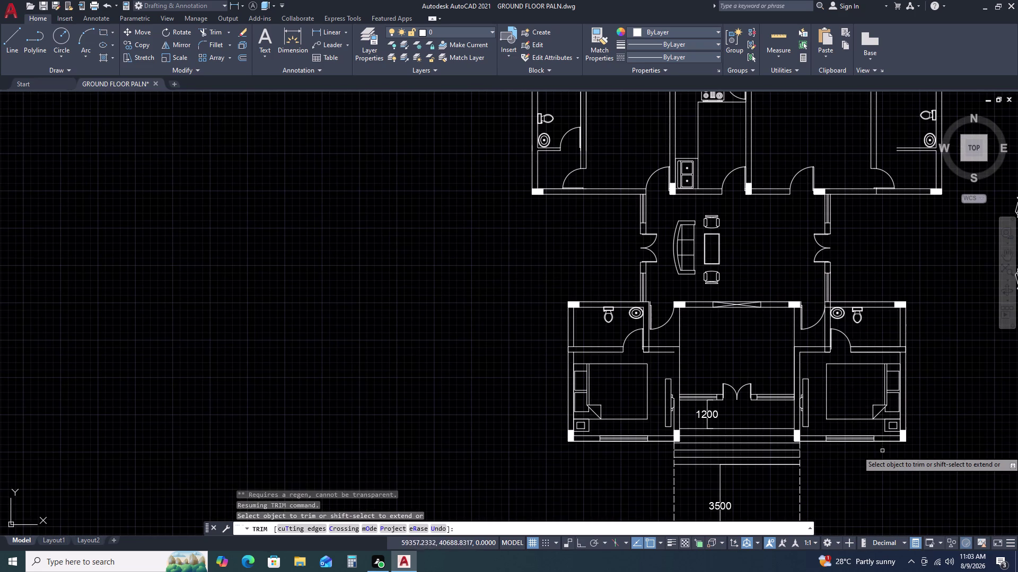
Trim the stray wall lines near the upper-left bathroom door.
scroll(down, 3)
scroll(up, 3)
scroll(up, 3)
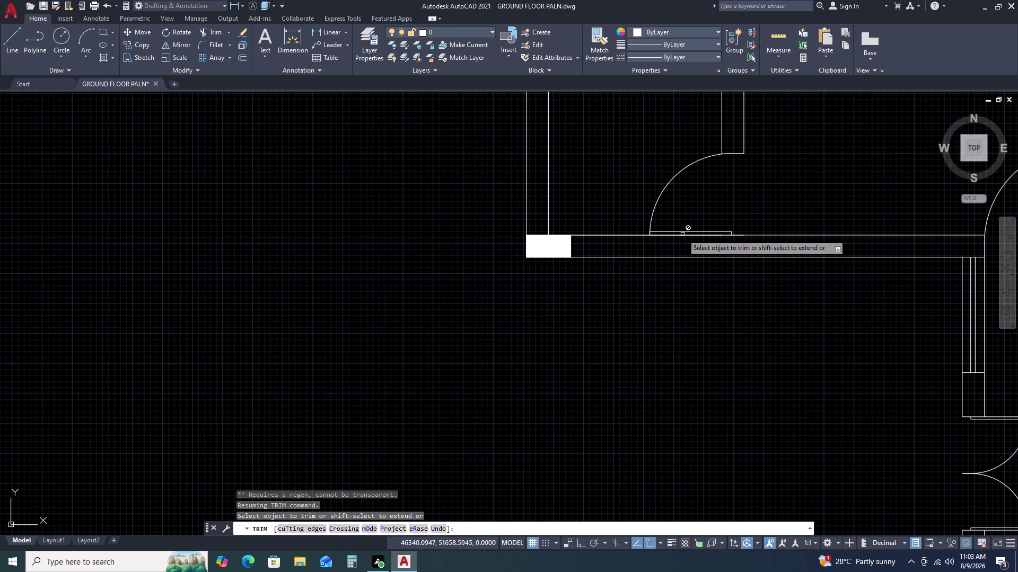
click(617, 236)
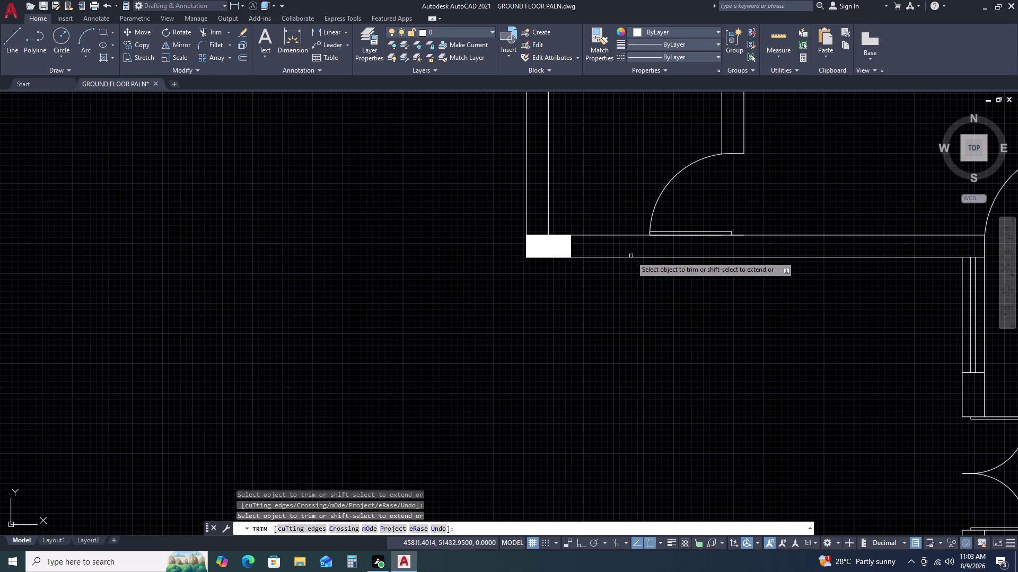
scroll(down, 3)
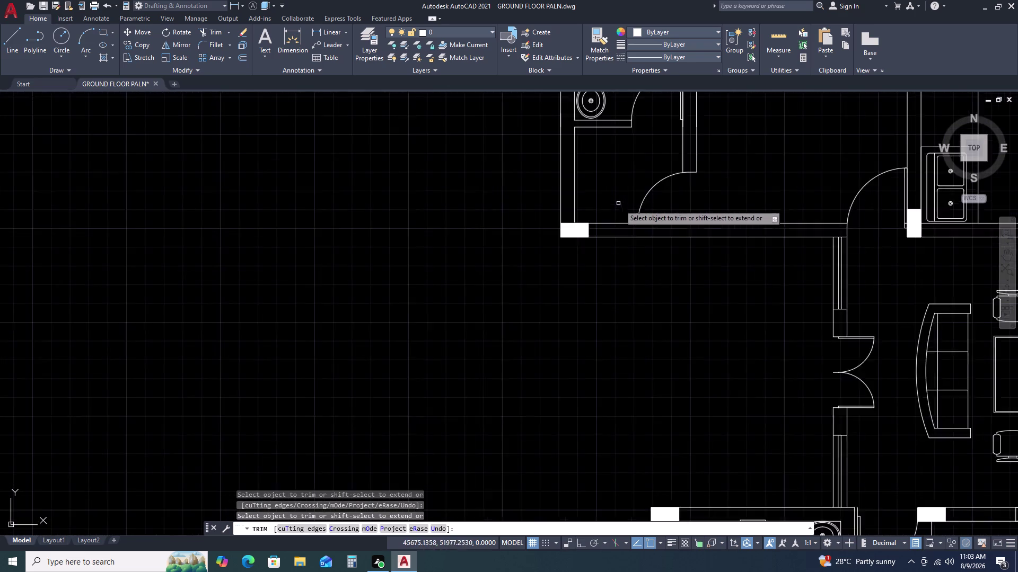
scroll(down, 3)
scroll(up, 3)
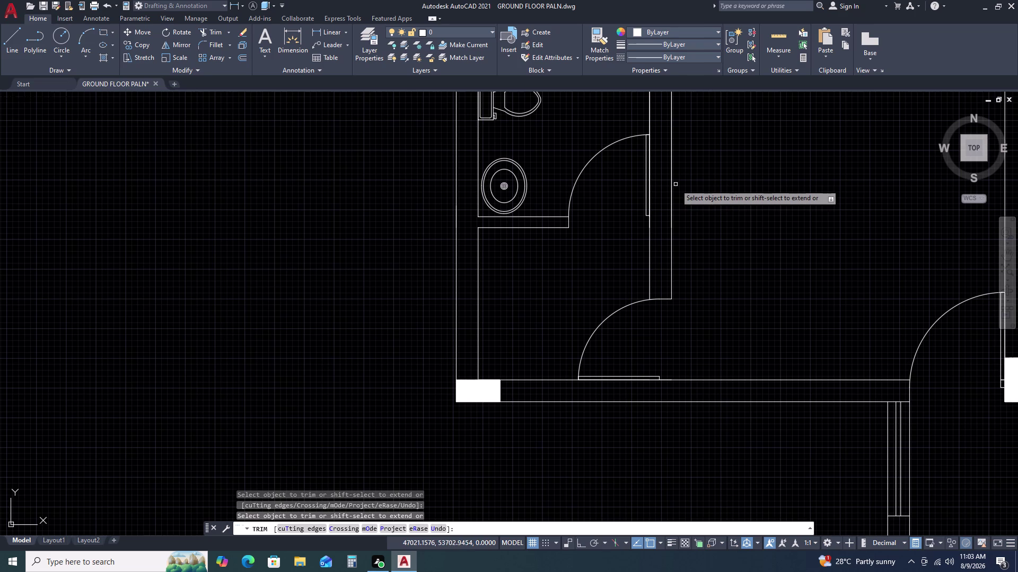
click(672, 194)
scroll(down, 3)
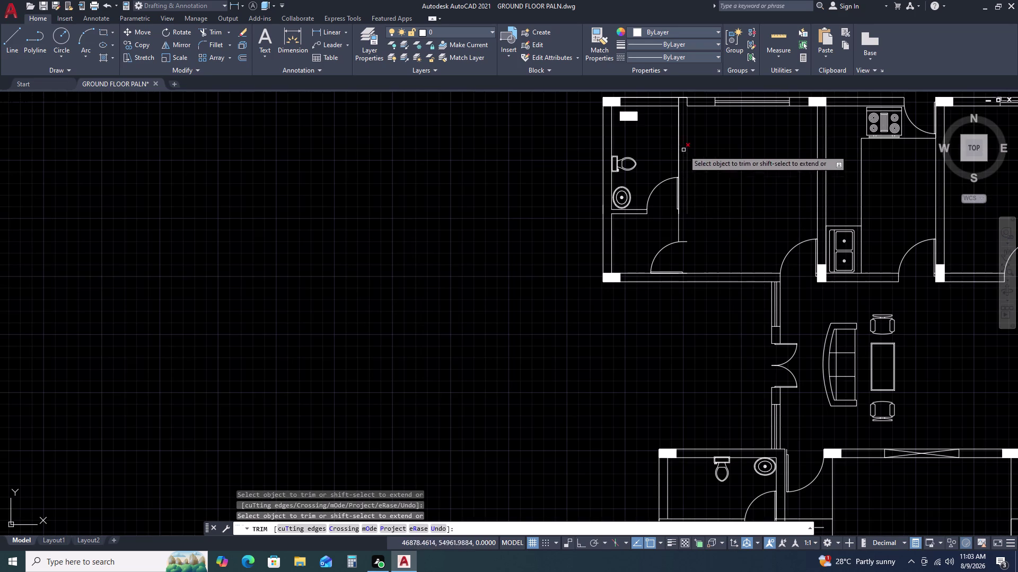
click(677, 137)
scroll(up, 3)
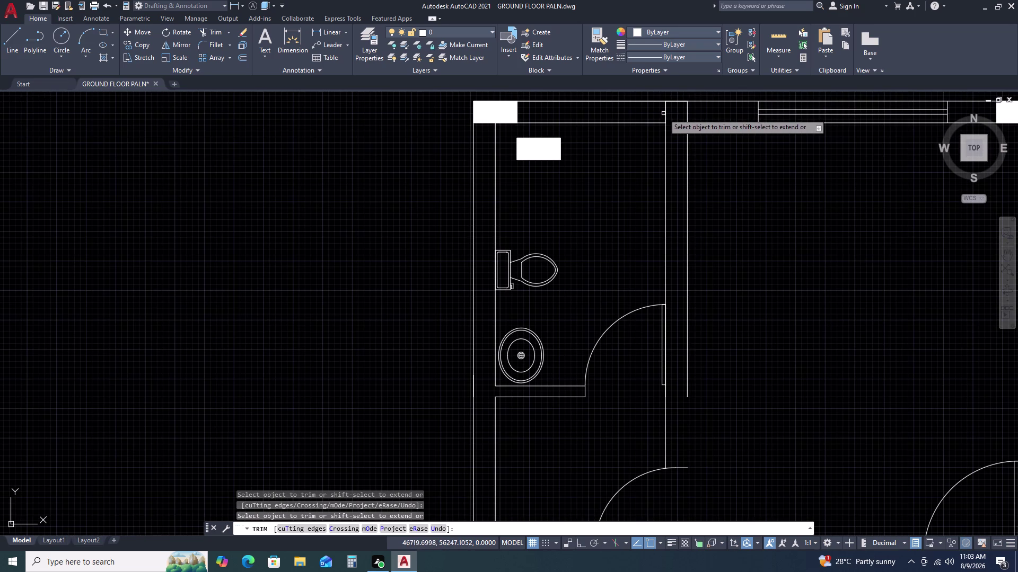
Fence-trim the overlapping top wall lines and the leftover segments between the partition lines.
click(663, 114)
click(656, 112)
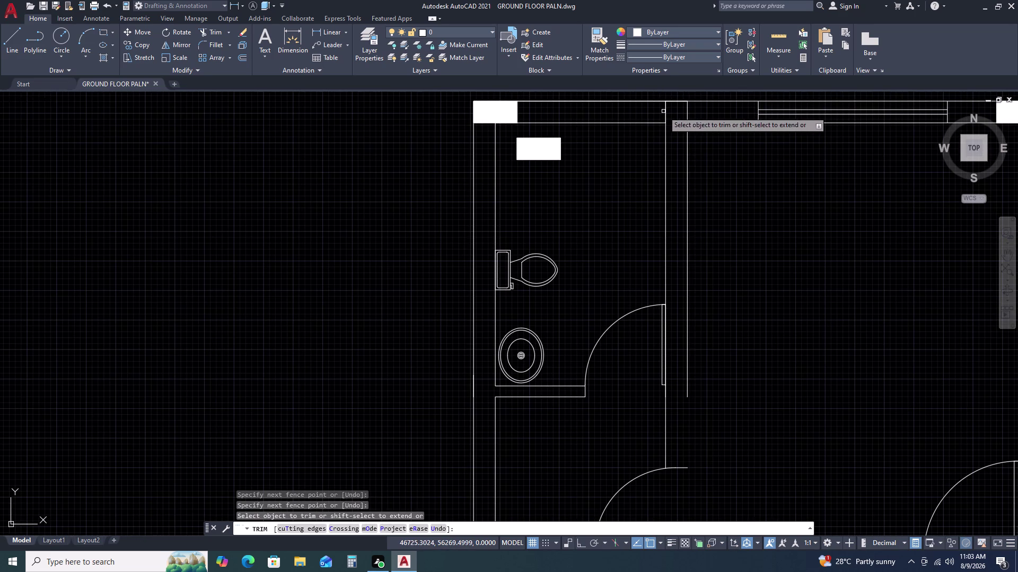
click(663, 112)
click(651, 109)
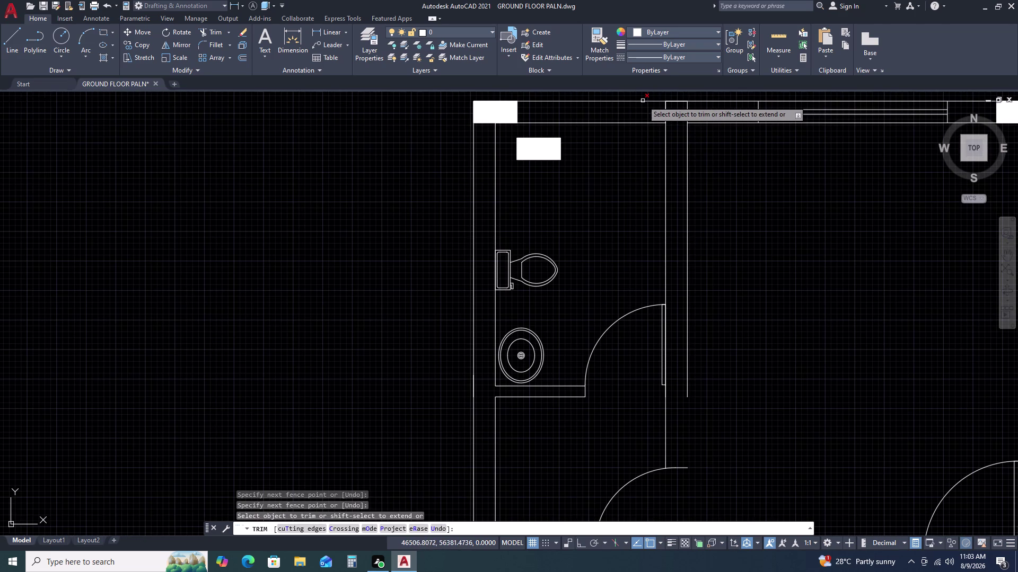
click(642, 101)
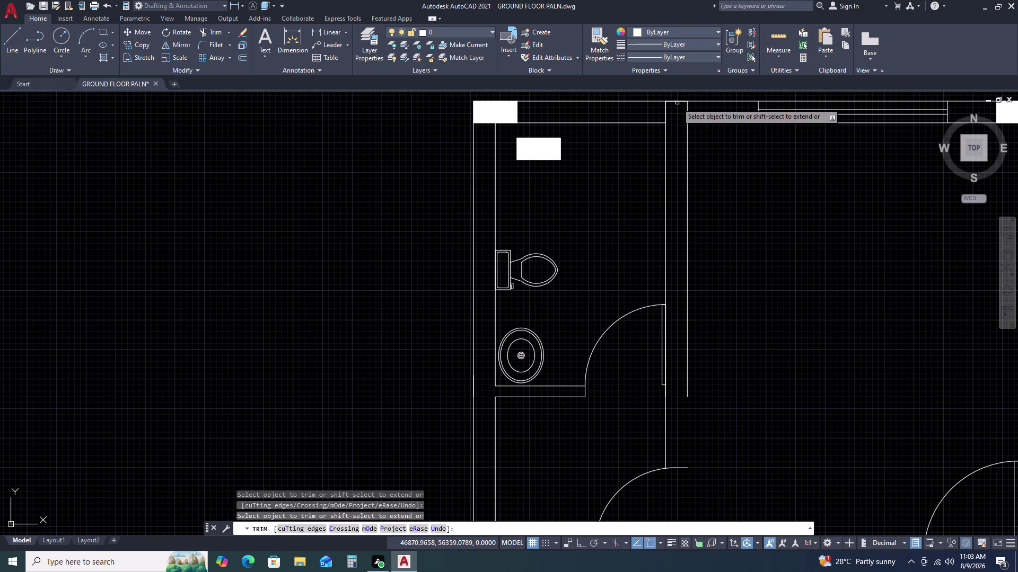
click(677, 102)
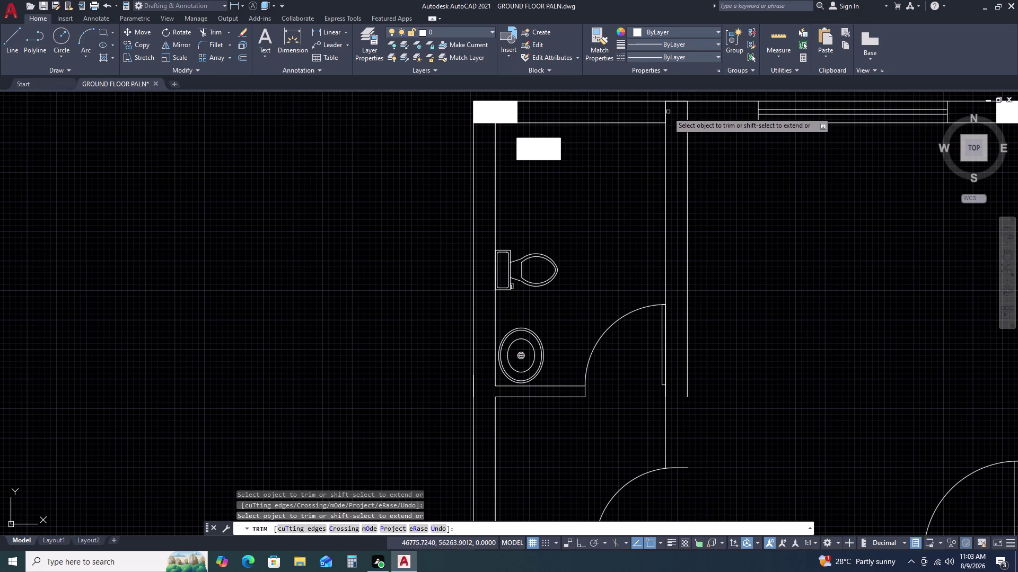
click(664, 109)
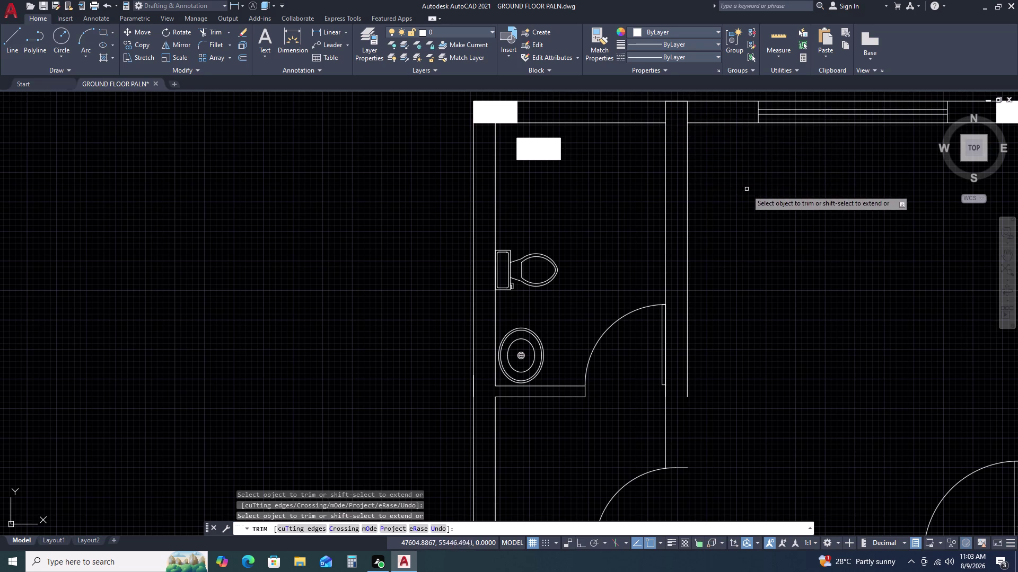
Trim the last stray line at the top wall, then bring the whole house plan into view.
scroll(down, 3)
middle_drag(758, 196, 683, 184)
scroll(up, 3)
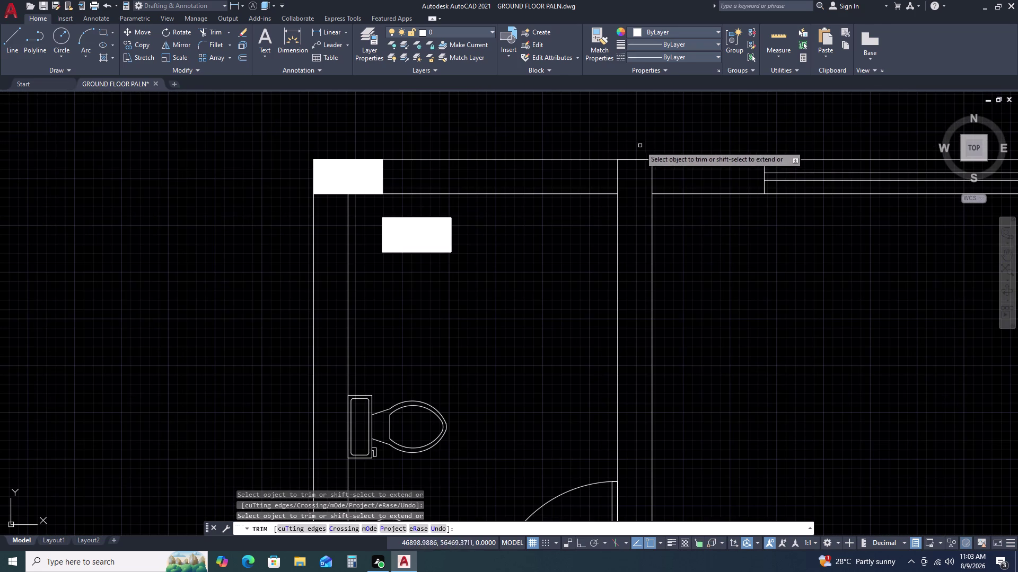
click(639, 159)
scroll(down, 3)
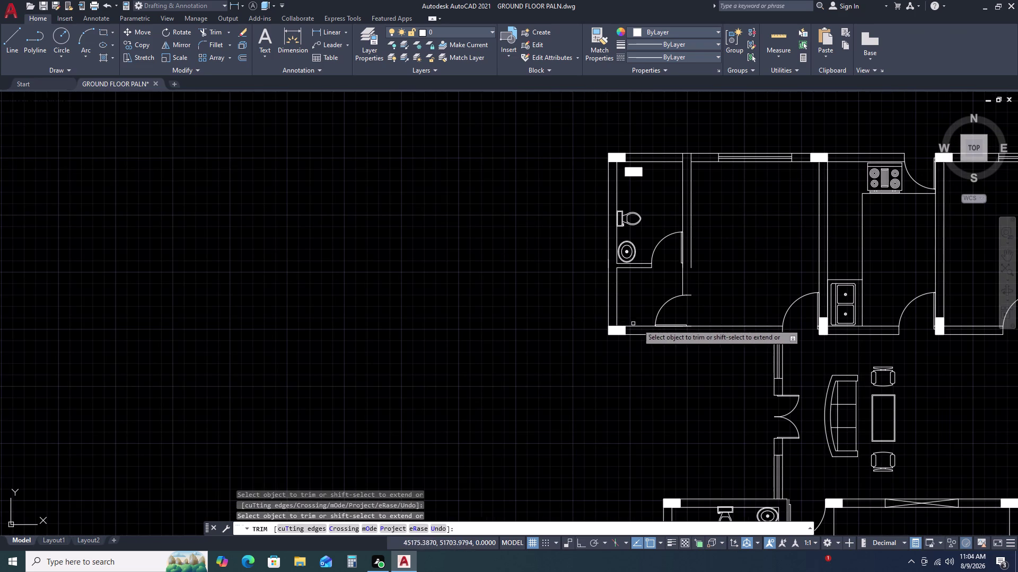
scroll(down, 3)
middle_drag(819, 284, 774, 265)
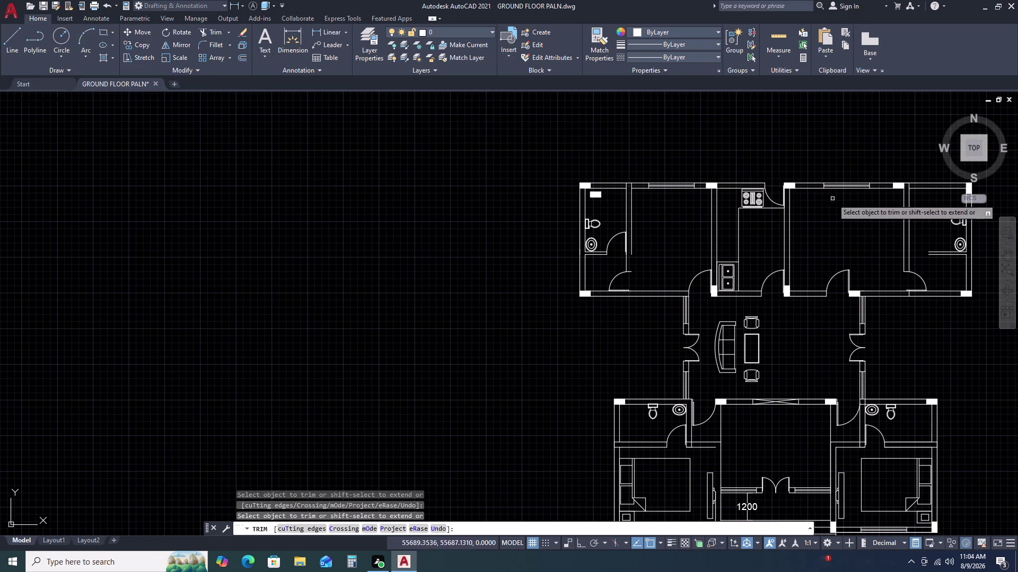
middle_drag(881, 240, 647, 165)
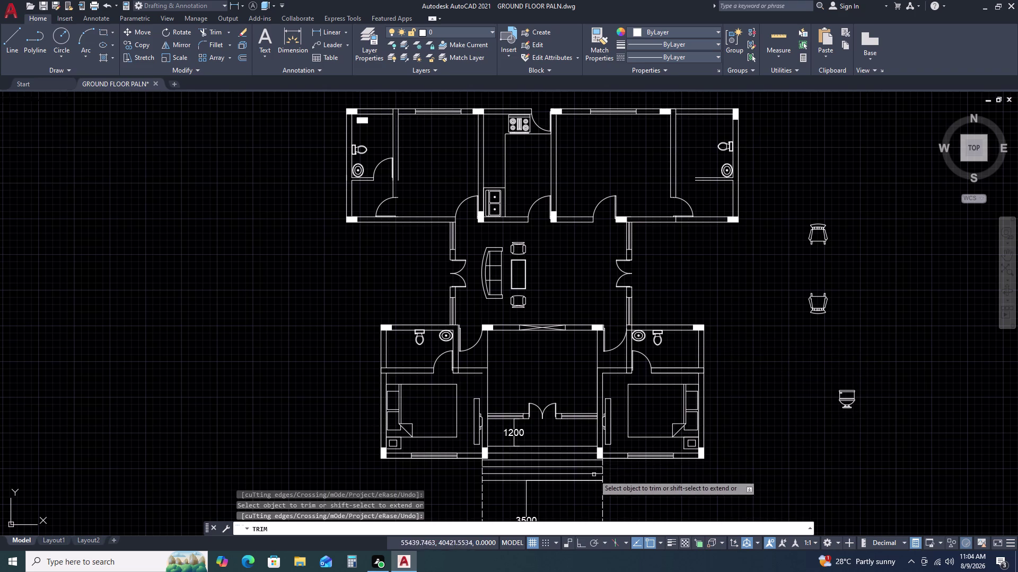
Trim the extra wall line at the lower-left bathroom junction.
middle_drag(636, 482, 728, 402)
scroll(up, 3)
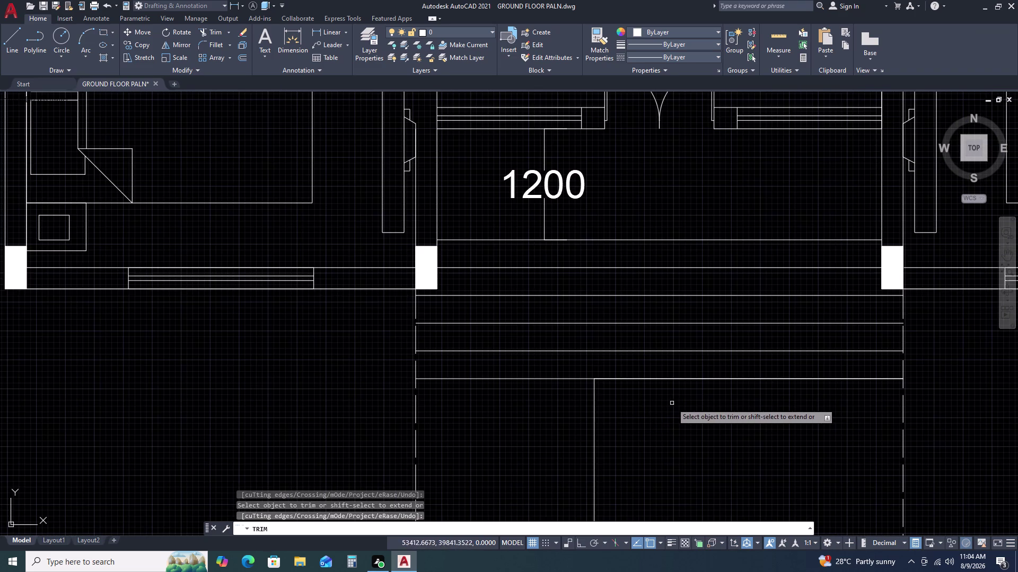
scroll(down, 3)
scroll(up, 3)
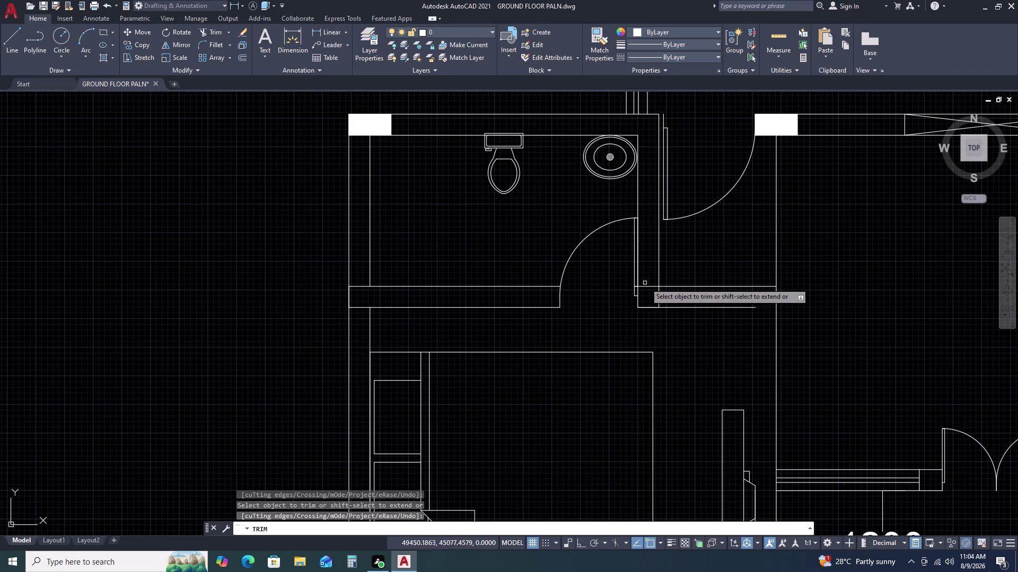
click(349, 295)
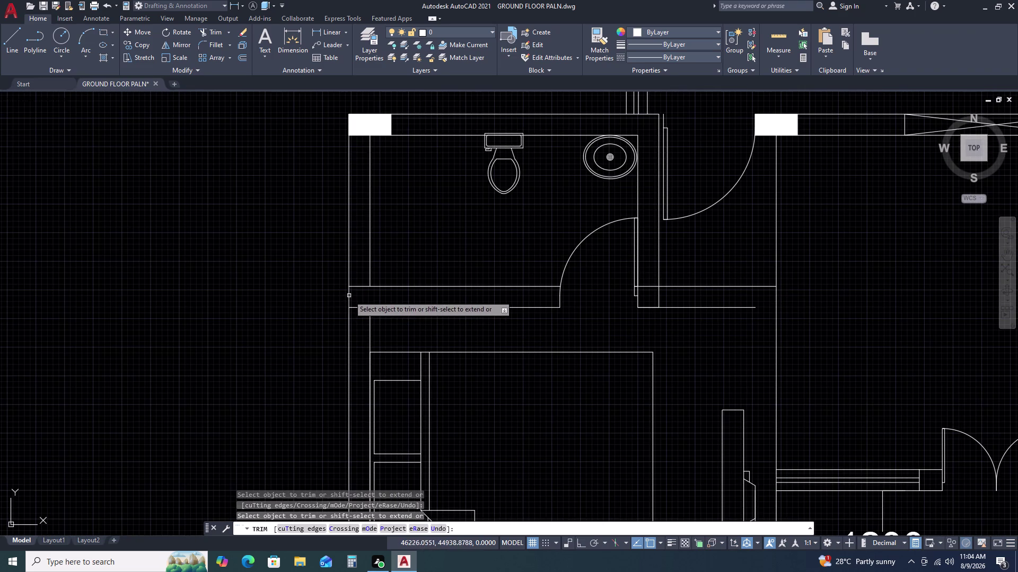
scroll(up, 3)
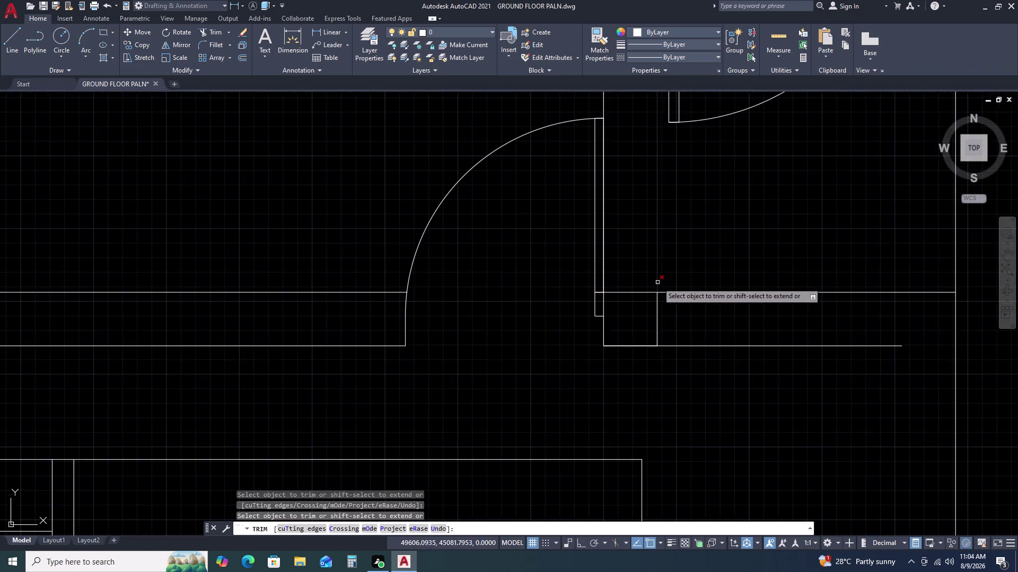
scroll(down, 3)
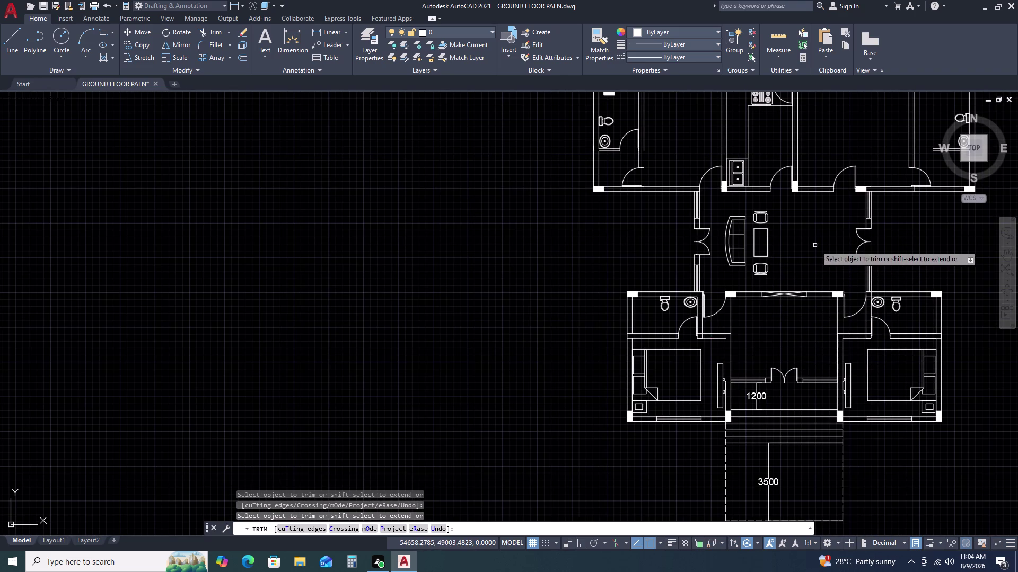
Check the rooms beside the kitchen for leftover lines, then end TRIM.
middle_drag(814, 245, 815, 284)
scroll(up, 3)
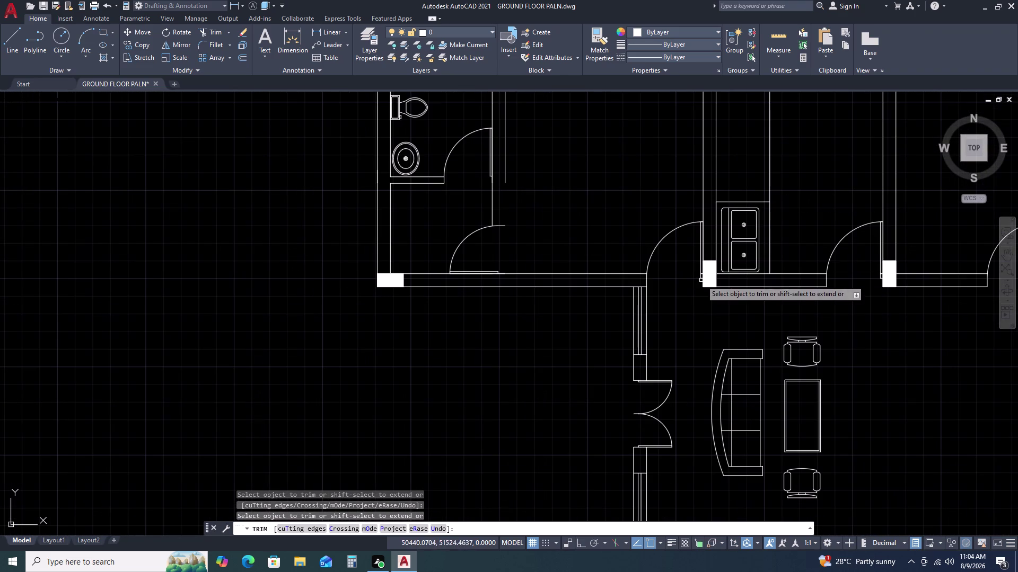
scroll(down, 3)
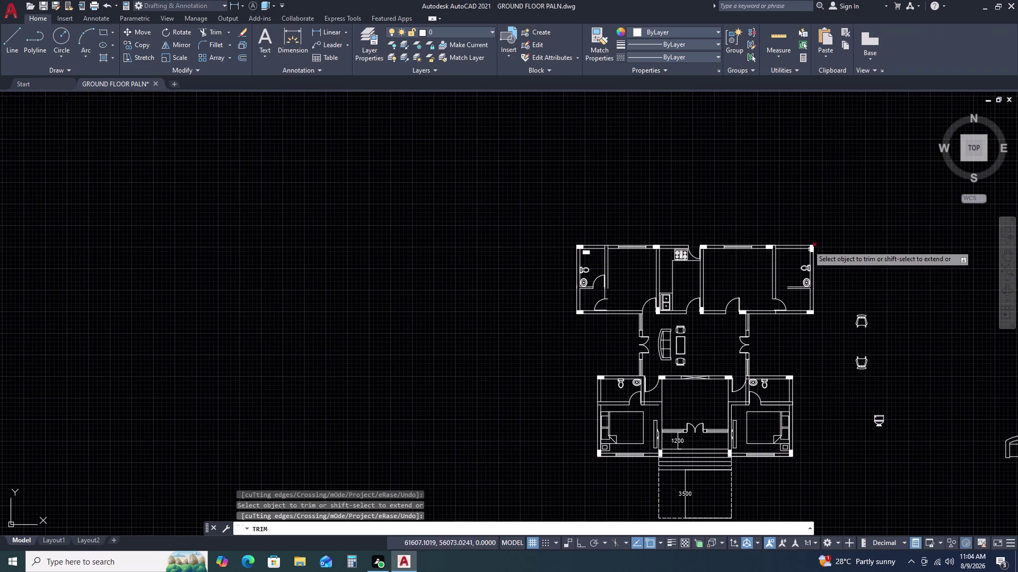
scroll(up, 3)
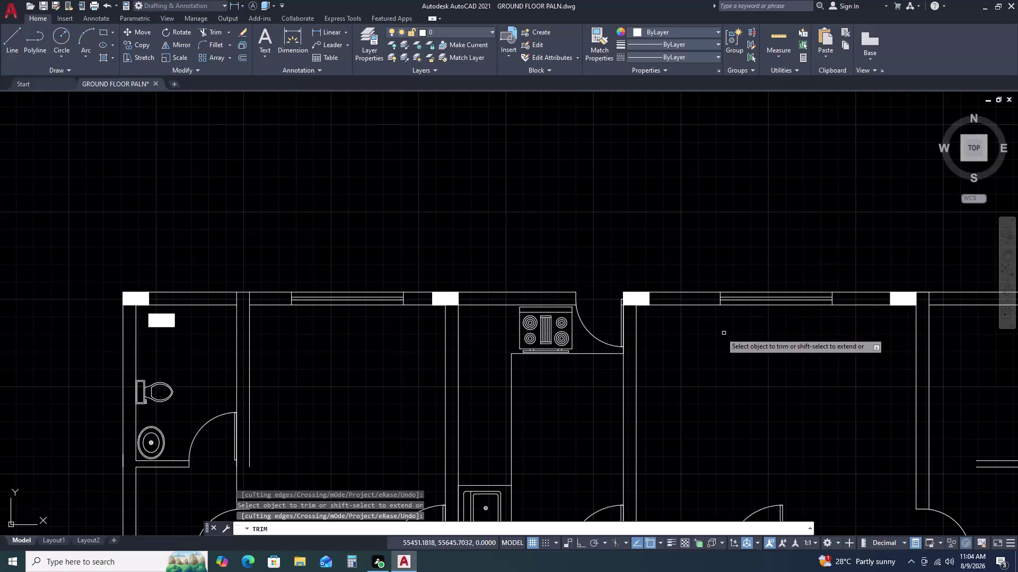
scroll(down, 3)
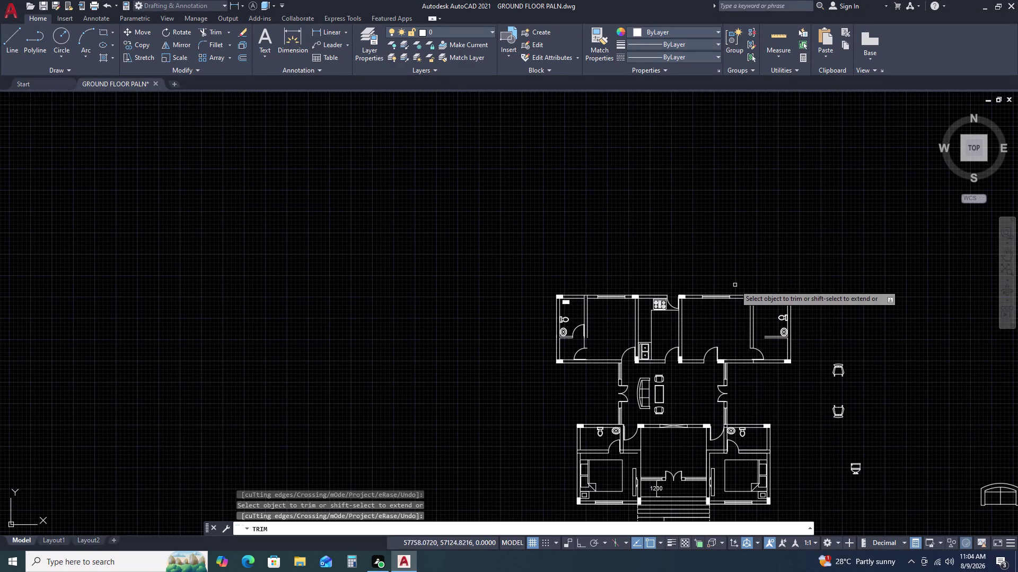
scroll(up, 3)
scroll(down, 3)
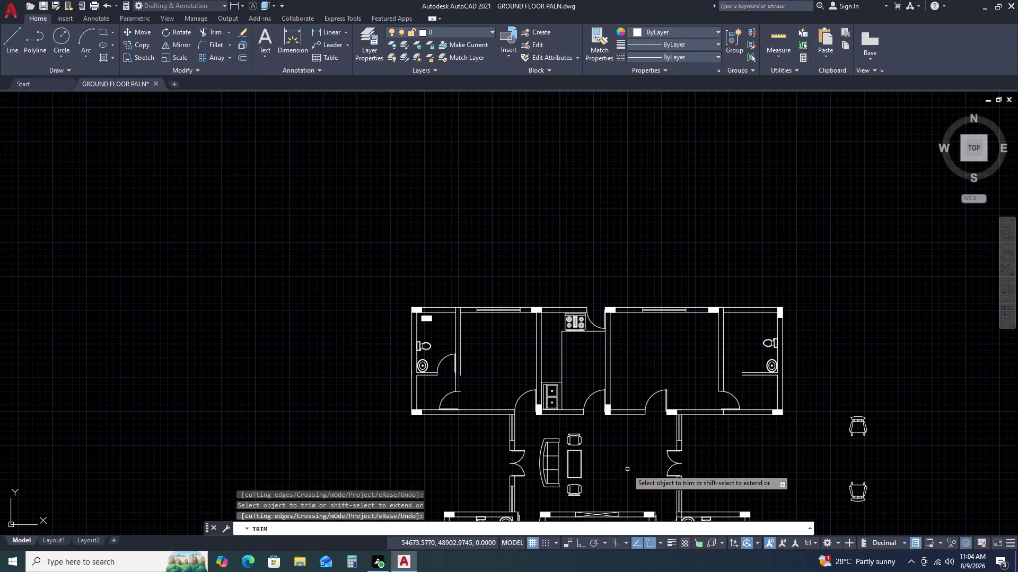
middle_drag(625, 470, 650, 326)
middle_drag(652, 438, 652, 382)
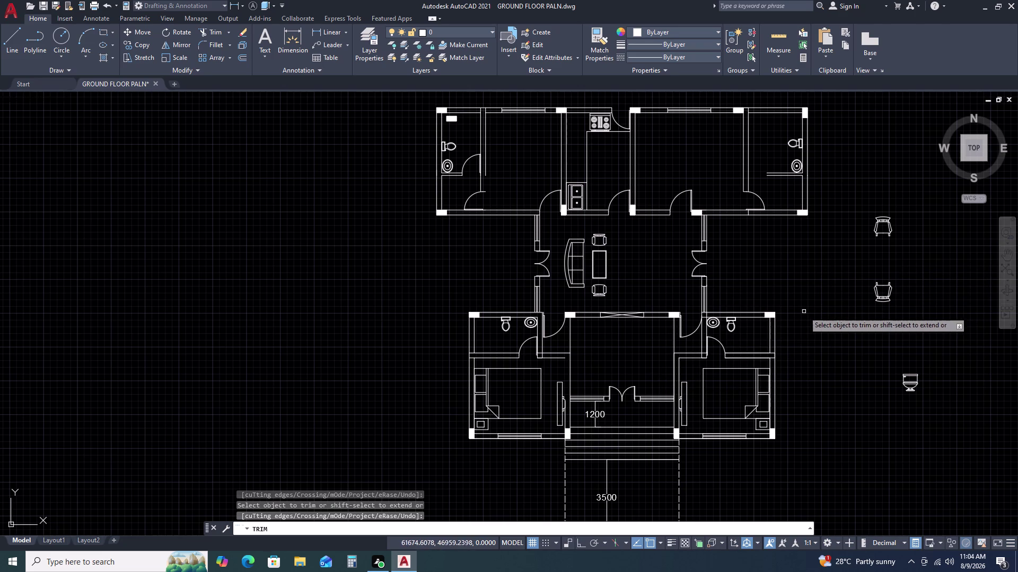
key(Escape)
scroll(up, 3)
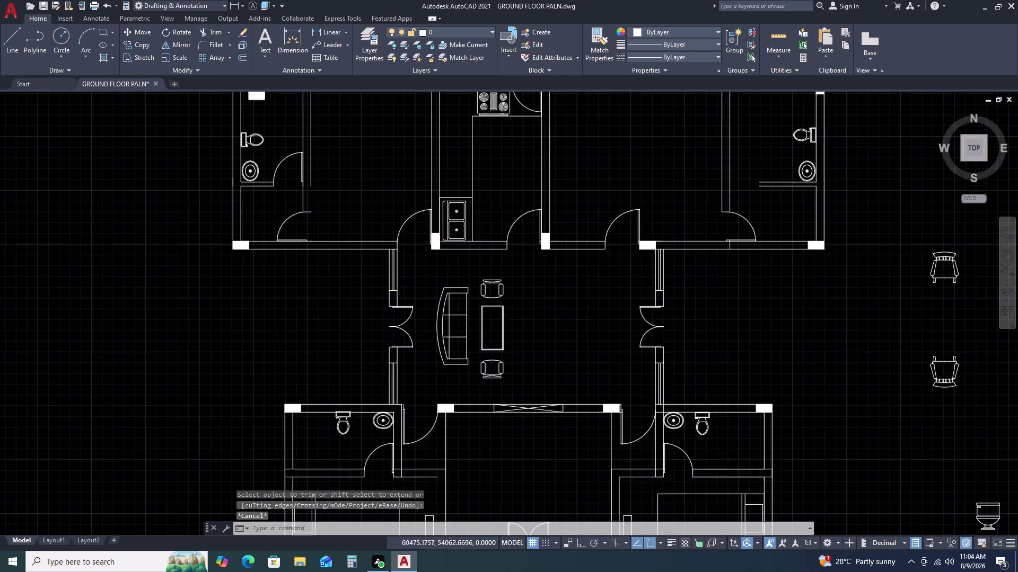
middle_drag(783, 169, 689, 175)
key(l)
key(space)
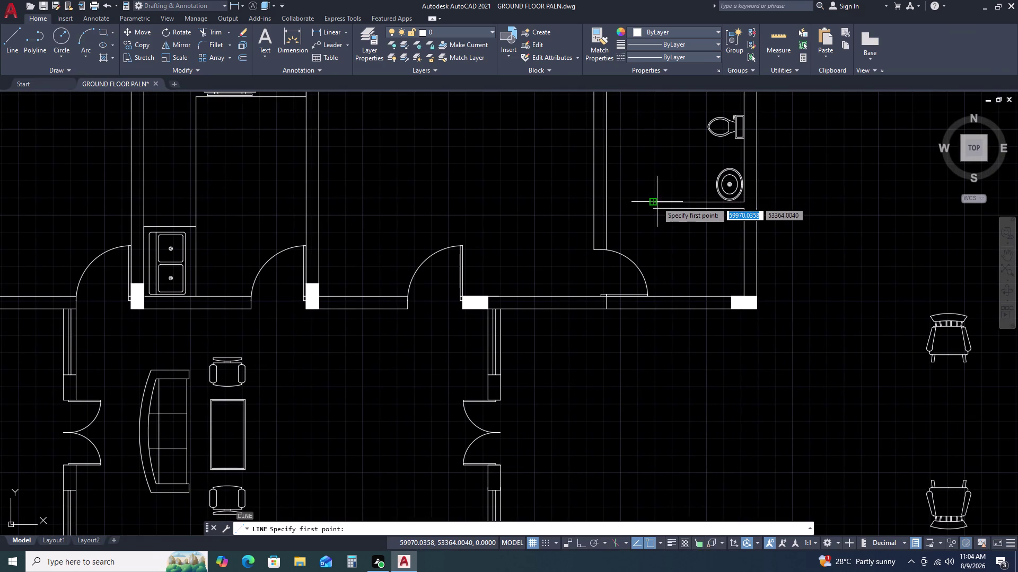
click(654, 202)
click(655, 204)
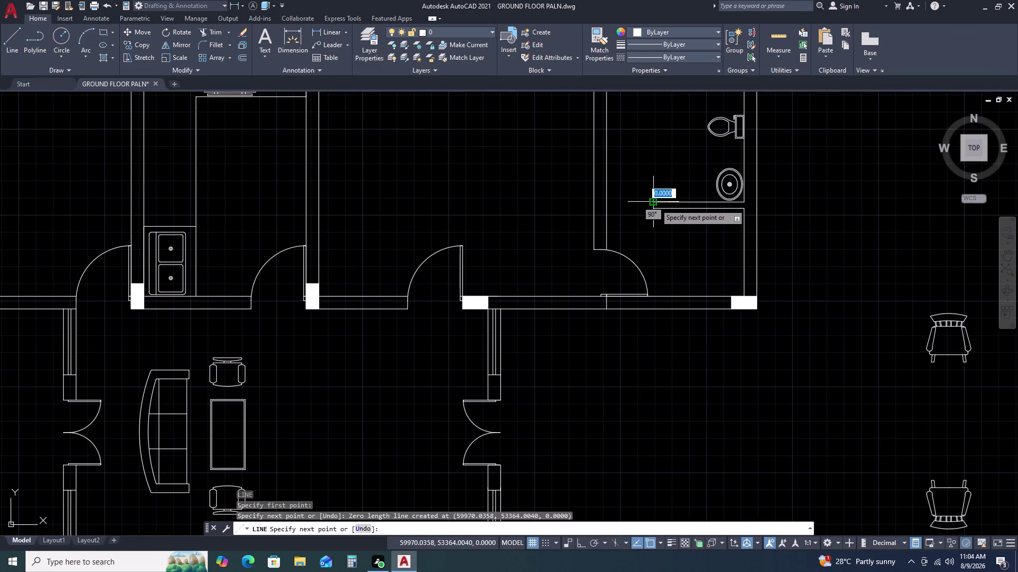
key(Escape)
scroll(up, 3)
key(space)
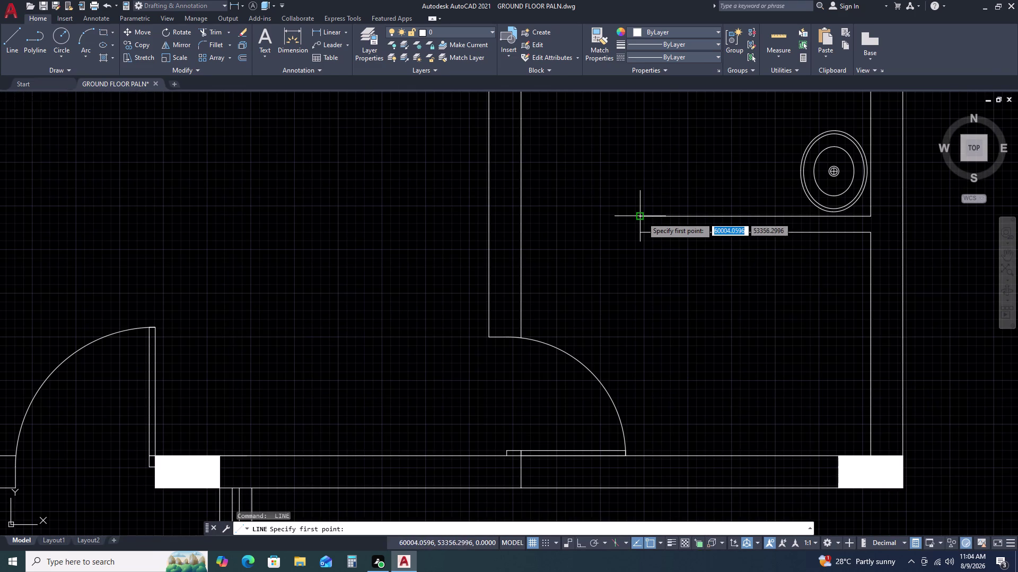
click(639, 215)
click(639, 231)
key(Escape)
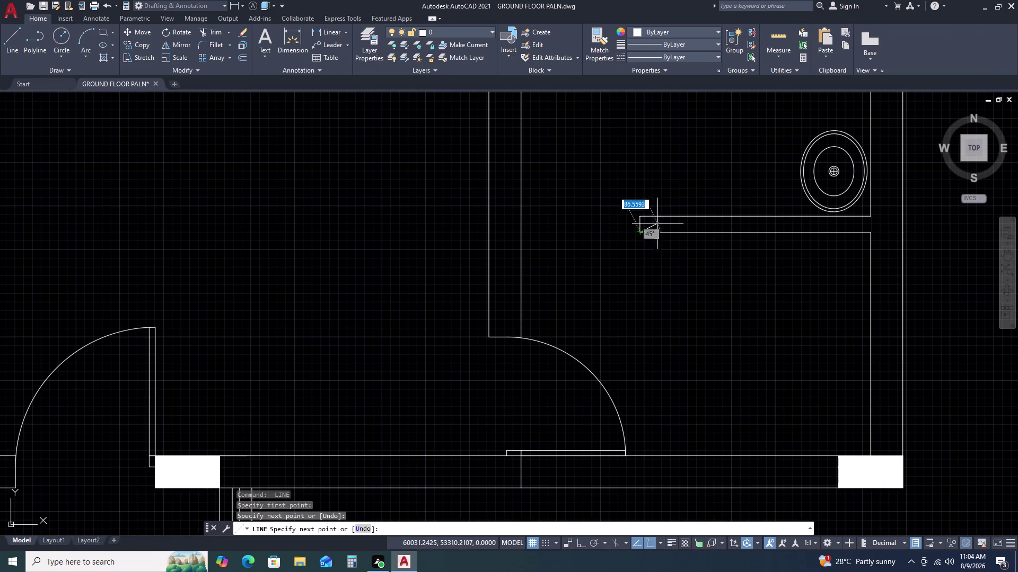
scroll(down, 3)
scroll(down, 3)
scroll(down, 3)
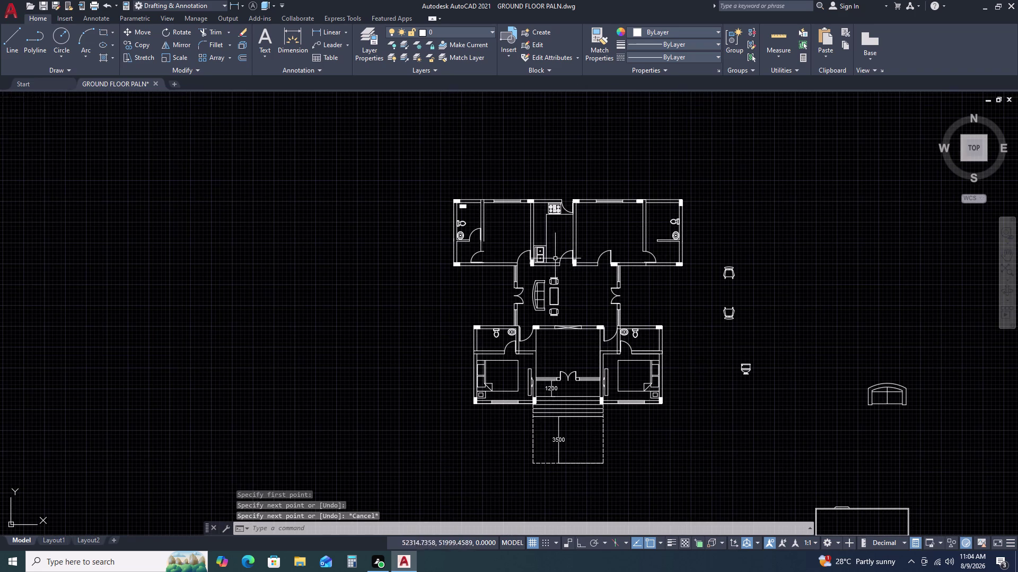
scroll(up, 3)
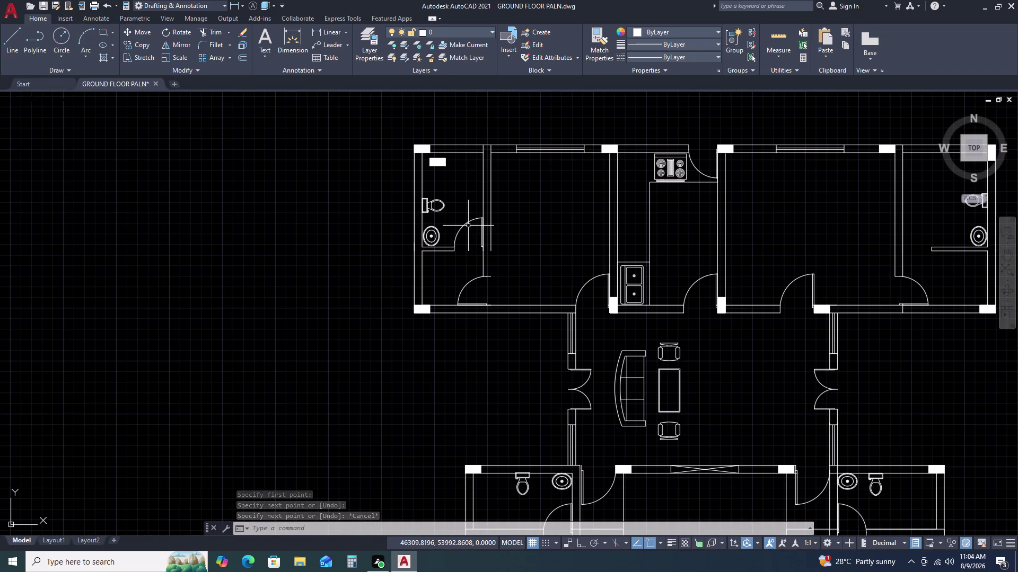
Copy the top-left bathroom door with CP, placing it in the upper-right bedroom.
double_click(468, 226)
click(463, 234)
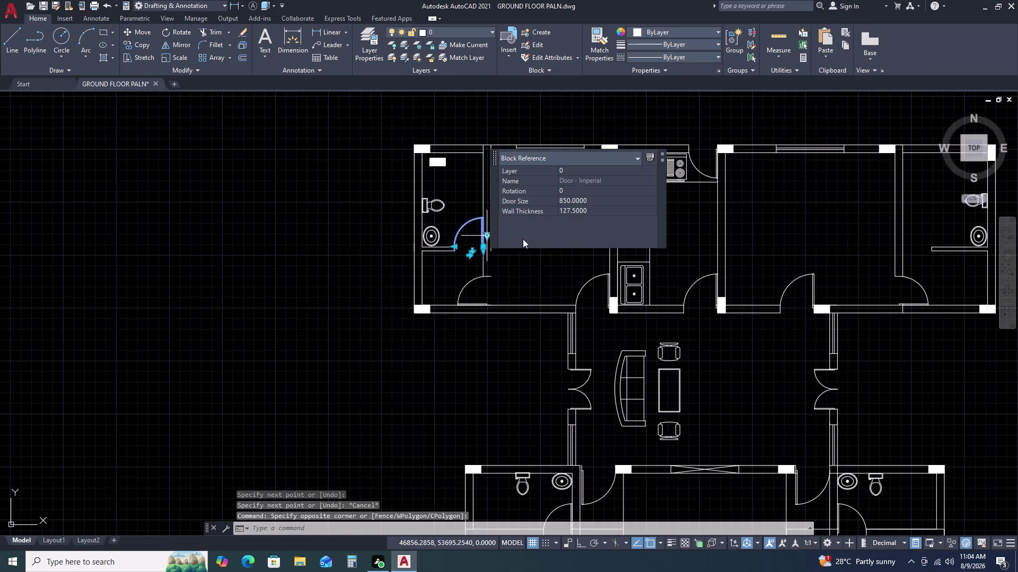
key(c)
key(p)
key(space)
scroll(up, 3)
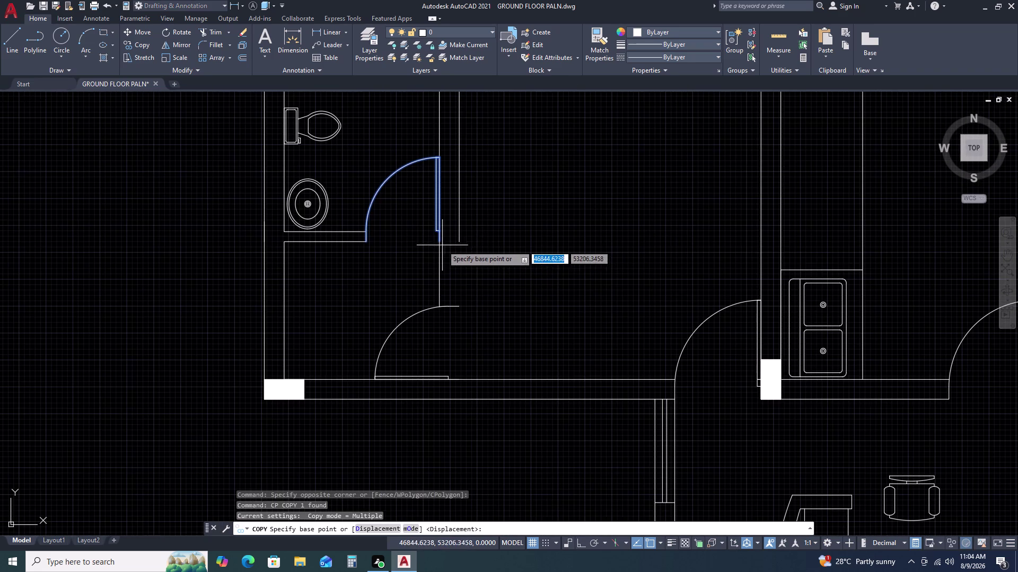
click(440, 242)
scroll(down, 3)
middle_drag(882, 251, 530, 243)
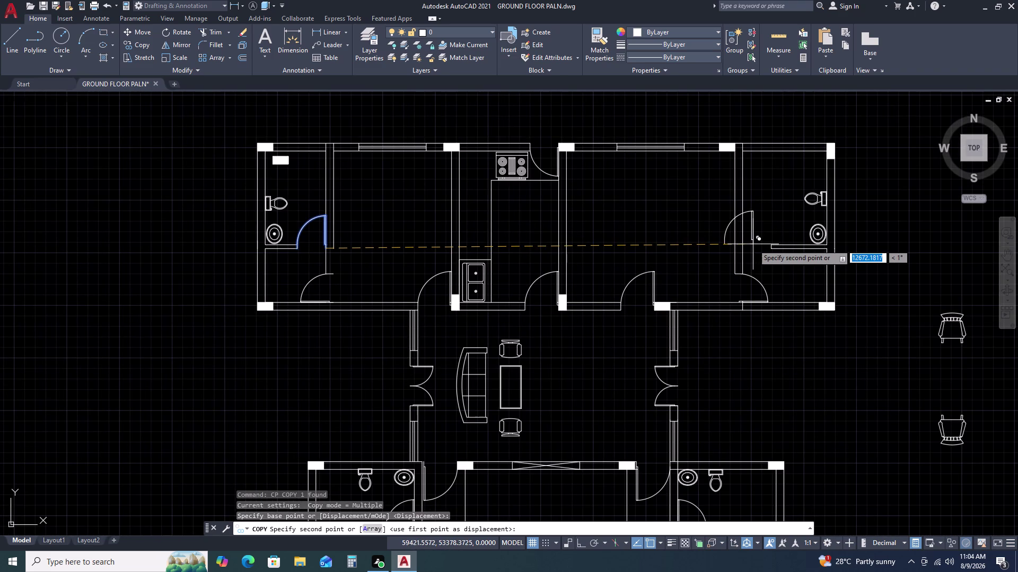
click(681, 236)
key(Escape)
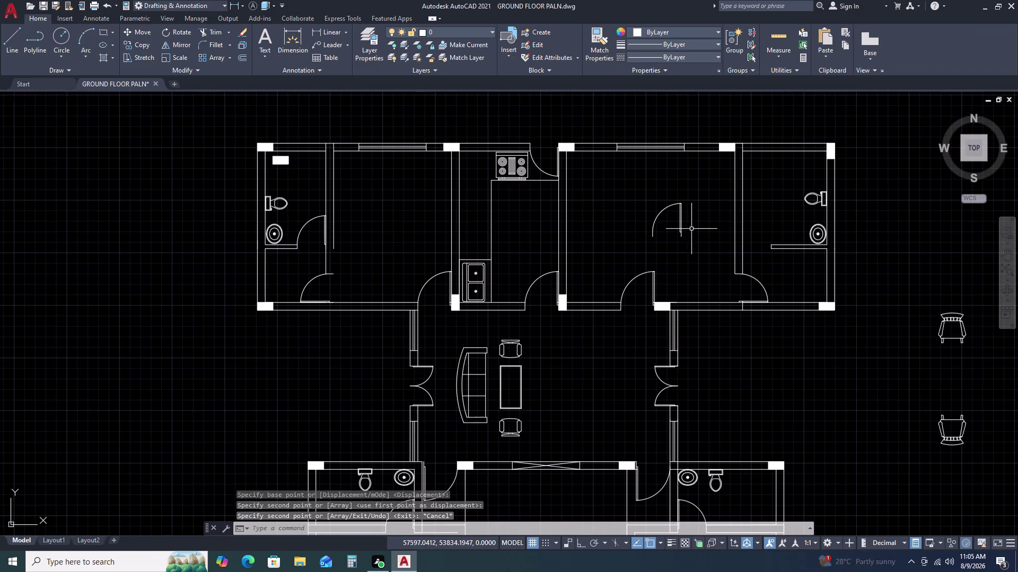
Select the newly copied door in the upper-right bedroom.
drag(664, 192, 658, 185)
click(656, 181)
drag(689, 244, 684, 229)
click(674, 212)
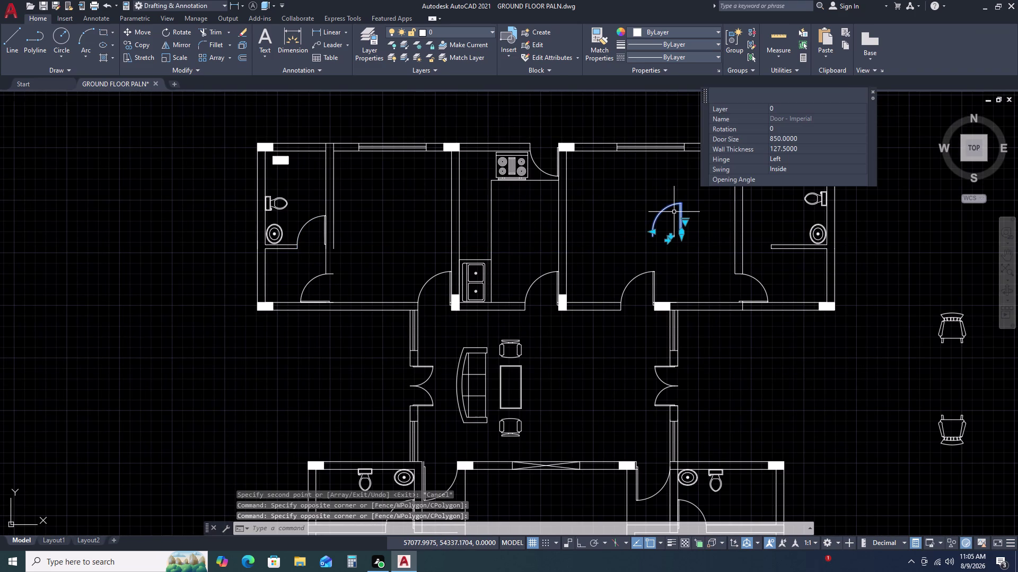
Mirror the copied door about a vertical line, undo, and reselect the flipped door.
text(MI)
key(space)
click(679, 235)
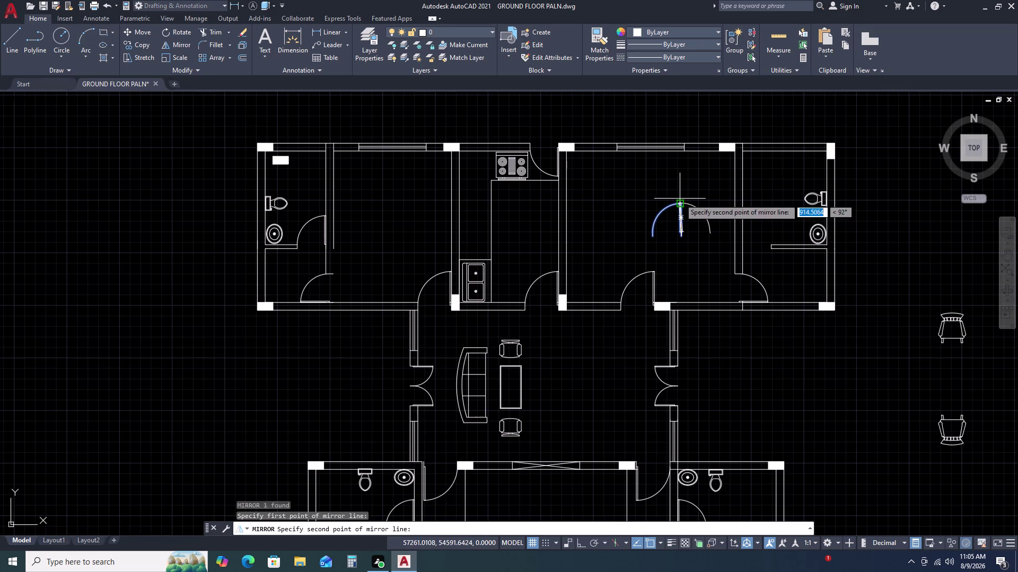
click(680, 199)
drag(700, 227, 680, 199)
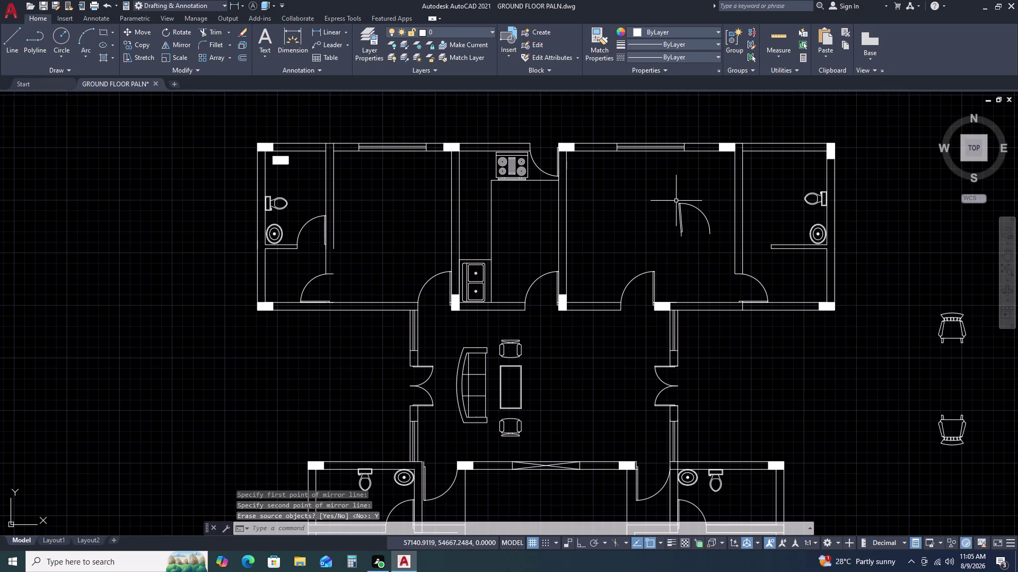
key(ctrl+z)
drag(700, 217, 688, 211)
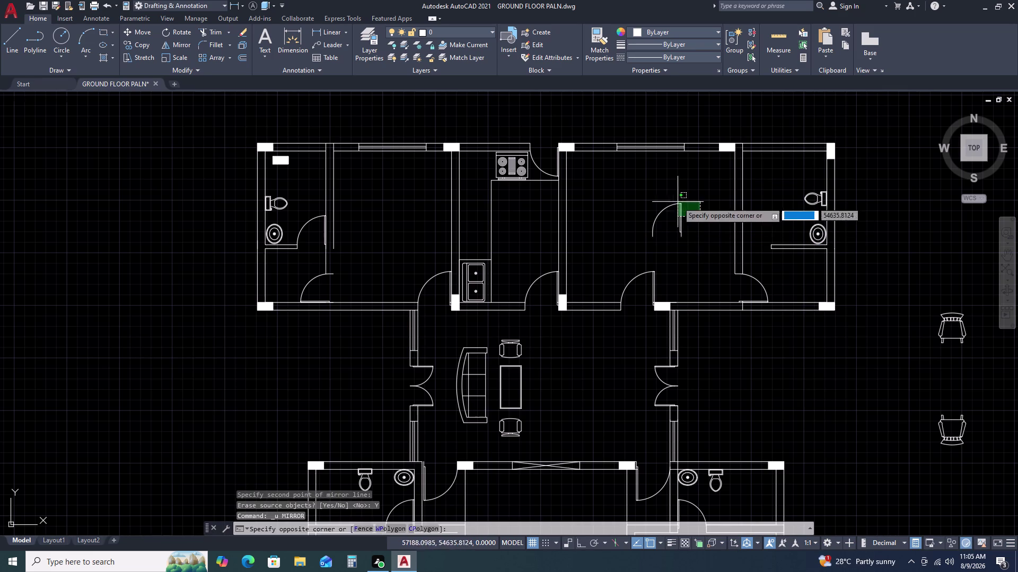
click(674, 196)
Mirror the door about a vertical hinge line with Ortho on, erasing the original.
key(m)
text(I)
key(space)
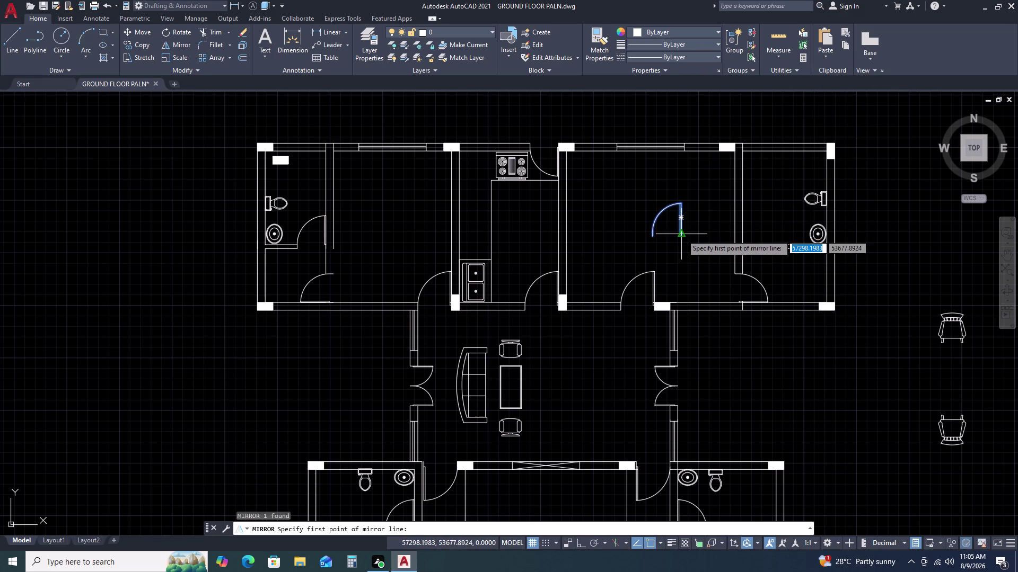
click(682, 236)
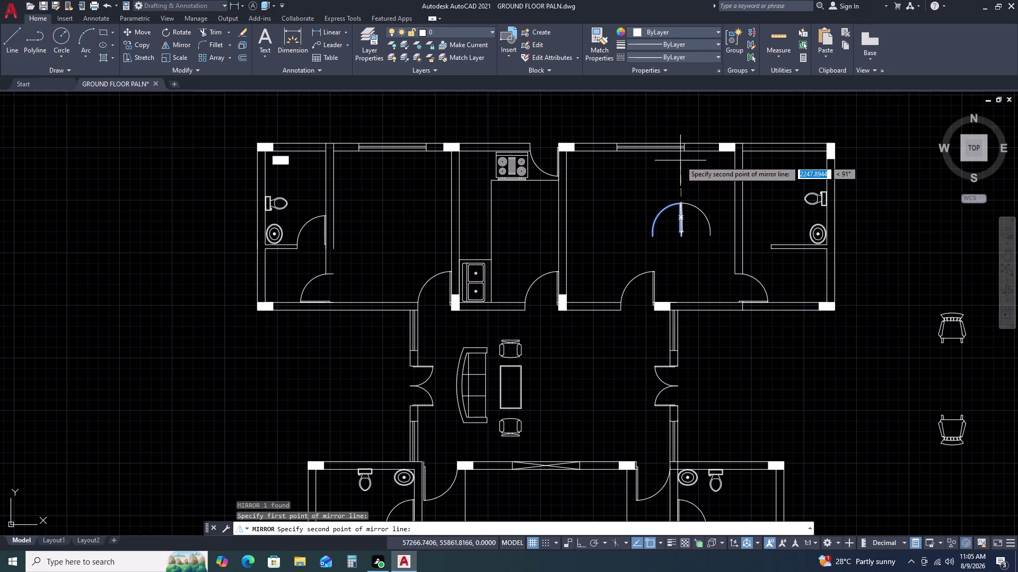
key(F8)
click(680, 161)
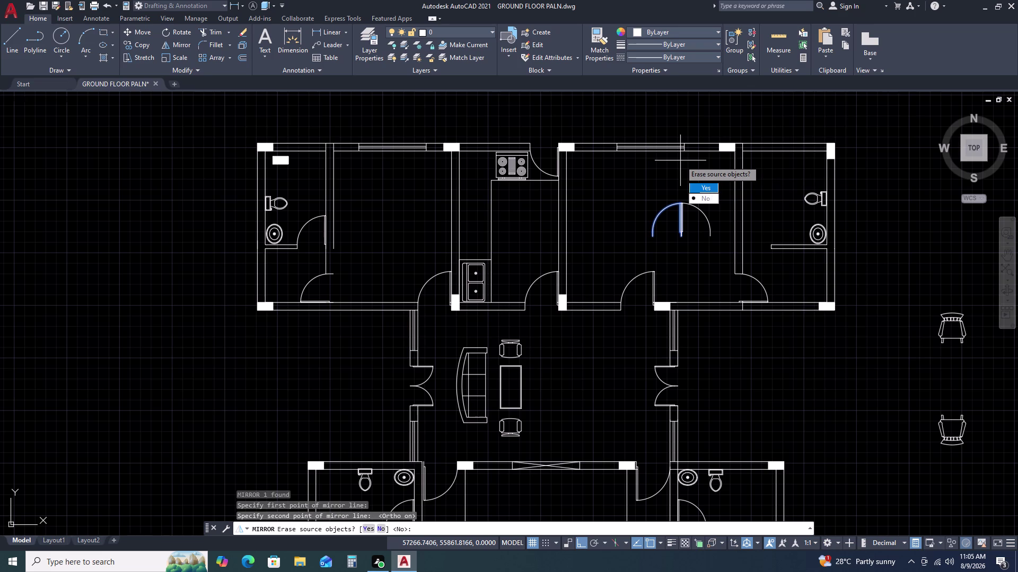
drag(708, 190, 680, 160)
click(713, 198)
click(681, 210)
Move the flipped door beside the right bathroom wall and reselect it.
key(m)
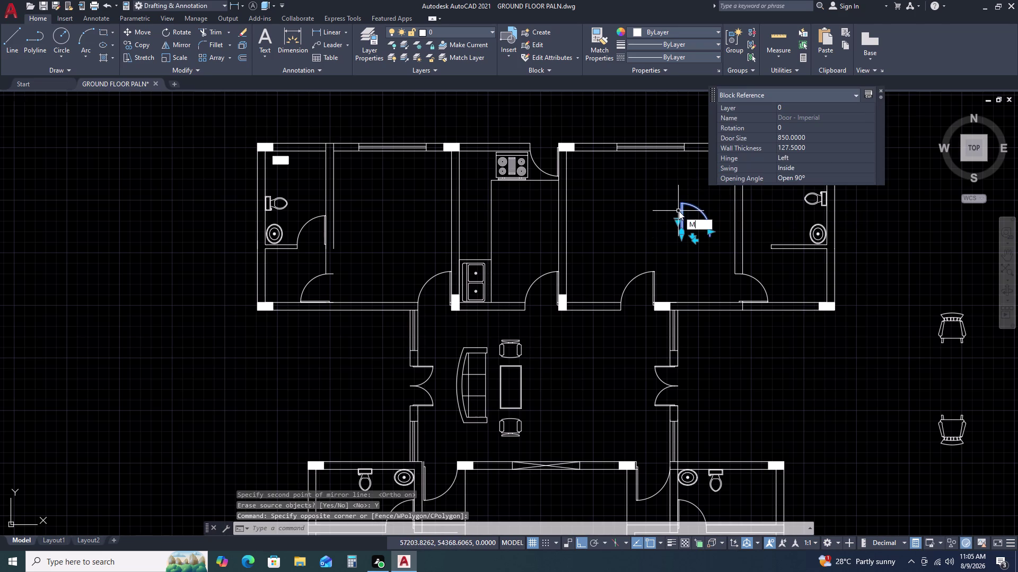
key(space)
scroll(up, 3)
click(679, 233)
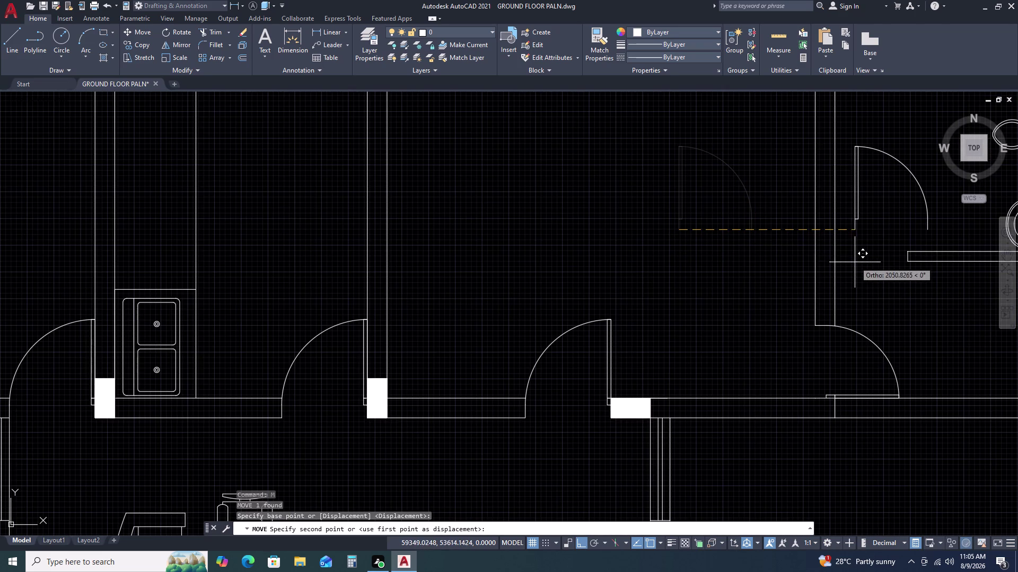
click(852, 257)
middle_drag(876, 246, 766, 227)
drag(825, 168, 814, 173)
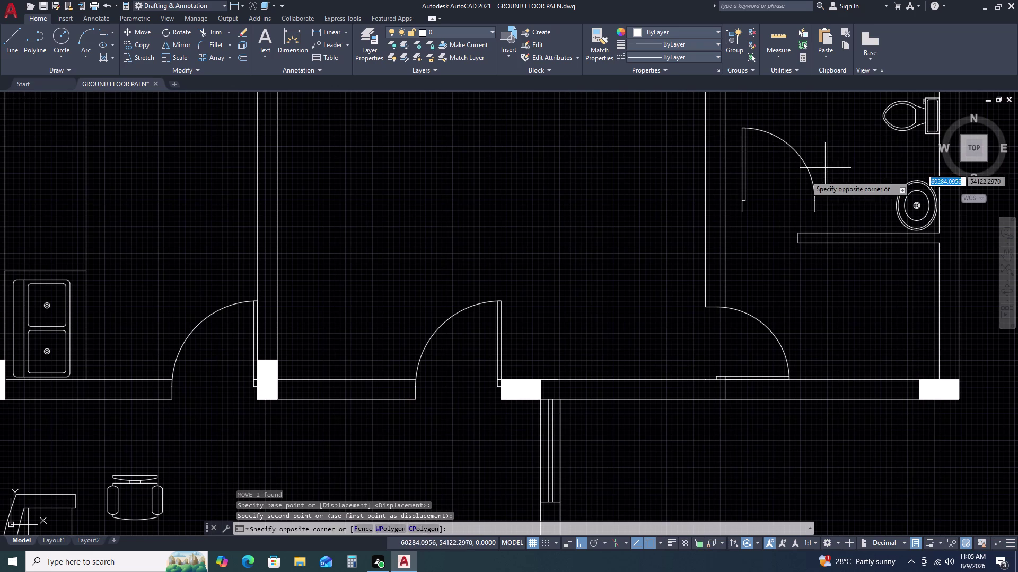
click(794, 179)
Move the door by its arc end into the bathroom doorway.
text(M)
key(space)
click(818, 212)
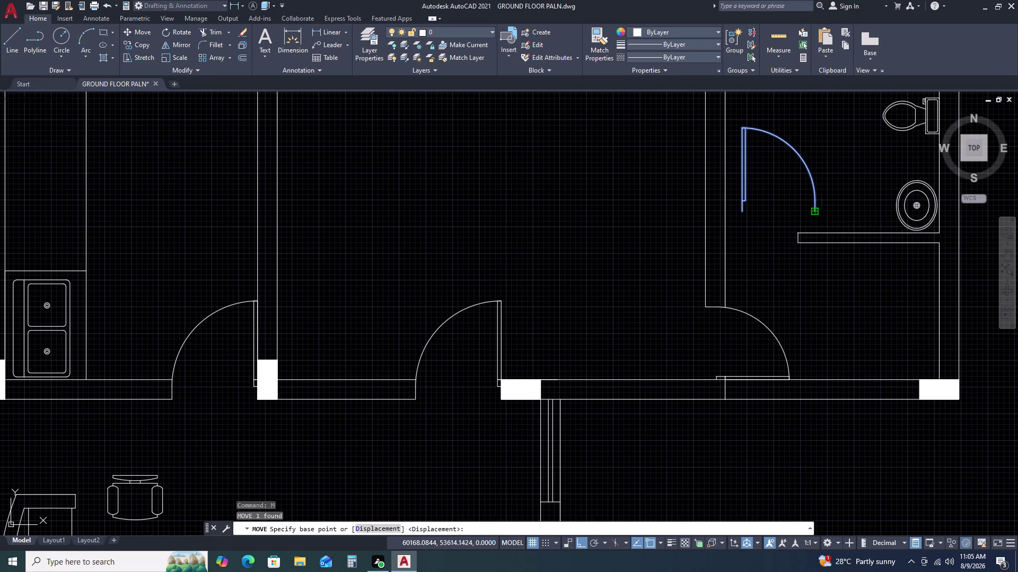
click(796, 243)
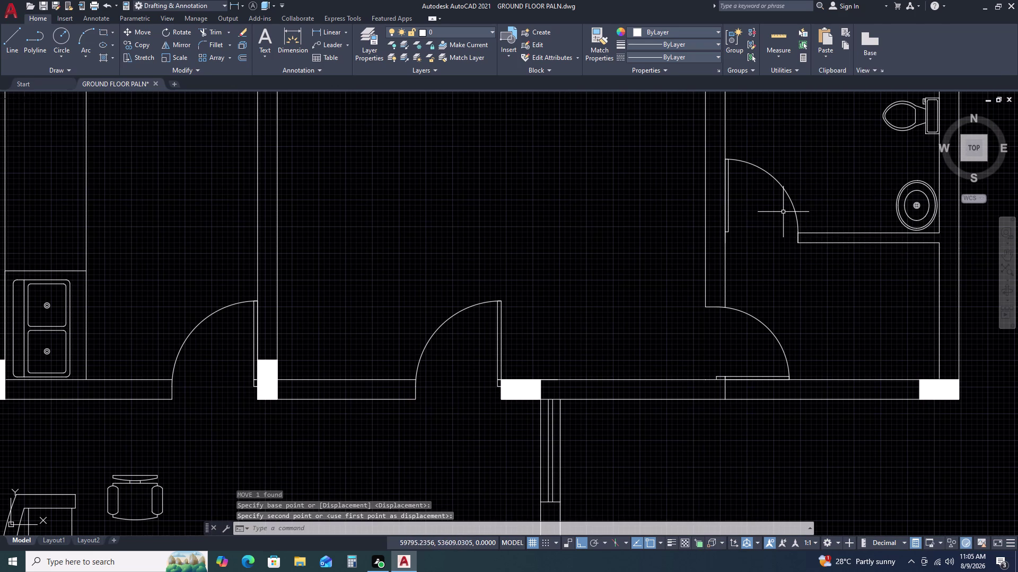
scroll(up, 3)
drag(812, 226, 807, 225)
click(793, 213)
key(Escape)
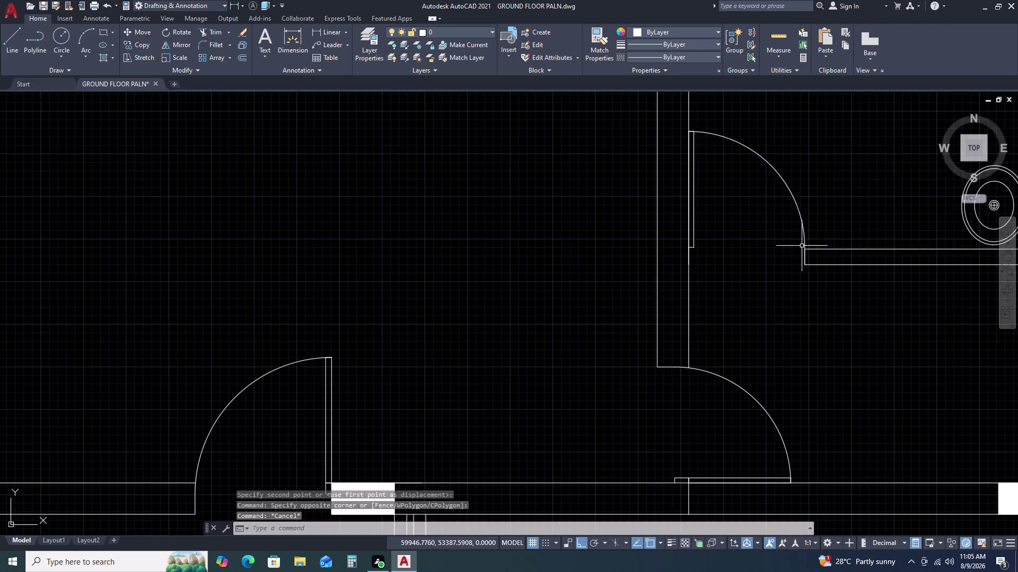
Inspect the doorway and check the wall line running across the opening.
scroll(down, 3)
middle_drag(861, 265, 790, 235)
scroll(down, 3)
middle_drag(765, 292, 743, 253)
scroll(down, 3)
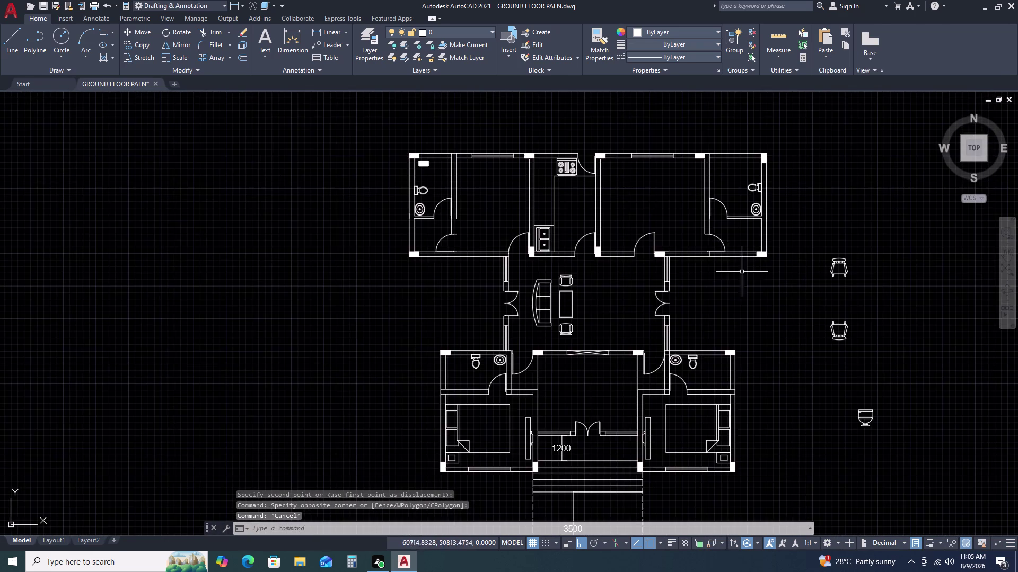
scroll(up, 3)
scroll(up, 3)
drag(612, 204, 596, 205)
click(526, 203)
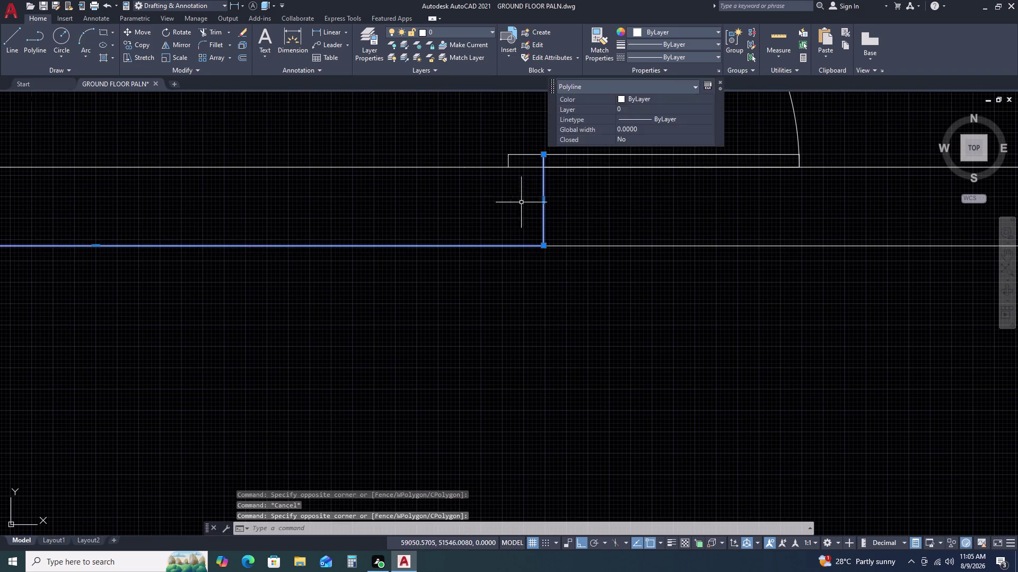
key(Escape)
scroll(down, 3)
Trim the wall segments across the bathroom door opening.
text(TR)
key(space)
scroll(up, 3)
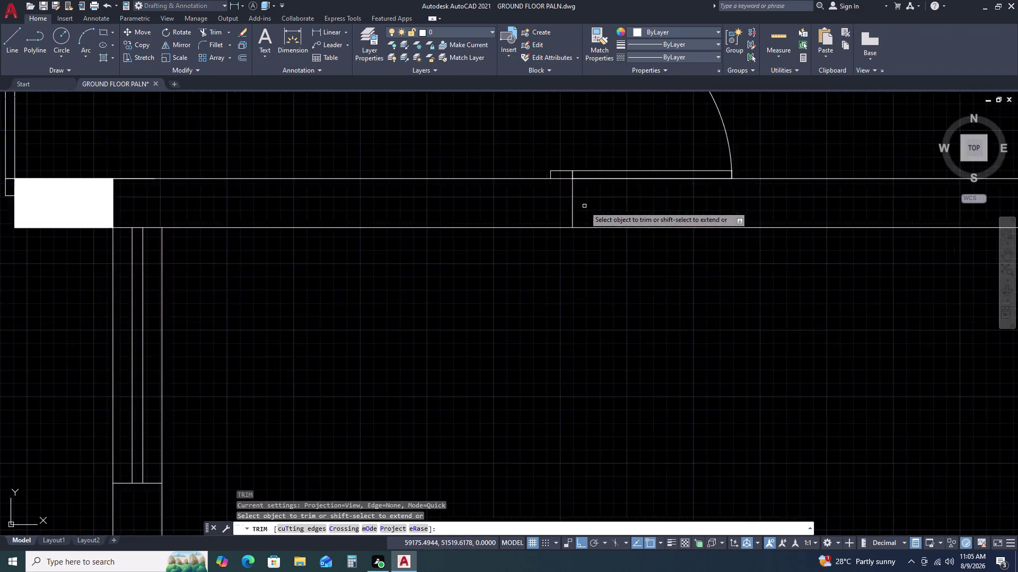
scroll(up, 3)
drag(627, 188, 601, 189)
click(500, 190)
scroll(up, 3)
click(595, 165)
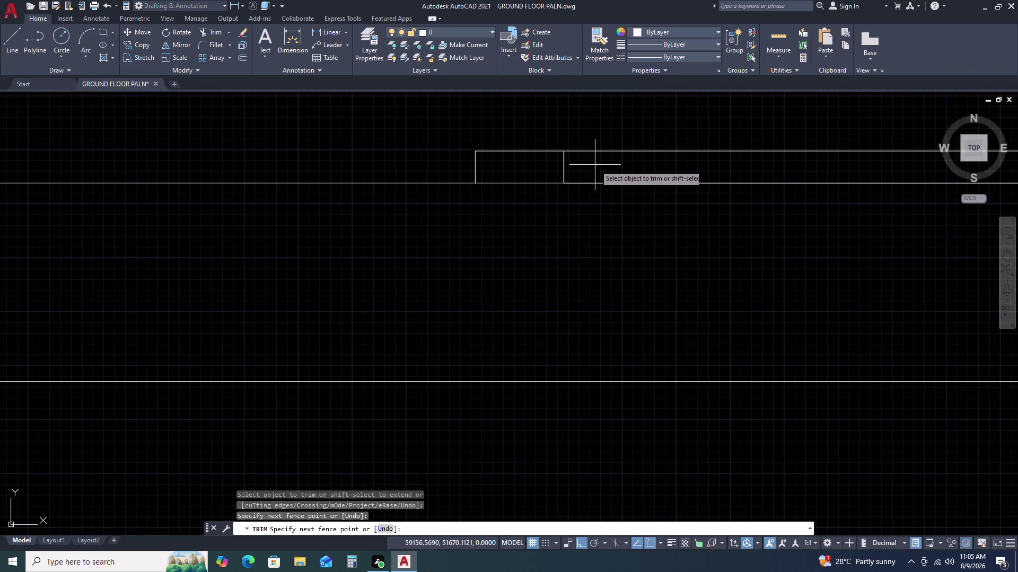
click(545, 165)
scroll(down, 3)
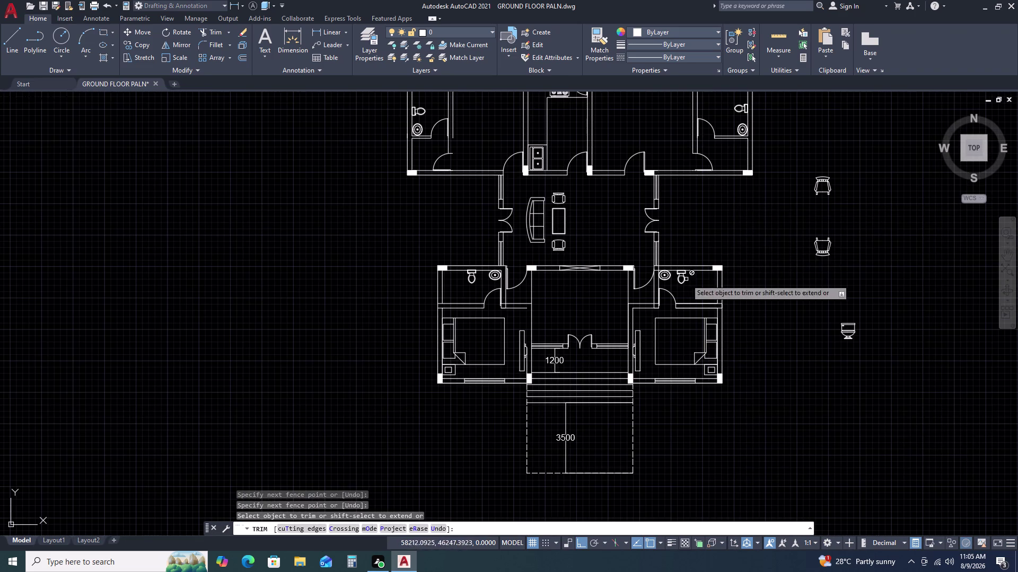
scroll(up, 3)
click(651, 179)
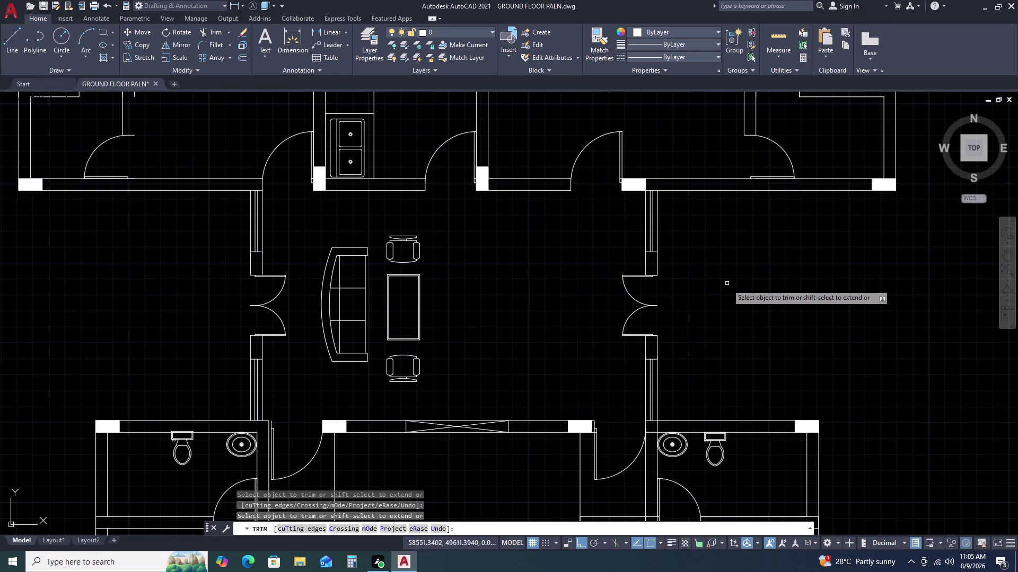
scroll(up, 3)
key(Escape)
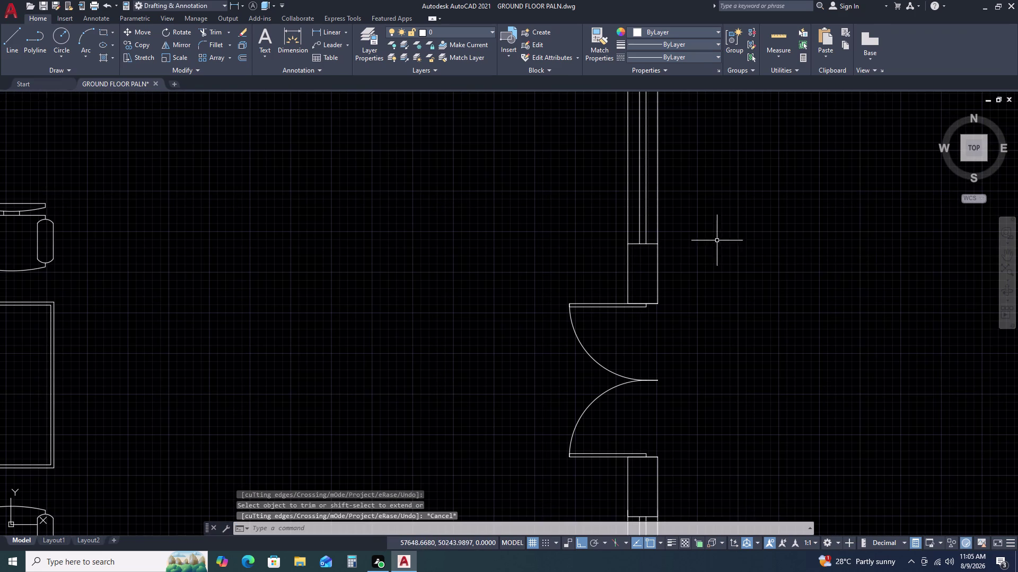
scroll(down, 3)
scroll(down, 3)
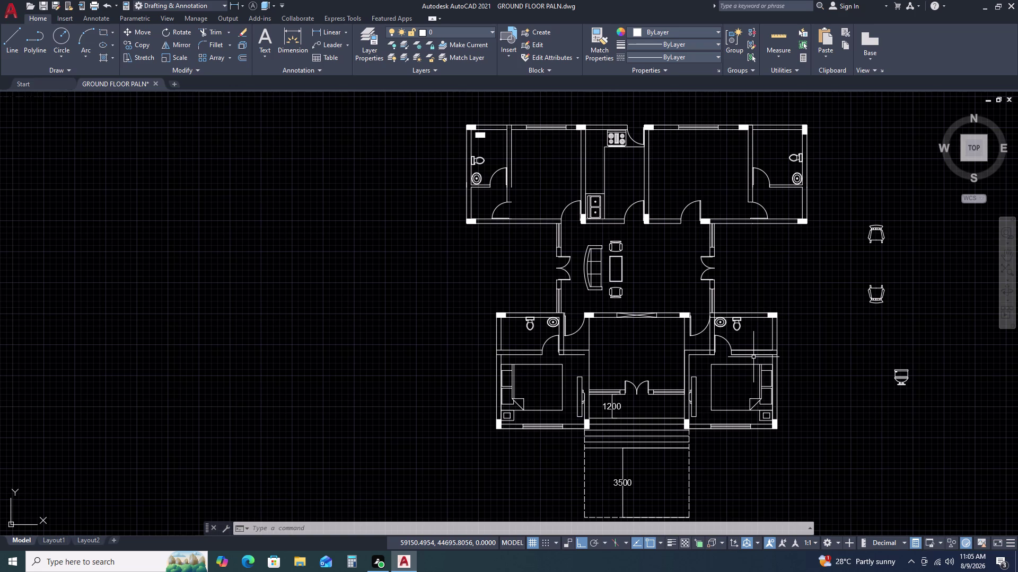
middle_drag(809, 412, 808, 326)
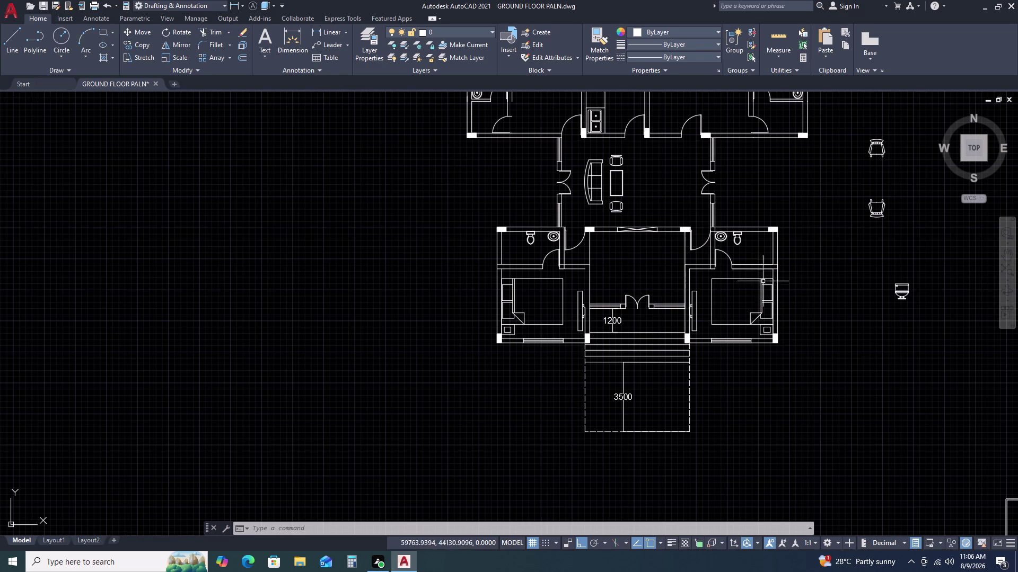
scroll(up, 3)
middle_drag(881, 326, 773, 319)
scroll(down, 3)
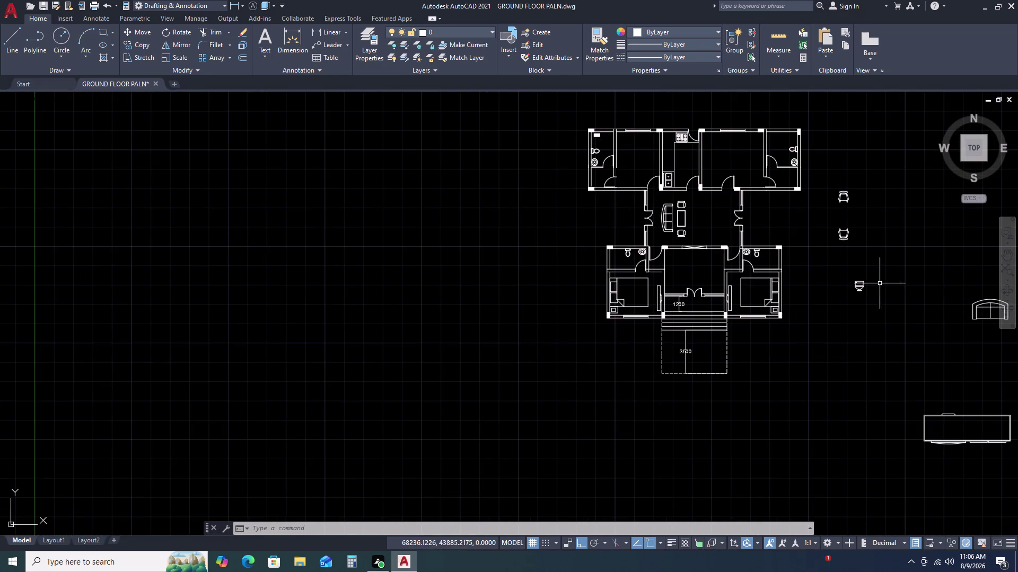
scroll(up, 3)
middle_drag(943, 271, 757, 192)
scroll(down, 3)
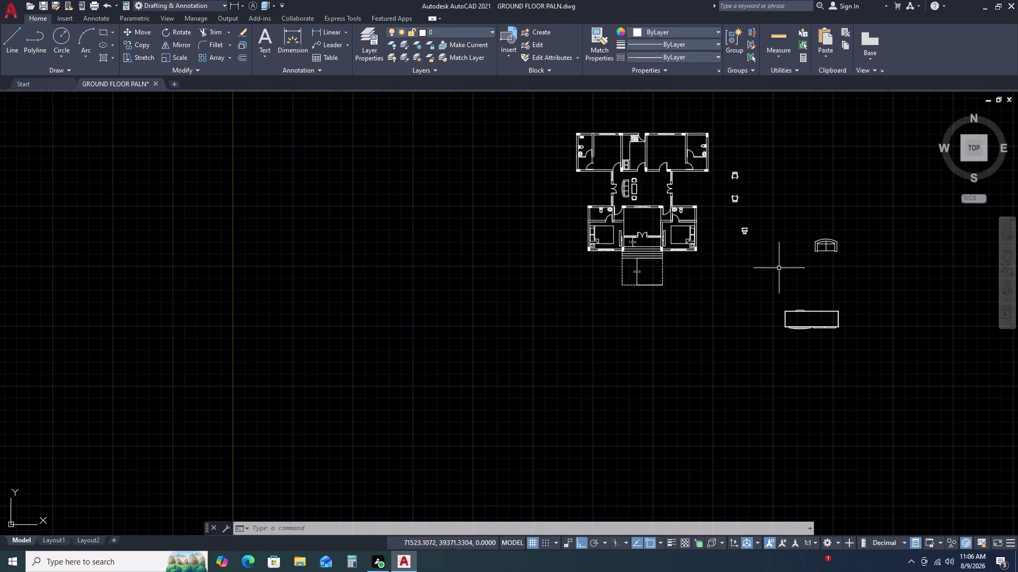
scroll(up, 3)
click(989, 391)
Delete the old long rectangular block.
drag(988, 391, 981, 393)
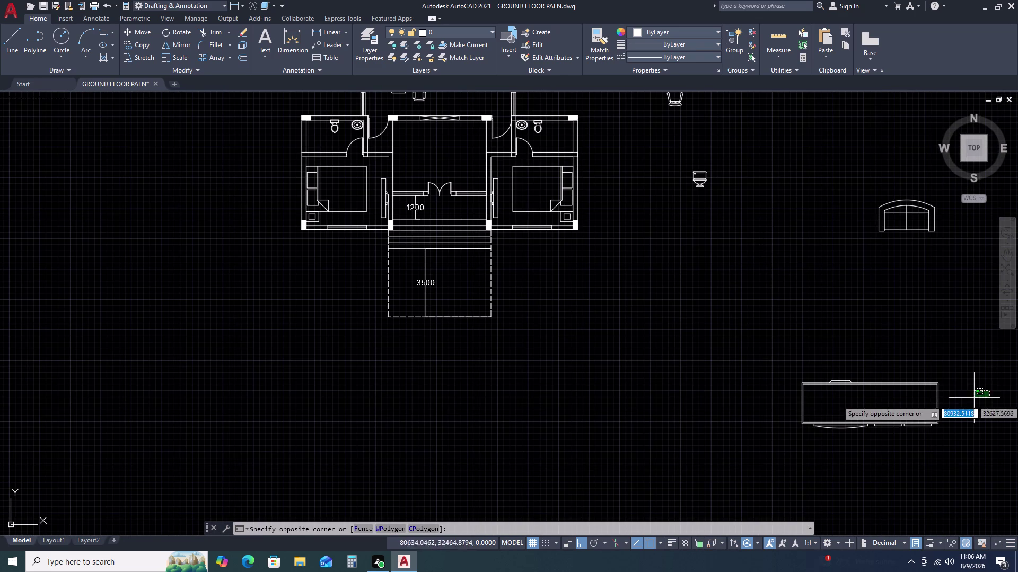
double_click(771, 429)
key(Delete)
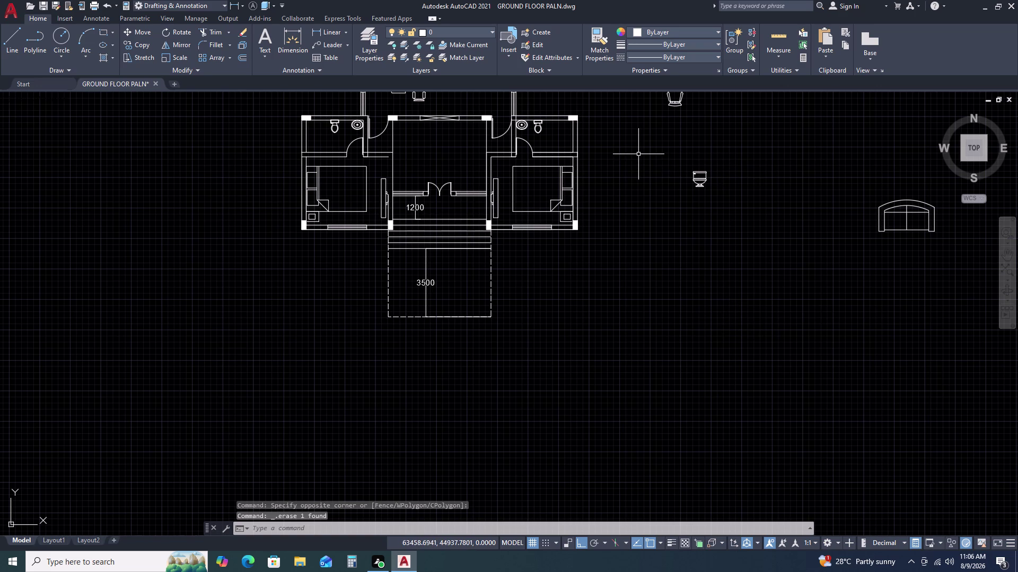
Start a RECTANG beside the plan with a length of 230.
text(RE)
text(C)
key(space)
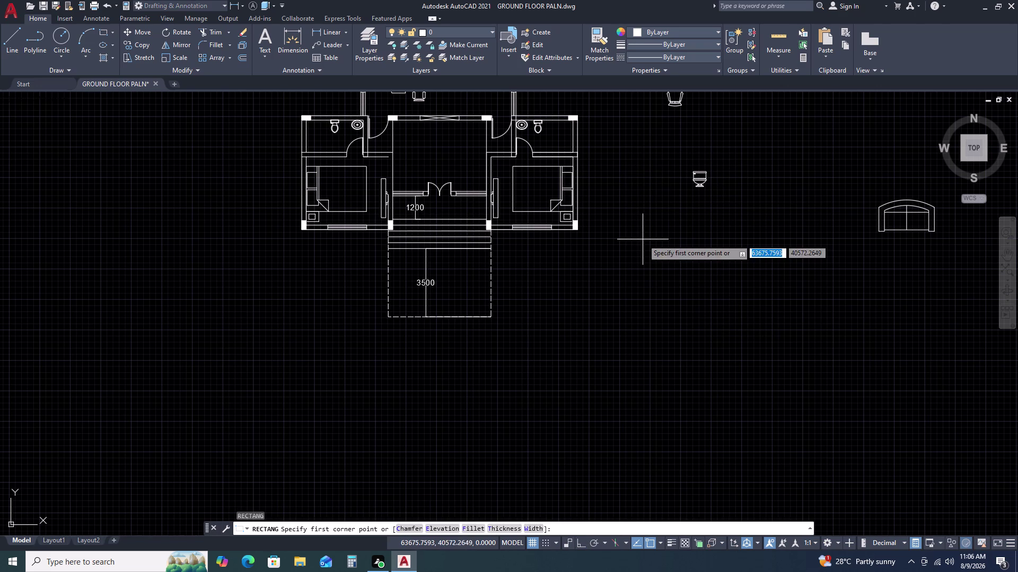
click(643, 240)
text(D 2)
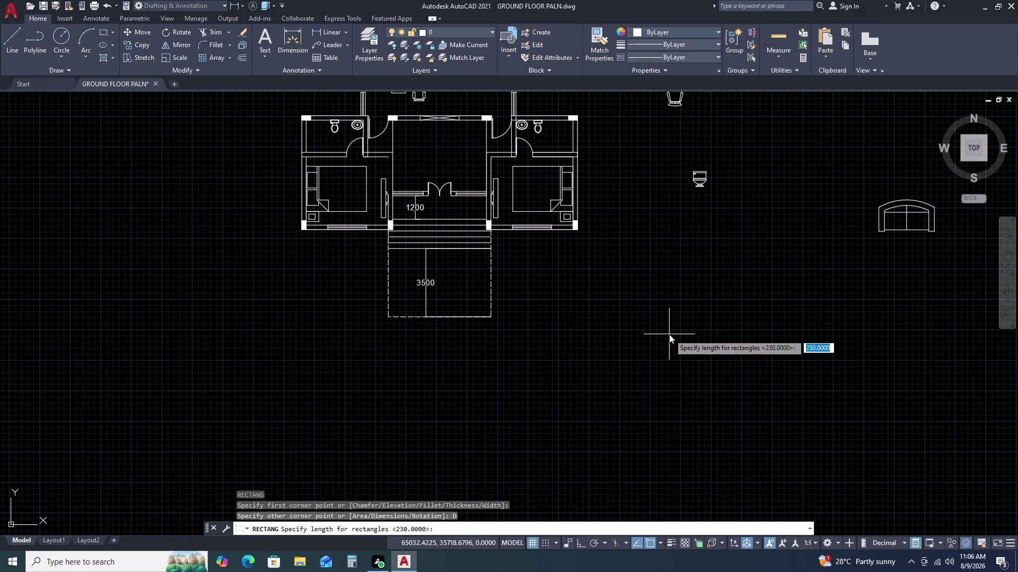
text(3)
key(0)
key(space)
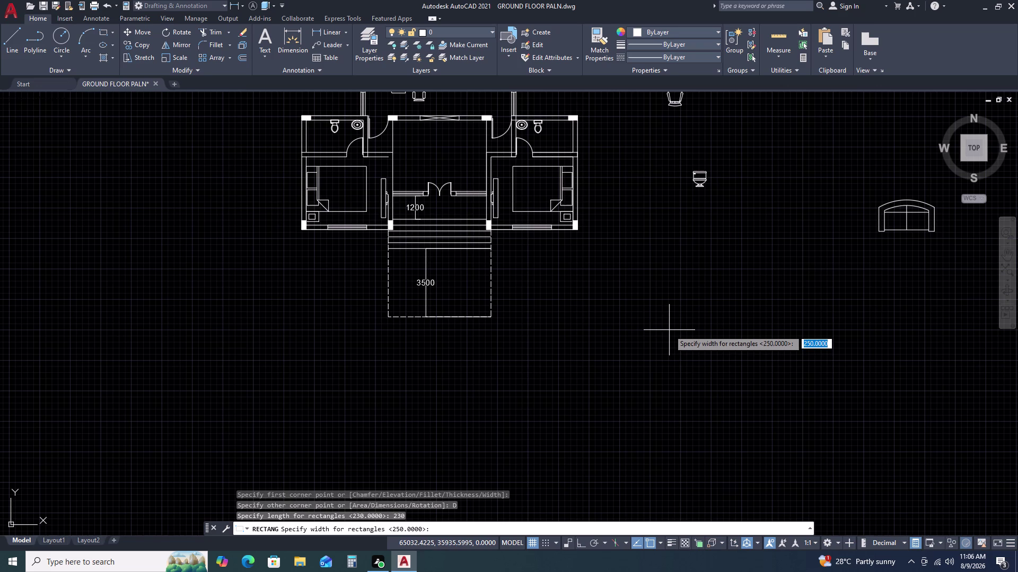
Correct the rectangle width to 600 and place the rectangle.
key(4)
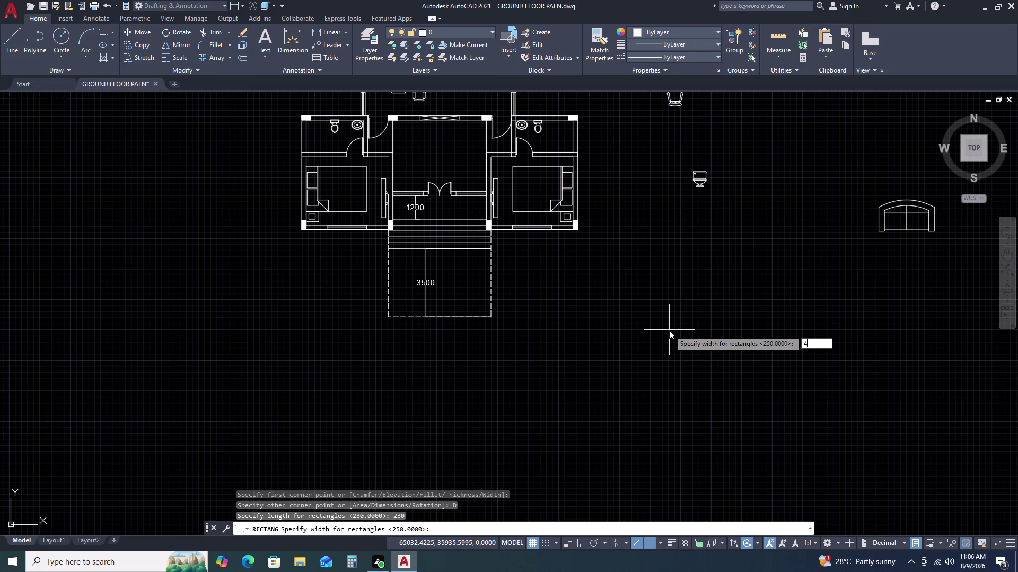
key(6)
key(0)
key(0)
key(BackSpace)
key(BackSpace)
key(BackSpace)
key(BackSpace)
text(6)
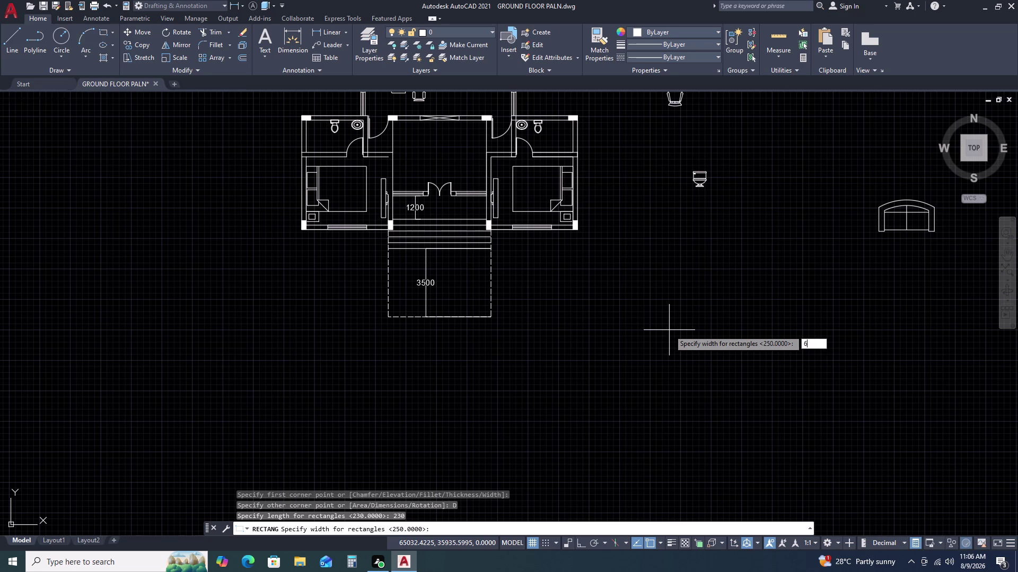
text(00)
key(space)
double_click(668, 335)
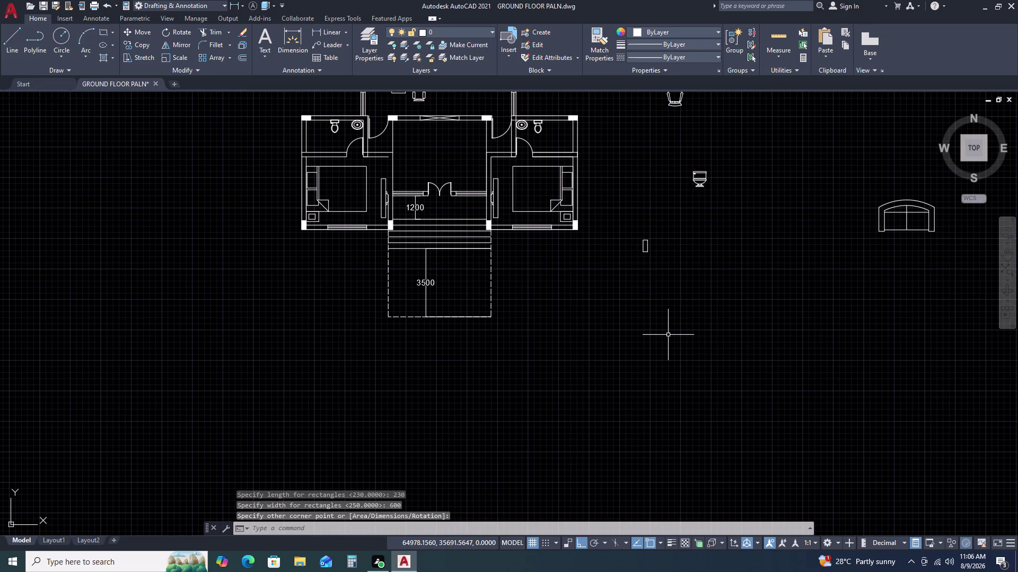
Select the new 230 by 600 rectangle and begin moving it.
scroll(up, 3)
double_click(669, 264)
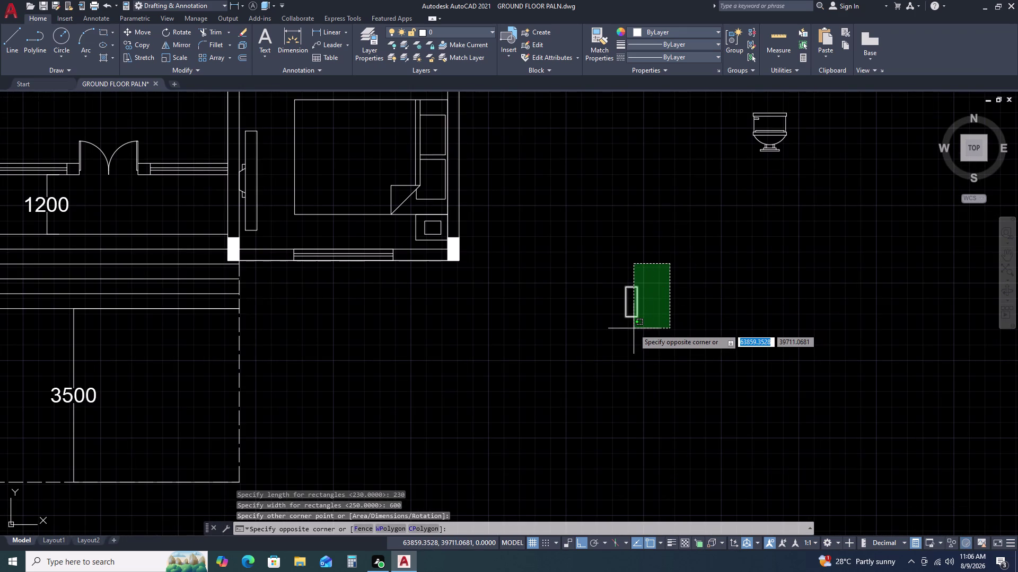
double_click(634, 328)
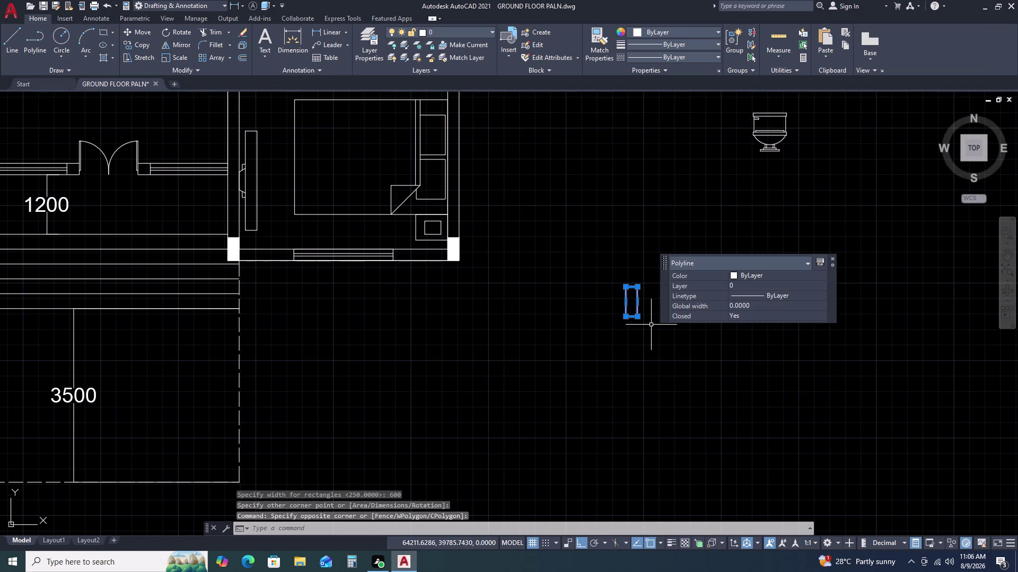
text(M)
key(space)
scroll(up, 3)
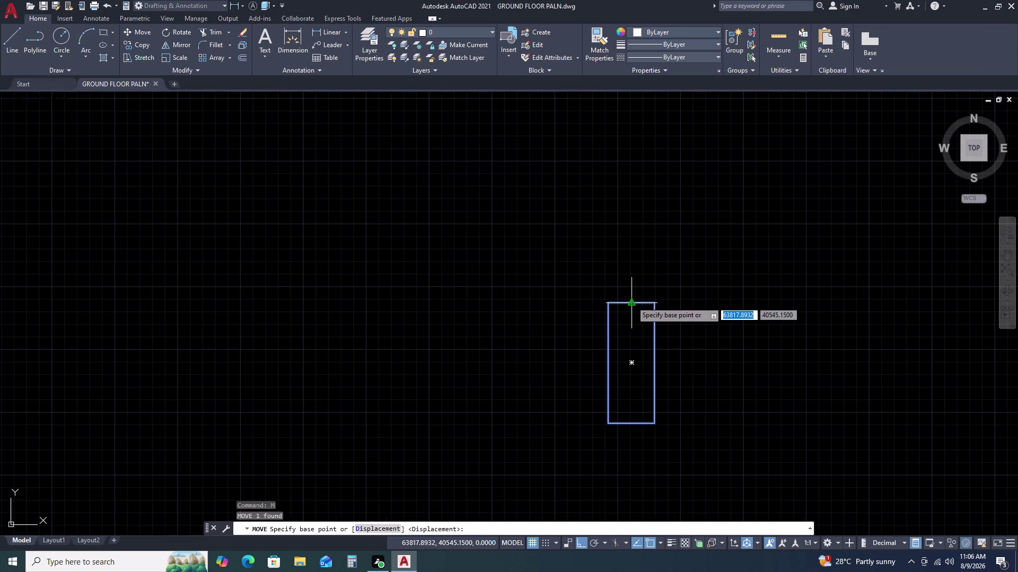
With Ortho off, move the rectangle to just below the right column.
double_click(631, 301)
scroll(down, 3)
scroll(down, 3)
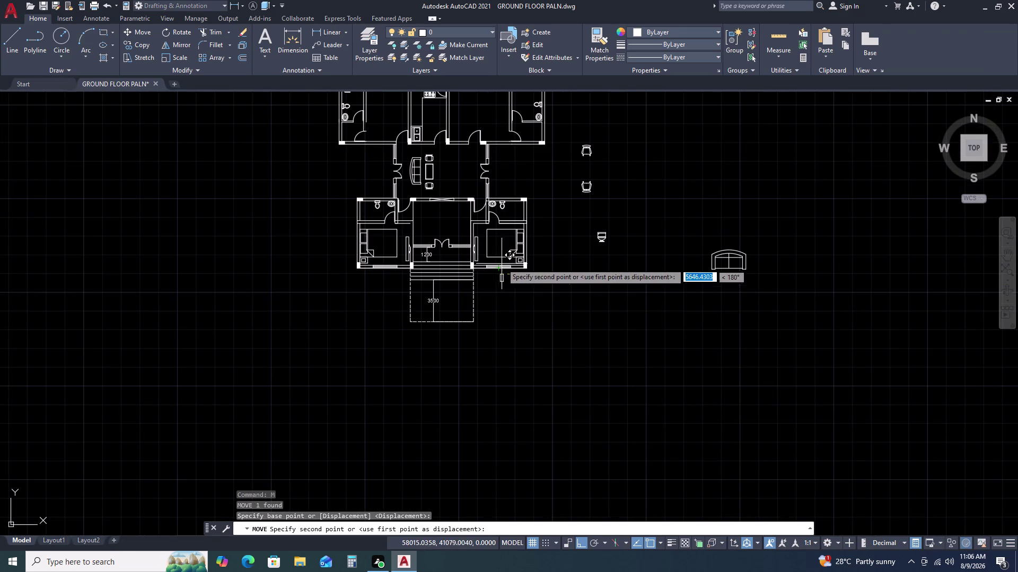
scroll(up, 3)
key(F8)
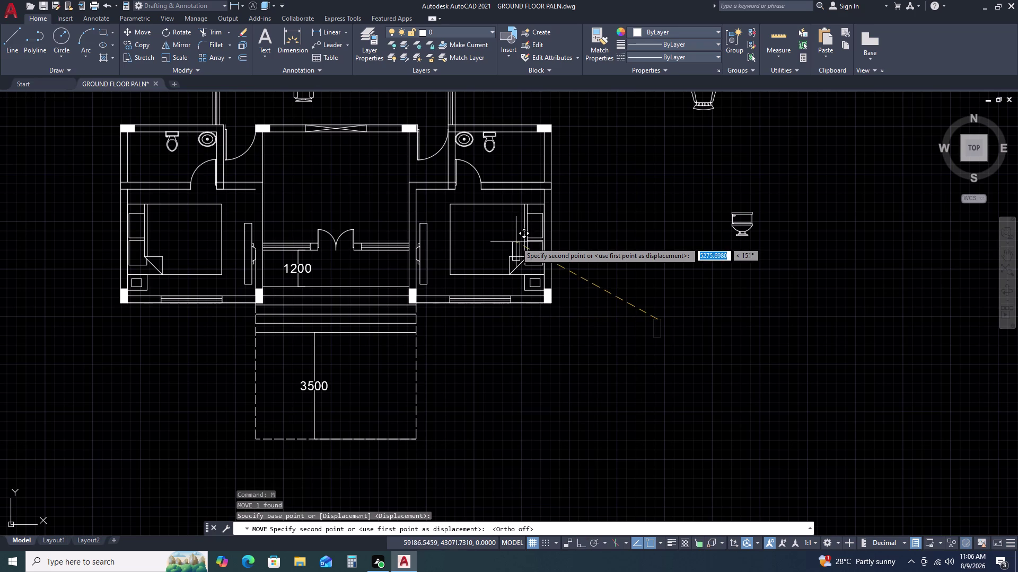
scroll(up, 3)
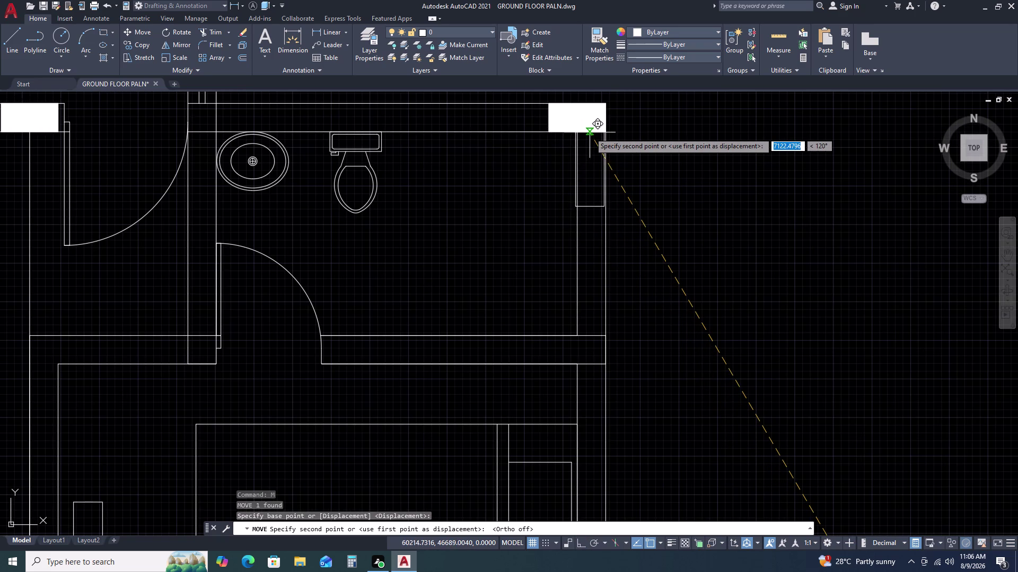
click(591, 132)
key(Escape)
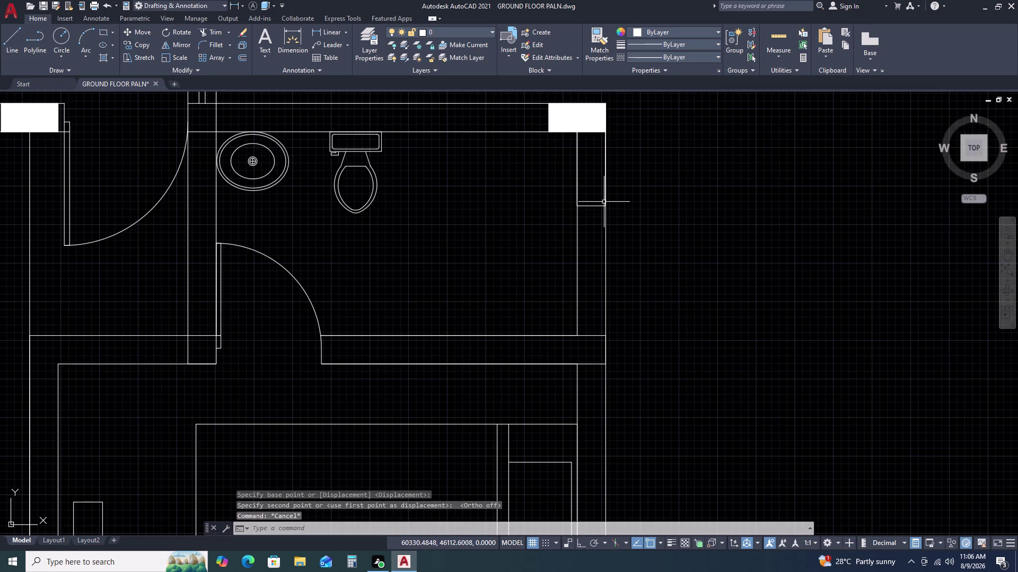
Reselect the rectangle and snap its top corner to the column corner.
scroll(up, 3)
click(597, 207)
click(583, 231)
scroll(up, 3)
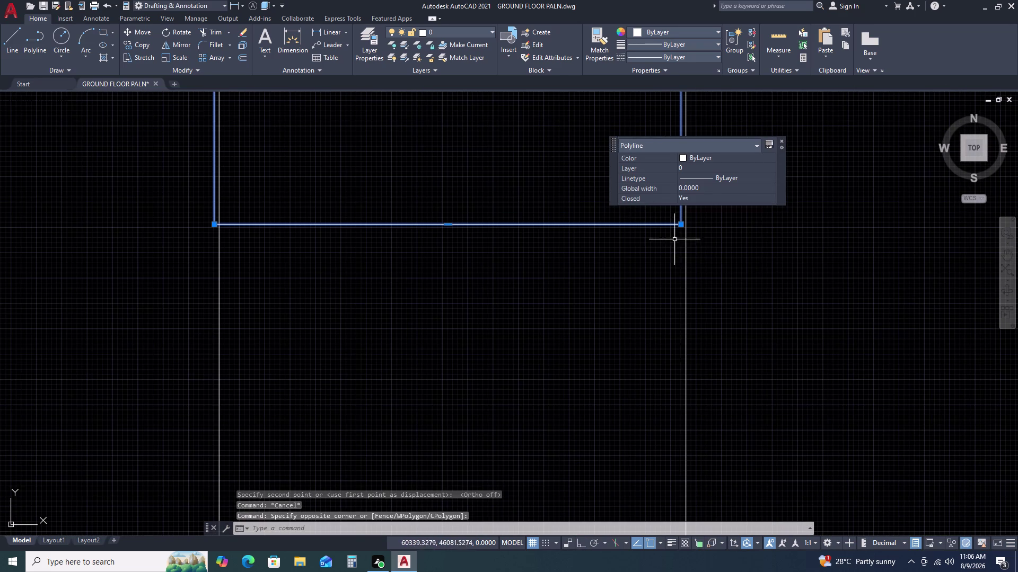
text(M)
key(space)
middle_drag(689, 244, 710, 327)
scroll(down, 3)
middle_drag(733, 205, 715, 320)
scroll(up, 3)
scroll(up, 3)
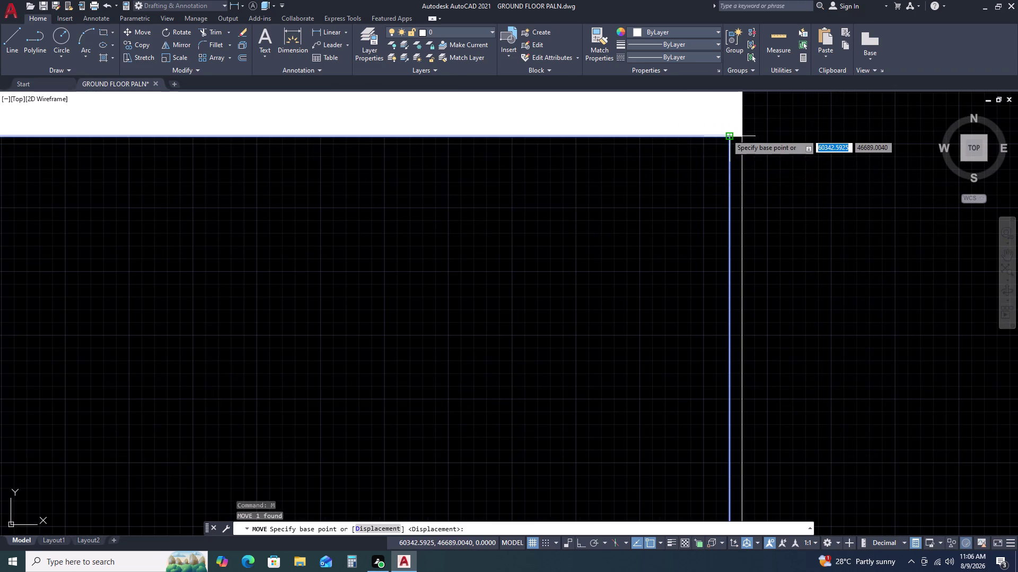
double_click(726, 134)
double_click(740, 136)
Pan out to view the whole bathroom and check the placement.
scroll(down, 3)
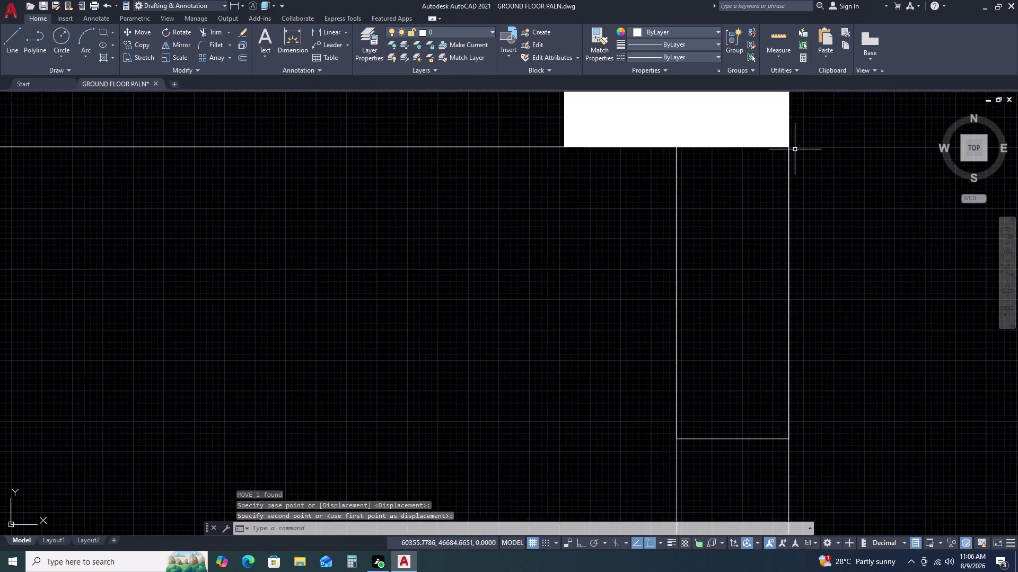
scroll(down, 3)
middle_drag(820, 257, 719, 186)
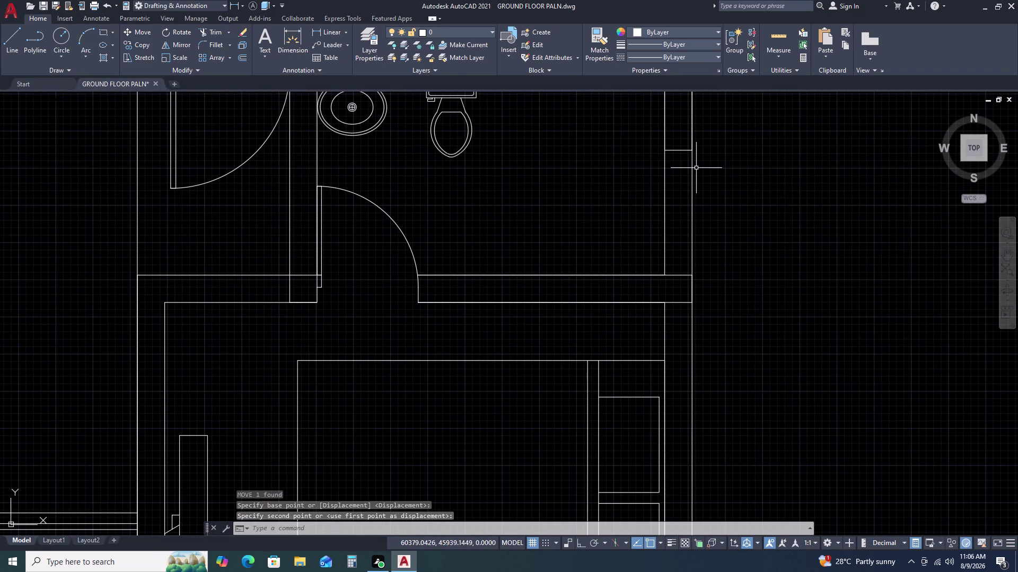
middle_drag(699, 150, 693, 251)
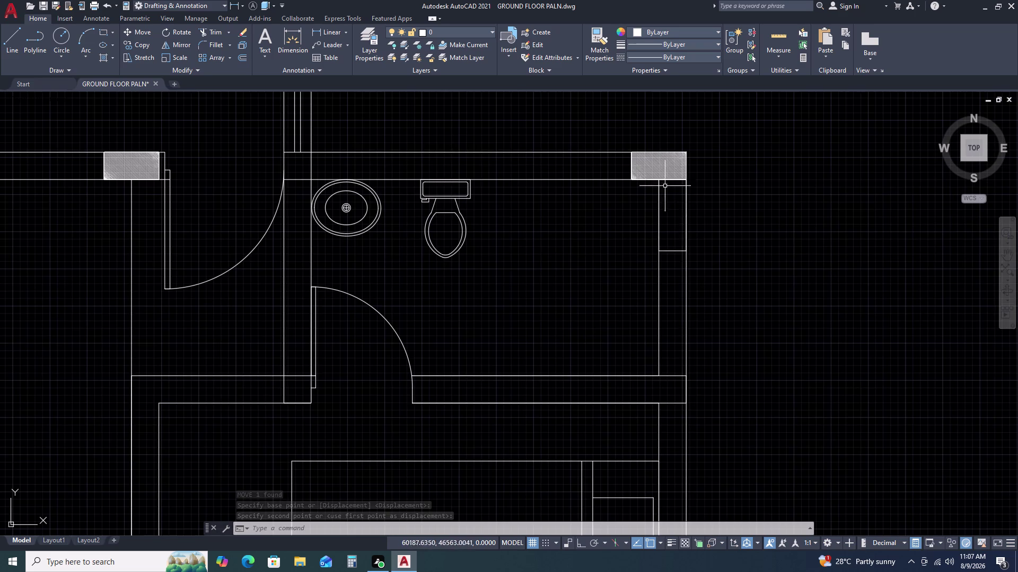
Copy the rectangle, using its bottom corner as the base point.
scroll(up, 3)
click(686, 354)
click(673, 399)
click(671, 405)
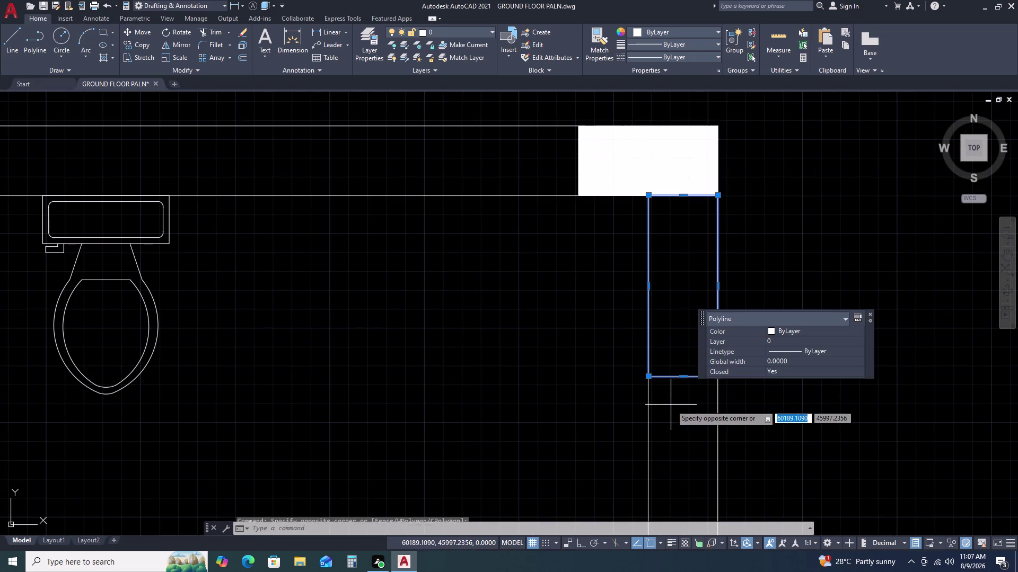
key(c)
key(o)
key(space)
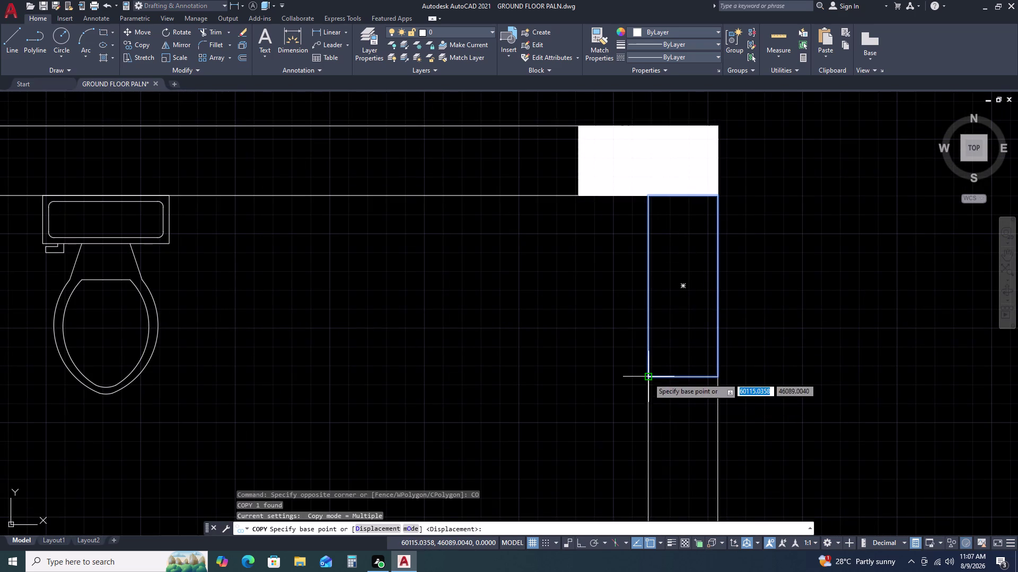
click(647, 378)
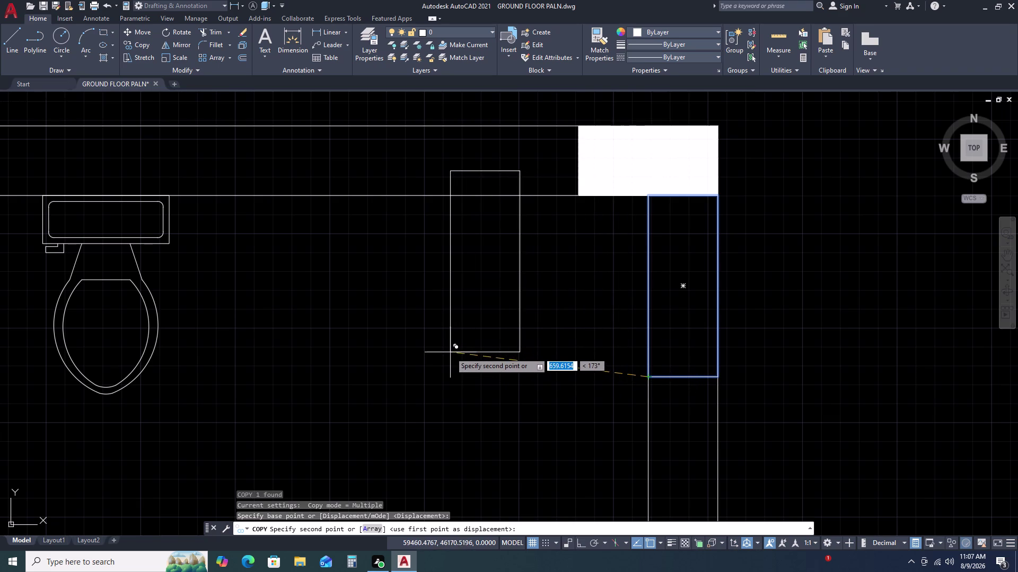
Place the rectangle copy inside the left bathroom.
scroll(down, 3)
middle_drag(233, 330, 656, 356)
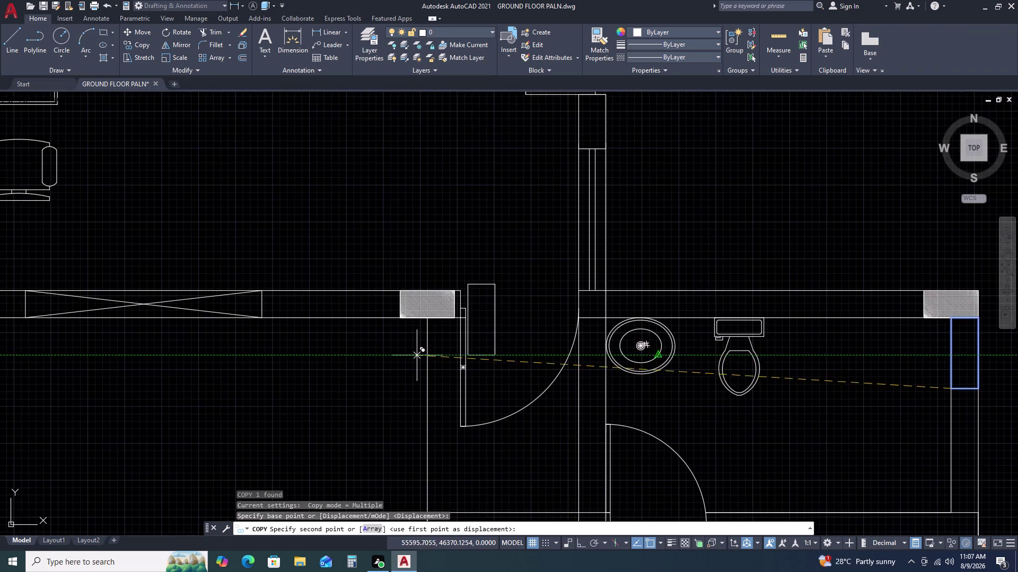
scroll(down, 3)
middle_drag(408, 381, 808, 363)
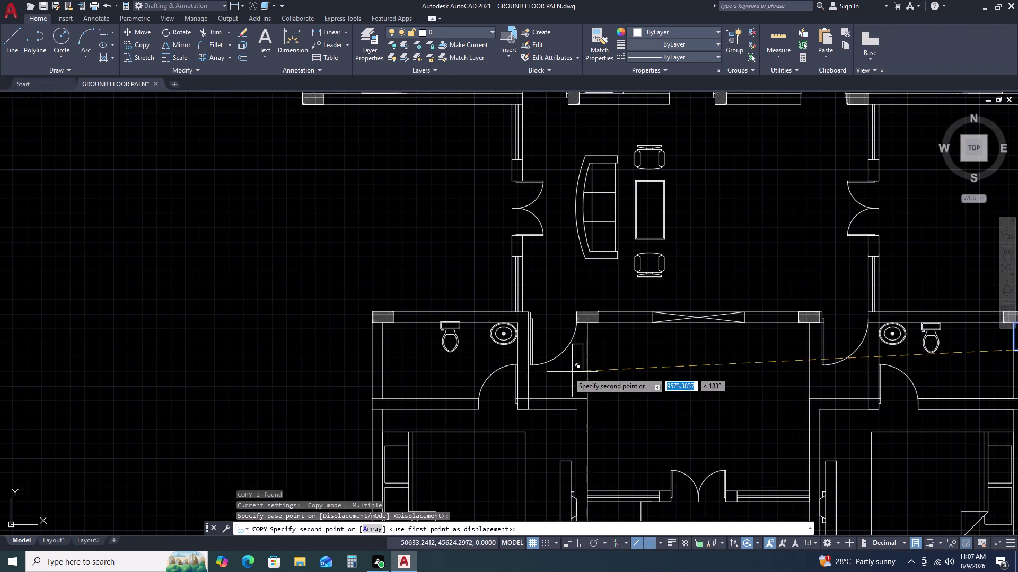
scroll(up, 3)
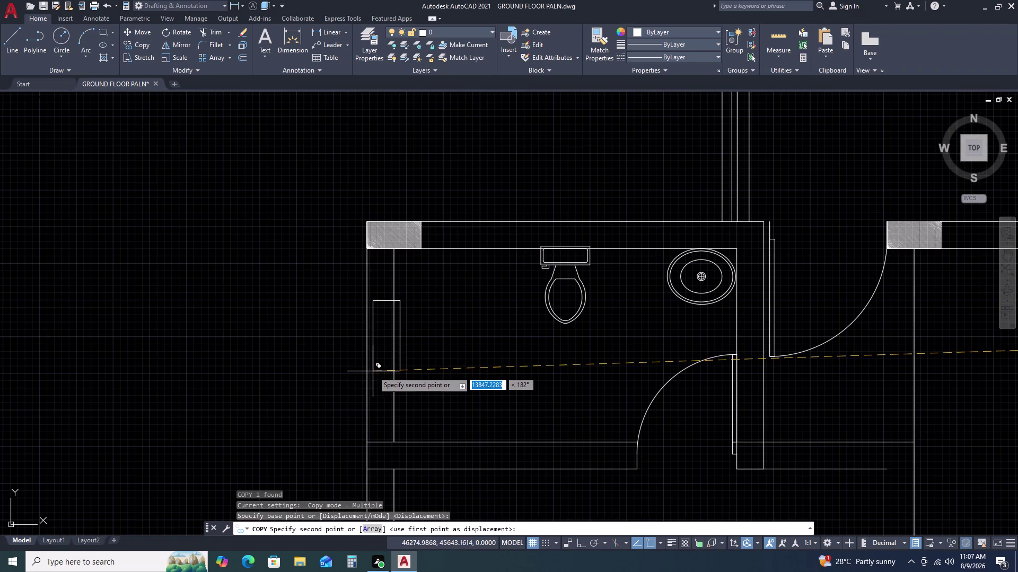
click(428, 367)
key(Escape)
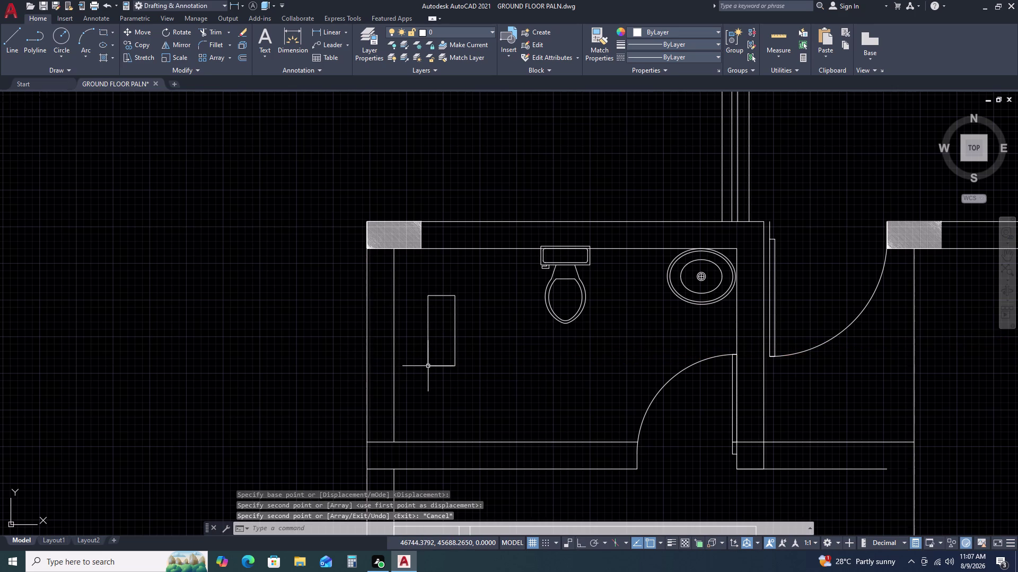
Start a line in the left bathroom, then cancel it.
key(l)
key(space)
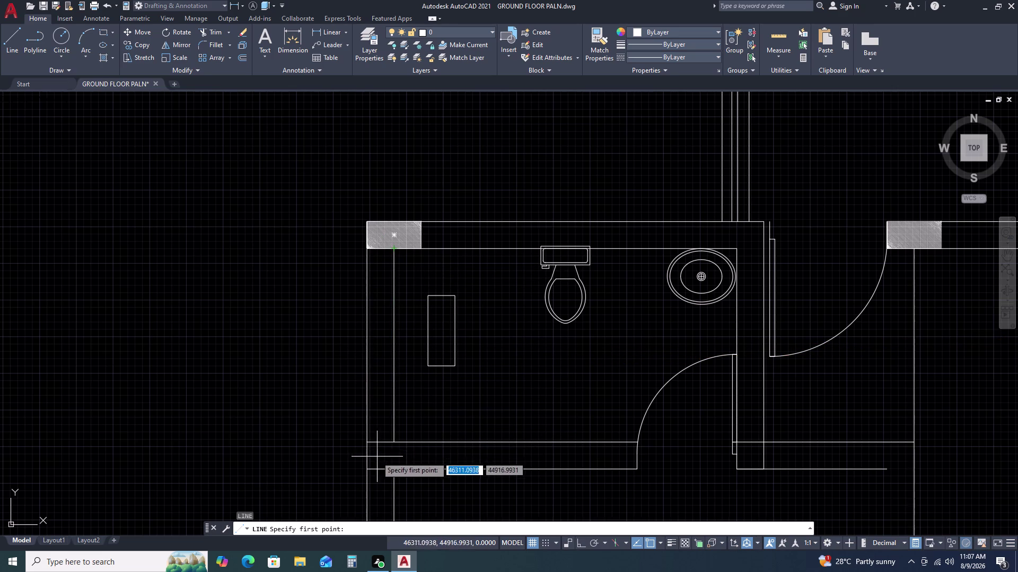
click(365, 470)
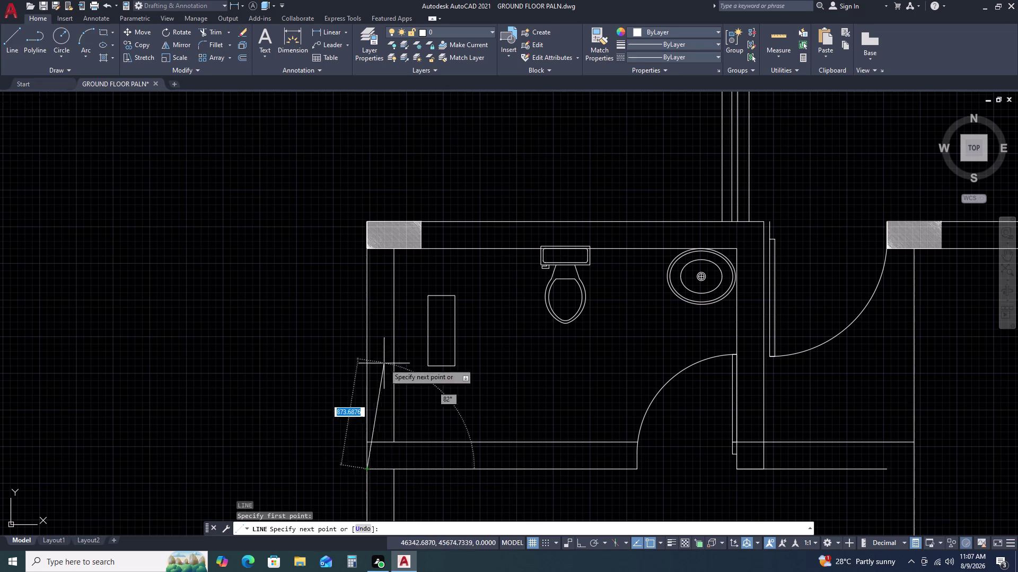
click(367, 221)
key(Escape)
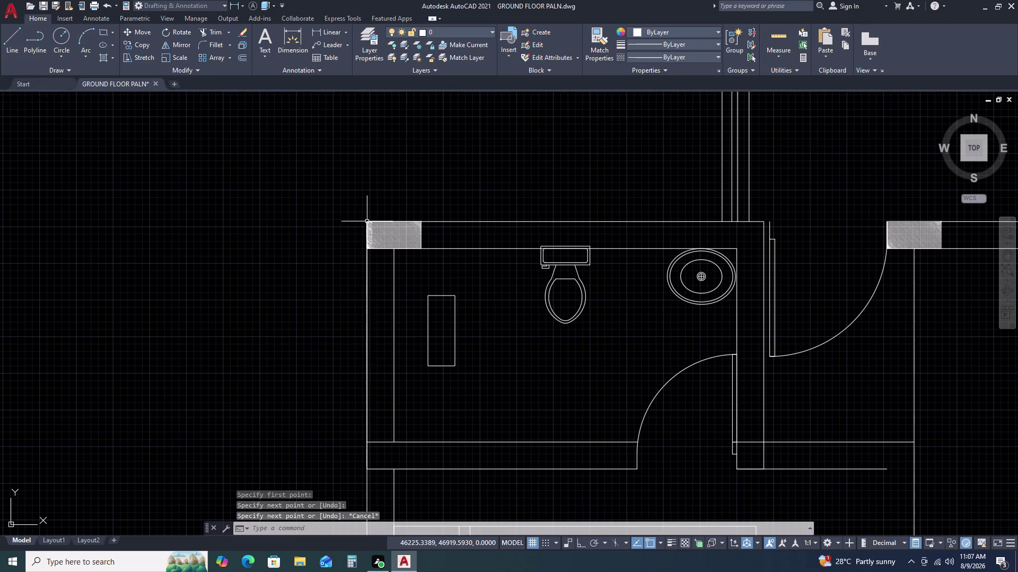
Move the copied rectangle against the left bathroom's left wall.
drag(494, 339, 485, 344)
click(423, 368)
text(M)
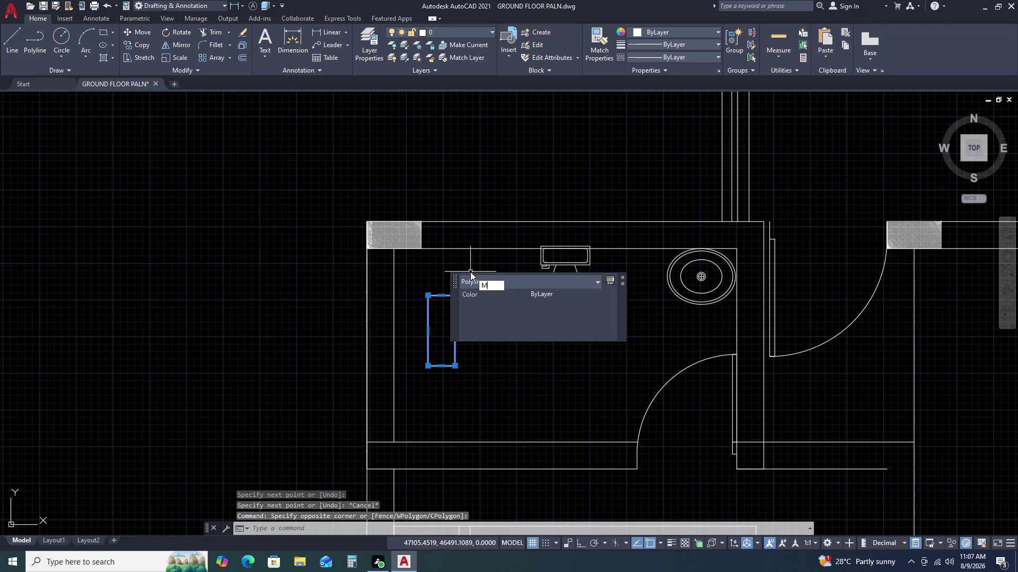
key(space)
click(429, 332)
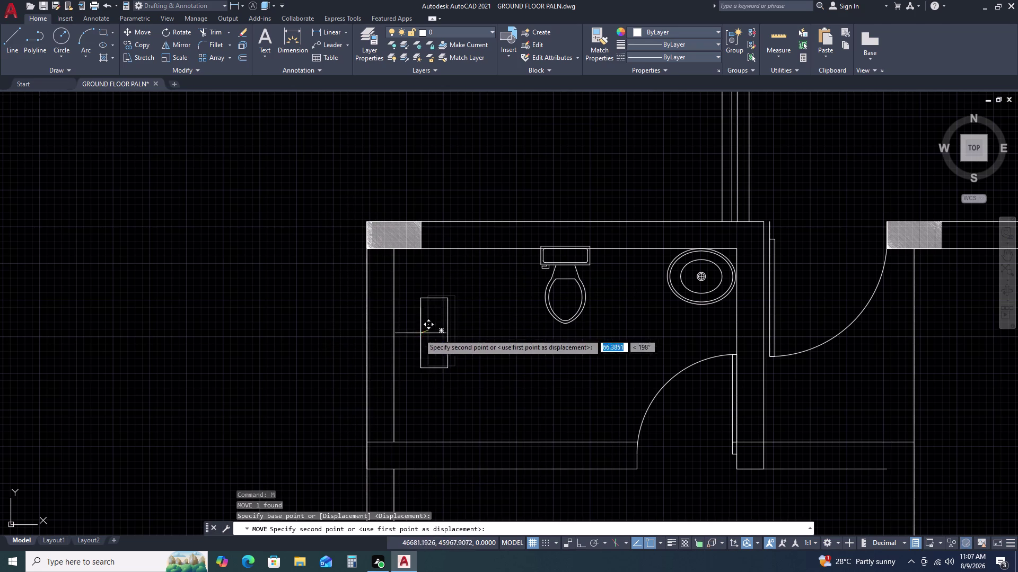
click(368, 348)
key(Escape)
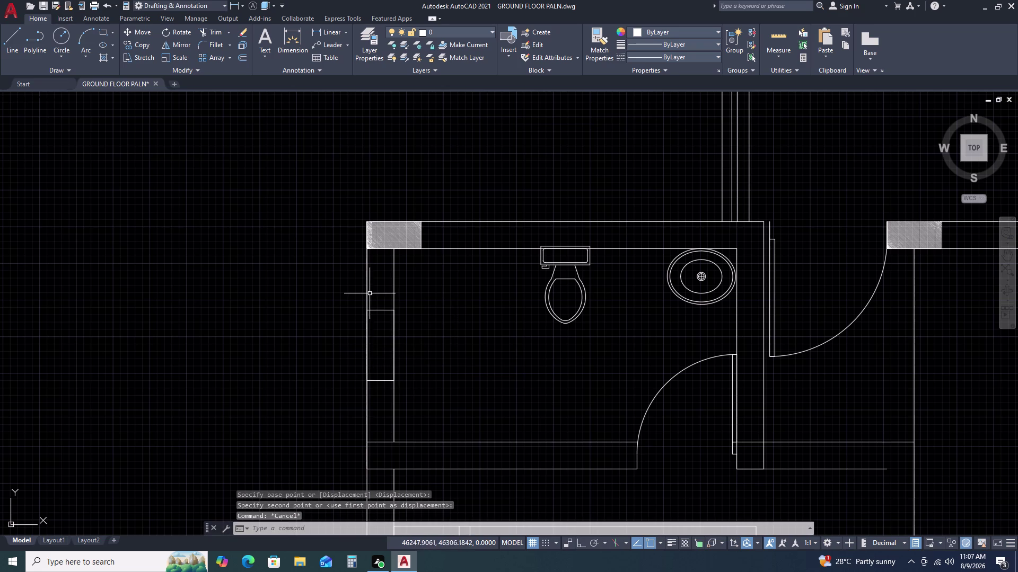
Delete an unwanted object near the bathroom.
click(366, 287)
key(Delete)
scroll(down, 3)
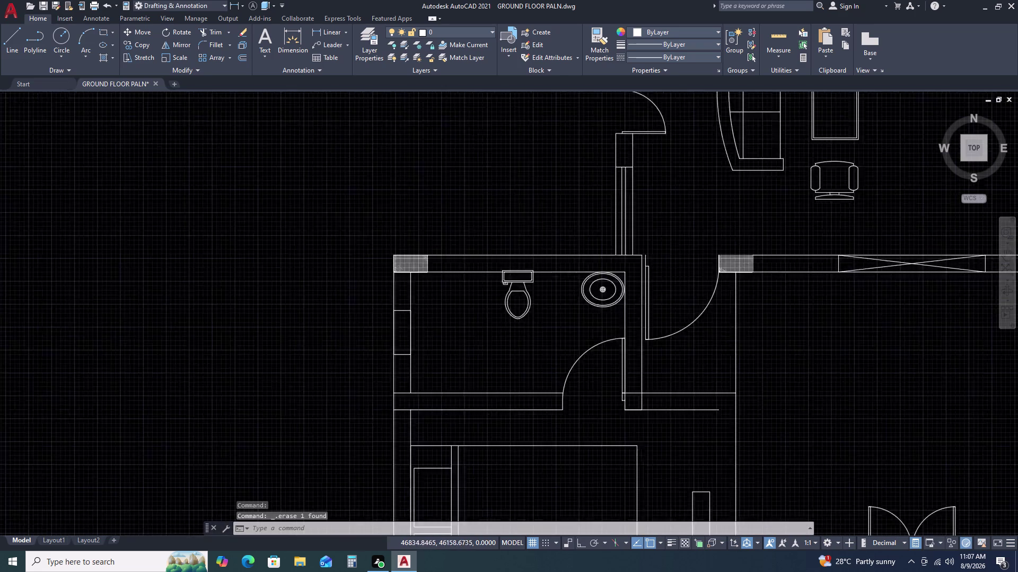
middle_drag(519, 321, 334, 307)
scroll(up, 3)
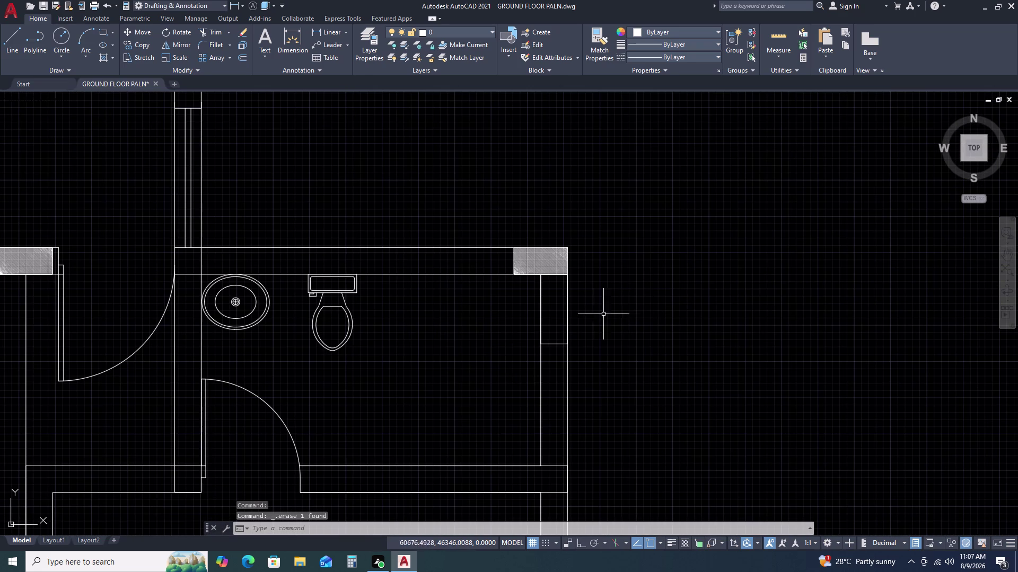
scroll(up, 3)
Move the loose window rectangle to a new spot.
drag(568, 327, 560, 344)
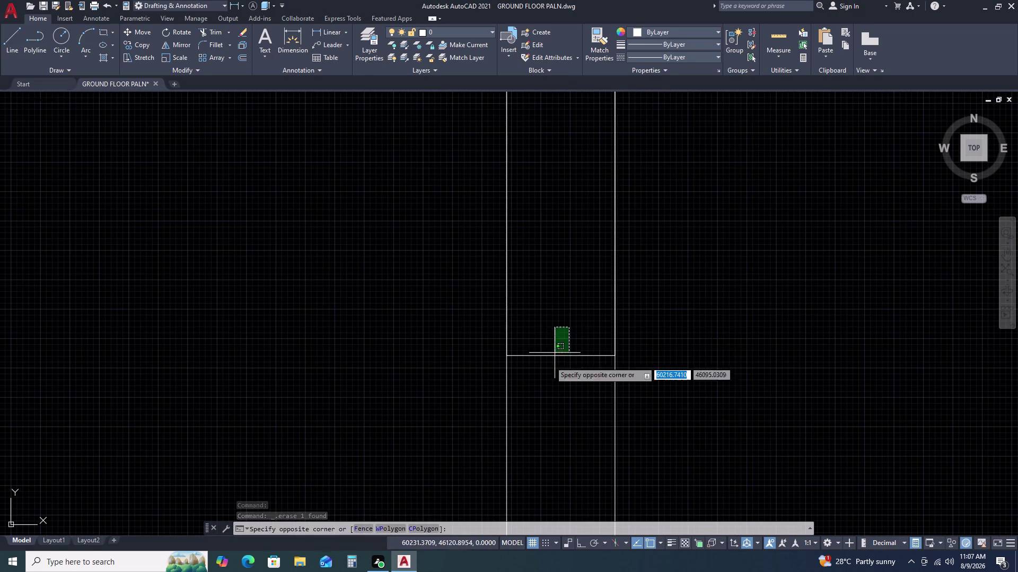
click(541, 380)
key(m)
key(space)
drag(576, 363, 582, 362)
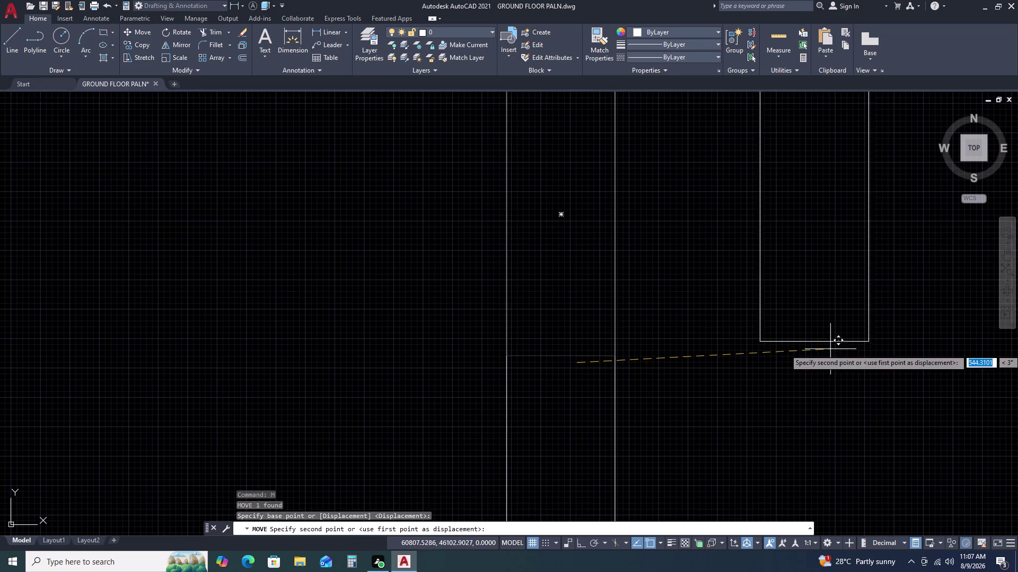
click(837, 353)
key(Escape)
scroll(down, 3)
middle_drag(681, 404, 681, 340)
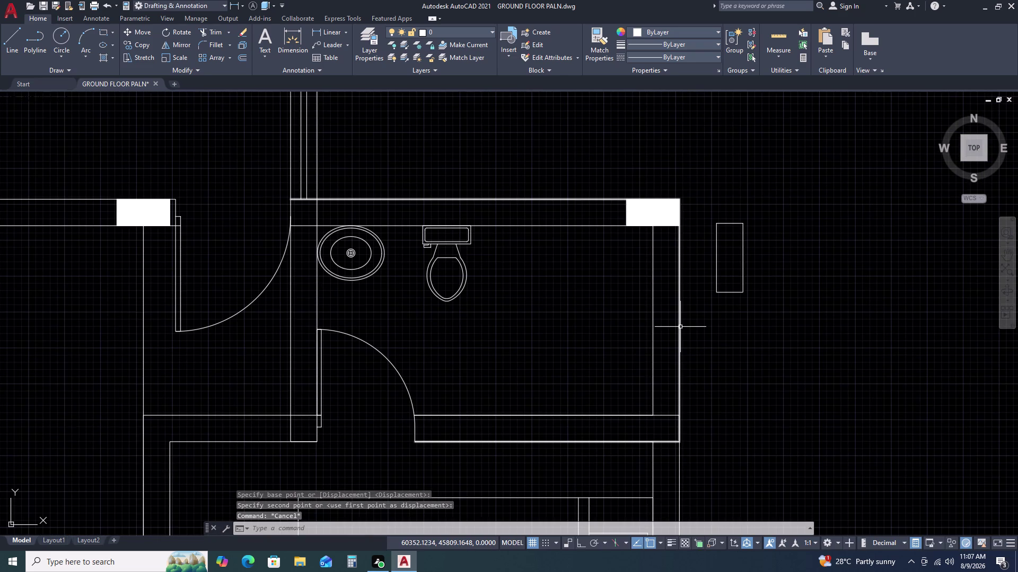
Start a line at the bathroom wall corner, then cancel it.
text(L)
key(space)
drag(677, 444, 677, 424)
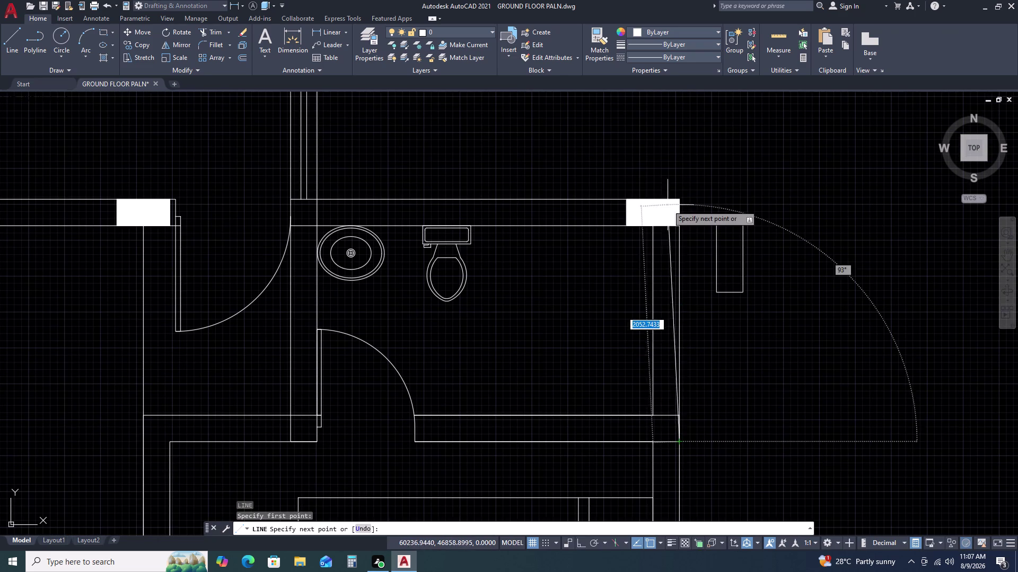
click(681, 202)
key(Escape)
Drop the window rectangle into the bathroom's right wall, below the column.
drag(752, 238, 745, 252)
click(722, 297)
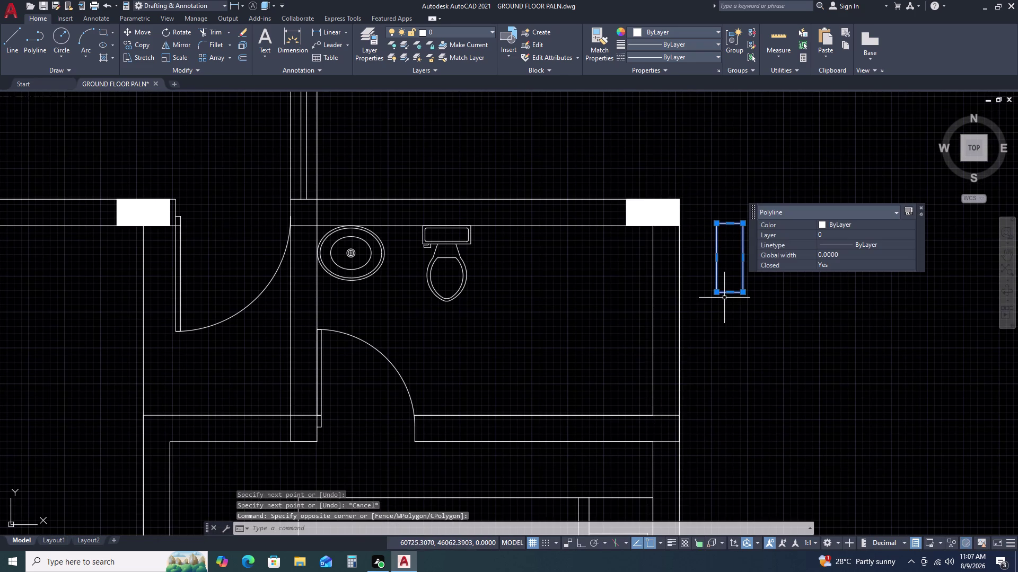
key(m)
key(space)
click(746, 256)
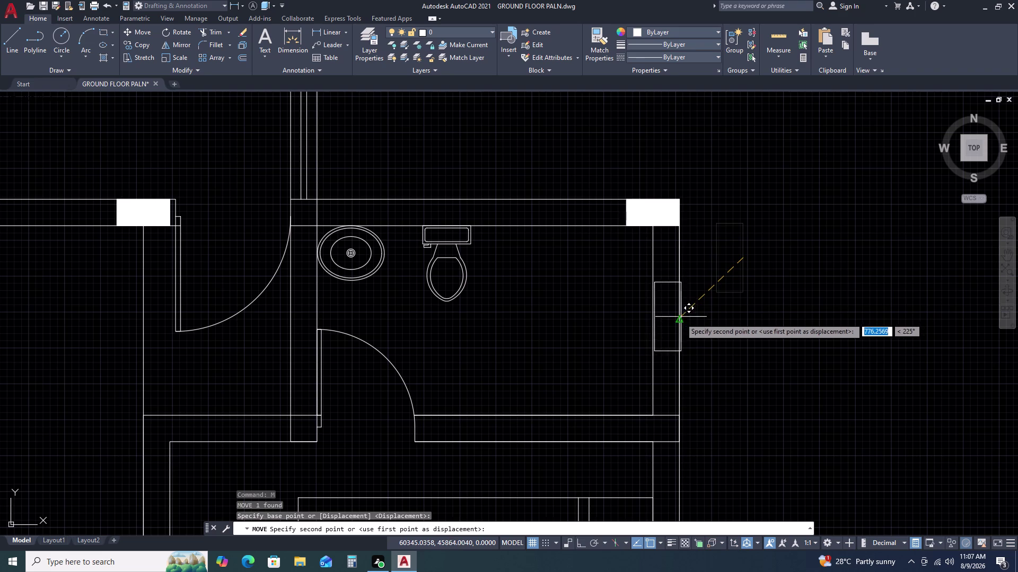
click(679, 318)
scroll(down, 3)
middle_drag(731, 337, 732, 265)
scroll(down, 3)
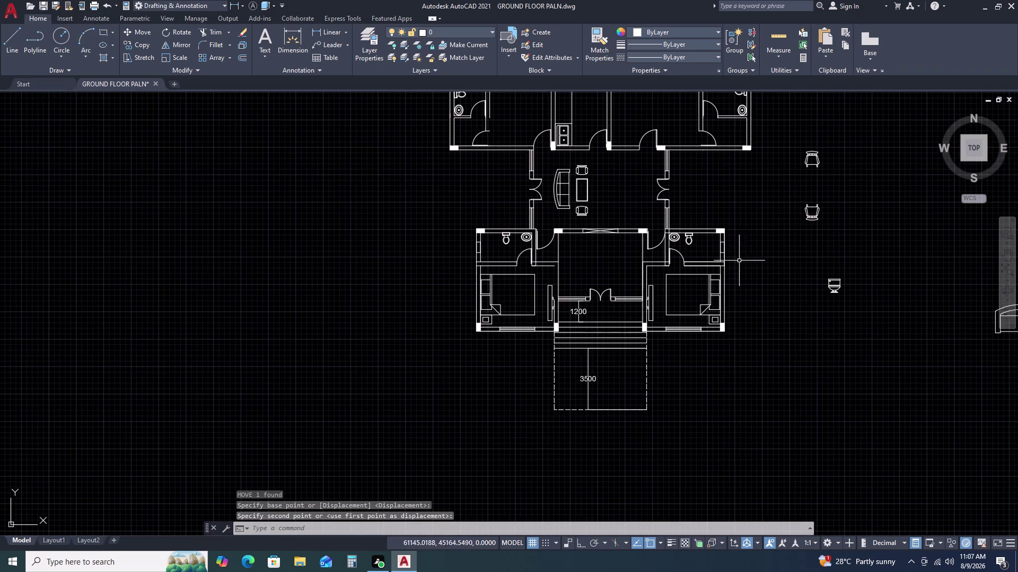
scroll(up, 3)
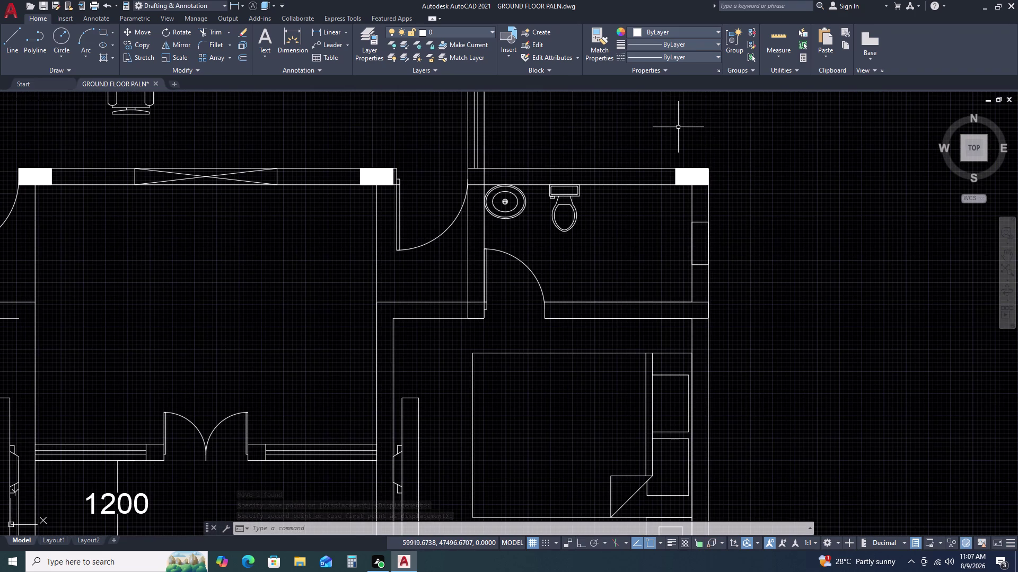
Draw a line inside the right bathroom window.
text(L)
key(space)
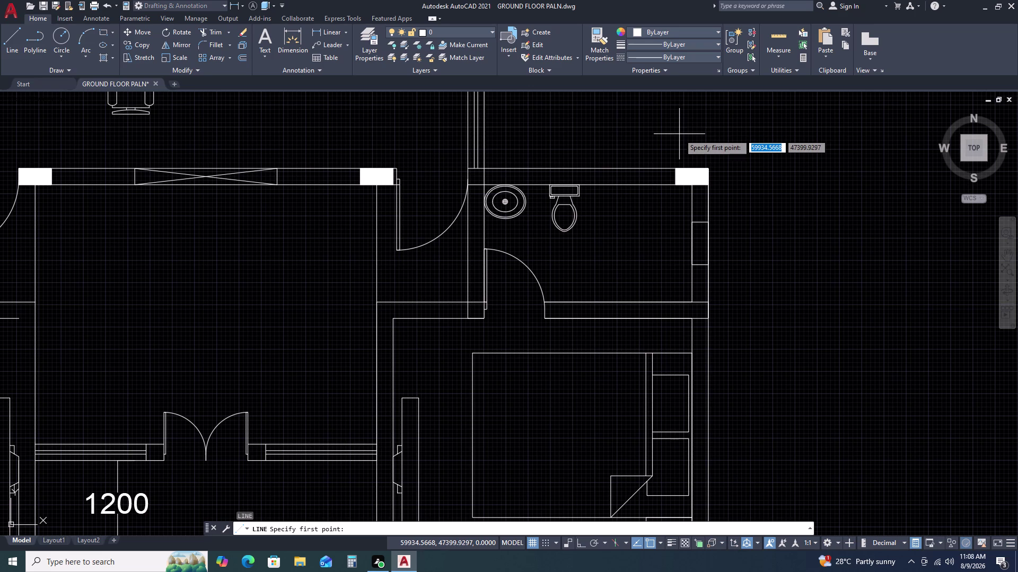
scroll(up, 3)
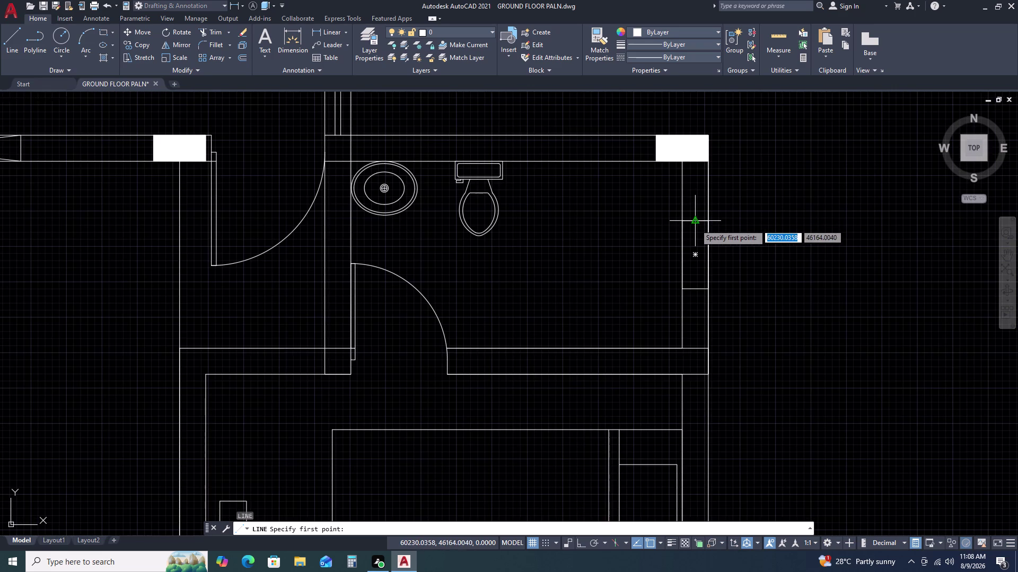
drag(694, 226, 695, 234)
click(695, 288)
key(Escape)
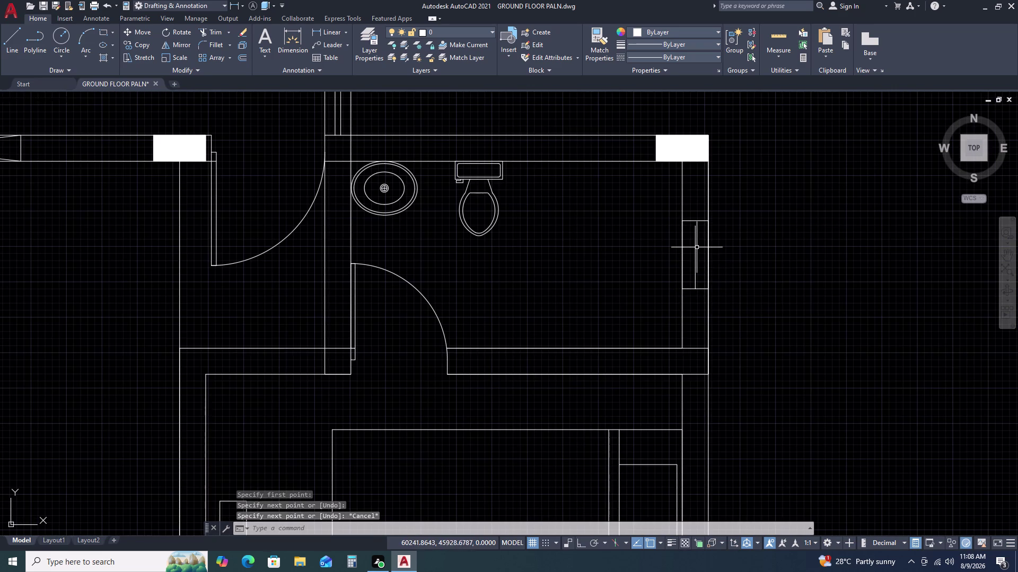
Grip-stretch the window line's top end to the window edge, making it 600 long.
click(697, 248)
scroll(up, 3)
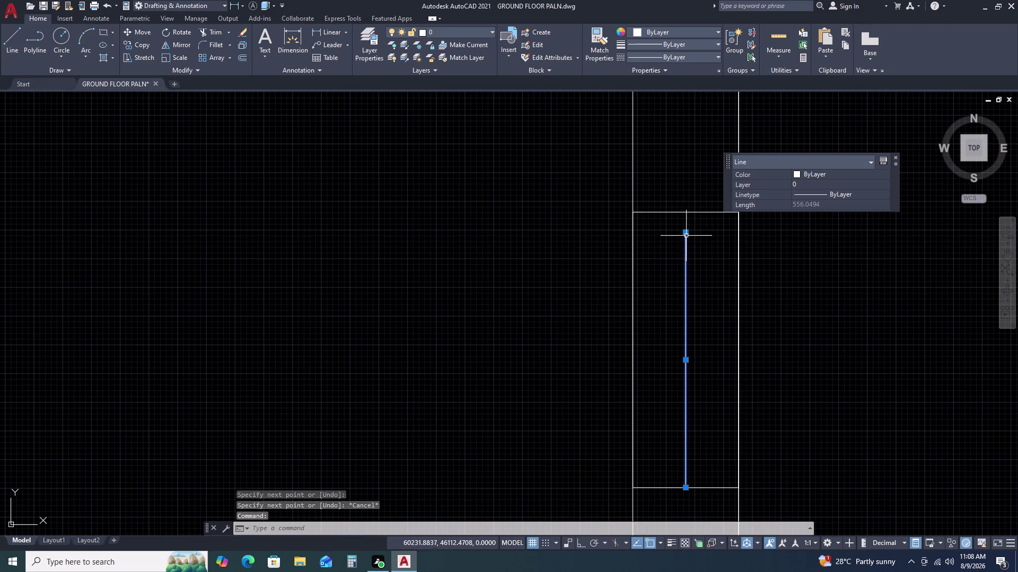
click(686, 233)
click(687, 213)
key(Escape)
scroll(down, 3)
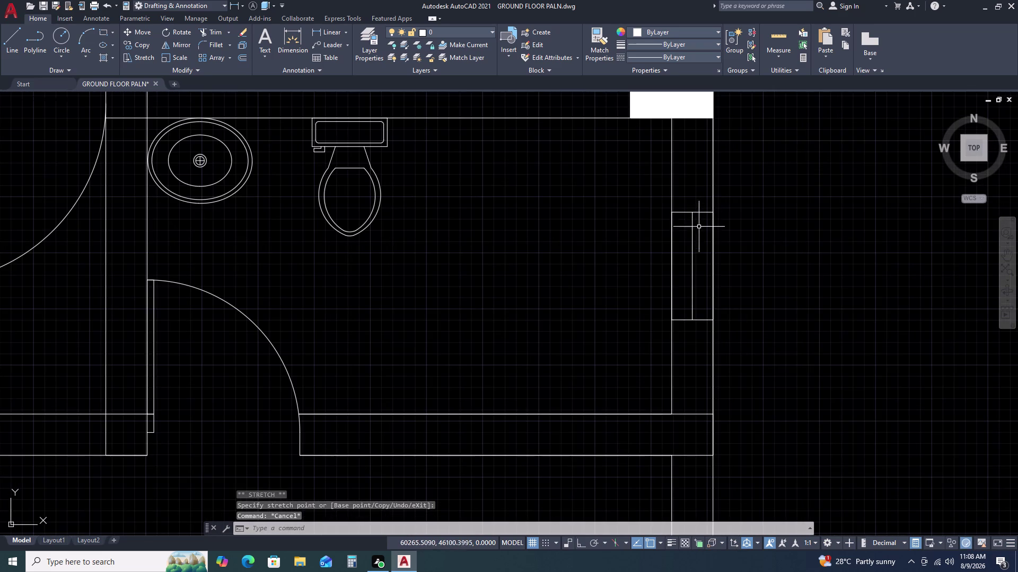
click(697, 233)
click(687, 228)
click(702, 64)
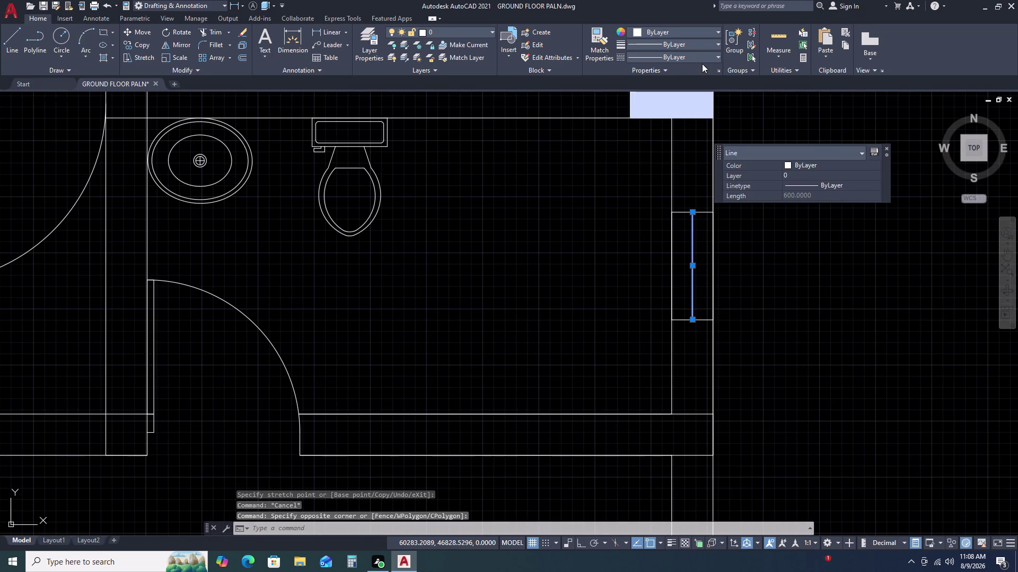
key(Escape)
scroll(down, 3)
key(Escape)
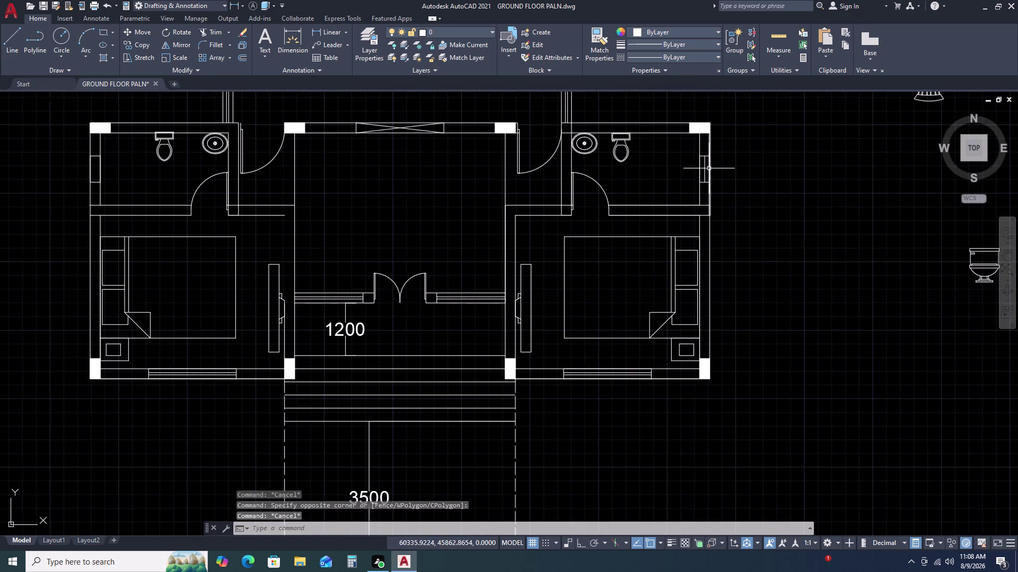
Pick the dashed porch outline as the Match Properties (MA) source.
click(705, 166)
text(MA)
key(space)
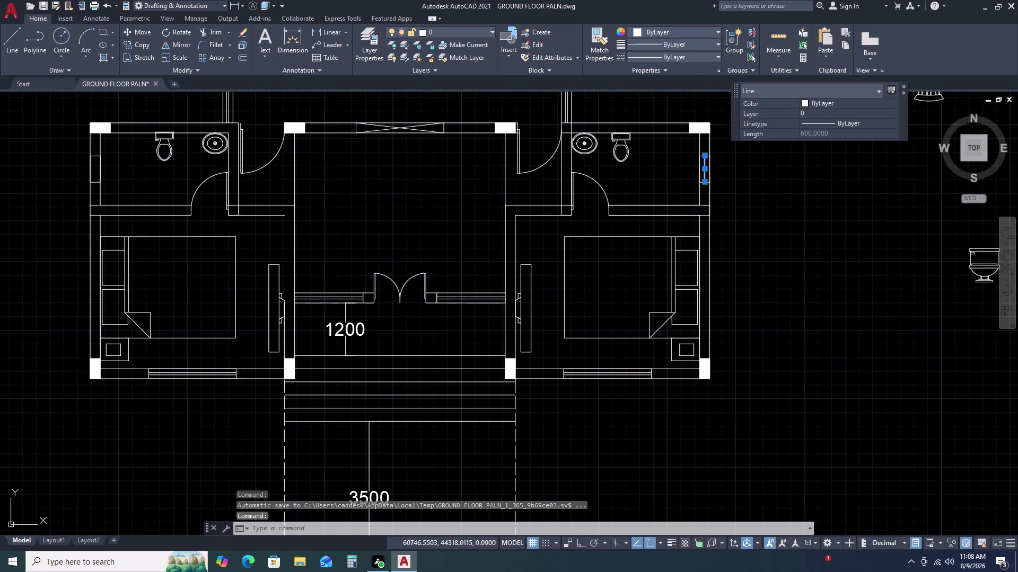
key(Escape)
middle_drag(731, 228, 733, 134)
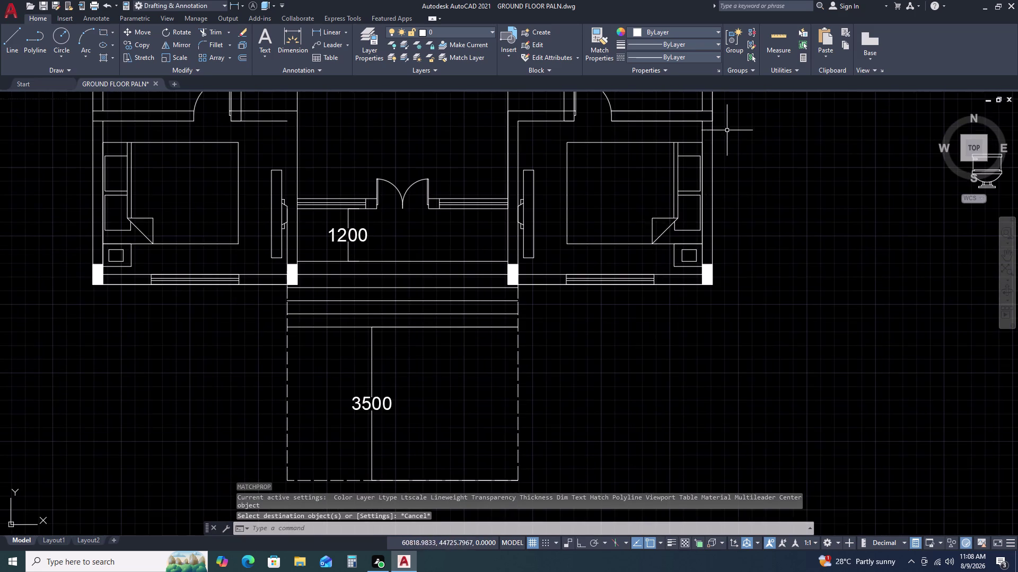
click(542, 438)
click(519, 402)
click(517, 400)
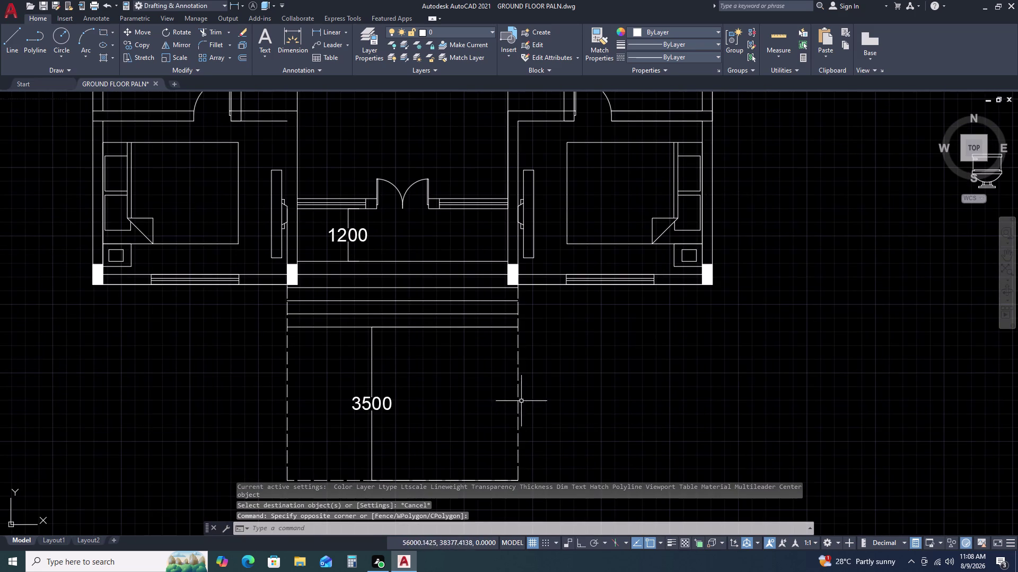
click(520, 396)
click(509, 381)
key(m)
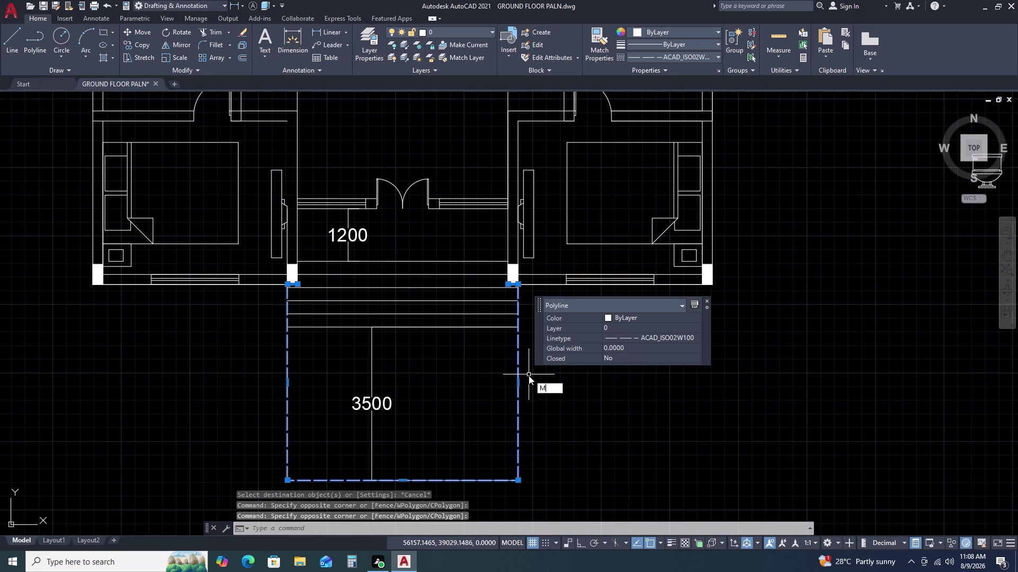
text(A)
key(space)
Apply the porch outline's properties to the right bathroom window line.
scroll(down, 3)
scroll(up, 3)
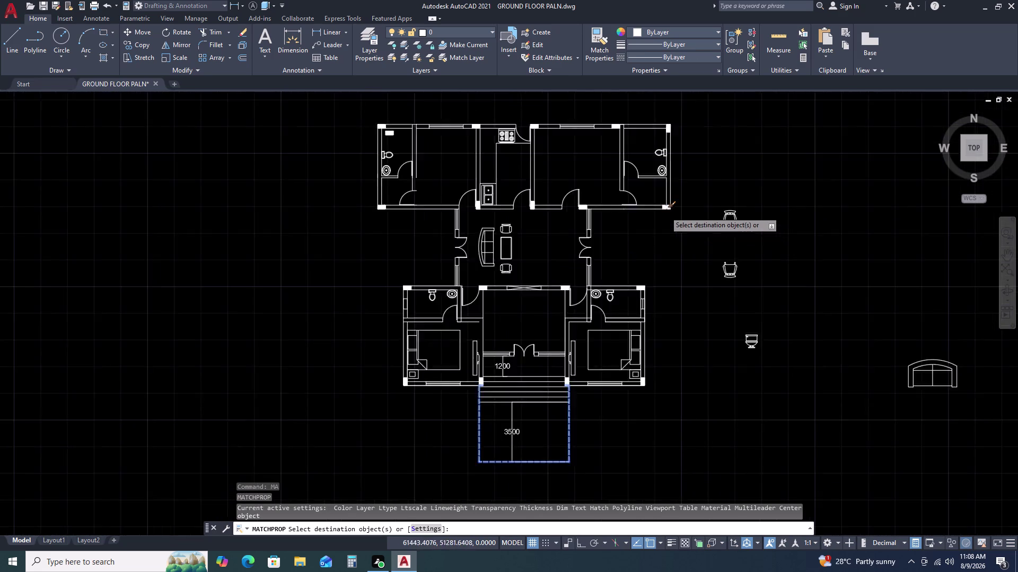
scroll(up, 3)
middle_drag(613, 421, 648, 220)
scroll(up, 3)
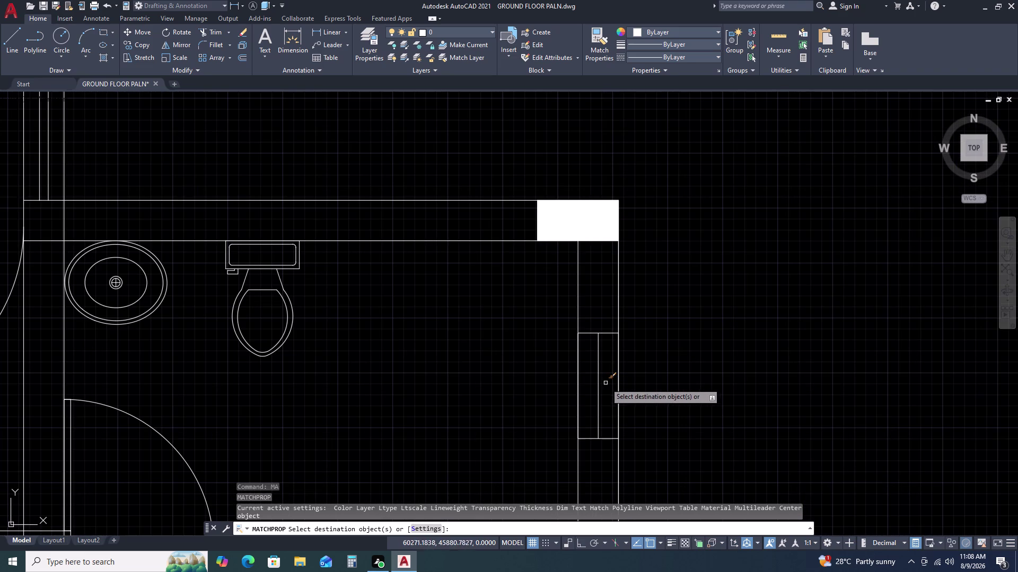
click(597, 367)
scroll(down, 3)
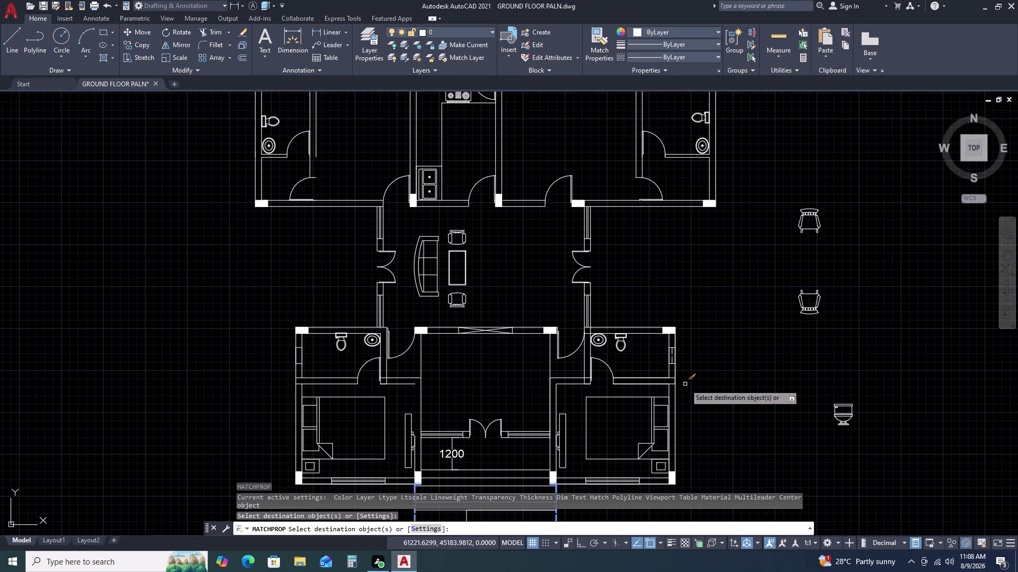
scroll(up, 3)
key(Escape)
scroll(down, 3)
middle_drag(412, 383, 449, 339)
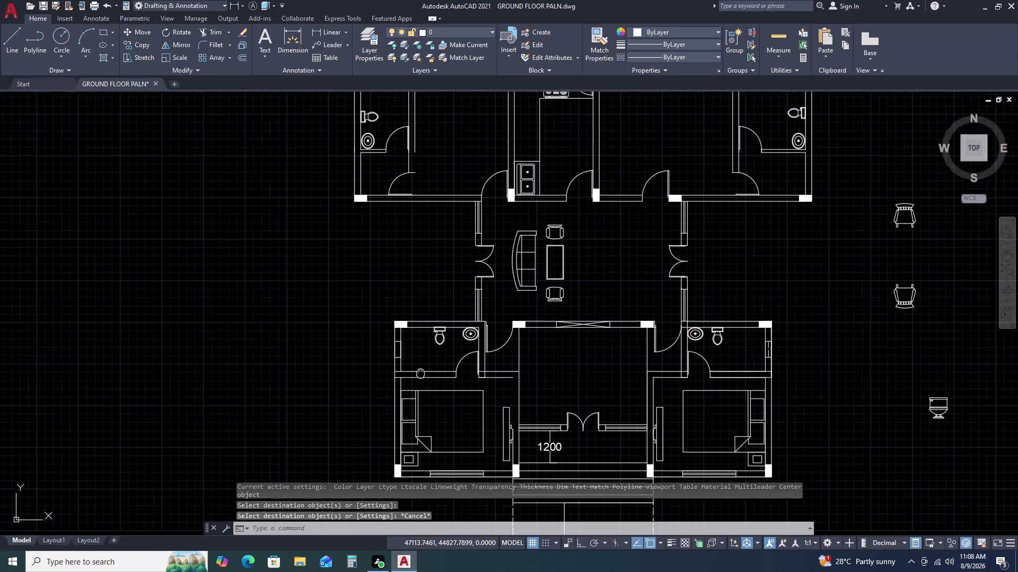
middle_drag(450, 339, 522, 268)
Start a line inside the left bathroom window, then cancel it.
key(l)
key(space)
scroll(up, 3)
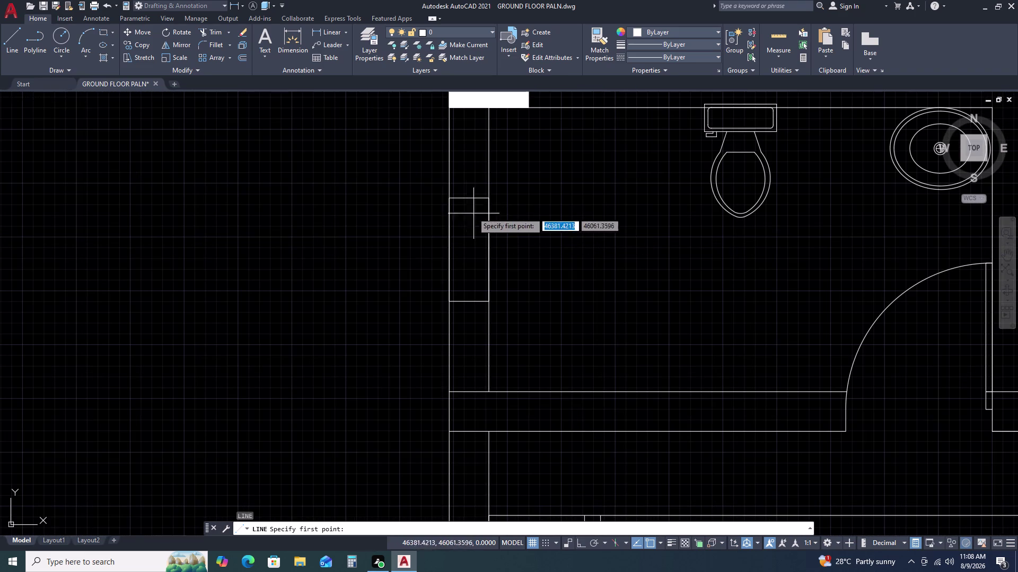
drag(469, 199, 470, 205)
click(467, 301)
key(Escape)
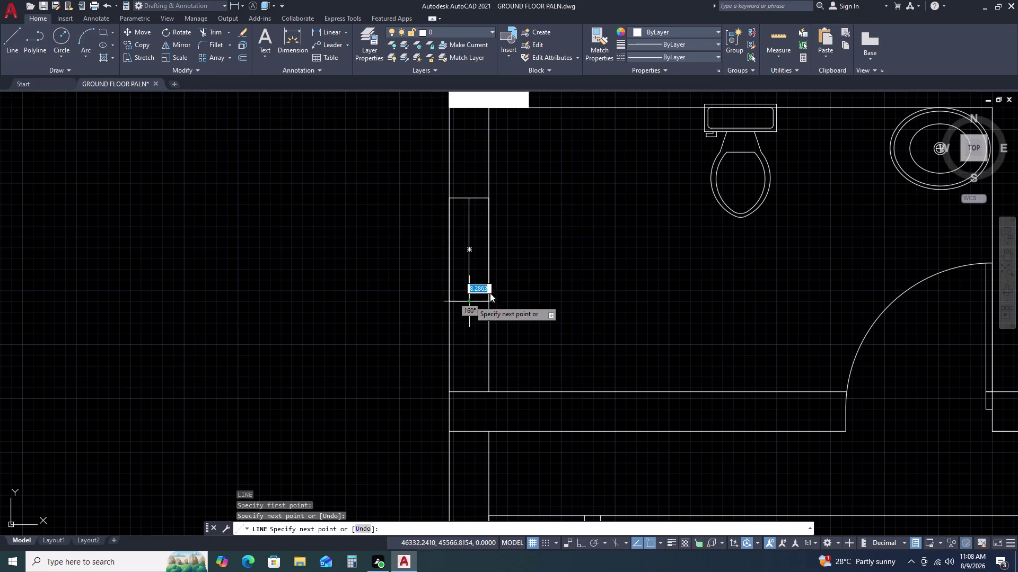
scroll(down, 3)
Delete the stray short line beside the 230 by 600 rectangle.
middle_drag(674, 270, 505, 300)
scroll(down, 3)
scroll(up, 3)
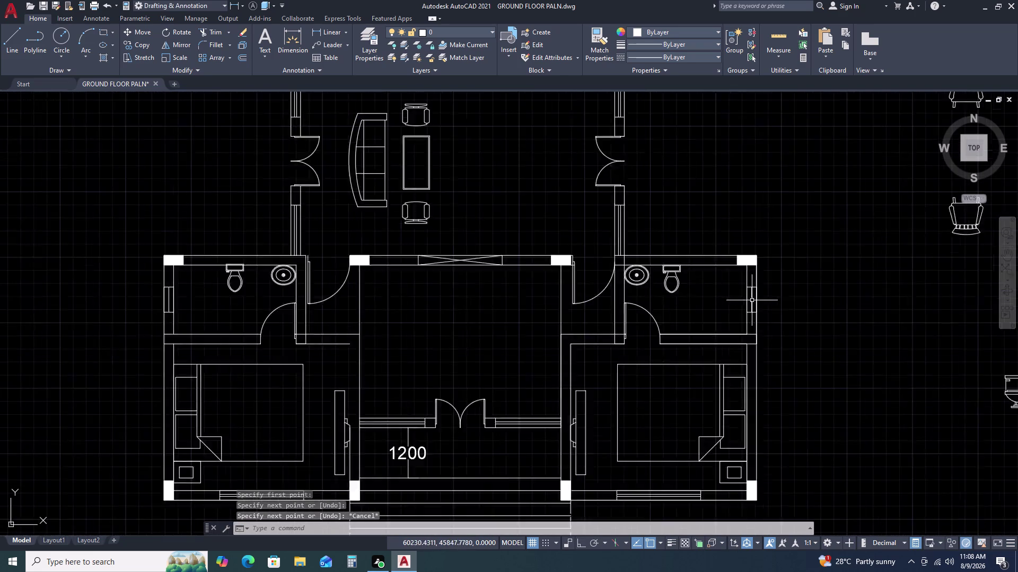
scroll(up, 3)
click(756, 275)
key(Delete)
scroll(down, 3)
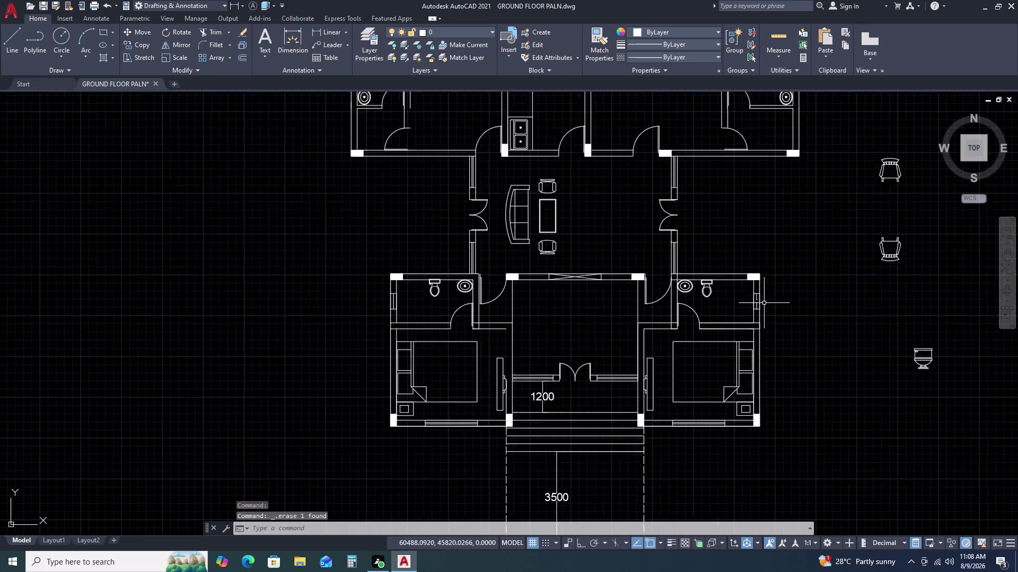
scroll(down, 3)
scroll(up, 3)
scroll(up, 3)
scroll(down, 3)
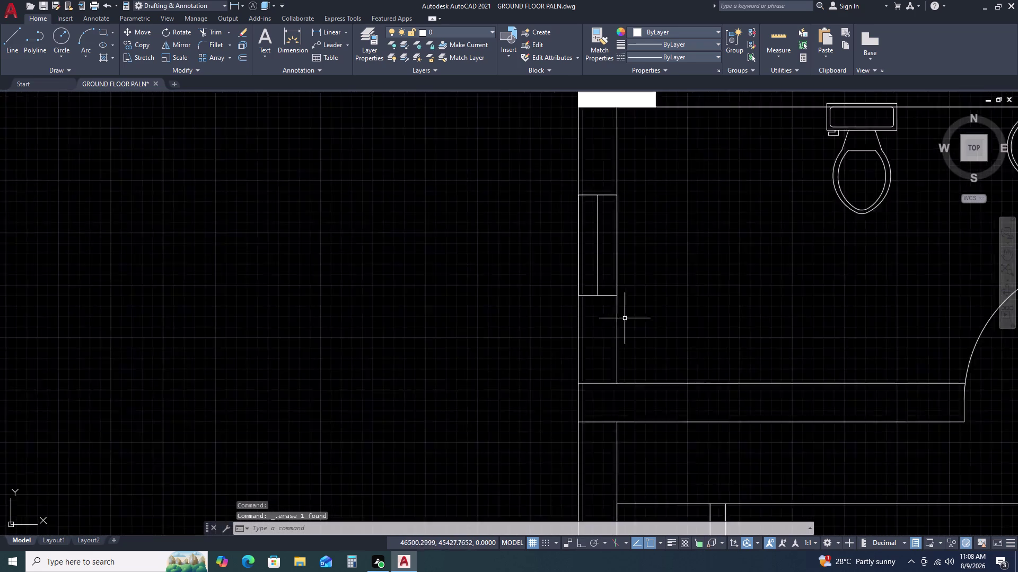
scroll(down, 3)
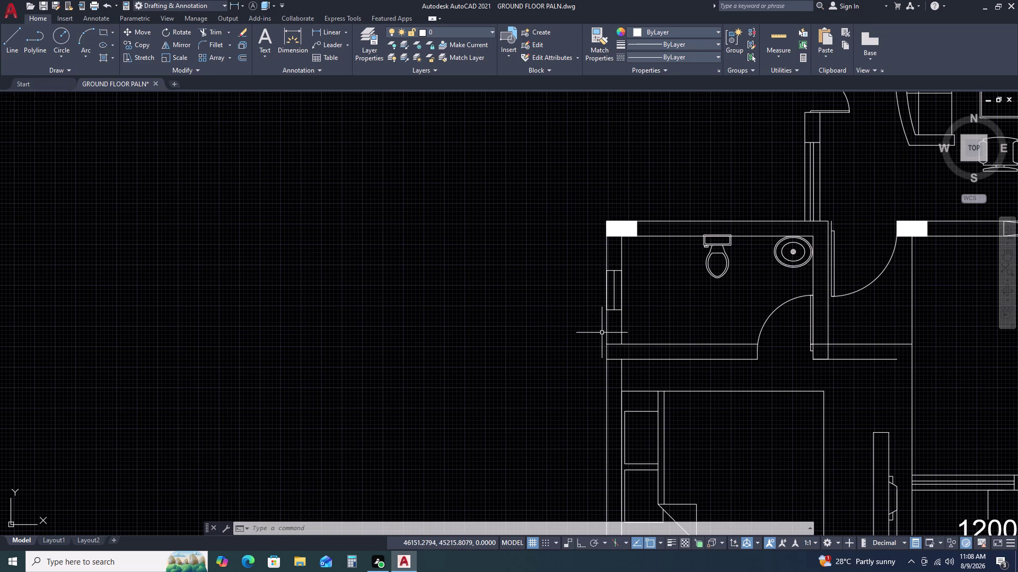
Trim the overlapping wall line ends at the left bathroom.
middle_drag(766, 370, 557, 334)
middle_drag(533, 330, 526, 330)
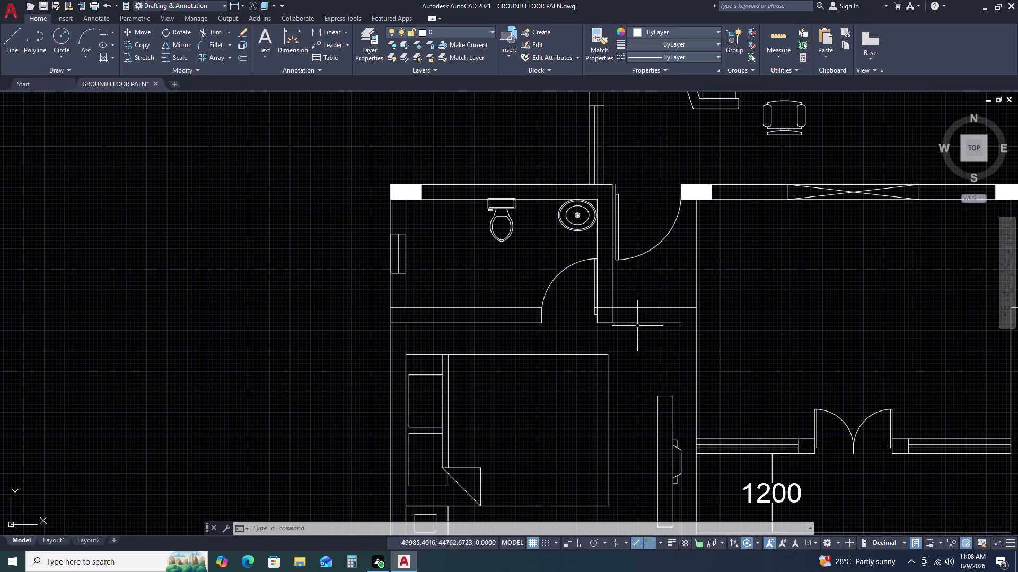
middle_drag(646, 331, 605, 339)
text(TR)
key(space)
click(599, 294)
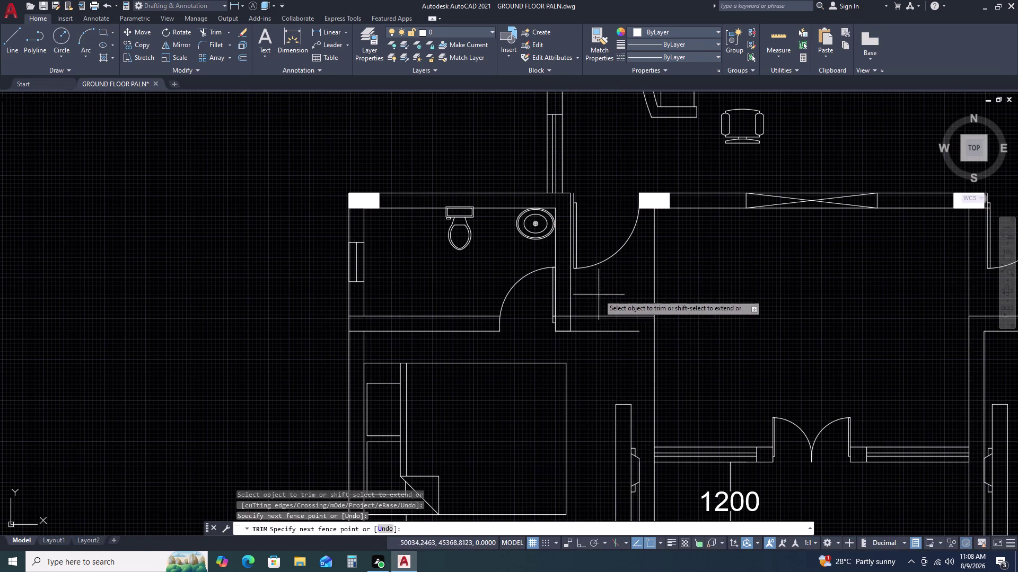
click(596, 366)
scroll(up, 3)
click(574, 283)
click(560, 330)
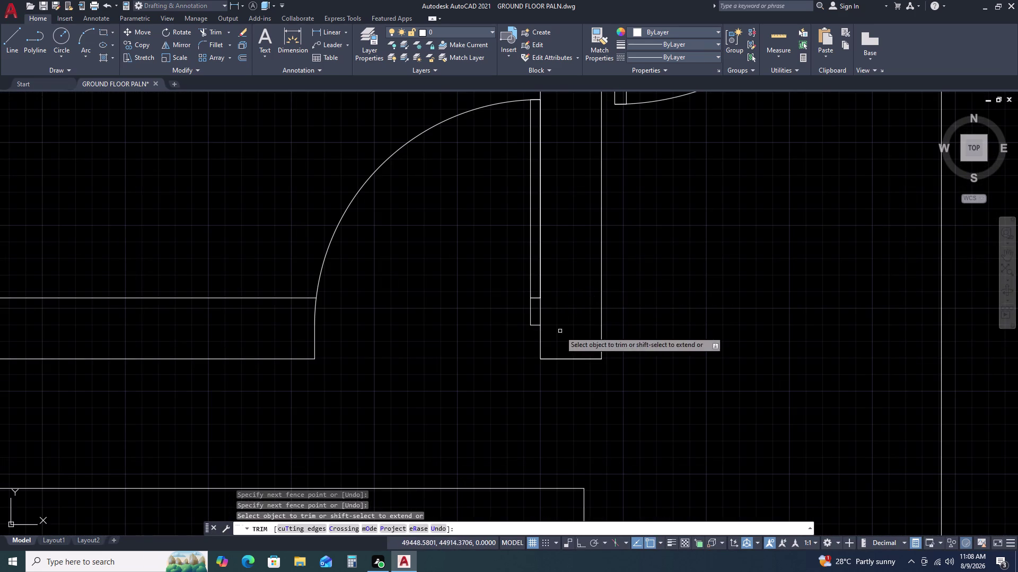
key(Escape)
scroll(down, 3)
Fence-trim the stray wall segments beside the central room.
middle_drag(658, 363, 551, 311)
scroll(down, 3)
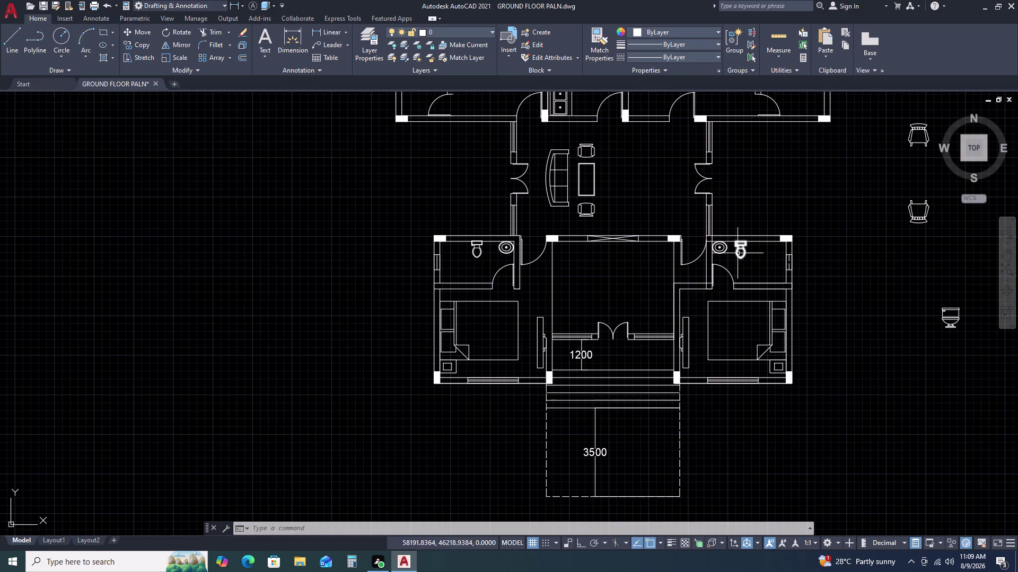
scroll(up, 3)
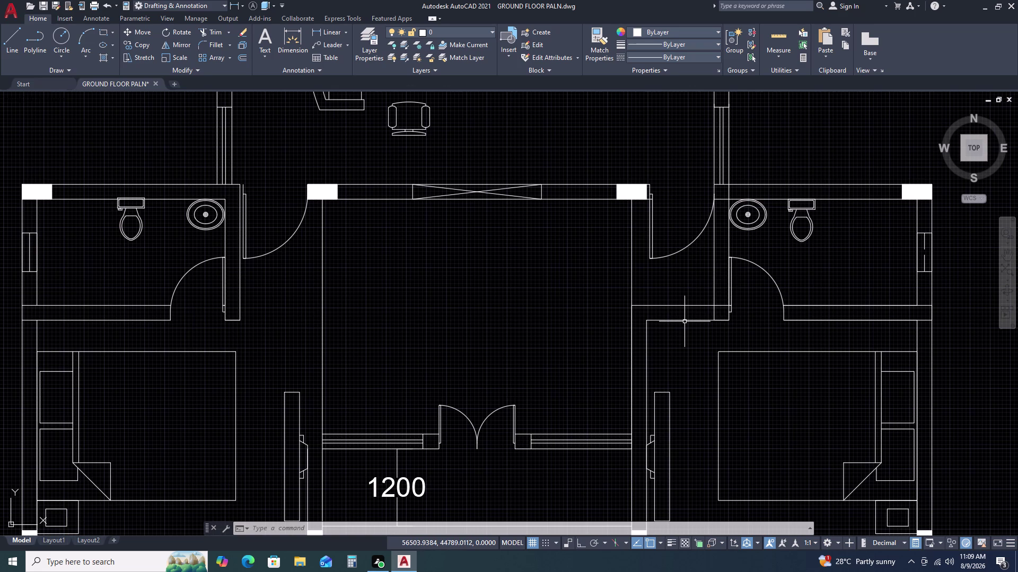
text(TR)
key(space)
drag(682, 345, 682, 338)
click(678, 278)
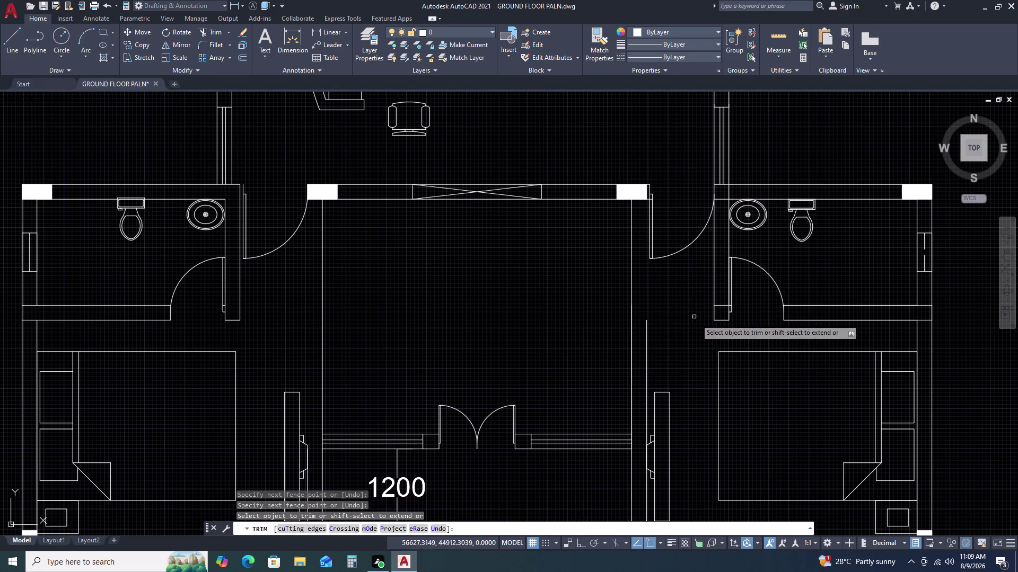
scroll(down, 3)
key(Escape)
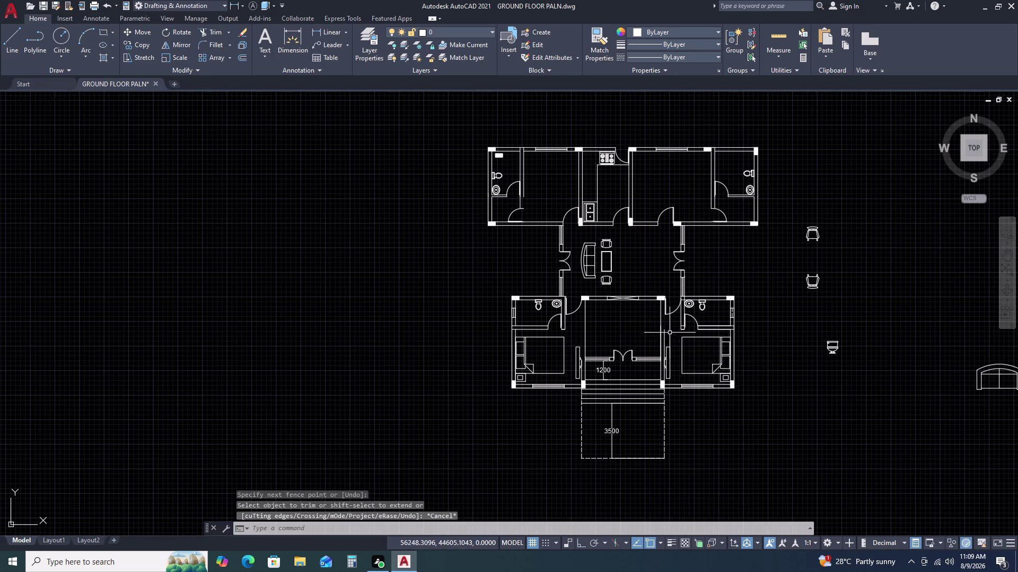
Grip-stretch the wall line beside the central room to a new endpoint.
scroll(up, 3)
click(638, 376)
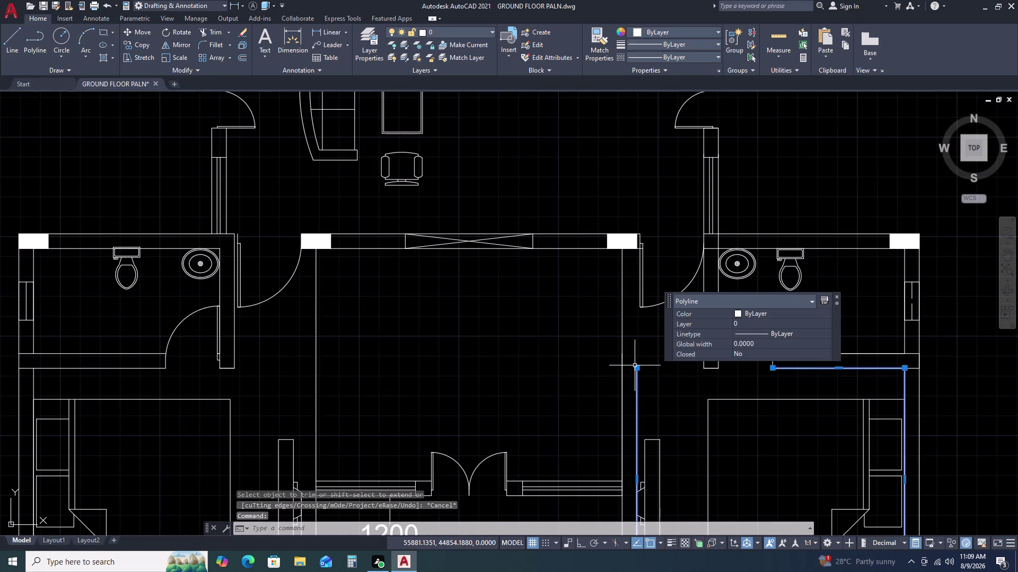
click(636, 367)
click(639, 309)
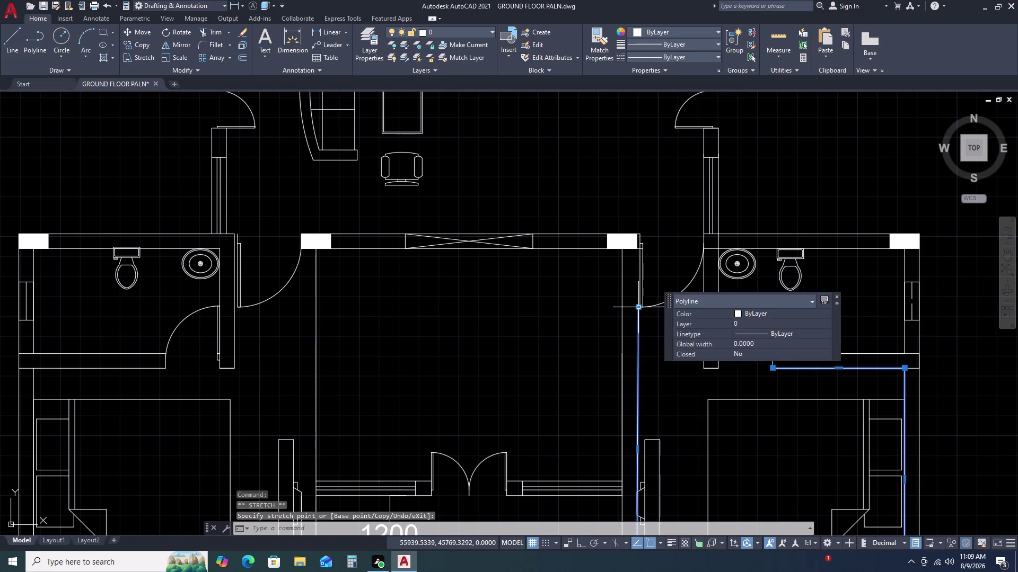
key(Escape)
scroll(up, 3)
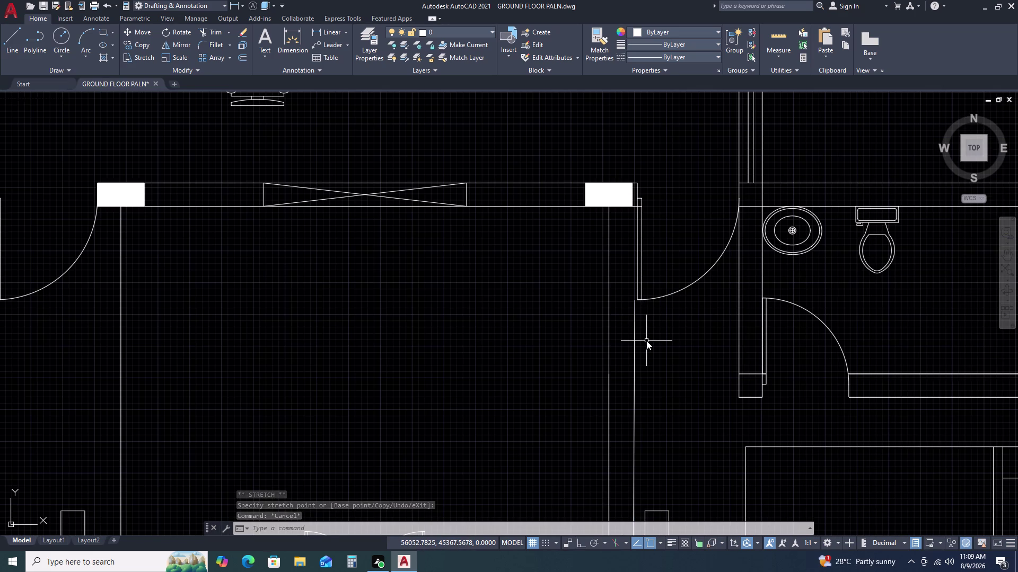
Extend the wall lines up to their boundary wall with EX.
text(EX)
key(space)
click(643, 343)
double_click(629, 374)
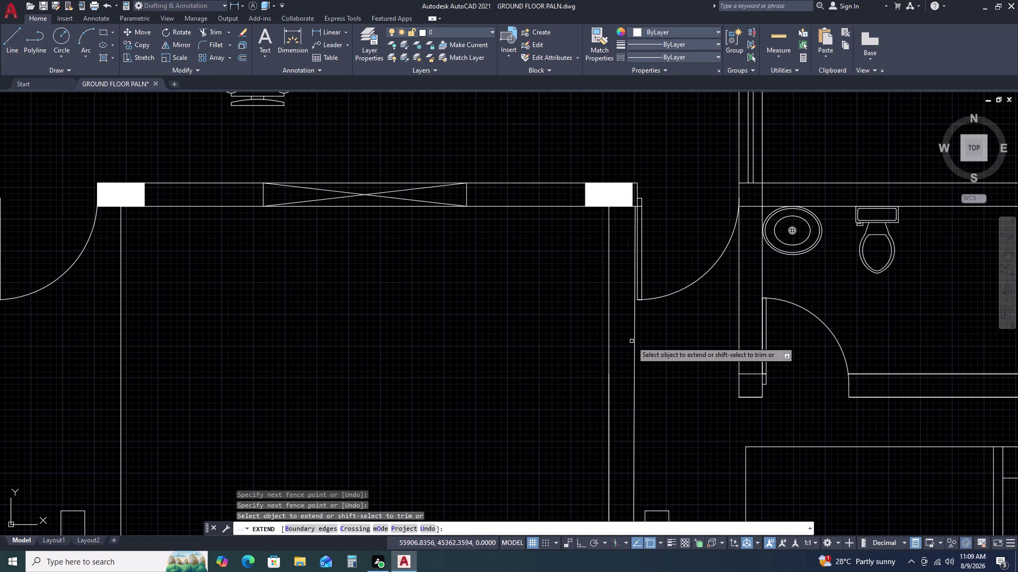
key(Escape)
click(645, 338)
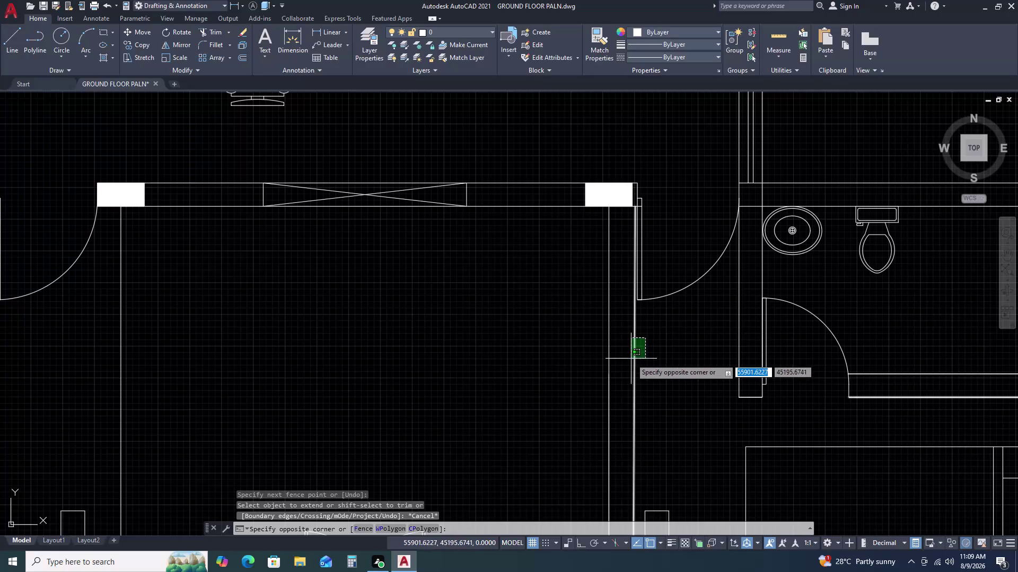
key(Escape)
scroll(down, 3)
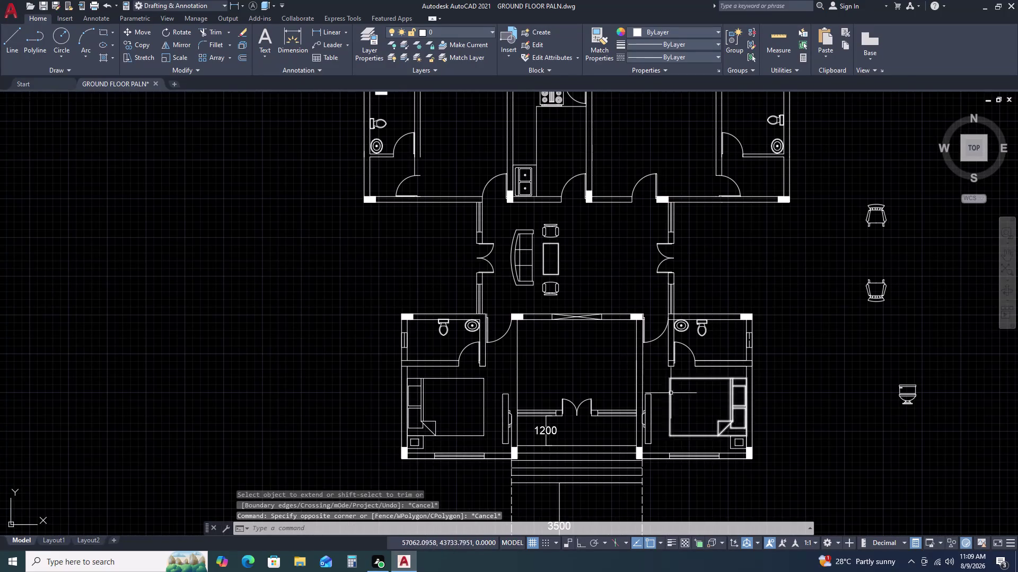
middle_drag(671, 397, 667, 323)
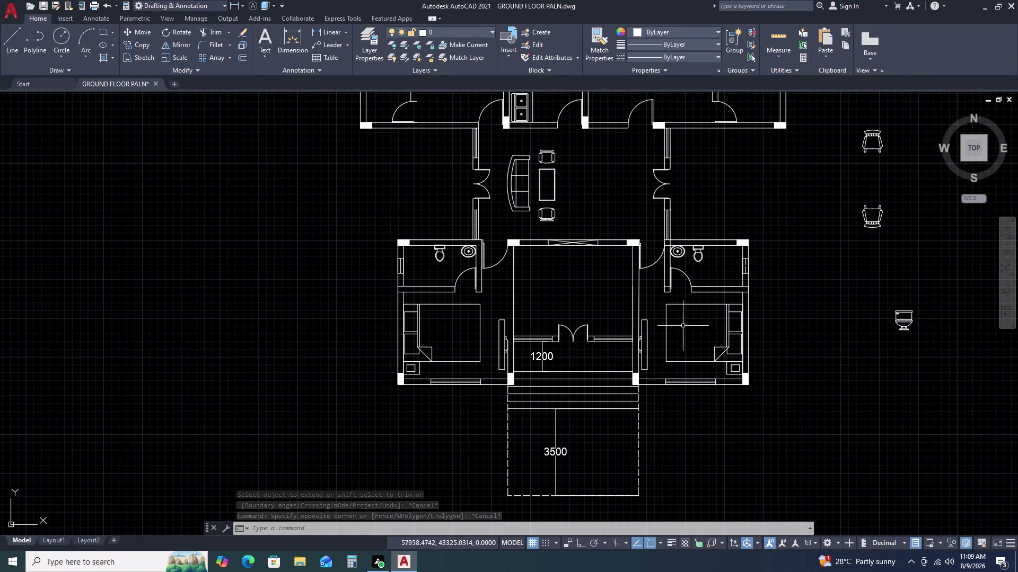
scroll(up, 3)
Trim the excess line ends at the bathroom wall and its base.
text(TR)
key(space)
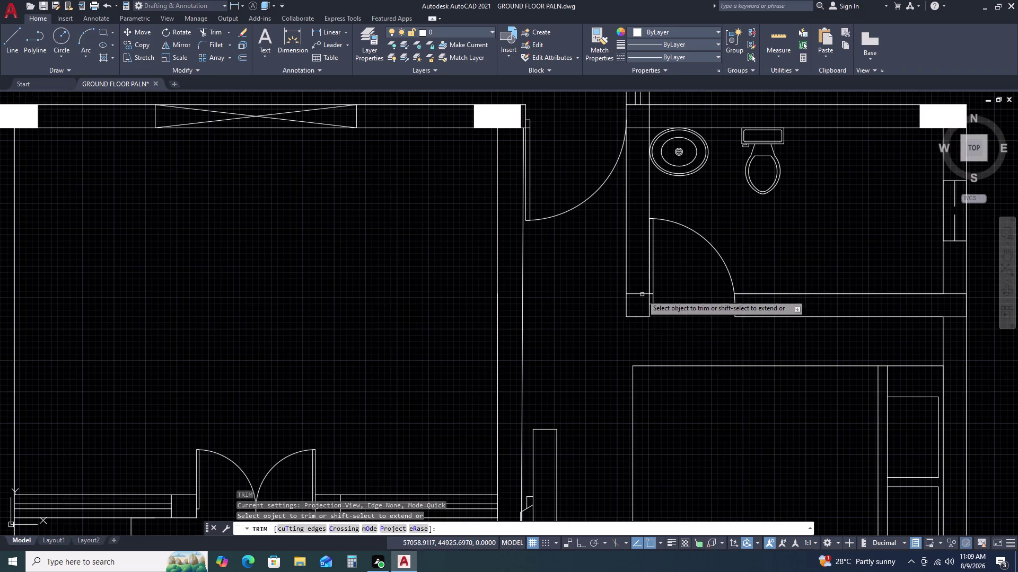
scroll(up, 3)
click(618, 277)
click(618, 383)
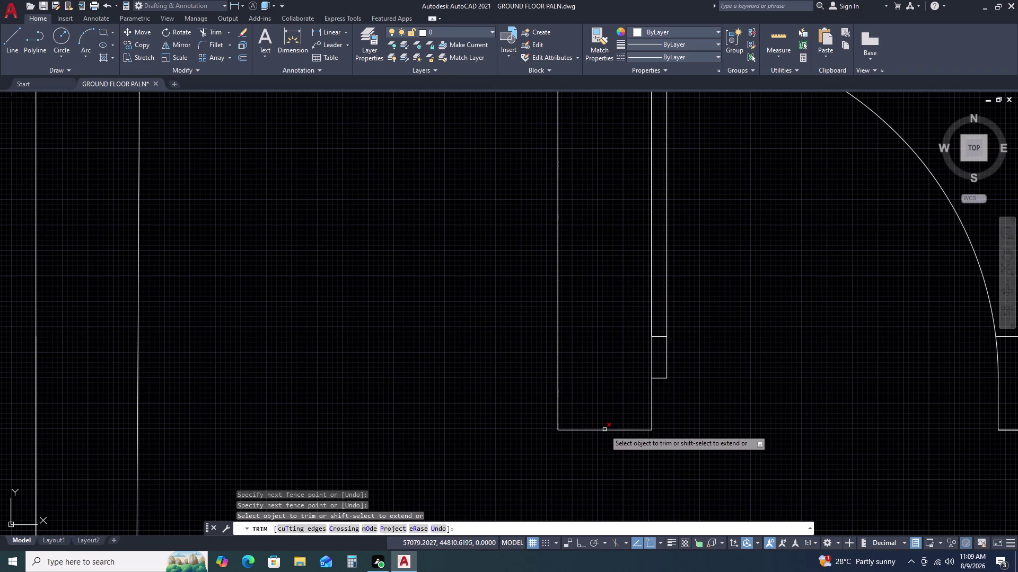
click(604, 430)
click(650, 318)
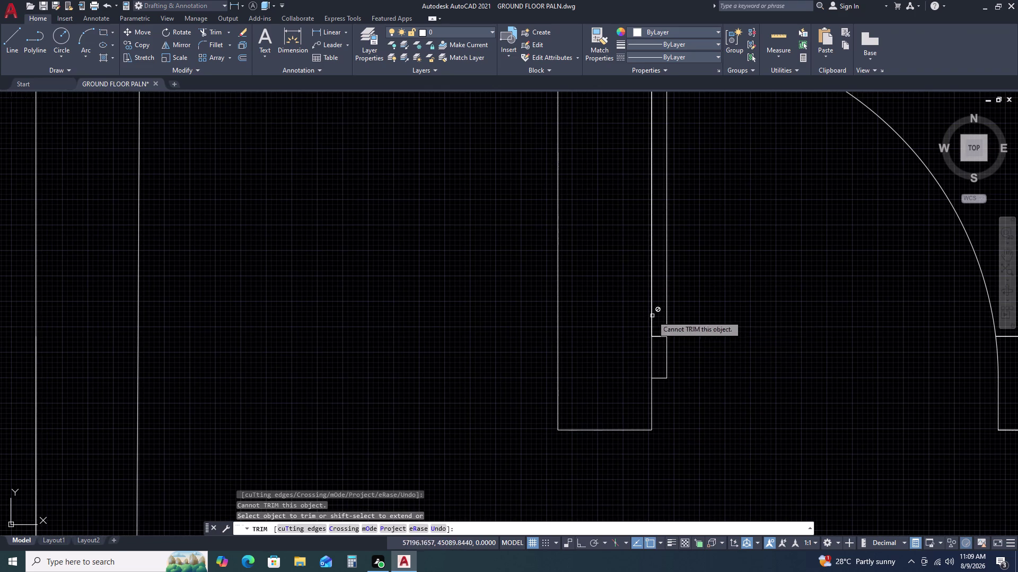
scroll(down, 3)
scroll(down, 3)
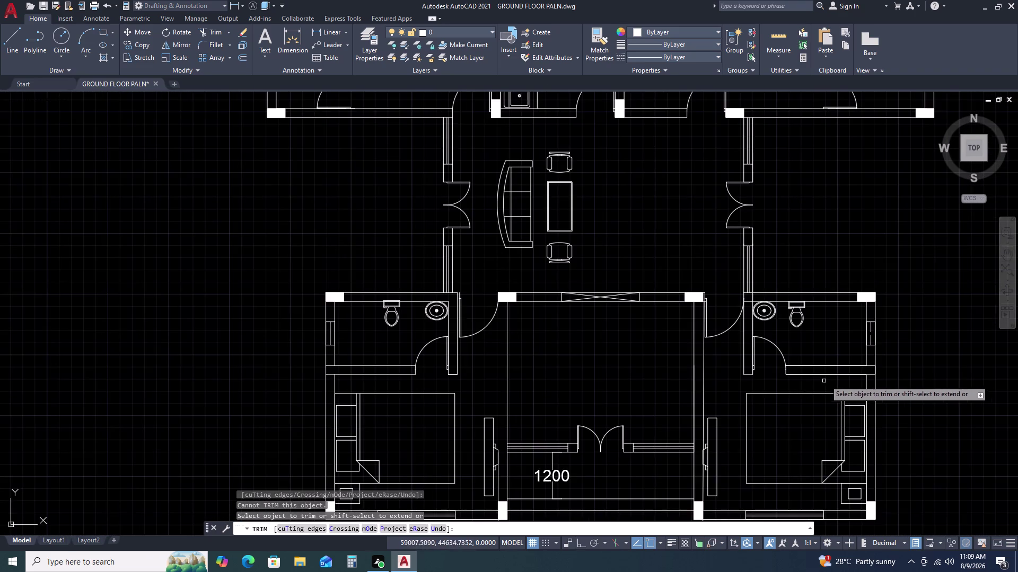
Trim the overlapping wall lines at and below the right bathroom.
middle_drag(829, 378, 720, 342)
click(719, 338)
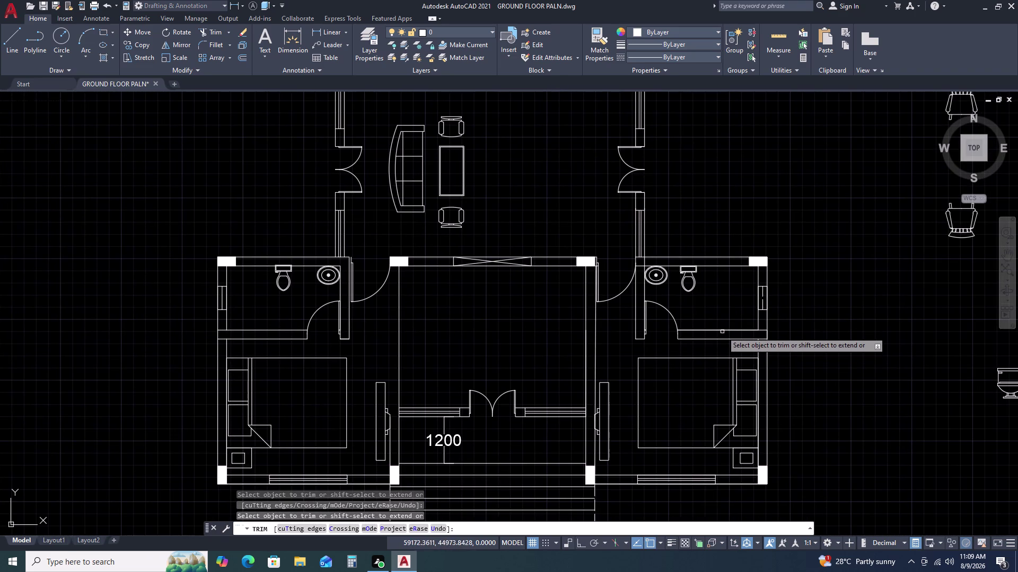
click(722, 331)
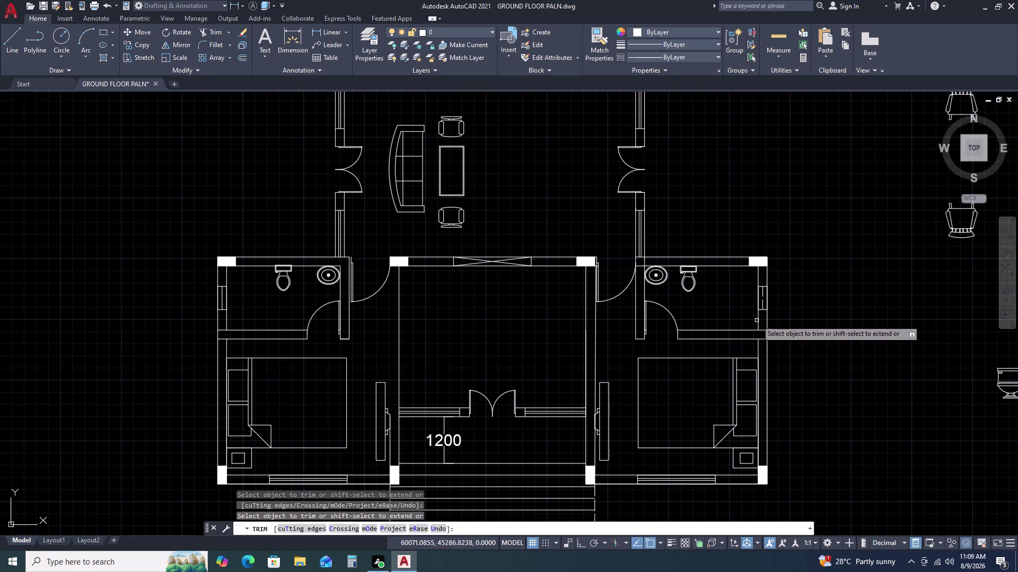
scroll(up, 3)
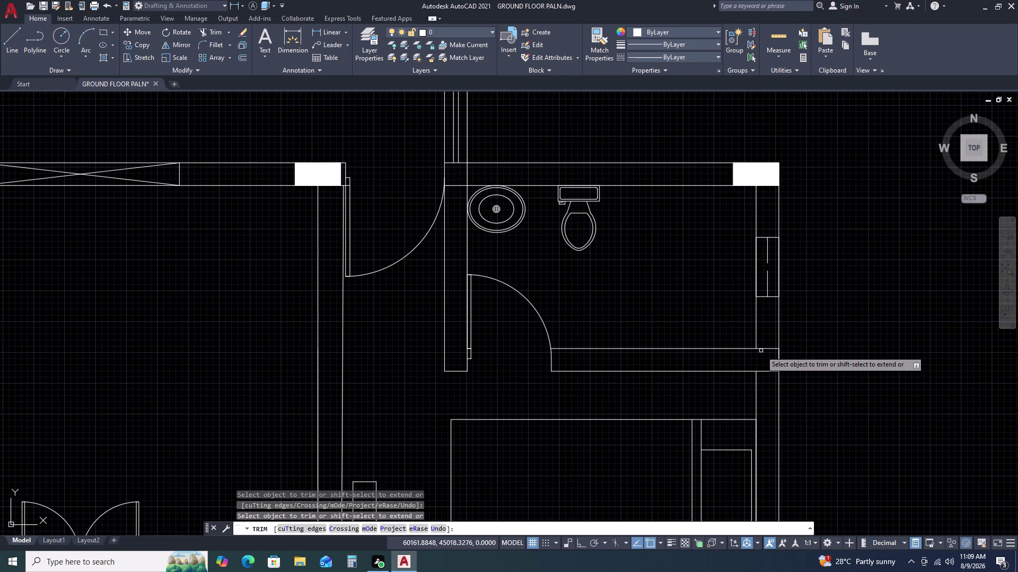
scroll(up, 3)
click(782, 315)
click(768, 388)
Trim the remaining extra wall segments by the right bathroom.
scroll(down, 3)
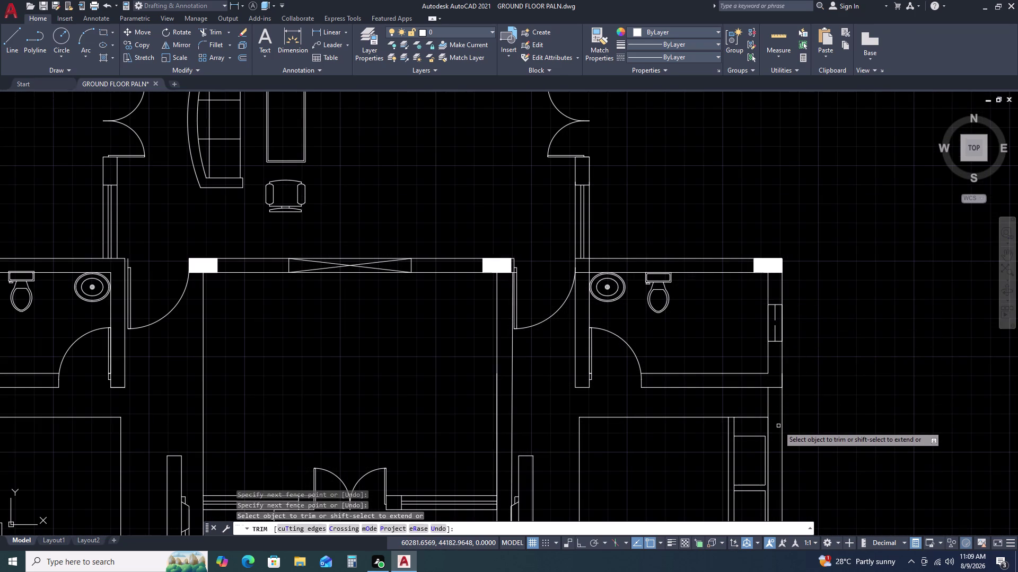
scroll(up, 3)
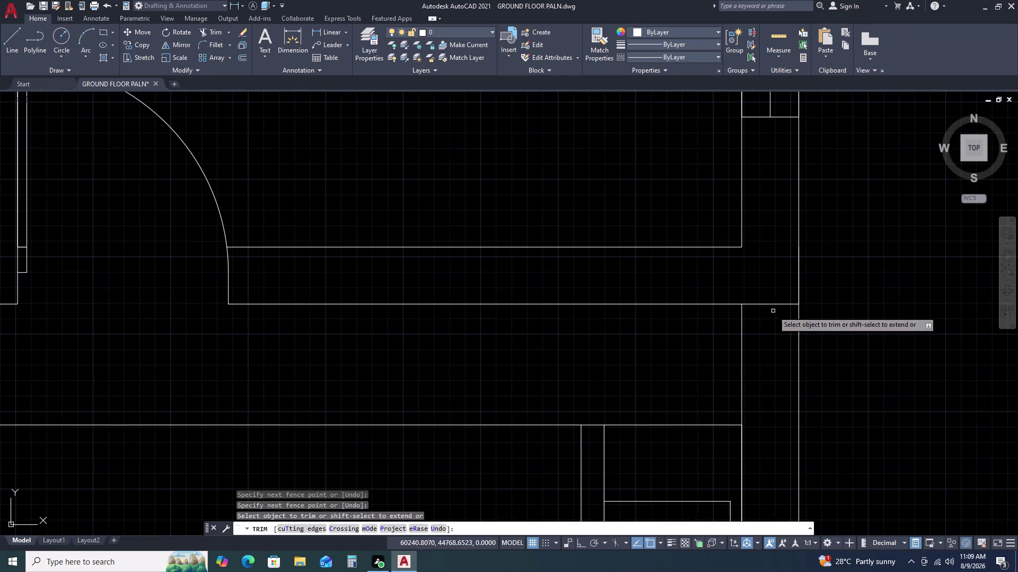
click(766, 283)
double_click(775, 360)
scroll(down, 3)
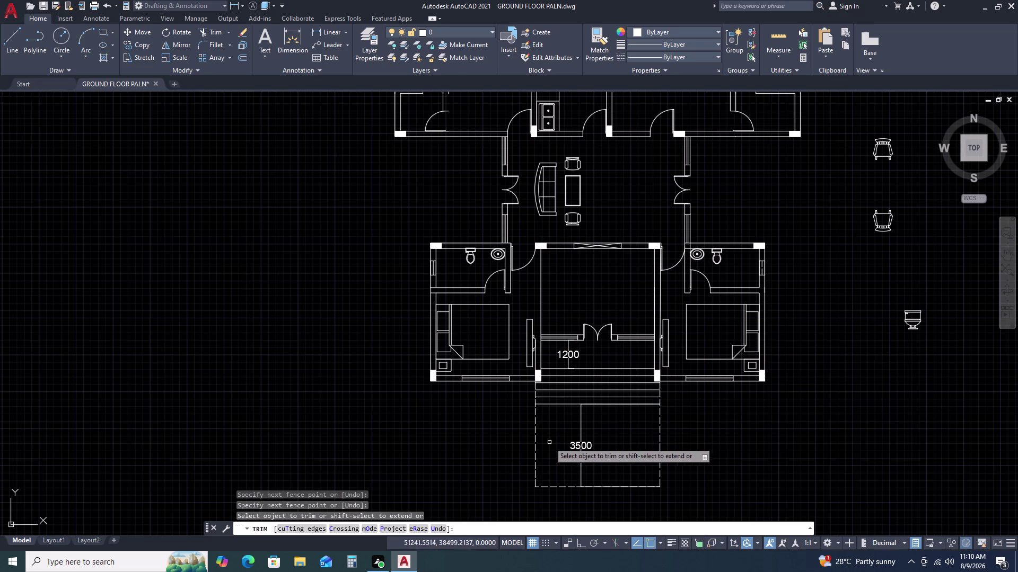
key(Escape)
double_click(552, 283)
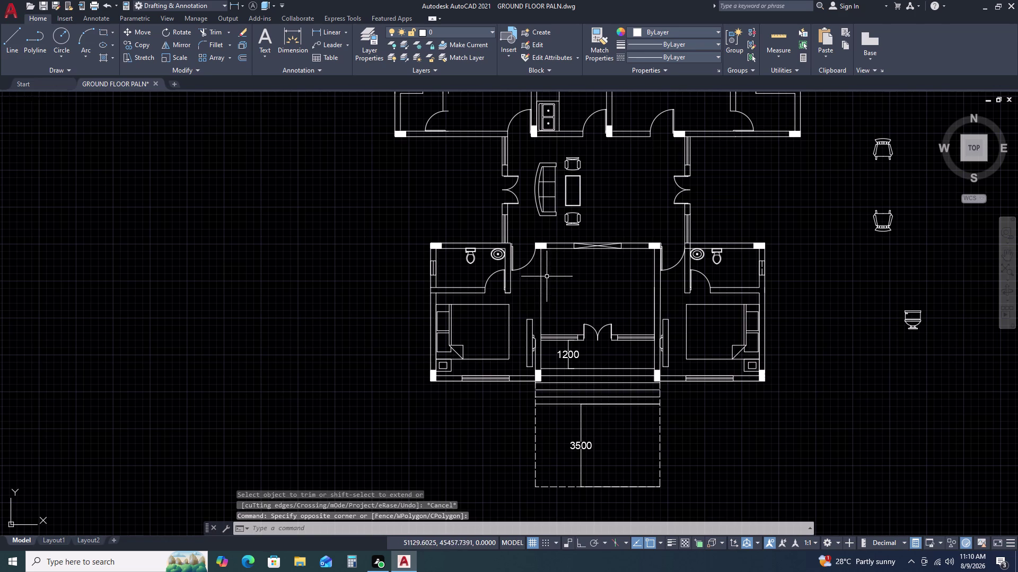
Erase the stray vertical wall line beside the central room's left wall.
click(541, 278)
middle_drag(537, 356, 551, 275)
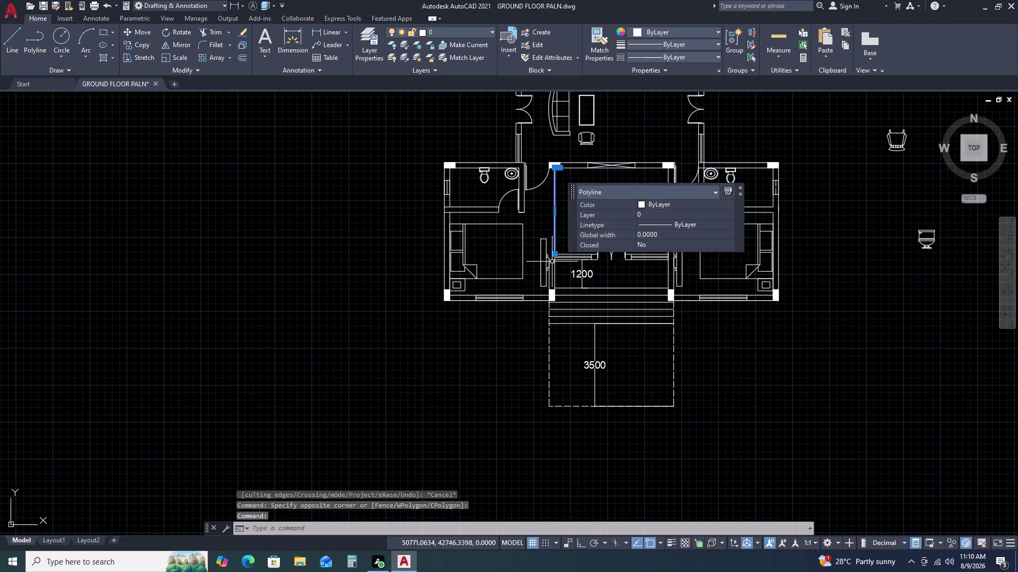
scroll(up, 3)
scroll(up, 3)
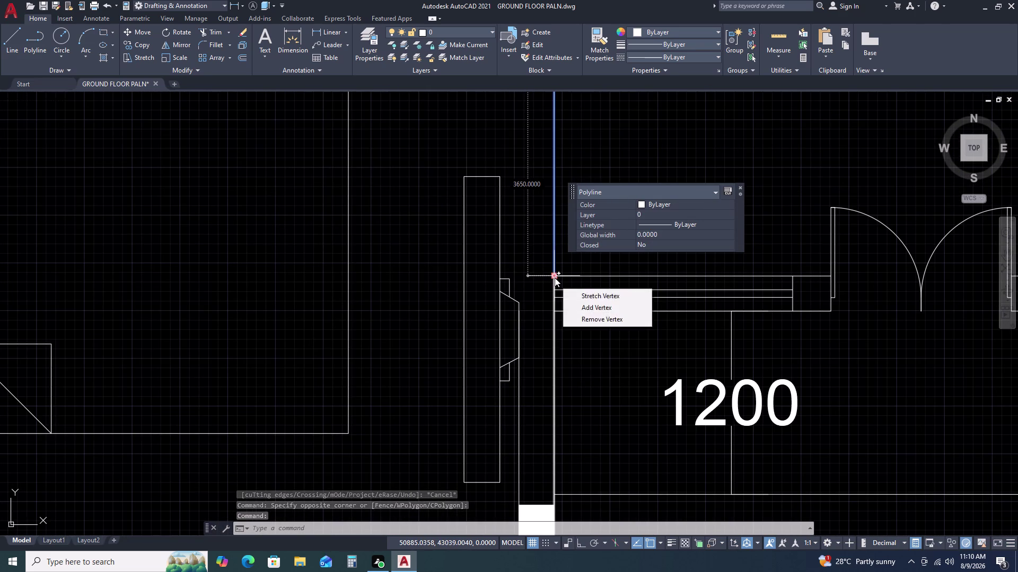
double_click(555, 278)
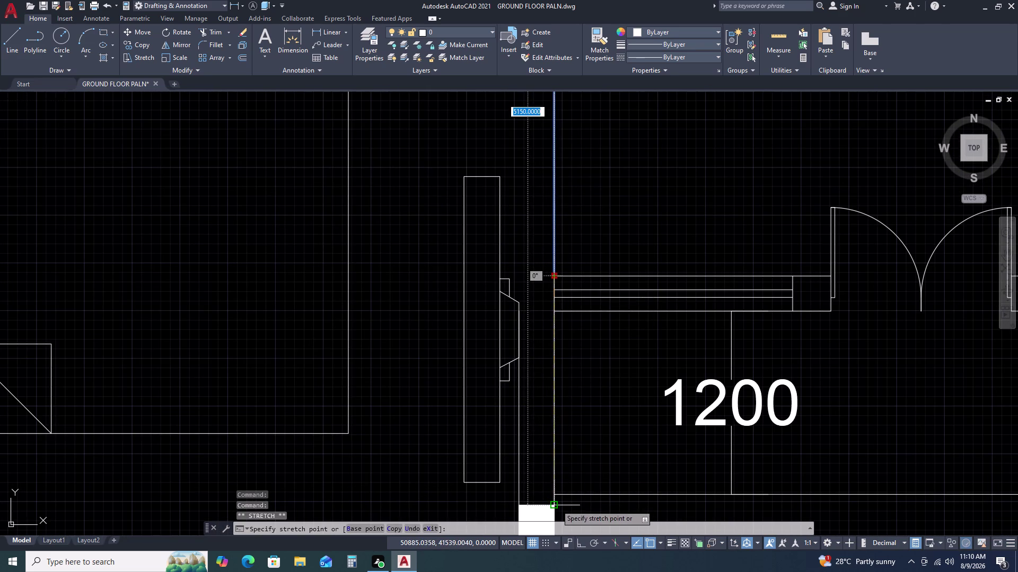
double_click(556, 506)
key(Escape)
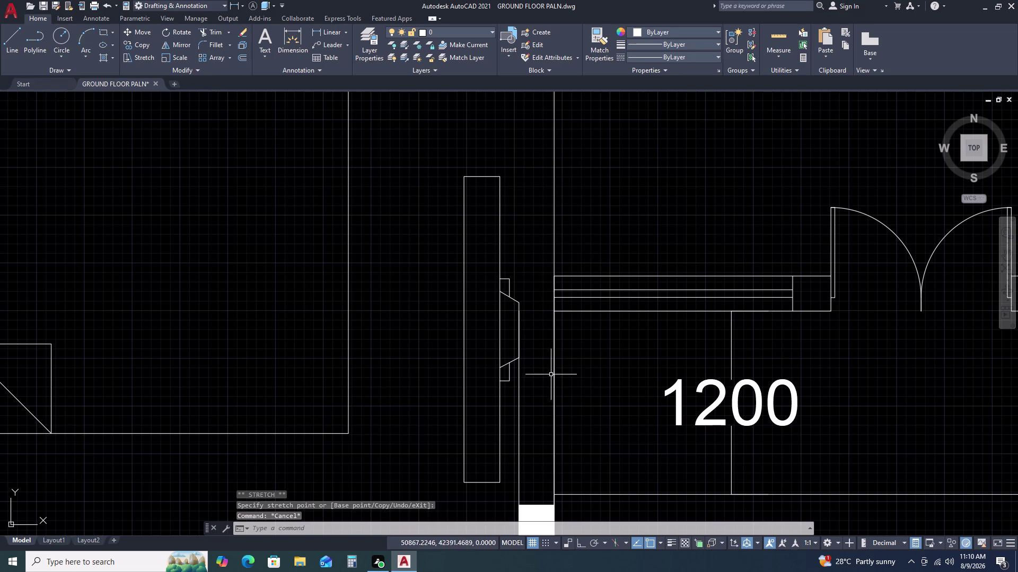
click(552, 383)
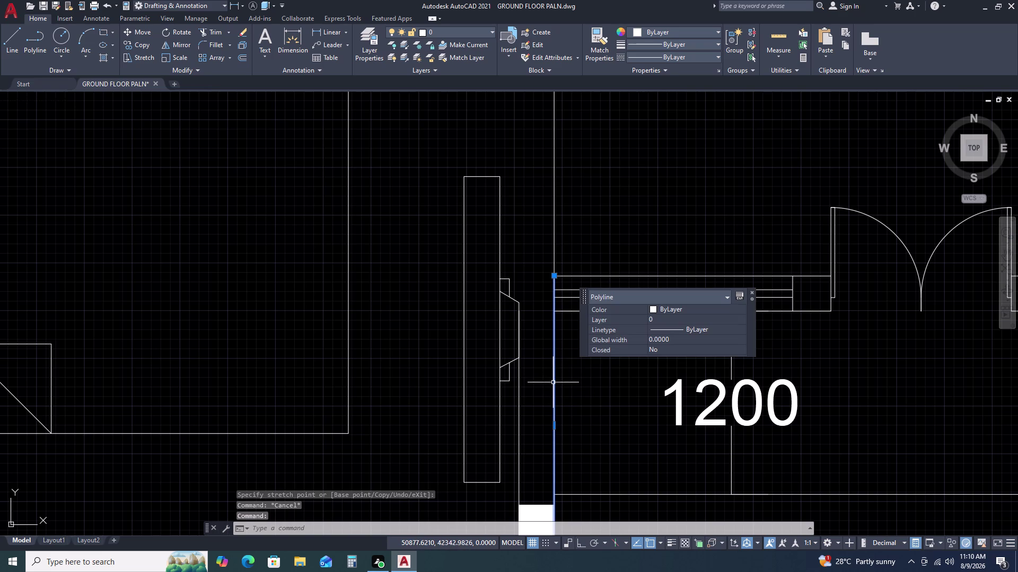
key(Delete)
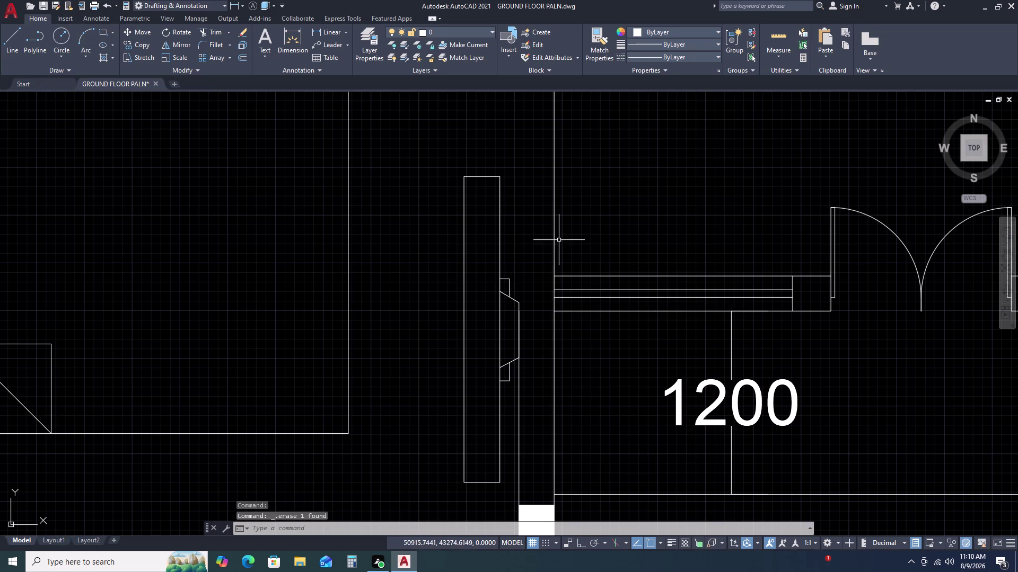
Offset a wall line 230 units, then erase the unwanted offset line.
drag(555, 234, 552, 230)
click(539, 215)
text(O)
key(space)
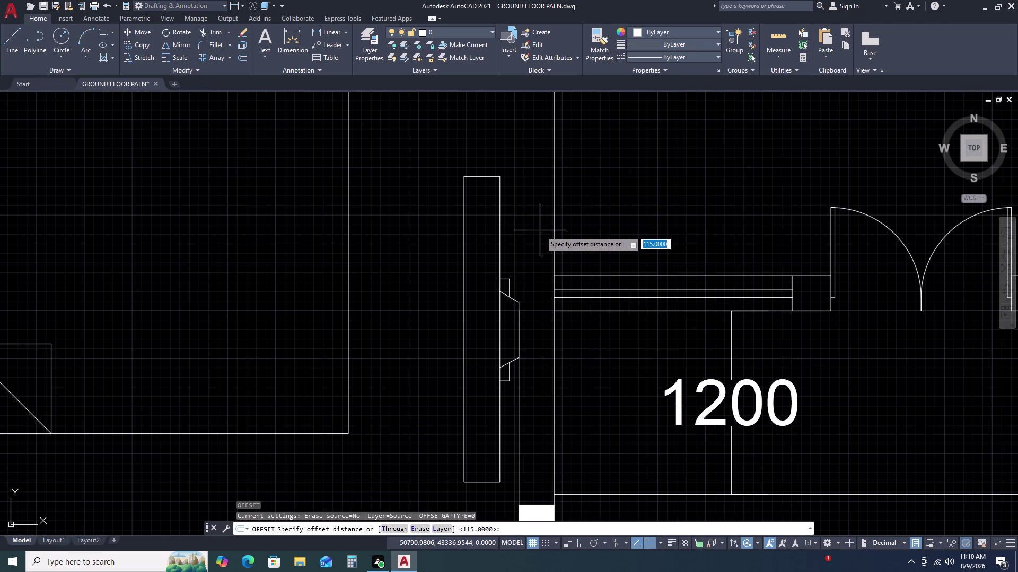
text(230)
key(space)
click(539, 231)
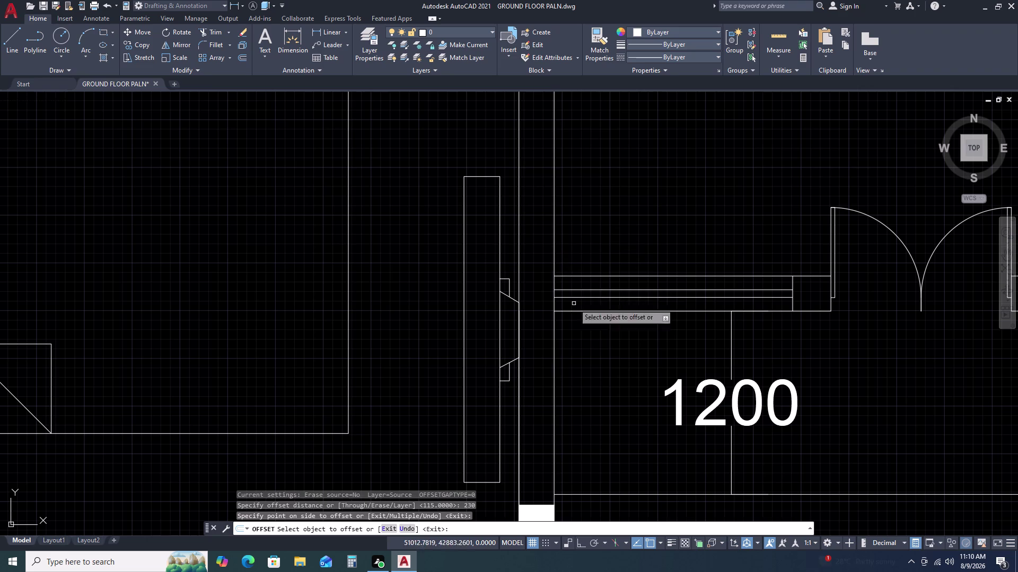
key(Escape)
click(519, 409)
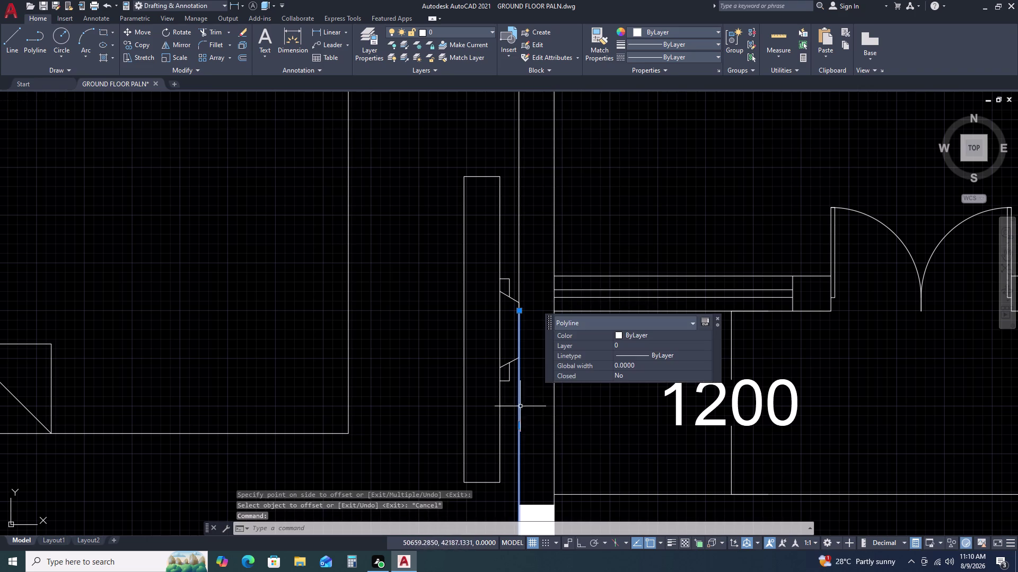
key(Delete)
scroll(down, 3)
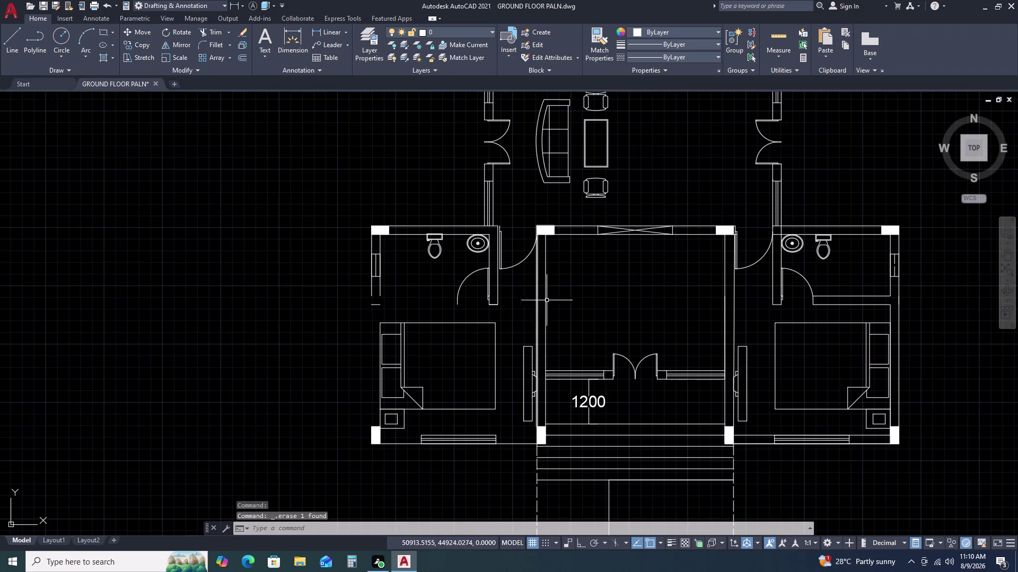
Bring the left bedroom into view and delete the stray selected object.
middle_drag(370, 306, 384, 305)
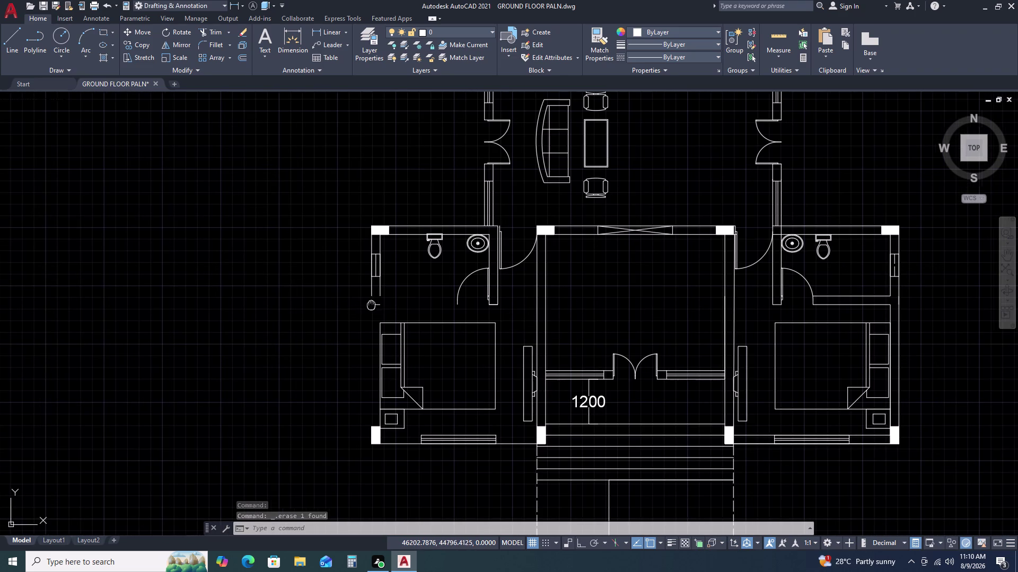
middle_drag(384, 305, 482, 286)
scroll(down, 3)
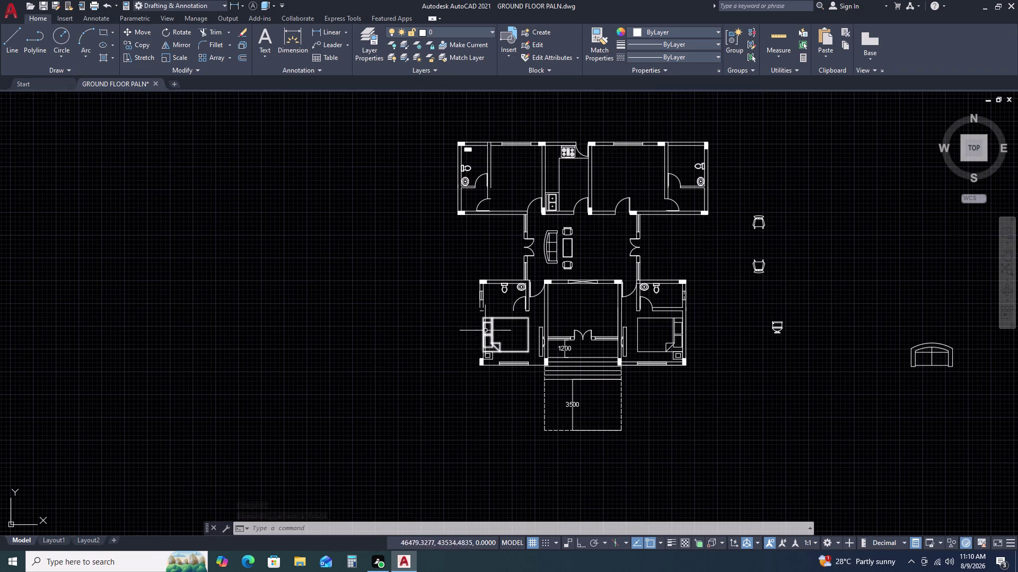
middle_drag(465, 363, 562, 310)
scroll(up, 3)
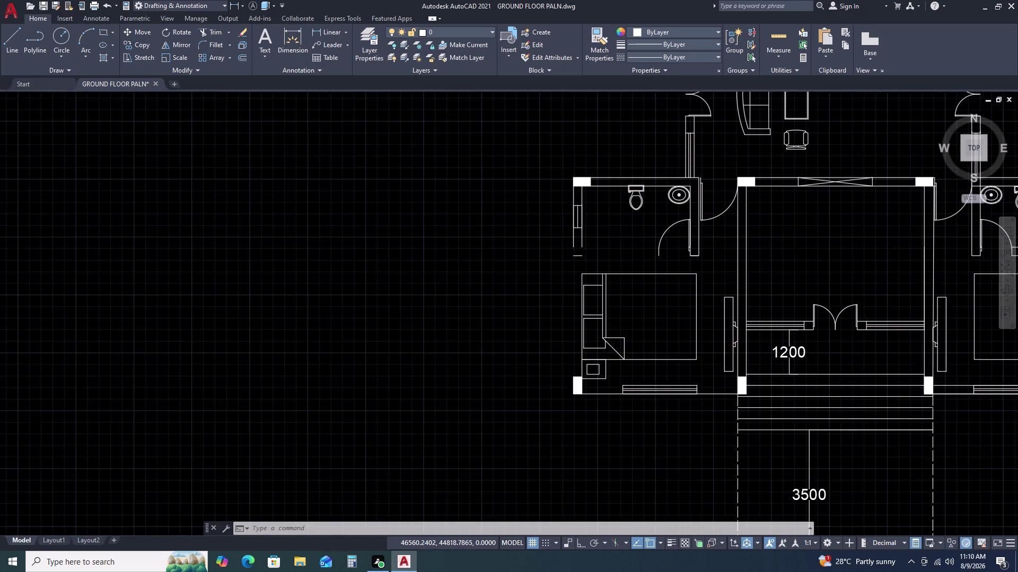
click(586, 249)
click(550, 267)
key(Delete)
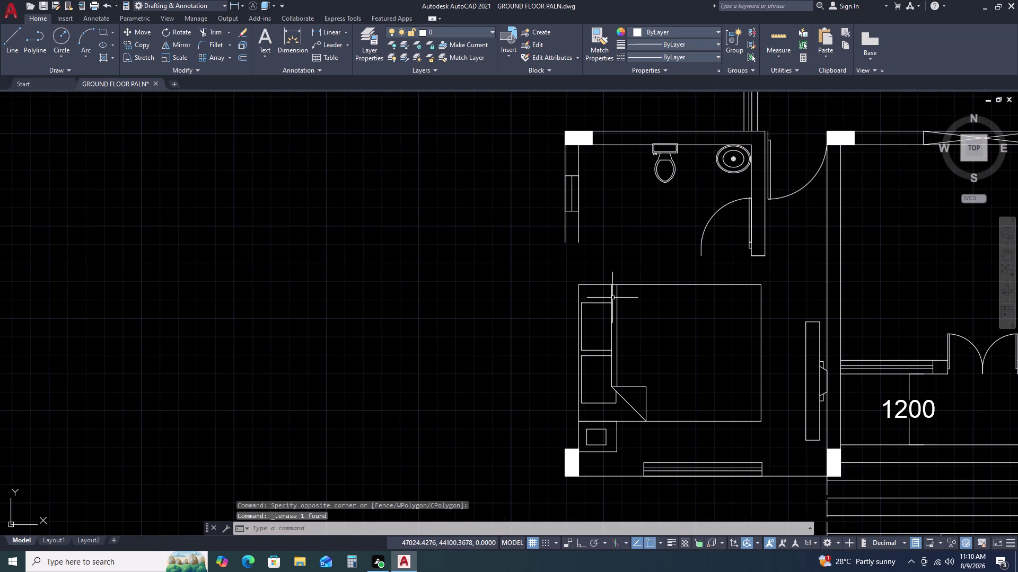
Extend the left bedroom's outer wall lines across the gap using a fence.
text(L)
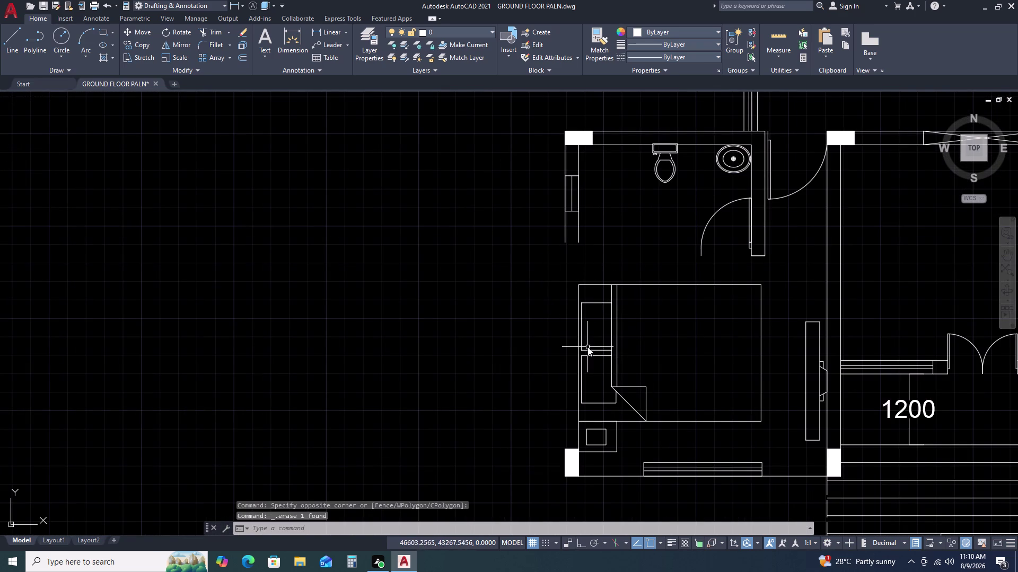
key(space)
click(568, 450)
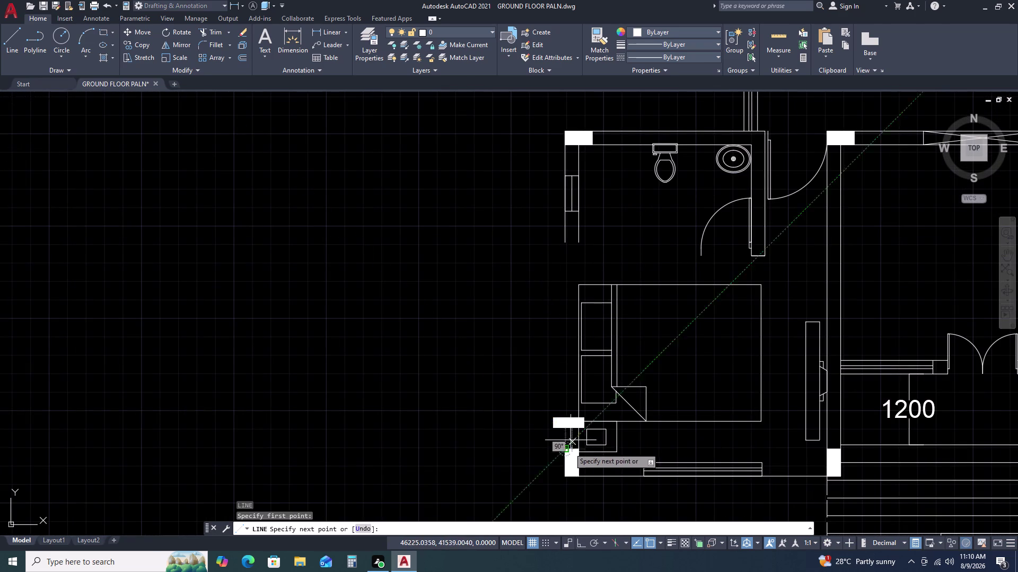
key(Escape)
key(e)
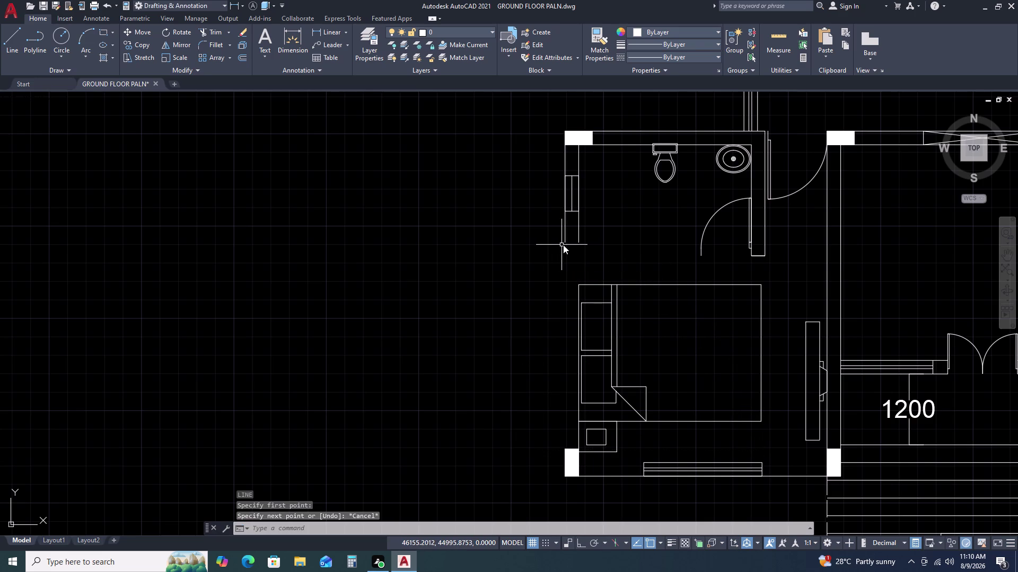
text(X)
key(space)
click(613, 211)
double_click(536, 242)
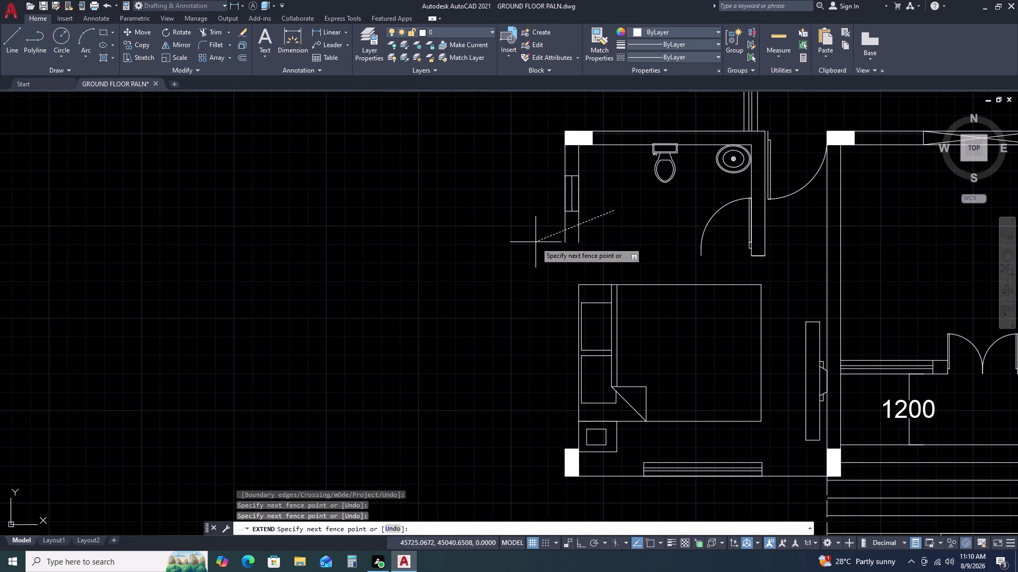
key(Escape)
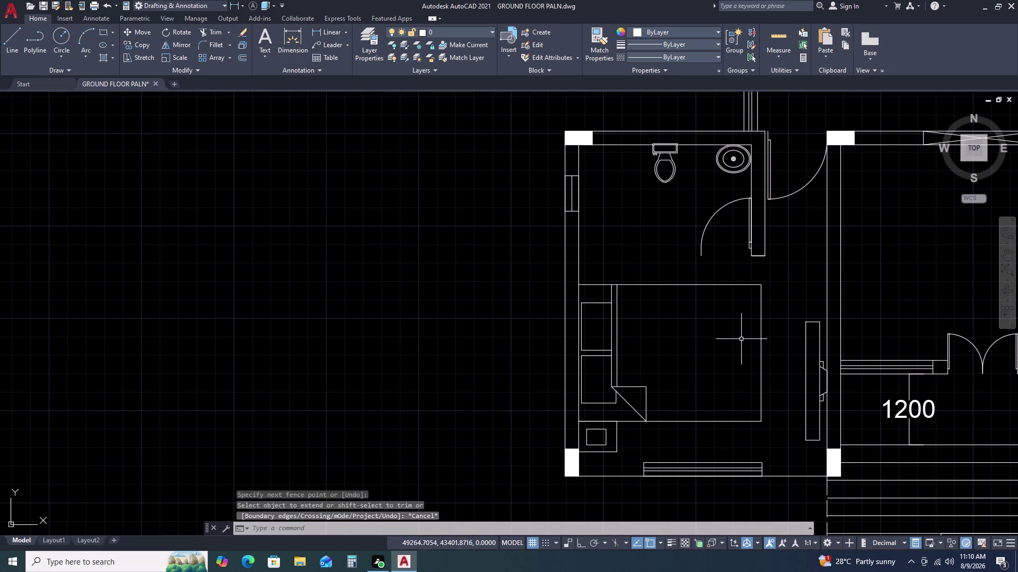
Show the bedroom and central room, and start a new line.
scroll(down, 3)
middle_drag(762, 342, 658, 290)
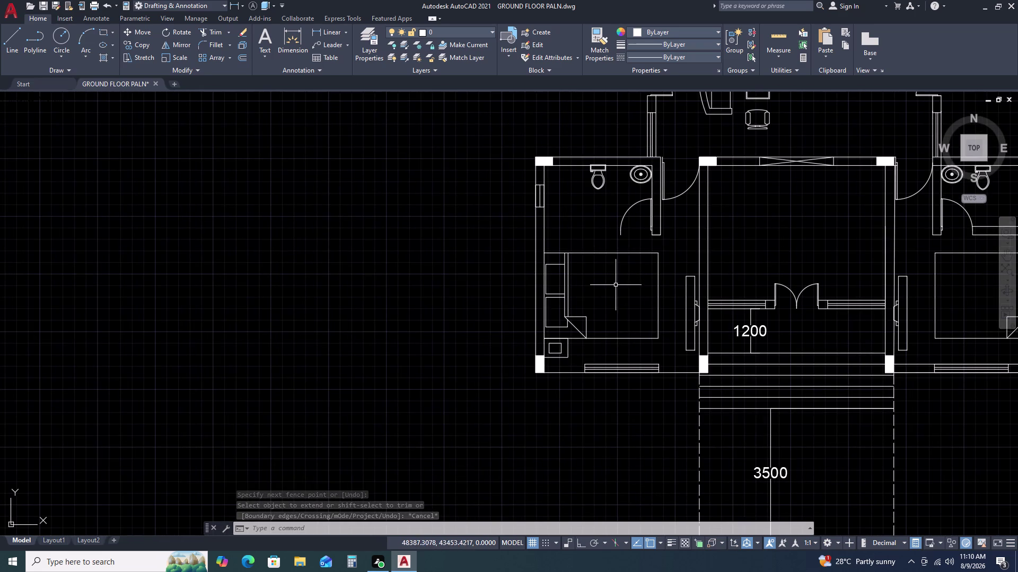
text(L)
key(space)
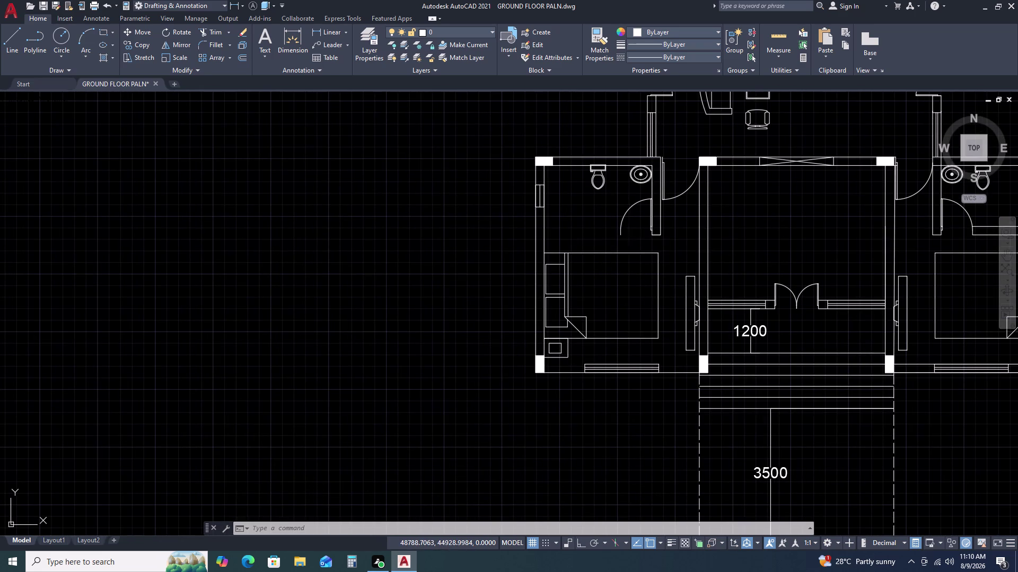
scroll(up, 3)
Draw the 2070-long wall line from the door swing's end to the inner wall.
click(598, 237)
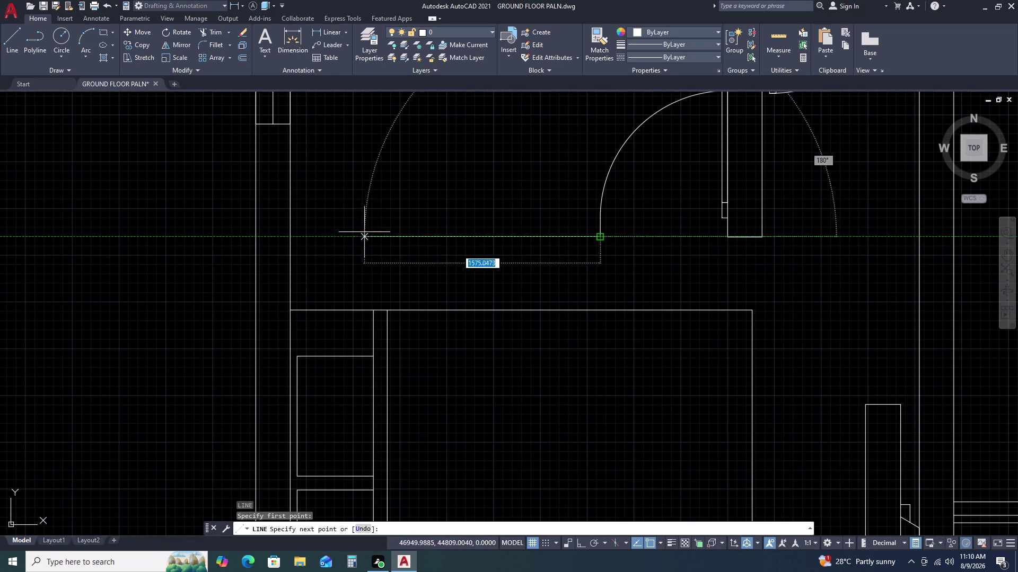
click(291, 240)
key(Escape)
drag(431, 228, 421, 239)
click(383, 259)
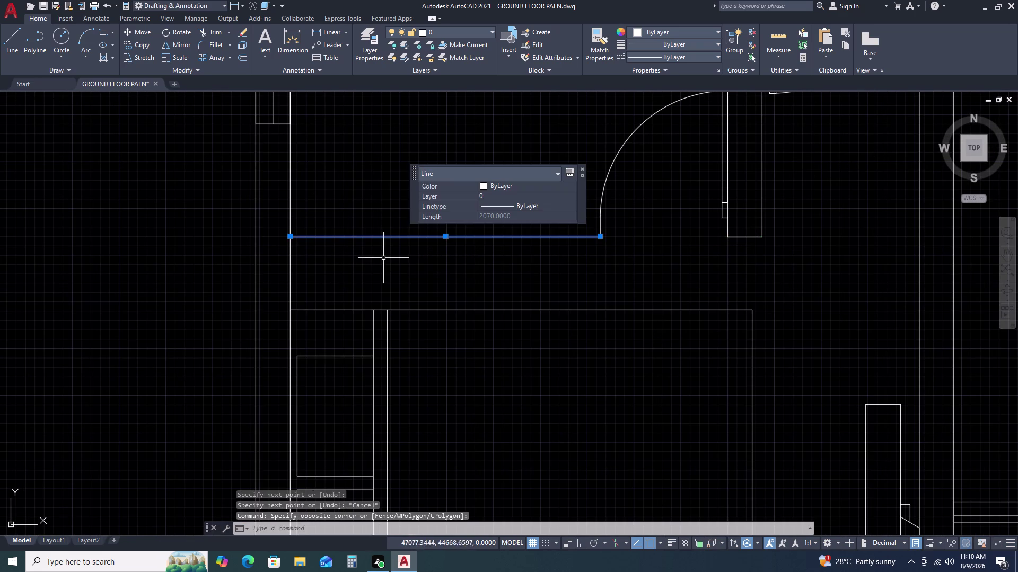
Offset the new wall line 230 units upward.
key(o)
key(space)
text(23)
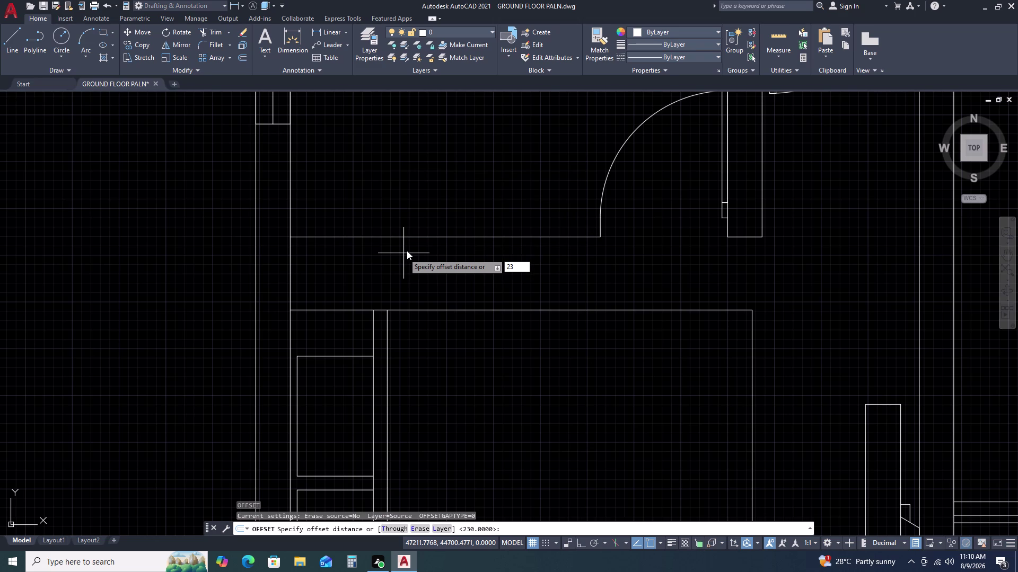
key(0)
key(space)
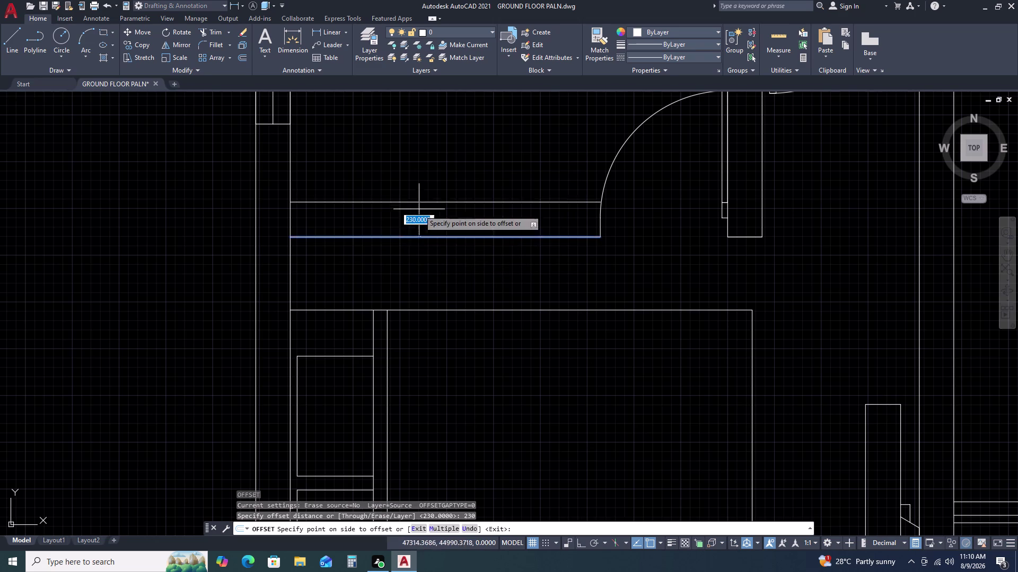
click(438, 189)
key(Escape)
scroll(down, 3)
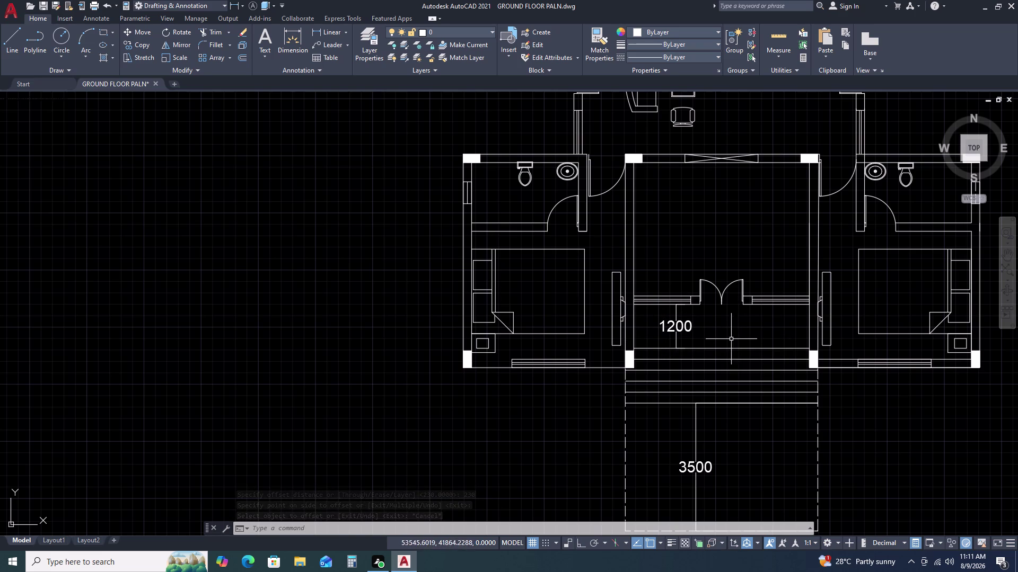
middle_drag(917, 322, 731, 308)
scroll(up, 3)
scroll(up, 3)
scroll(up, 3)
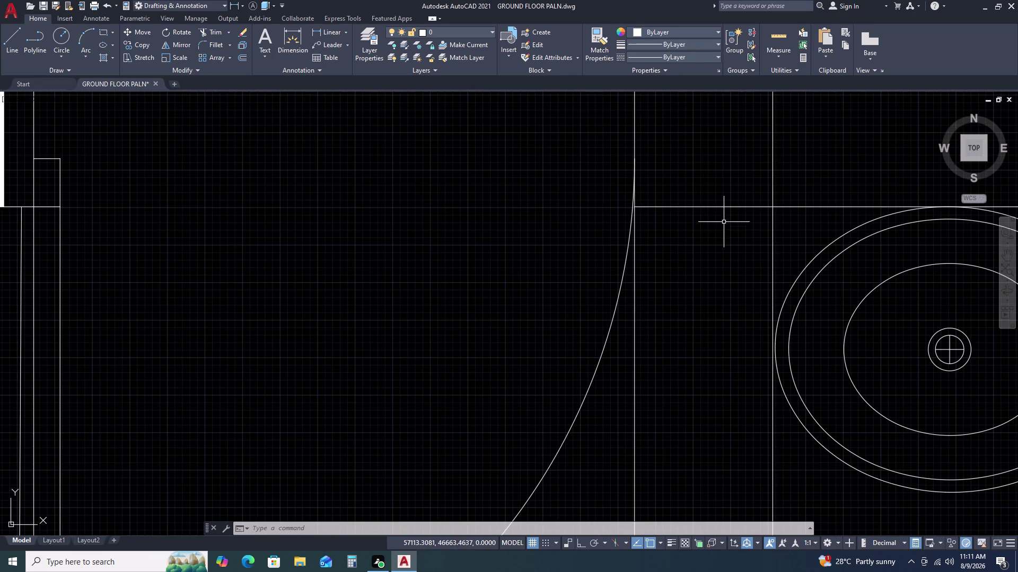
scroll(down, 3)
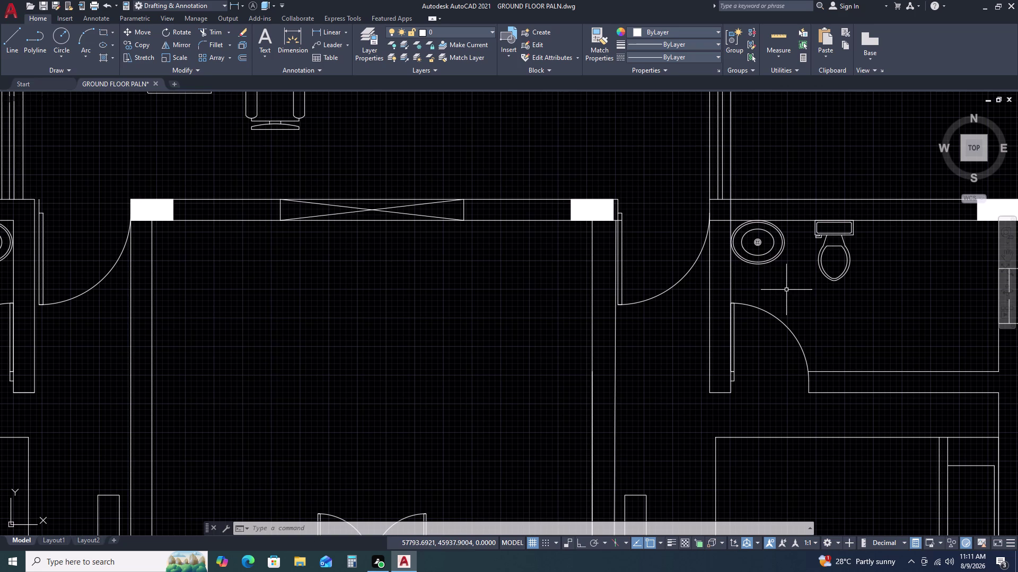
Trim the overshooting wall line at the right bathroom's upper corner with a fence.
text(TR)
key(space)
scroll(up, 3)
click(780, 207)
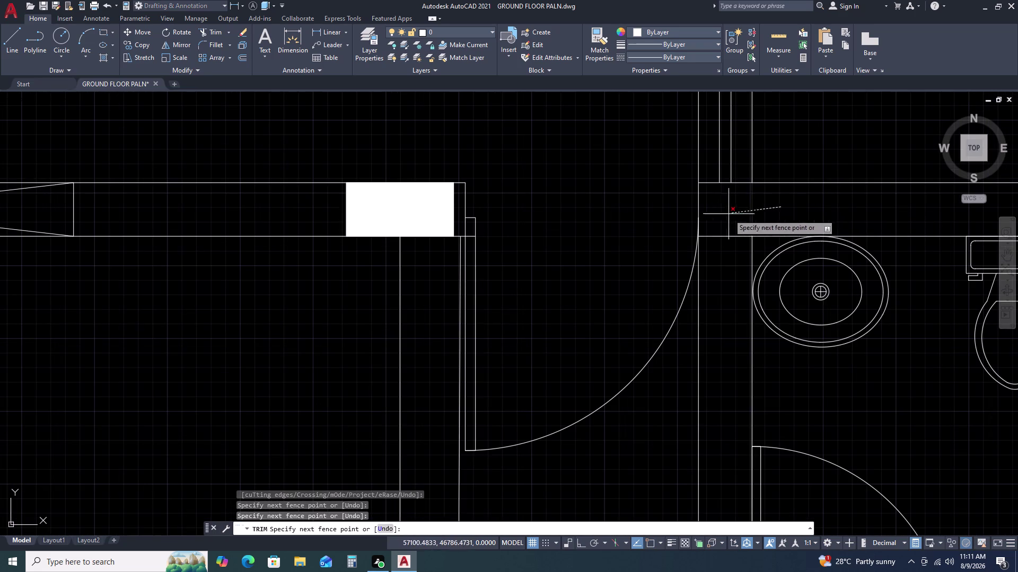
click(720, 243)
scroll(down, 3)
scroll(down, 3)
Pan up the plan toward the kitchen and upper rooms.
middle_drag(892, 247, 891, 250)
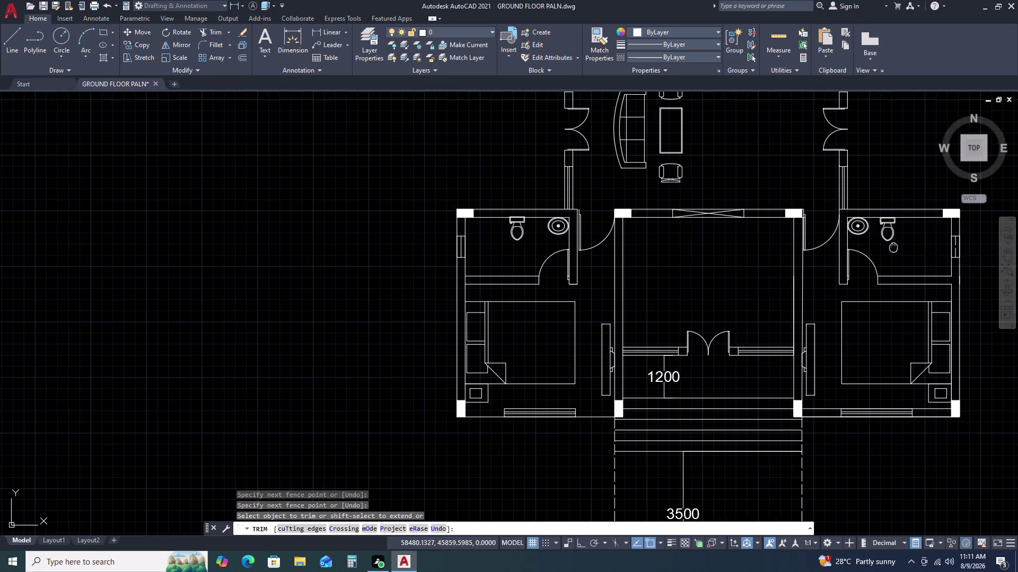
middle_drag(890, 250, 794, 259)
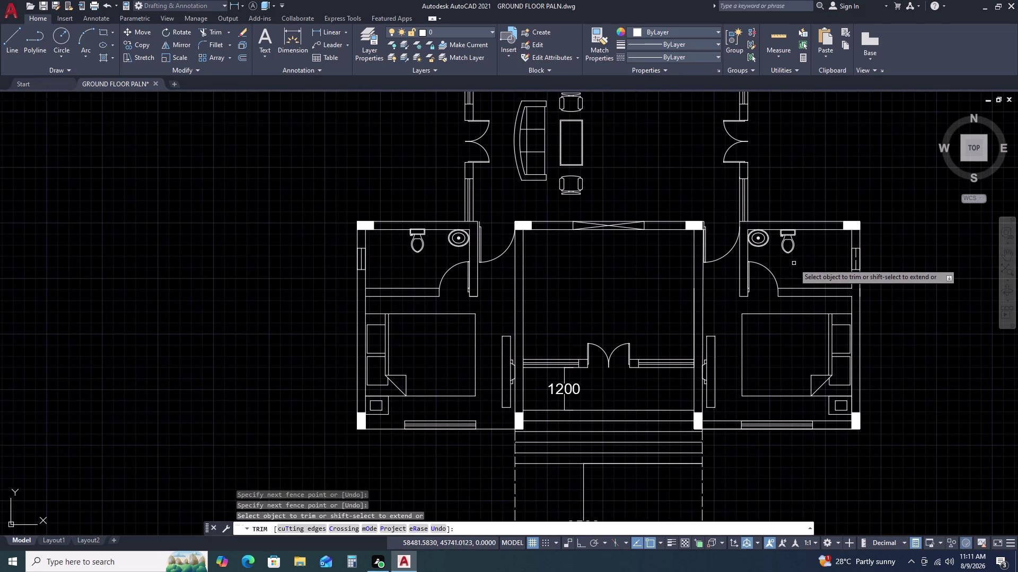
middle_drag(794, 163, 792, 218)
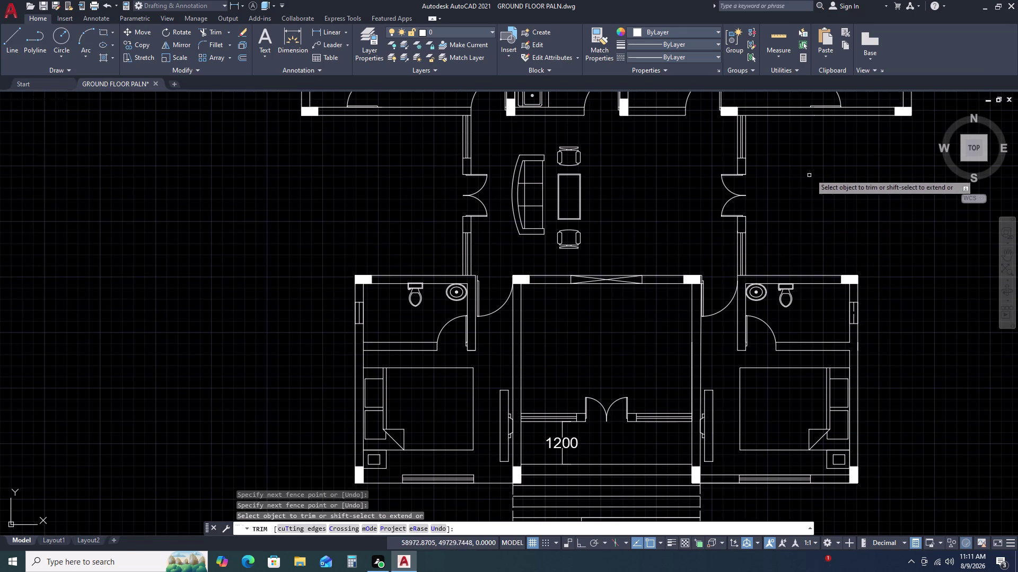
middle_drag(812, 172, 816, 198)
middle_click(820, 222)
middle_drag(782, 168, 785, 238)
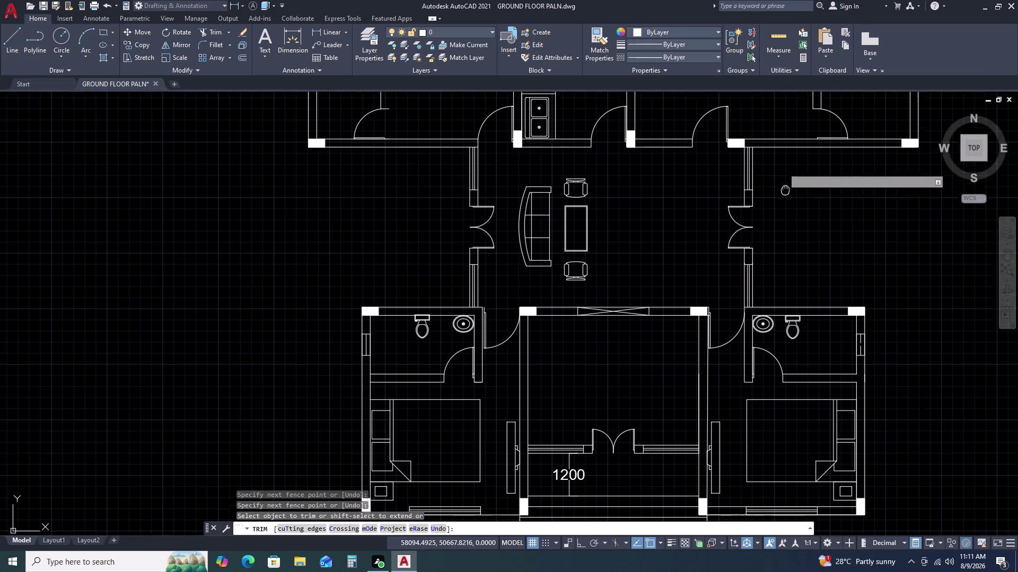
middle_drag(785, 238, 786, 248)
middle_drag(929, 215, 915, 318)
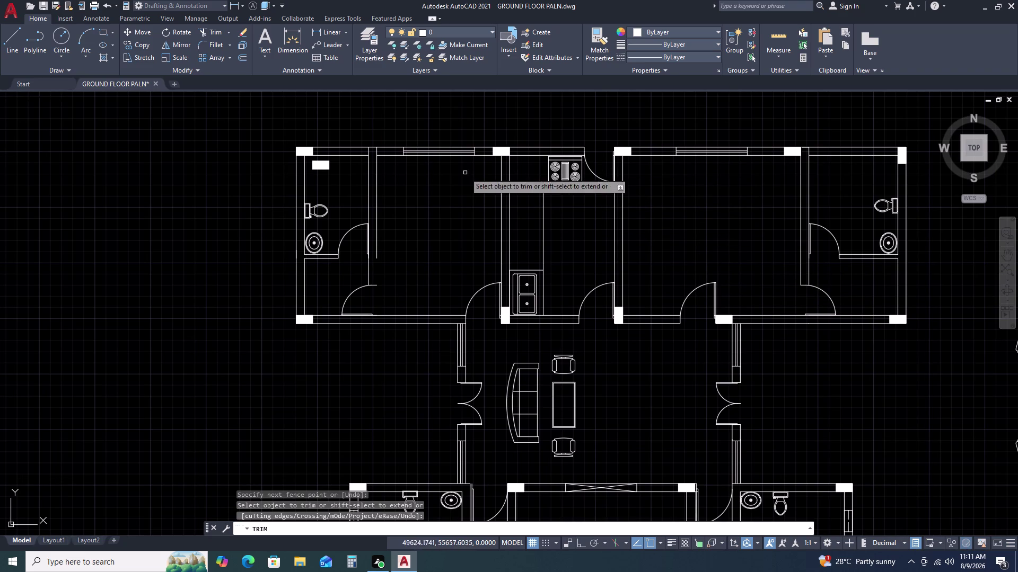
End the trim and bring the upper left bathroom into view.
scroll(up, 3)
scroll(up, 3)
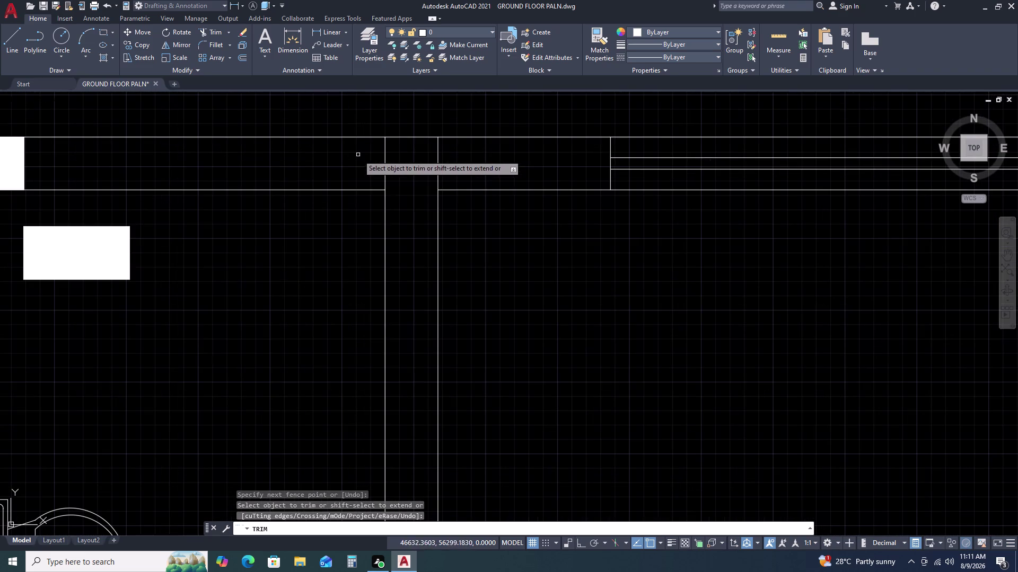
middle_drag(426, 215, 515, 211)
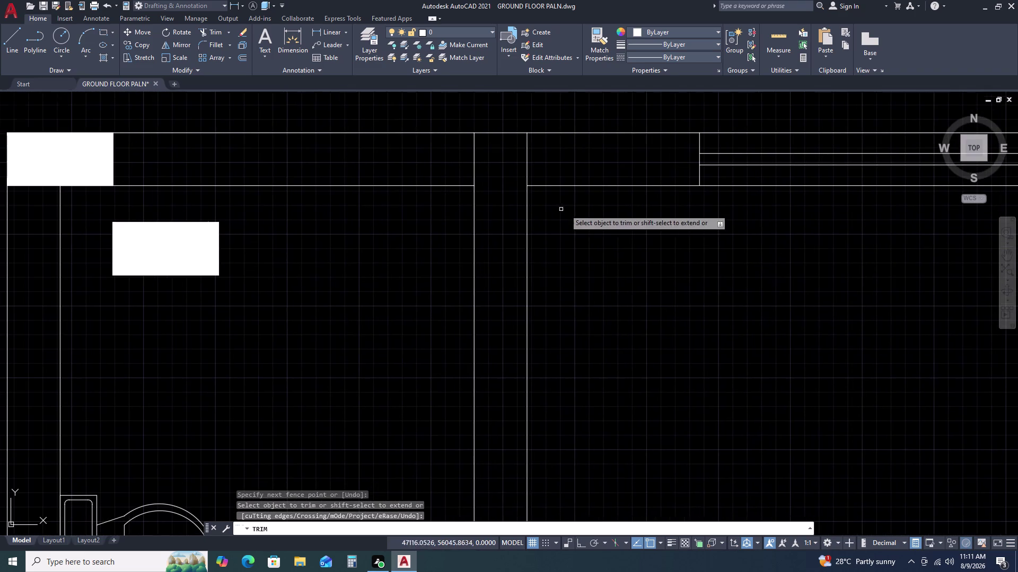
key(Escape)
scroll(down, 3)
middle_drag(731, 244, 732, 199)
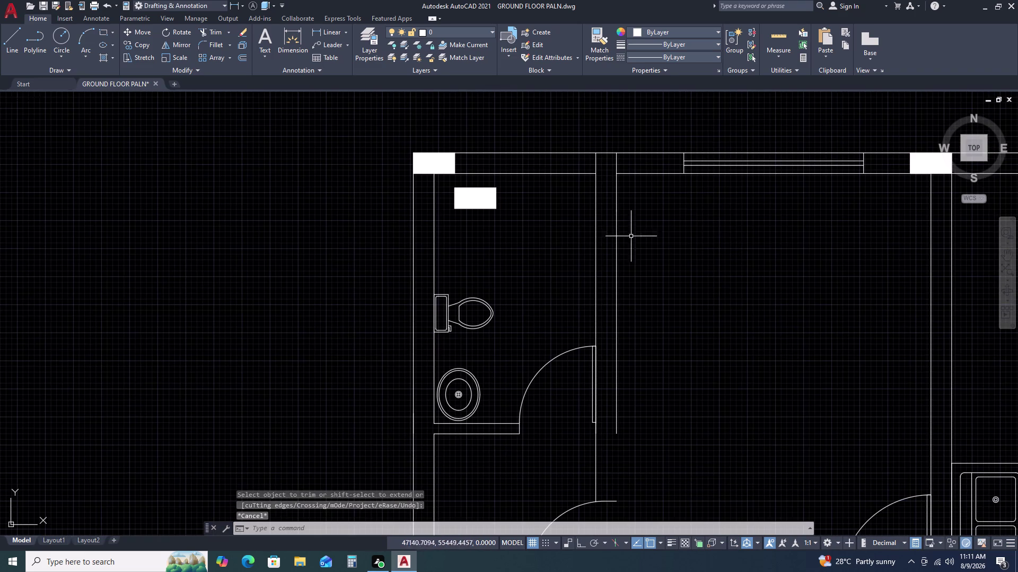
scroll(down, 3)
Select the small window frame on the upper left bathroom's wall.
middle_drag(688, 336, 674, 186)
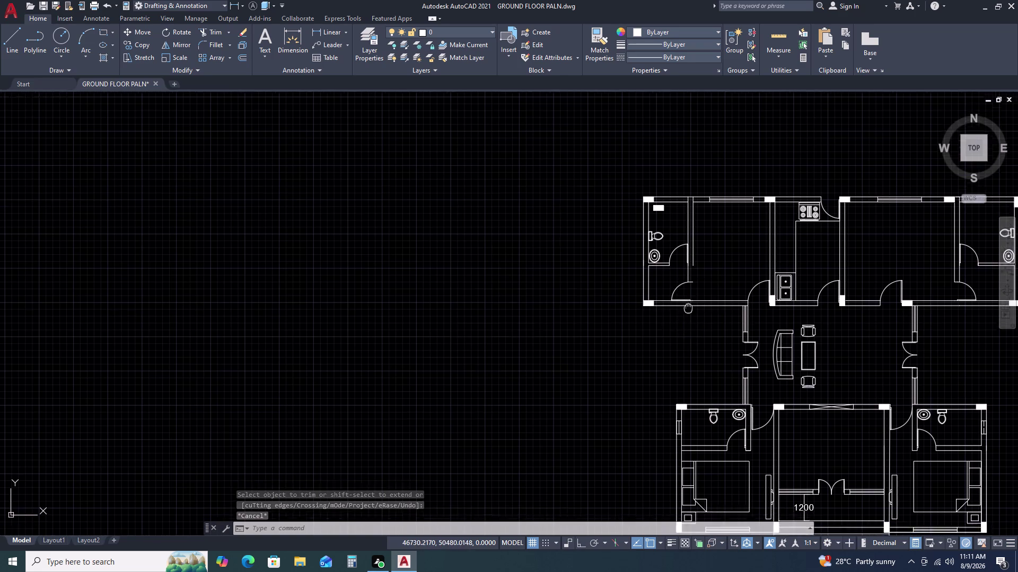
scroll(up, 3)
drag(623, 191, 632, 226)
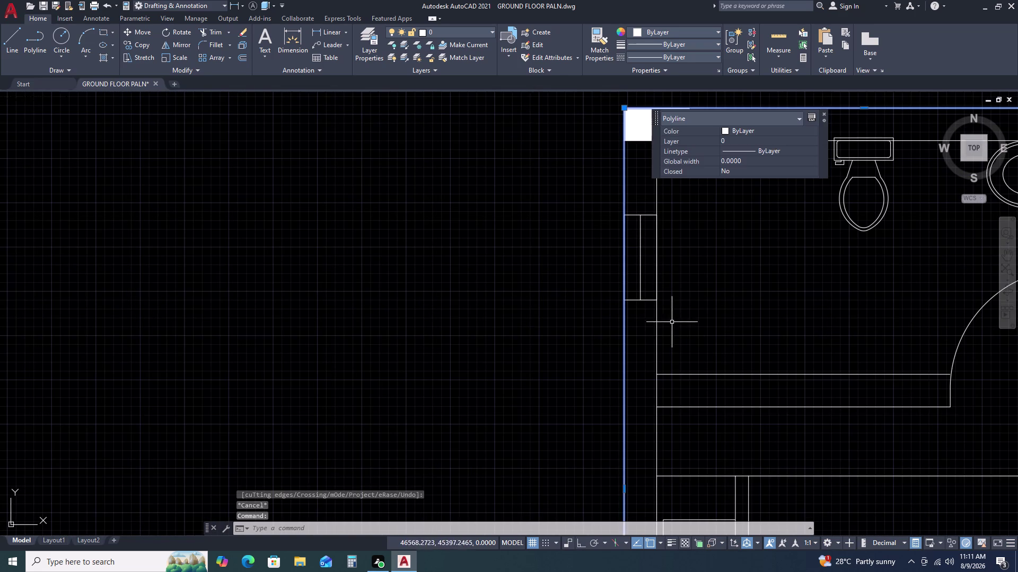
key(Escape)
click(585, 201)
click(688, 340)
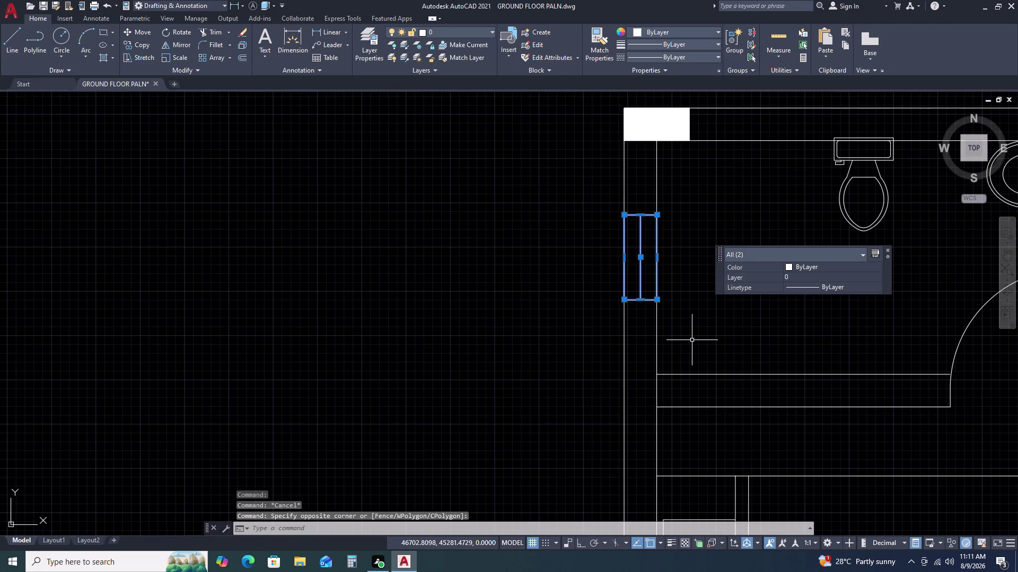
Copy the window frame to the empty space above the plan.
text(CO)
key(space)
drag(700, 337, 700, 312)
scroll(down, 3)
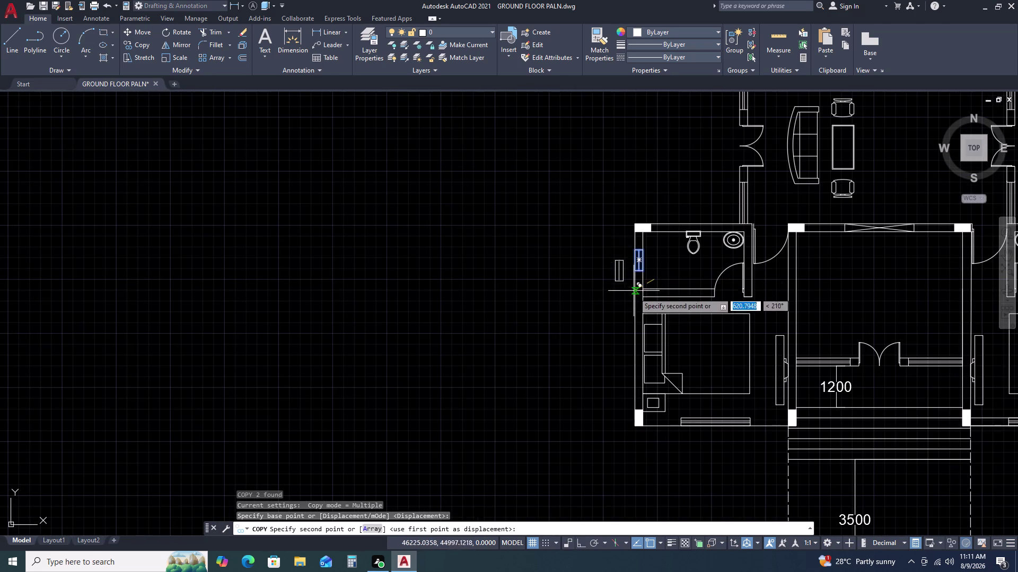
middle_drag(679, 164, 667, 326)
middle_click(668, 327)
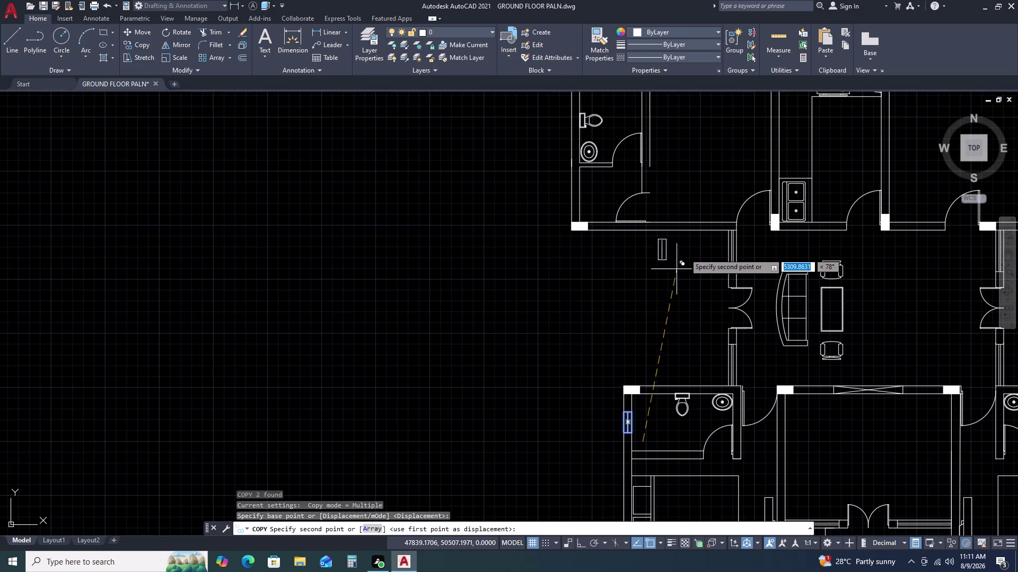
middle_drag(700, 202, 674, 402)
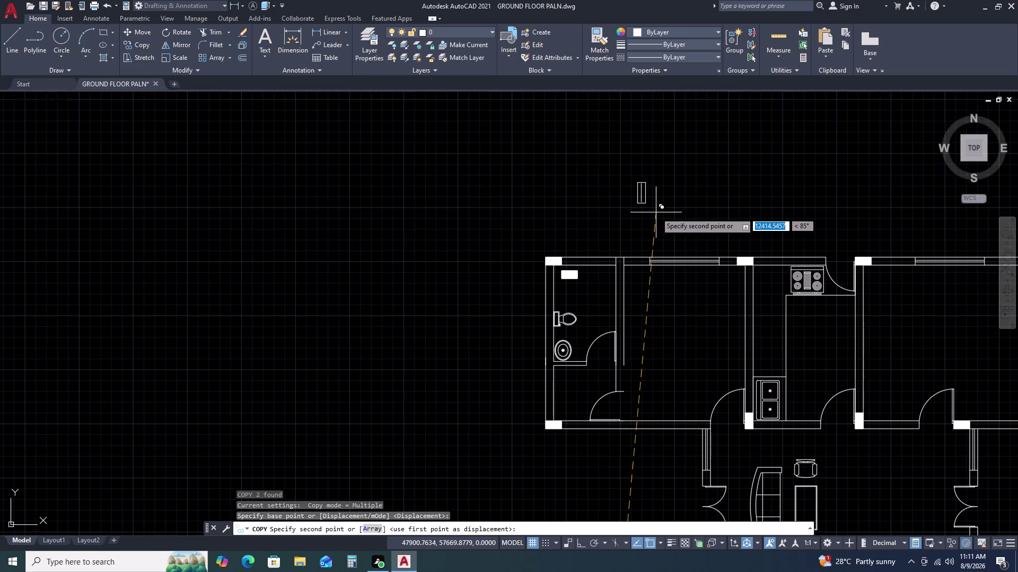
click(656, 212)
key(Escape)
Start extending a partition line, then cancel the extend.
text(E)
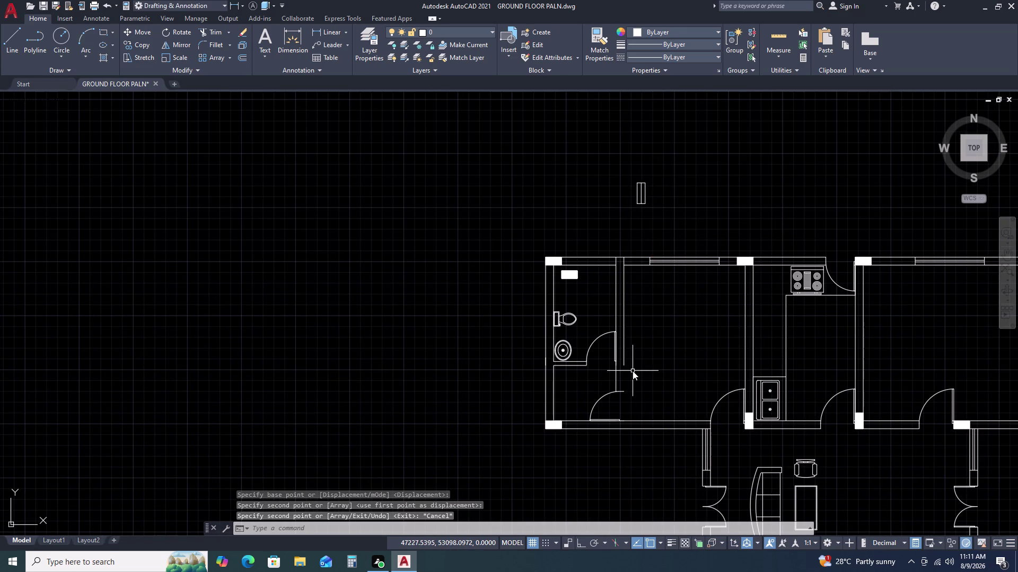
text(X)
key(space)
click(624, 361)
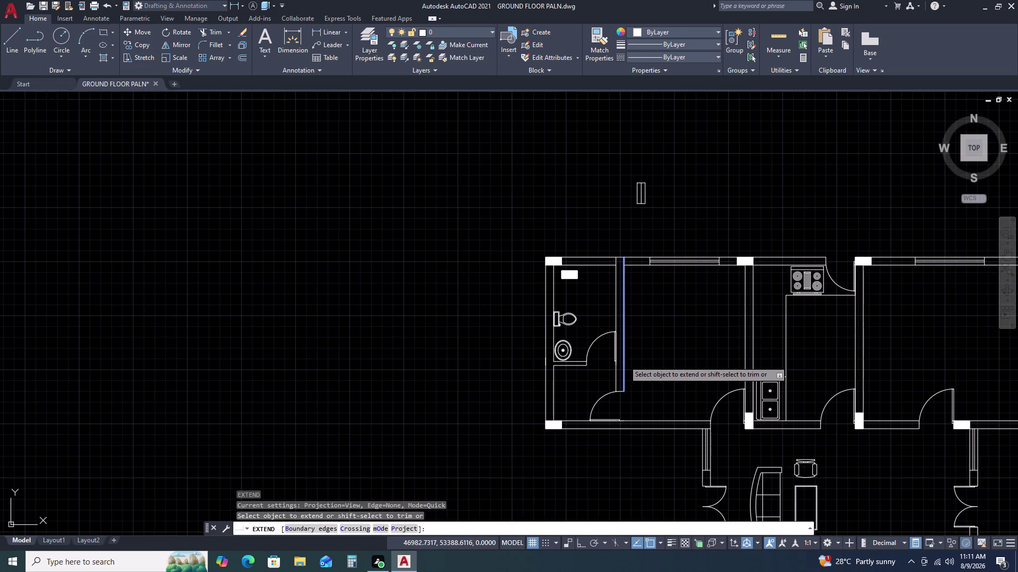
key(Escape)
Select both rectangles of the copied window piece.
drag(683, 180, 676, 187)
drag(605, 173, 603, 164)
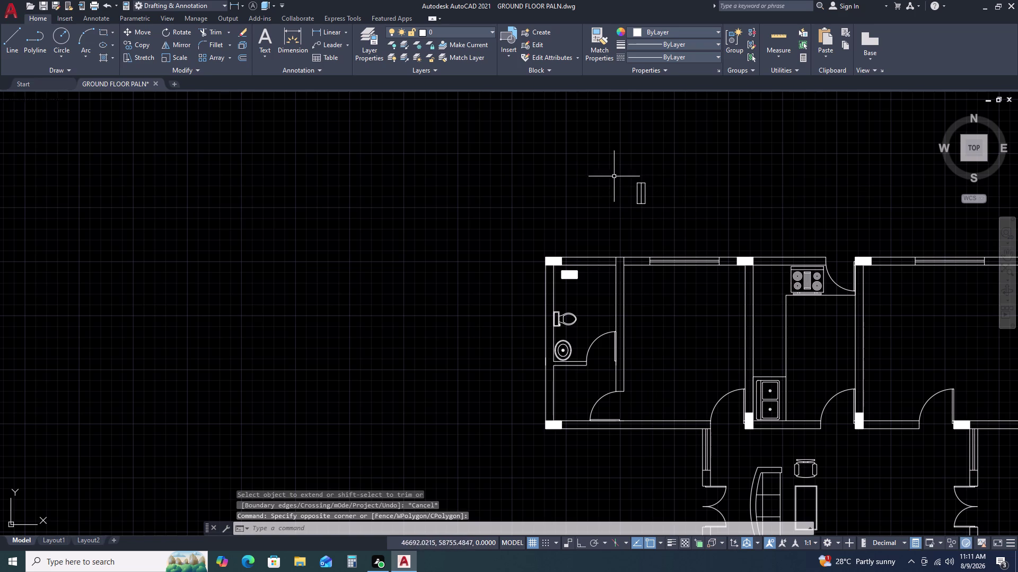
drag(643, 203, 630, 194)
scroll(up, 3)
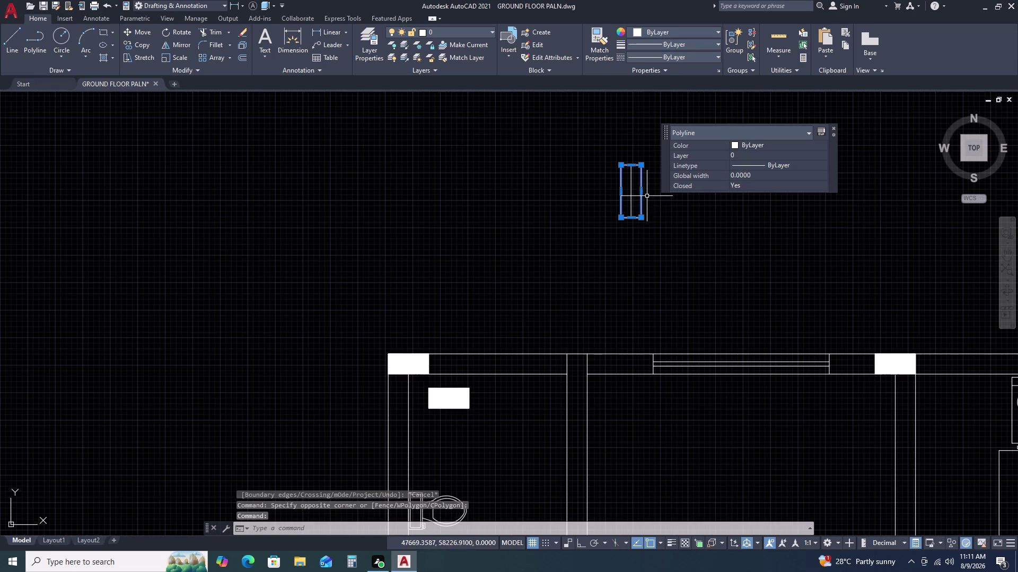
click(628, 201)
click(632, 181)
click(632, 190)
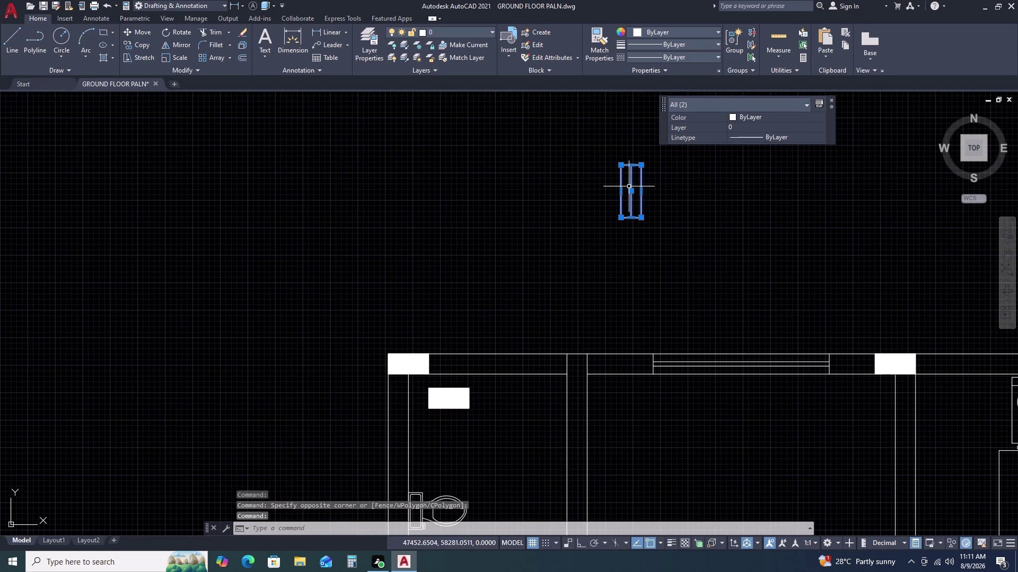
click(629, 187)
Rotate the copied window piece 270° so it lies horizontally.
text(RO)
key(space)
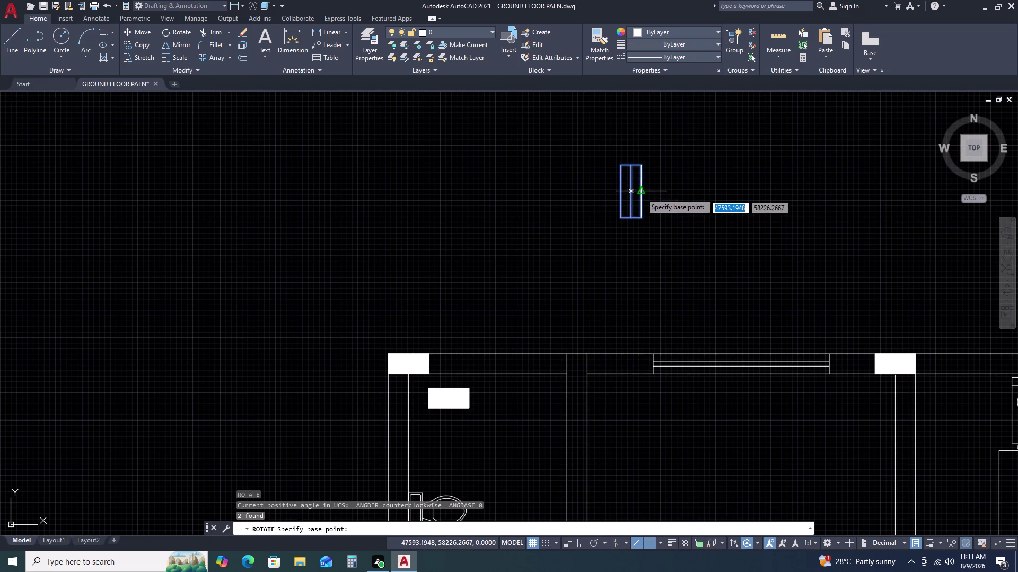
click(643, 188)
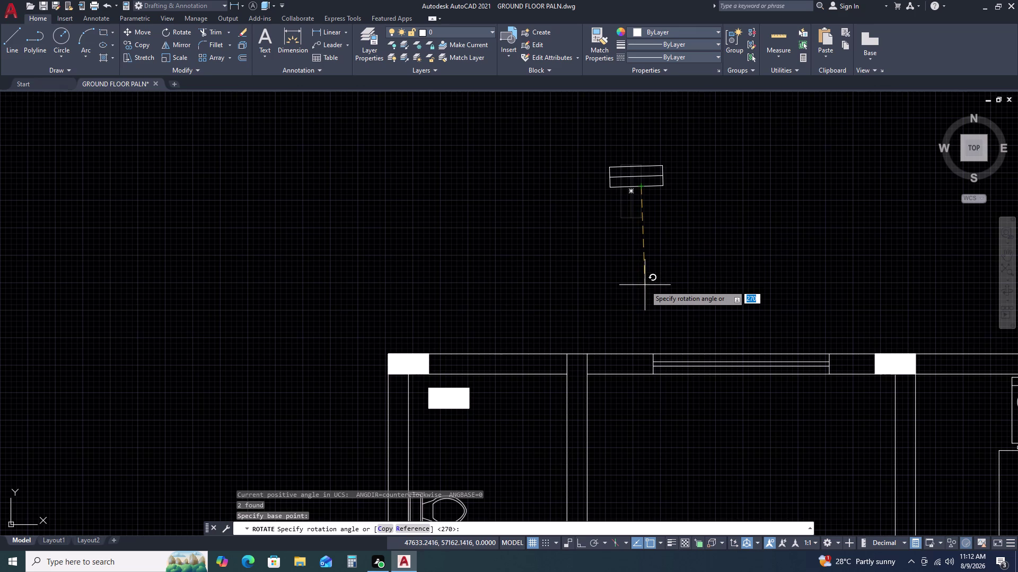
key(F8)
click(644, 285)
click(680, 227)
click(652, 155)
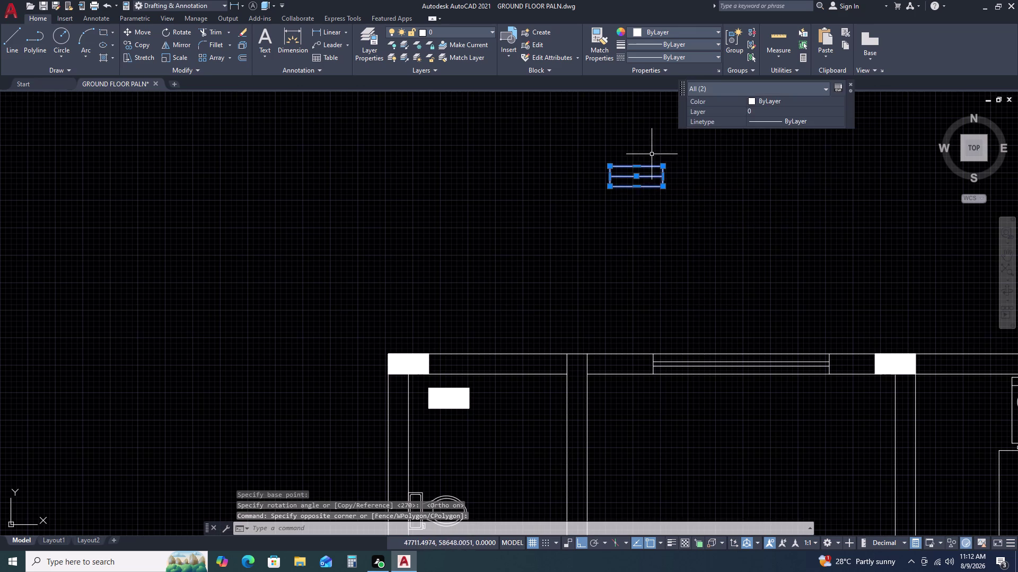
key(Escape)
middle_drag(593, 321, 612, 242)
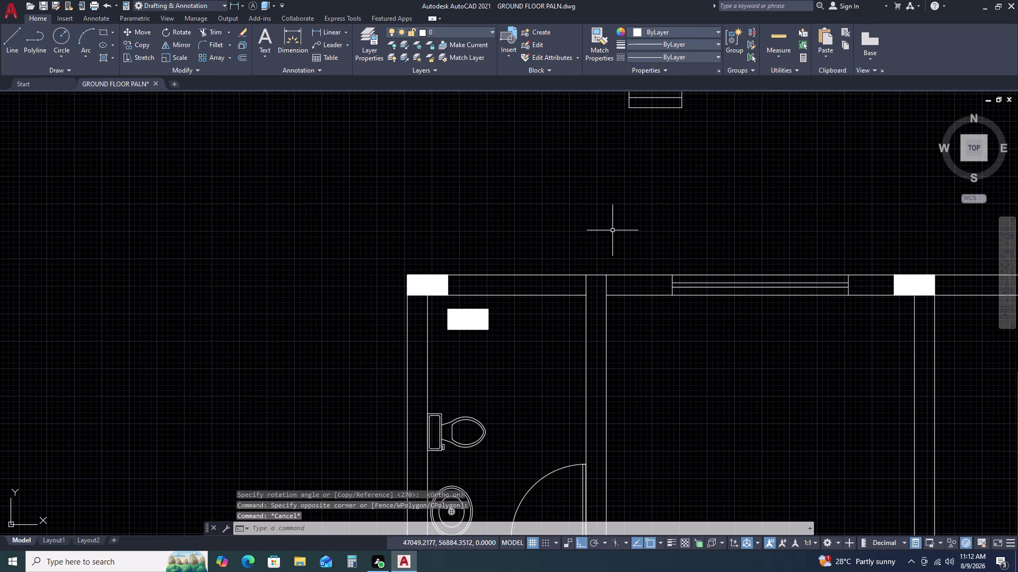
Draw an 1800-long line from the bathroom wall's inner corner to the next wall.
key(l)
key(space)
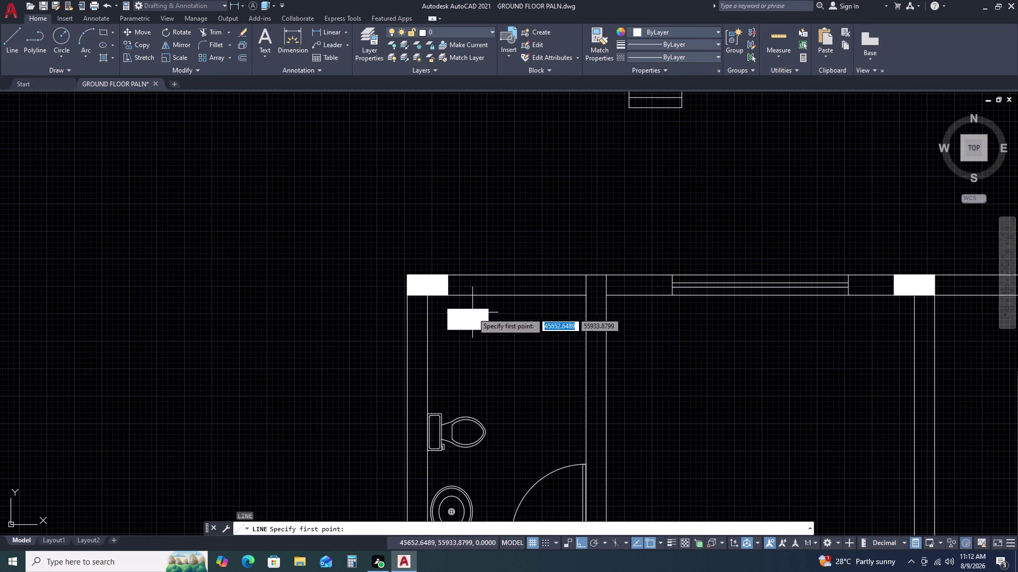
scroll(up, 3)
middle_drag(469, 305, 483, 258)
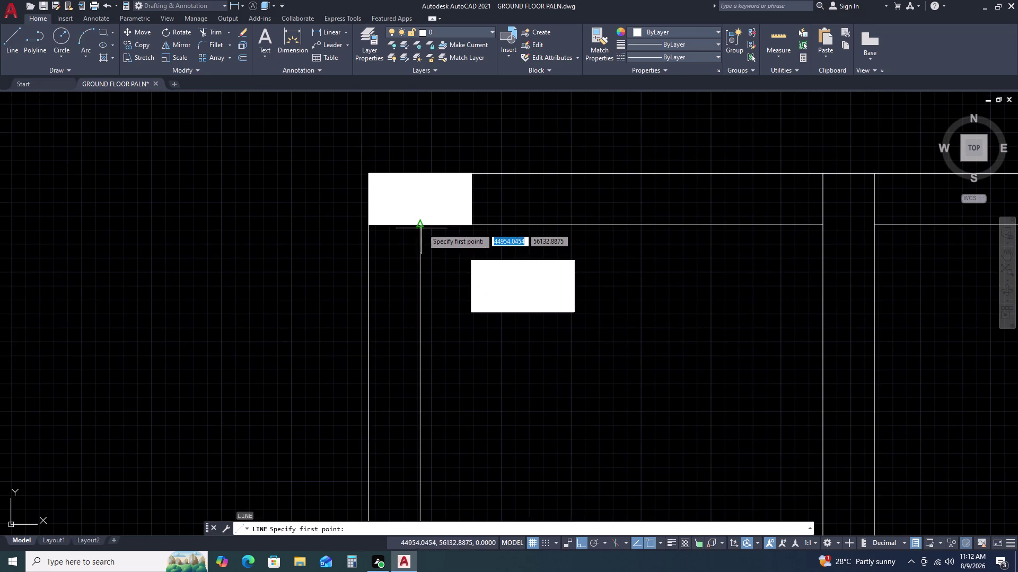
click(420, 224)
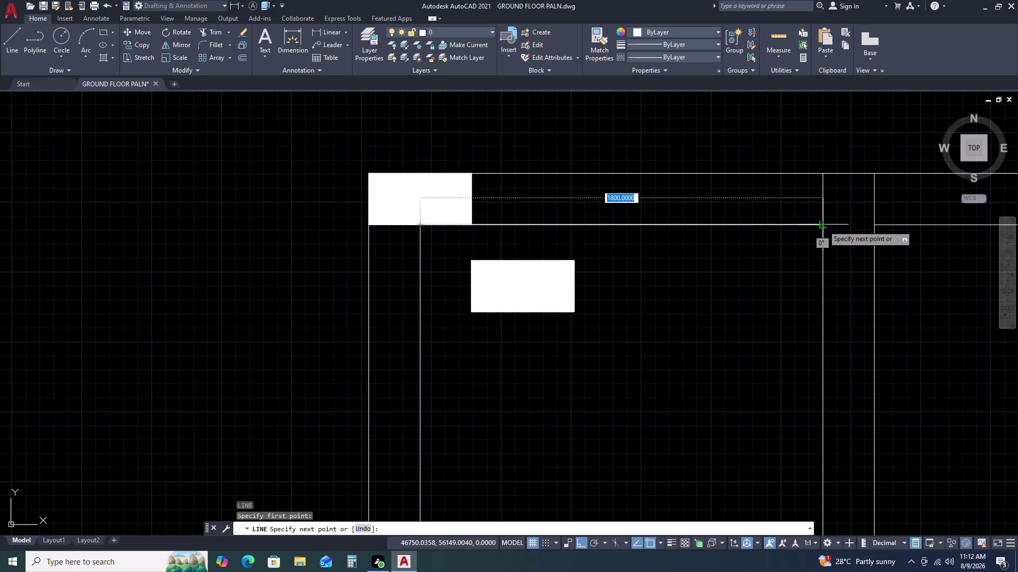
click(821, 225)
key(Escape)
Move the rotated window piece into the top wall with ortho turned off.
scroll(down, 3)
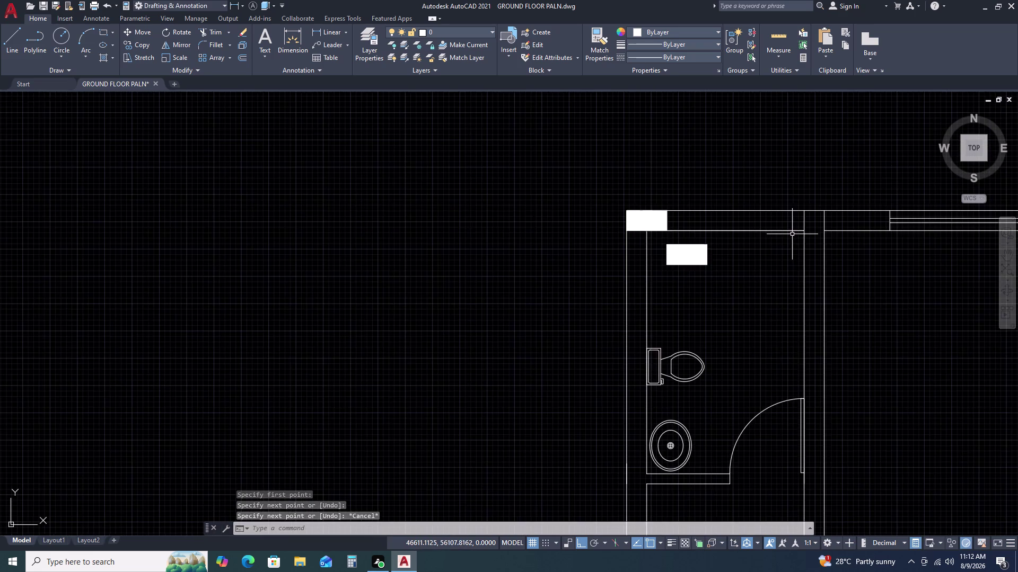
middle_drag(792, 234, 687, 282)
scroll(down, 3)
drag(746, 180, 727, 196)
click(686, 219)
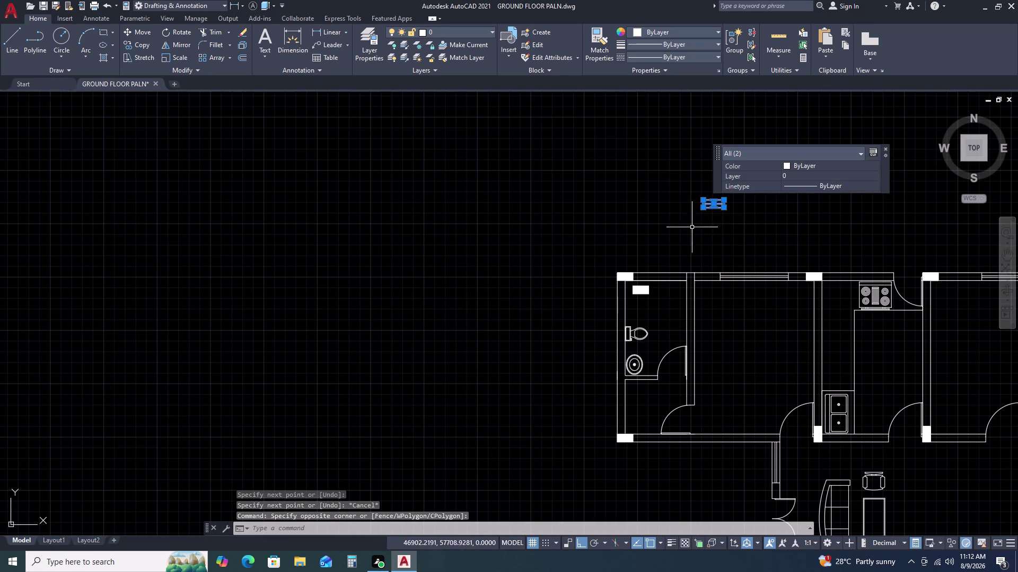
key(m)
key(space)
scroll(up, 3)
click(685, 208)
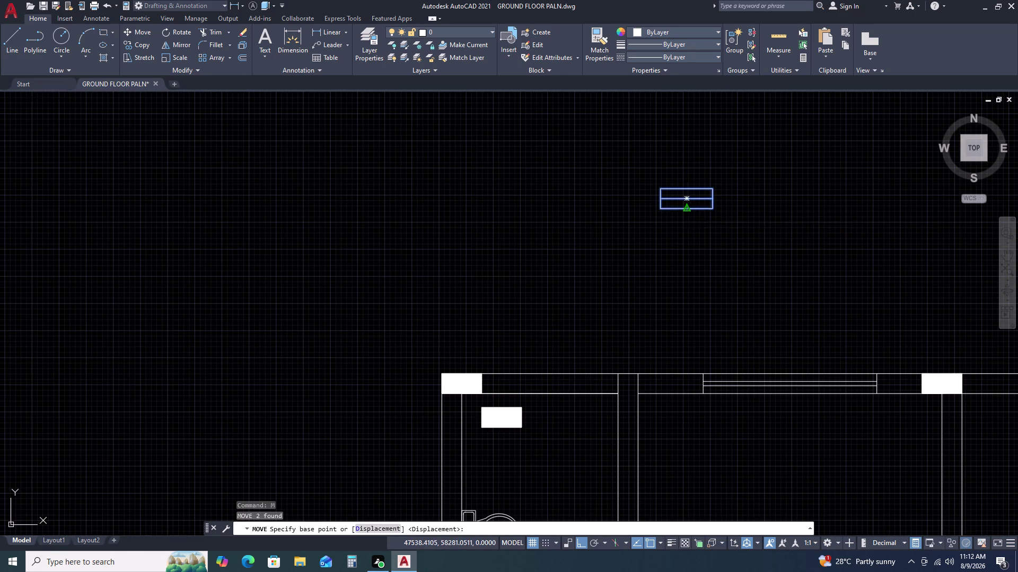
scroll(up, 3)
key(F8)
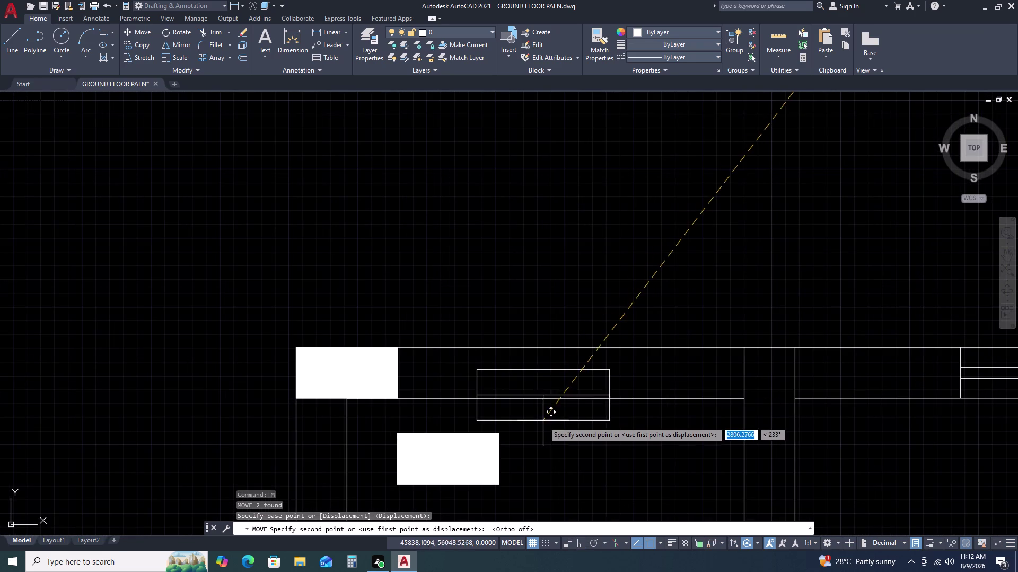
click(544, 396)
key(Escape)
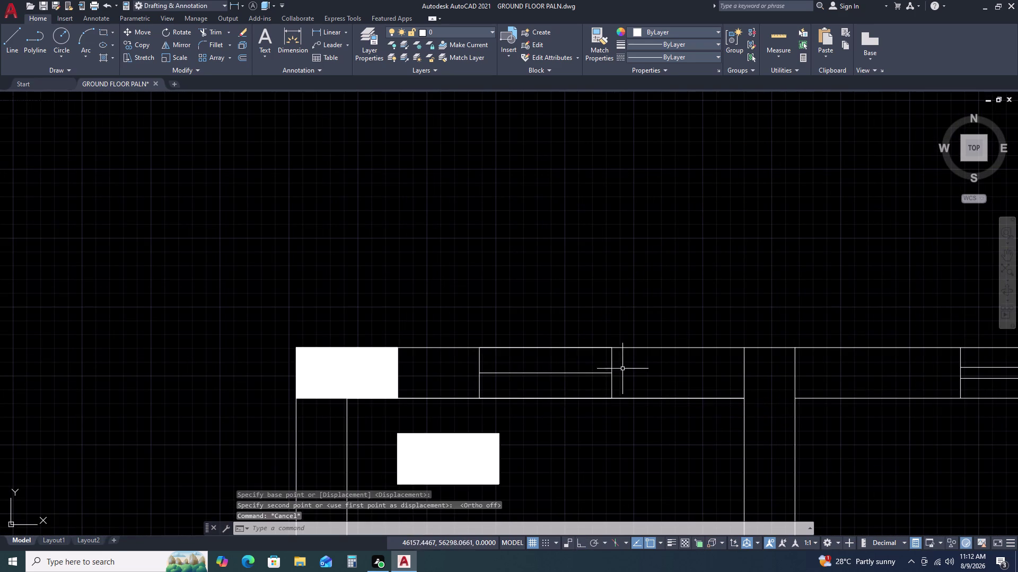
Delete the leftover line under the window and trim the wall lines inside it.
middle_drag(658, 421, 673, 373)
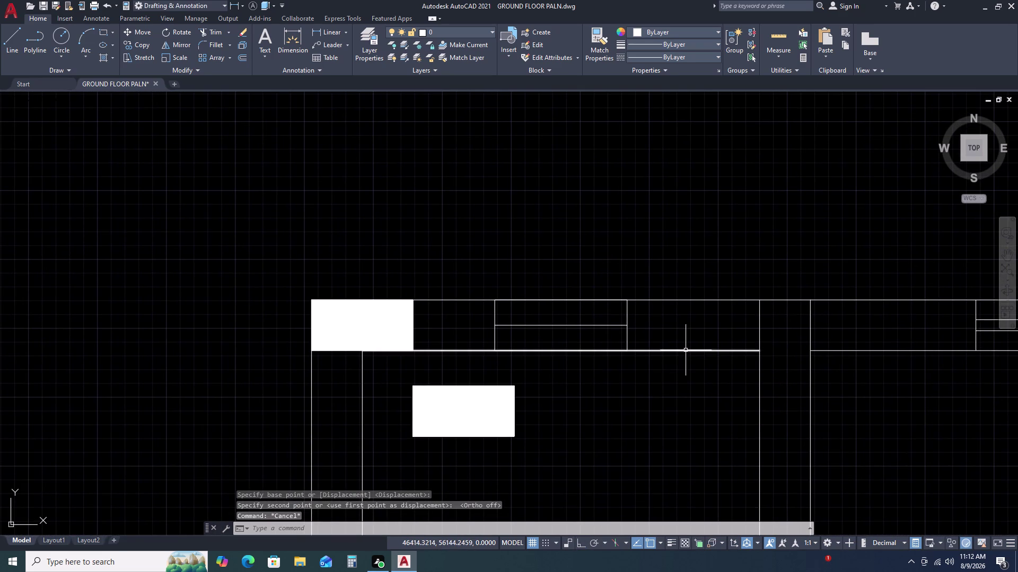
click(686, 350)
key(Delete)
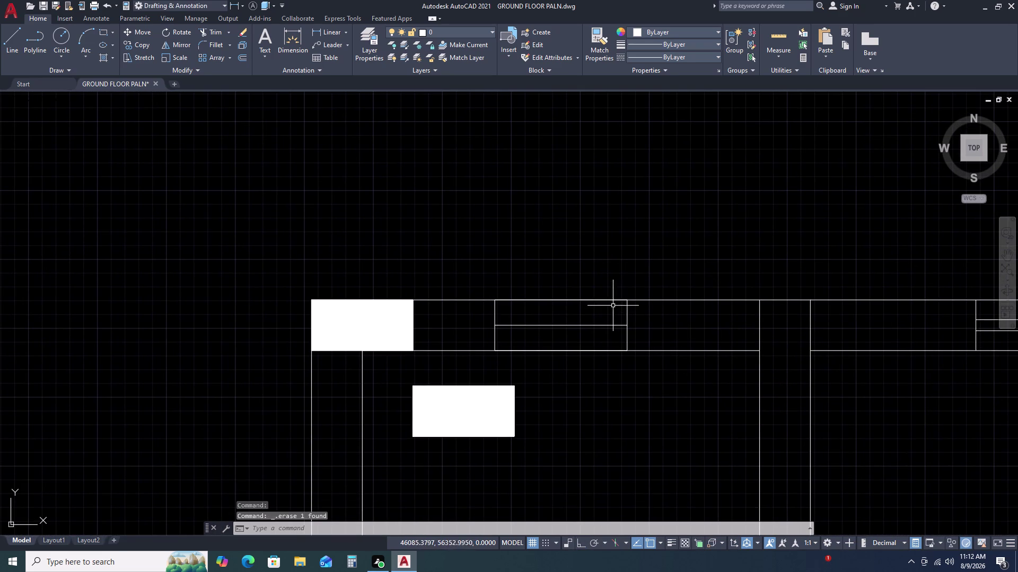
text(TR)
key(space)
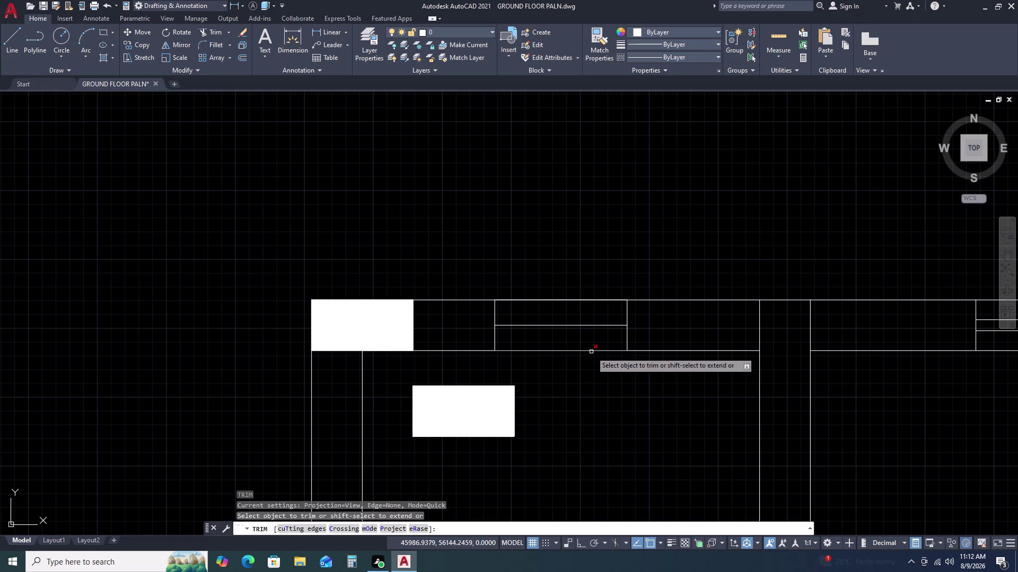
click(591, 352)
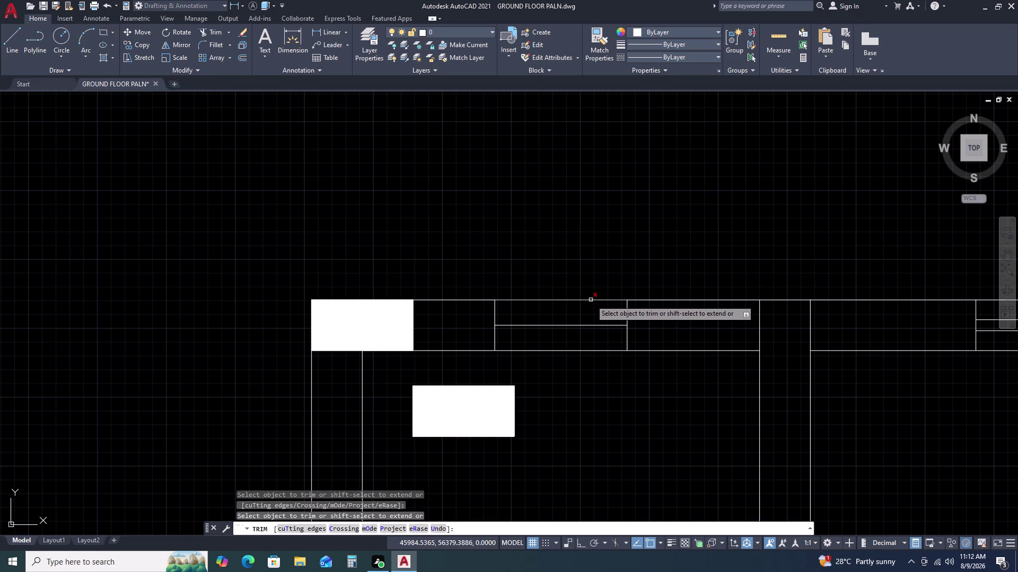
click(591, 300)
key(Escape)
Move the window 600 units to the right.
scroll(down, 3)
middle_drag(822, 426, 714, 356)
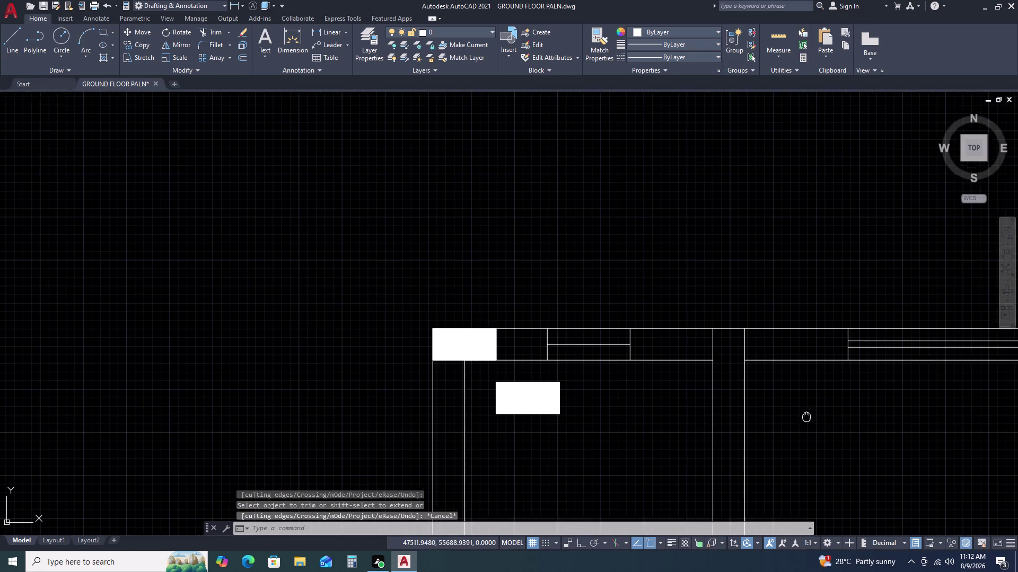
scroll(down, 3)
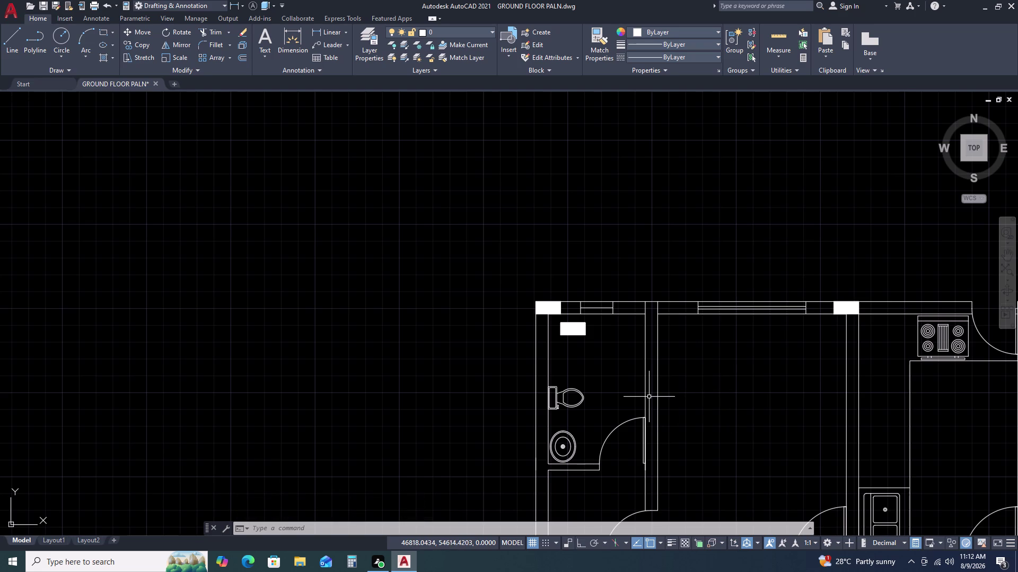
scroll(up, 3)
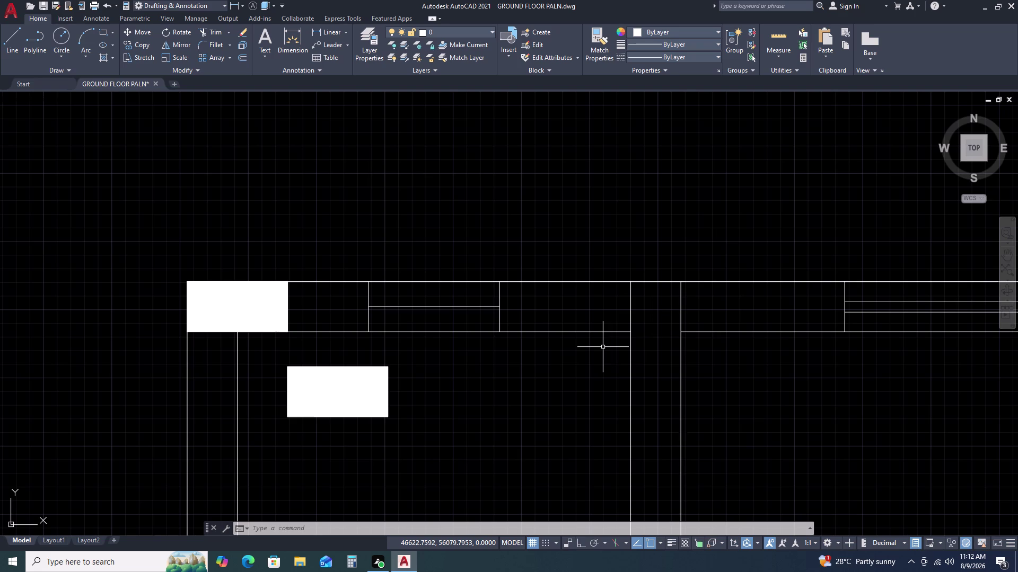
scroll(down, 3)
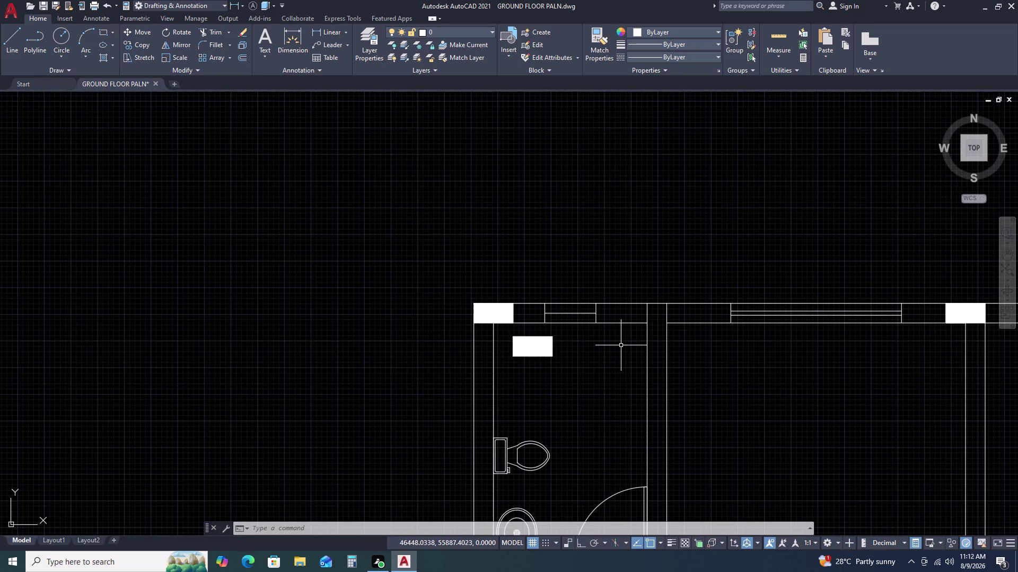
scroll(up, 3)
click(534, 282)
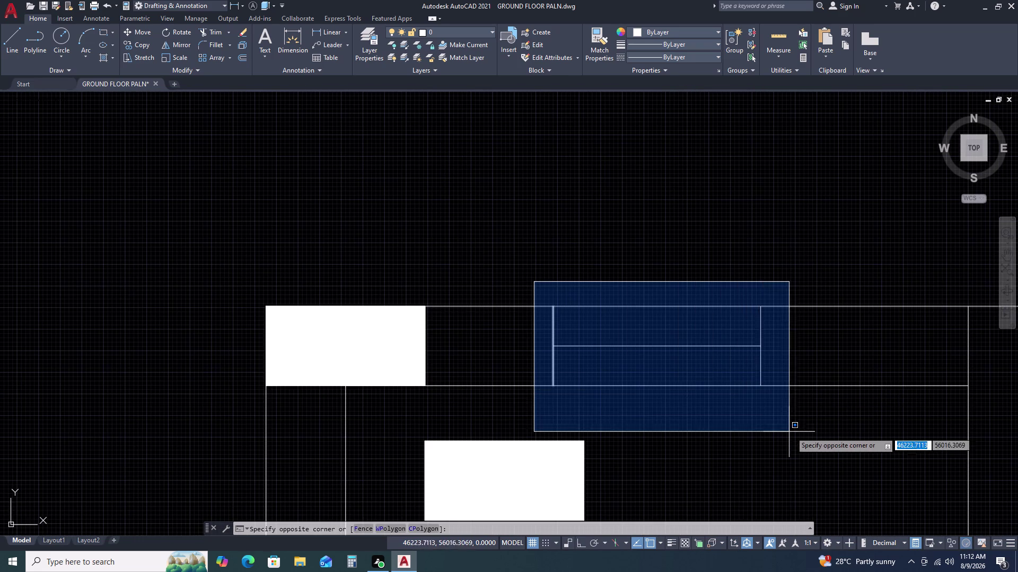
click(791, 425)
key(m)
key(space)
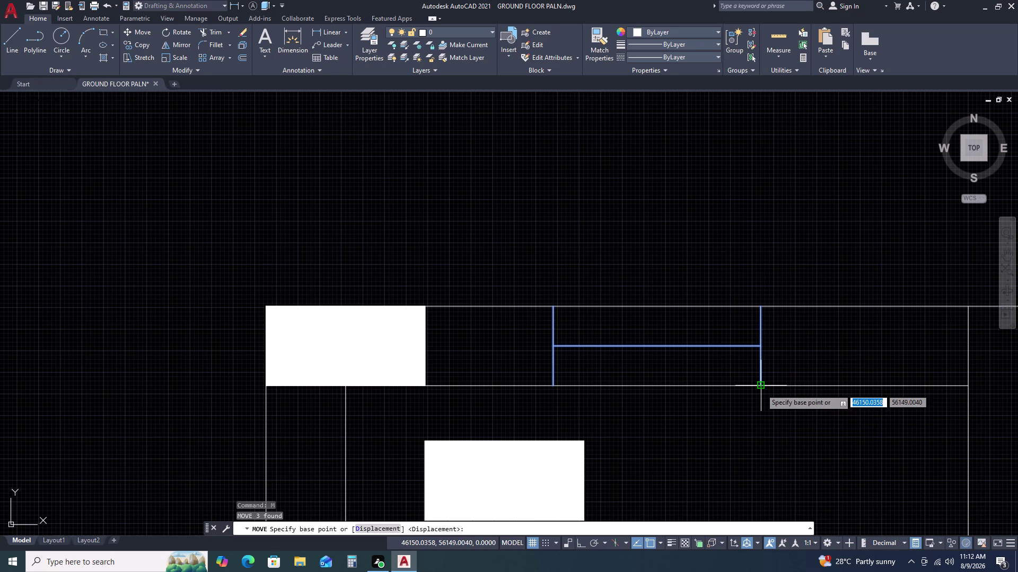
click(761, 388)
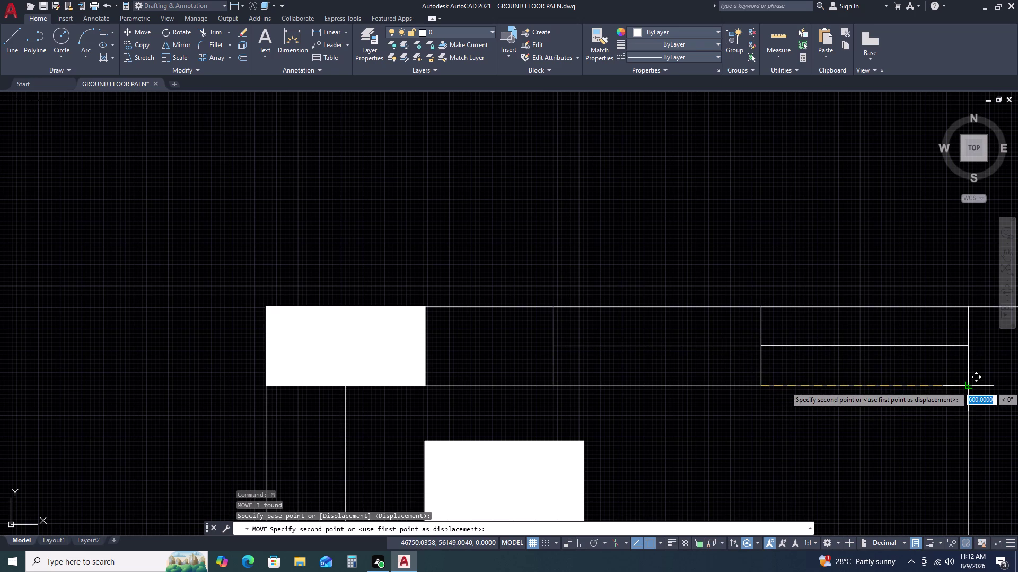
click(966, 386)
Trim the leftover wall line segment and zoom in on the top-wall opening.
scroll(down, 3)
middle_drag(860, 429, 635, 330)
scroll(down, 3)
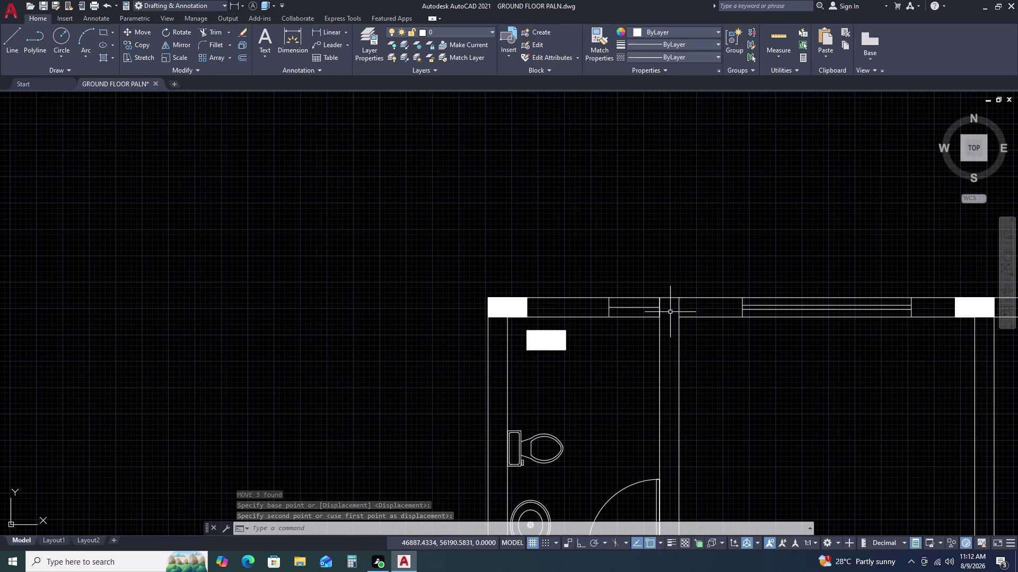
scroll(up, 3)
key(t)
key(r)
key(space)
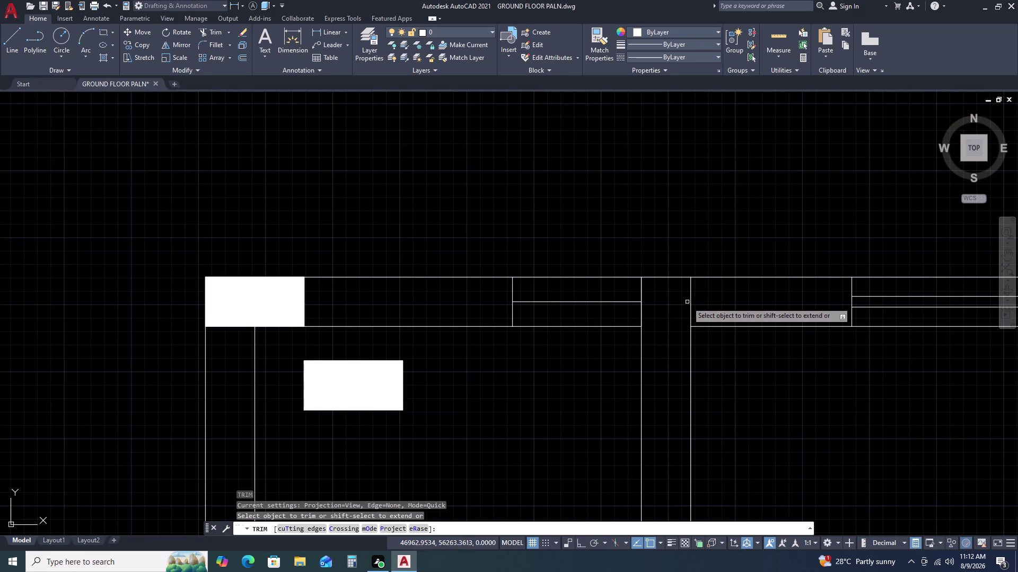
click(690, 302)
key(Escape)
scroll(down, 3)
middle_drag(778, 376, 777, 377)
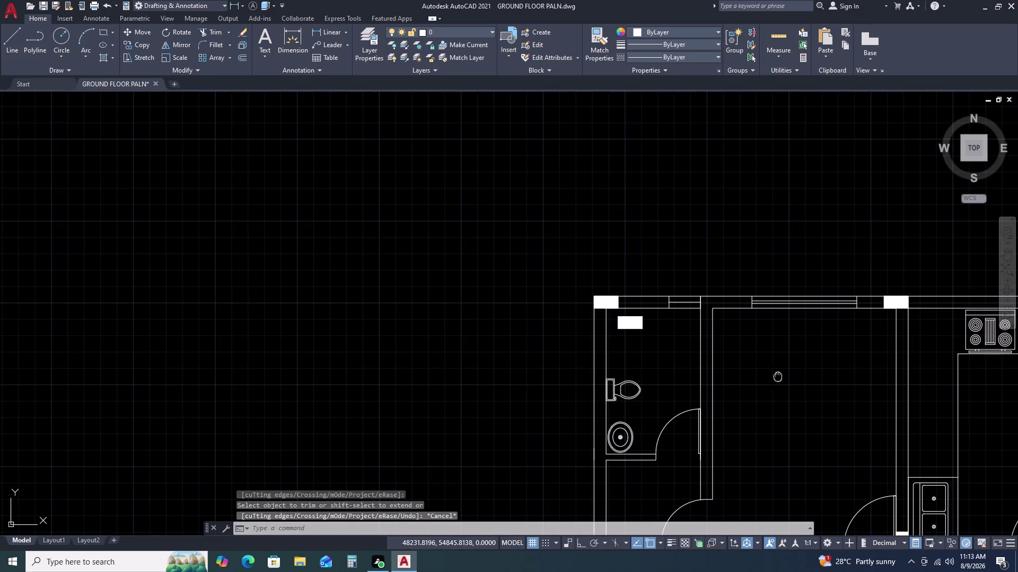
middle_drag(778, 377, 682, 299)
scroll(down, 3)
scroll(up, 3)
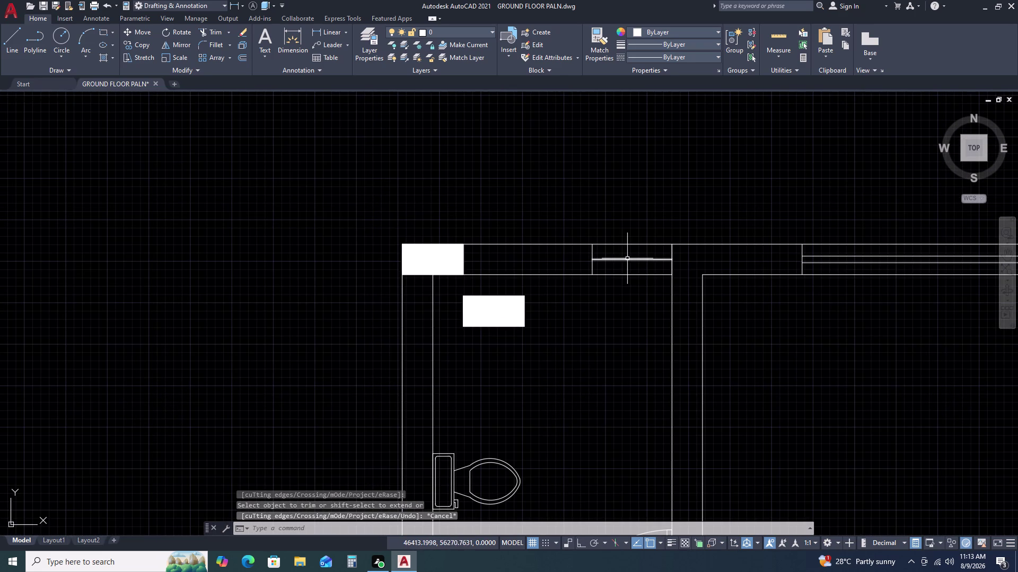
Give the line across the wall opening the ACAD_ISO02W100 dashed linetype.
click(627, 258)
click(681, 54)
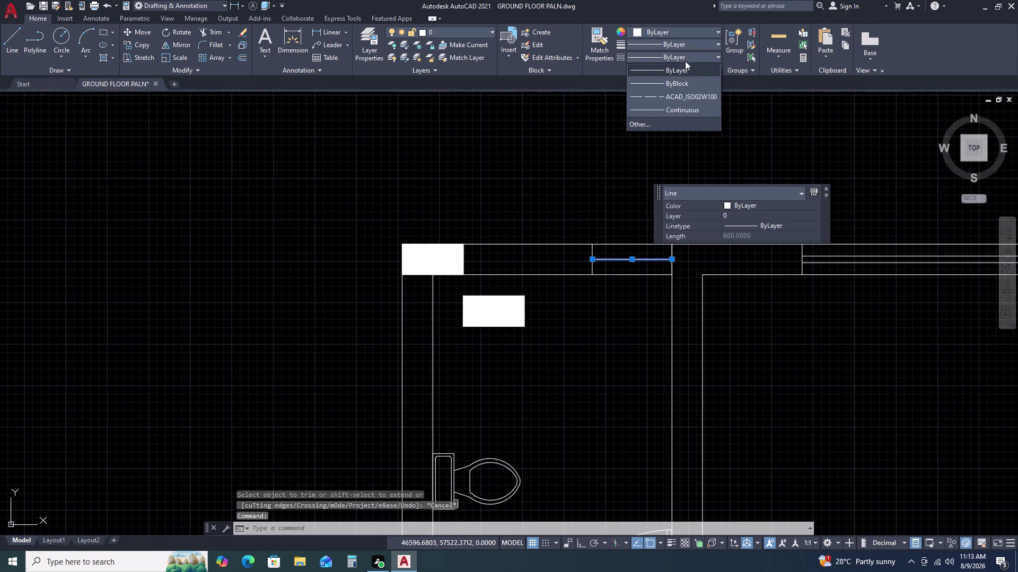
click(676, 97)
key(Escape)
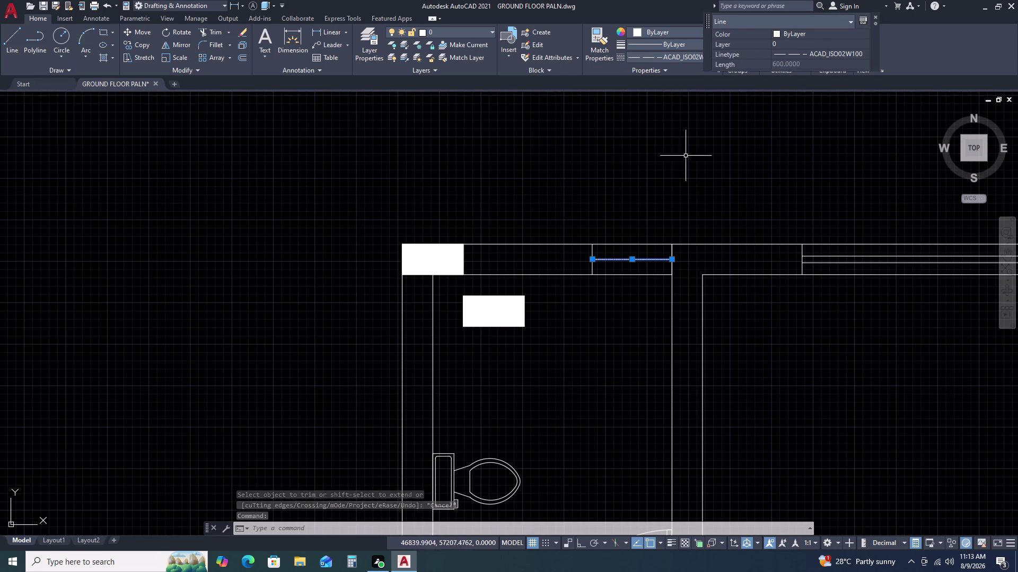
scroll(down, 3)
middle_drag(734, 361, 623, 239)
scroll(down, 3)
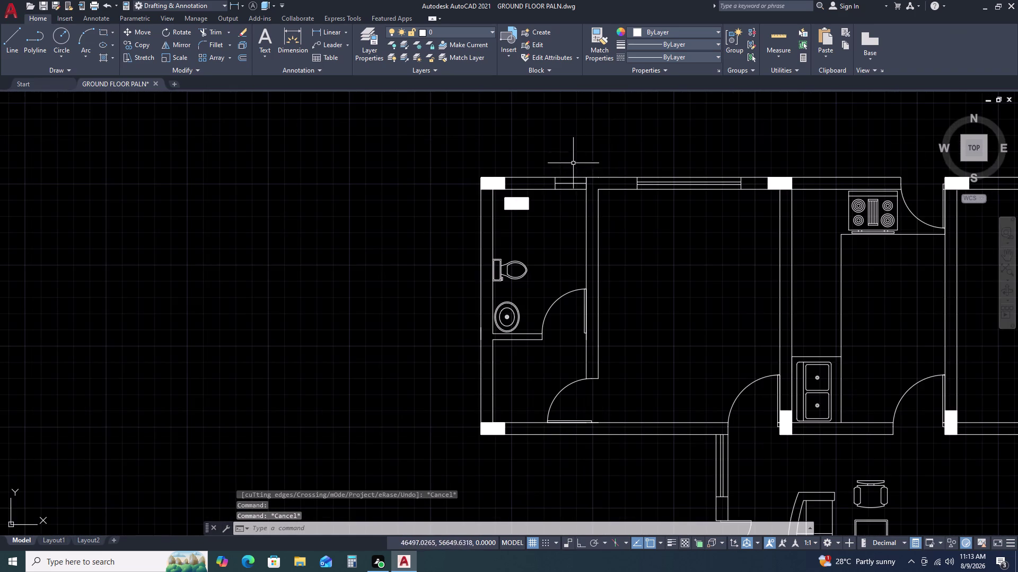
scroll(up, 3)
Set the line's linetype scale to 20, then change it to 10.
click(565, 219)
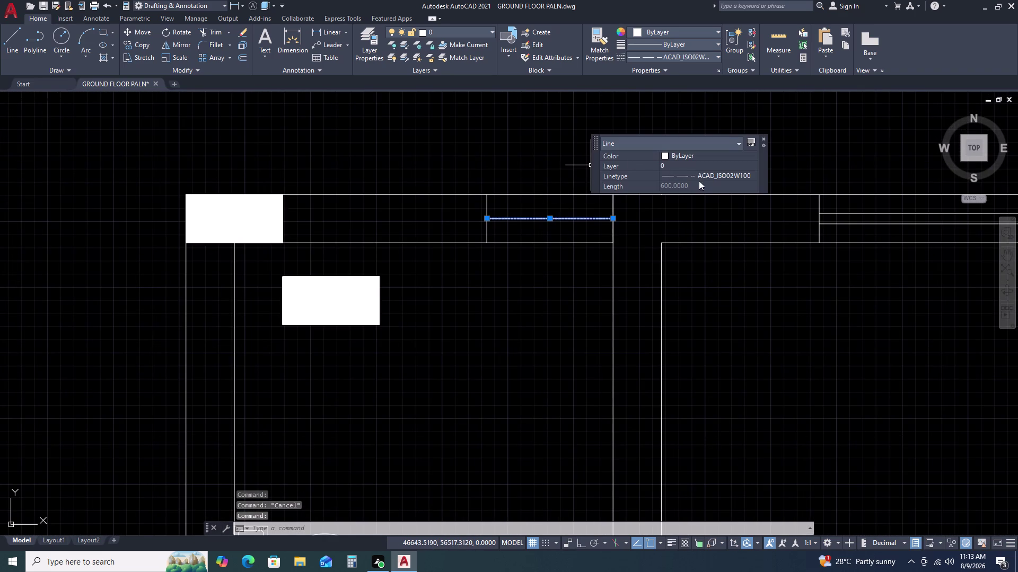
click(716, 70)
click(176, 97)
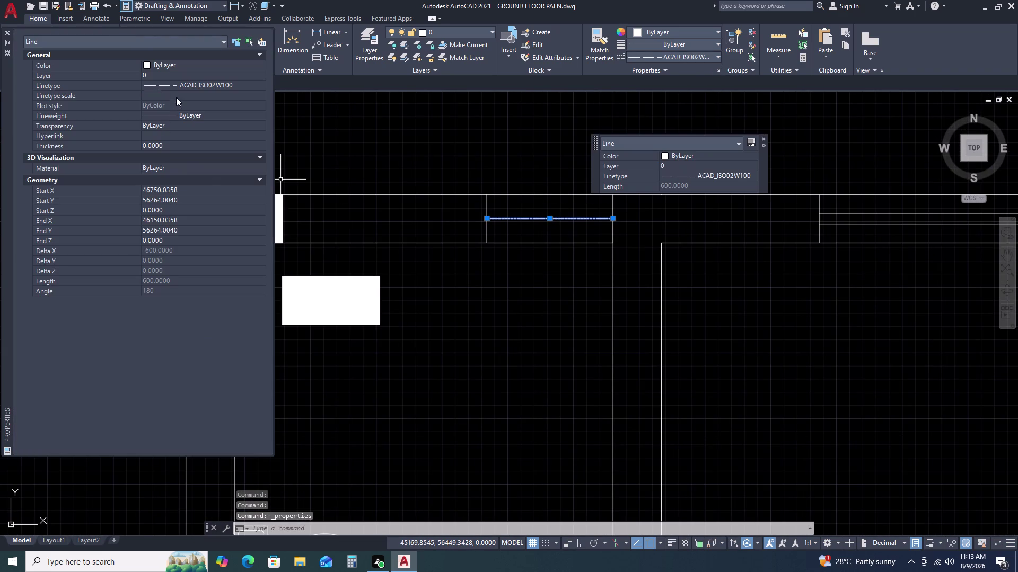
key(2)
key(0)
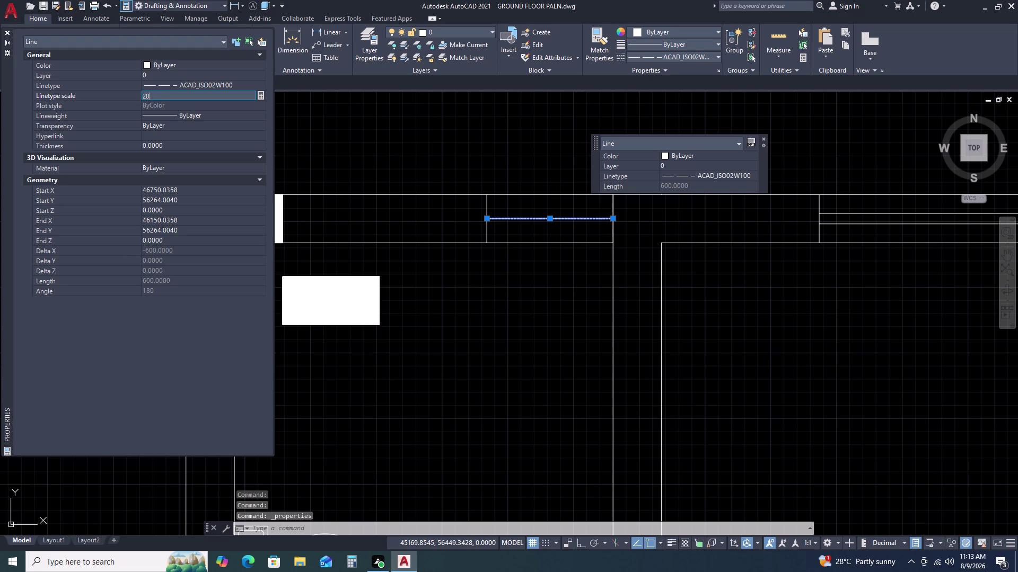
key(Return)
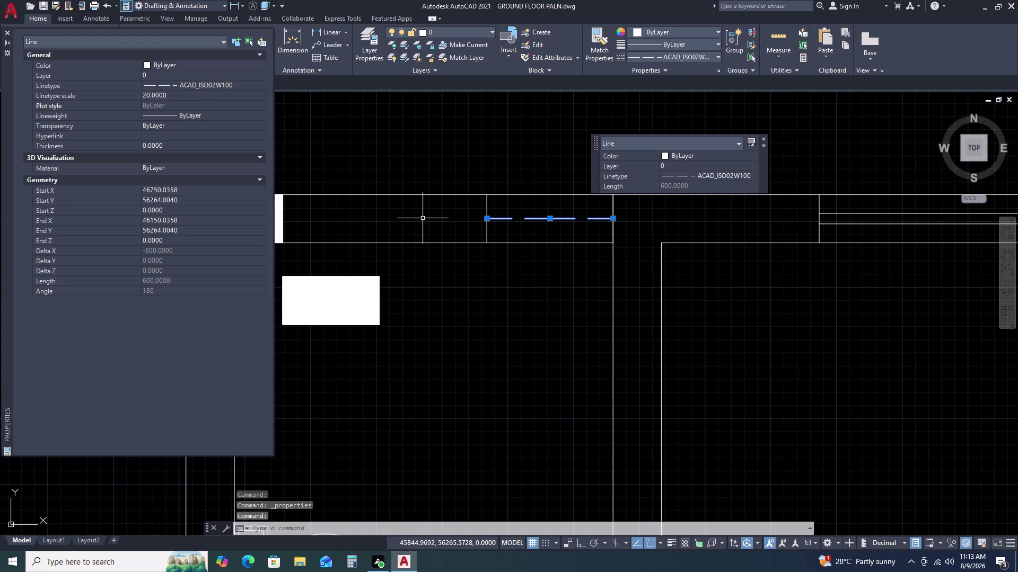
click(187, 99)
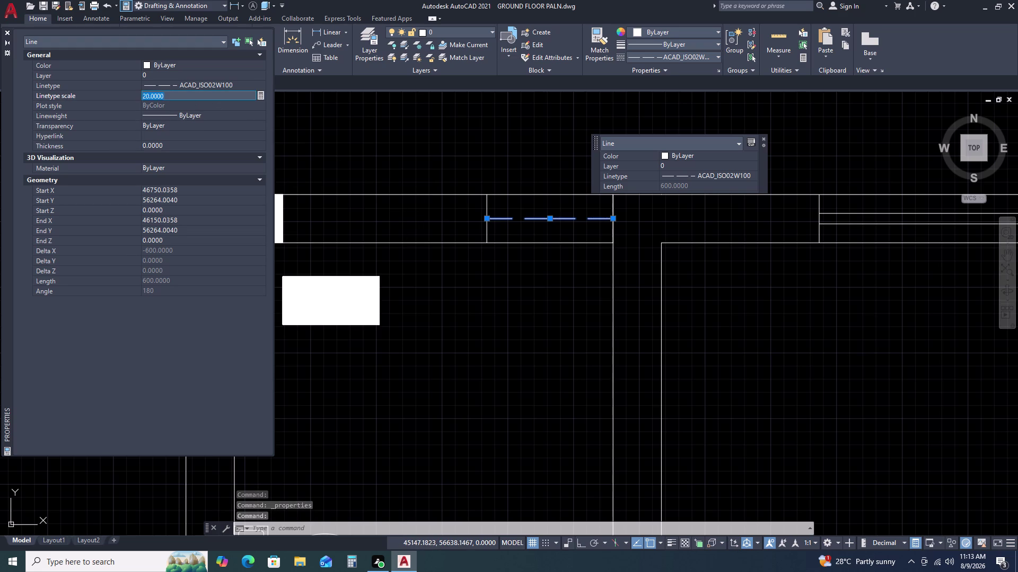
key(2)
key(BackSpace)
text(1)
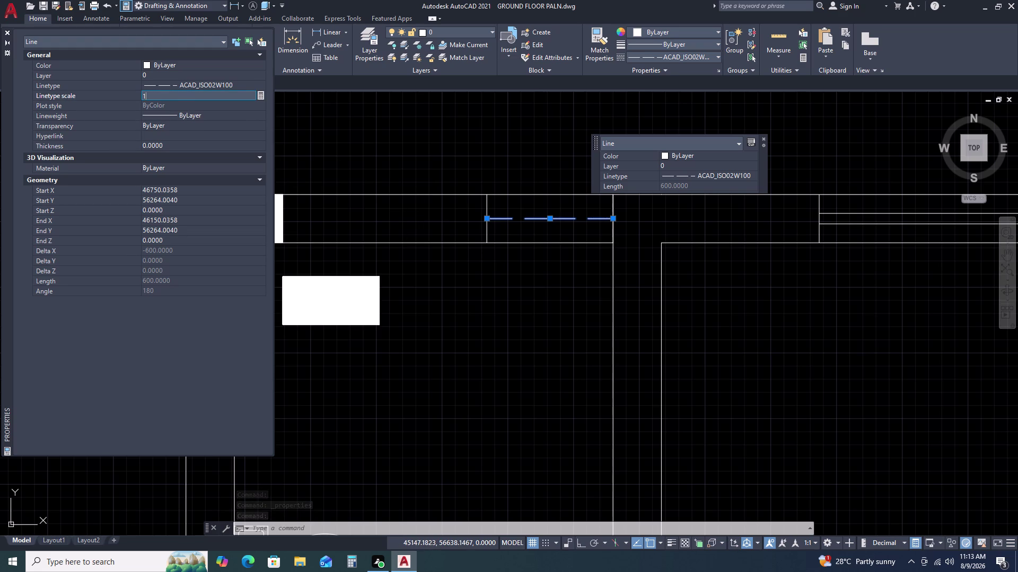
text(0)
key(Return)
Close the Properties palette, then reselect the dashed line and show its property list.
scroll(down, 3)
key(Escape)
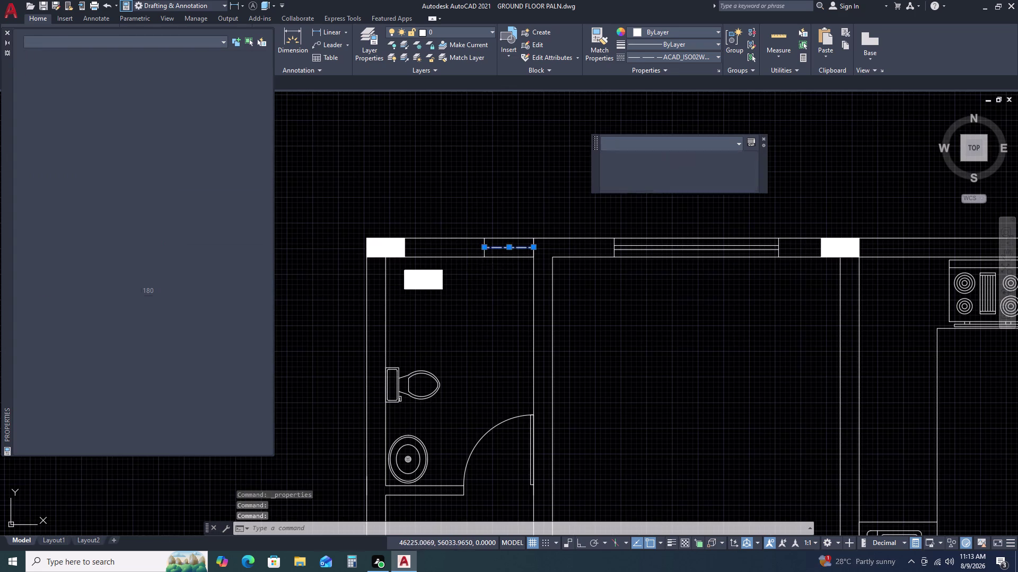
scroll(down, 3)
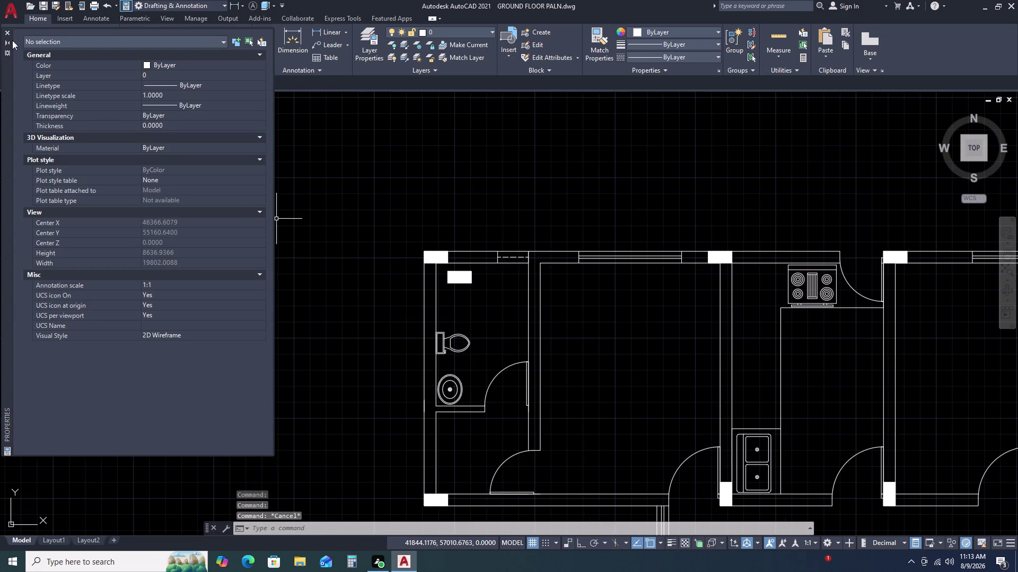
click(6, 34)
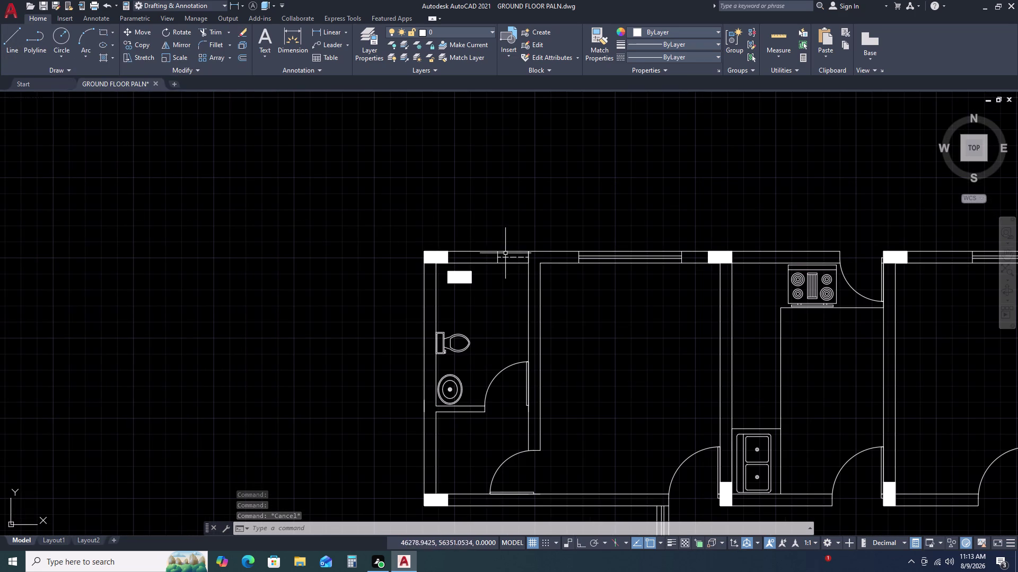
click(508, 257)
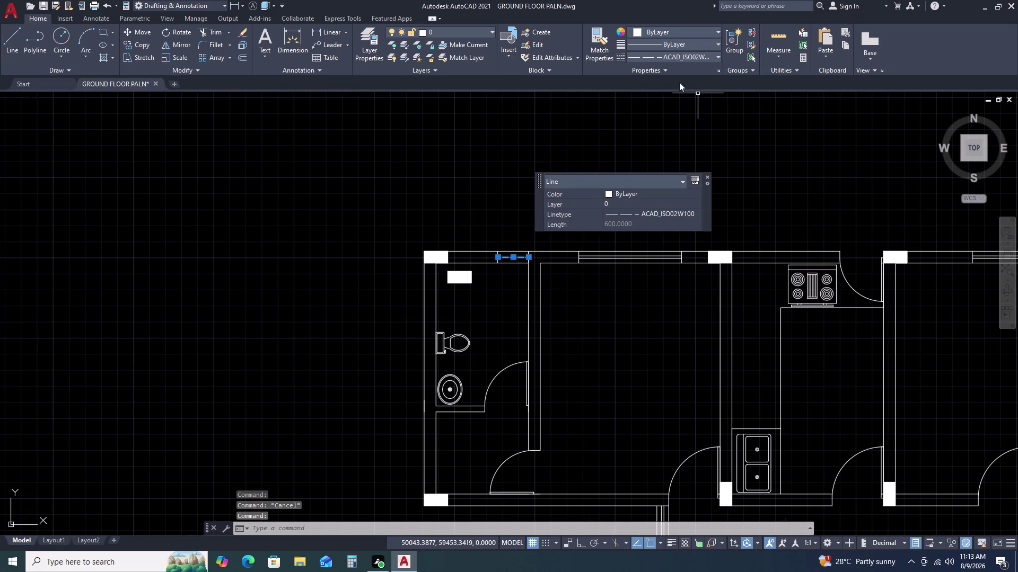
click(719, 70)
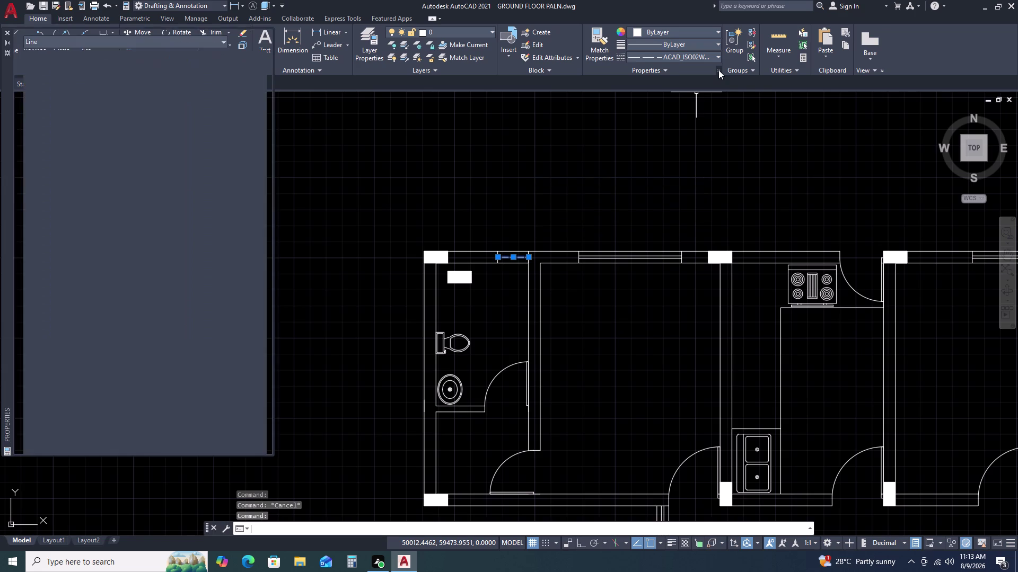
key(Escape)
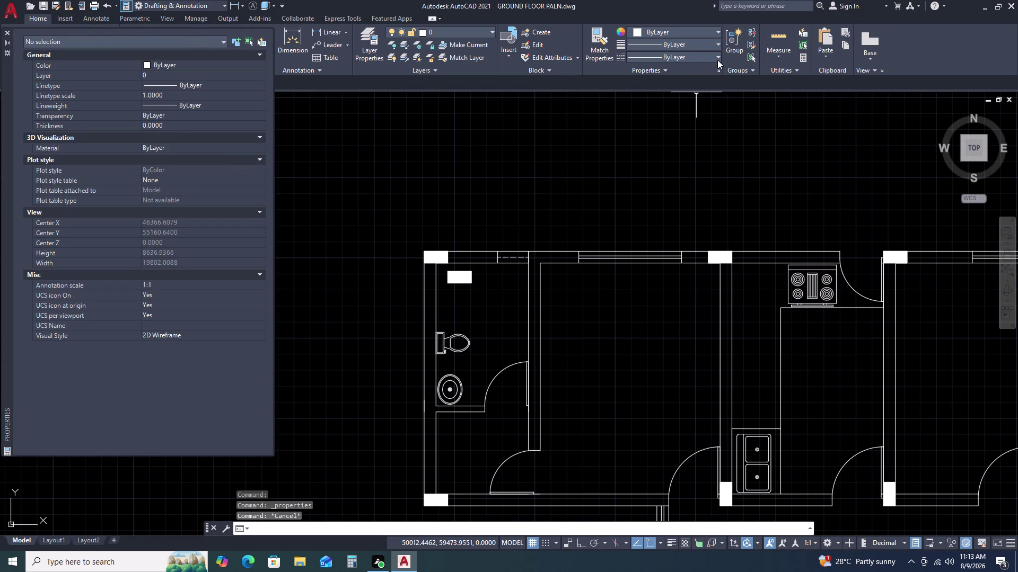
Expand the ribbon's extra property options and try editing the transparency value.
click(717, 60)
click(718, 57)
key(Escape)
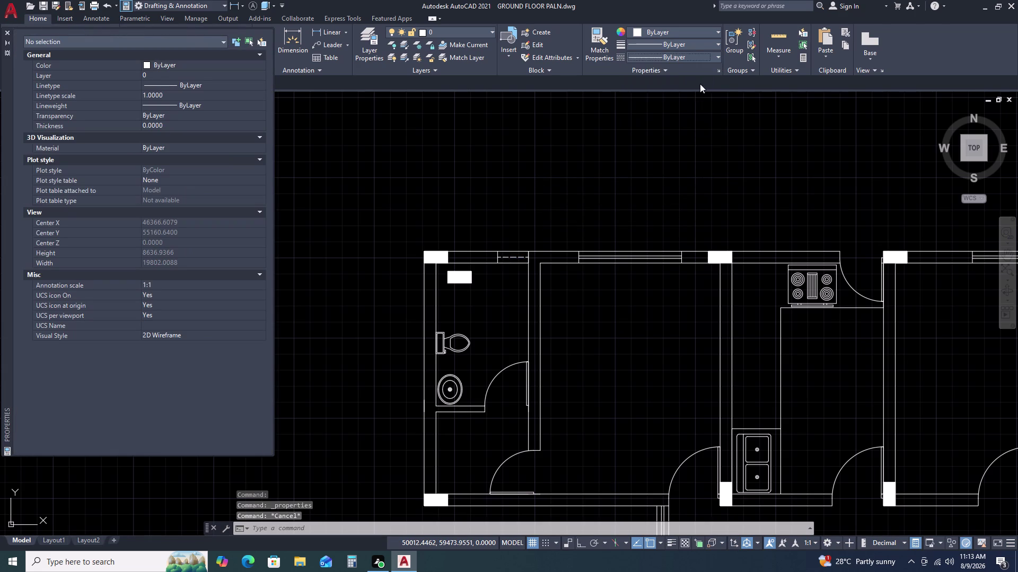
click(662, 70)
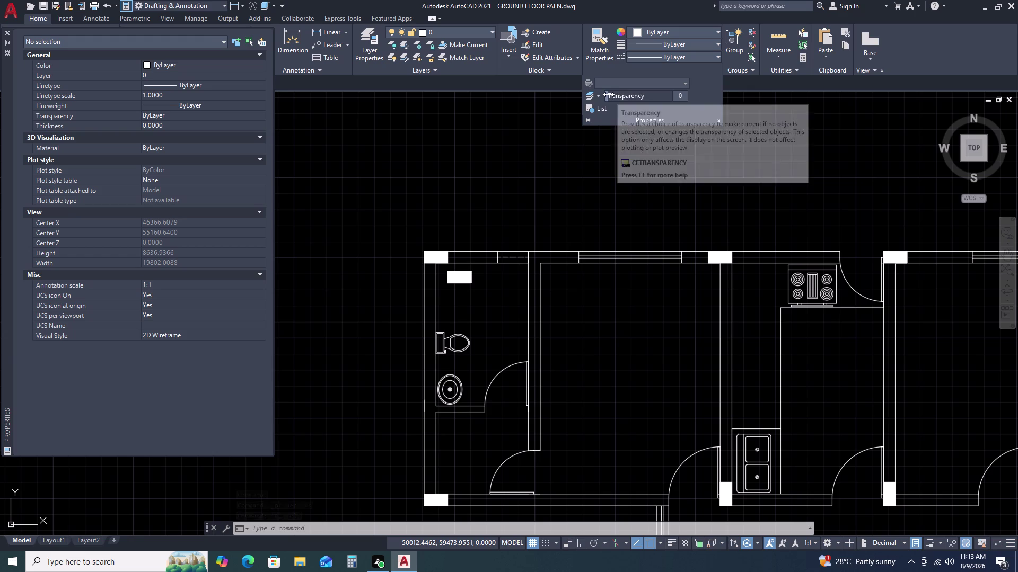
drag(623, 99, 629, 99)
double_click(629, 100)
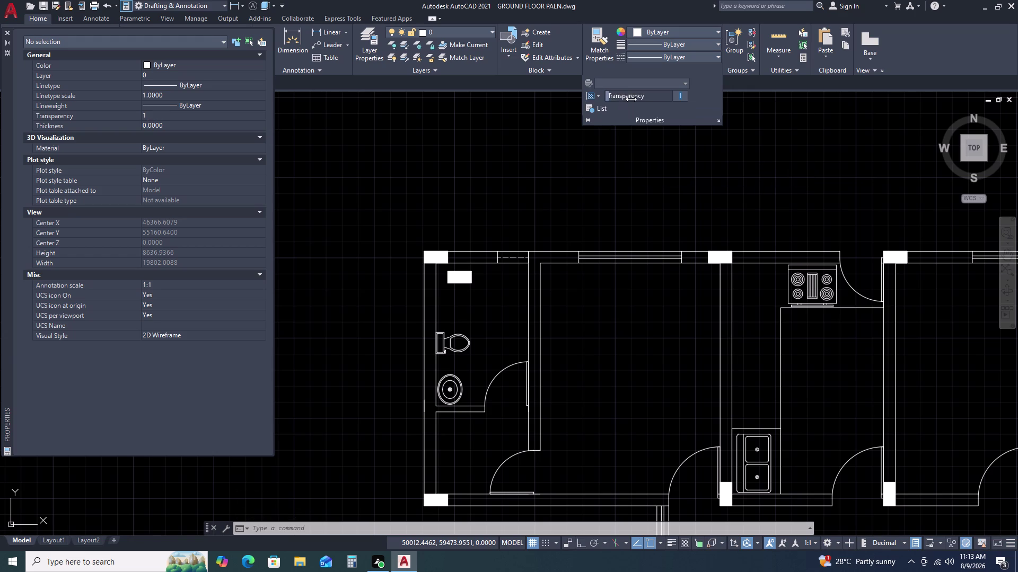
click(515, 254)
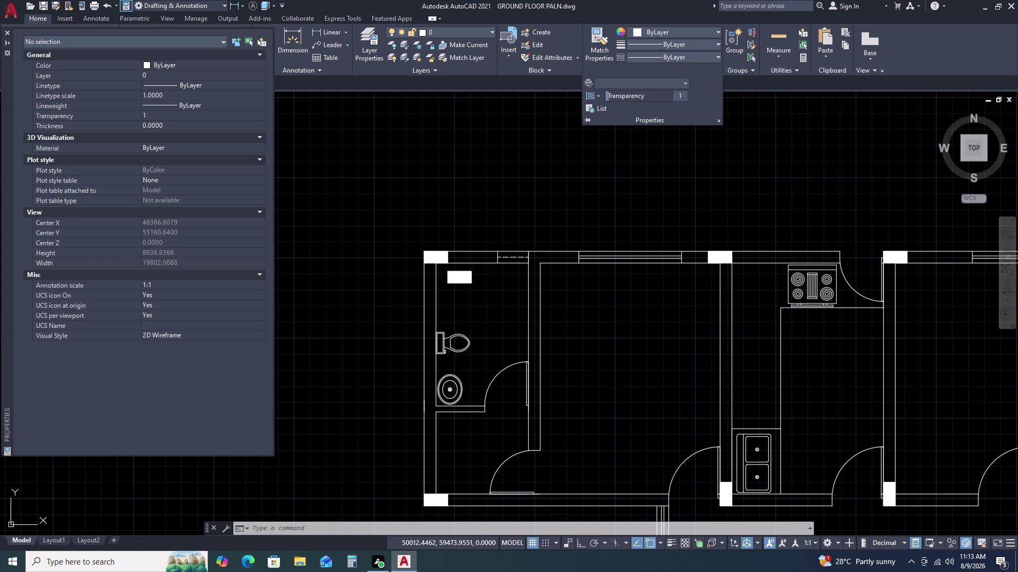
Set the dashed line's transparency to 20 and close the Properties palette.
click(512, 258)
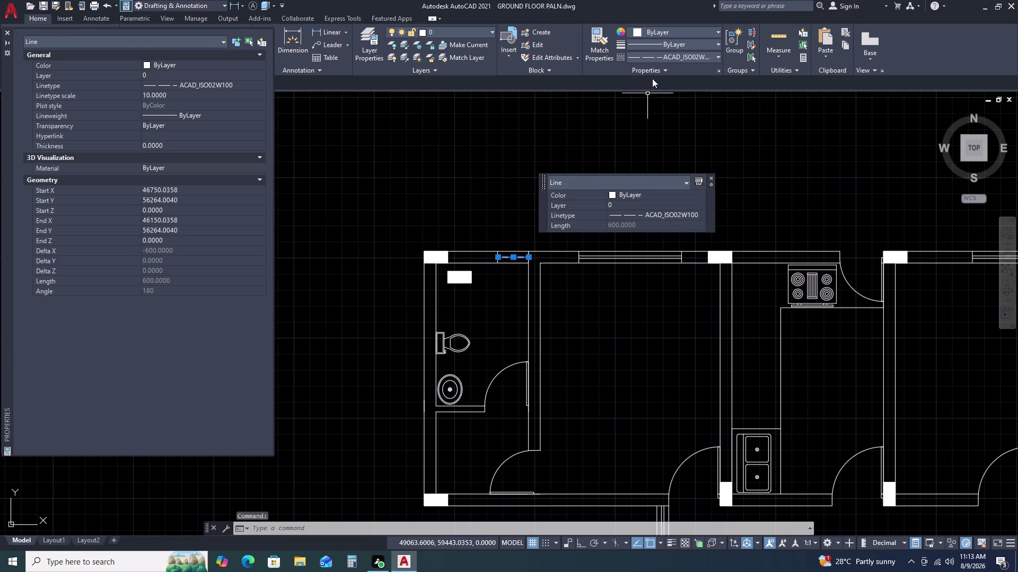
click(667, 71)
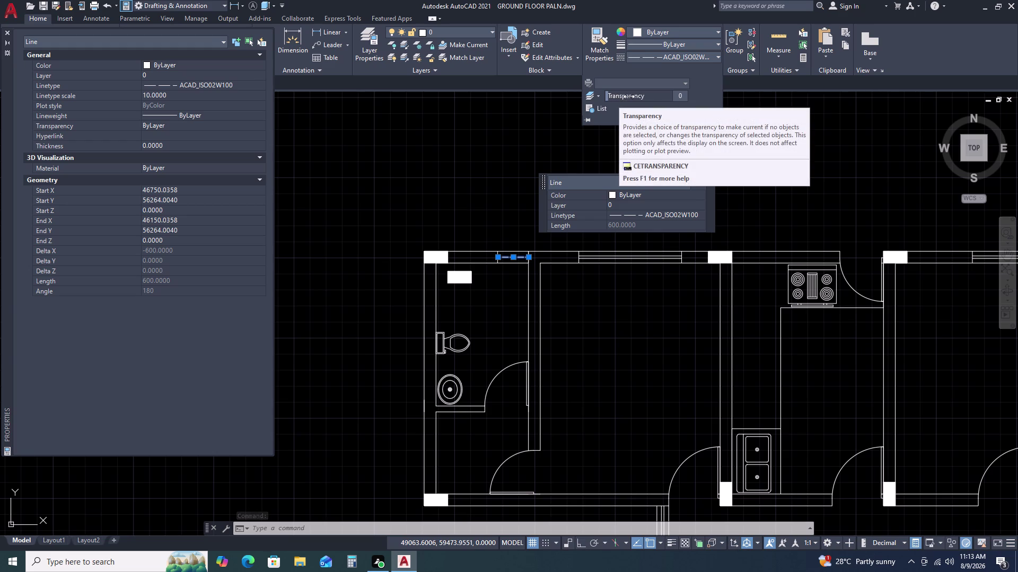
click(628, 96)
text(2)
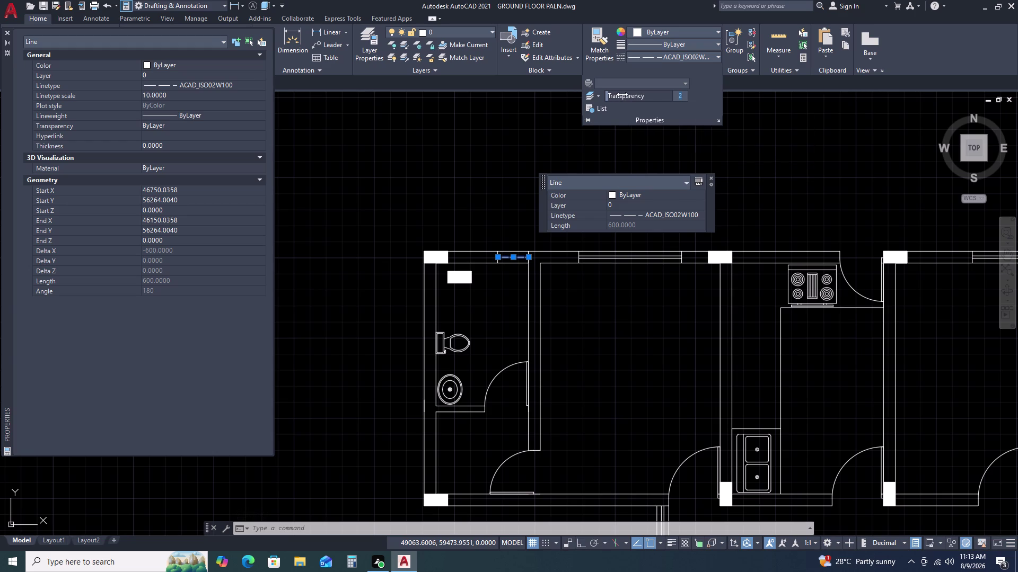
text(0)
key(space)
key(Return)
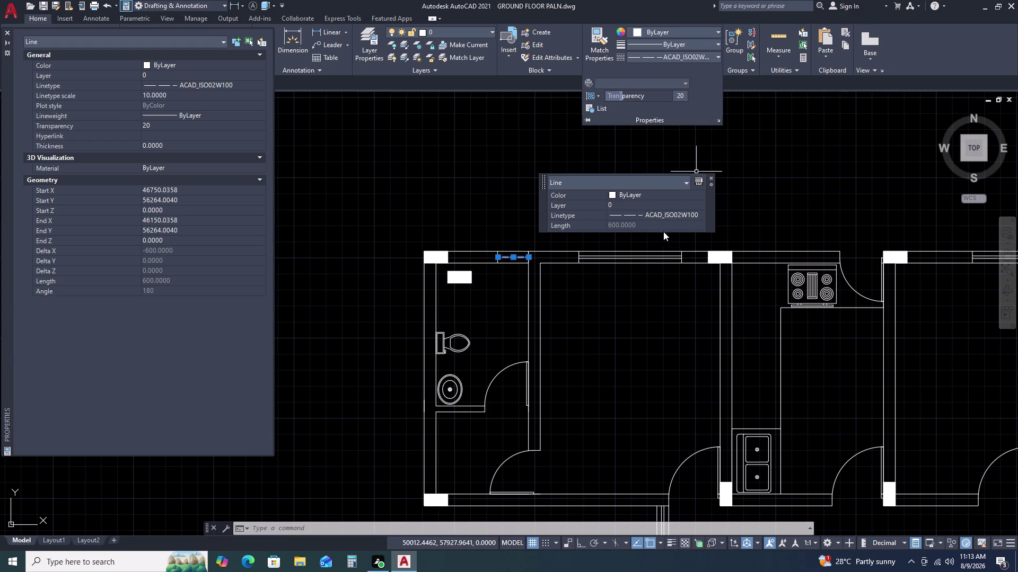
key(Escape)
key(Escape)
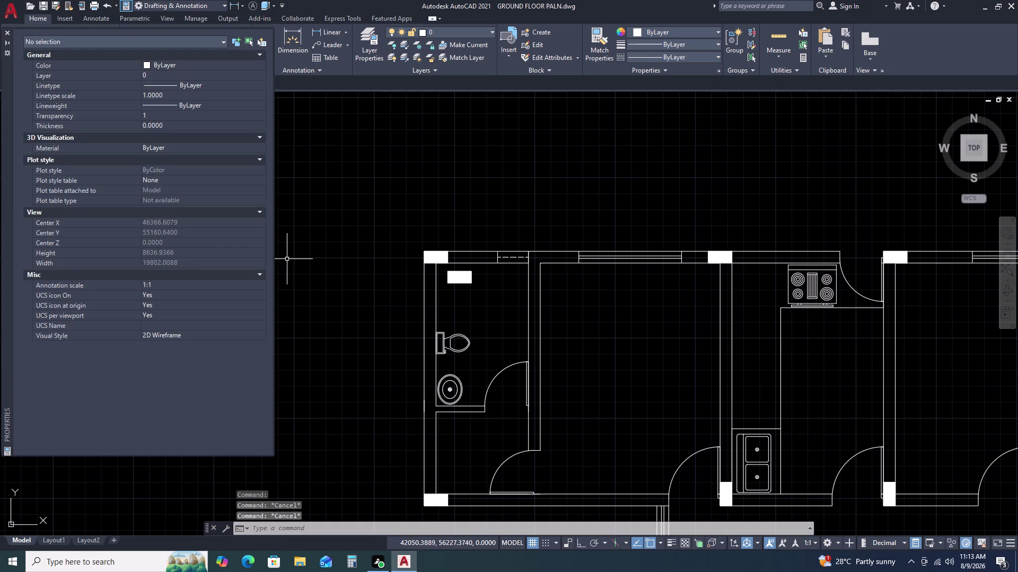
click(6, 29)
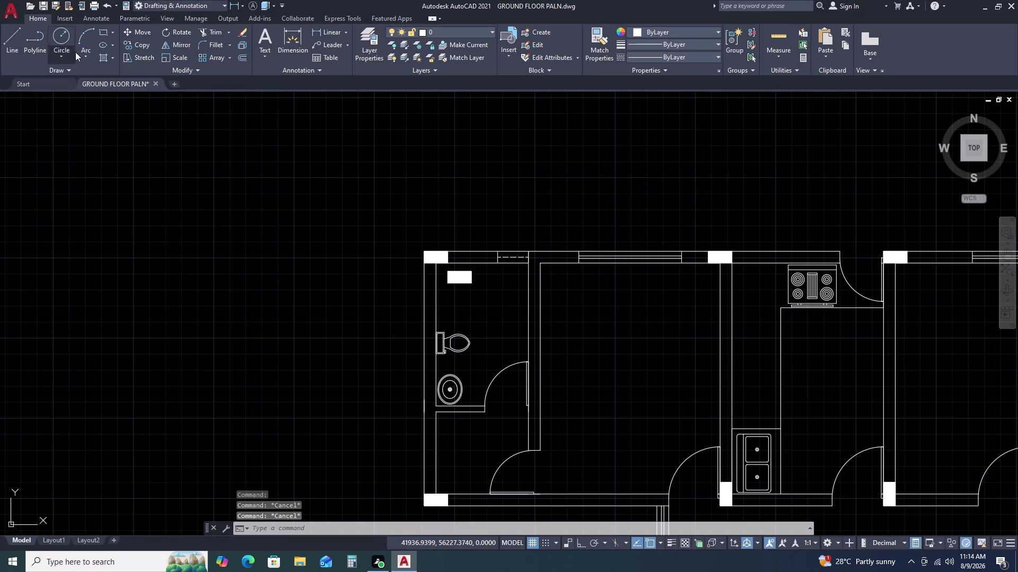
Window-select the dashed line and change its transparency to 30.
key(Escape)
scroll(up, 3)
scroll(up, 3)
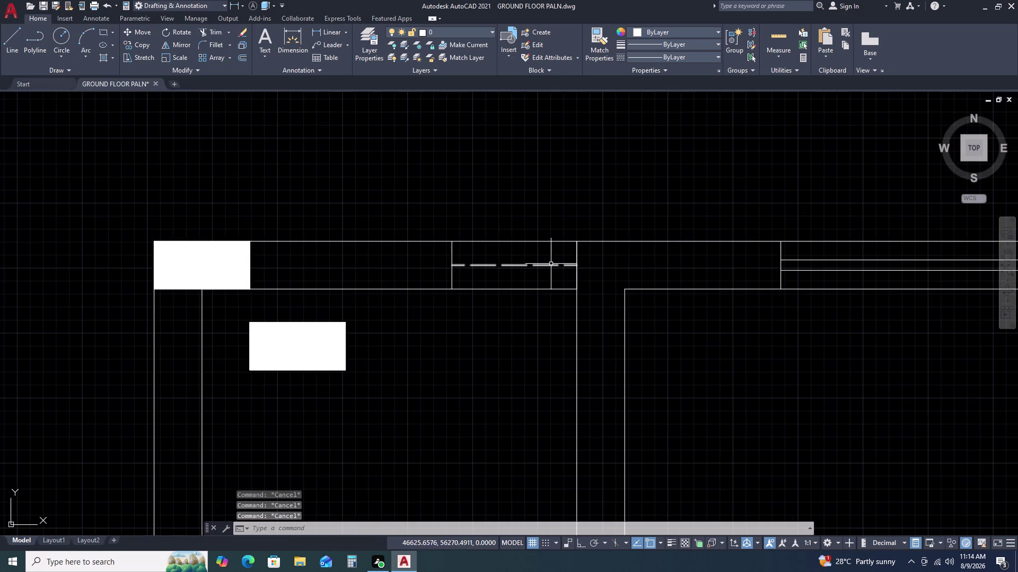
scroll(up, 3)
click(546, 259)
click(519, 282)
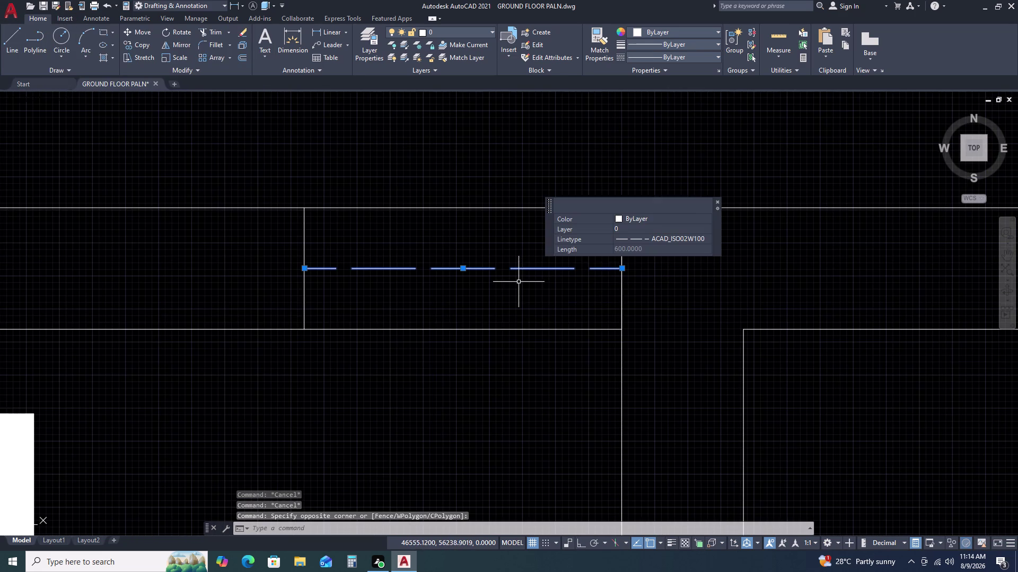
click(663, 71)
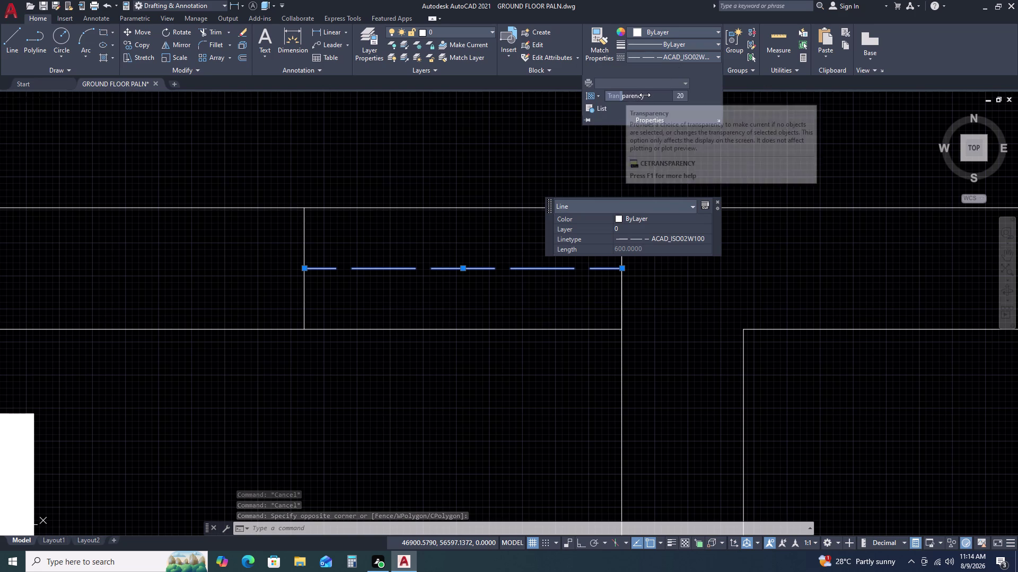
drag(646, 94, 633, 94)
click(654, 94)
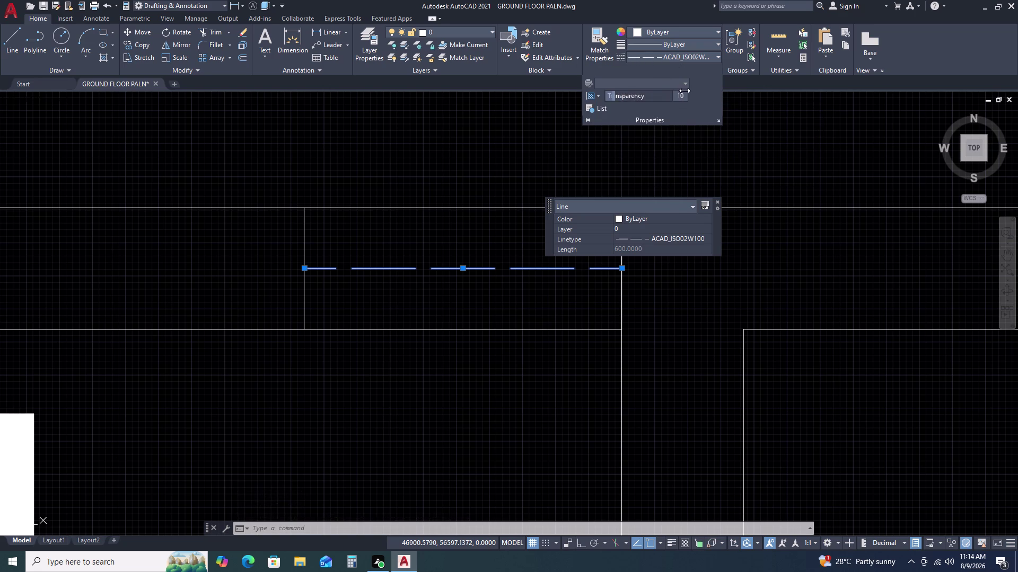
click(684, 91)
text(30)
key(Return)
key(Escape)
Select the short dashed line in the top-left bathroom's top wall.
scroll(down, 3)
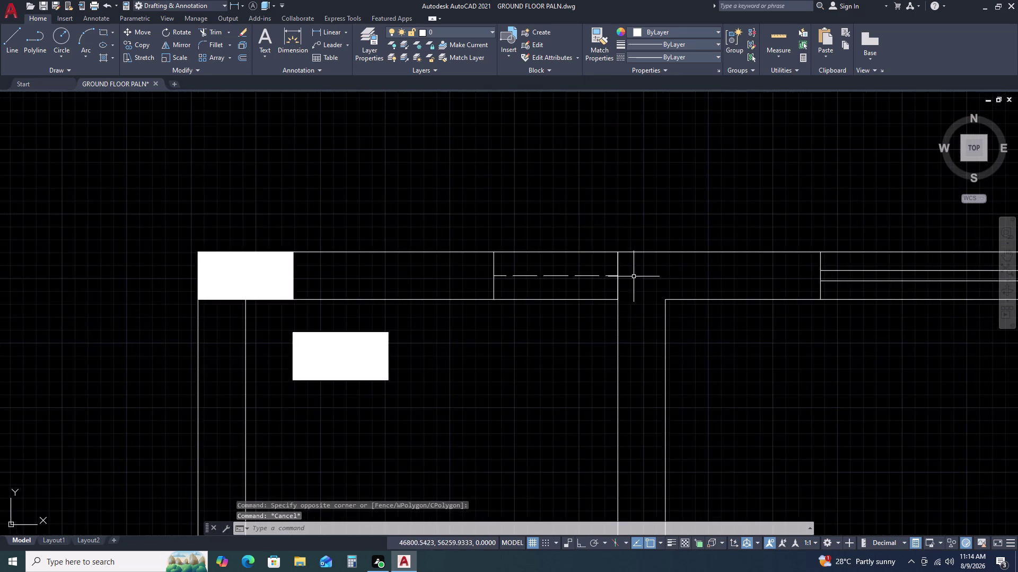
scroll(down, 3)
middle_drag(719, 349, 674, 243)
scroll(down, 3)
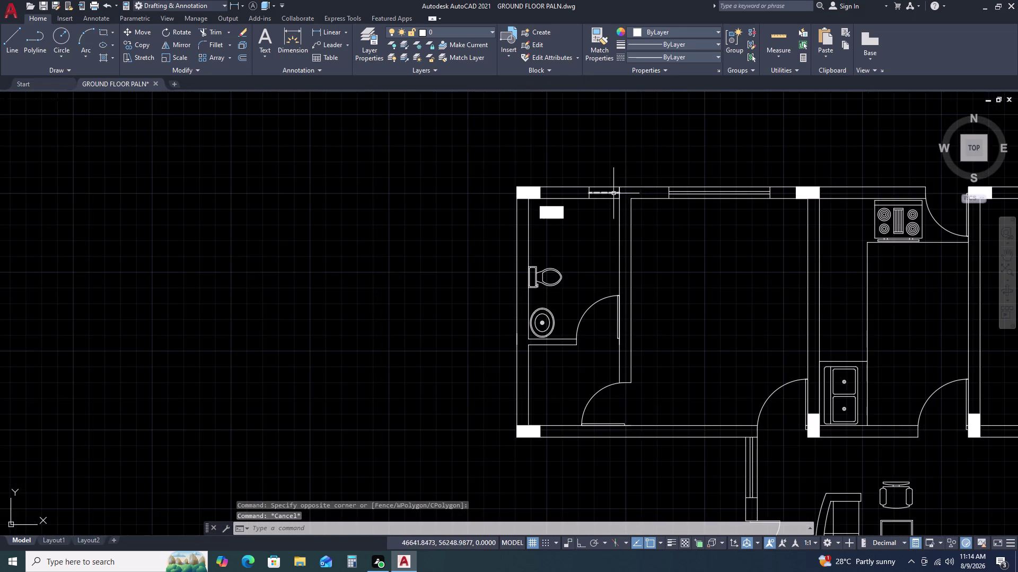
scroll(up, 3)
click(605, 200)
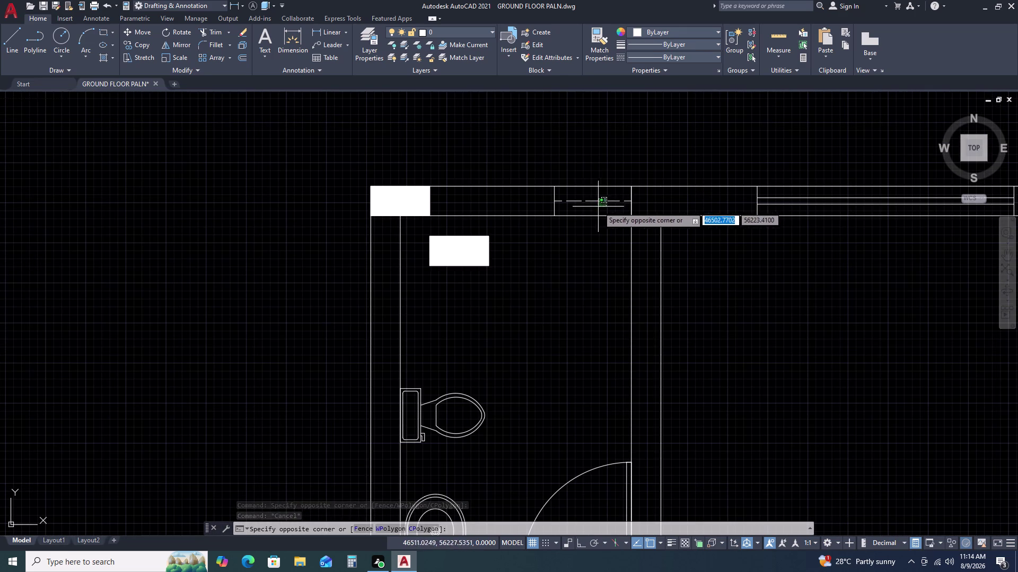
click(596, 207)
key(comma)
key(BackSpace)
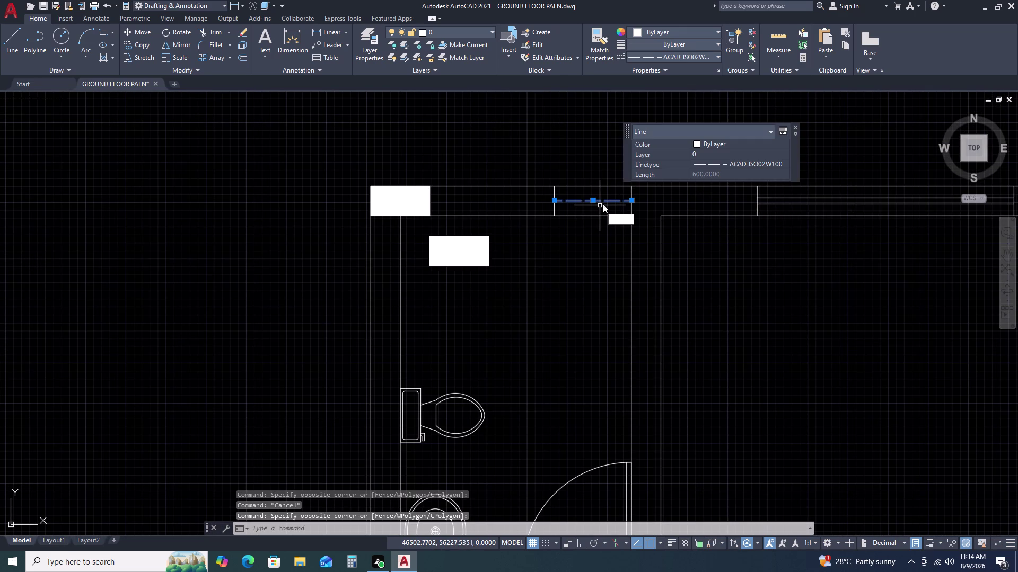
Start MATCHPROP and restyle a line in the lower-left bathroom wall.
key(m)
text(A)
key(space)
scroll(down, 3)
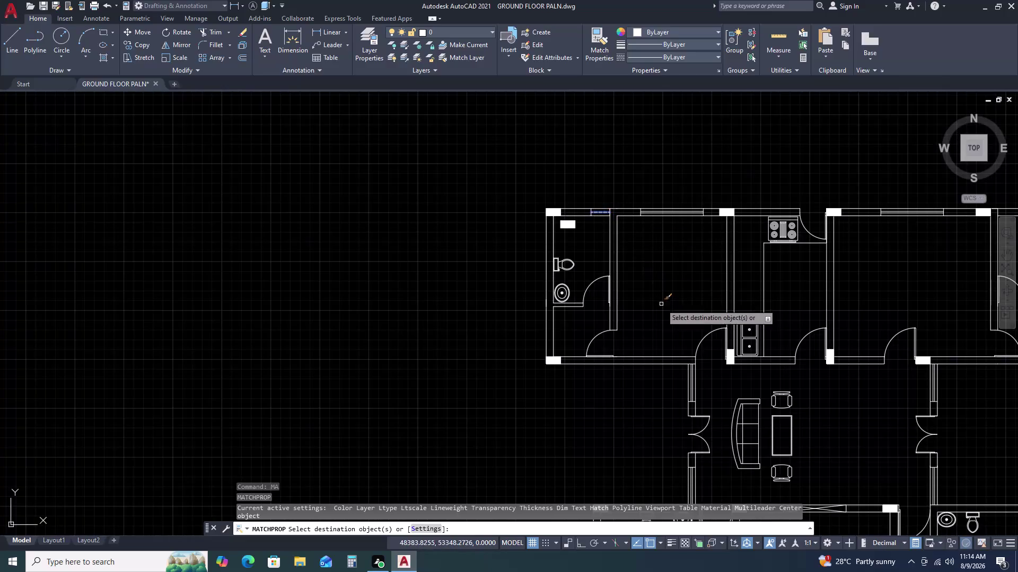
middle_drag(664, 450, 634, 312)
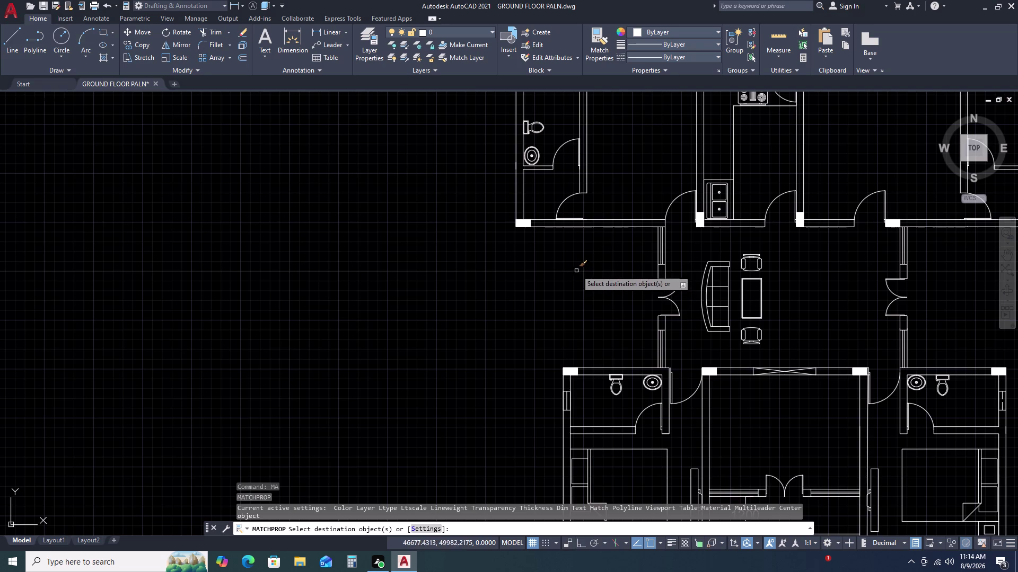
scroll(down, 3)
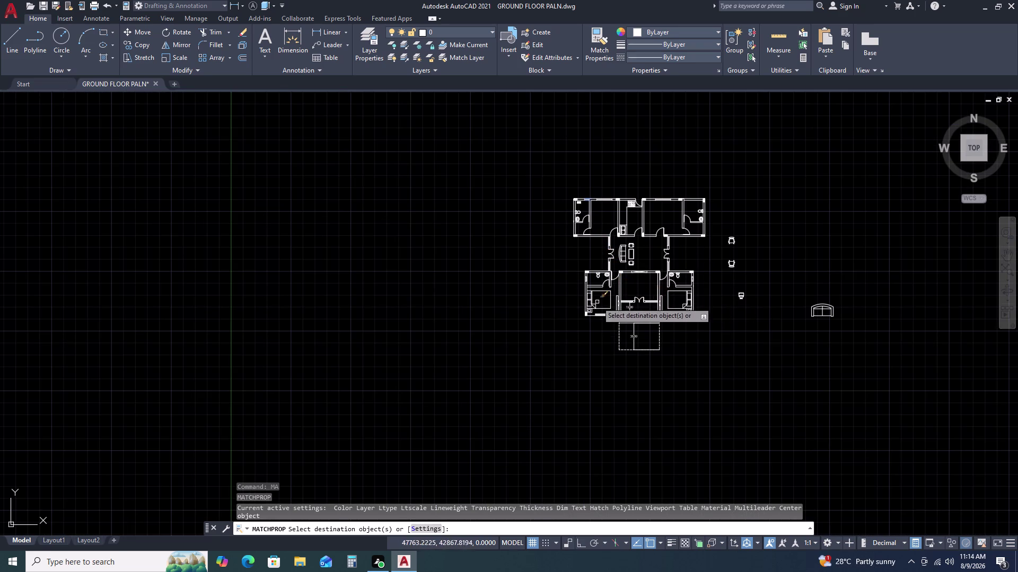
scroll(up, 3)
scroll(up, 3)
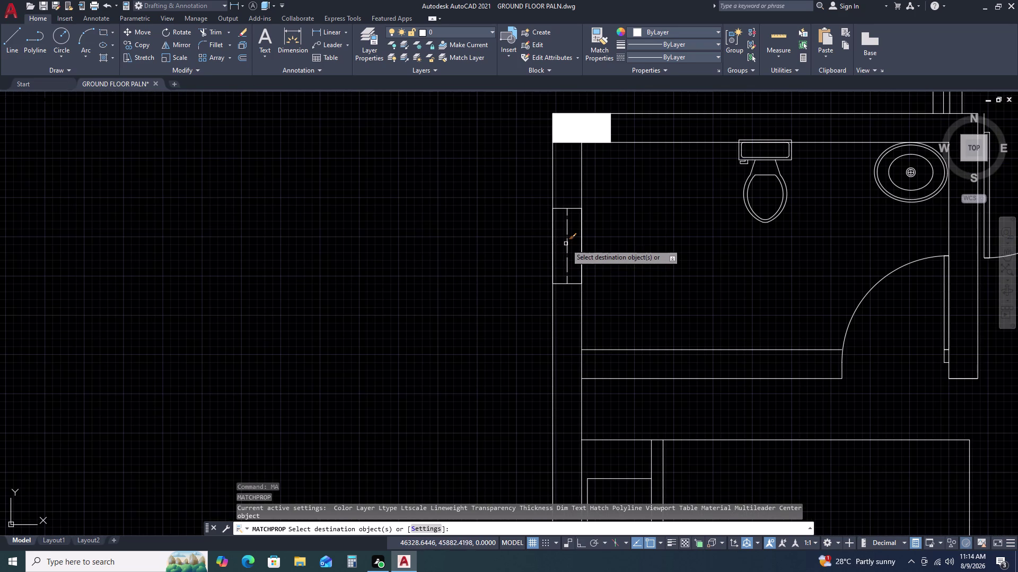
click(565, 242)
Restyle a line in the lower-right bathroom wall, then end the matching command.
scroll(down, 3)
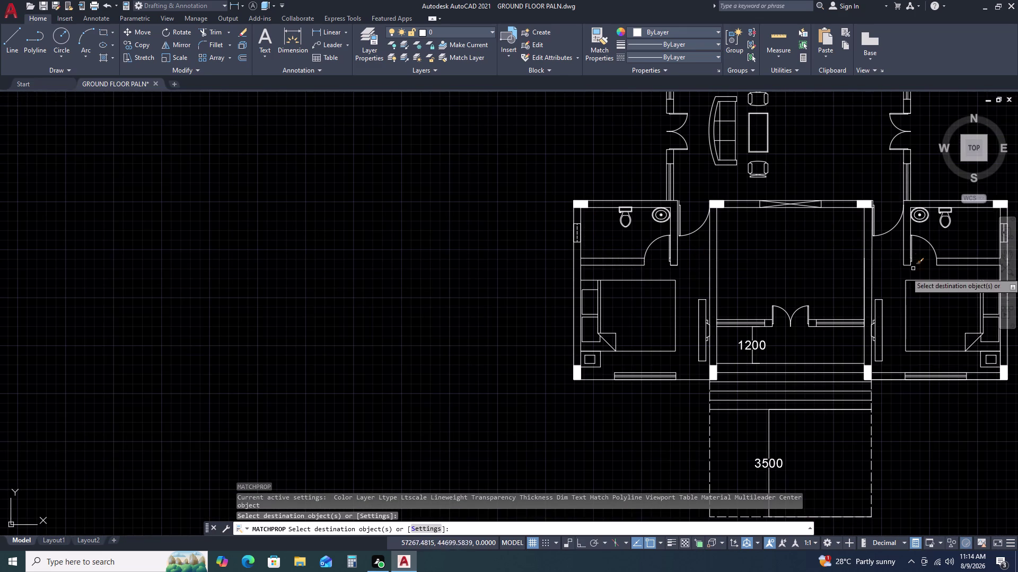
middle_drag(915, 275, 689, 276)
scroll(up, 3)
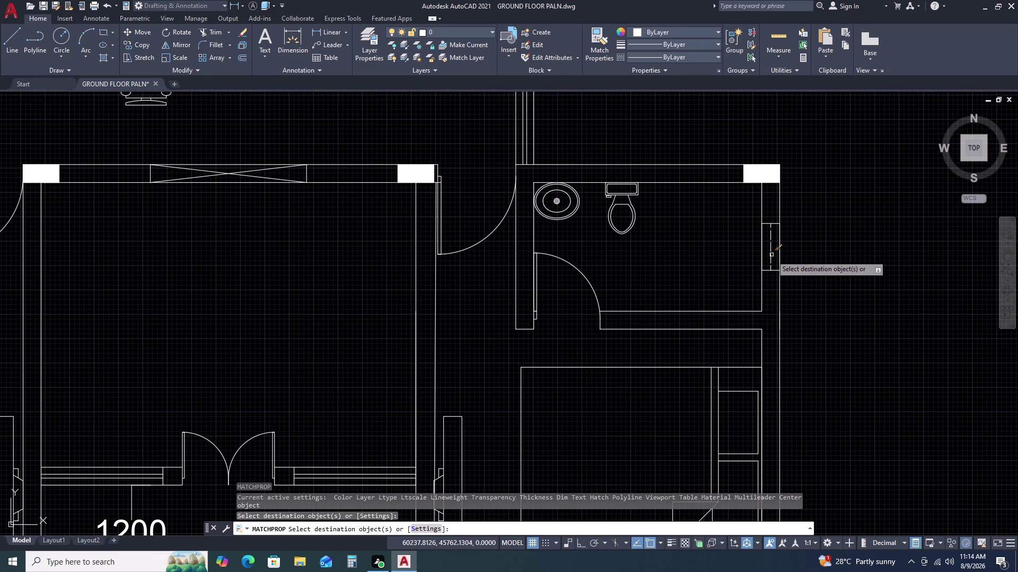
click(771, 255)
scroll(down, 3)
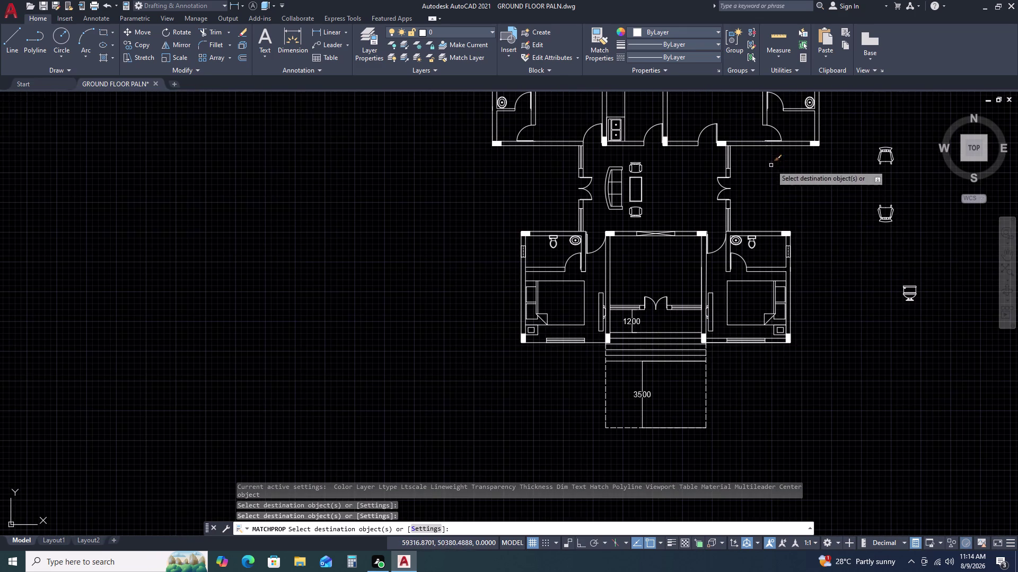
middle_drag(771, 165, 763, 239)
middle_click(763, 250)
middle_drag(764, 262, 766, 275)
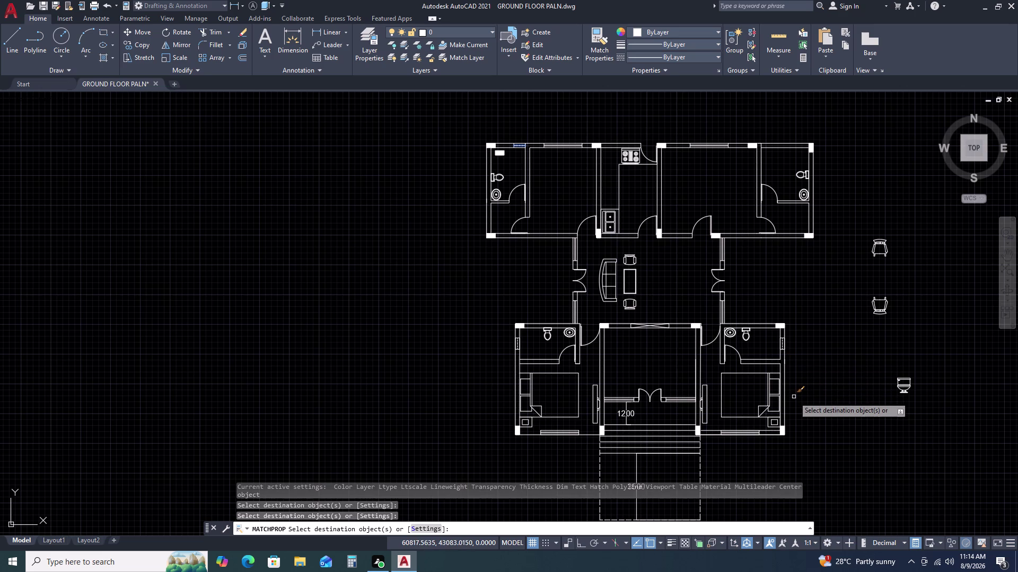
key(Escape)
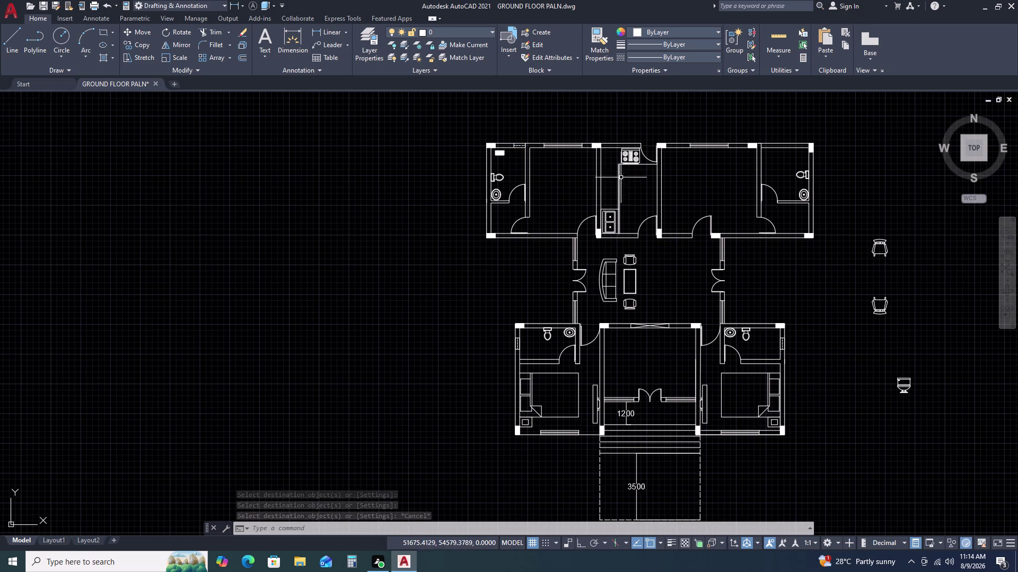
middle_drag(644, 160, 612, 240)
Copy the dashed window lines from the top-left bathroom wall onto the right bathroom's top wall.
scroll(up, 3)
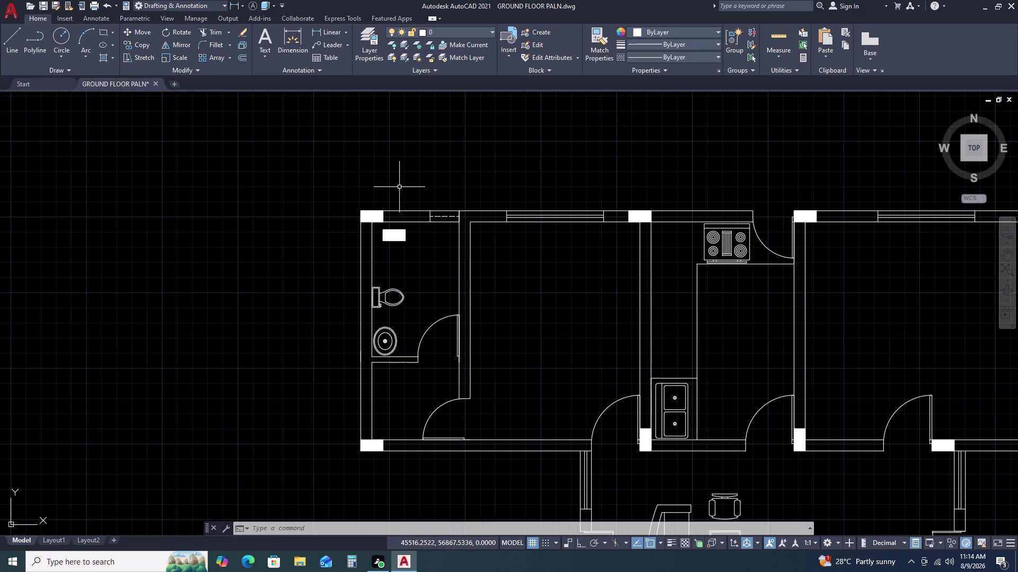
click(415, 187)
click(475, 232)
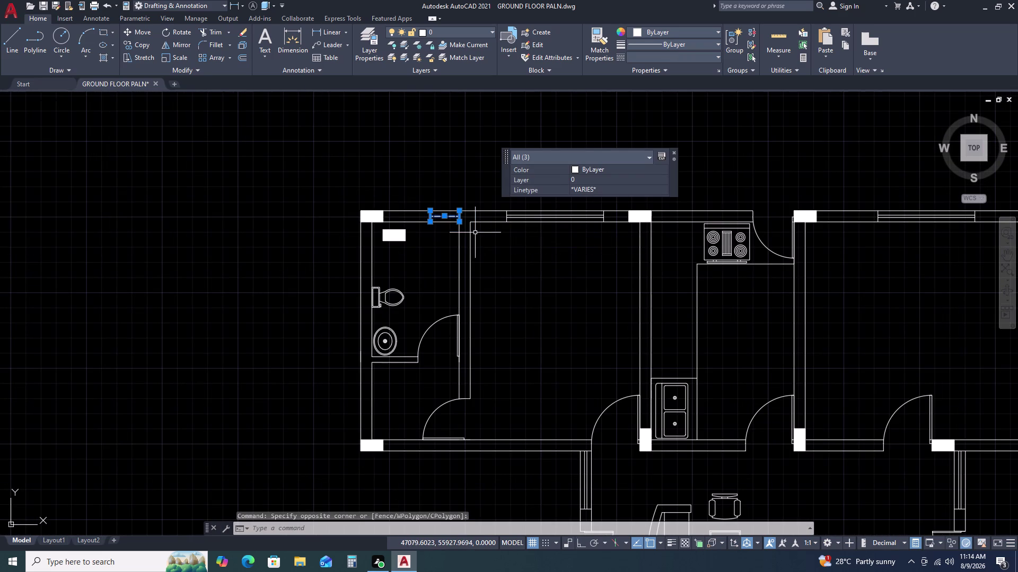
key(c)
text(O)
key(space)
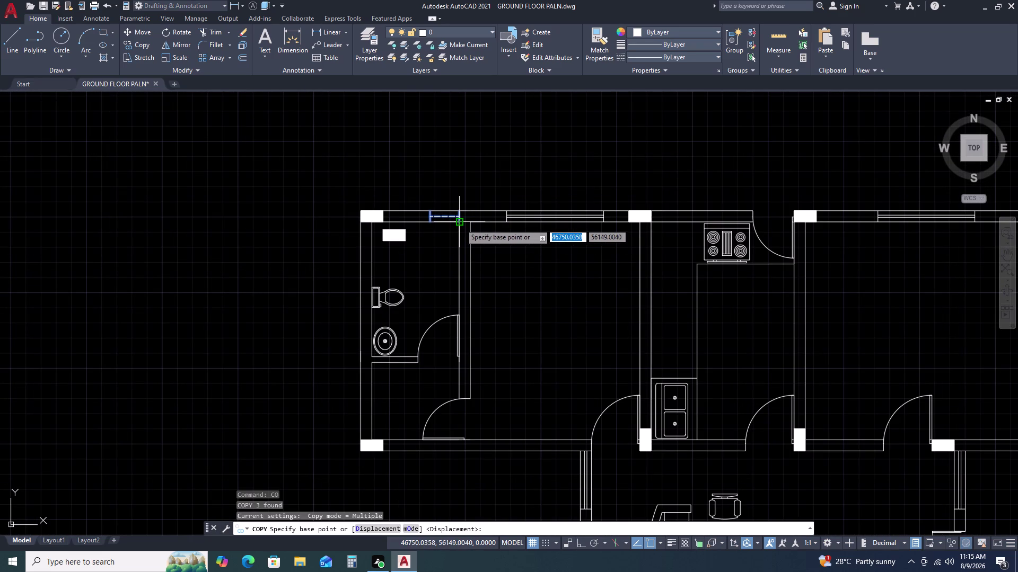
click(431, 223)
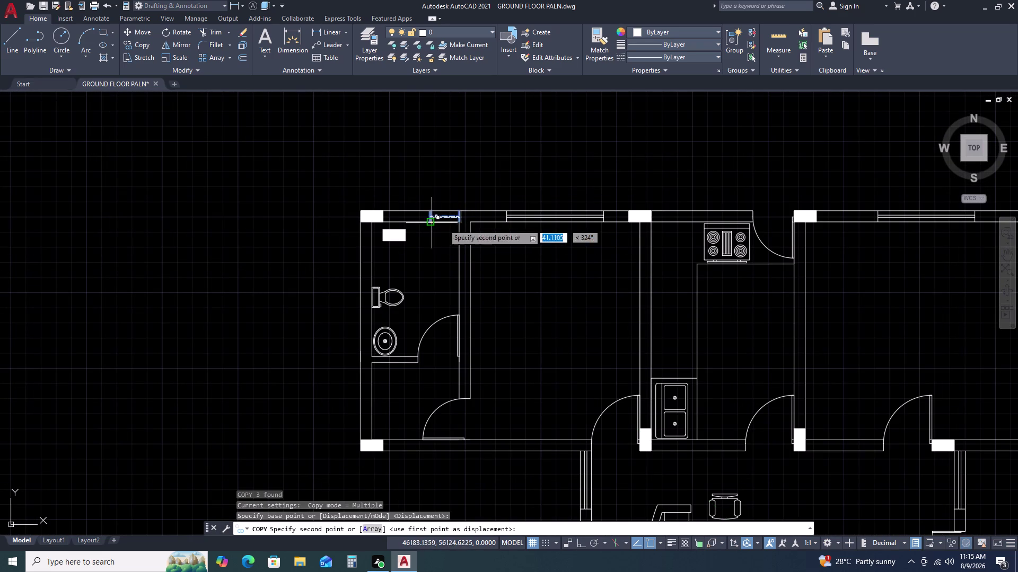
scroll(down, 3)
middle_drag(802, 225, 594, 228)
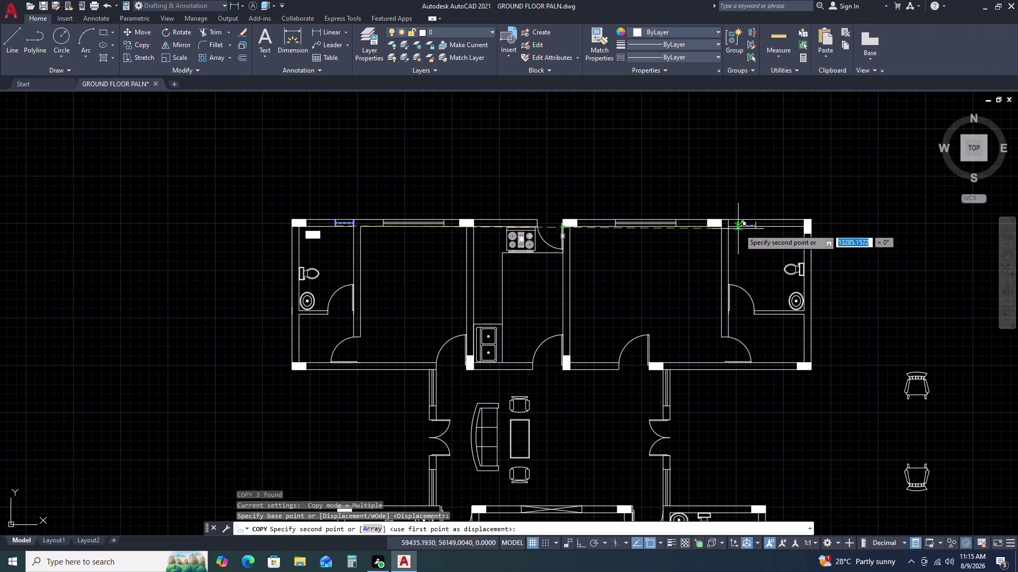
scroll(up, 3)
click(674, 224)
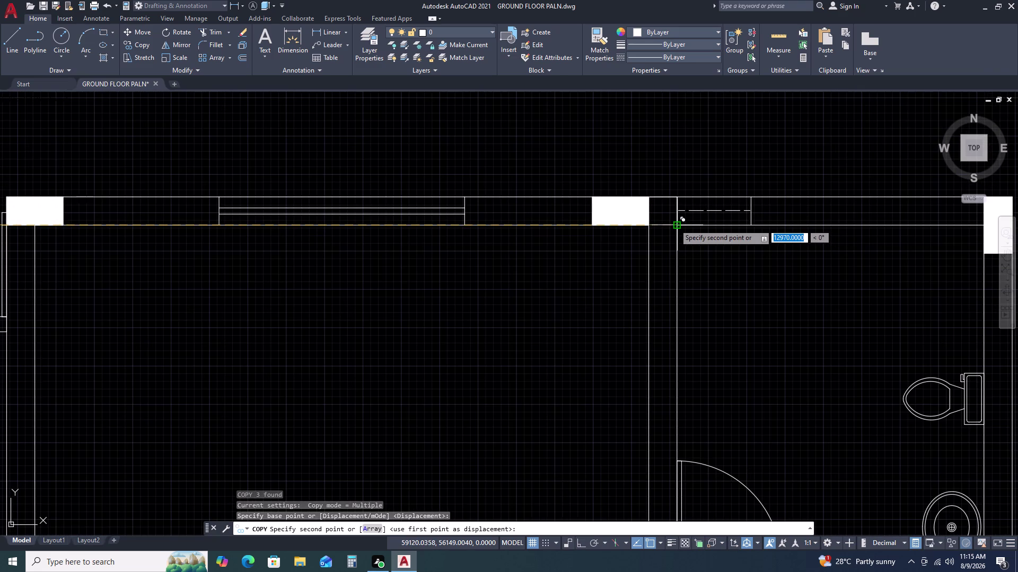
key(Escape)
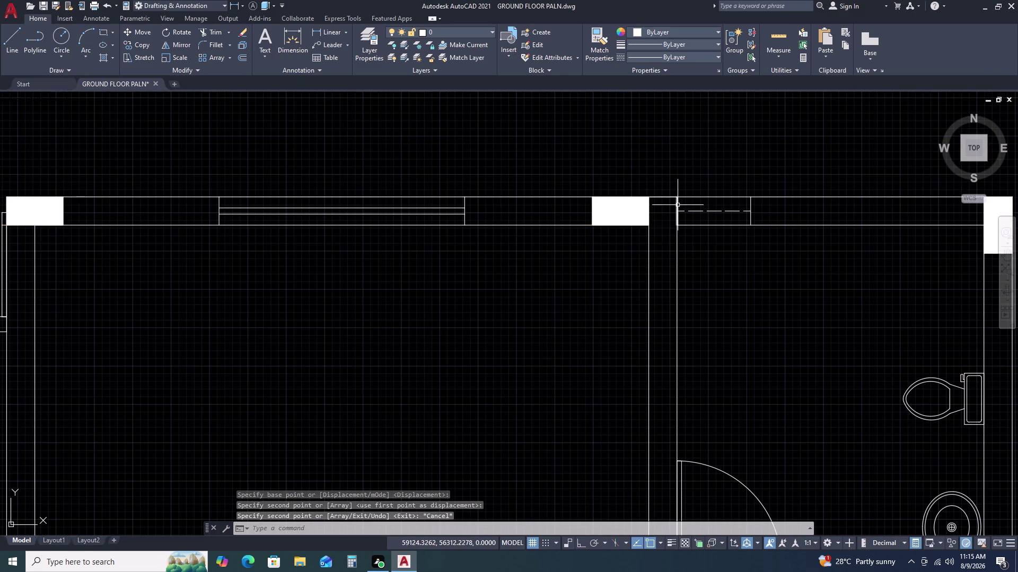
Delete a stray object just above the copied window lines.
click(677, 205)
key(Delete)
scroll(down, 3)
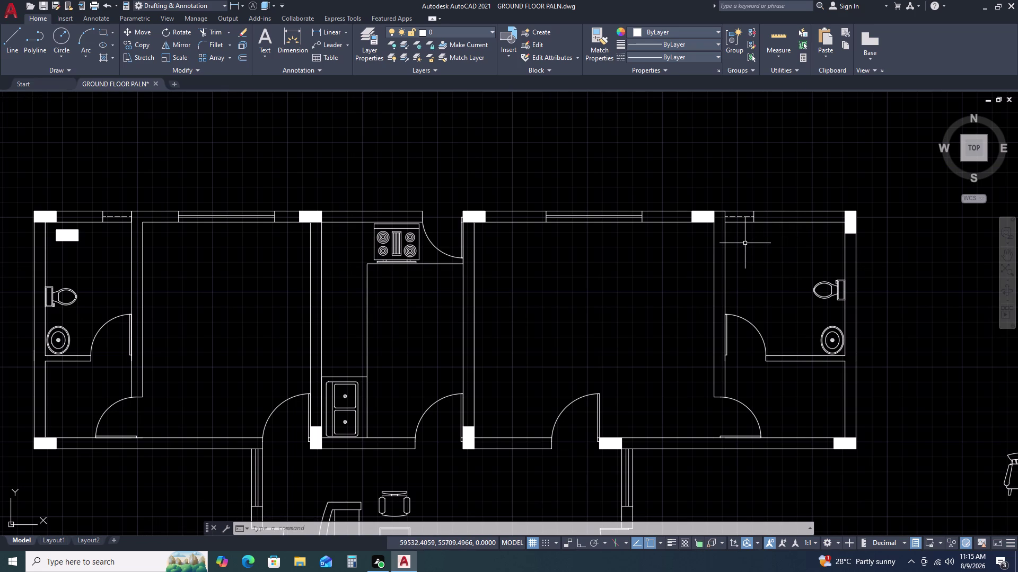
scroll(up, 3)
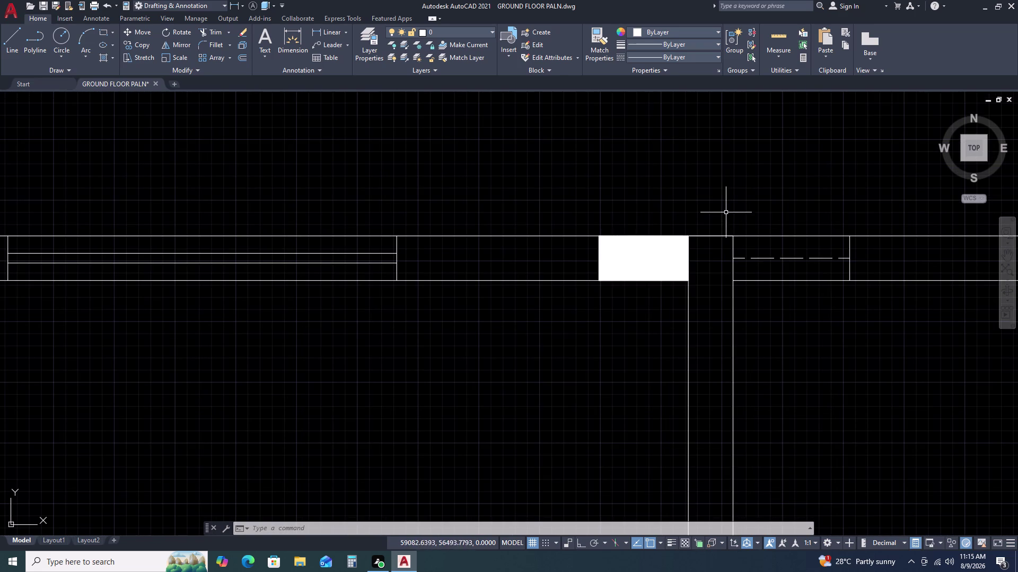
Move the copied dashed lines left so they sit against the wall pier.
click(727, 193)
click(865, 299)
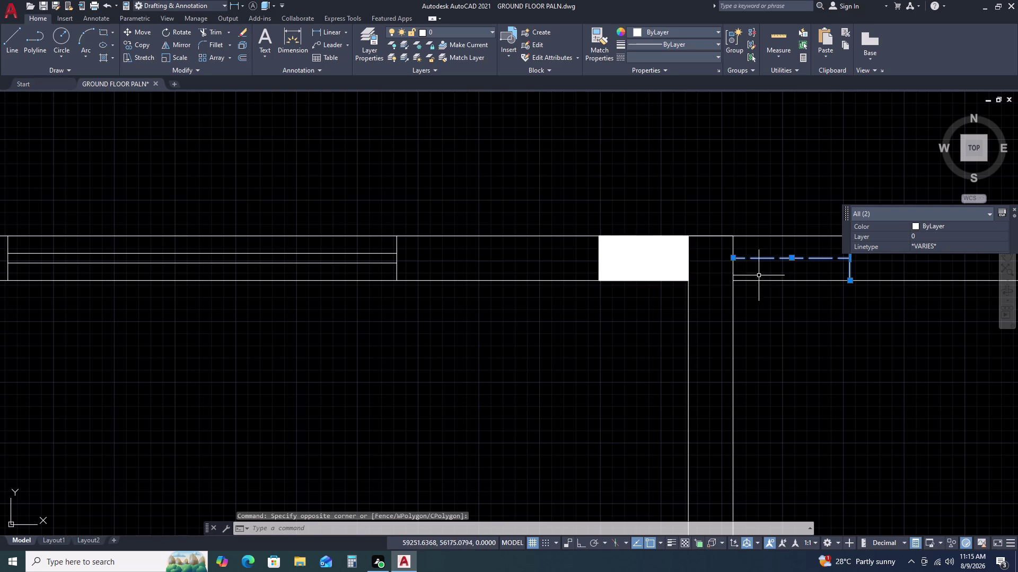
key(Escape)
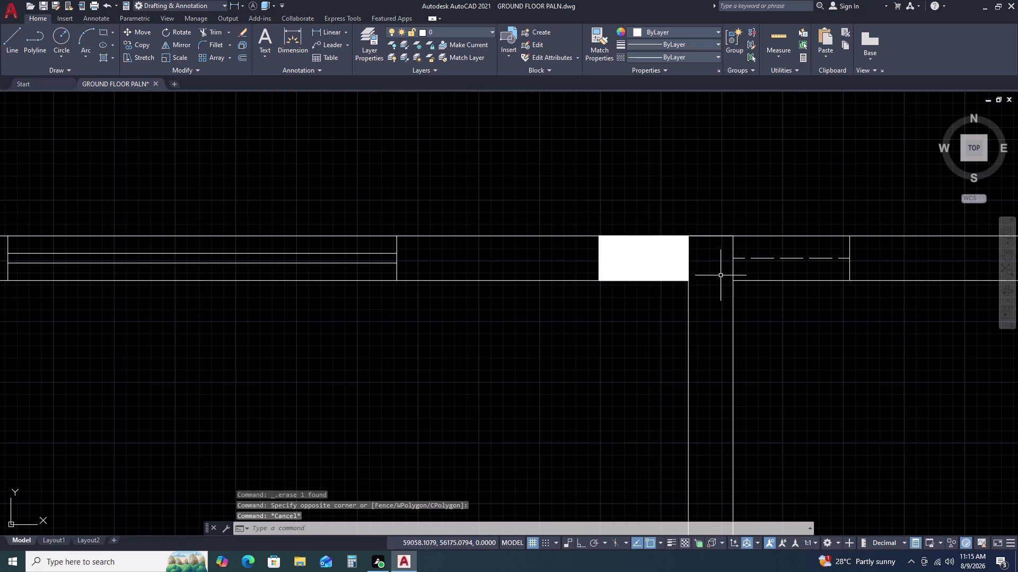
click(874, 253)
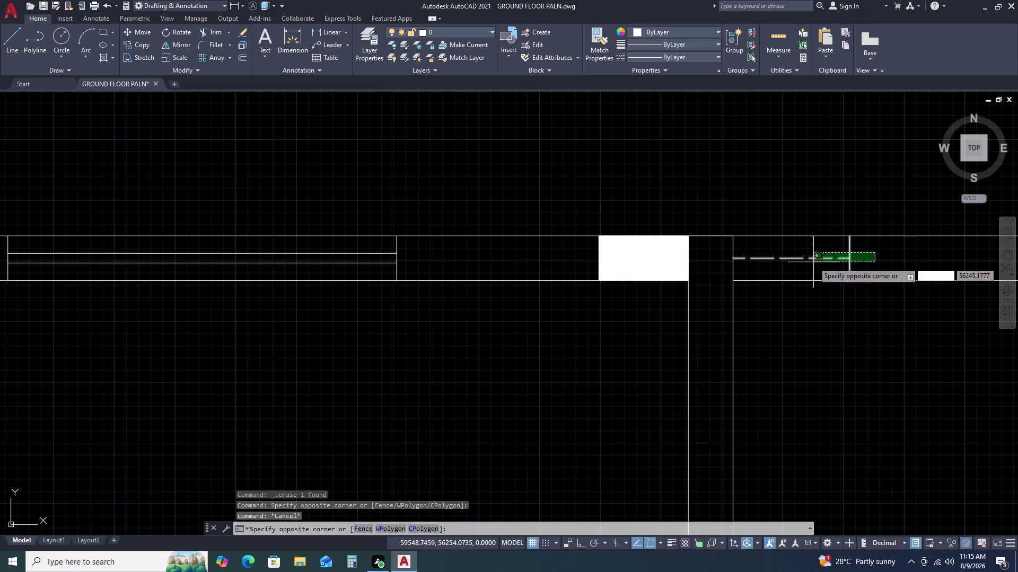
click(809, 265)
key(m)
key(space)
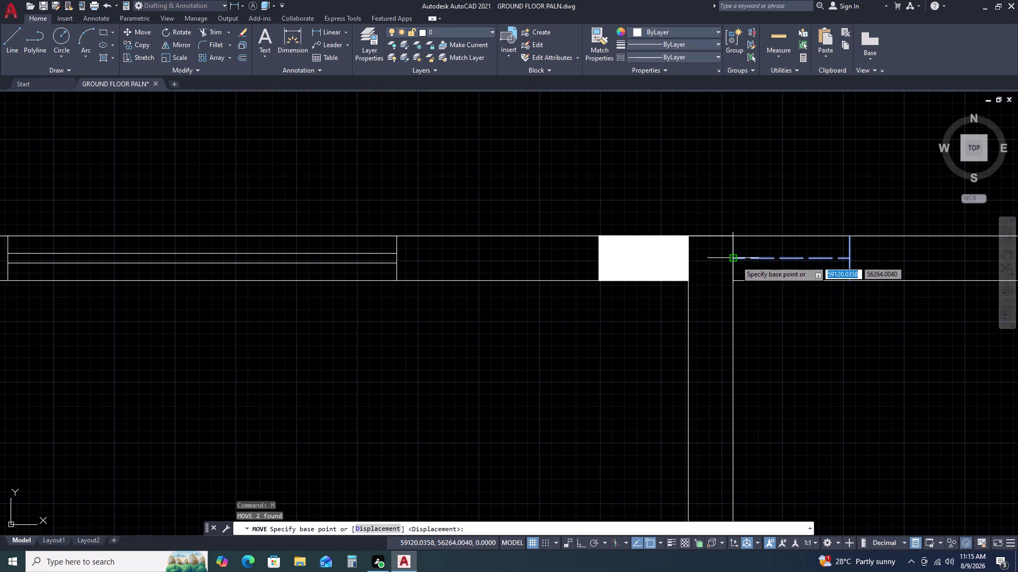
click(735, 261)
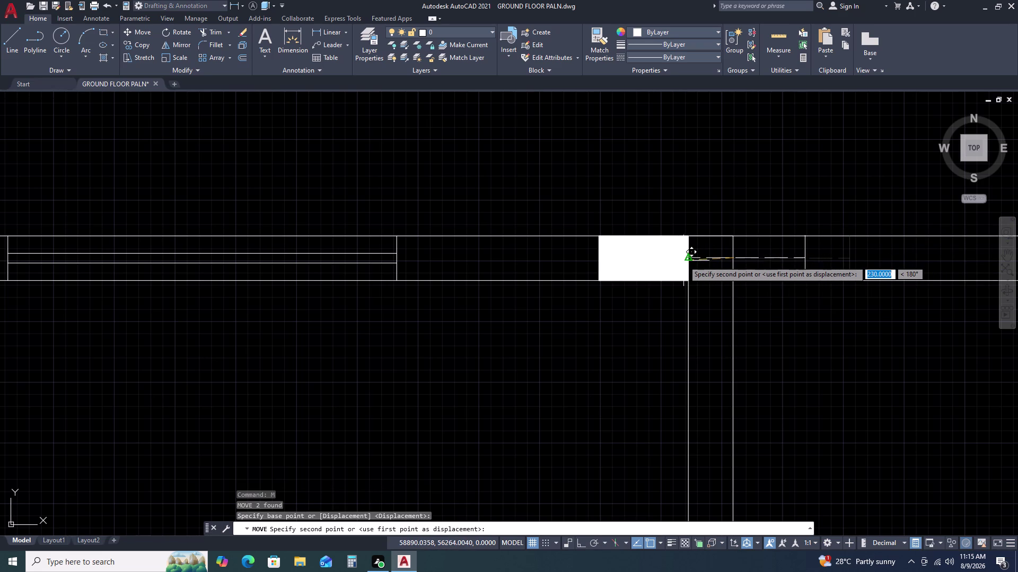
scroll(up, 3)
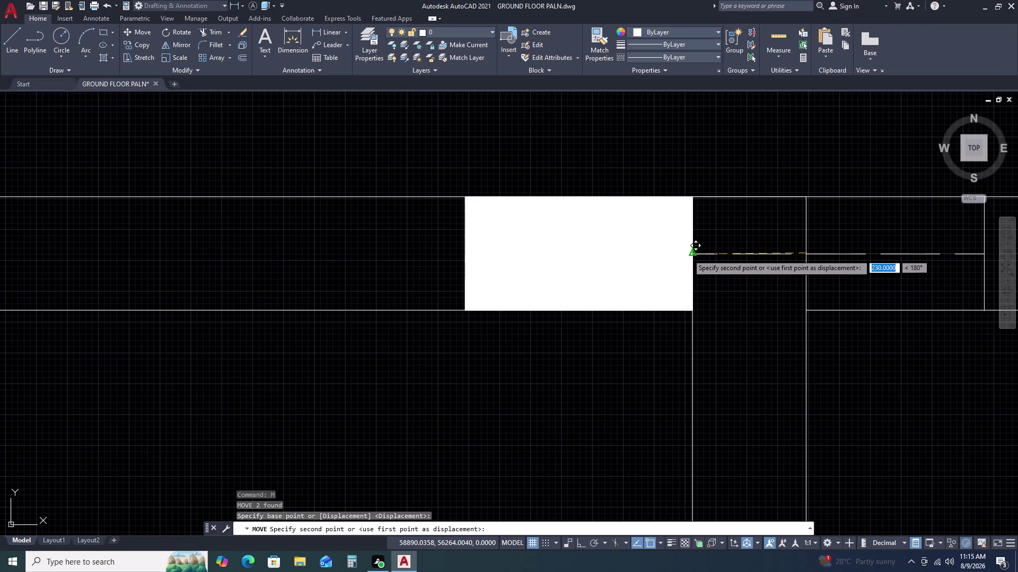
click(687, 255)
key(Escape)
scroll(down, 3)
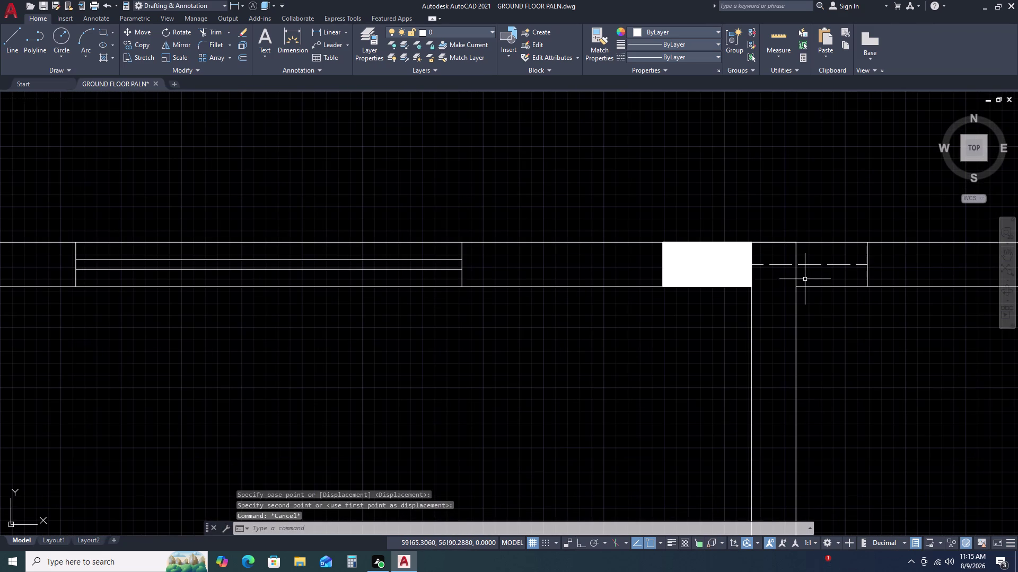
Trim the line pieces that cross the top wall opening.
text(TR)
key(space)
scroll(up, 3)
drag(806, 260, 801, 260)
click(738, 262)
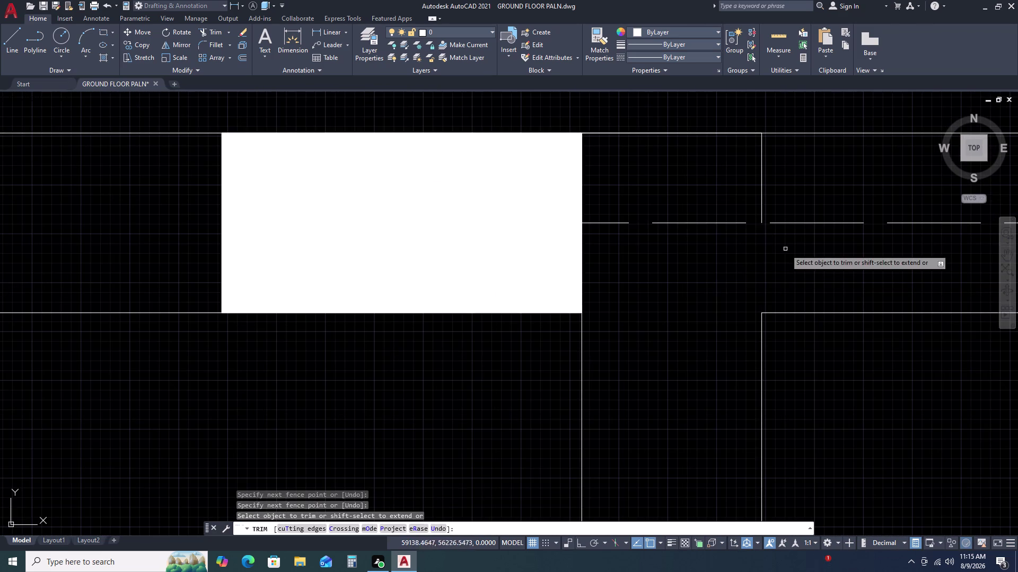
click(810, 189)
click(732, 174)
scroll(down, 3)
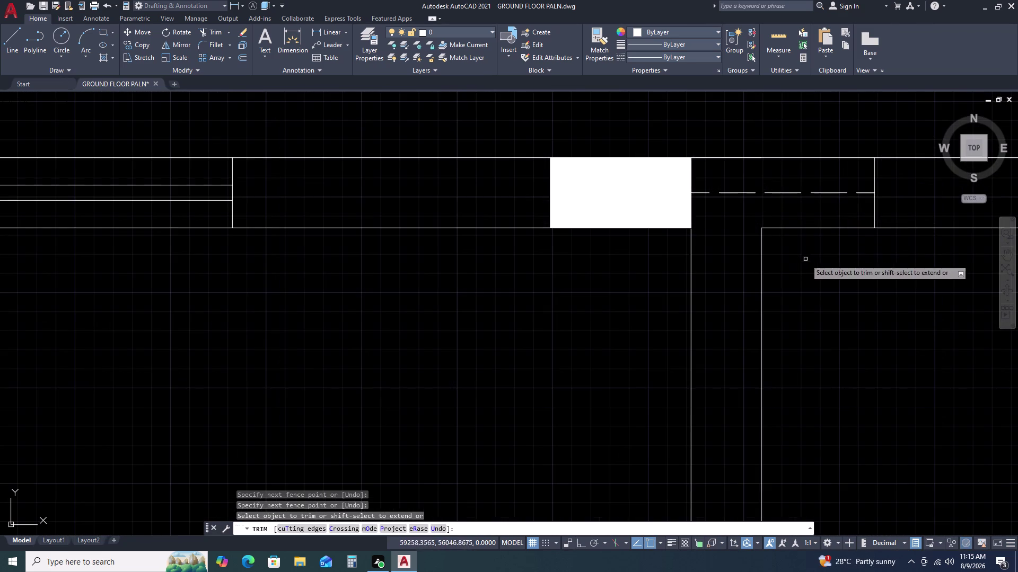
key(Escape)
scroll(down, 3)
Draw a short jamb line between the column's top corner and the wall opening.
middle_drag(837, 279, 781, 225)
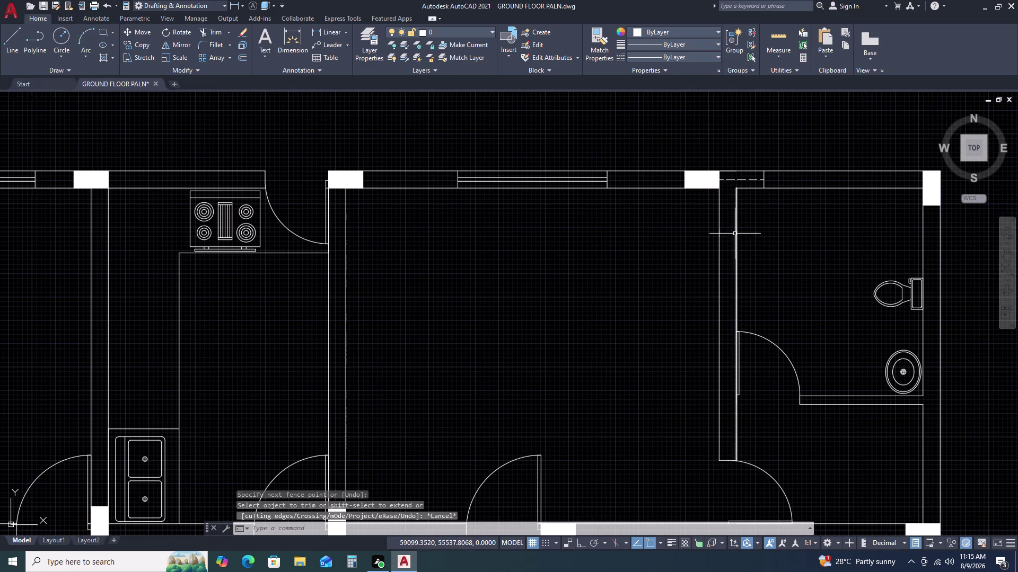
text(L)
key(space)
scroll(up, 3)
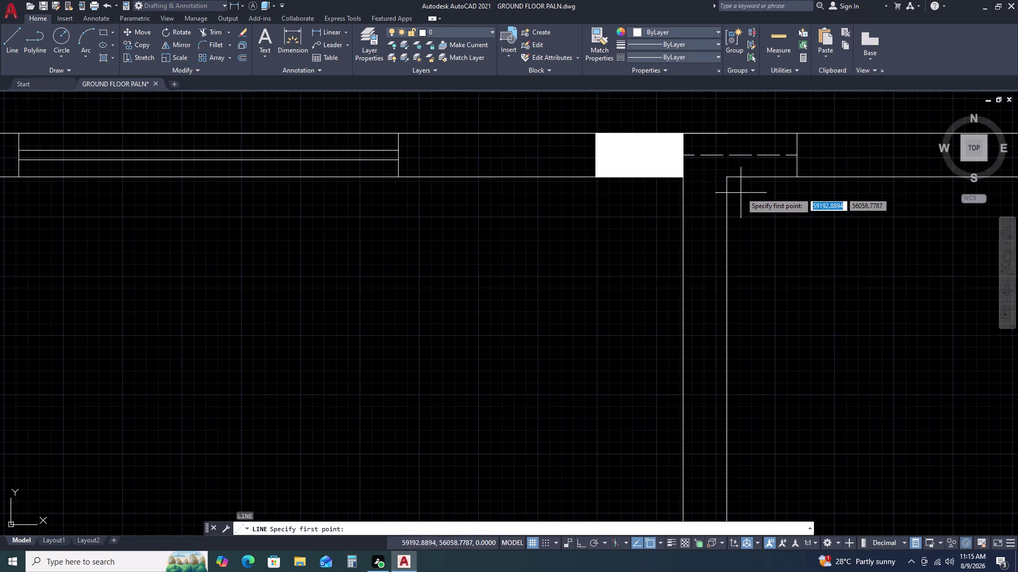
click(729, 178)
key(Escape)
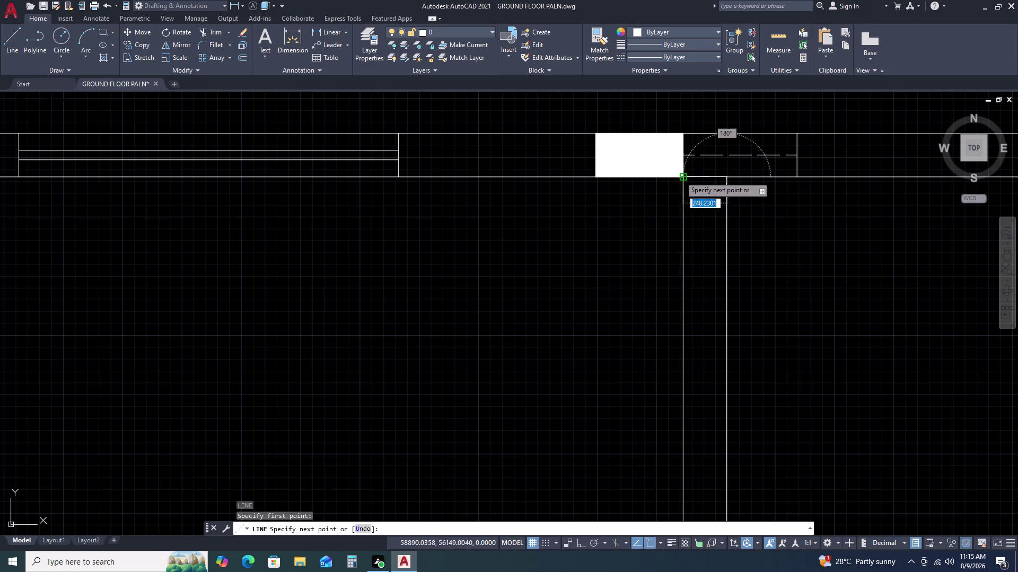
click(680, 177)
key(Escape)
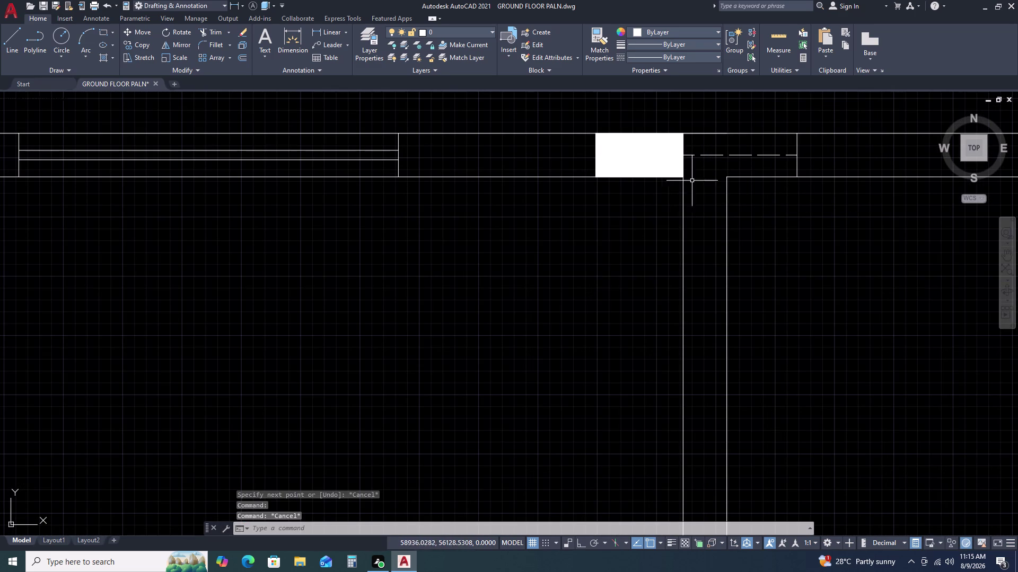
key(Escape)
key(l)
key(space)
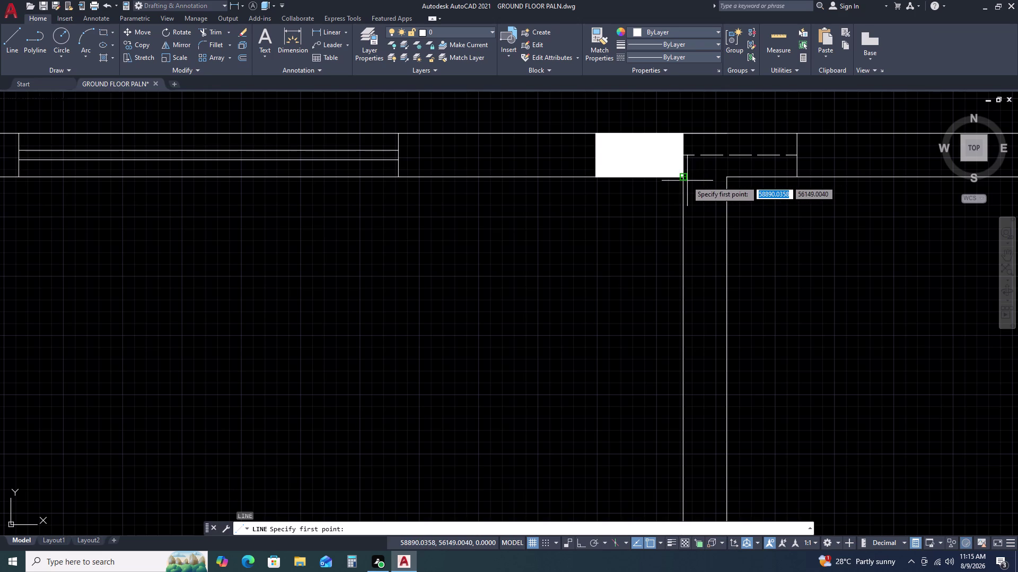
click(685, 178)
key(Escape)
click(729, 180)
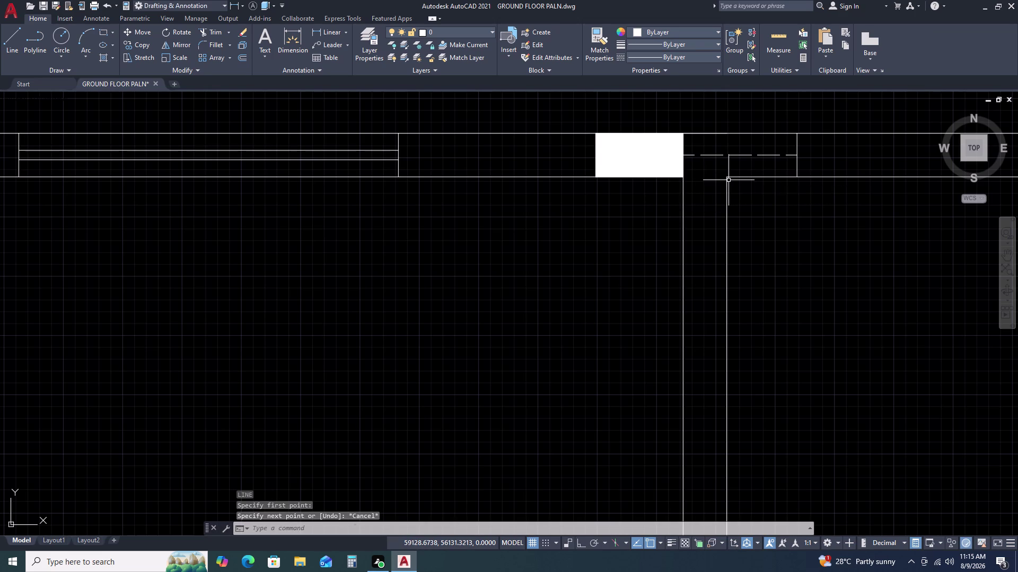
key(space)
scroll(up, 3)
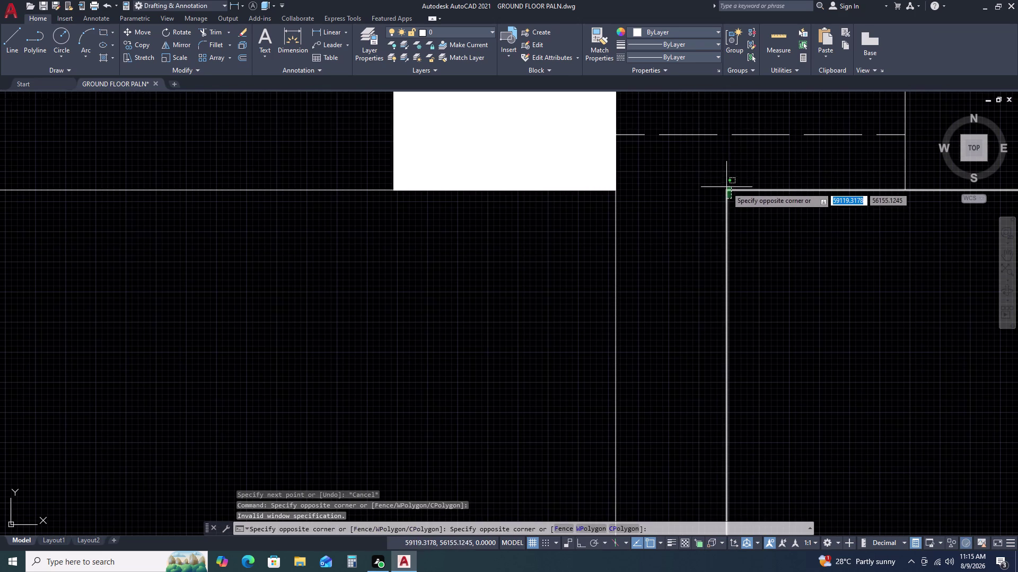
click(725, 190)
key(Escape)
Draw a line from the column's lower corner along the wall, then zoom out.
key(l)
key(space)
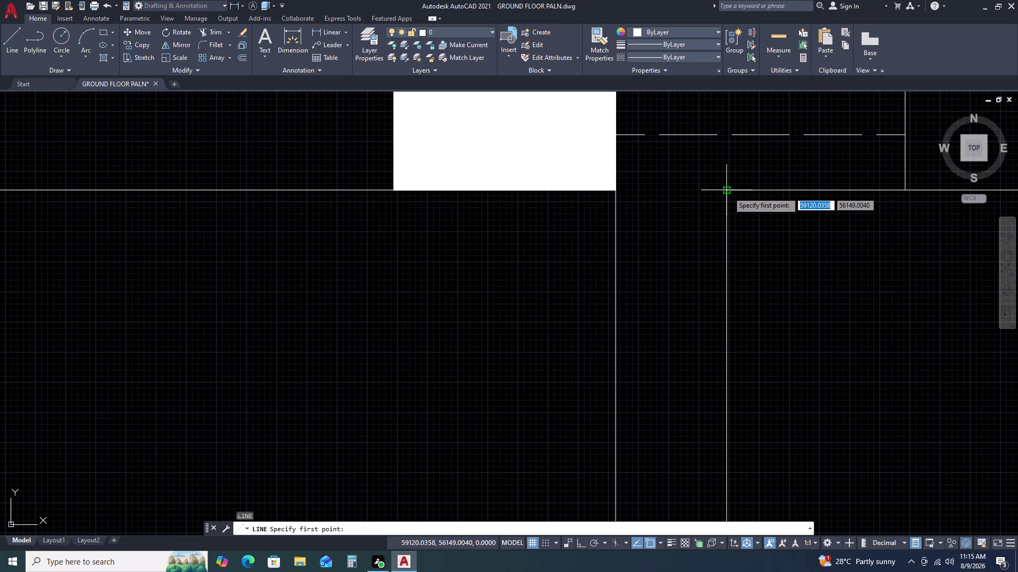
click(727, 192)
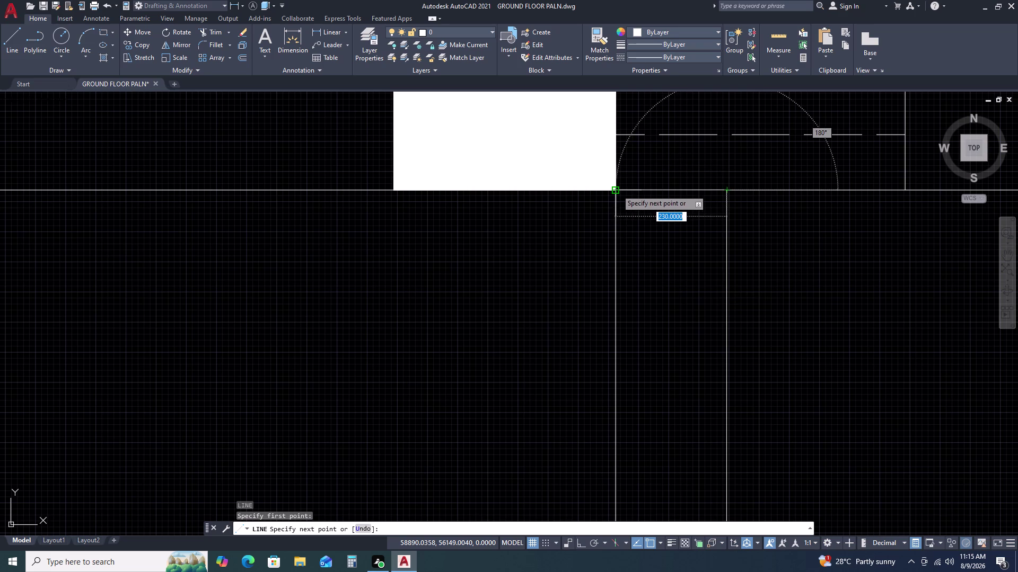
click(616, 189)
key(Escape)
scroll(down, 3)
middle_drag(798, 245, 738, 177)
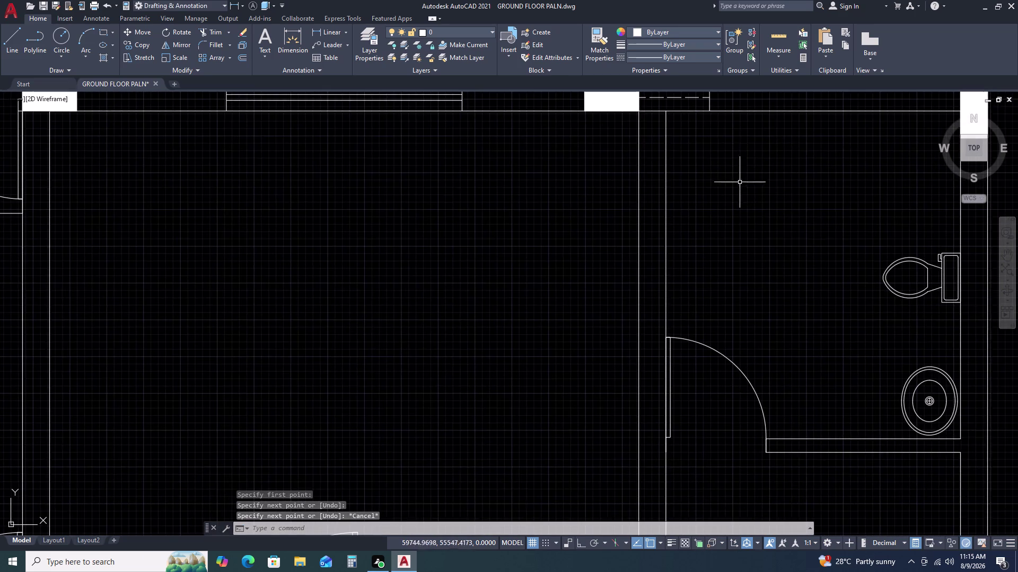
scroll(down, 3)
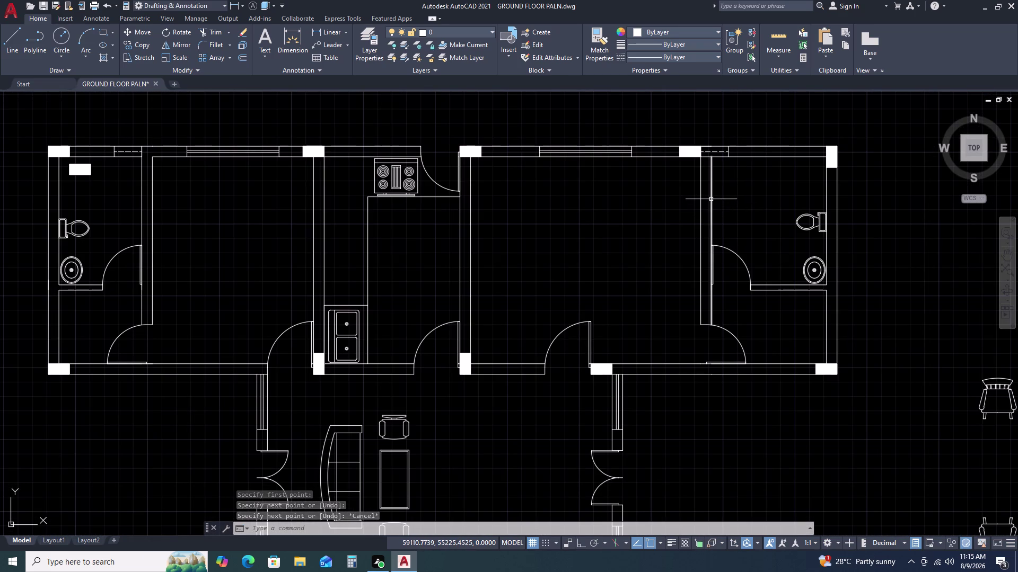
Pan the plan to bring the top wall's white column into view.
click(711, 199)
key(Escape)
scroll(down, 3)
middle_drag(792, 305, 774, 279)
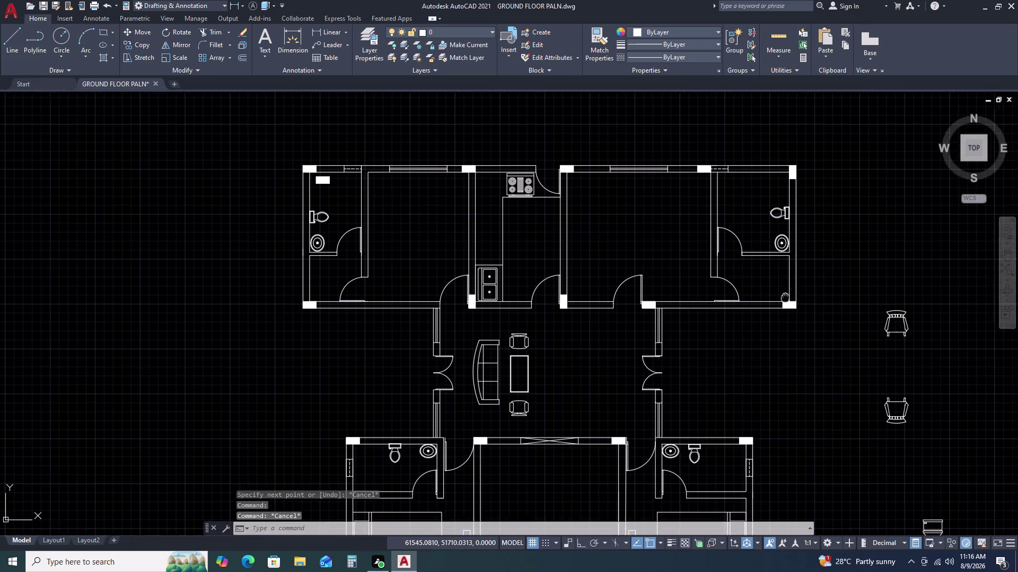
middle_drag(774, 280, 754, 240)
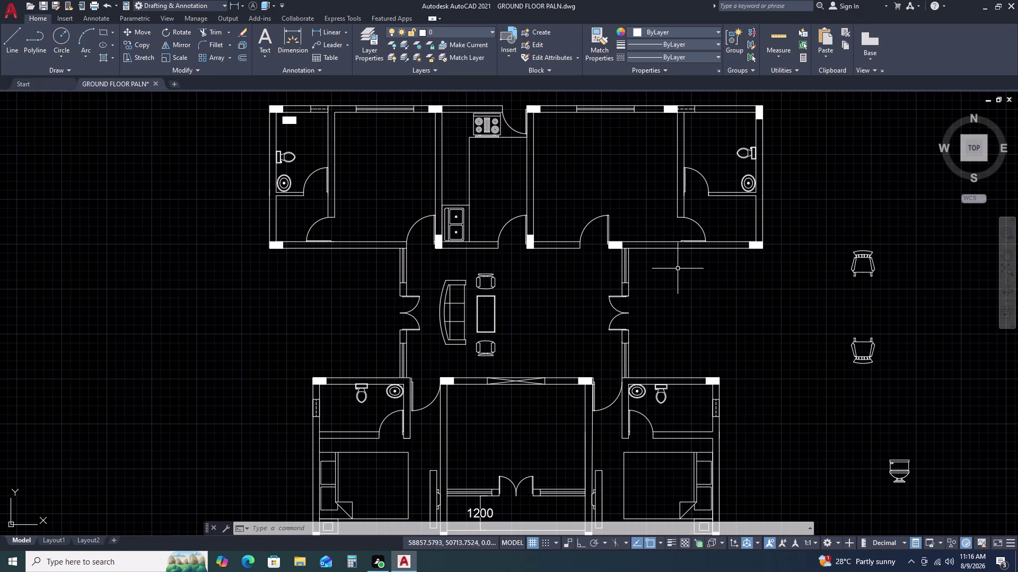
middle_drag(626, 215, 738, 283)
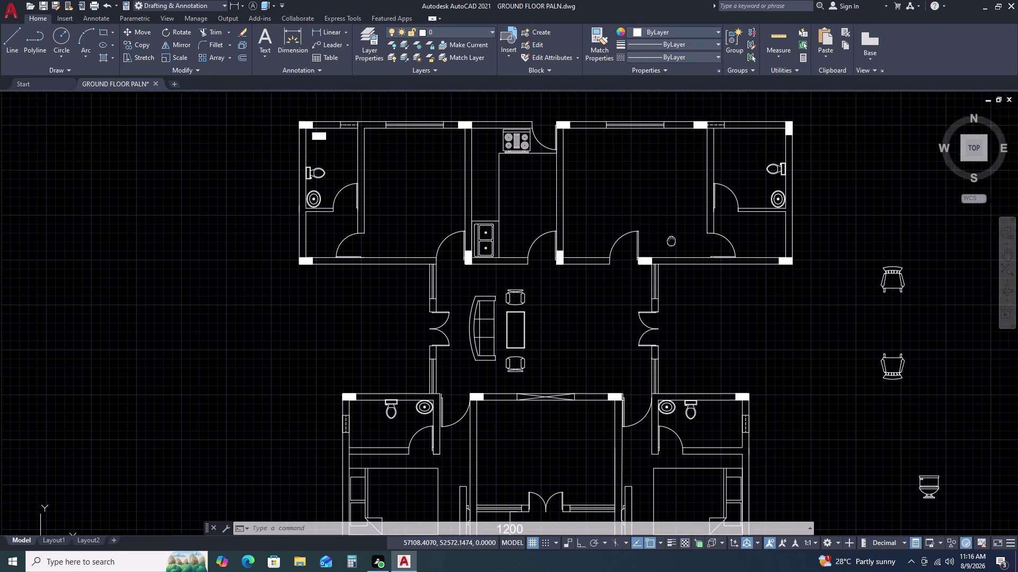
middle_drag(738, 283, 740, 284)
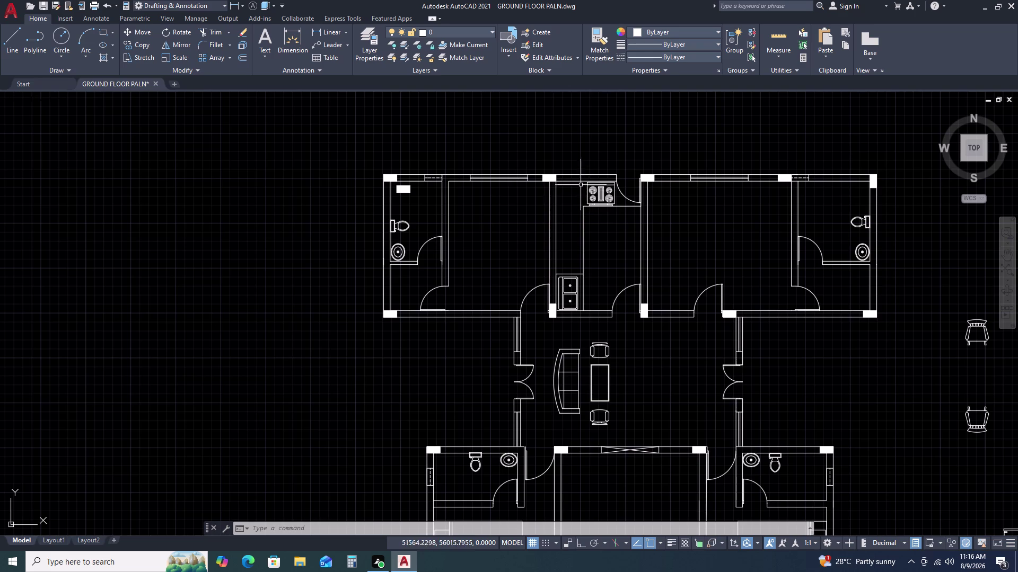
scroll(up, 3)
Copy the white column block to the left along the top wall.
click(615, 190)
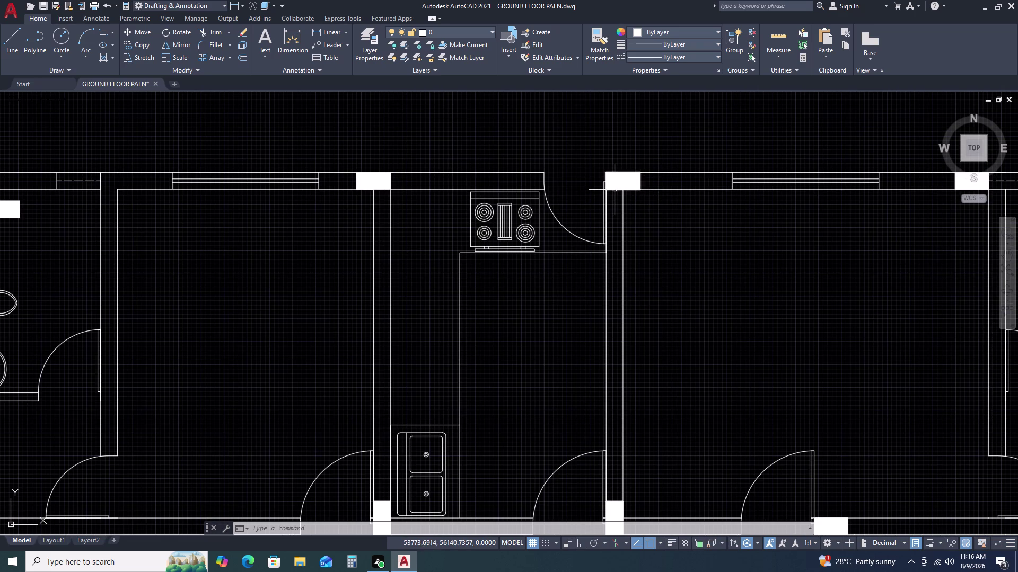
key(c)
key(o)
key(space)
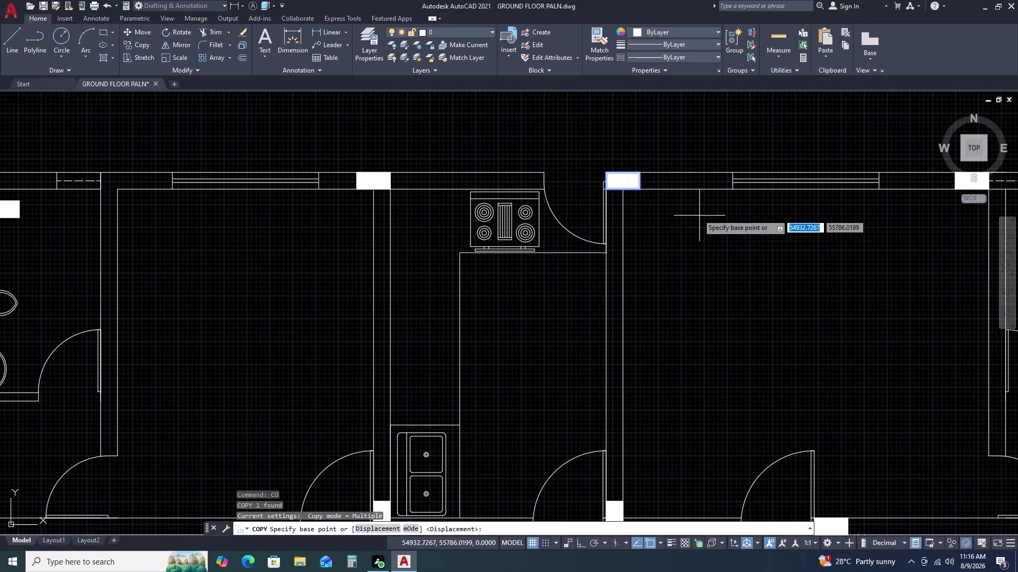
click(639, 173)
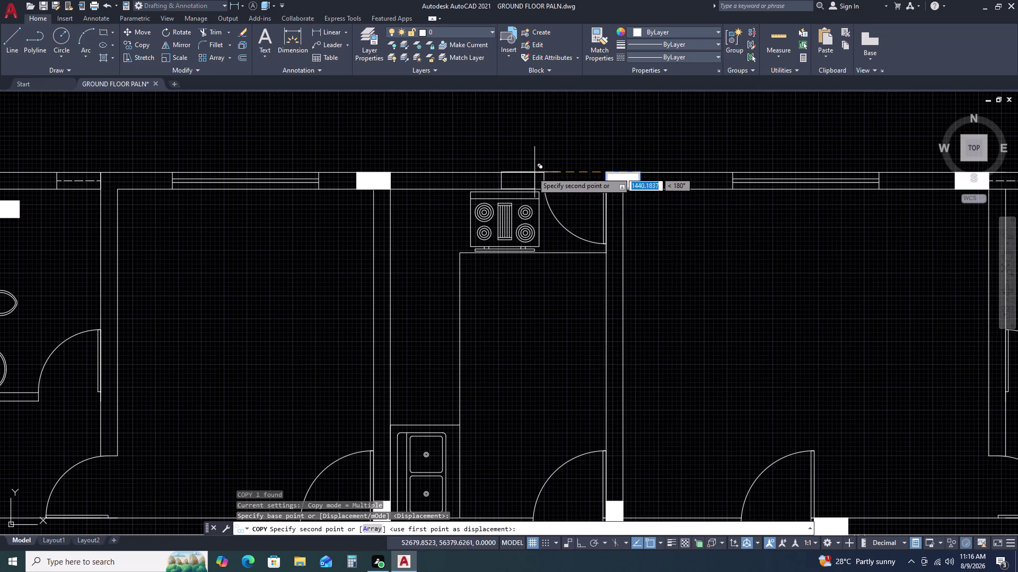
click(544, 174)
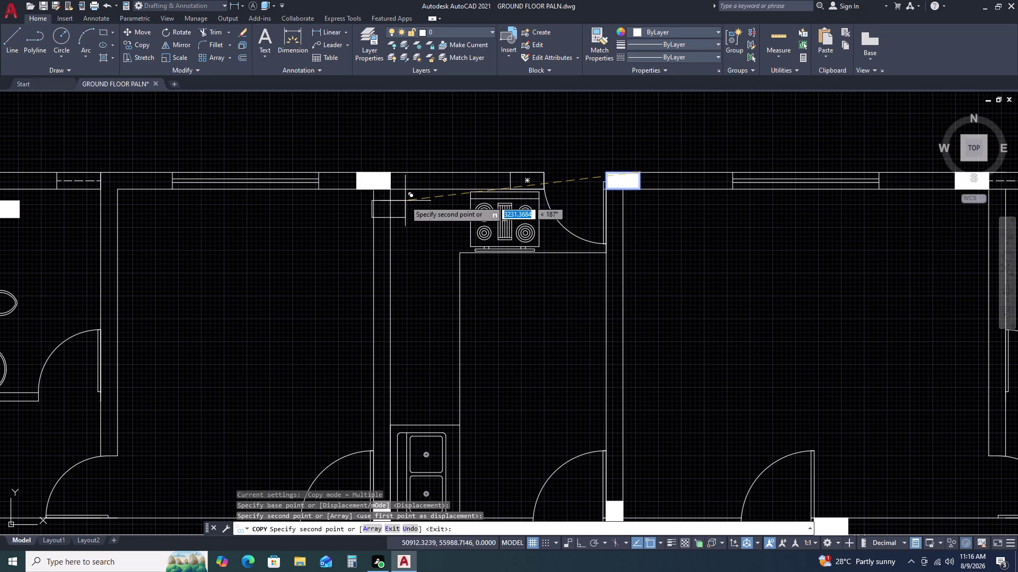
scroll(down, 3)
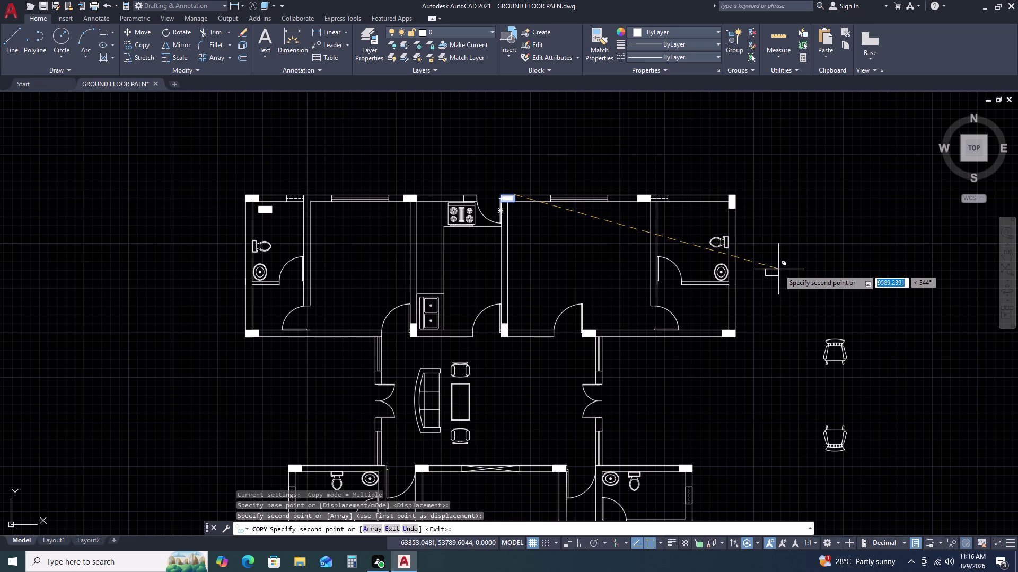
key(Escape)
Draw two connected line segments in the right bathroom's lower corner.
key(l)
key(space)
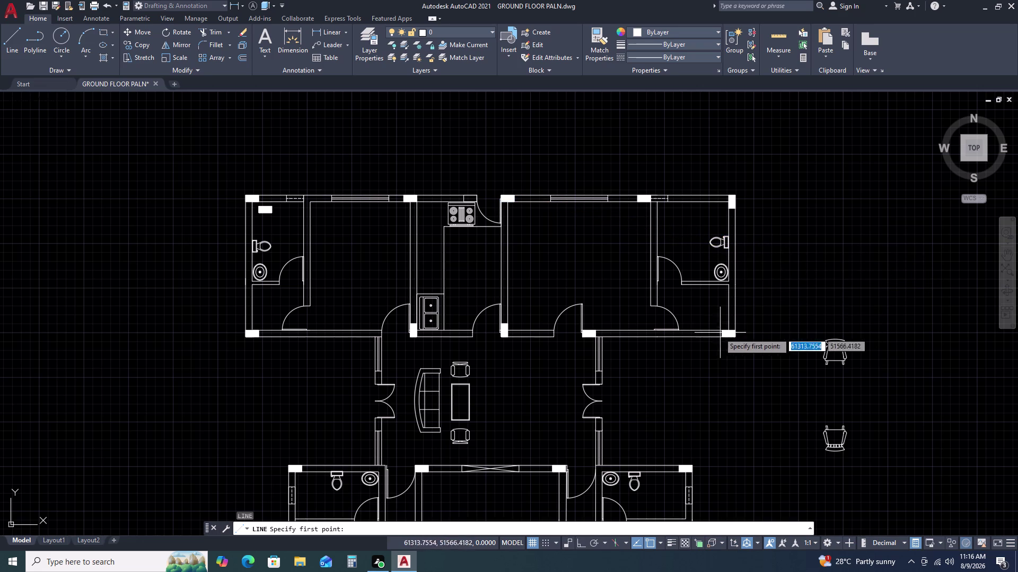
click(702, 329)
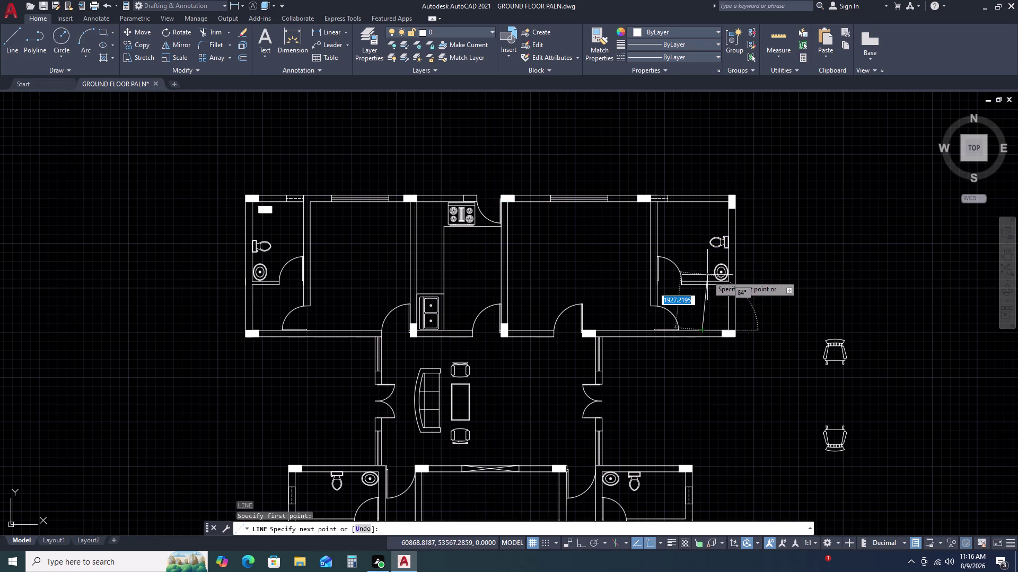
click(703, 284)
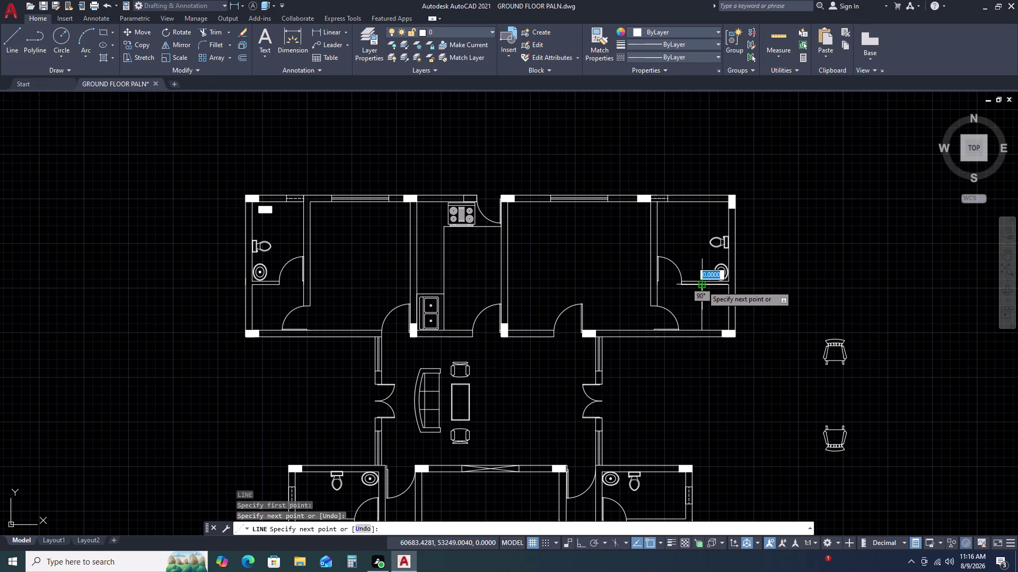
click(727, 329)
key(Escape)
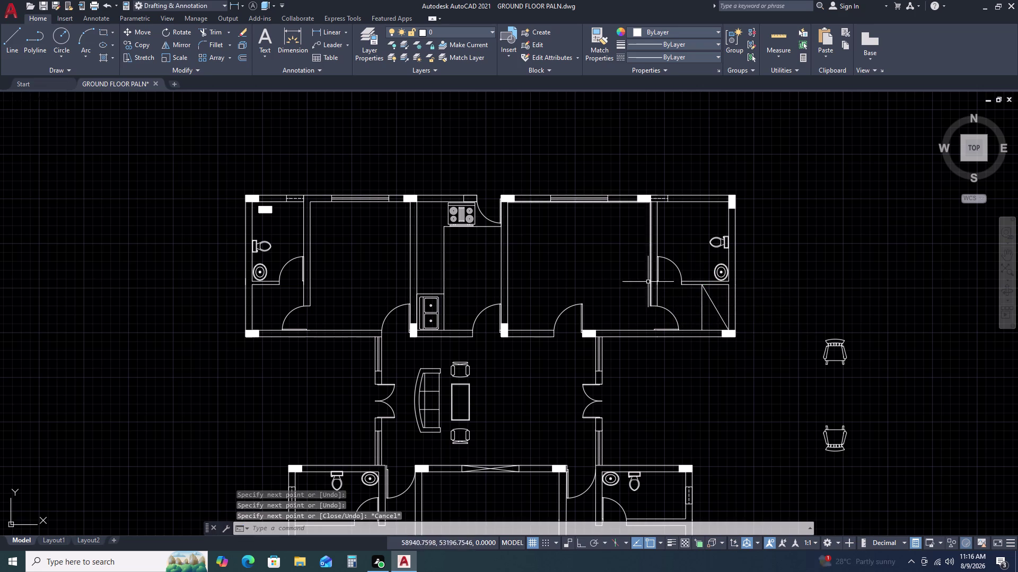
scroll(up, 3)
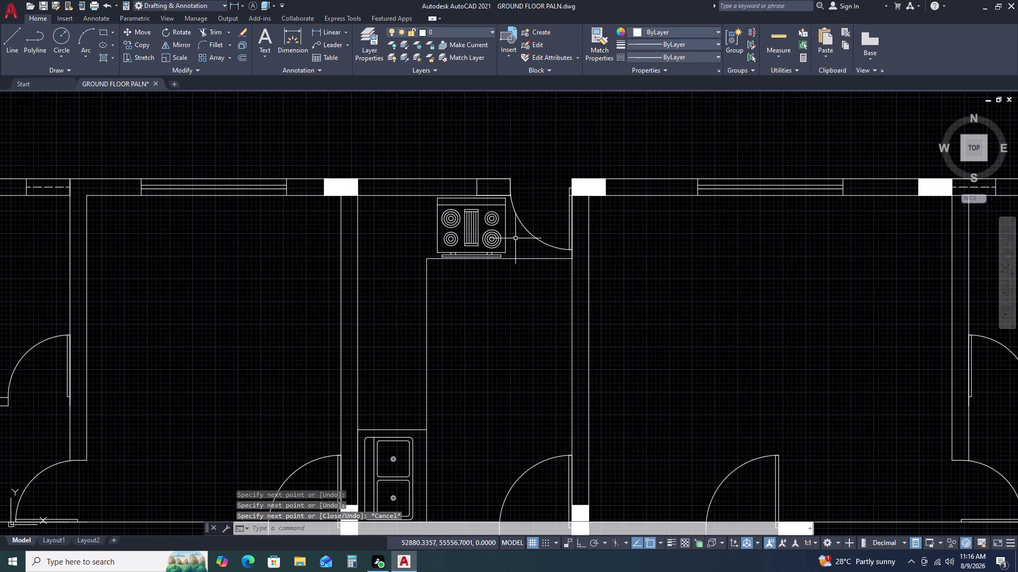
Move the stove block slightly further left.
click(504, 232)
text(M)
key(space)
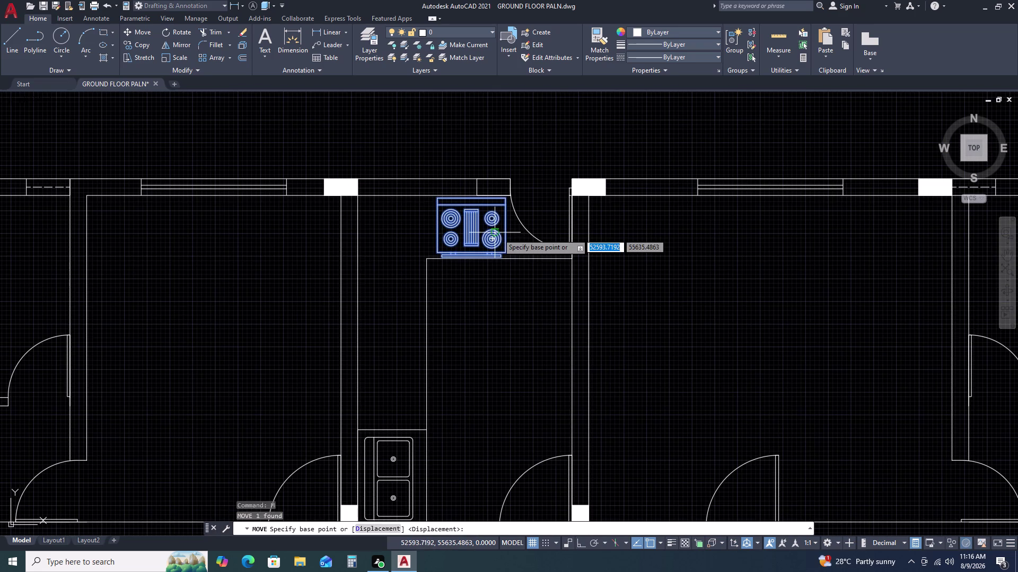
click(497, 234)
scroll(up, 3)
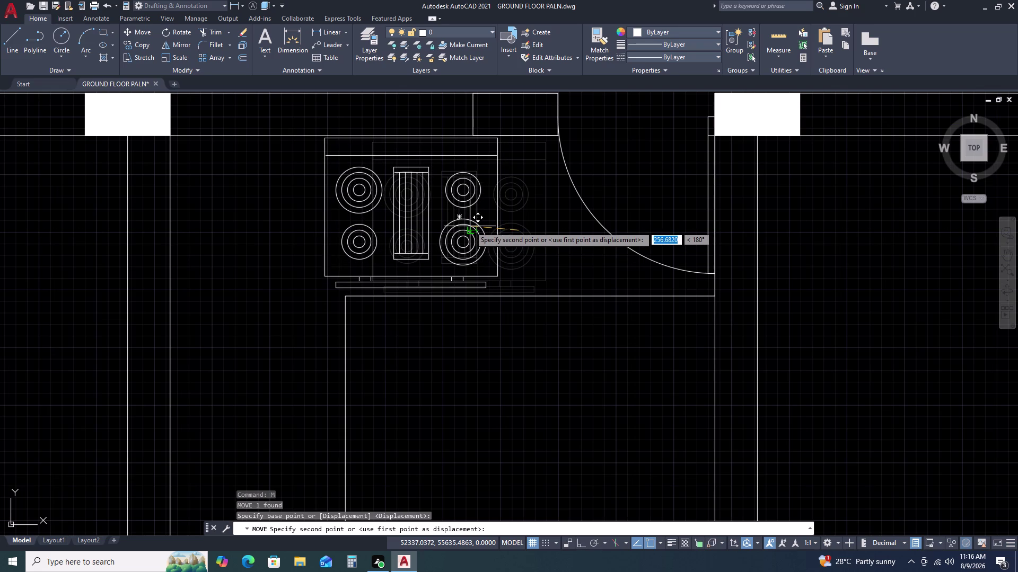
click(469, 226)
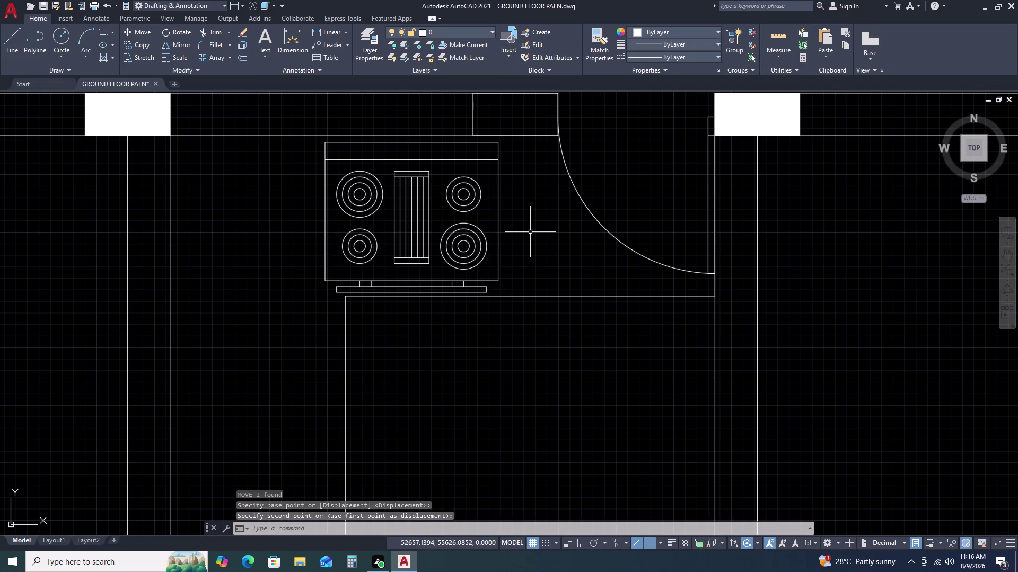
Draw a vertical line from the top wall down to the counter edge.
text(L)
key(space)
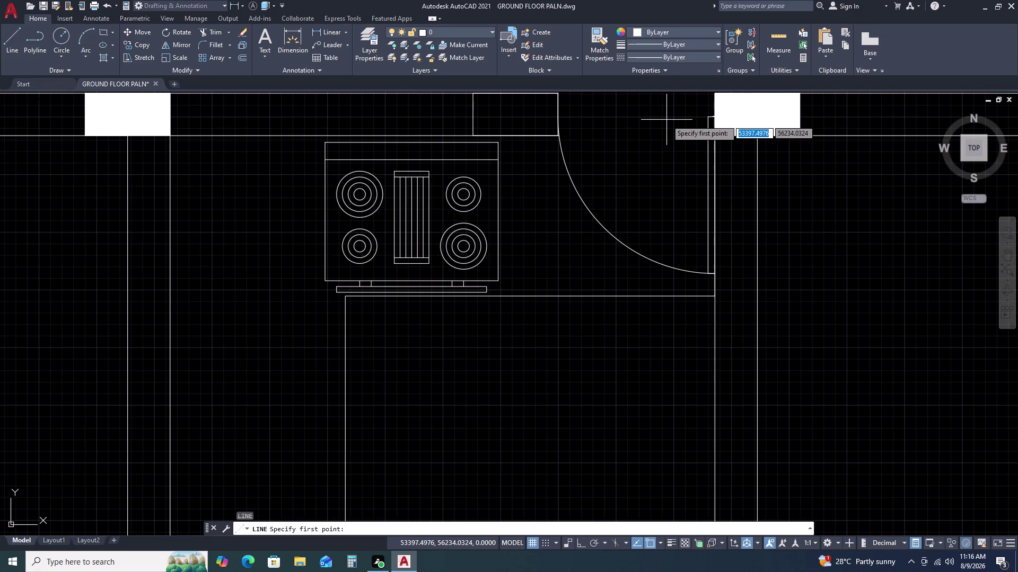
click(542, 137)
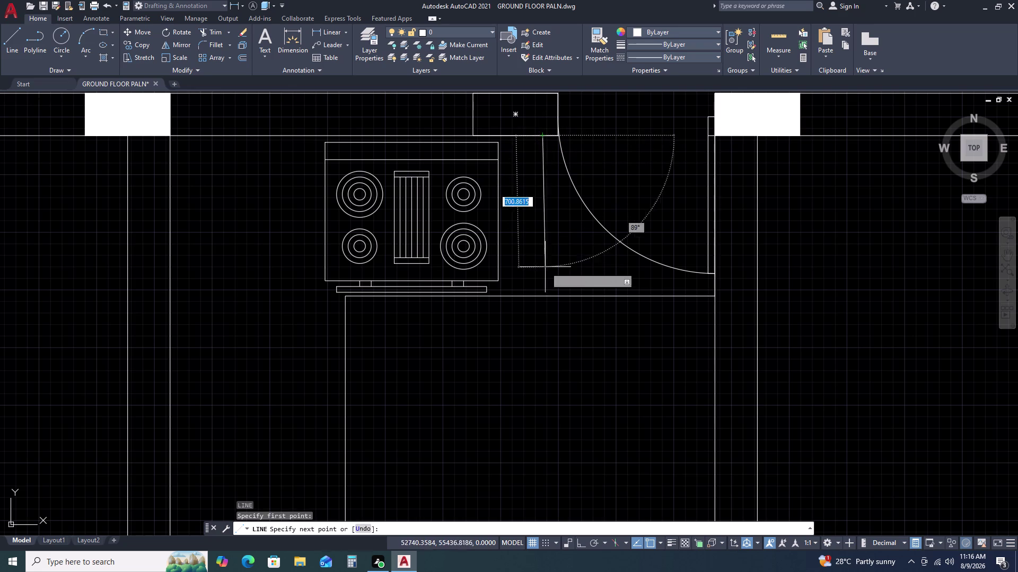
key(F8)
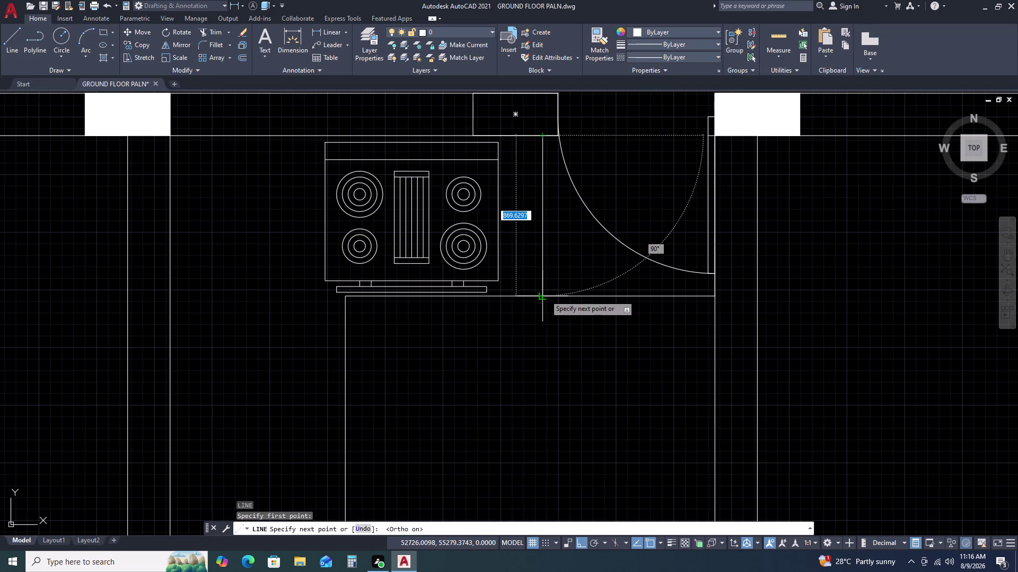
click(545, 295)
key(Escape)
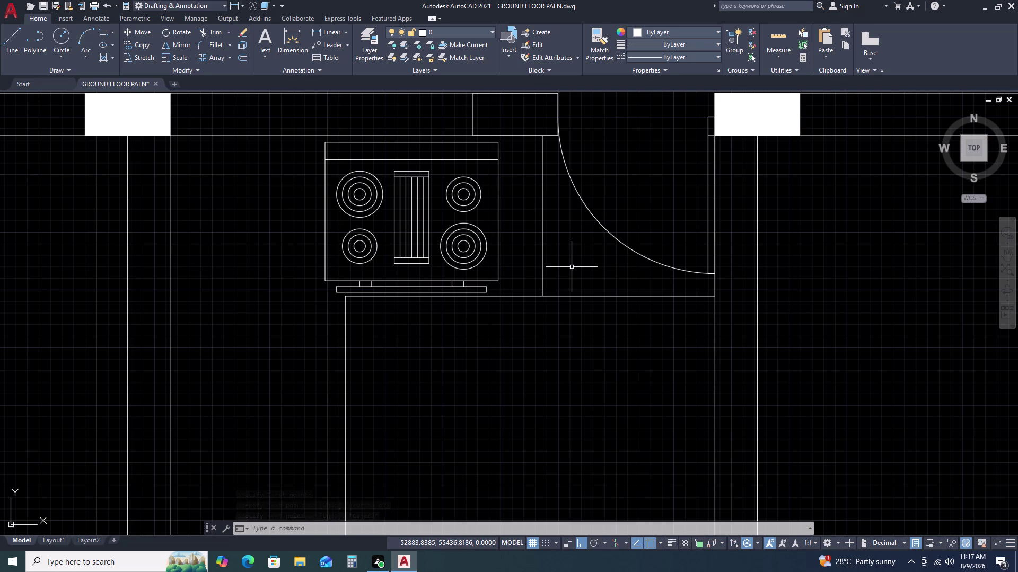
Delete the stray vertical line beside the range-oven.
text(L)
key(space)
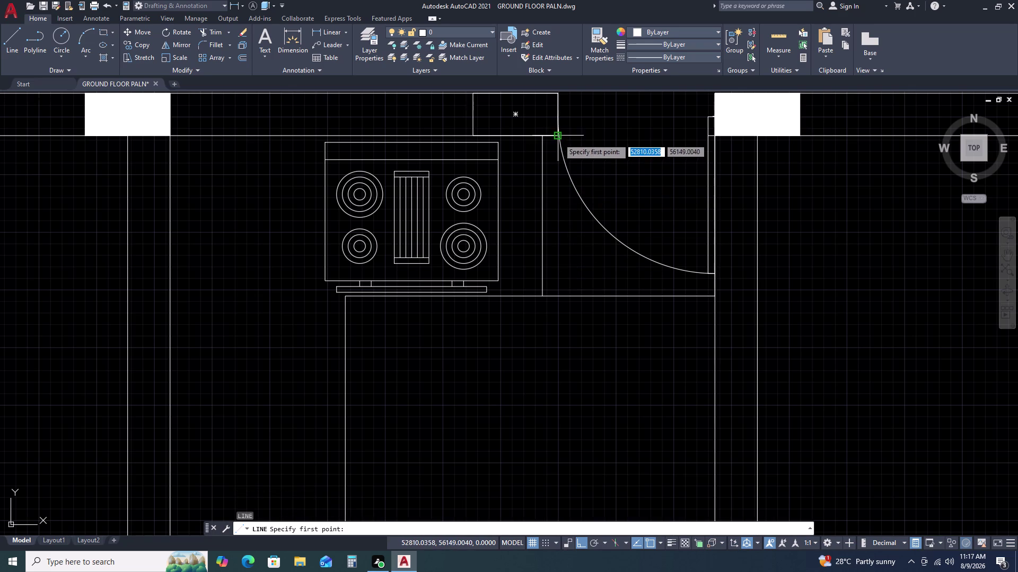
click(558, 138)
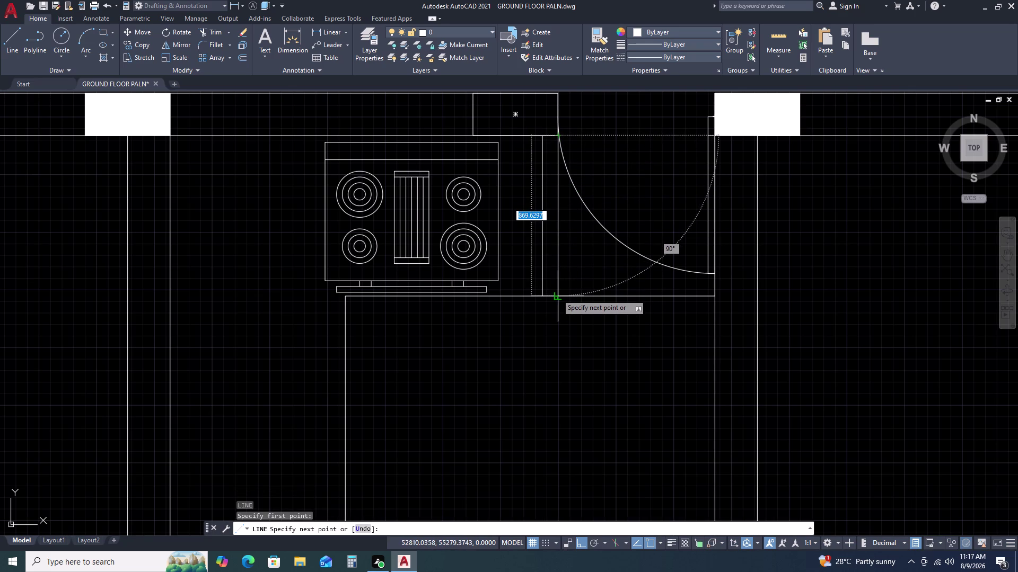
click(557, 295)
key(Escape)
click(541, 239)
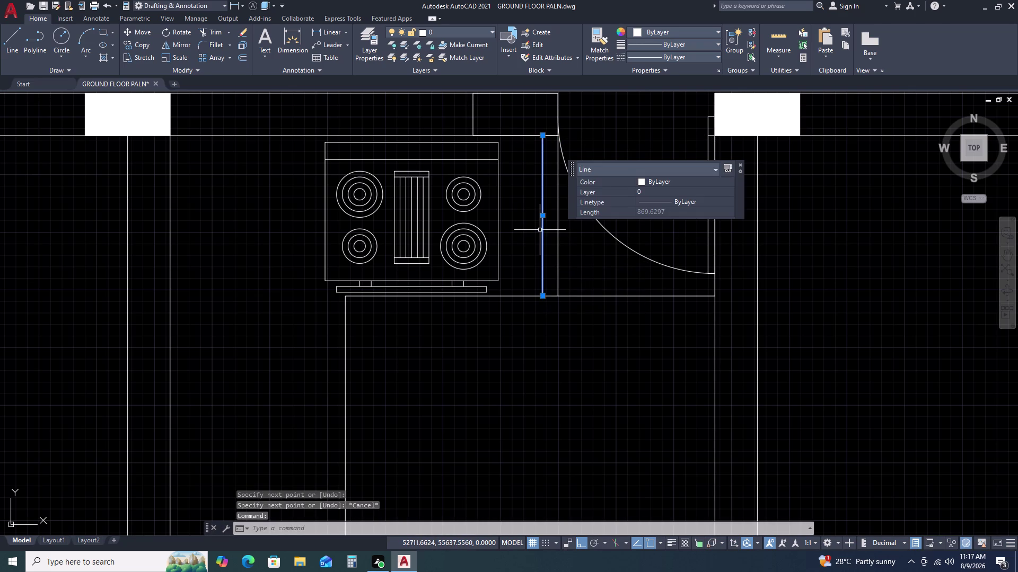
key(Delete)
Start a 230 offset of the kitchen wall line, then cancel it.
click(570, 225)
click(553, 232)
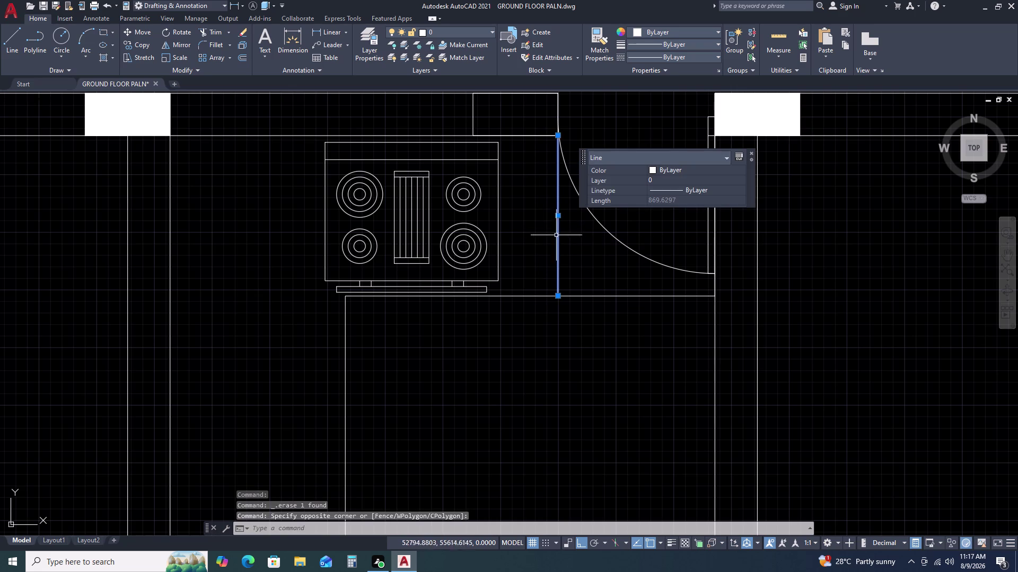
key(o)
key(space)
text(230)
key(space)
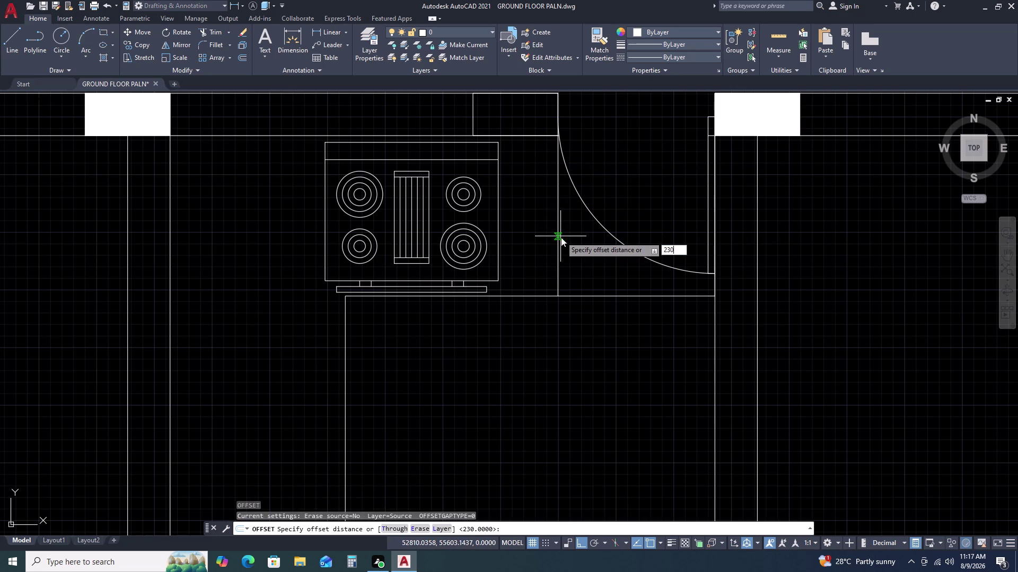
click(524, 250)
key(Escape)
Move the range-oven block right against the kitchen wall.
click(505, 243)
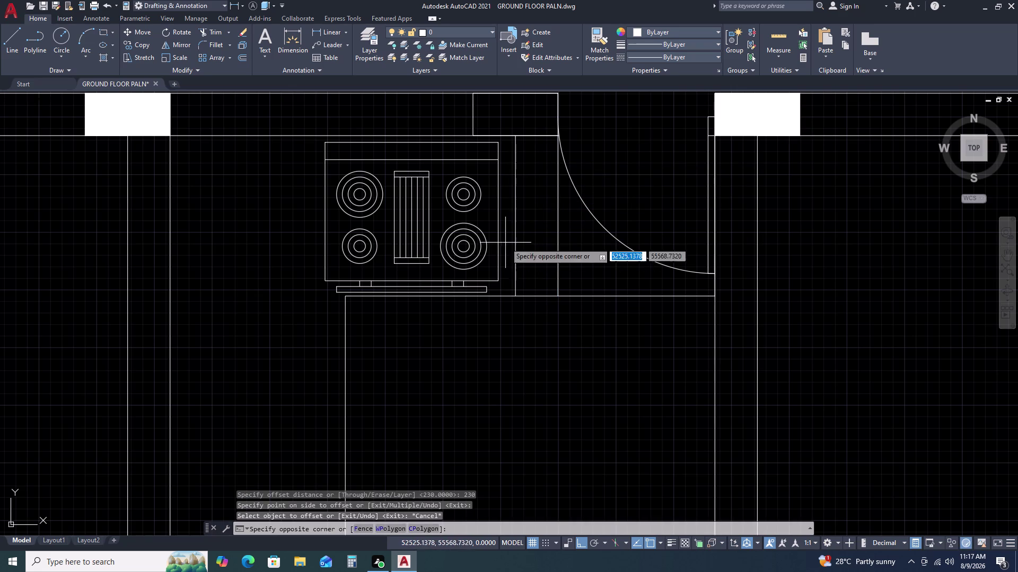
click(492, 232)
key(m)
key(space)
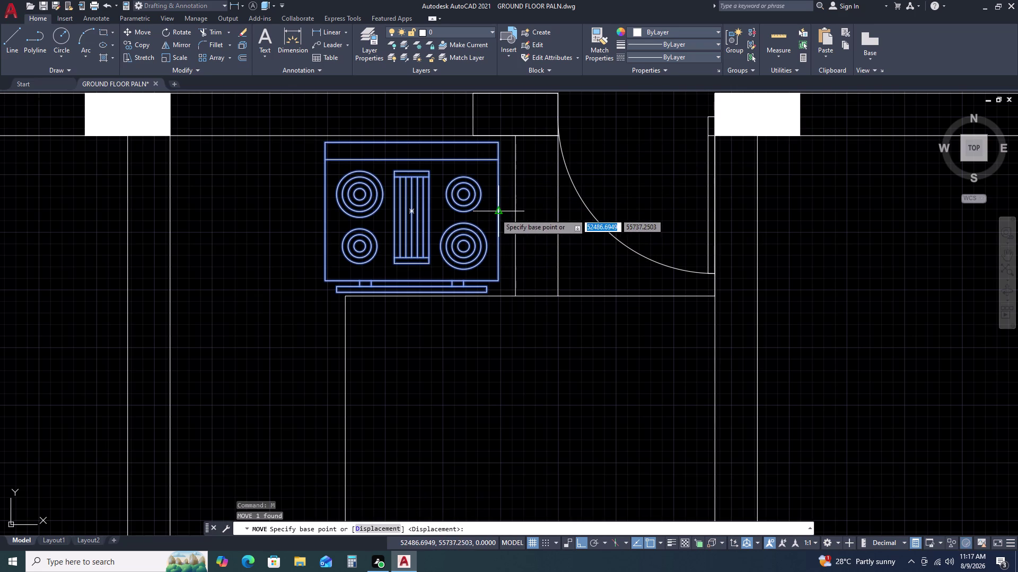
click(495, 213)
click(513, 215)
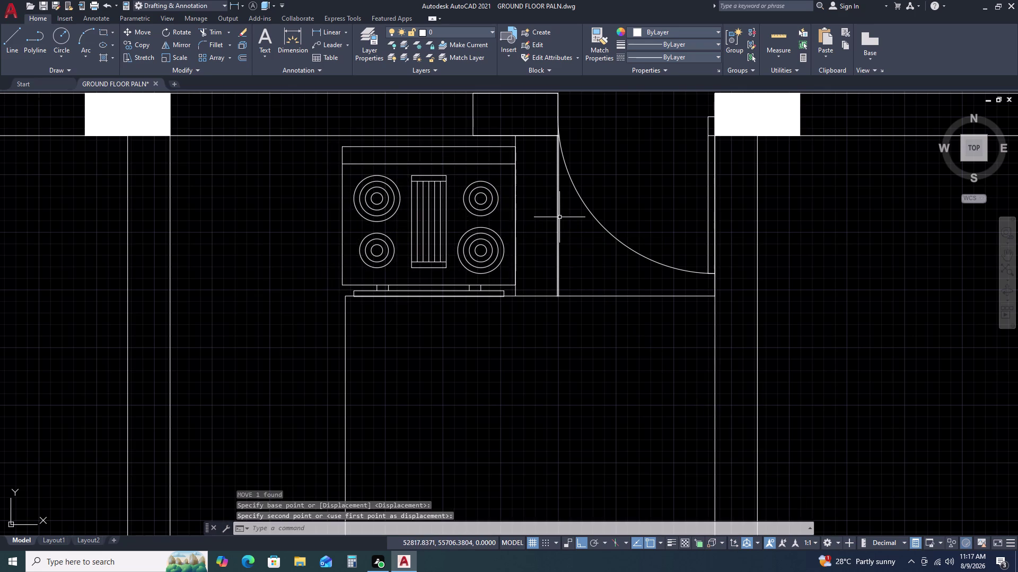
key(Escape)
Move the range-oven again into its final spot in the kitchen's top corner.
click(493, 161)
click(462, 183)
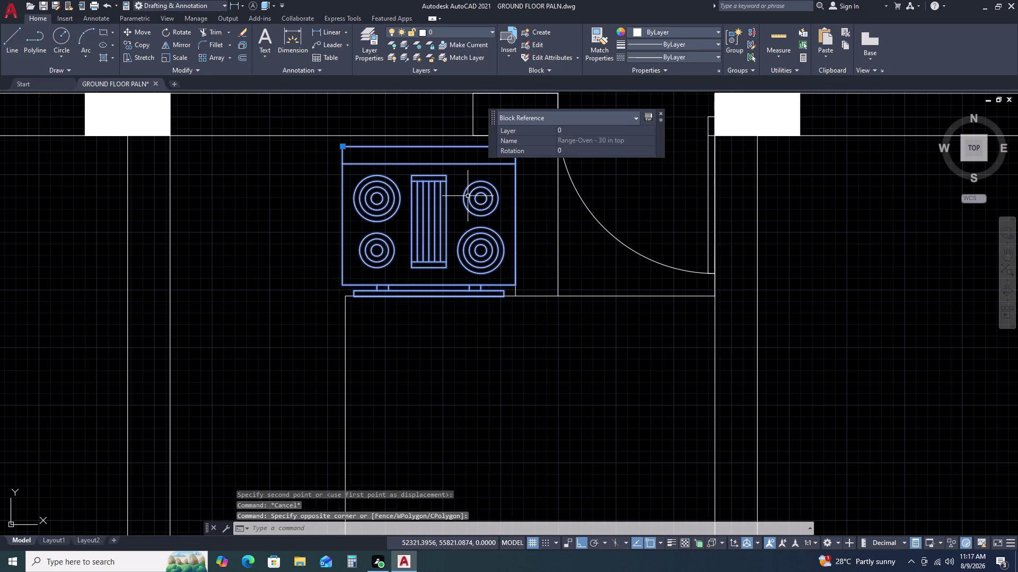
text(M)
key(space)
click(467, 196)
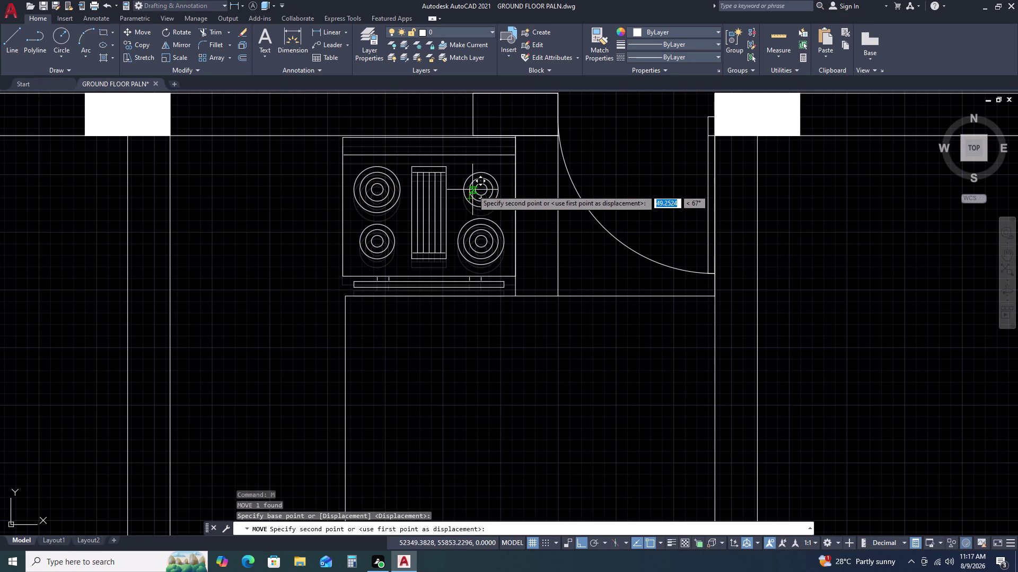
key(F8)
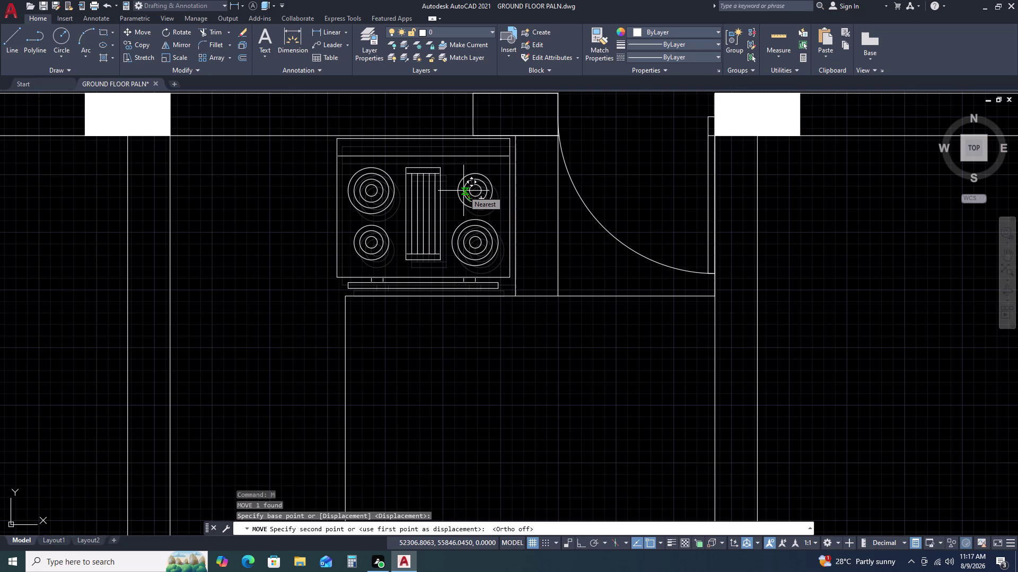
click(464, 191)
Zoom out and pan across the ground floor plan to the lower-left bedroom.
scroll(down, 3)
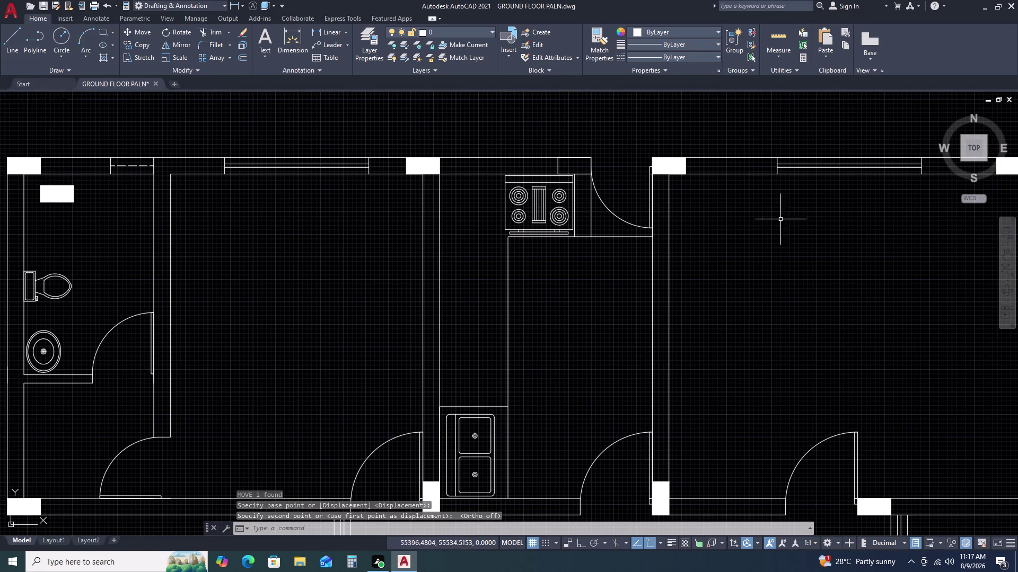
middle_drag(829, 221, 710, 215)
scroll(down, 3)
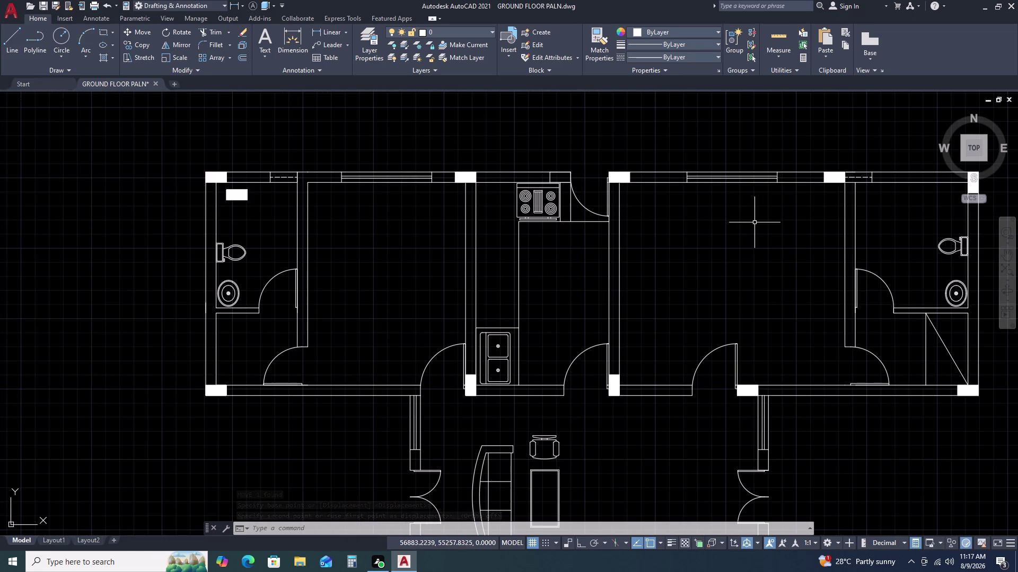
scroll(down, 3)
middle_drag(770, 262, 683, 193)
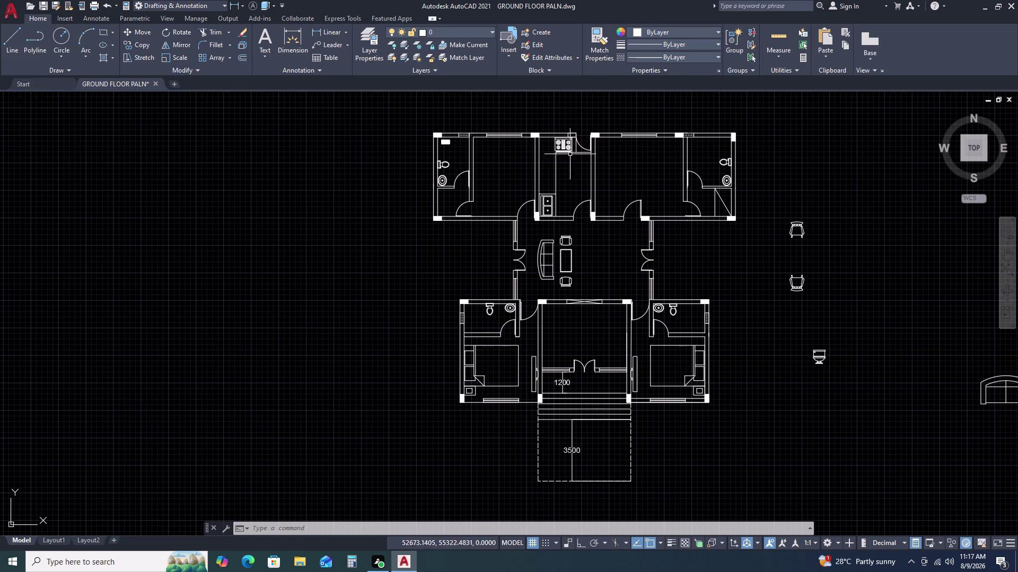
scroll(up, 3)
middle_drag(459, 338, 495, 286)
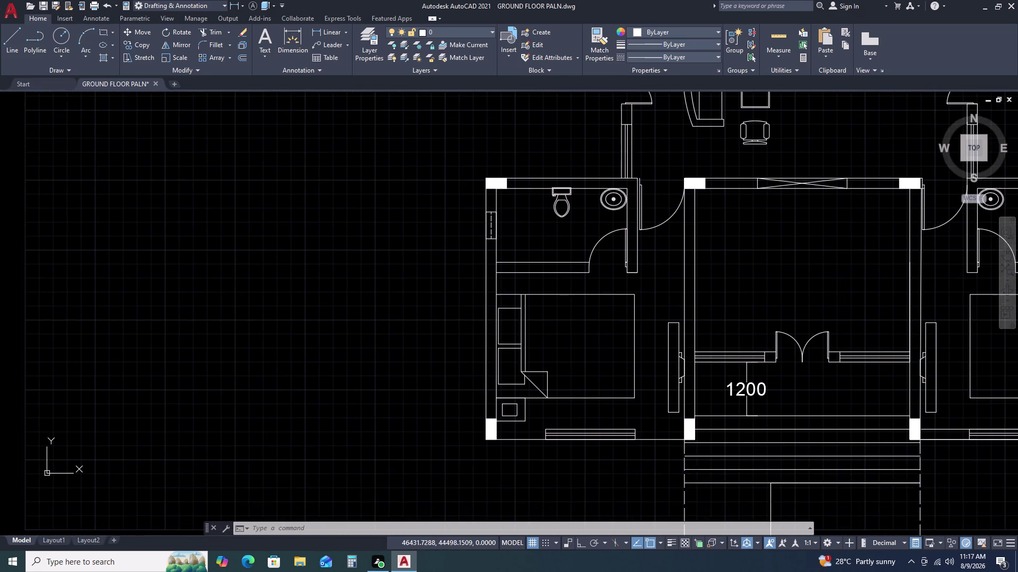
Trim the bedroom wall line segments crossed by the fence selection.
scroll(up, 3)
text(TR)
key(space)
scroll(up, 3)
drag(549, 241, 543, 242)
click(492, 248)
scroll(down, 3)
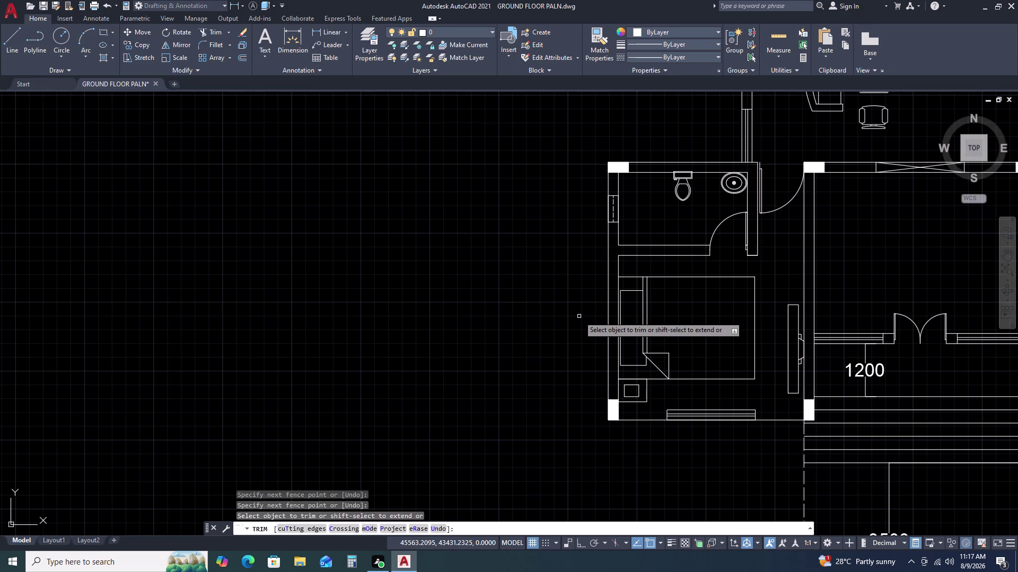
scroll(up, 3)
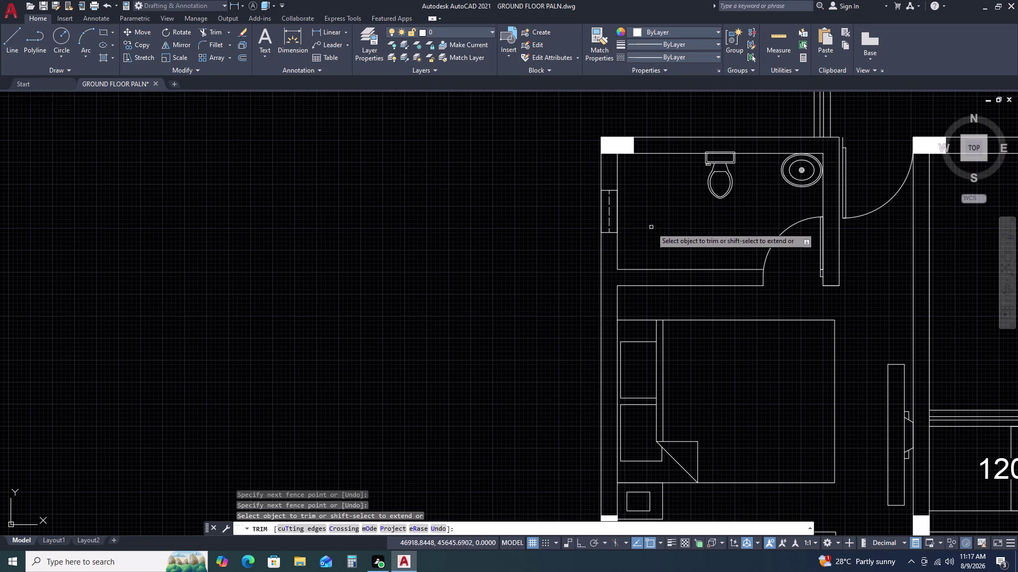
key(Escape)
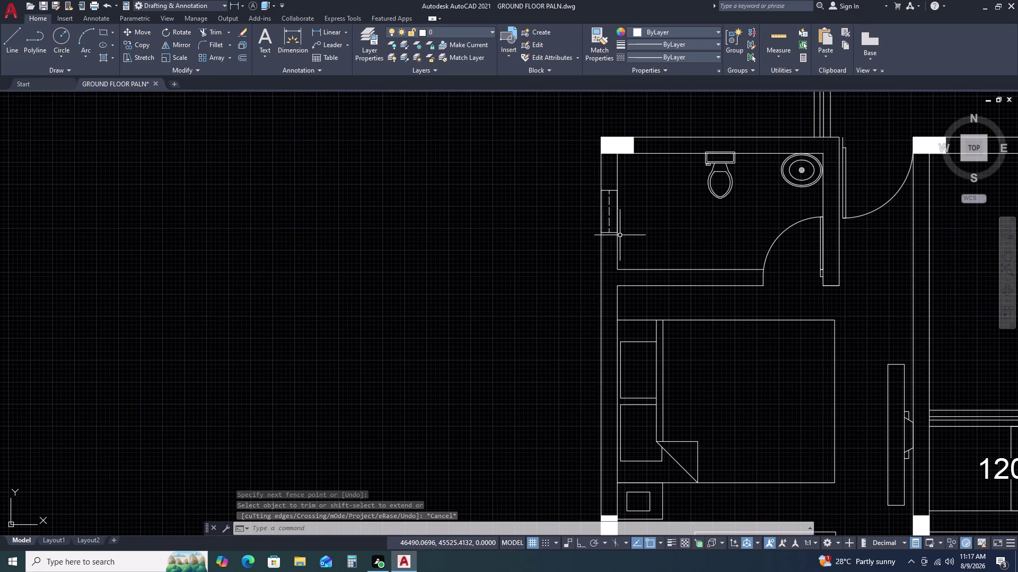
Match the other window line to the dashed window line's style with MA.
click(609, 214)
key(m)
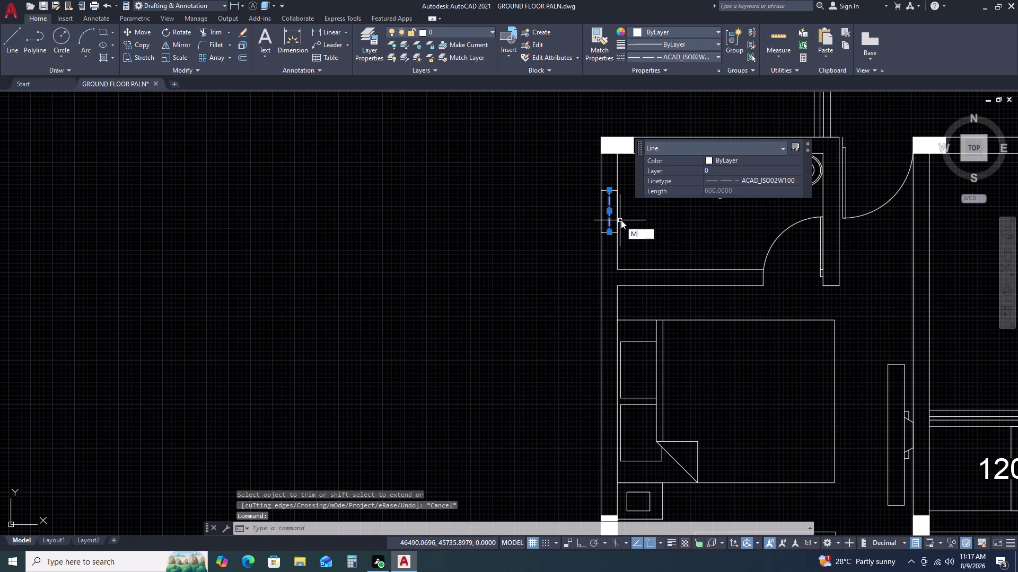
key(a)
key(space)
scroll(up, 3)
click(607, 201)
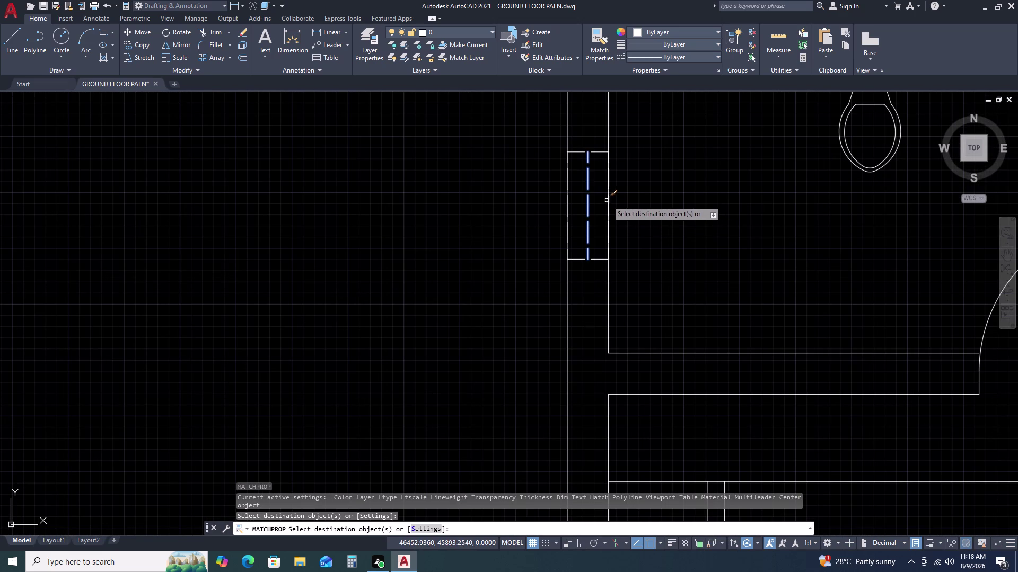
key(Escape)
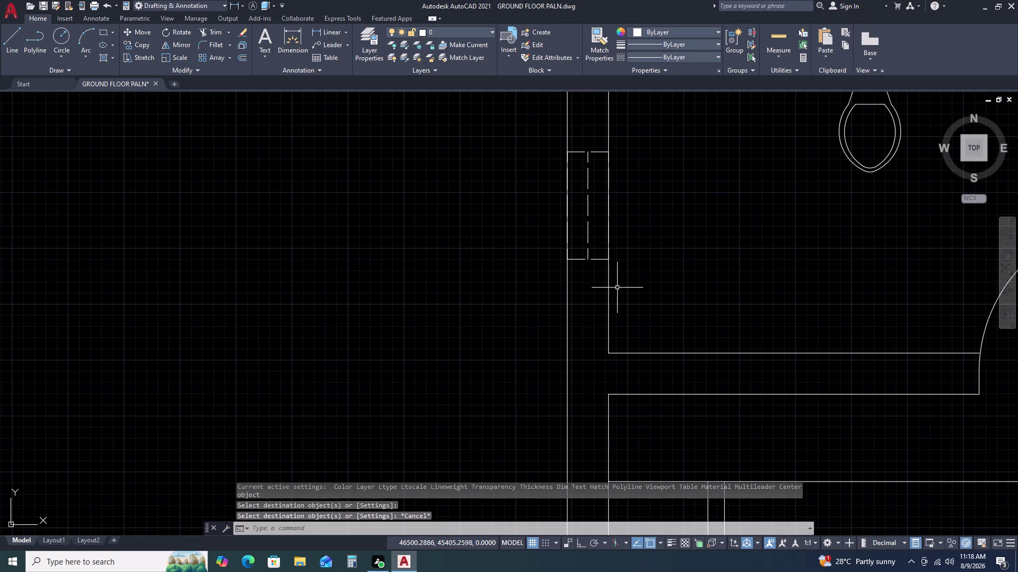
Grip-stretch the bathroom wall polyline's corner up to the window.
click(617, 288)
click(562, 289)
scroll(down, 3)
middle_drag(691, 296, 681, 308)
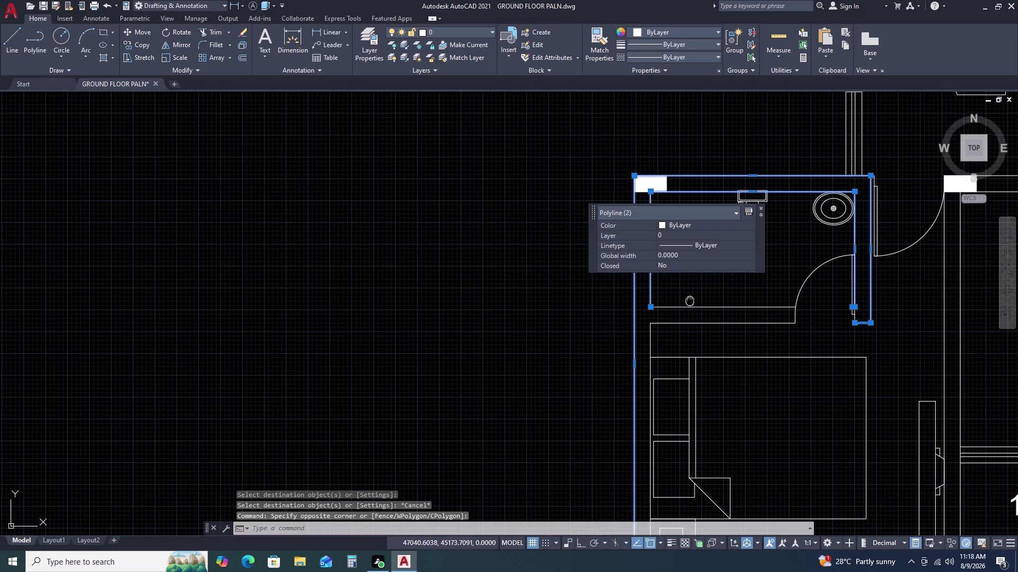
middle_drag(681, 308, 618, 317)
scroll(up, 3)
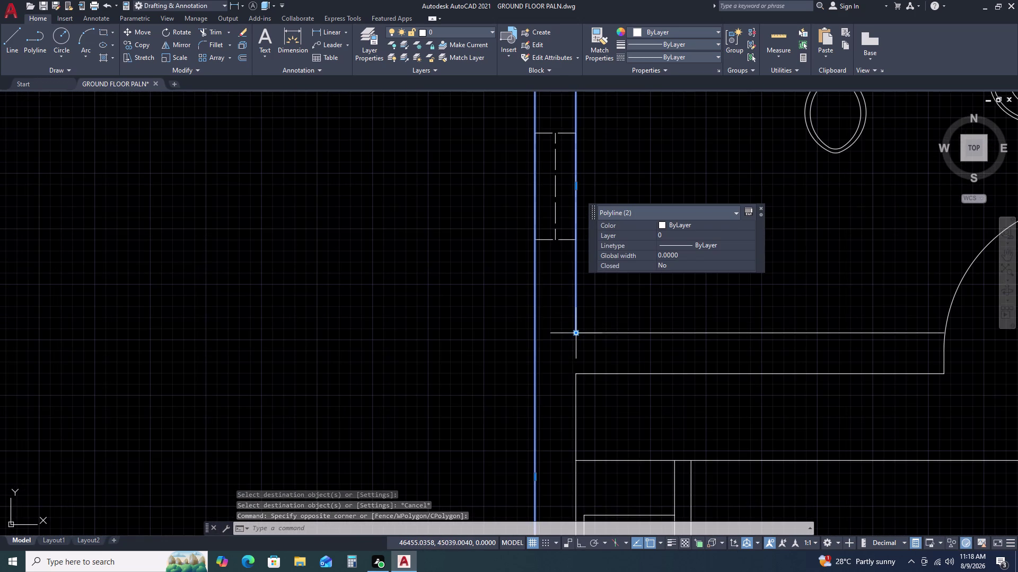
click(575, 334)
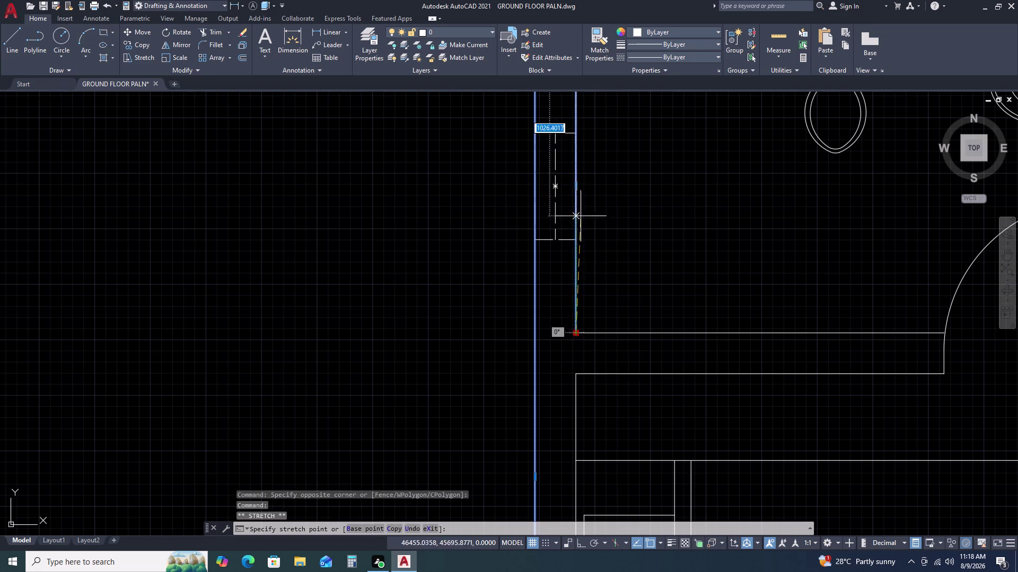
click(576, 131)
key(Escape)
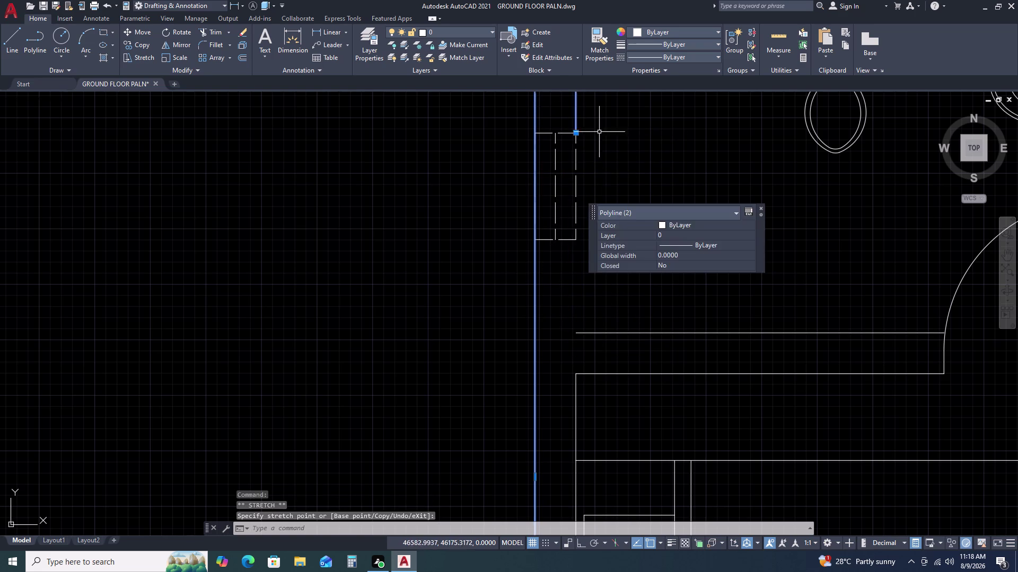
Draw a line from the window's lower end down to the wall corner.
key(l)
key(space)
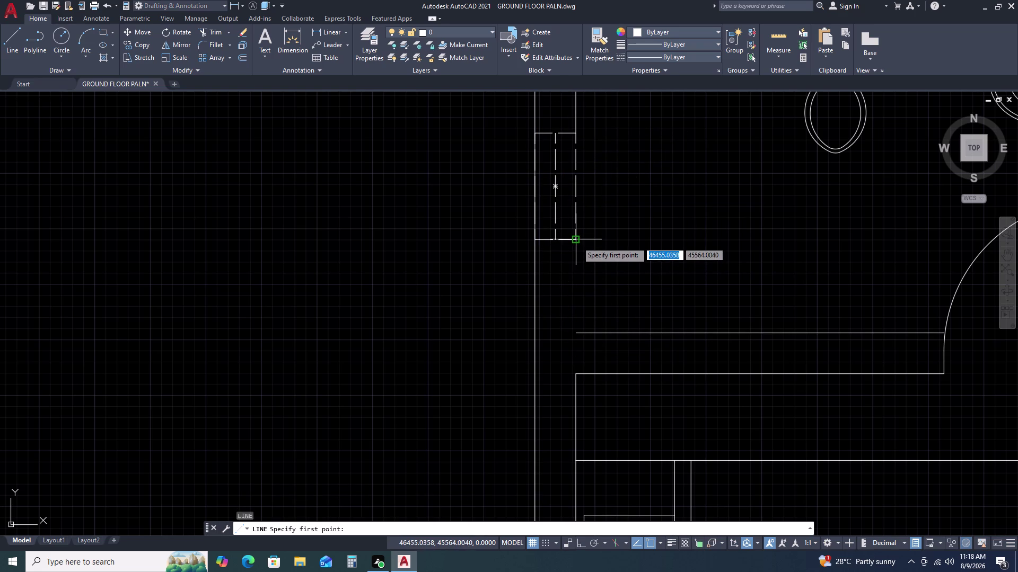
click(576, 241)
click(575, 331)
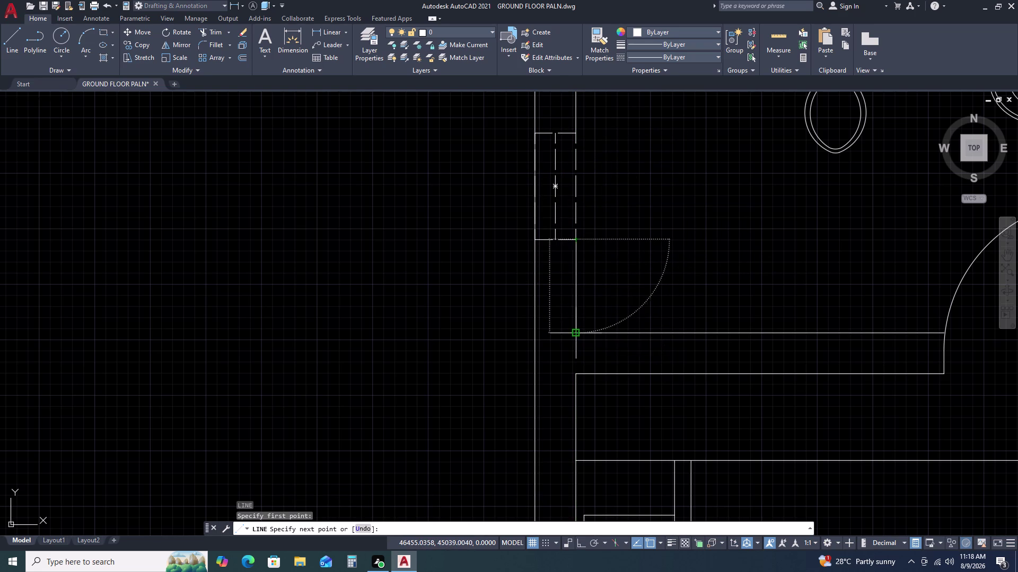
key(Escape)
Grip-stretch the left wall polyline's lower end up to the window.
scroll(down, 3)
middle_drag(713, 288, 686, 265)
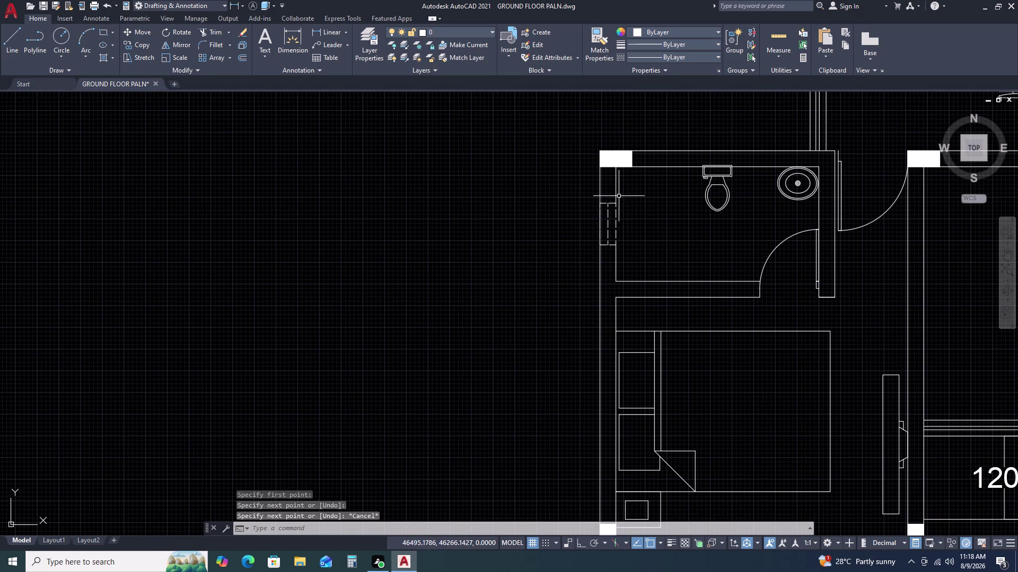
scroll(up, 3)
click(600, 191)
click(575, 191)
scroll(down, 3)
middle_drag(650, 277, 625, 210)
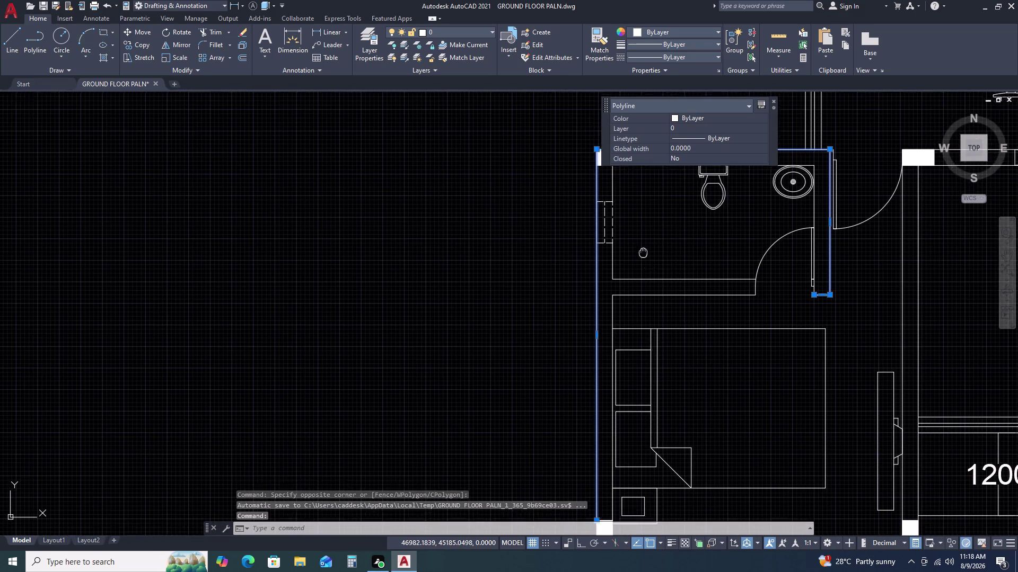
middle_drag(626, 210, 623, 201)
scroll(down, 3)
scroll(up, 3)
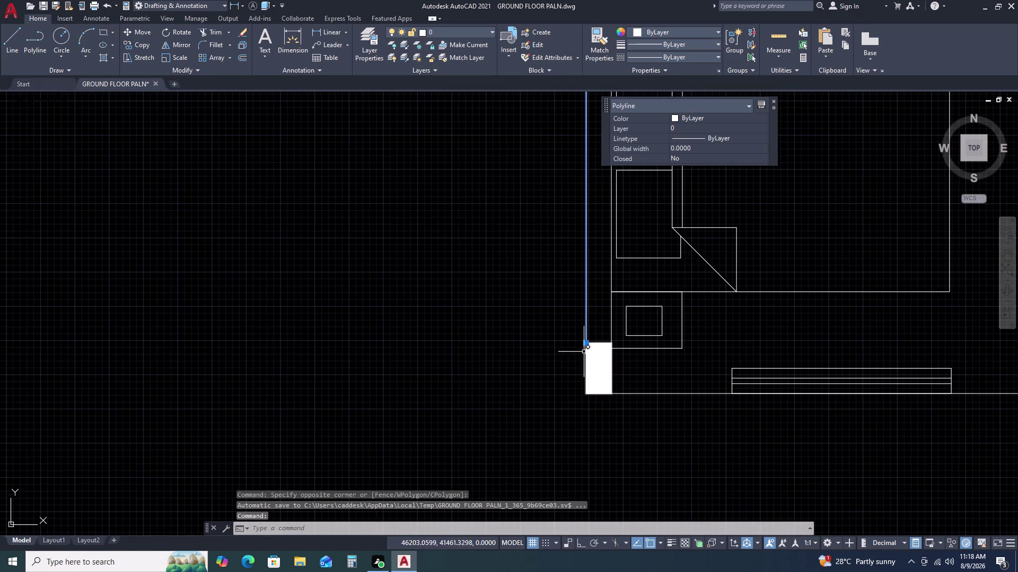
click(587, 345)
scroll(down, 3)
middle_drag(595, 214, 597, 216)
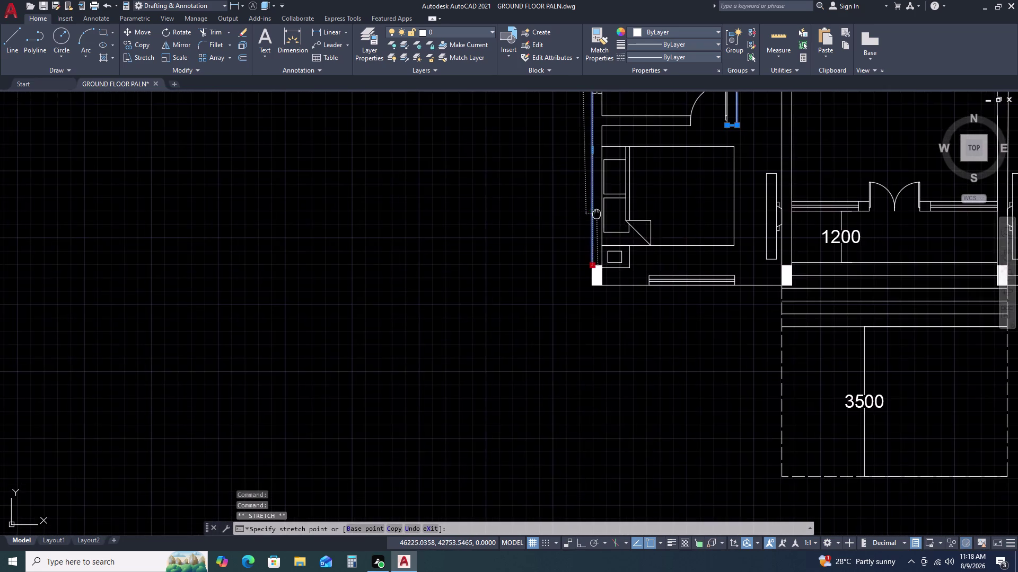
middle_drag(597, 216, 593, 313)
scroll(up, 3)
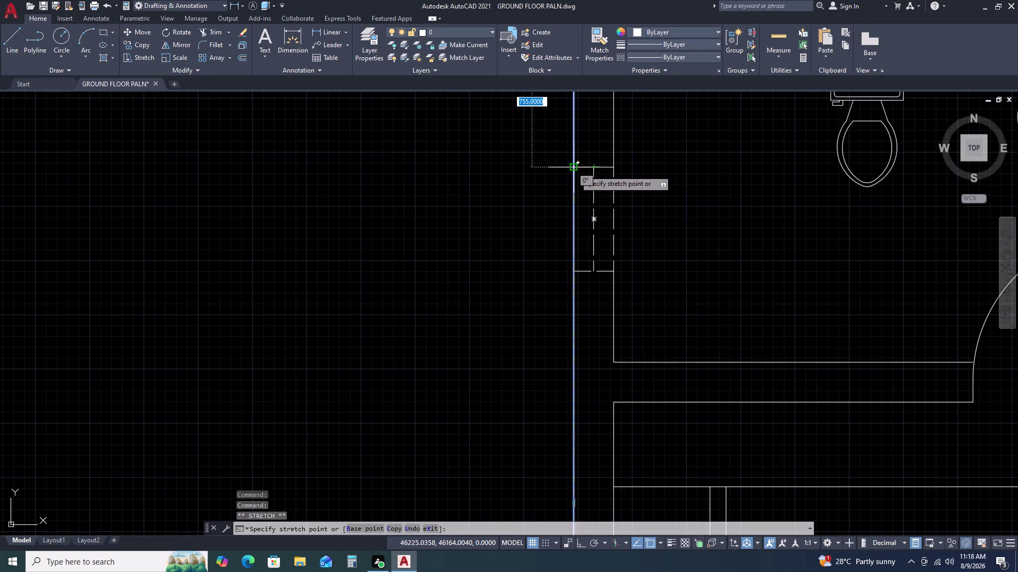
click(574, 170)
key(Escape)
Draw a line from the window's lower edge down into the bedroom.
scroll(down, 3)
middle_drag(673, 261, 643, 160)
key(l)
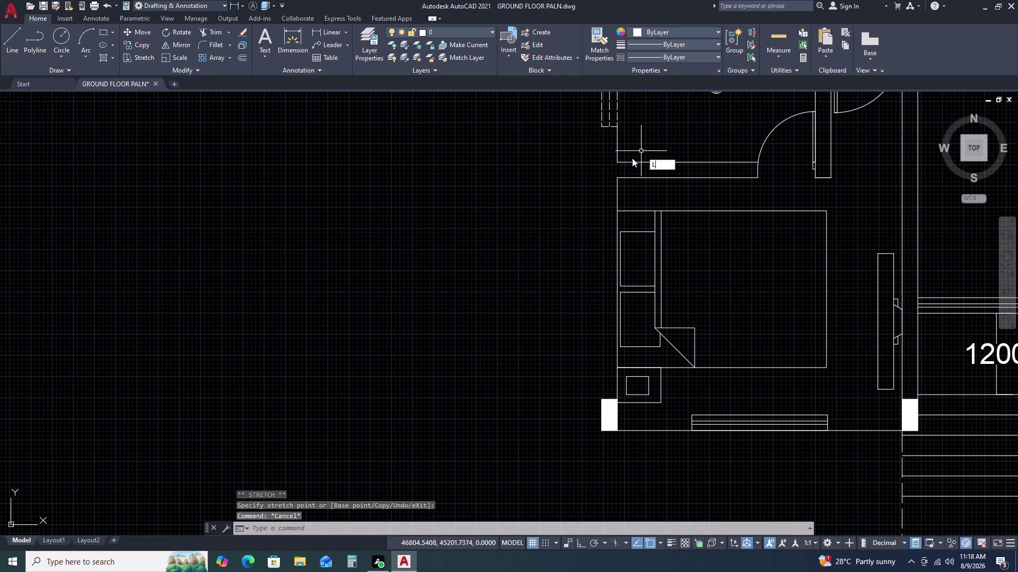
key(space)
click(602, 125)
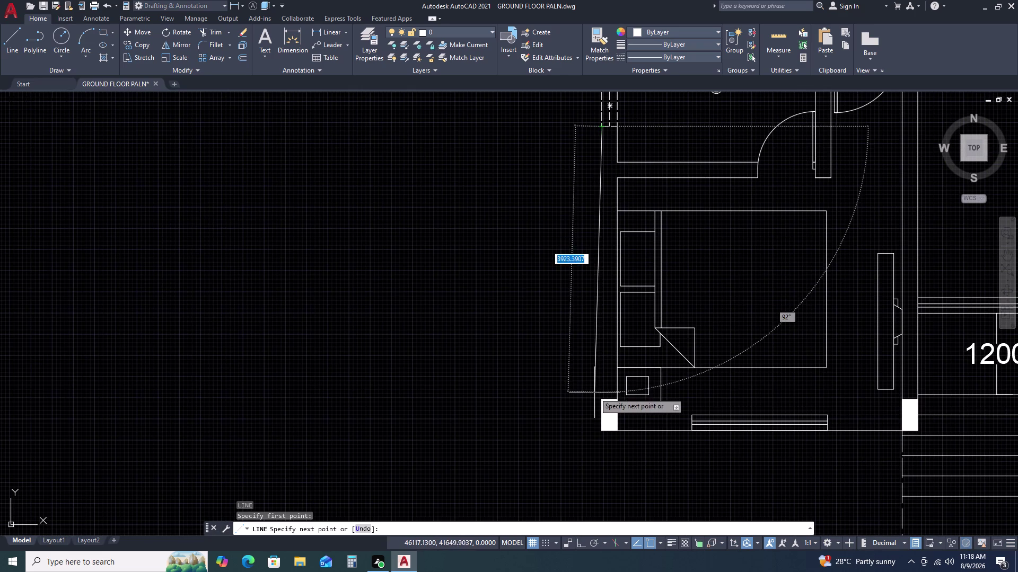
double_click(600, 401)
key(Escape)
scroll(down, 3)
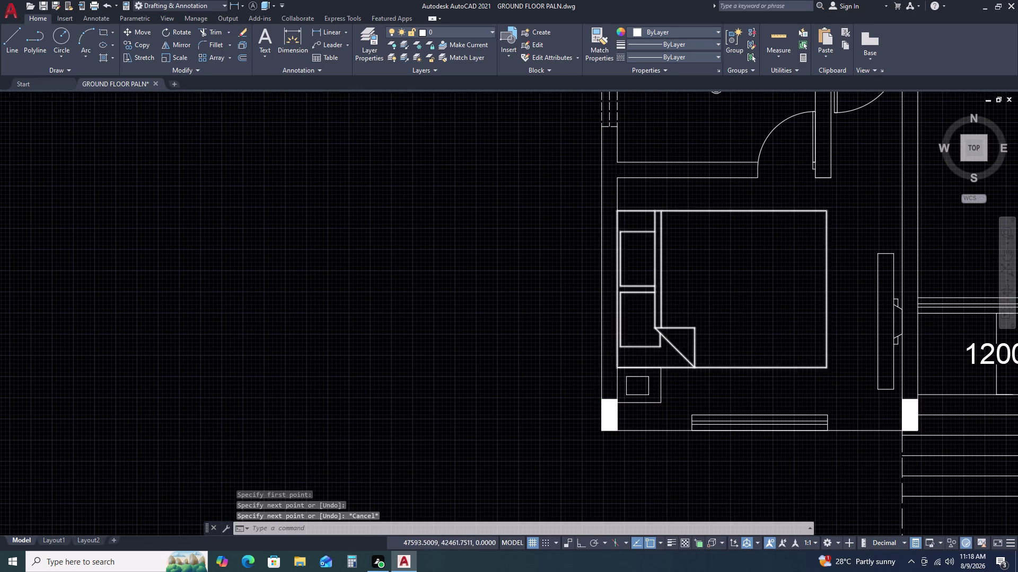
middle_drag(735, 334, 590, 346)
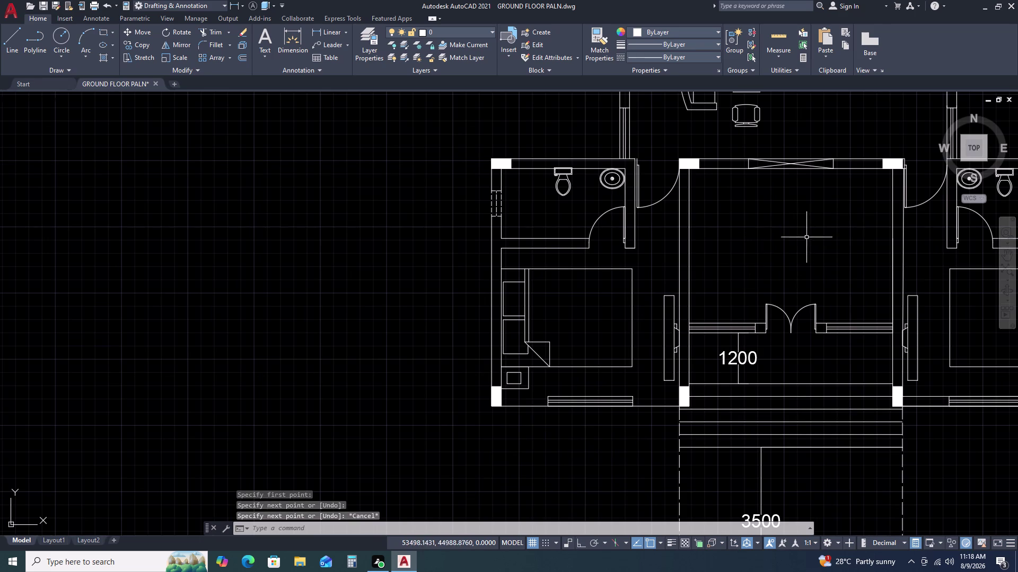
Grip-stretch a corner of the right bathroom's wall outline upward.
middle_drag(812, 237, 693, 246)
middle_drag(731, 236, 602, 249)
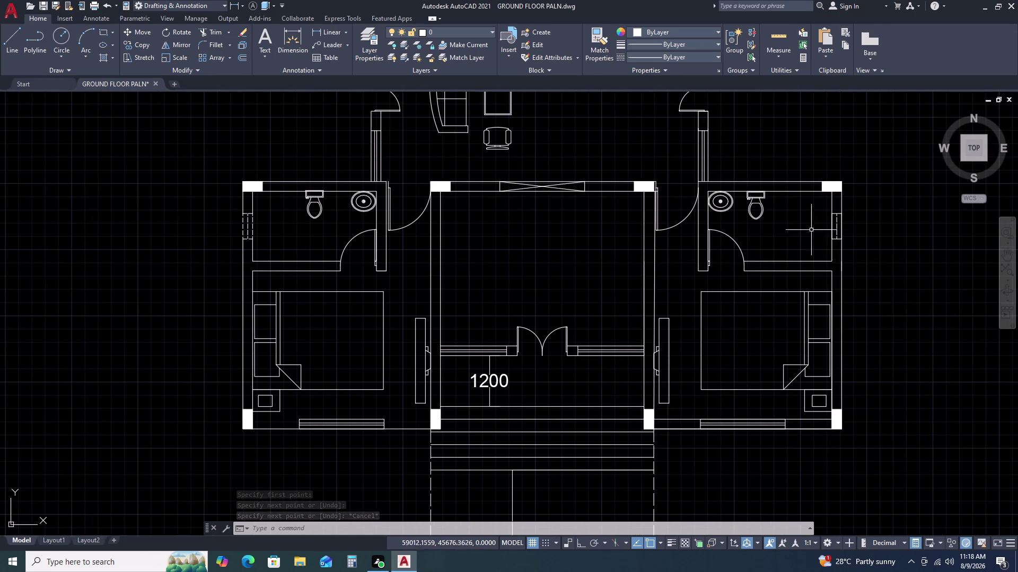
scroll(up, 3)
click(829, 272)
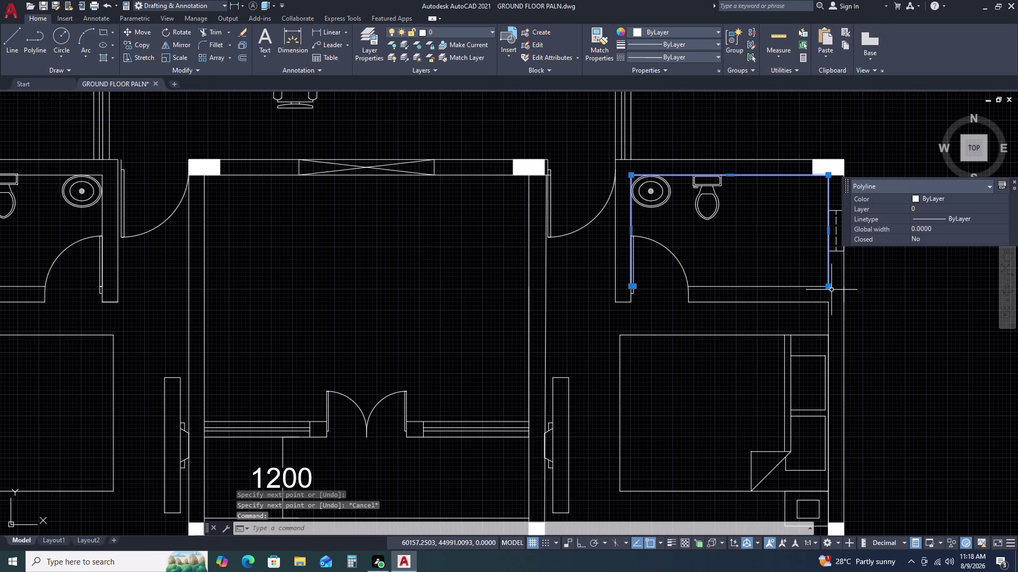
click(829, 289)
click(829, 211)
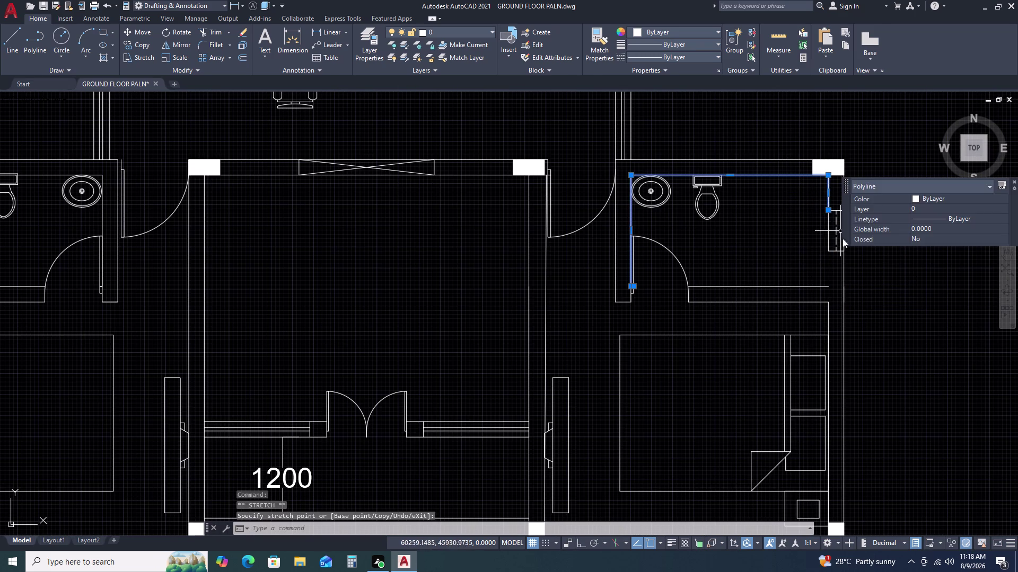
key(Escape)
Apply the dashed style to the bathroom window lines with MATCHPROP.
scroll(up, 3)
click(834, 235)
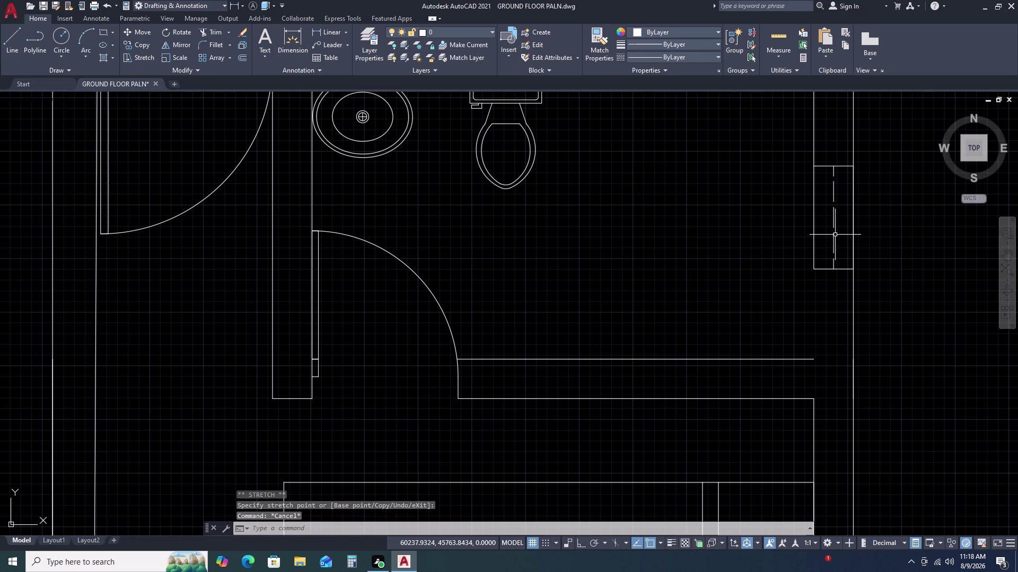
key(m)
text(A)
key(space)
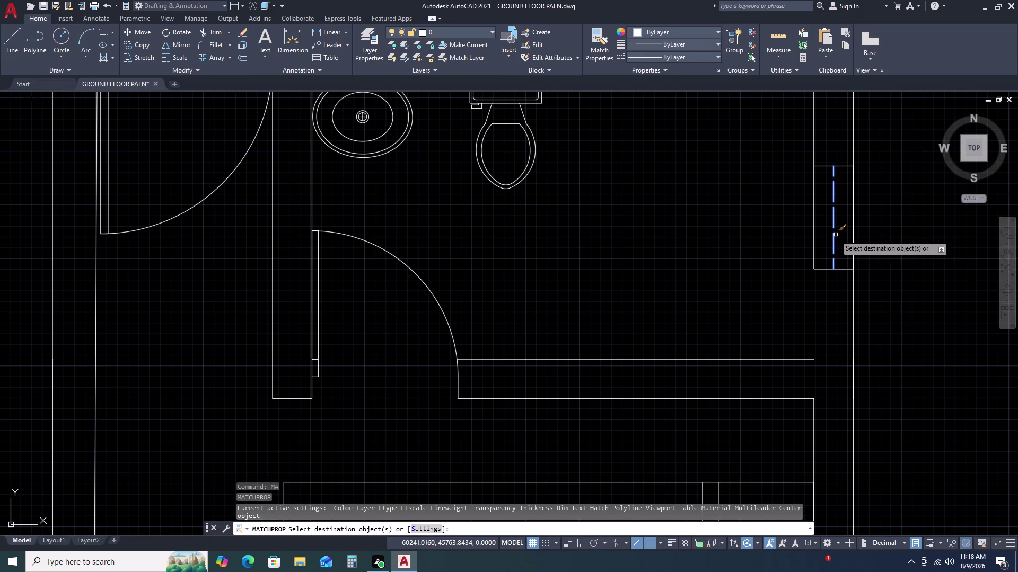
click(811, 236)
double_click(815, 224)
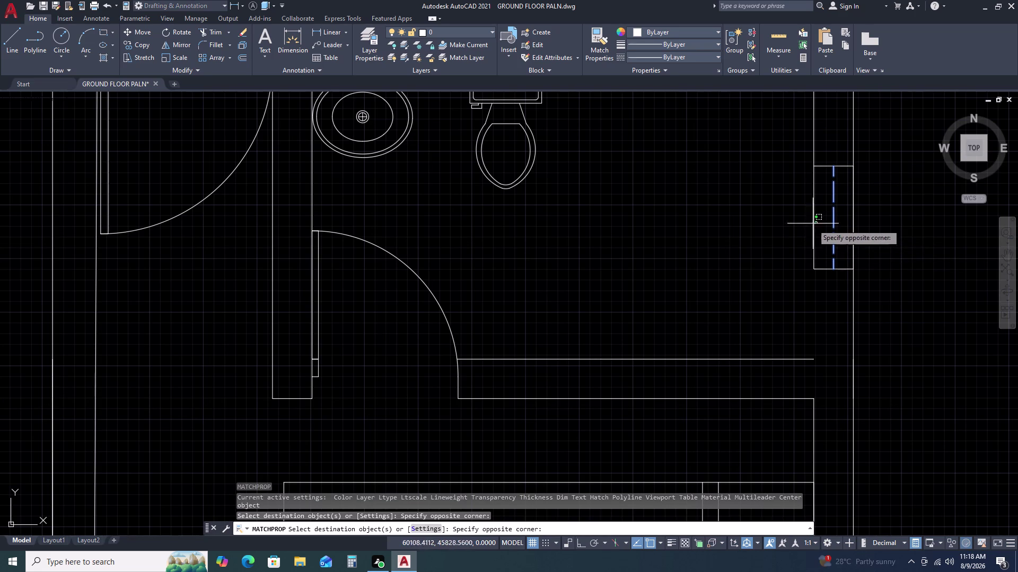
triple_click(804, 230)
key(Escape)
Stretch the bathroom's outer vertical wall line endpoint to the corner.
click(854, 317)
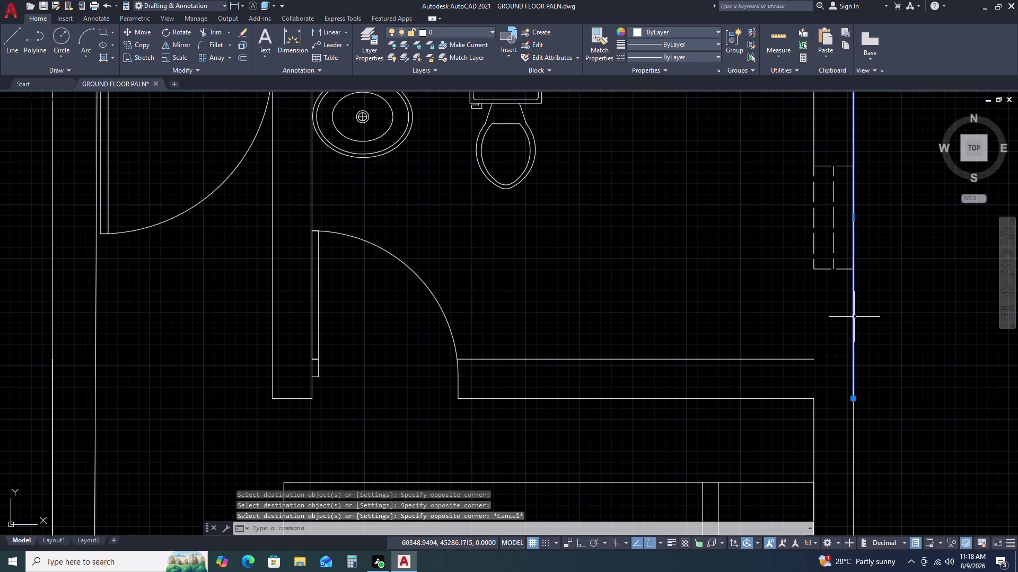
scroll(down, 3)
middle_drag(882, 367, 793, 378)
scroll(up, 3)
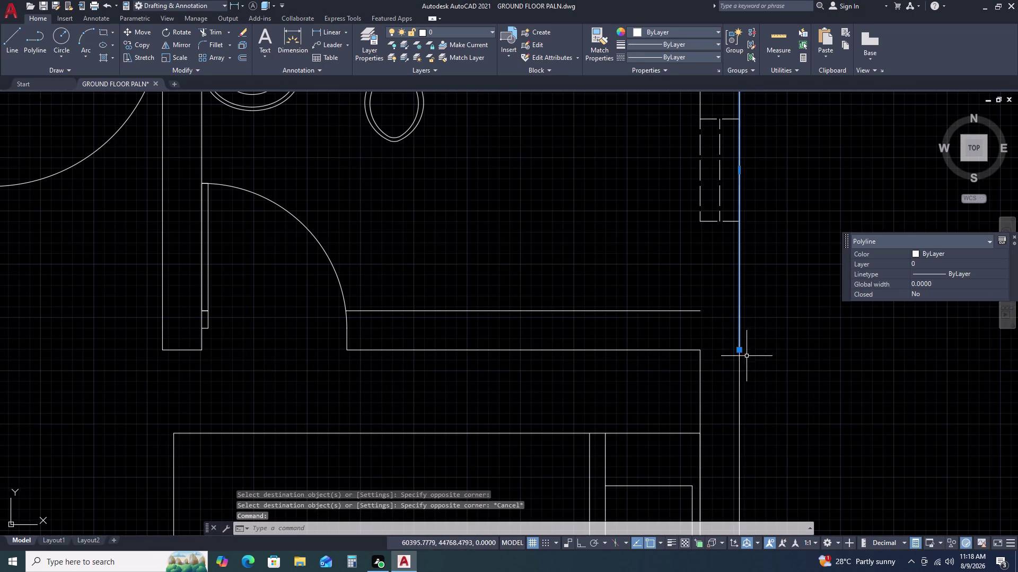
click(741, 352)
middle_drag(769, 243, 743, 400)
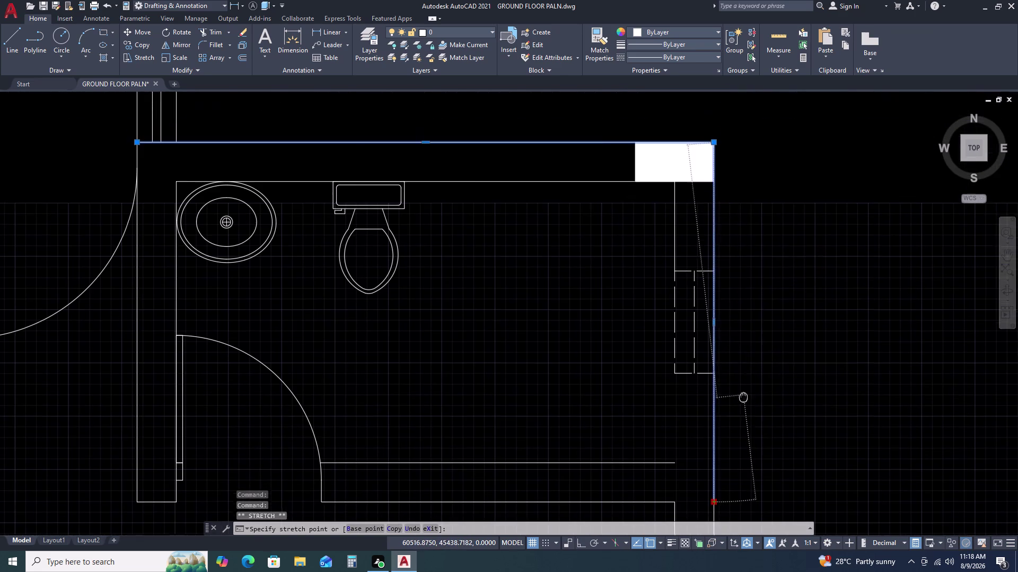
click(713, 276)
scroll(down, 3)
middle_drag(757, 319, 751, 297)
Fillet the two wall lines to close the bathroom's lower corner.
text(F)
key(space)
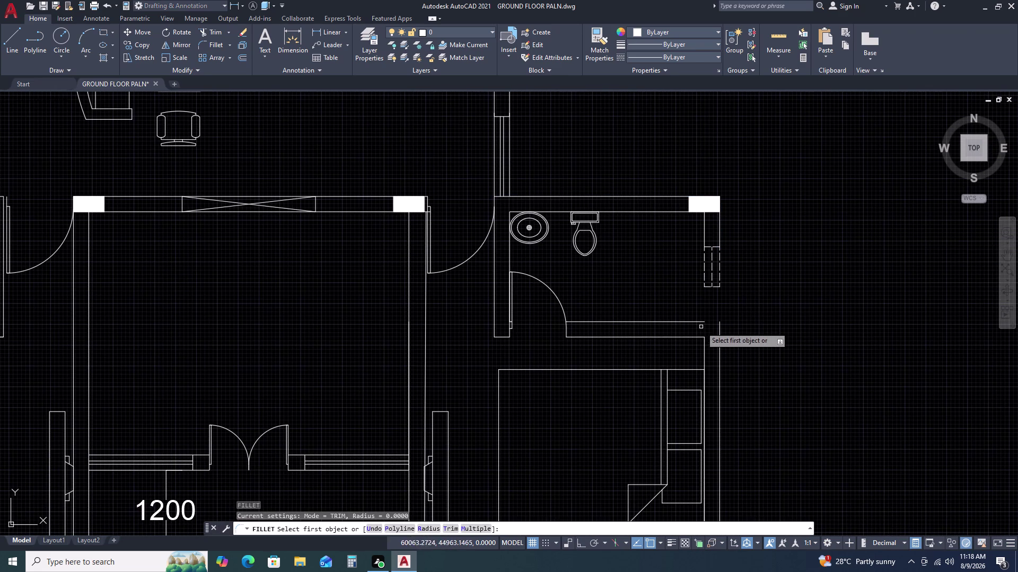
click(697, 321)
click(719, 330)
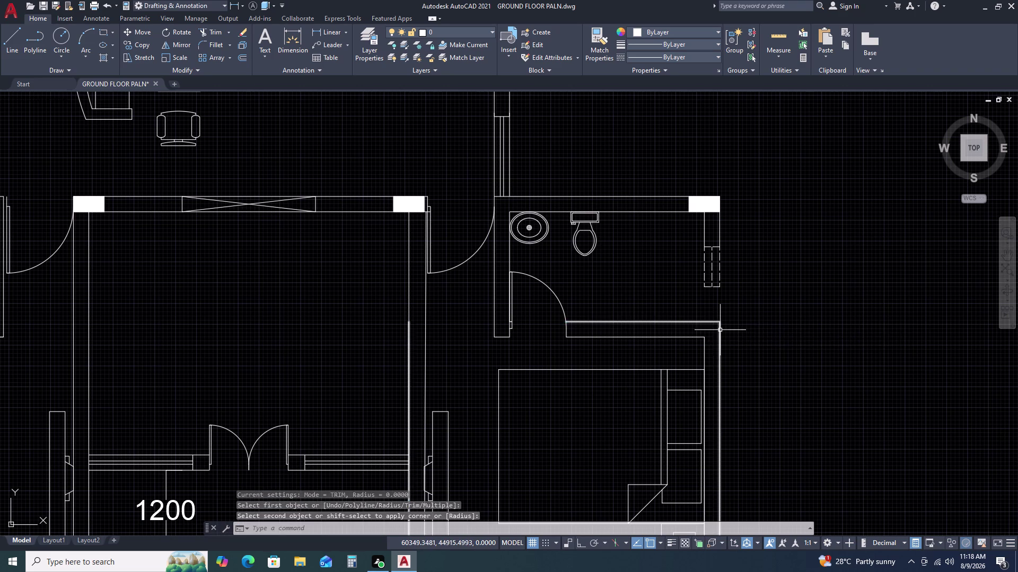
key(Escape)
Draw two short vertical lines at the bathroom wall corner.
key(l)
key(space)
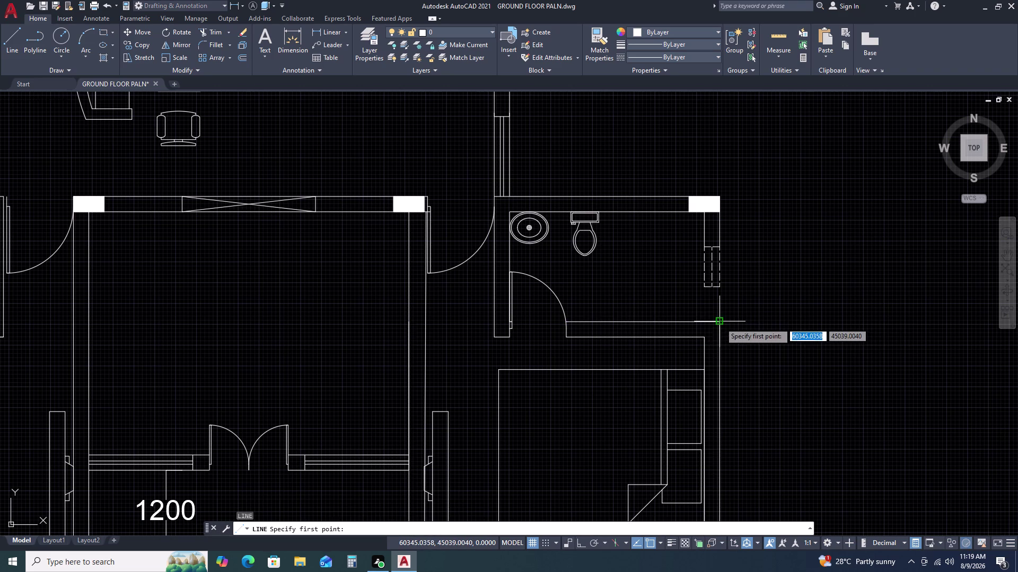
click(719, 323)
click(720, 292)
key(space)
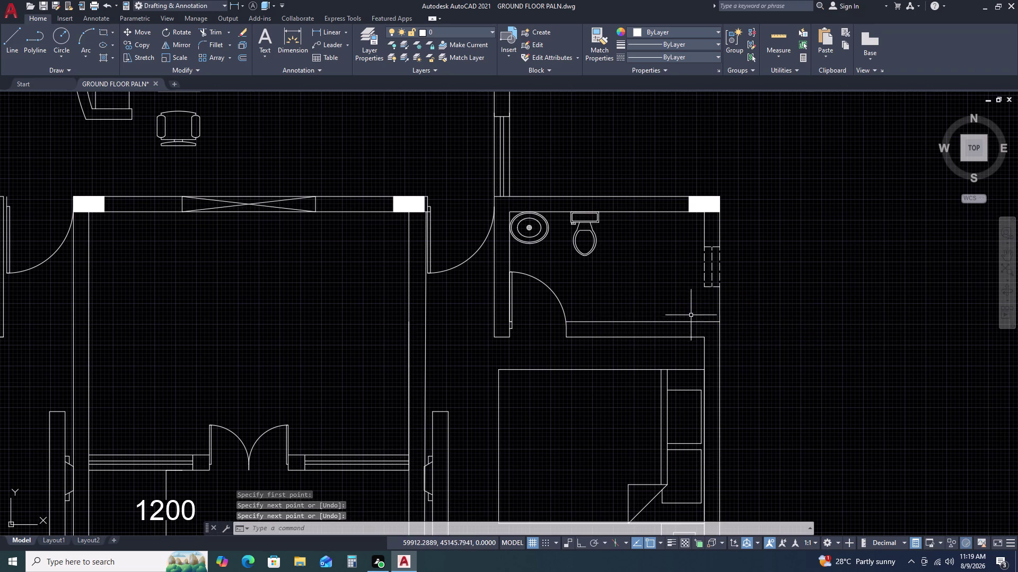
key(space)
click(706, 287)
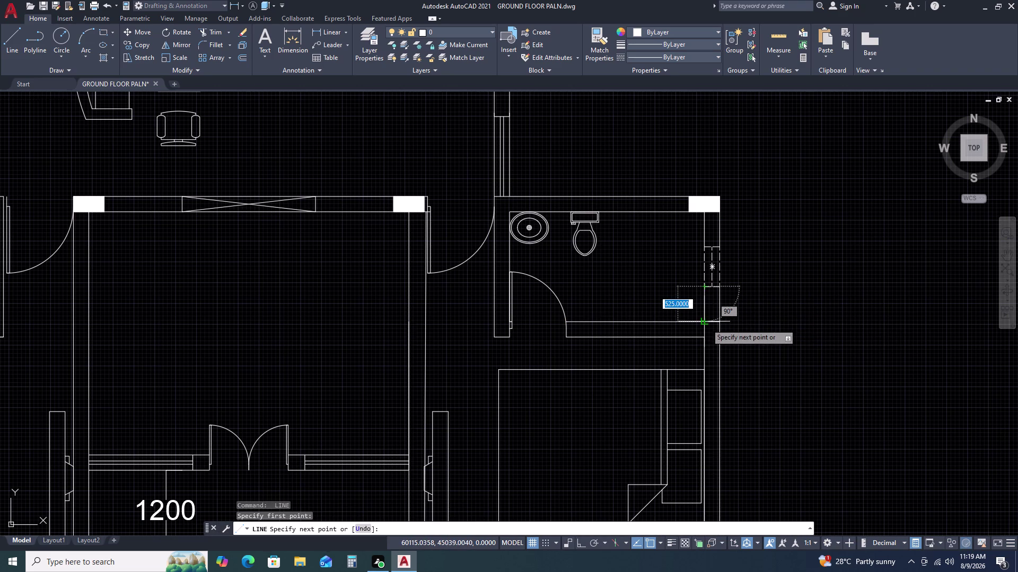
click(706, 324)
key(Escape)
Trim the excess wall line ends around the bathroom corner.
key(t)
key(r)
key(space)
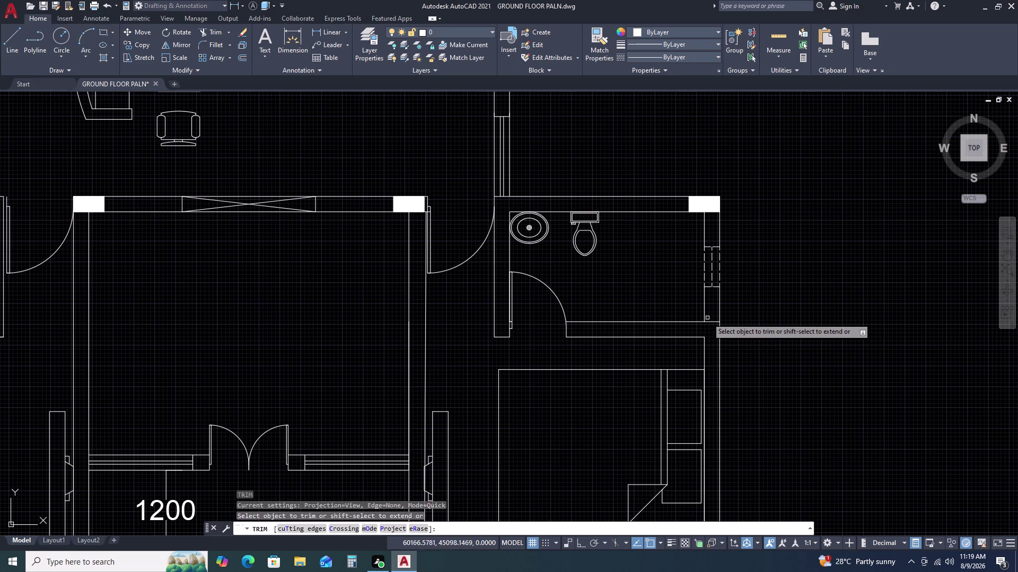
scroll(up, 3)
drag(714, 306, 710, 312)
click(714, 359)
key(Escape)
scroll(down, 3)
middle_drag(789, 350, 785, 308)
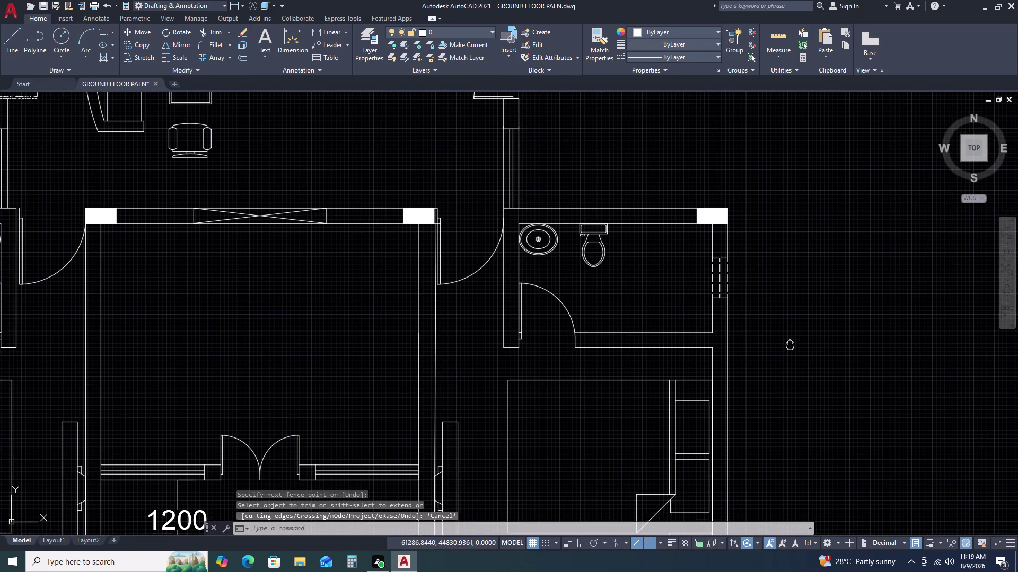
scroll(down, 3)
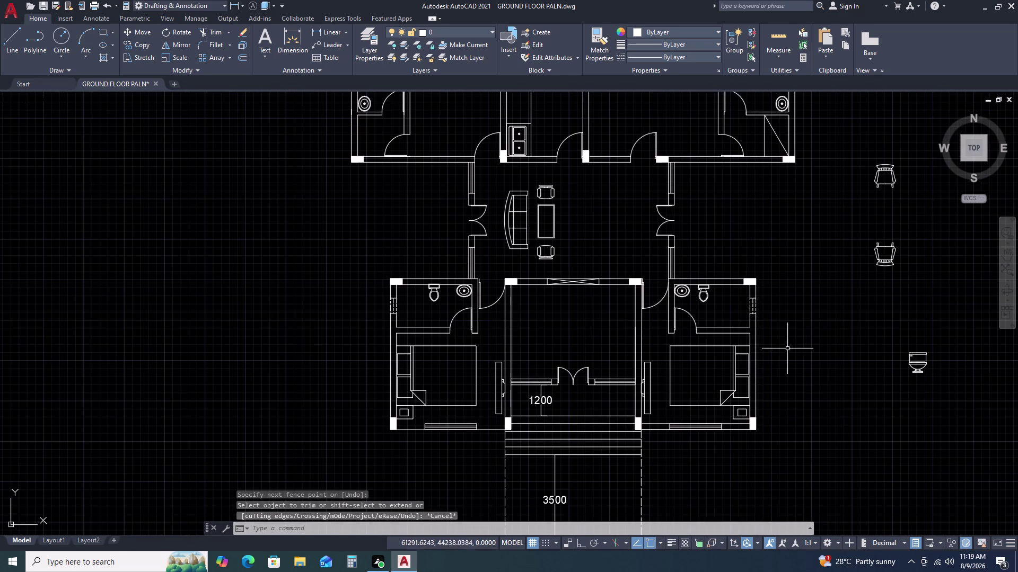
Zoom to the front wall and delete the stray line beside the entrance steps.
middle_drag(827, 395, 801, 325)
scroll(down, 3)
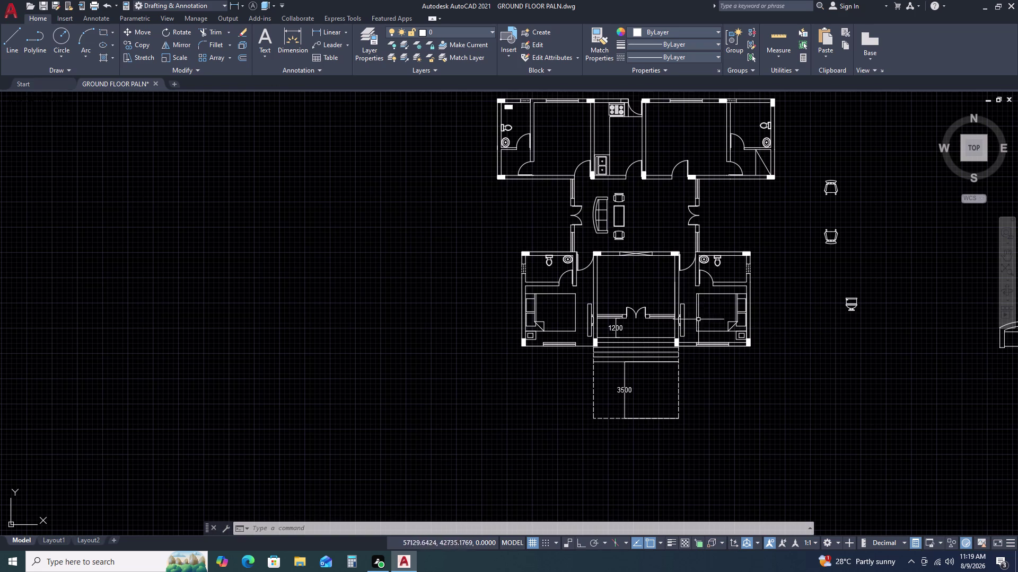
scroll(up, 3)
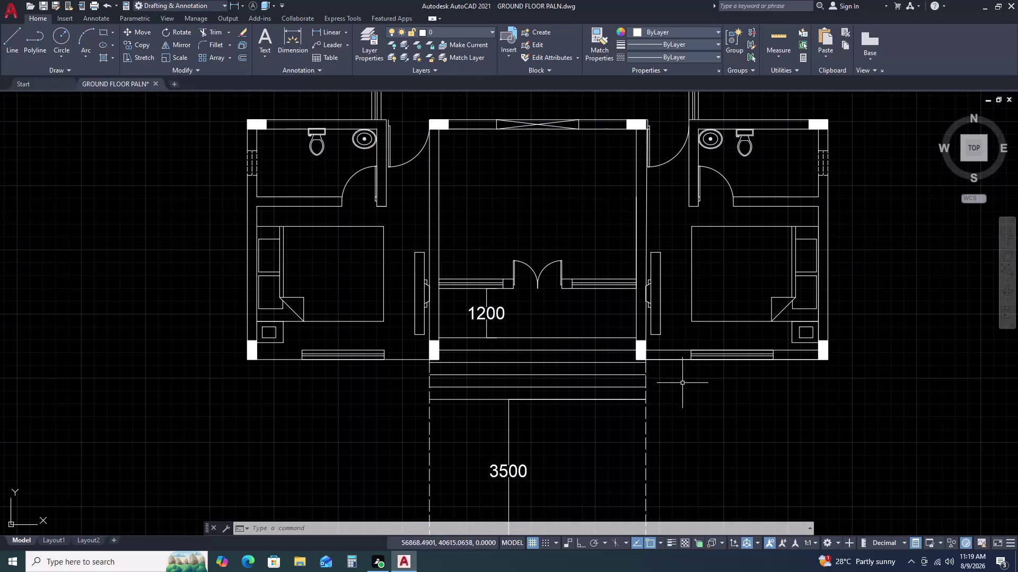
middle_drag(678, 391, 719, 305)
scroll(up, 3)
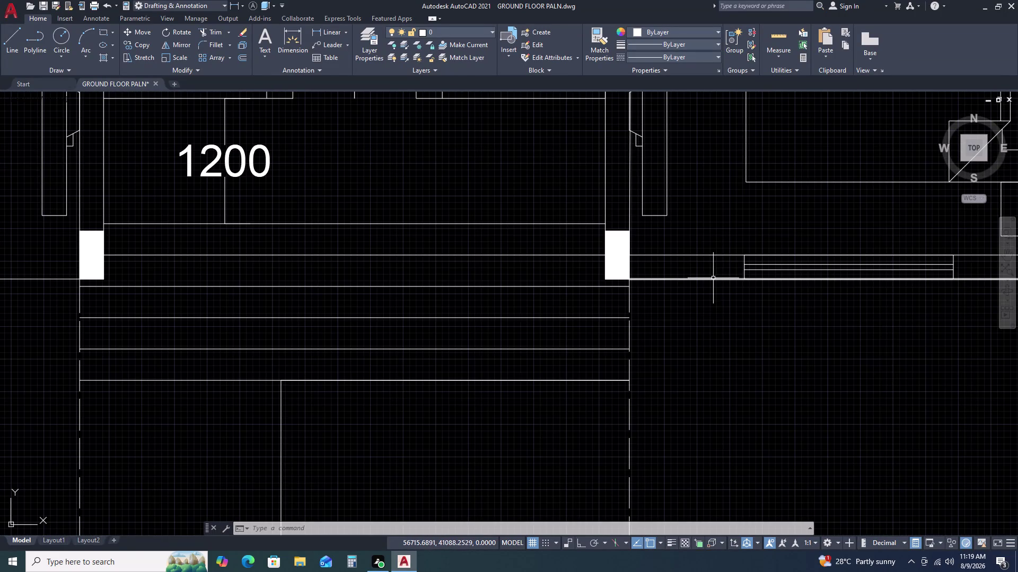
click(713, 278)
key(Delete)
scroll(down, 3)
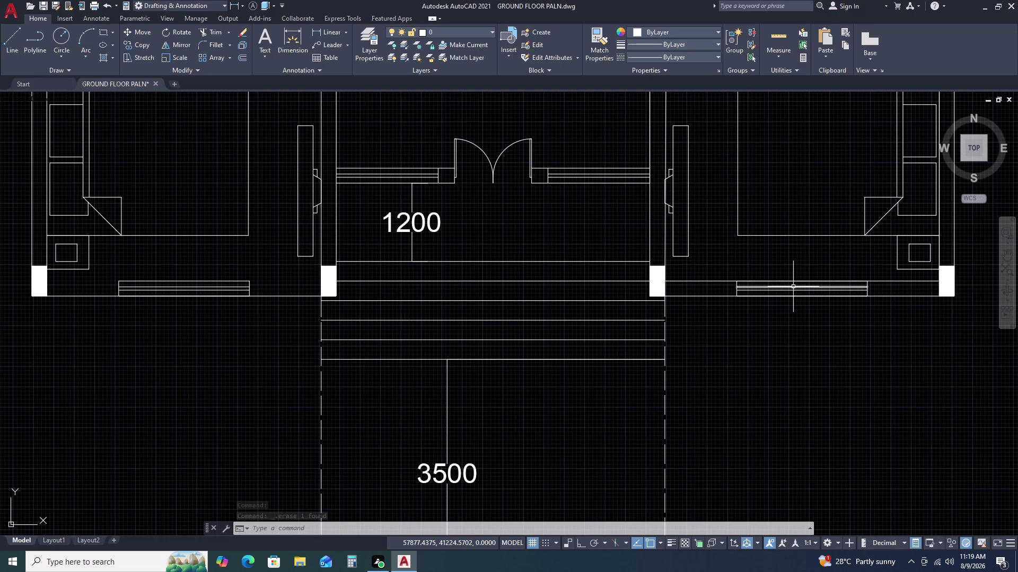
scroll(up, 3)
scroll(down, 3)
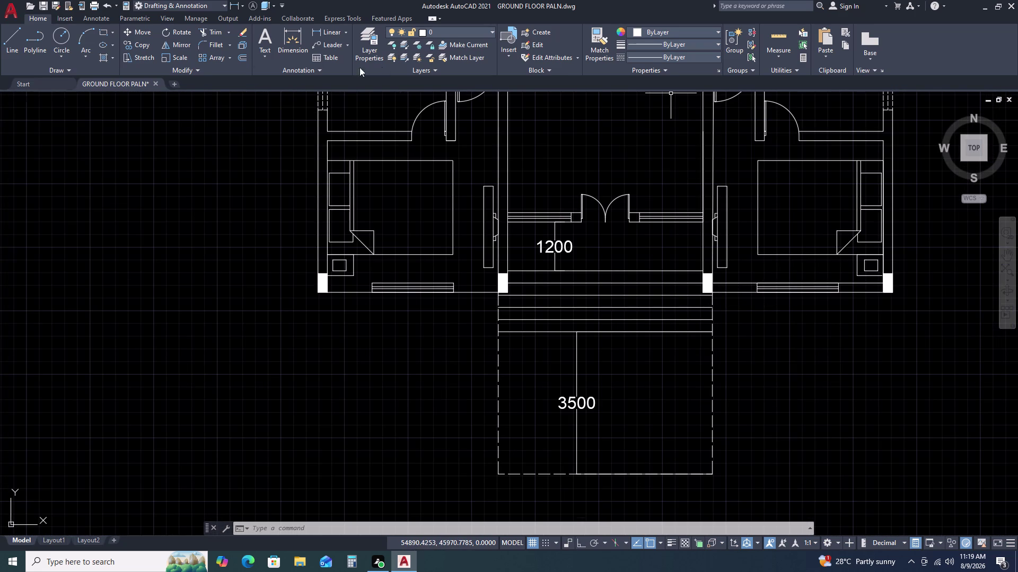
click(369, 46)
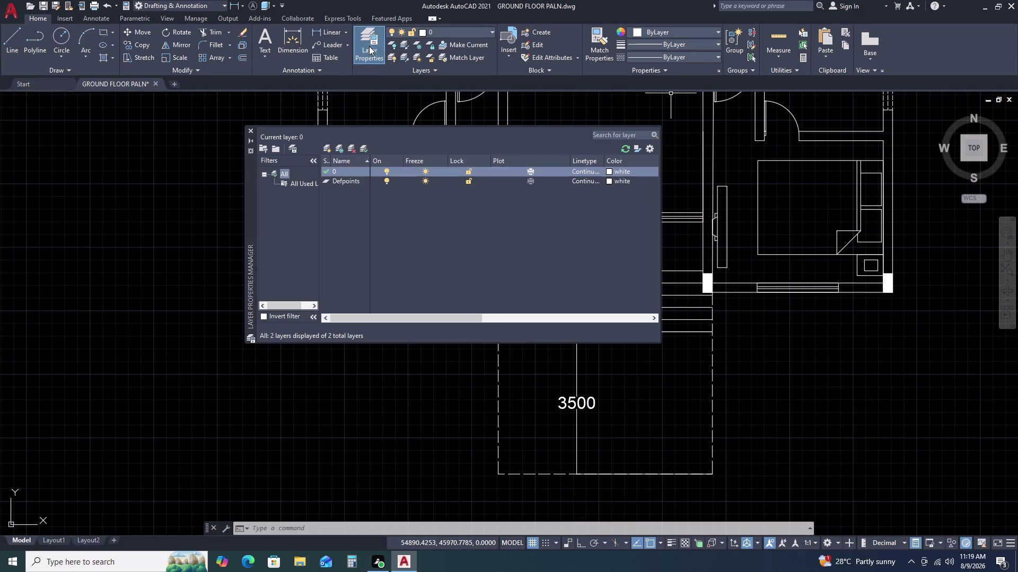
Create a new layer named WINDOWS with colour 92.
click(324, 145)
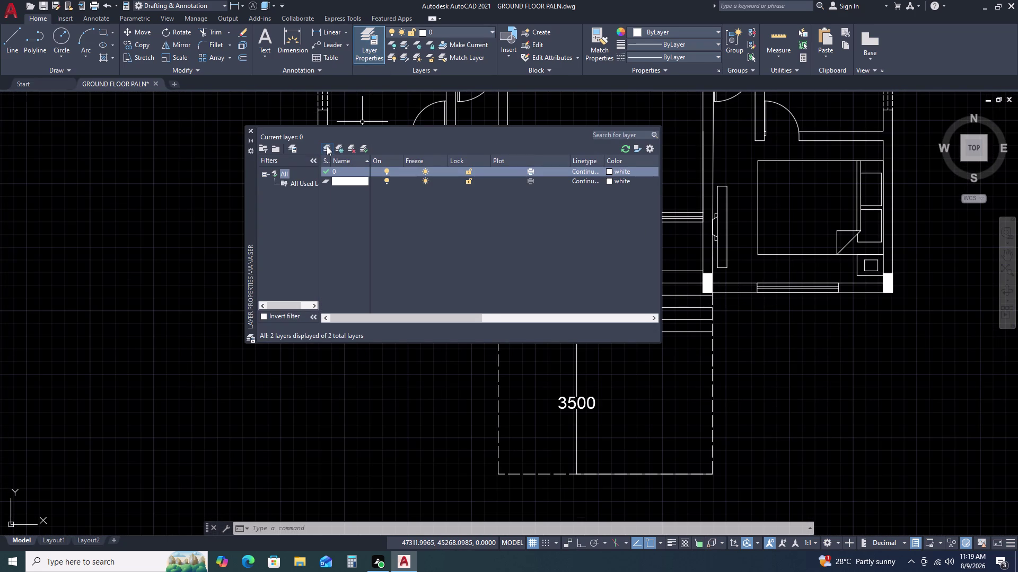
text(W)
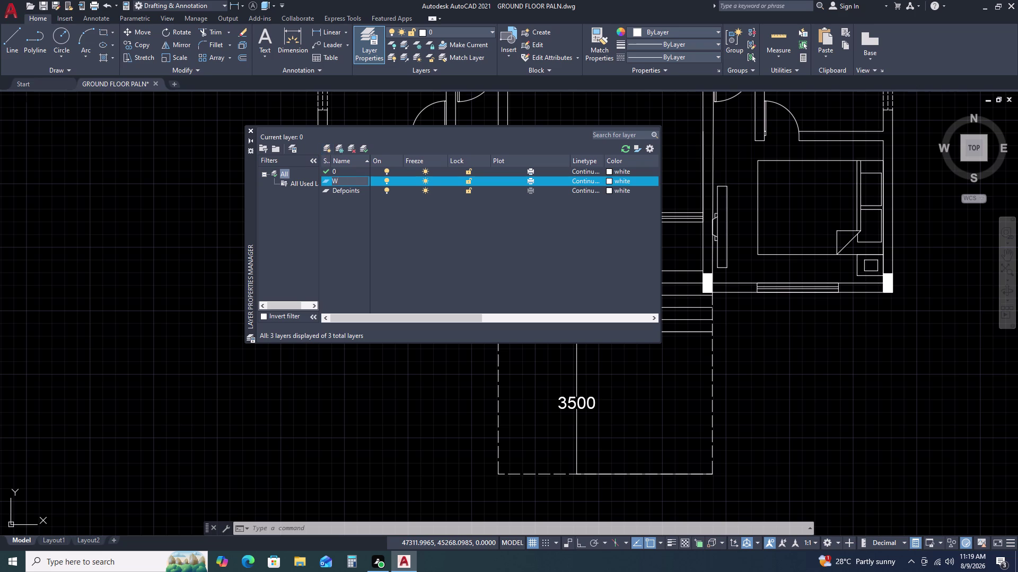
text(O)
key(BackSpace)
text(IM)
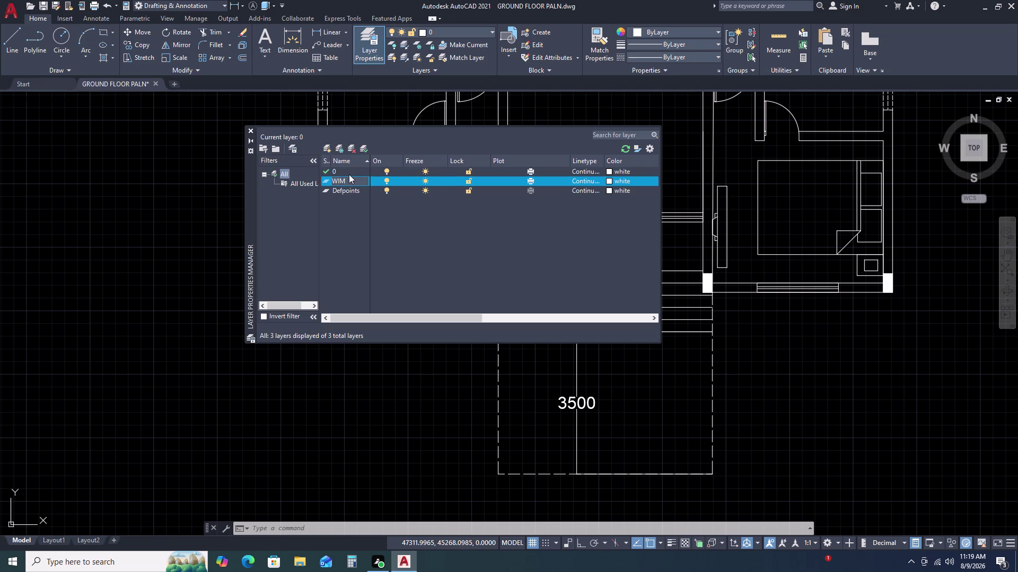
key(BackSpace)
text(NDOWS)
click(611, 182)
click(485, 241)
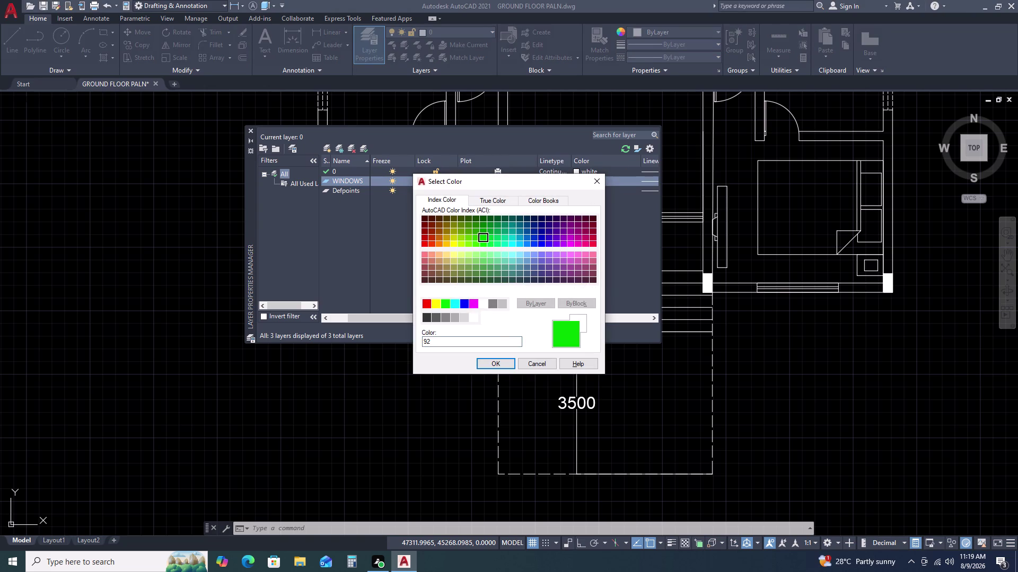
click(504, 366)
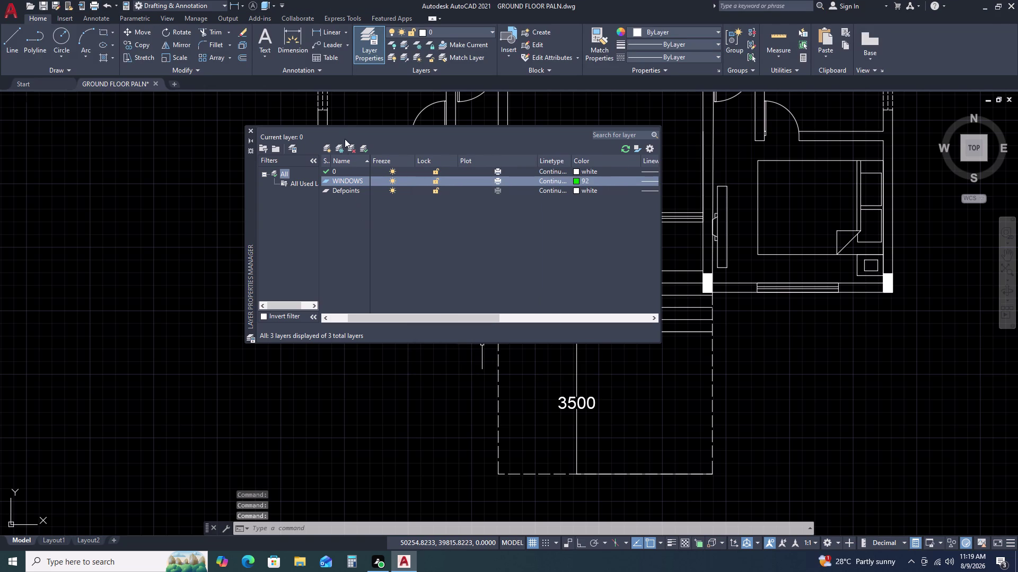
Create a DOORS layer and give it colour 132.
click(325, 148)
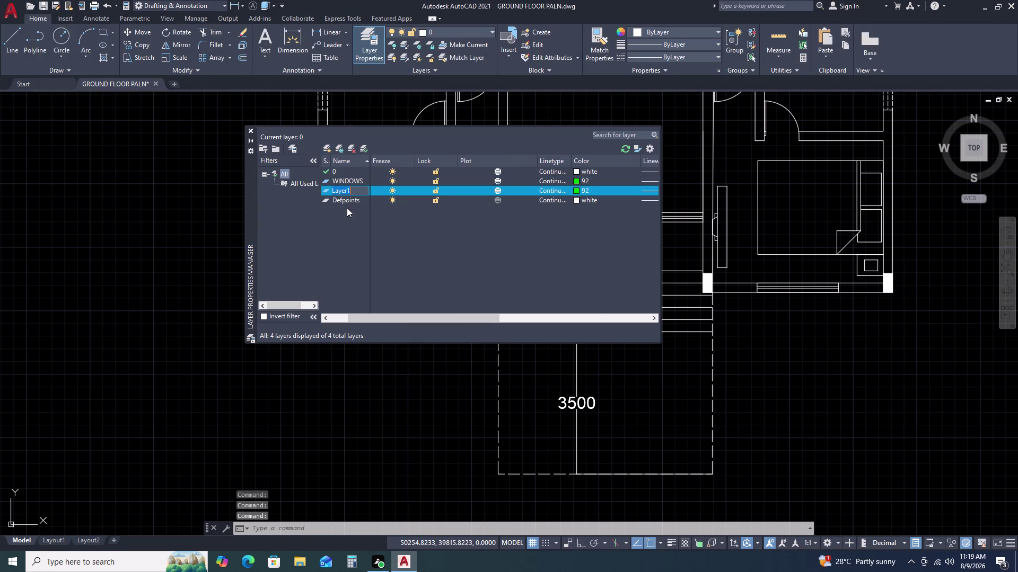
key(d)
text(OORS)
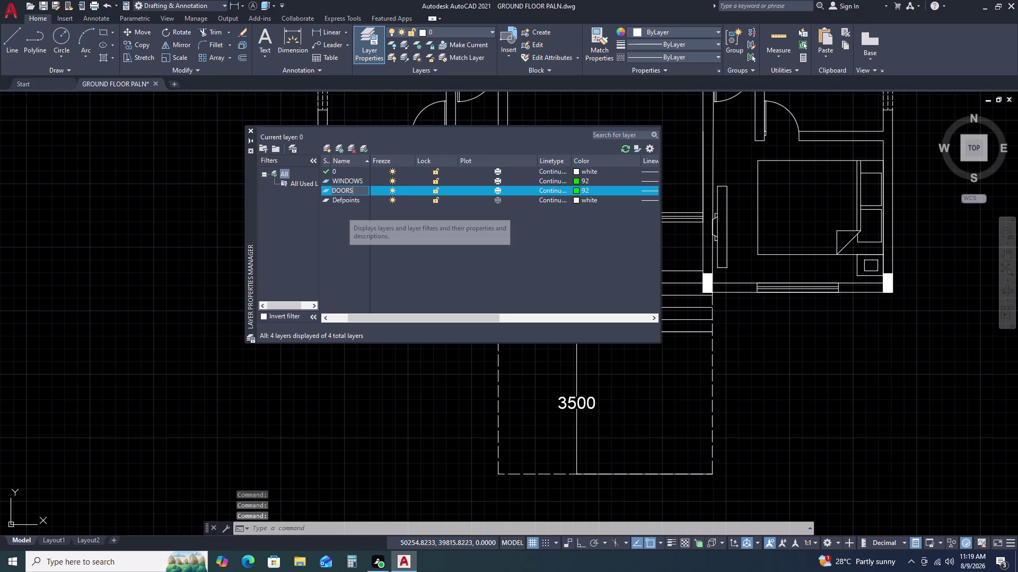
click(575, 191)
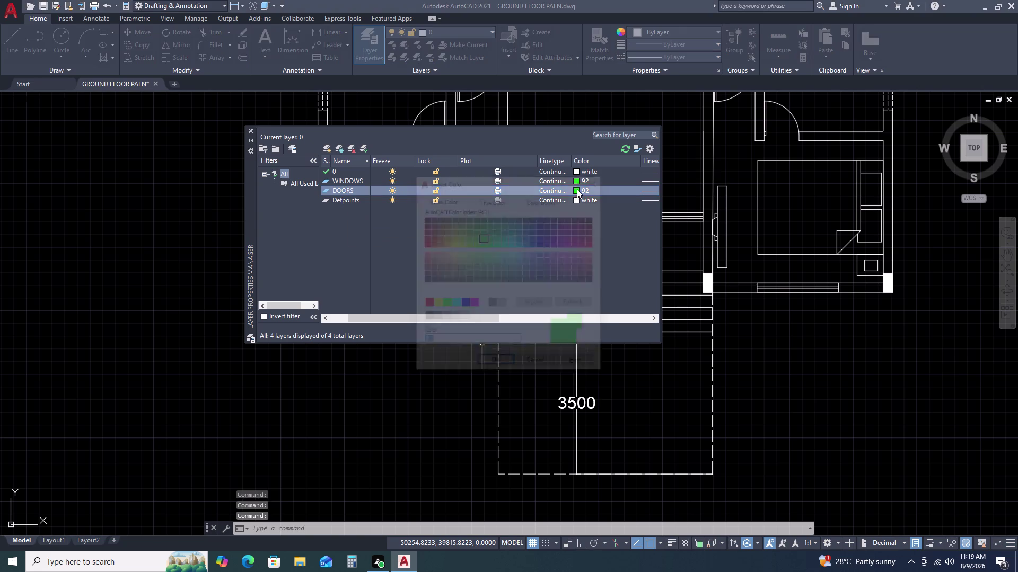
click(515, 242)
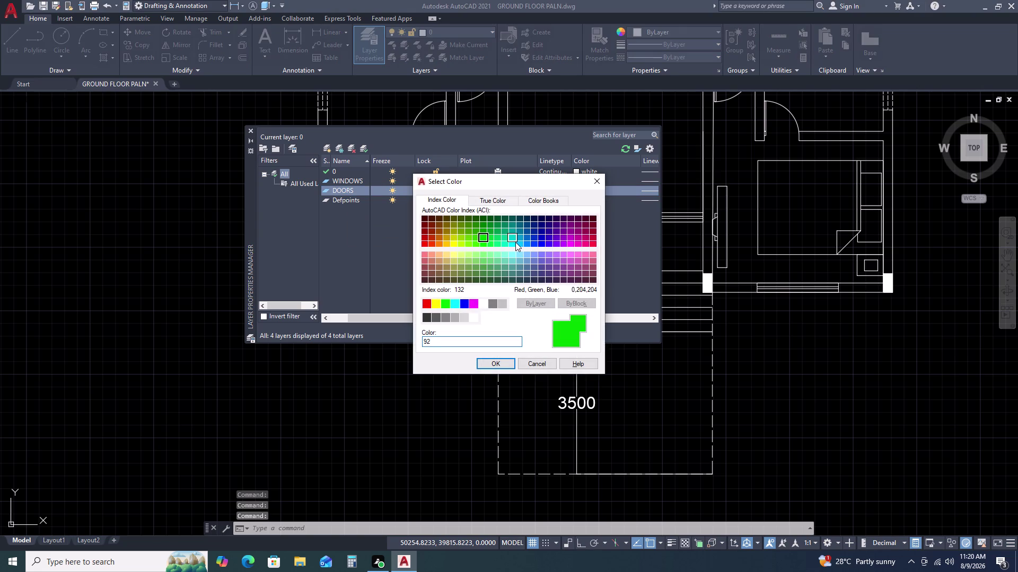
click(495, 363)
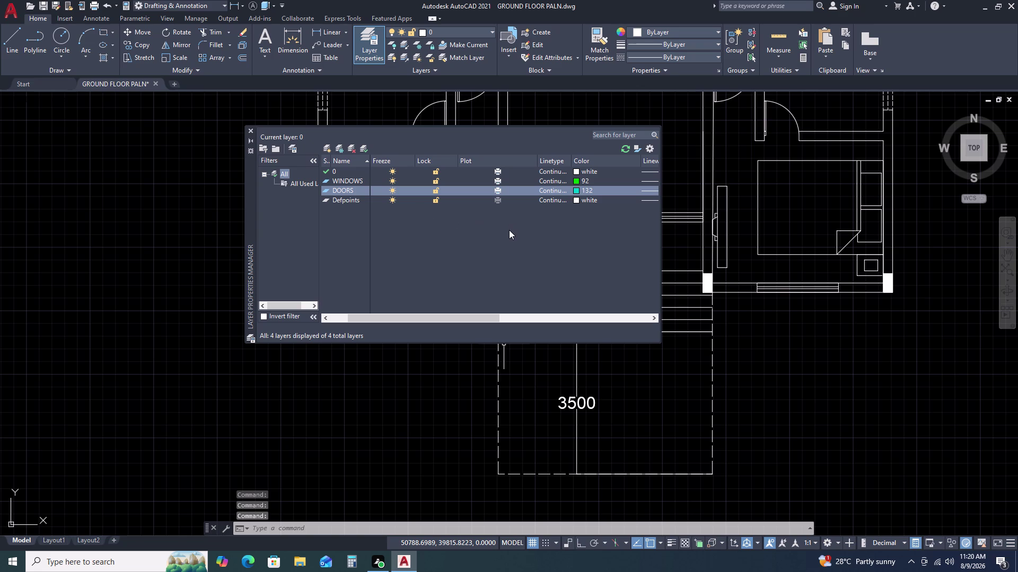
click(330, 150)
Name the new layer FURNITURE and give it red colour 20.
key(f)
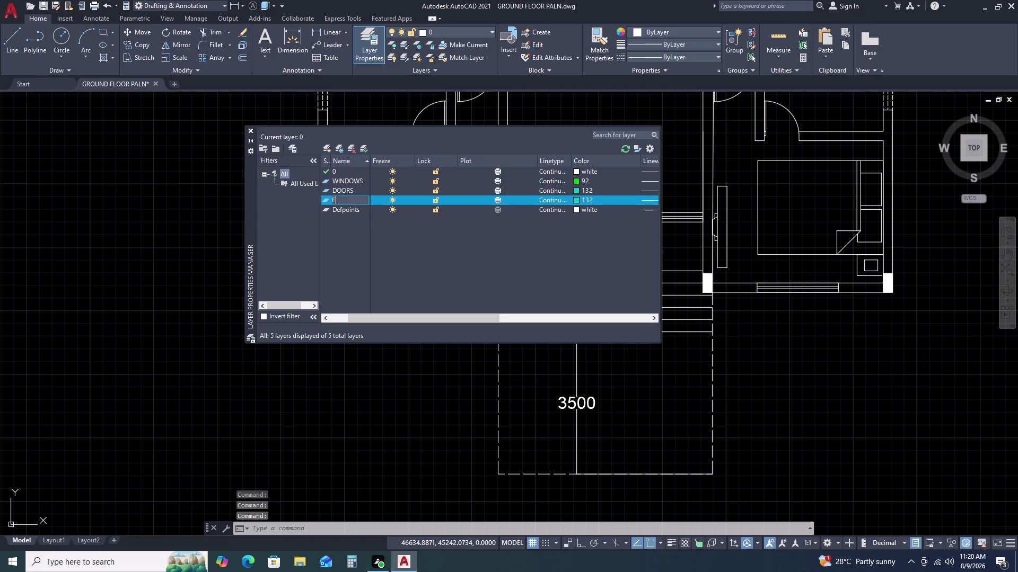
text(URNI)
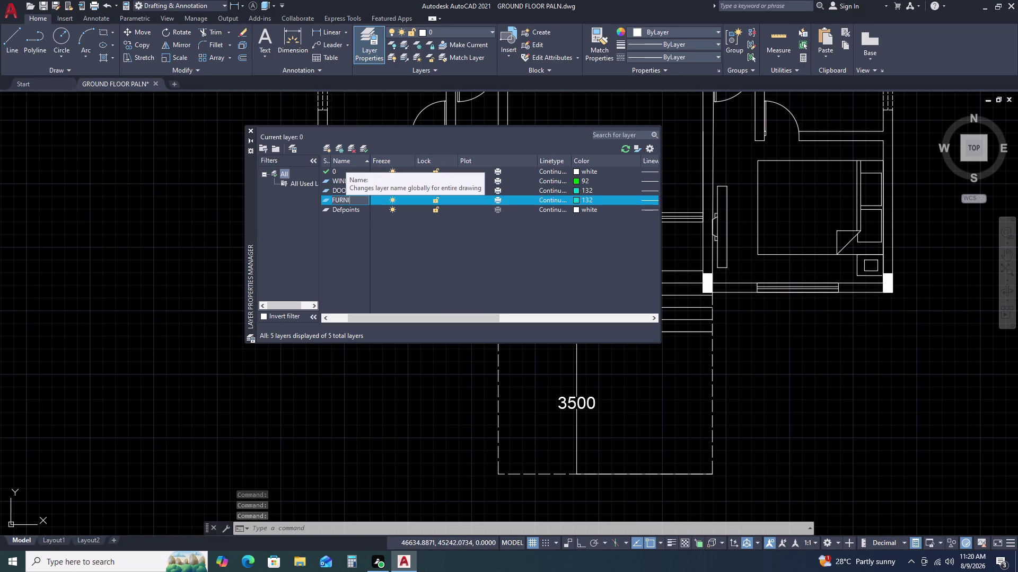
text(TURE)
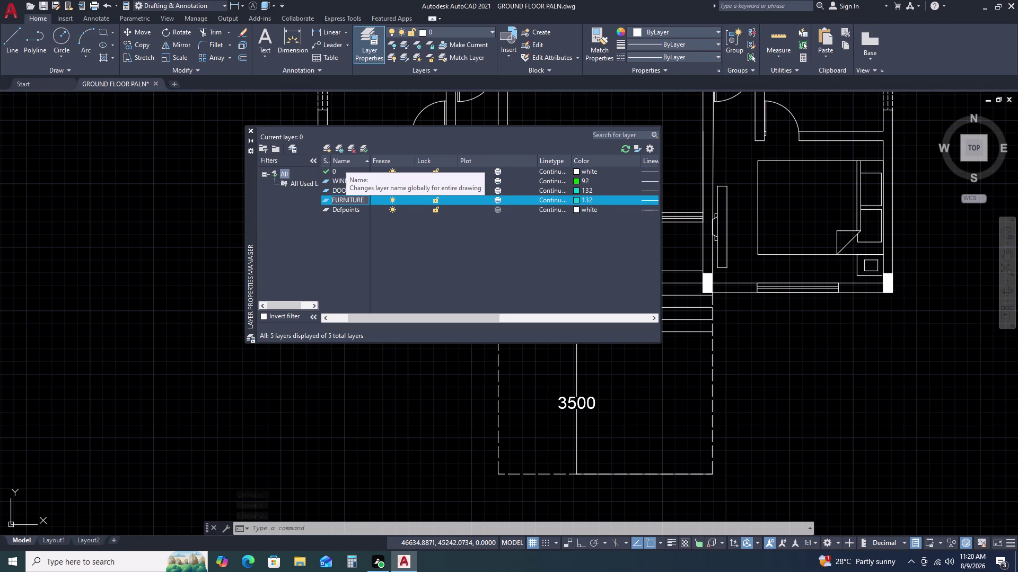
click(577, 200)
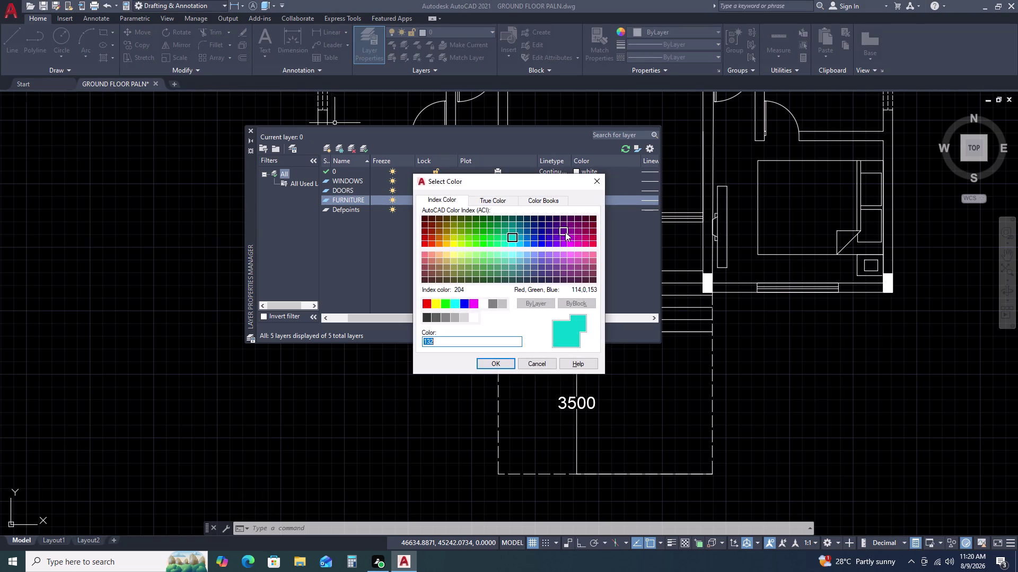
click(430, 244)
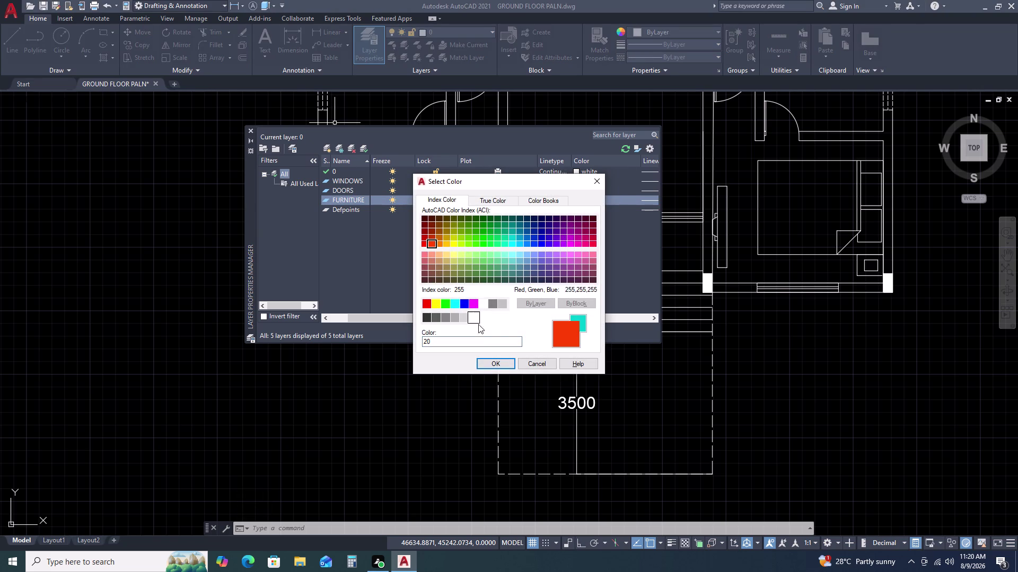
click(498, 364)
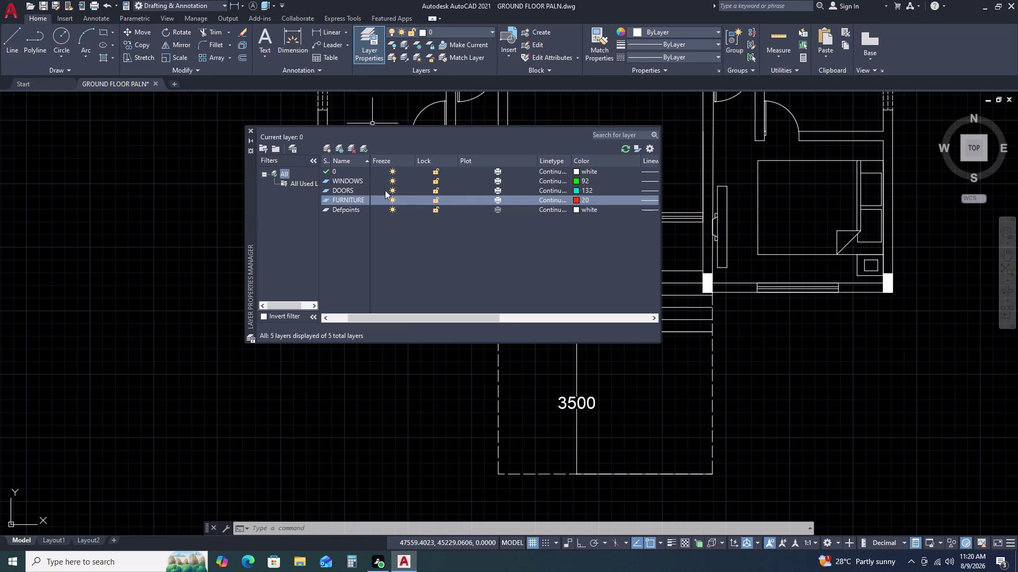
Add a STAIRS layer with yellow colour 50 and close the layer manager.
click(328, 149)
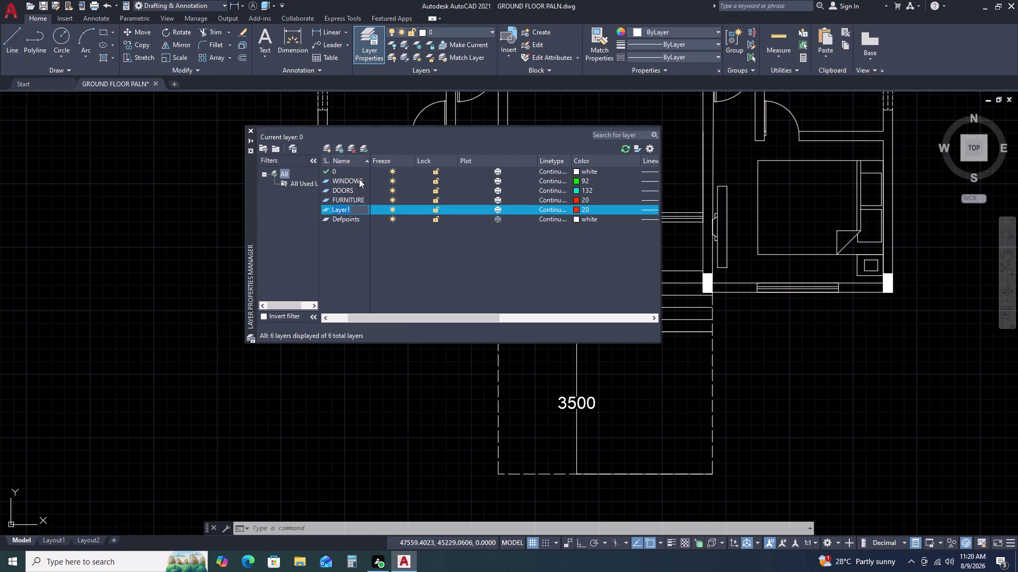
key(s)
key(t)
key(a)
key(i)
key(r)
key(s)
click(575, 208)
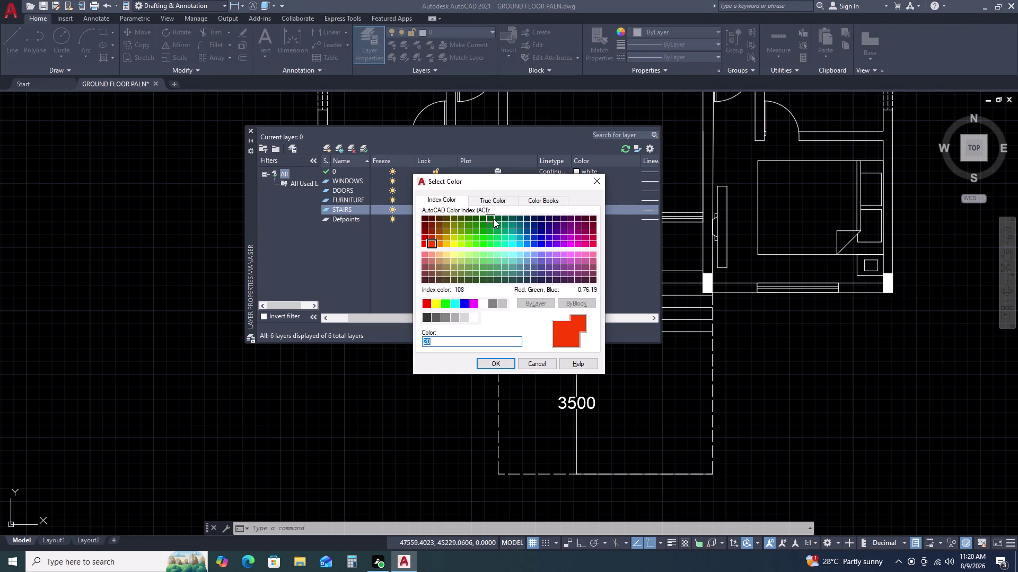
click(452, 244)
click(497, 367)
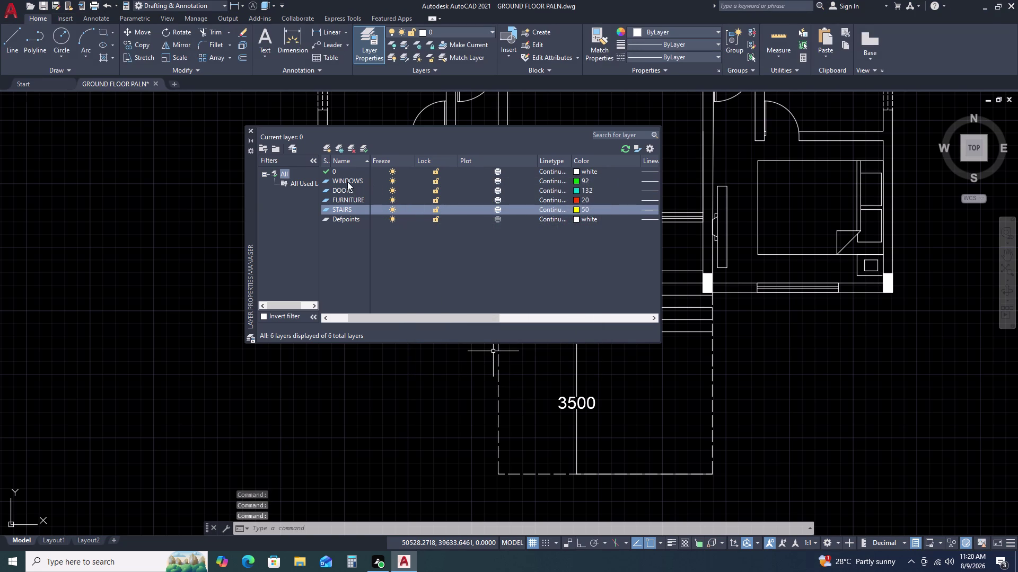
click(250, 131)
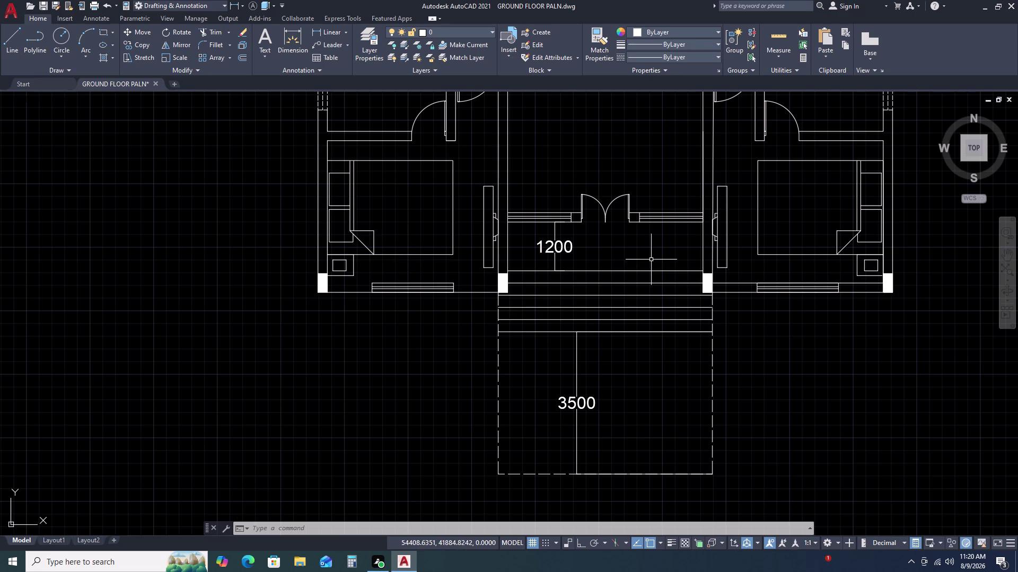
Move the six entrance stair lines onto the yellow STAIRS layer.
click(651, 260)
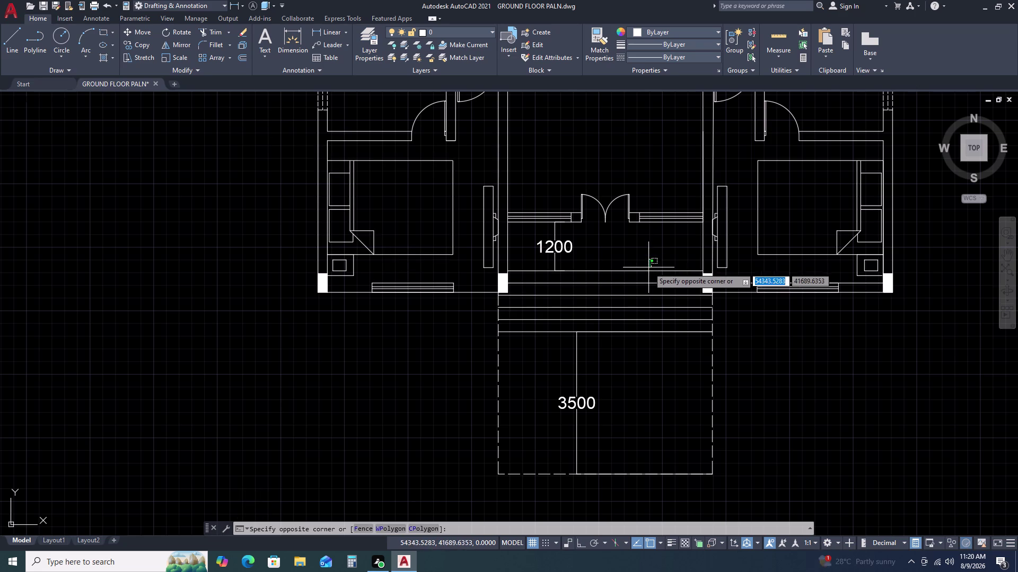
click(623, 352)
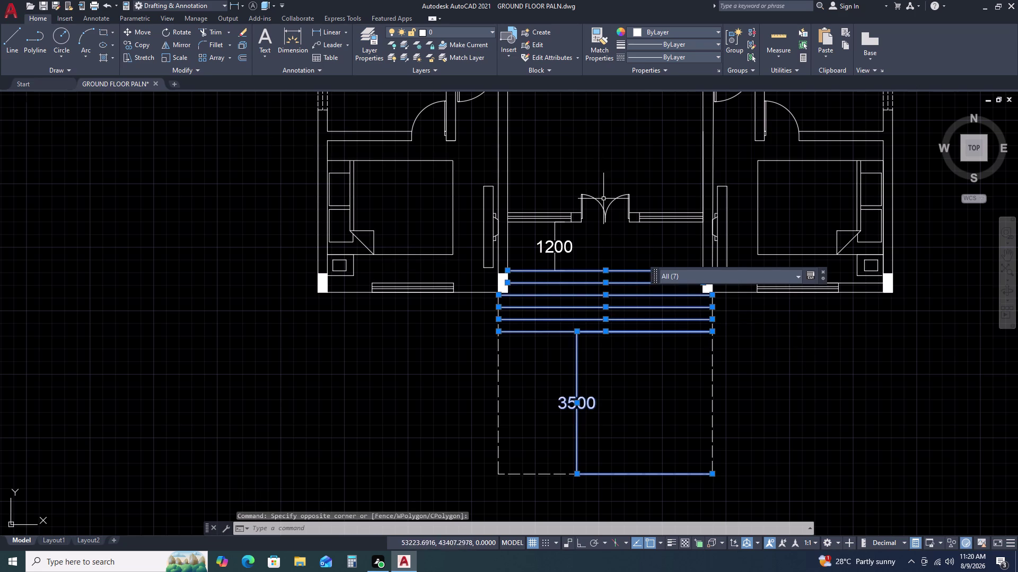
key(Escape)
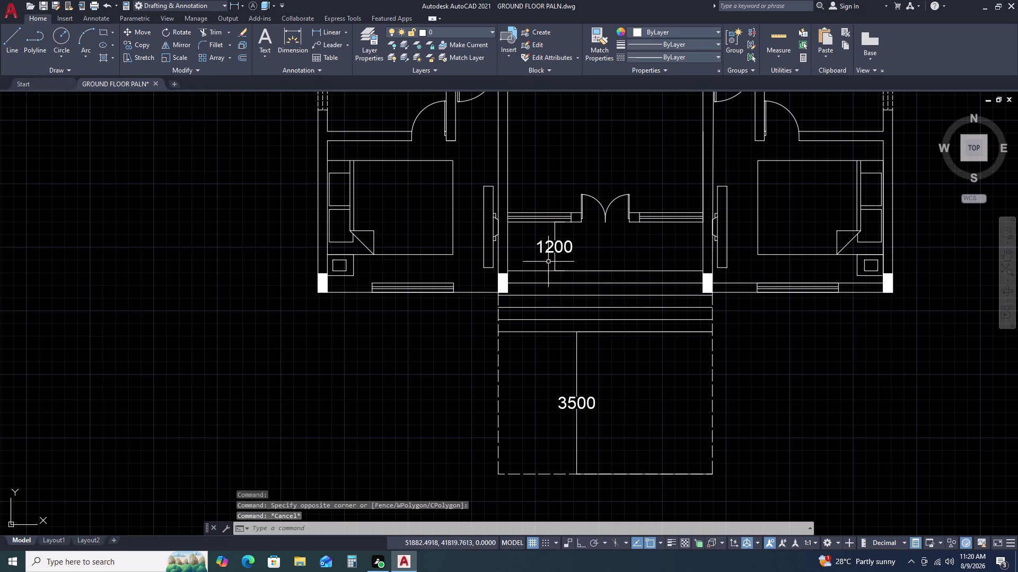
drag(548, 261, 541, 264)
double_click(523, 337)
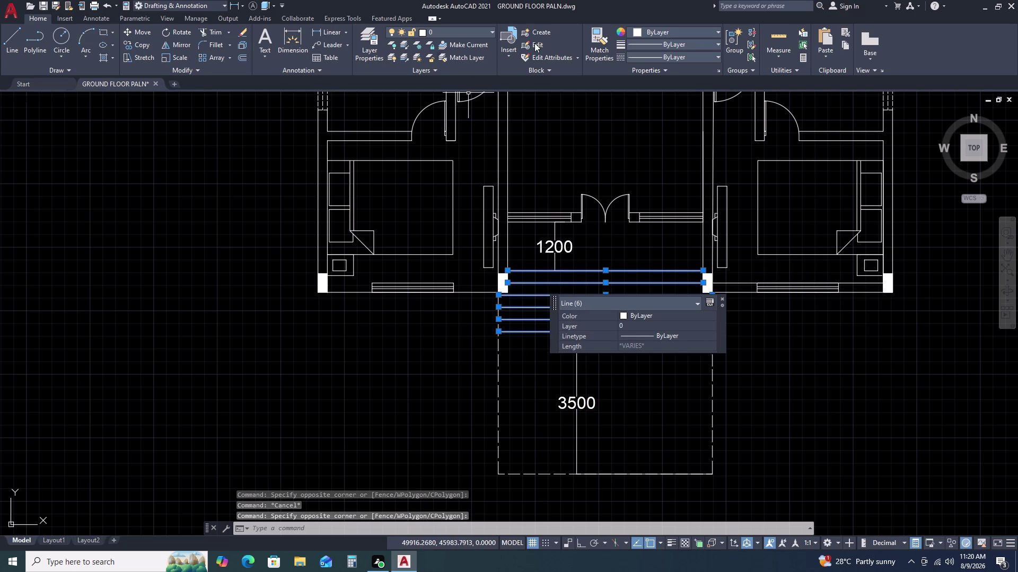
click(481, 33)
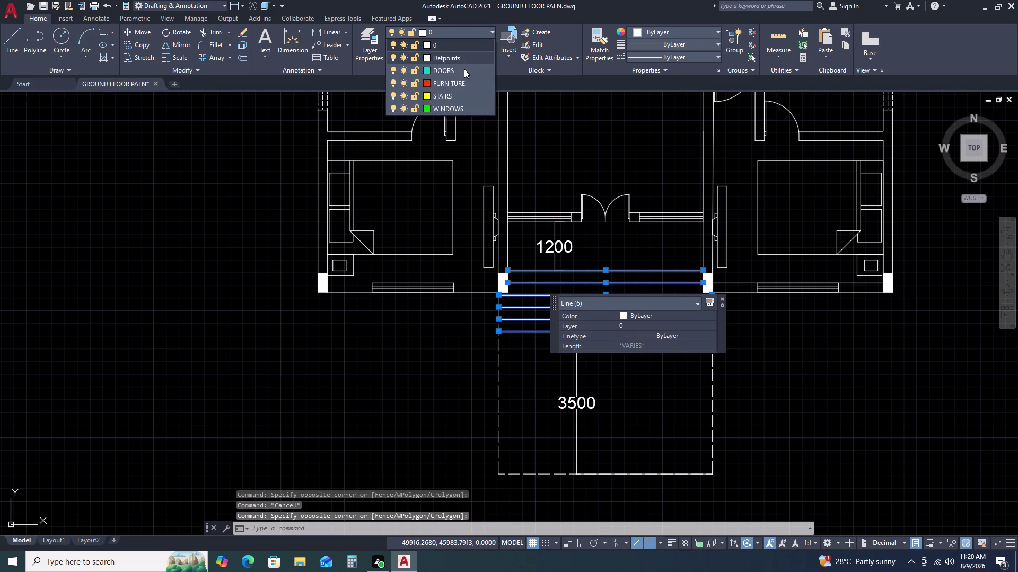
click(455, 93)
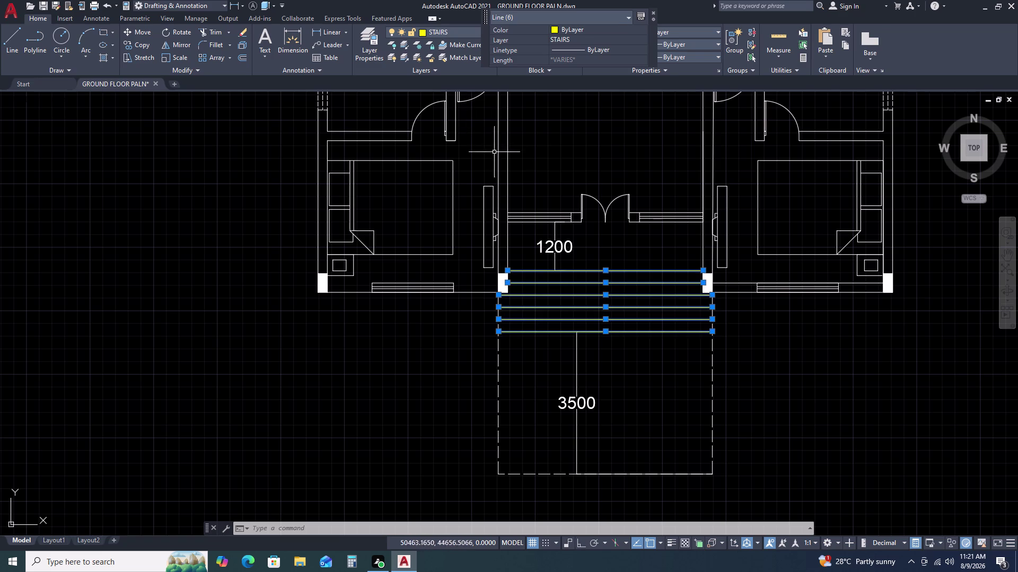
key(Escape)
scroll(down, 3)
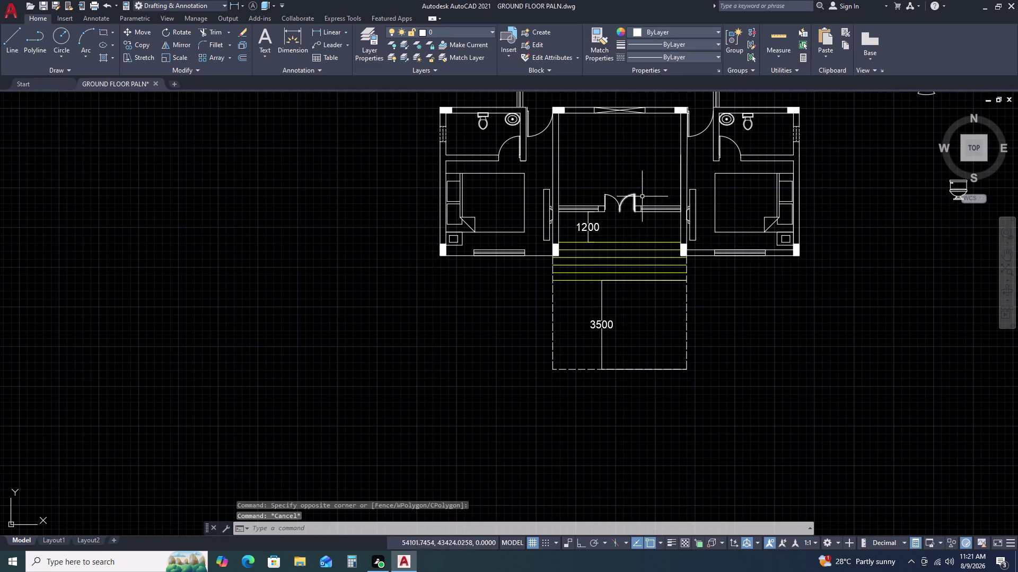
Move the window right of the door onto the WINDOWS layer.
scroll(up, 3)
click(662, 197)
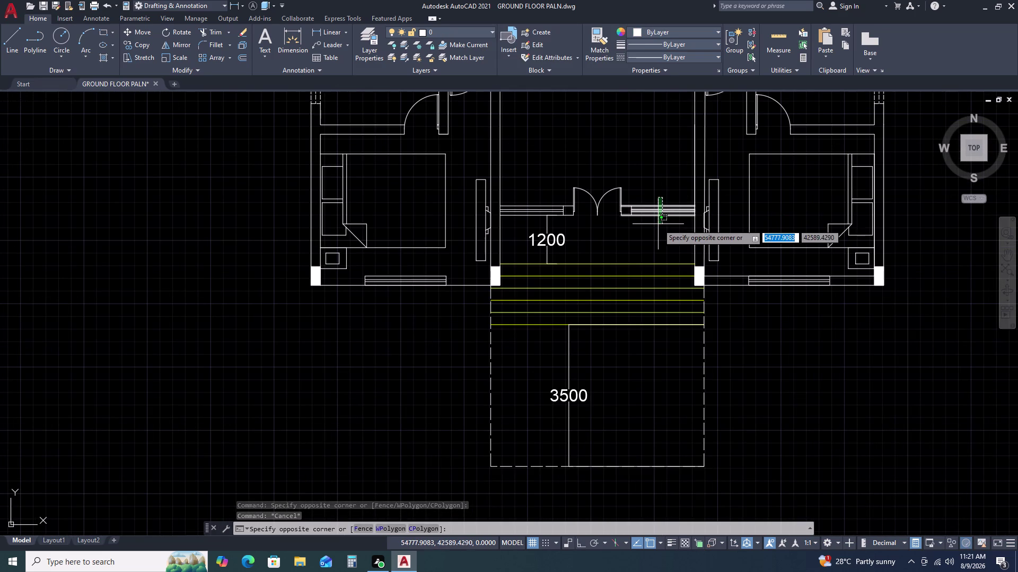
scroll(up, 3)
key(Escape)
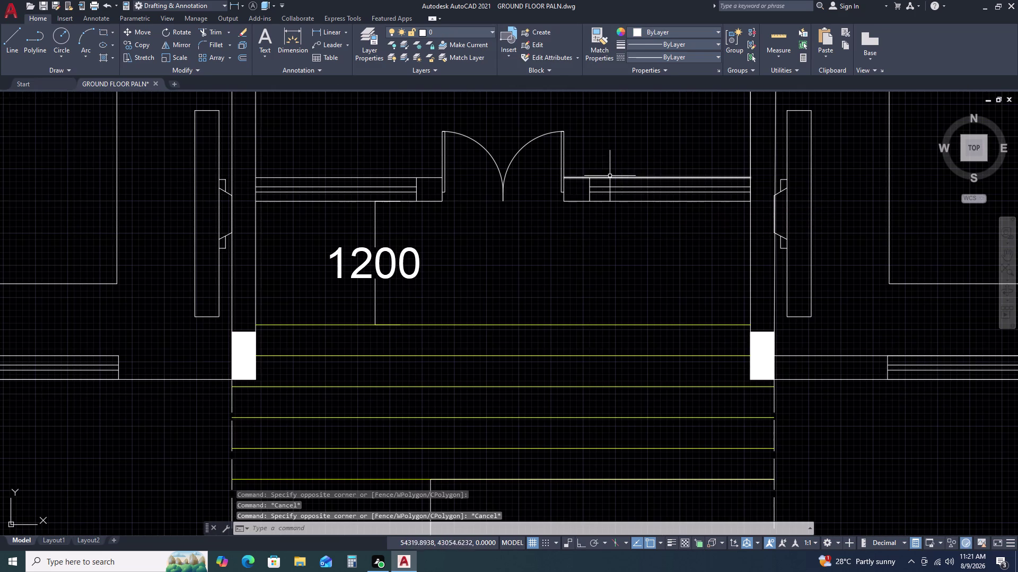
scroll(up, 3)
click(552, 146)
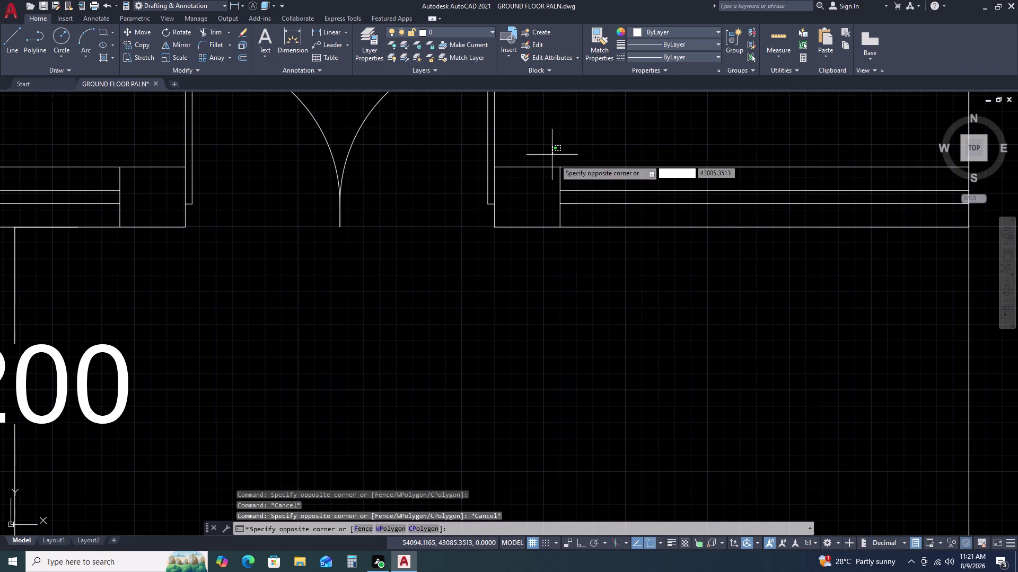
scroll(down, 3)
click(892, 260)
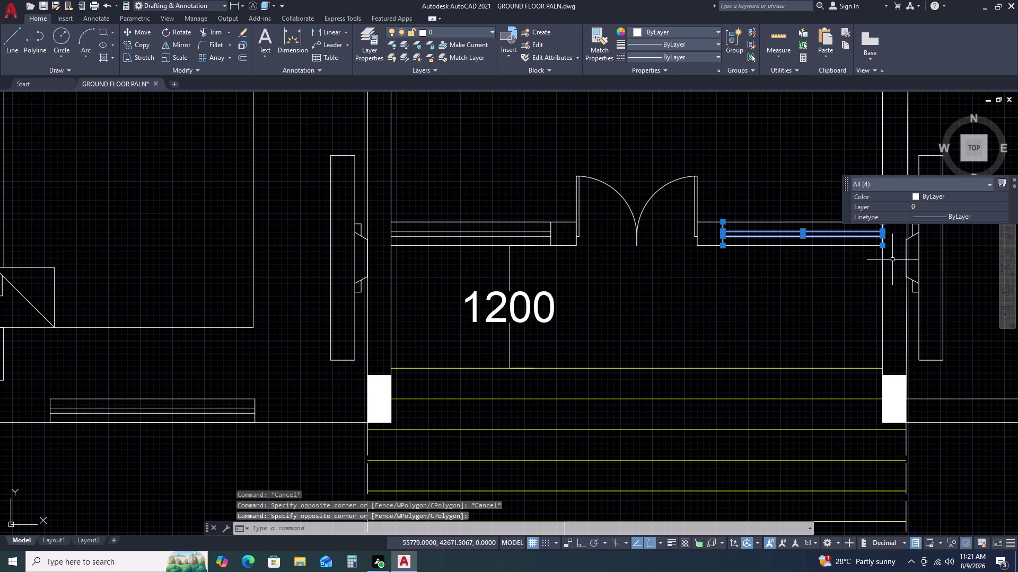
click(452, 31)
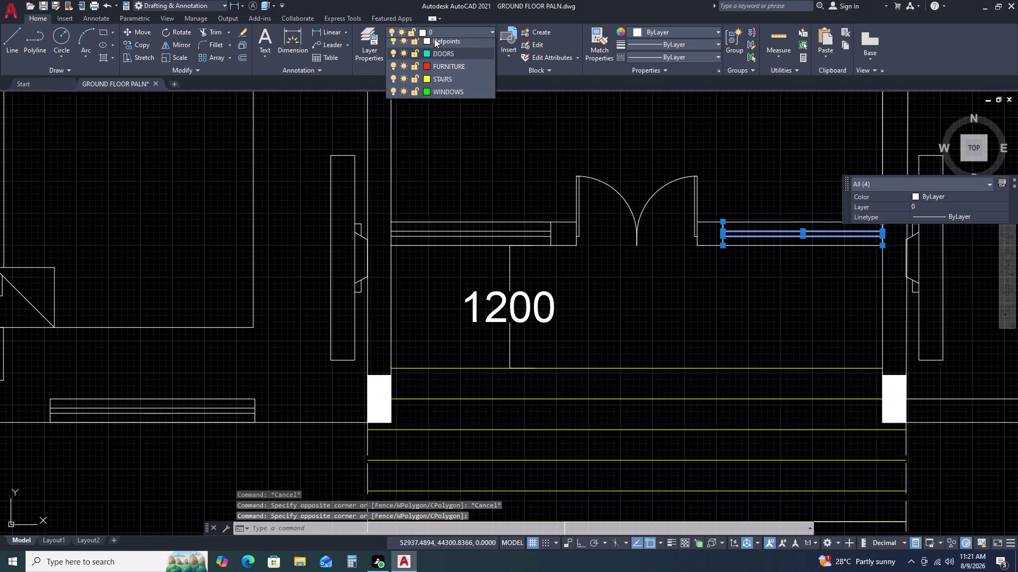
click(462, 111)
key(Escape)
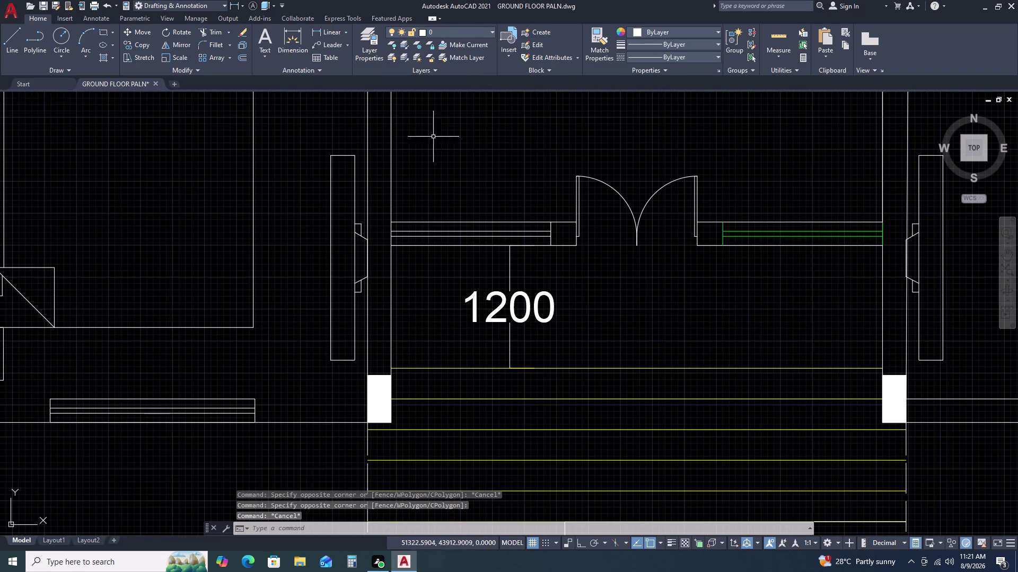
Select the windows left of the door, in the left bedroom, front and entrance.
scroll(up, 3)
scroll(down, 3)
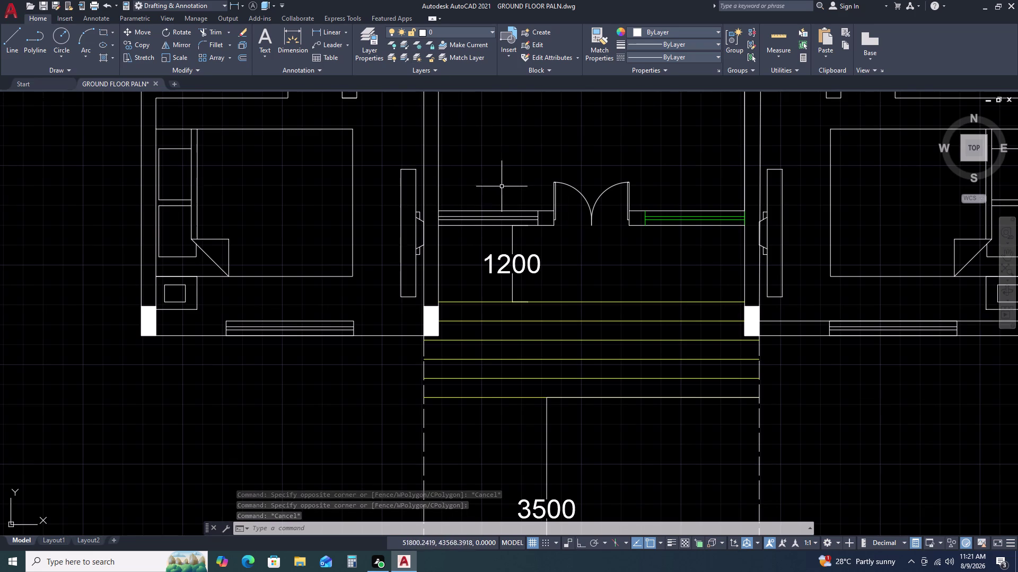
scroll(up, 3)
click(363, 179)
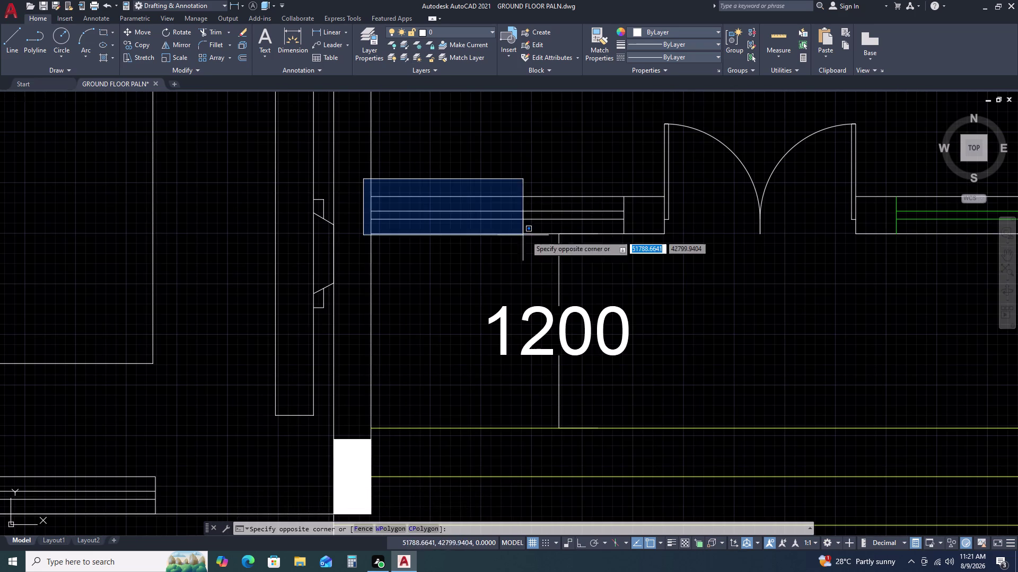
click(646, 248)
scroll(down, 3)
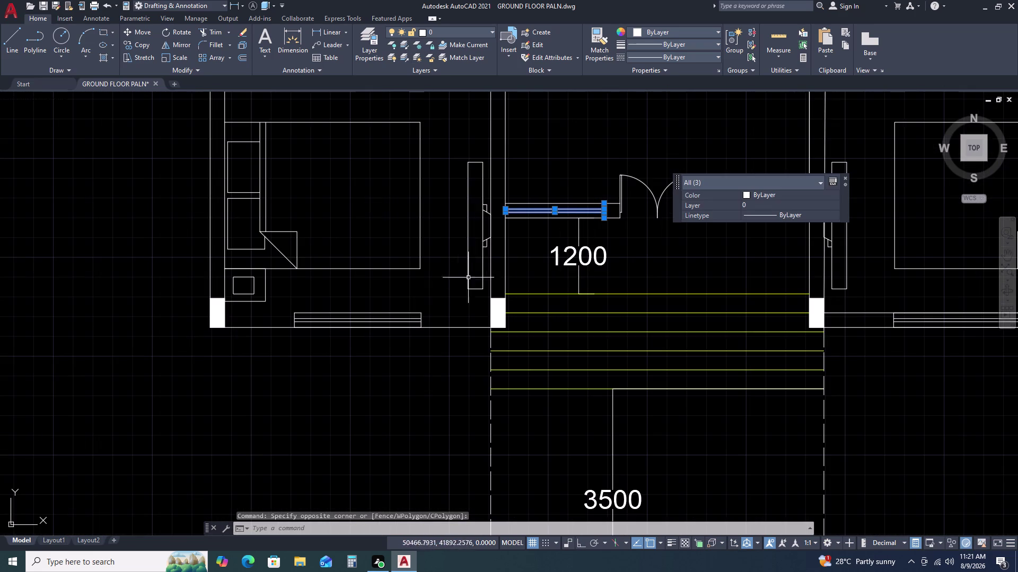
scroll(up, 3)
click(290, 286)
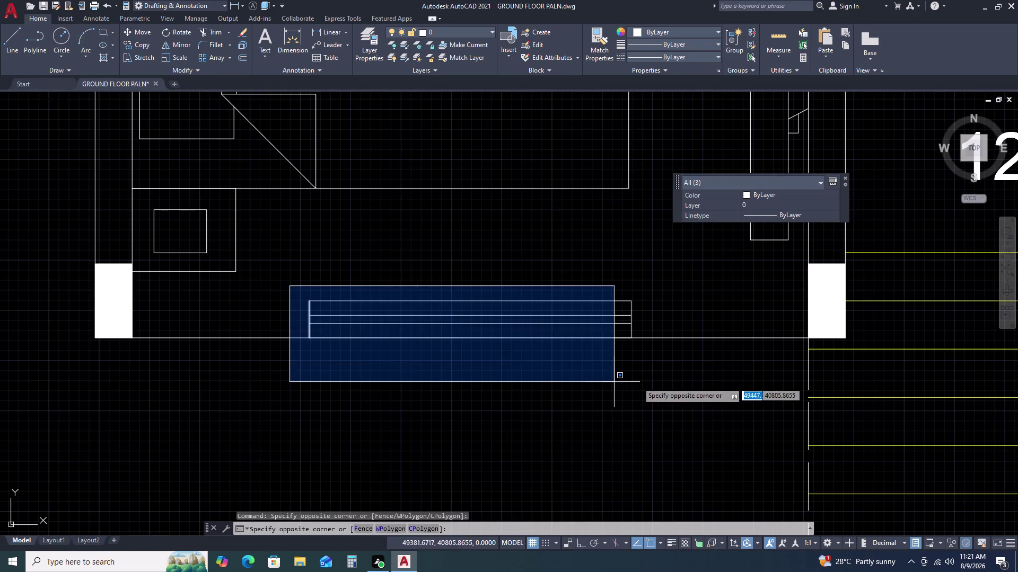
click(693, 371)
scroll(down, 3)
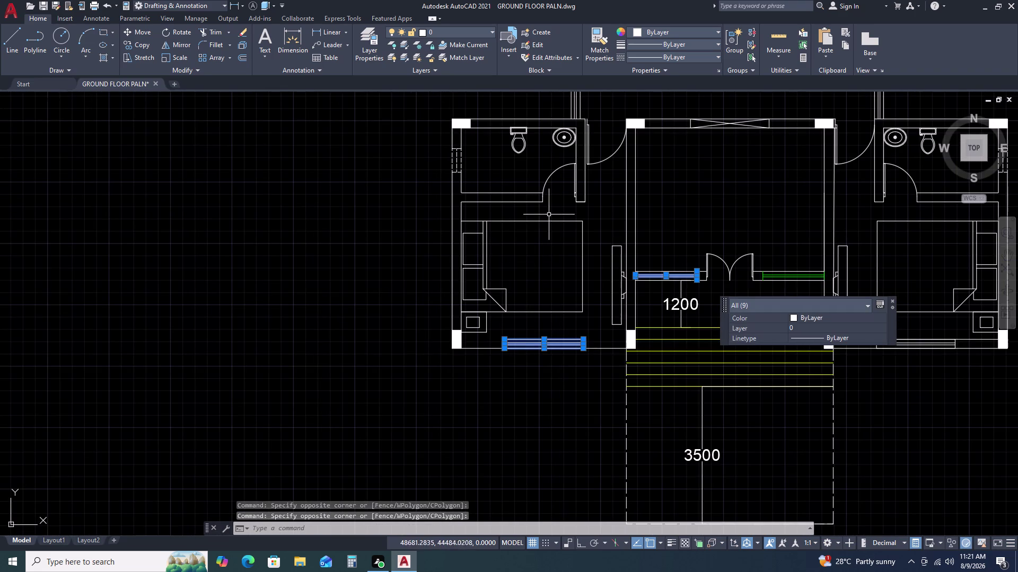
middle_drag(744, 197, 633, 235)
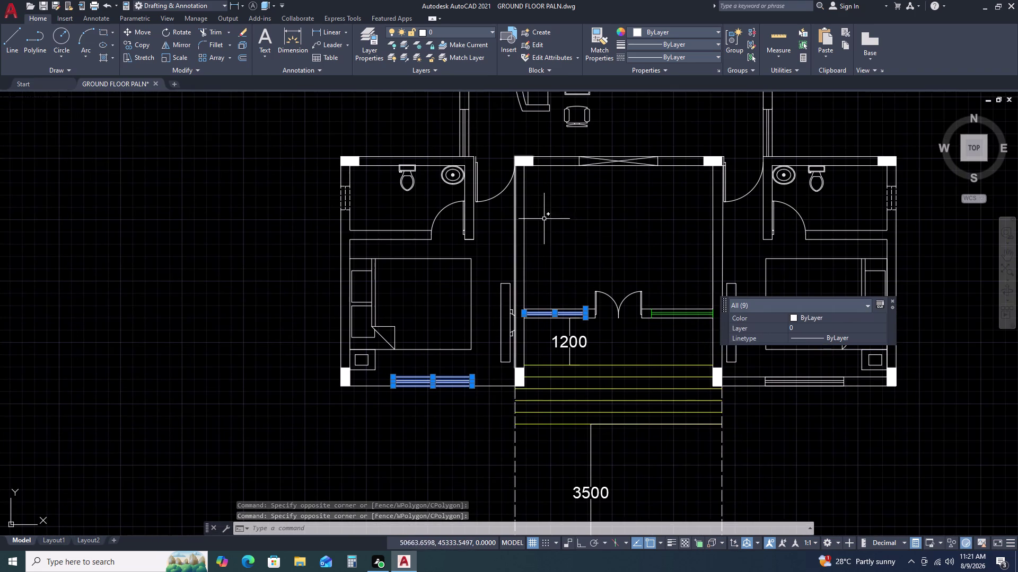
middle_drag(854, 208, 729, 234)
middle_drag(687, 443, 672, 339)
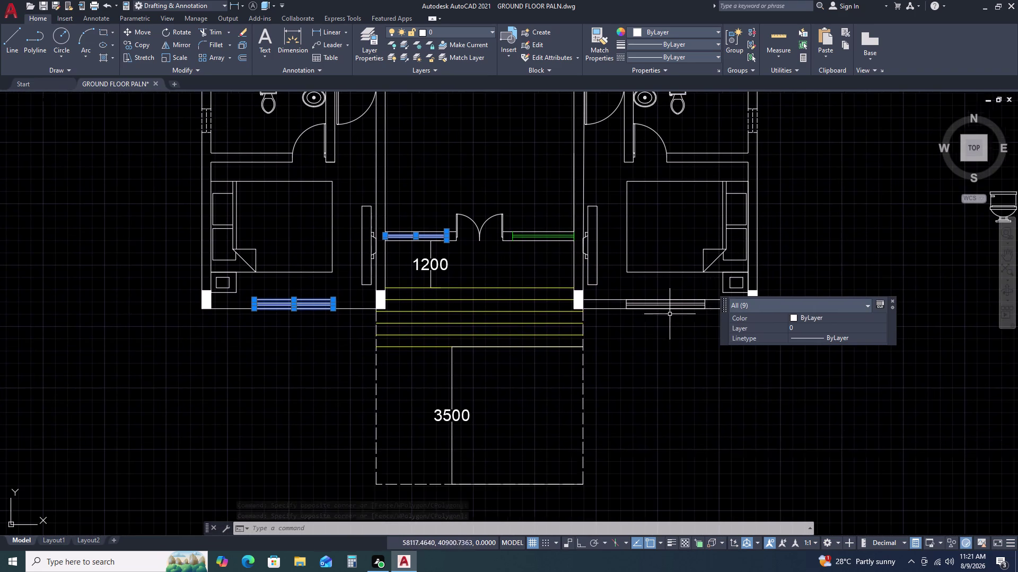
scroll(up, 3)
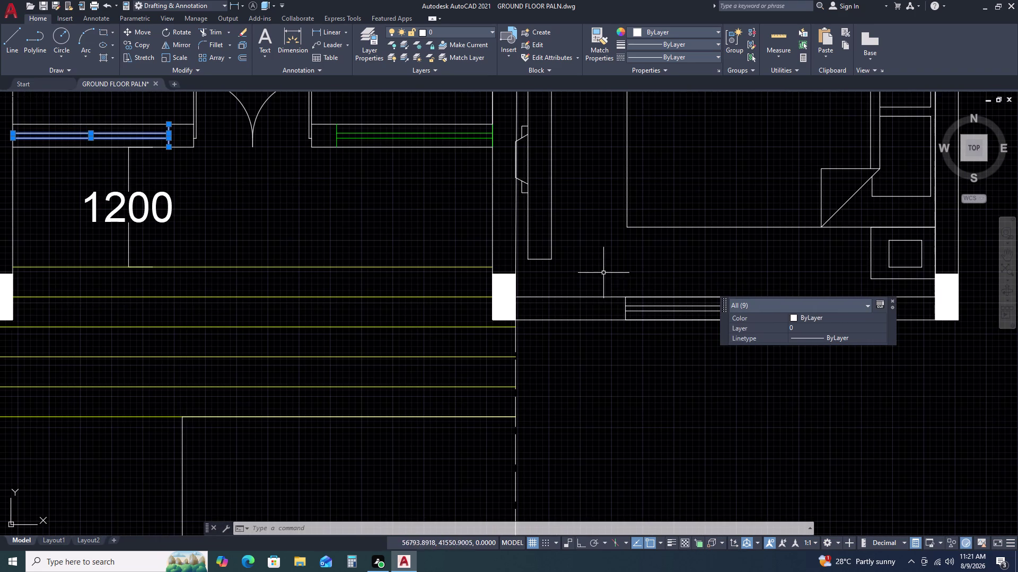
click(606, 272)
scroll(down, 3)
click(799, 360)
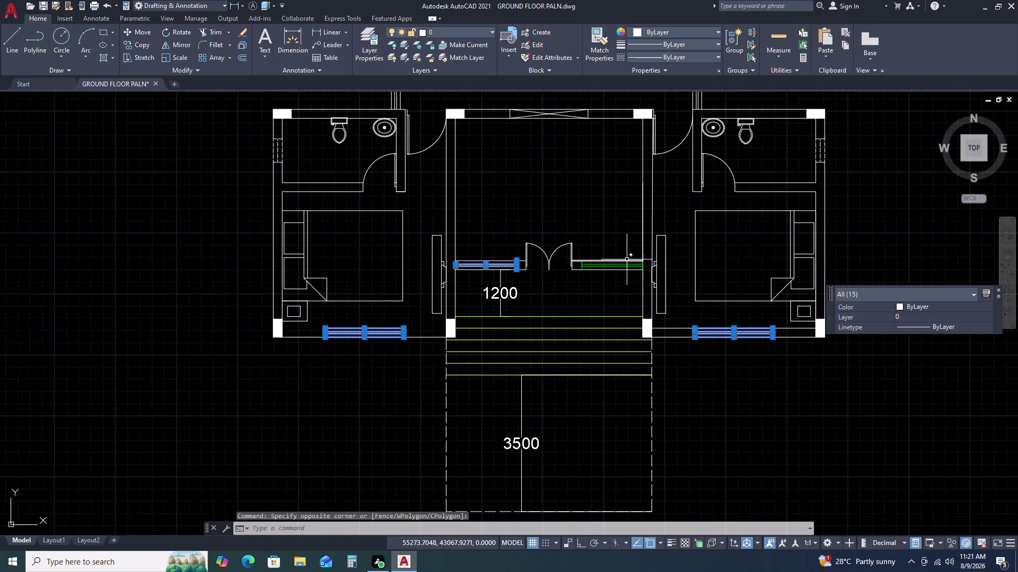
scroll(up, 3)
click(612, 258)
click(585, 286)
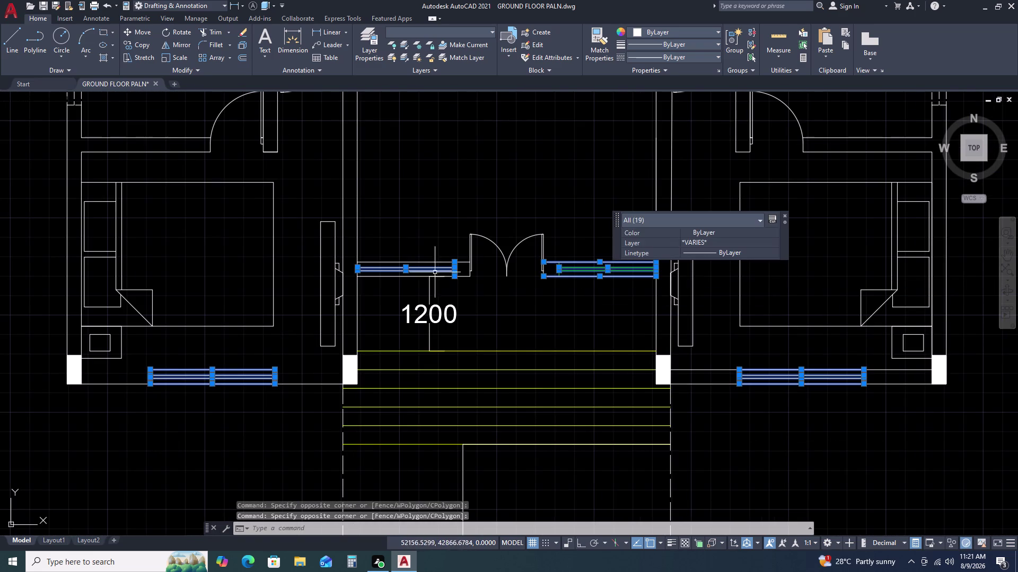
click(422, 254)
click(389, 285)
scroll(down, 3)
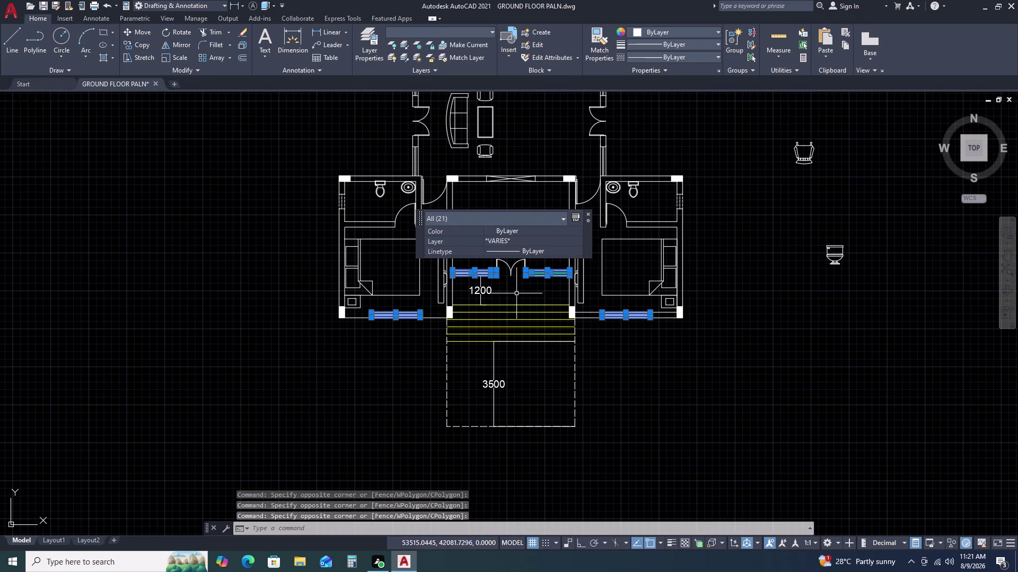
Add the living area and rear room windows to the selection.
middle_drag(521, 300, 506, 364)
middle_drag(531, 306, 528, 415)
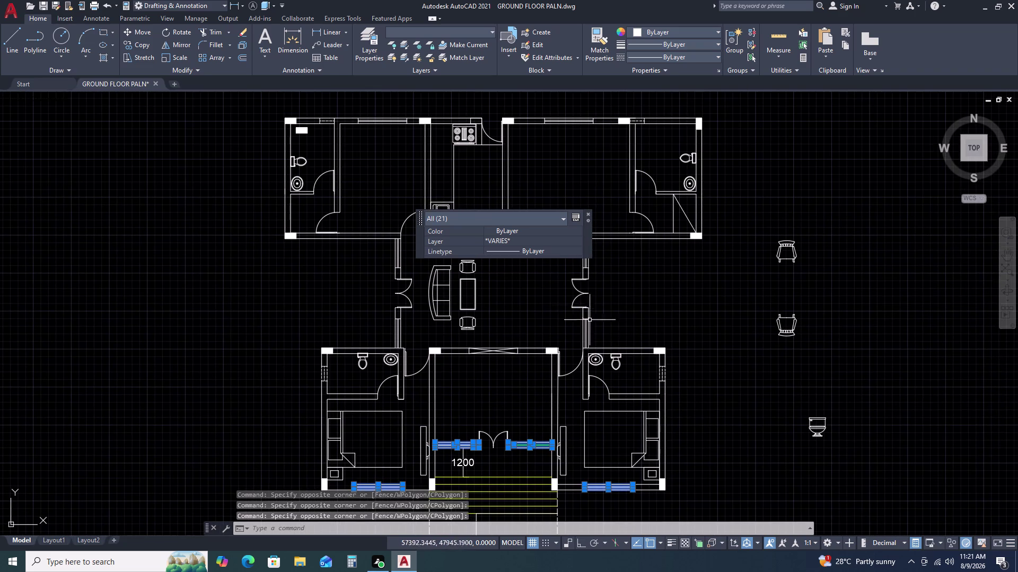
middle_drag(606, 304, 620, 335)
scroll(up, 3)
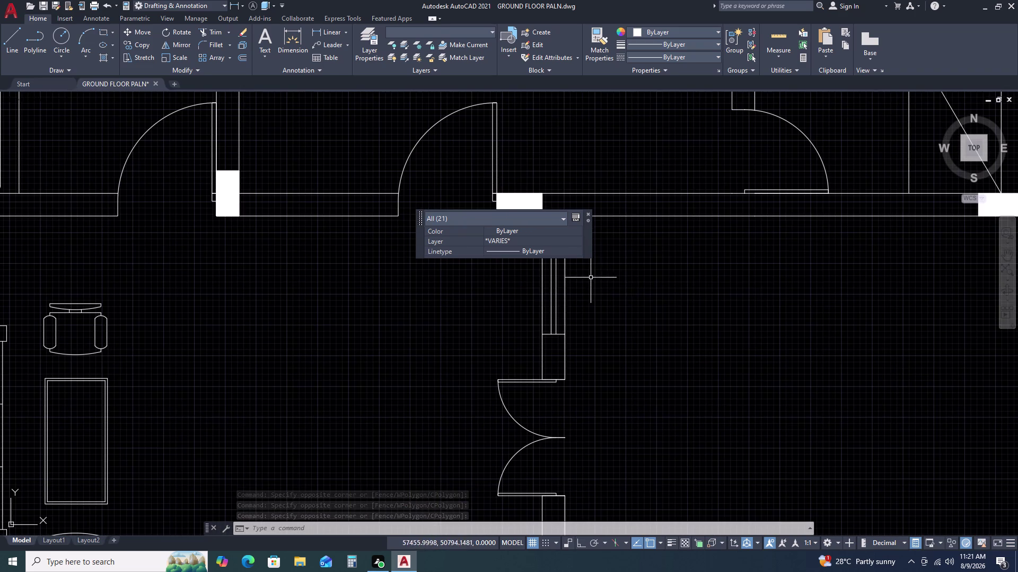
drag(591, 278, 581, 278)
click(534, 286)
scroll(down, 3)
scroll(up, 3)
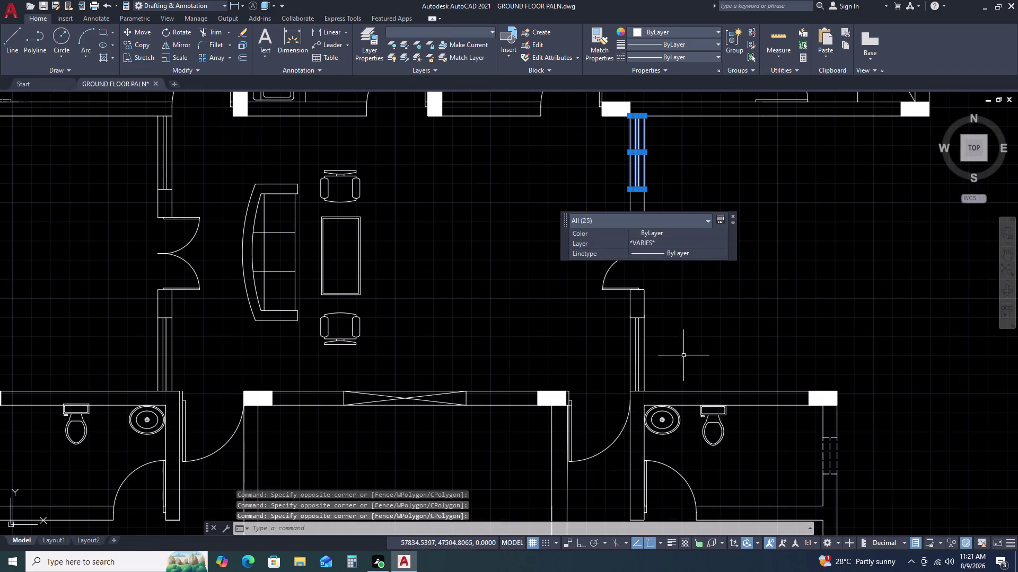
drag(685, 355, 663, 358)
click(606, 359)
middle_drag(554, 268, 676, 299)
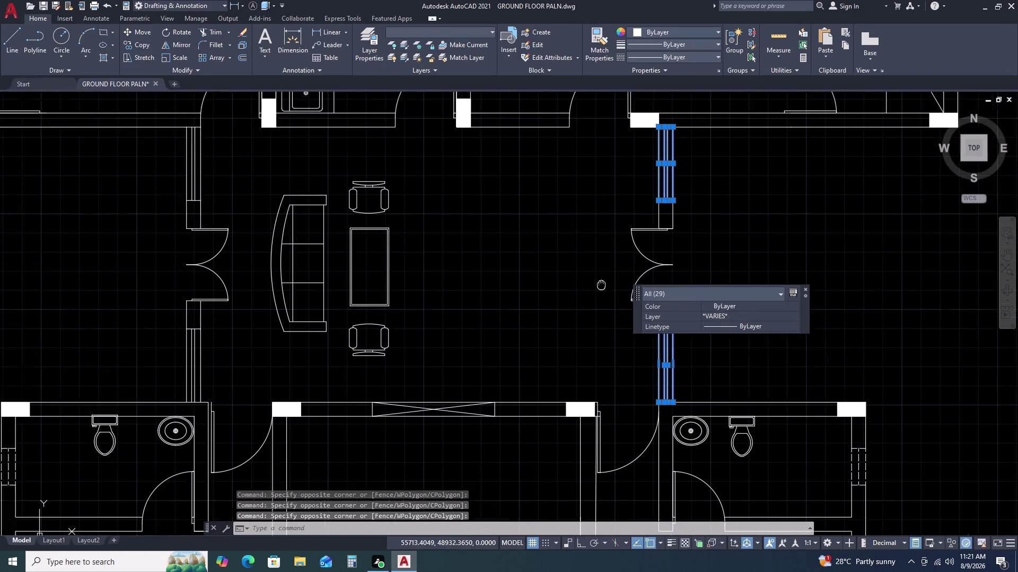
middle_drag(677, 299, 874, 304)
drag(515, 181, 503, 183)
click(464, 182)
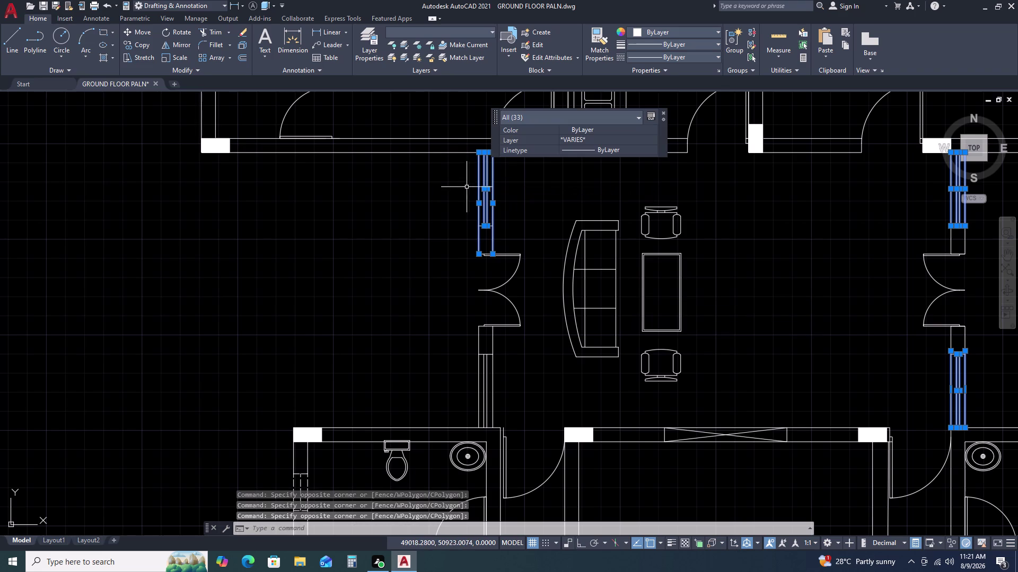
click(509, 378)
click(463, 381)
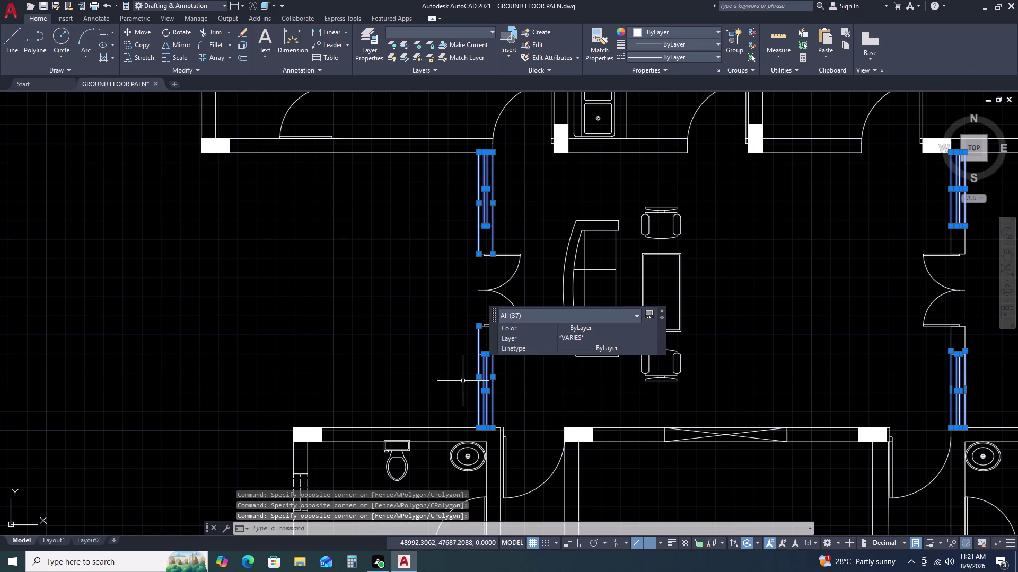
scroll(down, 3)
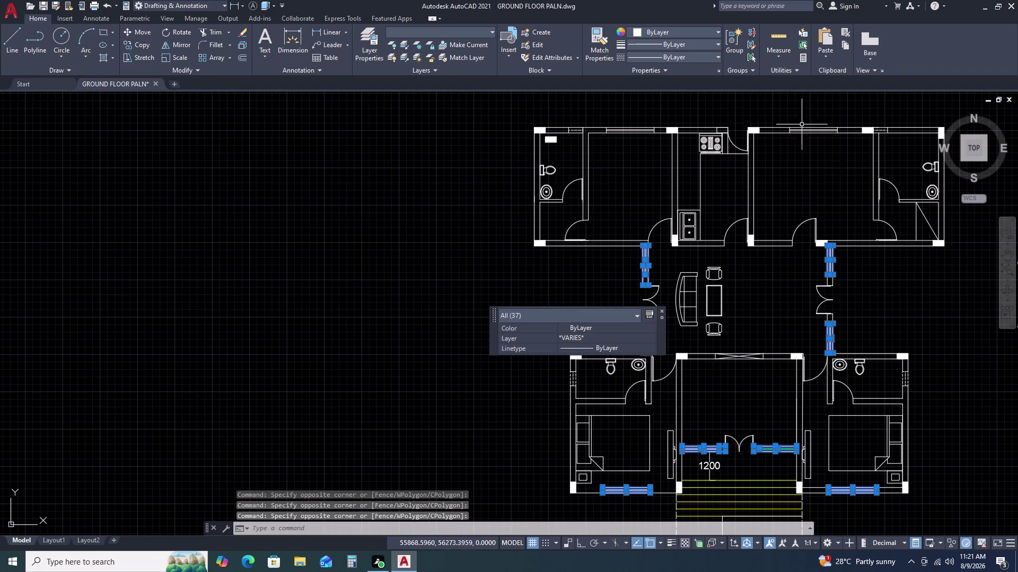
scroll(up, 3)
double_click(757, 131)
double_click(905, 193)
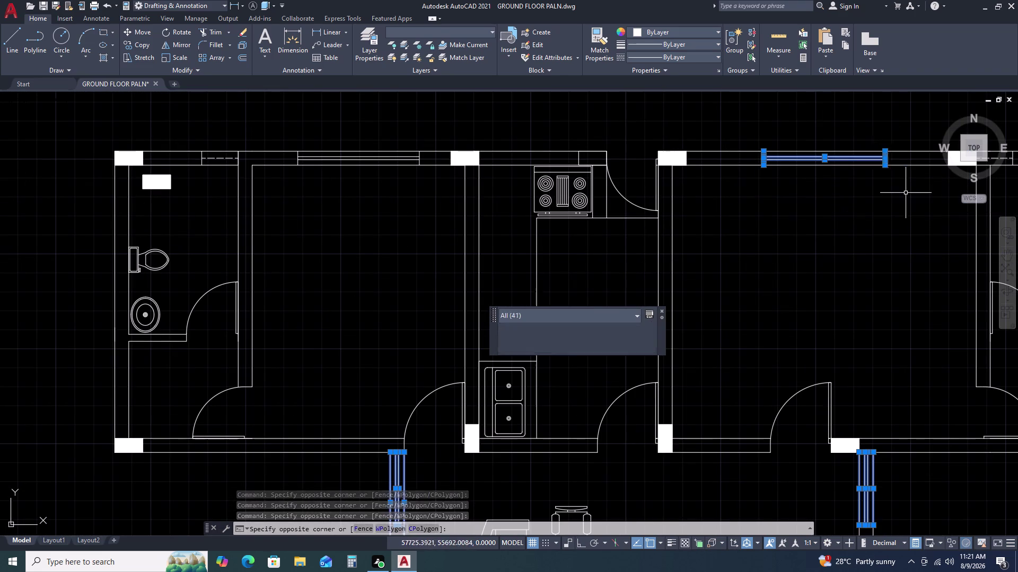
click(273, 139)
drag(274, 140, 282, 155)
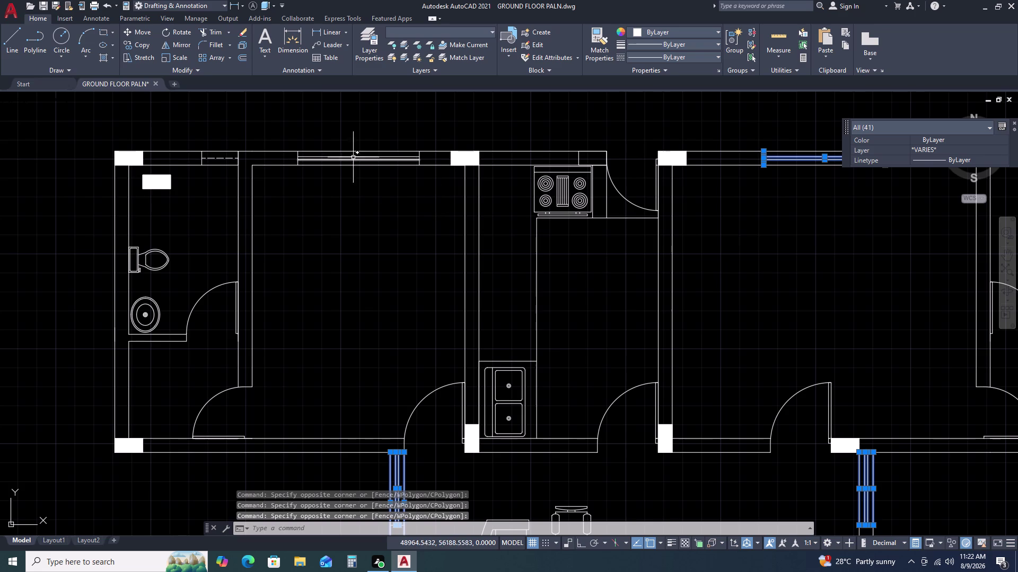
click(280, 143)
double_click(430, 177)
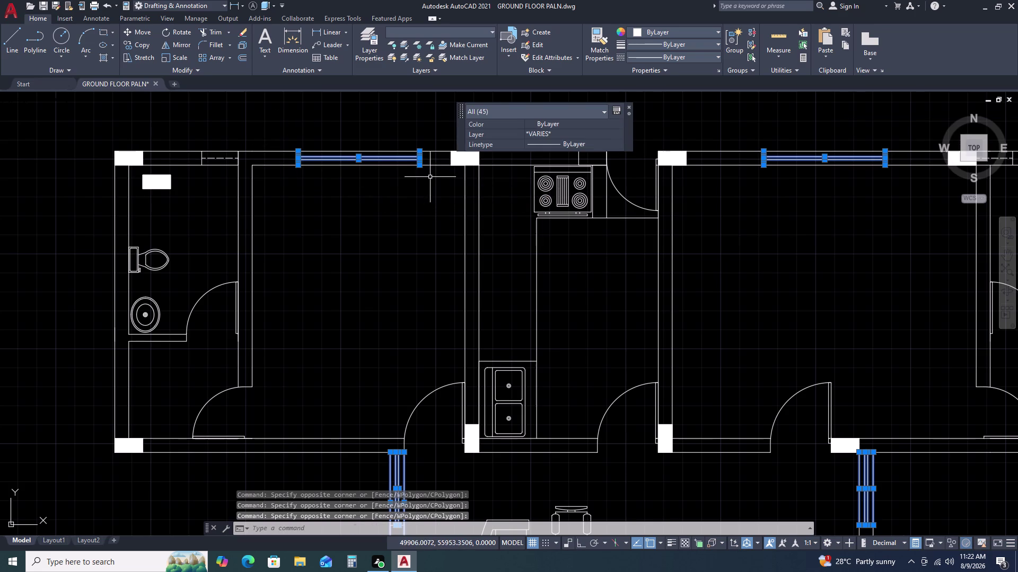
scroll(down, 3)
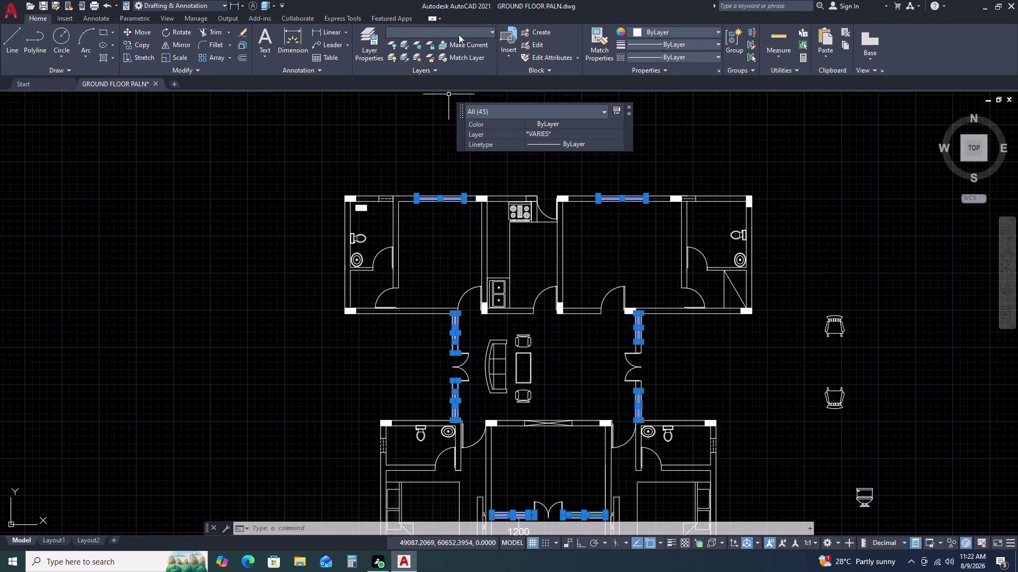
Assign all selected windows to the green WINDOWS layer and deselect them.
click(561, 136)
click(561, 136)
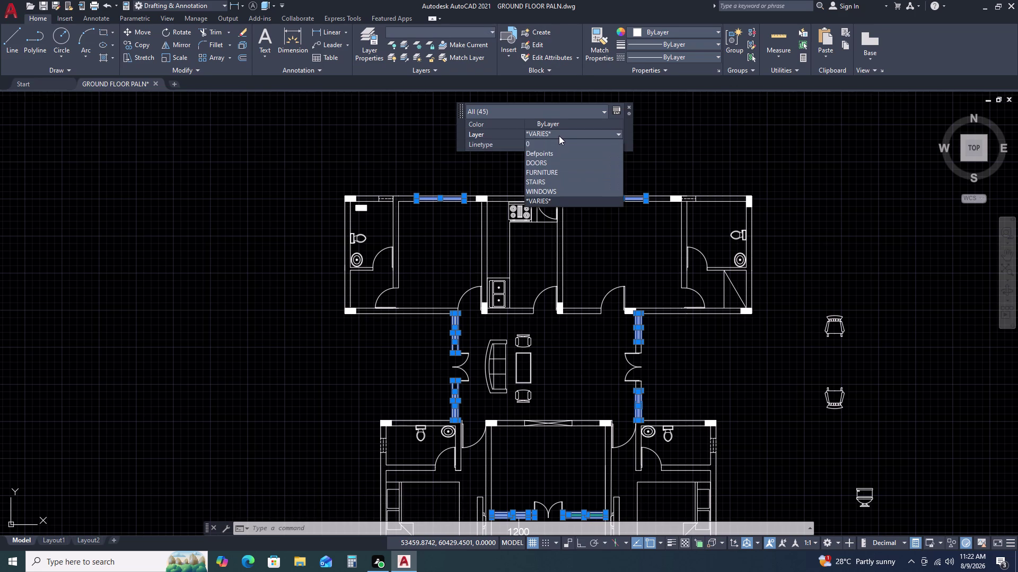
double_click(556, 189)
key(Escape)
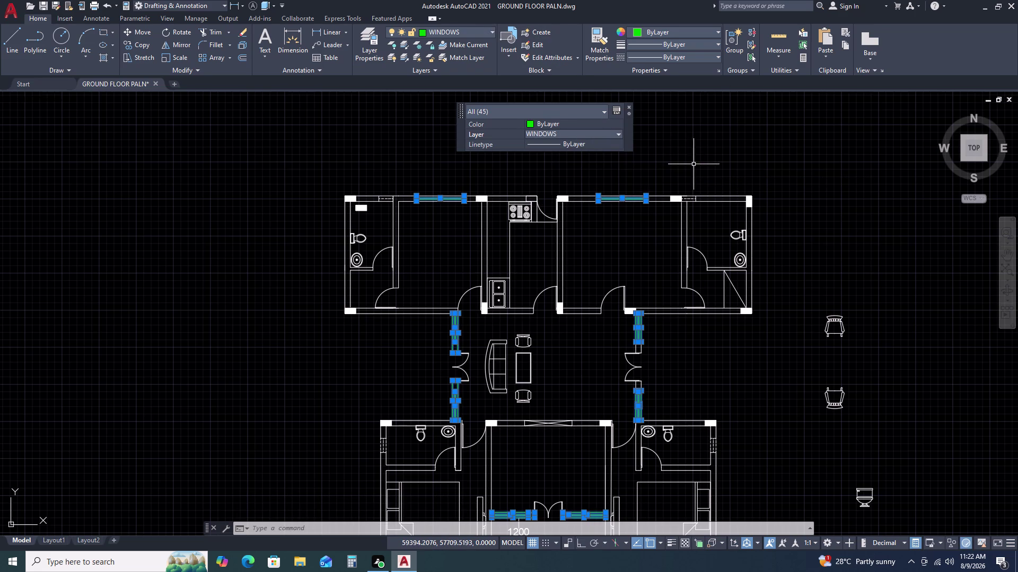
key(Escape)
scroll(down, 3)
scroll(down, 3)
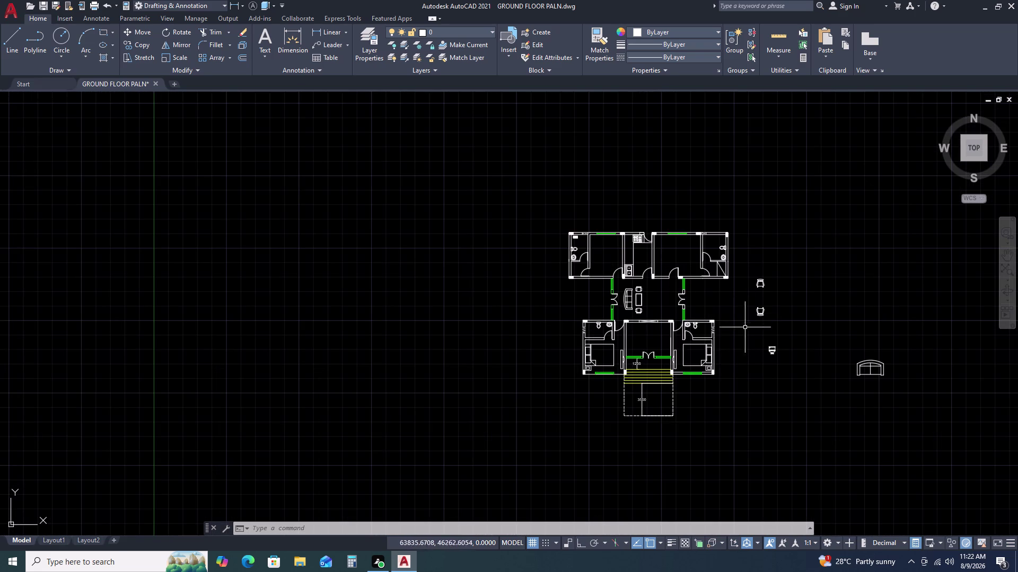
Select the wall lines beside the entrance door, then clear the selection.
scroll(up, 3)
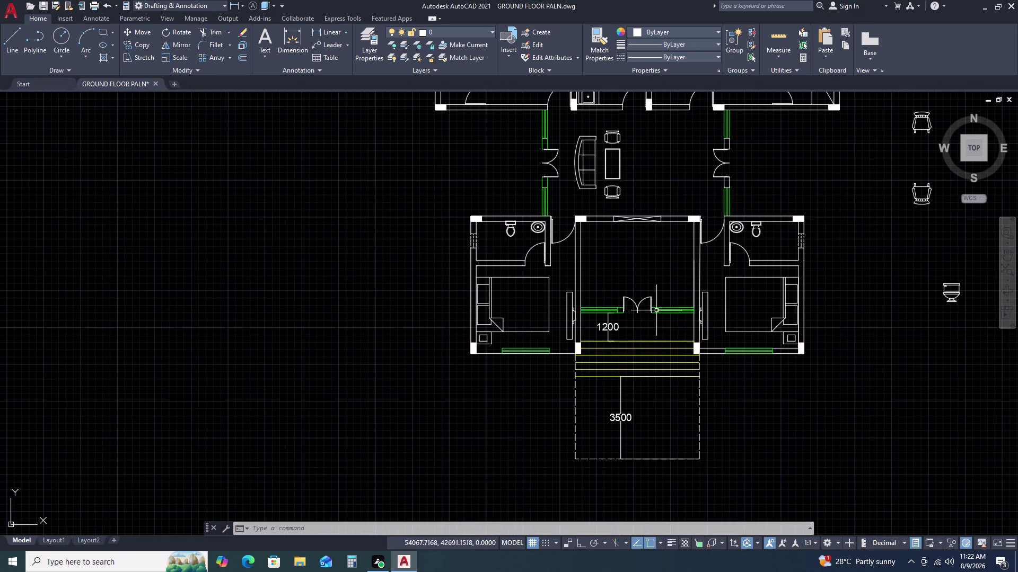
scroll(up, 3)
scroll(up, 3)
click(646, 295)
click(628, 318)
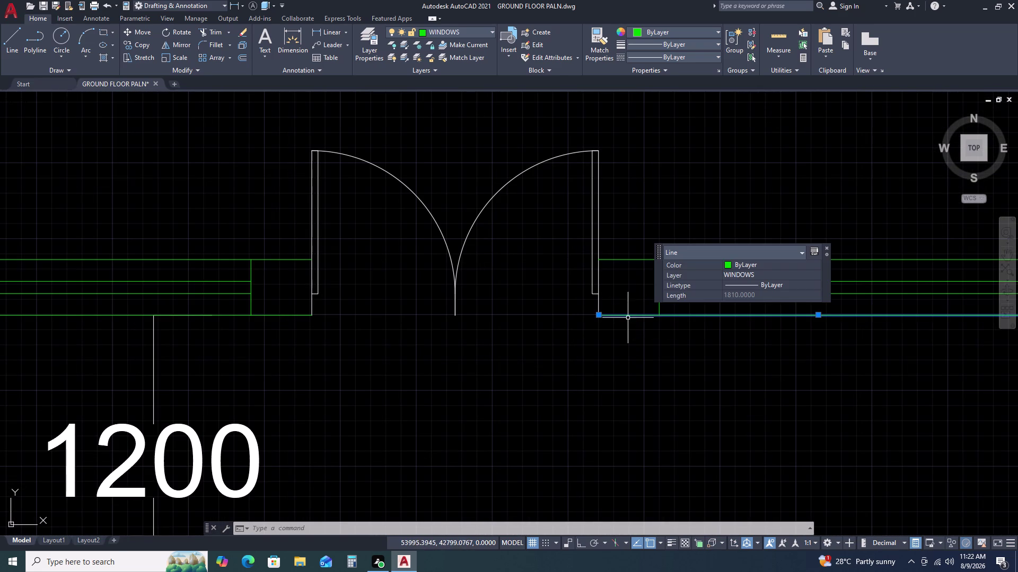
key(Escape)
Trim the wall lines on the right side of the entrance door.
key(r)
text(E)
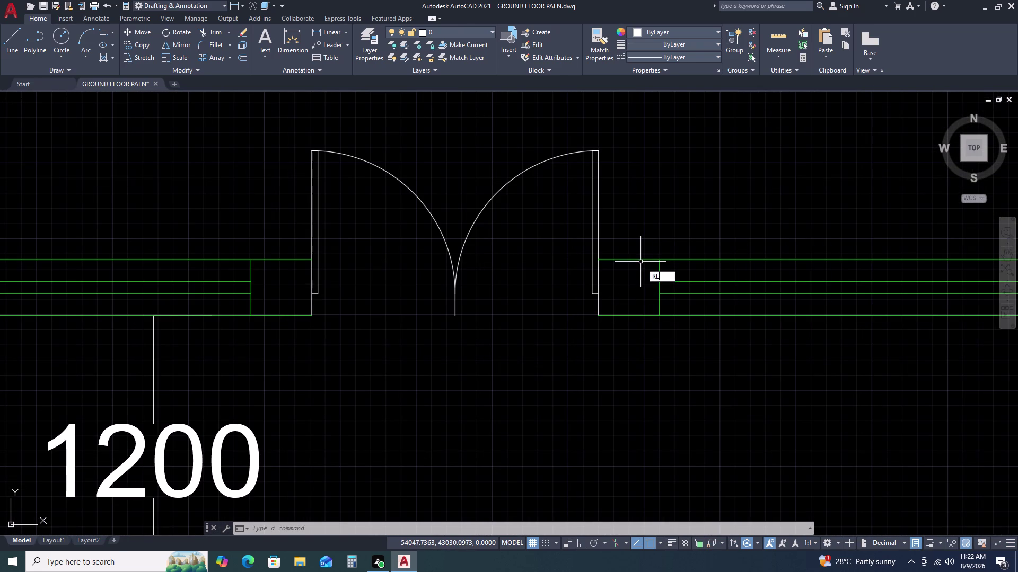
text(C)
key(space)
key(Escape)
text(TR)
key(space)
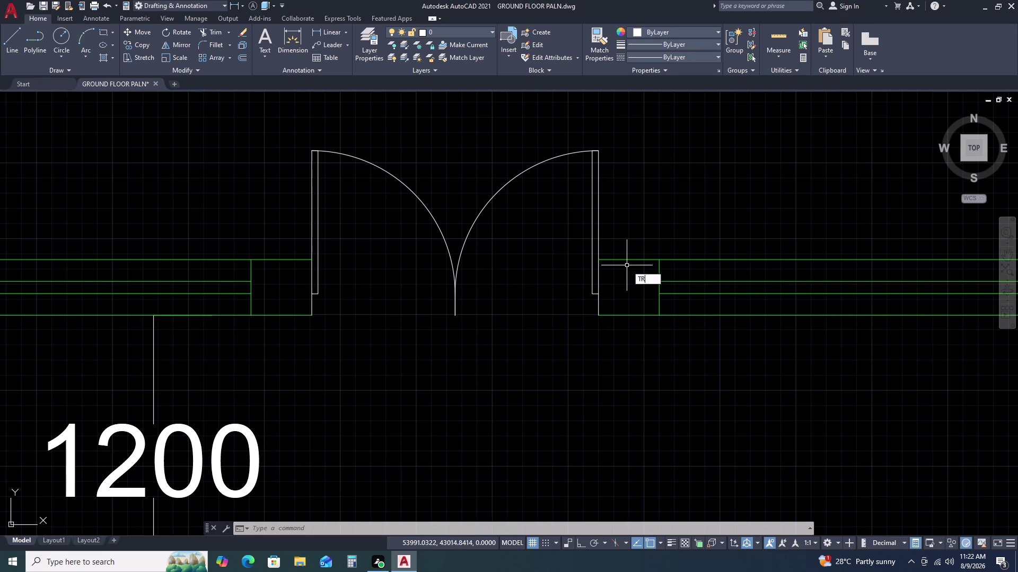
click(624, 237)
drag(624, 237, 625, 257)
double_click(622, 339)
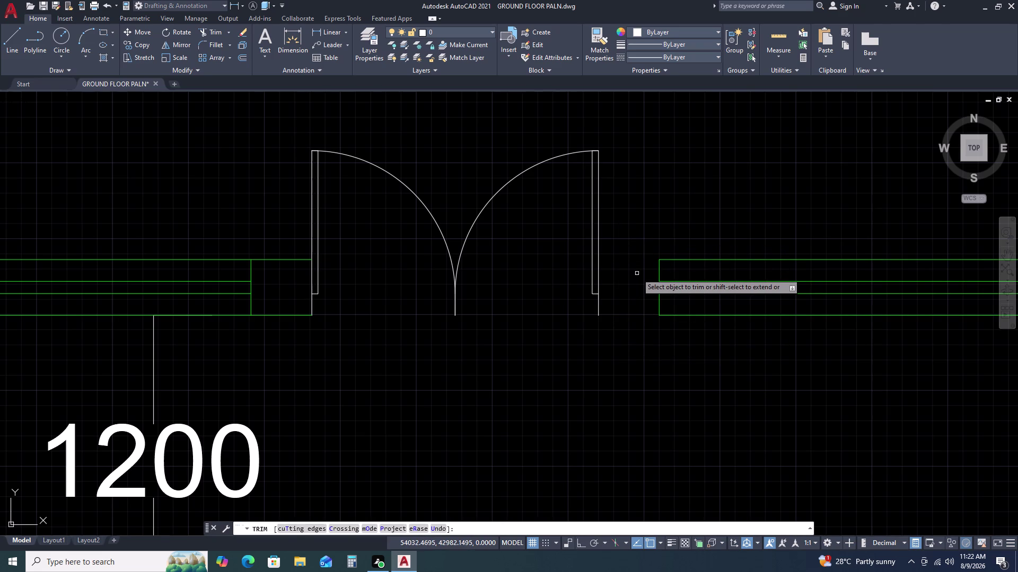
Draw a rectangular pier from the wall to the right door jamb.
text(RE)
key(space)
key(Escape)
key(Escape)
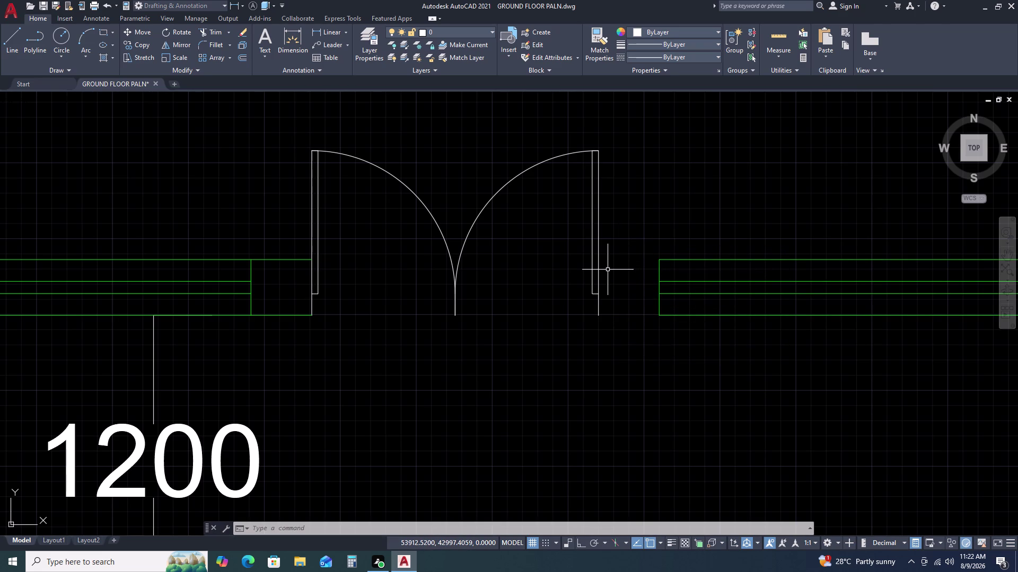
text(TR)
key(Escape)
key(Escape)
text(RE)
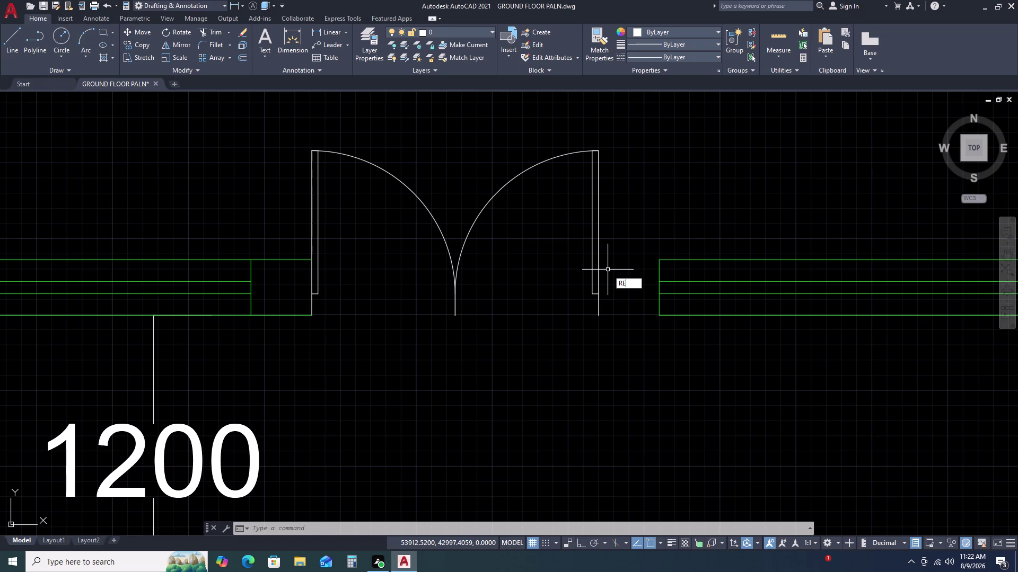
text(C)
key(space)
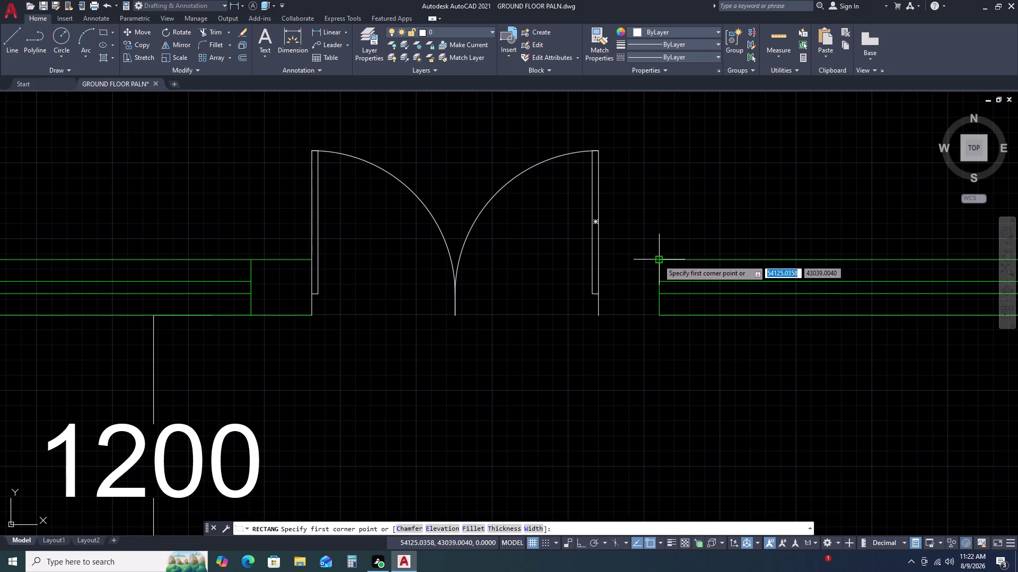
double_click(658, 260)
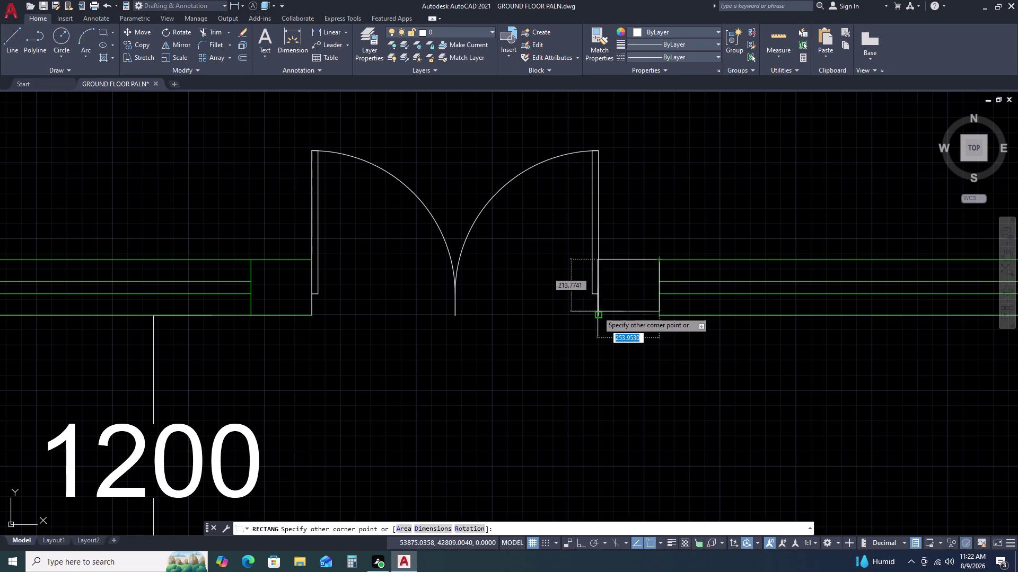
double_click(597, 313)
key(Escape)
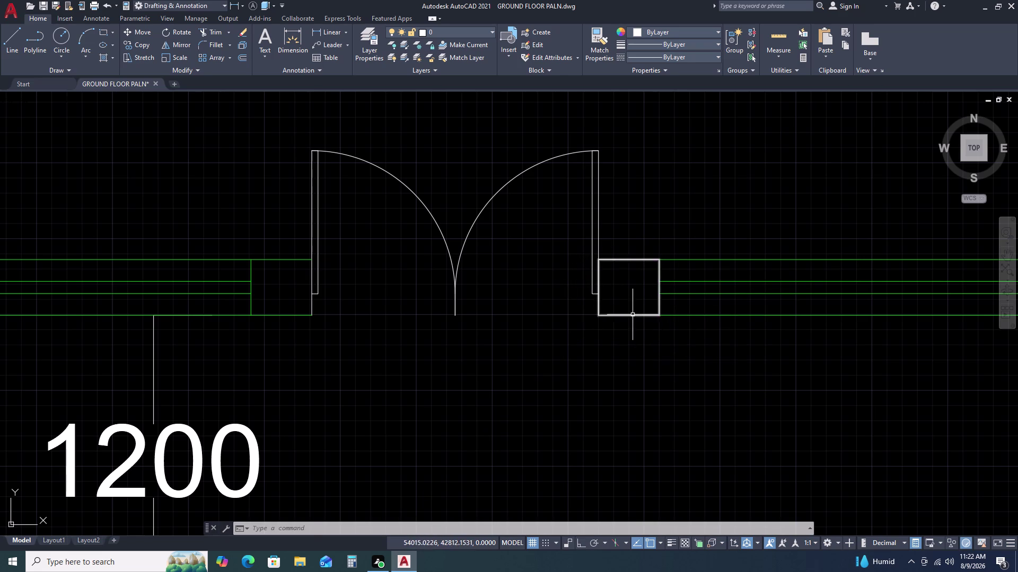
Trim the wall lines on the left side of the entrance door.
scroll(down, 3)
middle_drag(527, 348, 556, 335)
middle_drag(564, 332, 570, 329)
middle_drag(592, 324, 602, 320)
middle_click(605, 320)
scroll(up, 3)
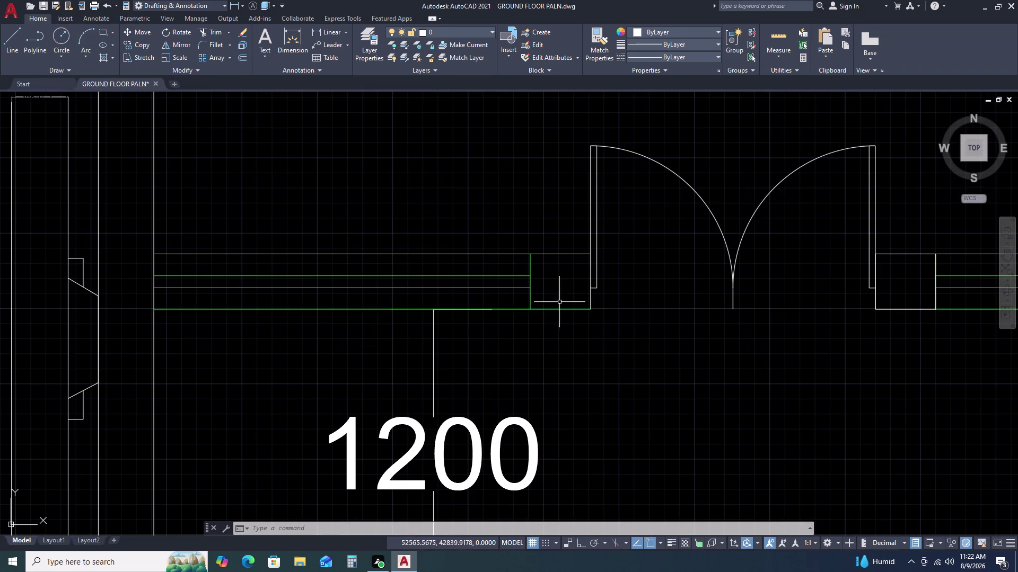
click(576, 317)
key(Escape)
text(TR)
key(space)
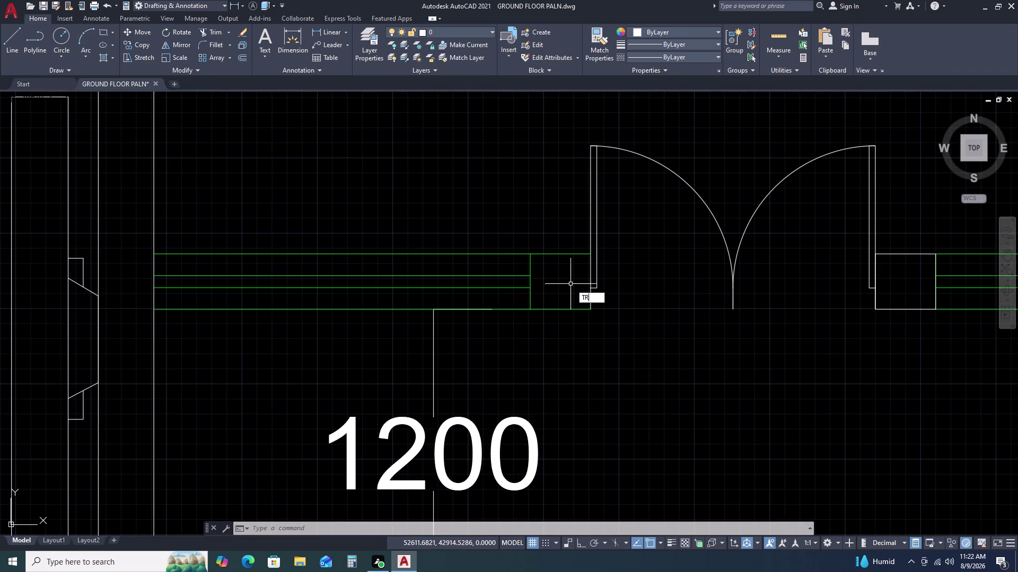
double_click(569, 244)
double_click(568, 338)
key(Escape)
Copy the small square pier horizontally, with Ortho on, to the left door frame.
scroll(down, 3)
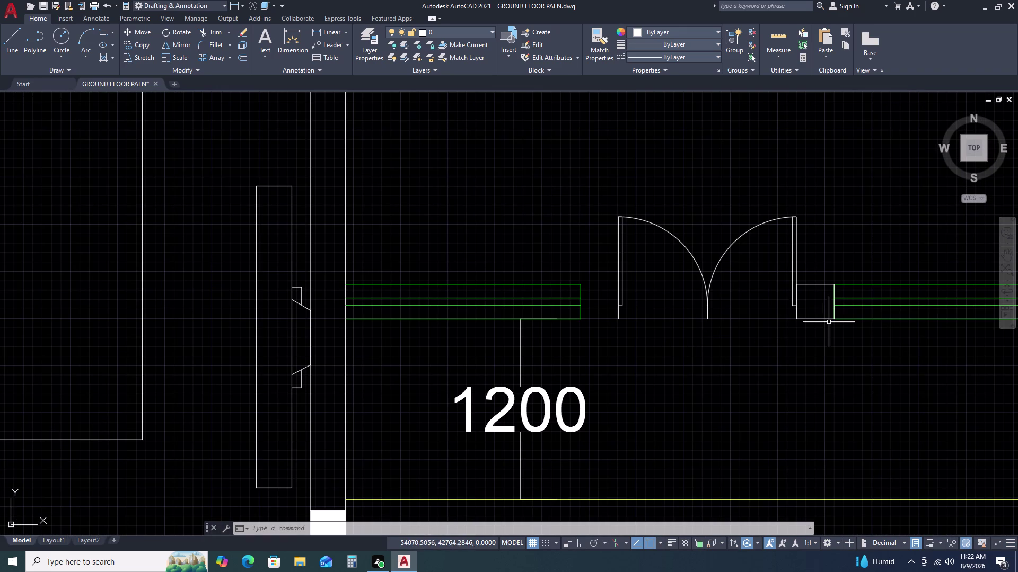
click(803, 323)
double_click(801, 316)
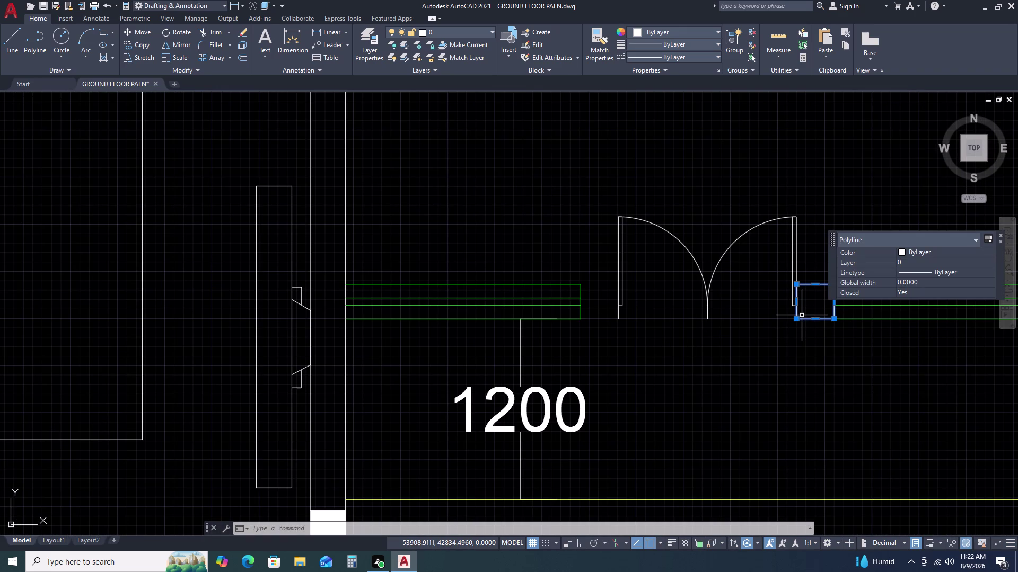
text(CO)
key(space)
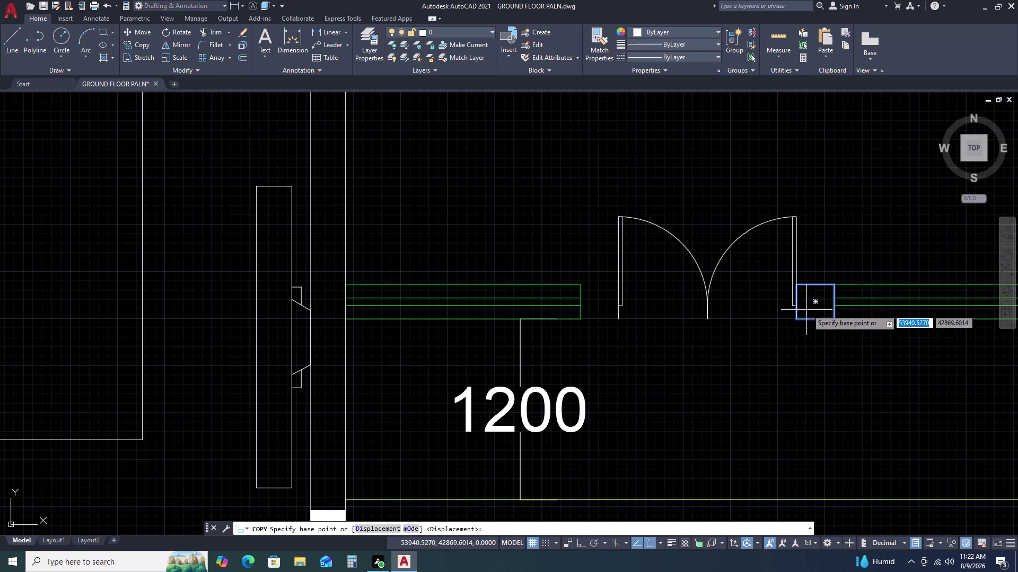
scroll(up, 3)
click(831, 284)
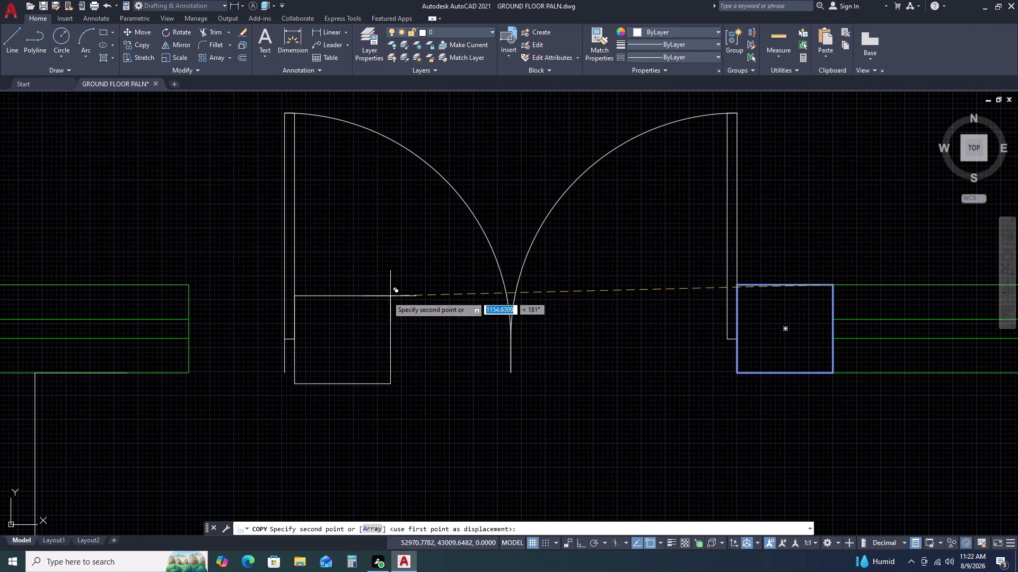
key(F8)
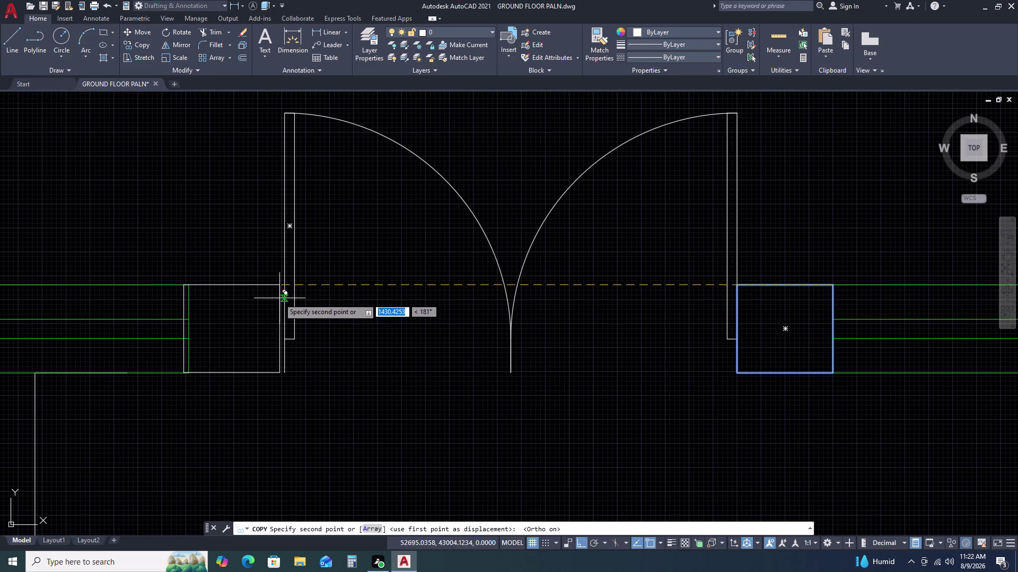
click(283, 283)
key(Escape)
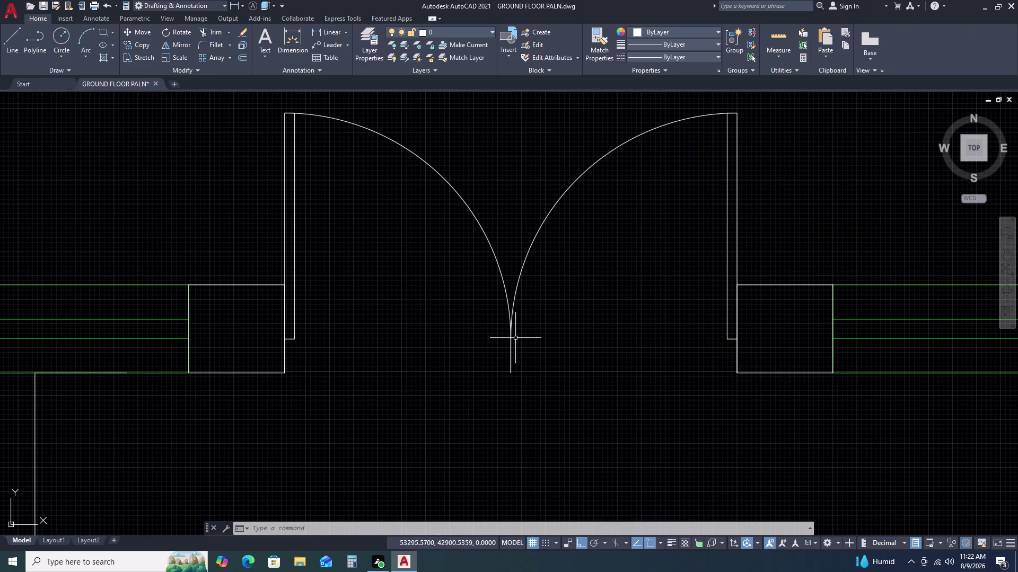
Zoom and pan out to view the whole ground floor plan.
scroll(down, 3)
scroll(down, 3)
middle_drag(739, 416, 670, 319)
scroll(down, 3)
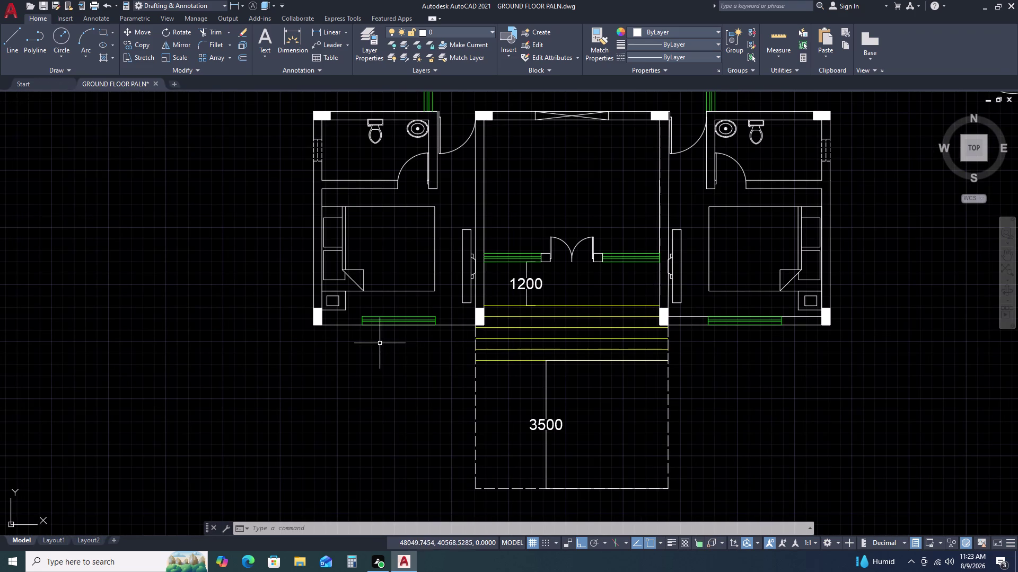
Draw a line across the bedroom front wall from the left pier to the right pier.
text(L)
key(space)
scroll(up, 3)
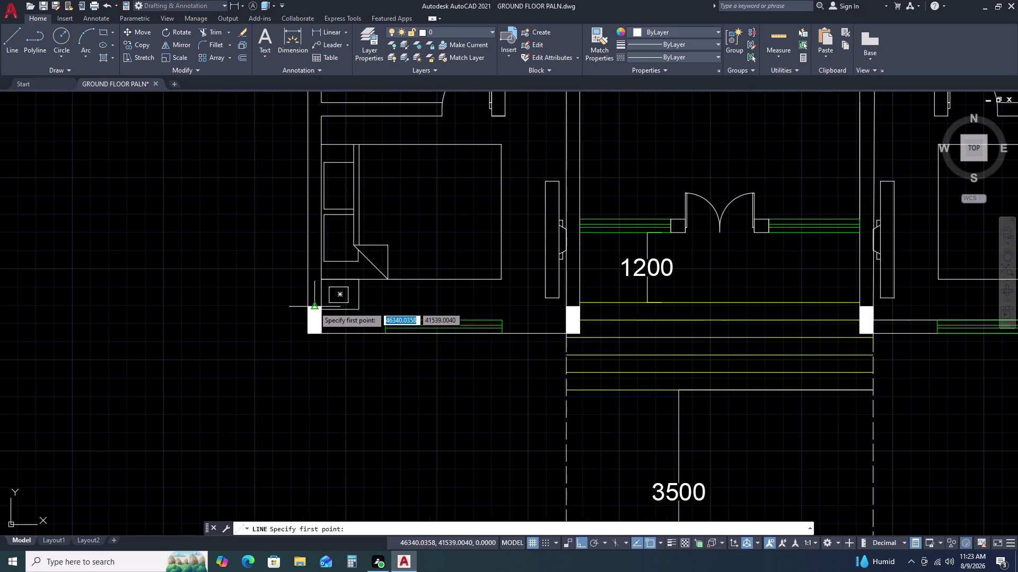
scroll(up, 3)
click(313, 331)
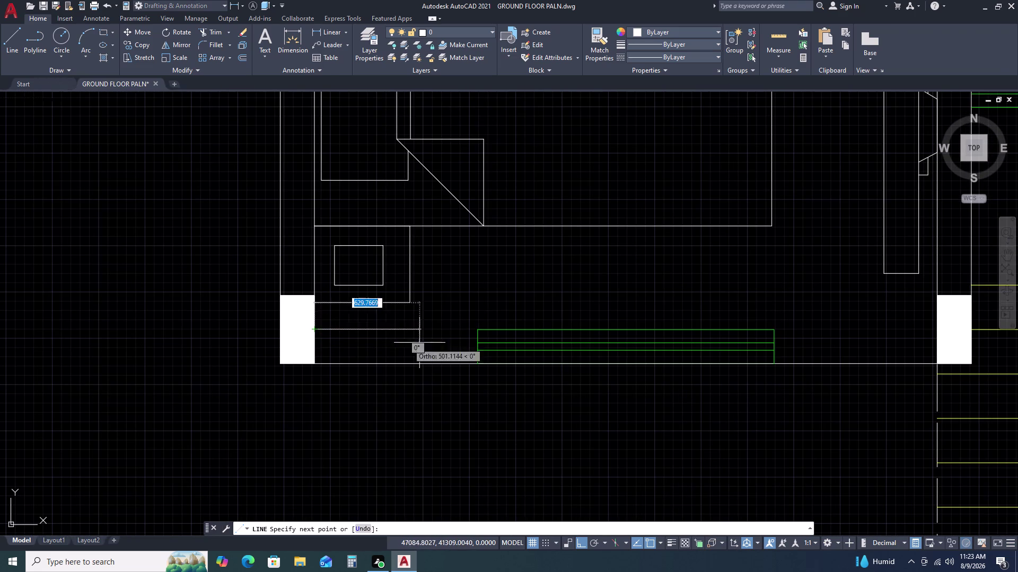
click(941, 329)
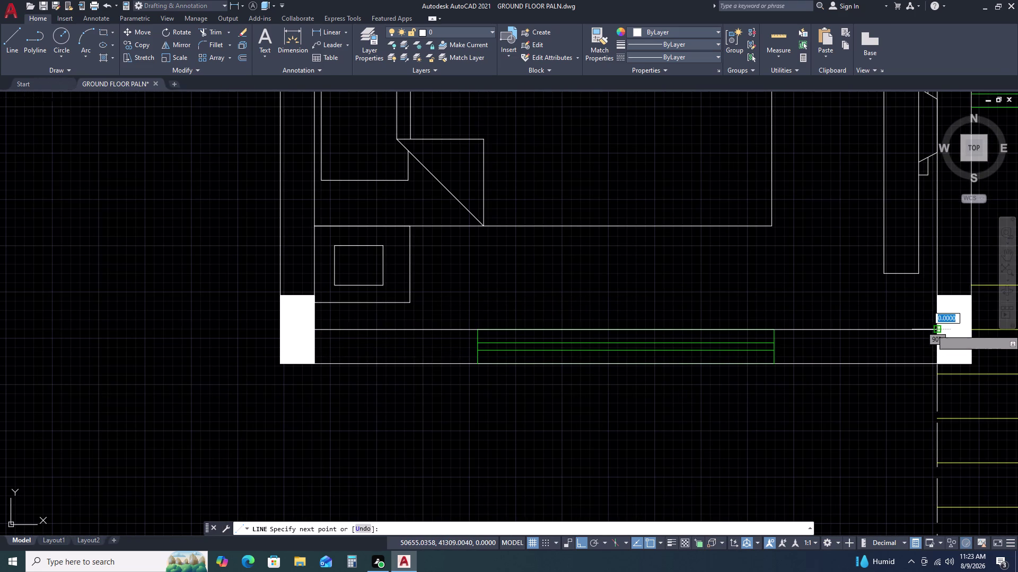
key(Escape)
Delete the long line between the piers and another stray line below it.
scroll(down, 3)
scroll(up, 3)
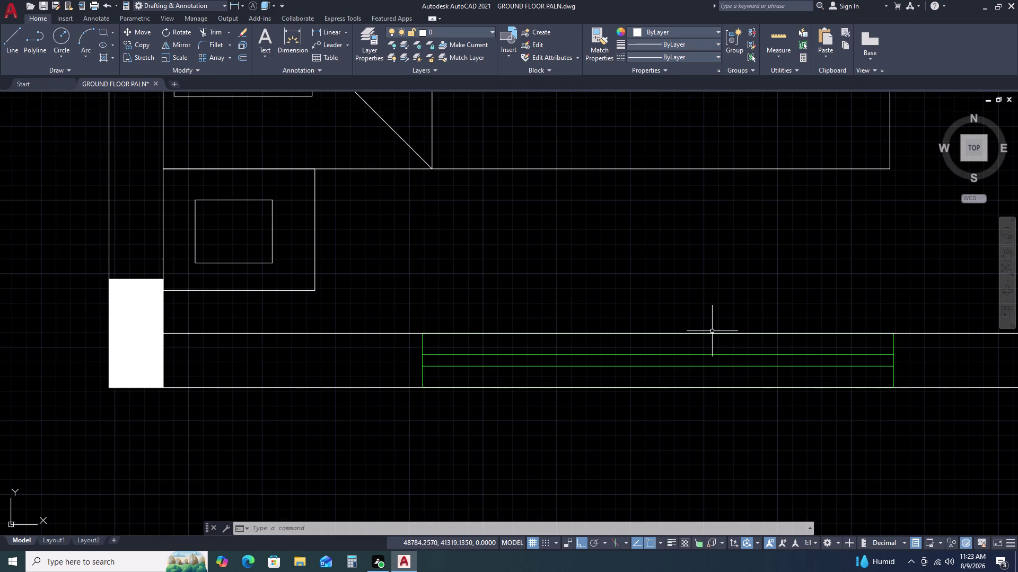
click(708, 331)
click(690, 338)
key(Escape)
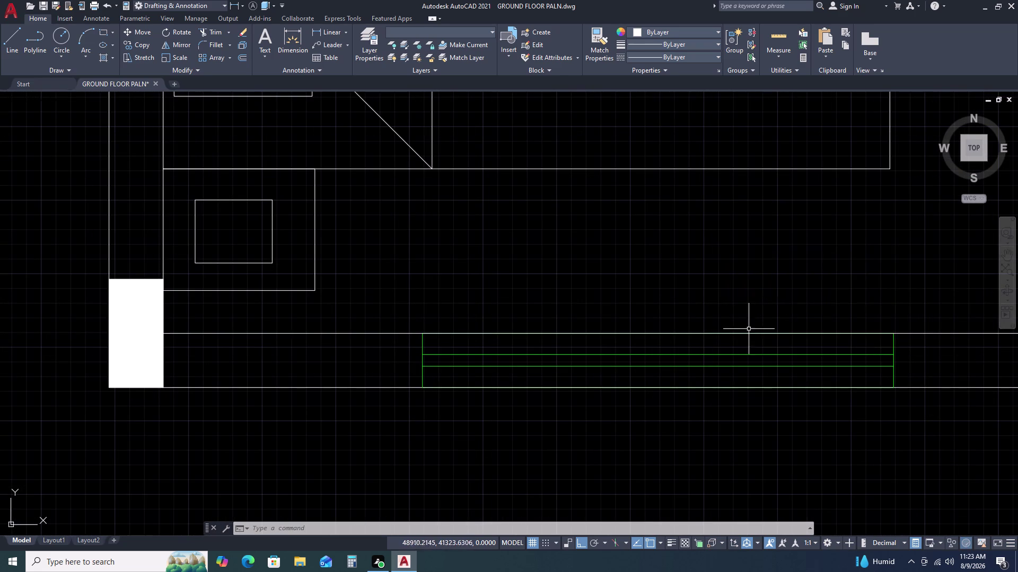
middle_drag(789, 327, 614, 327)
drag(839, 324, 830, 335)
click(814, 347)
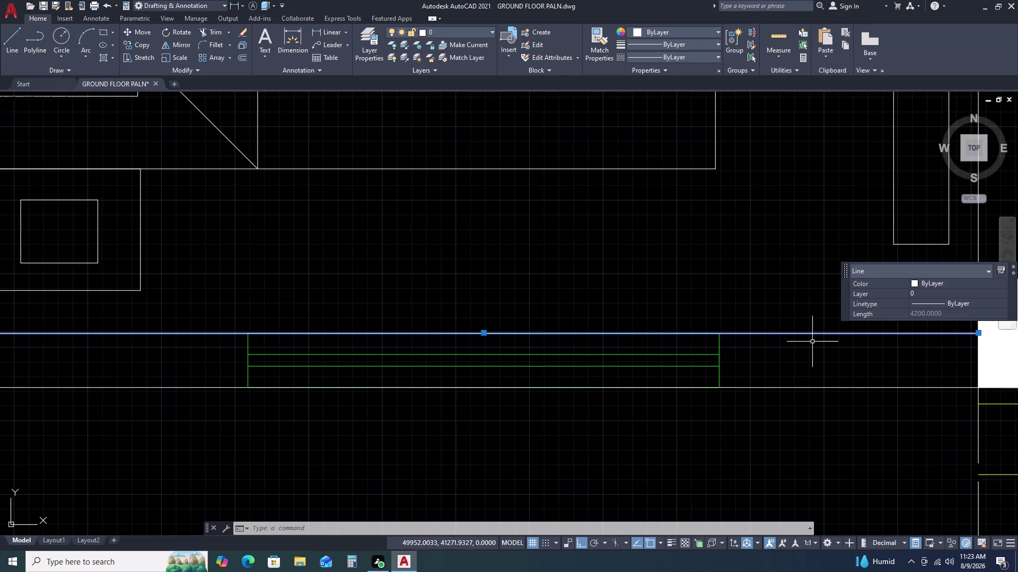
key(Delete)
drag(803, 368, 797, 383)
click(788, 400)
key(Delete)
scroll(down, 3)
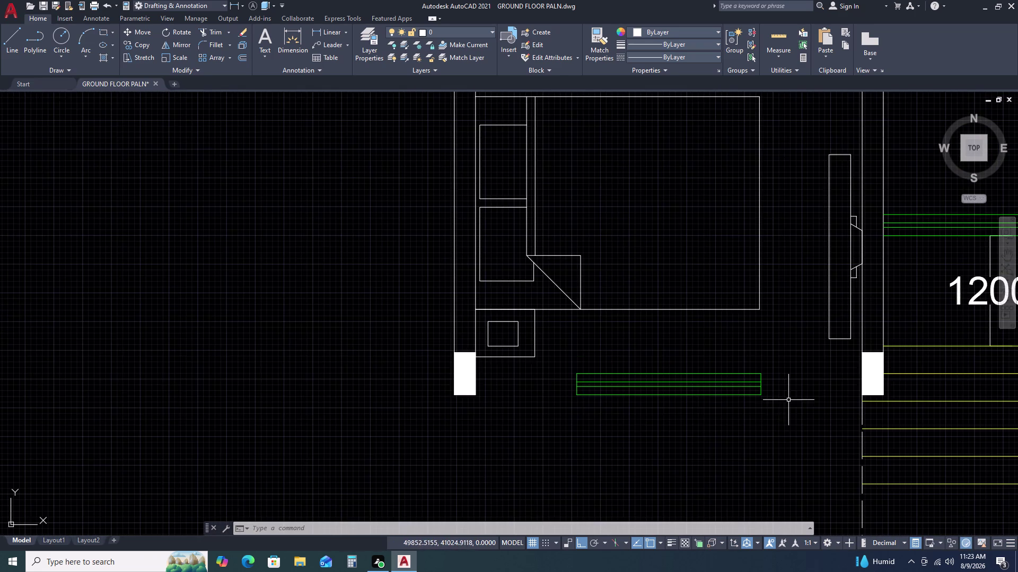
Draw an 1100-long wall line from the window's right end to the right pier.
key(l)
key(space)
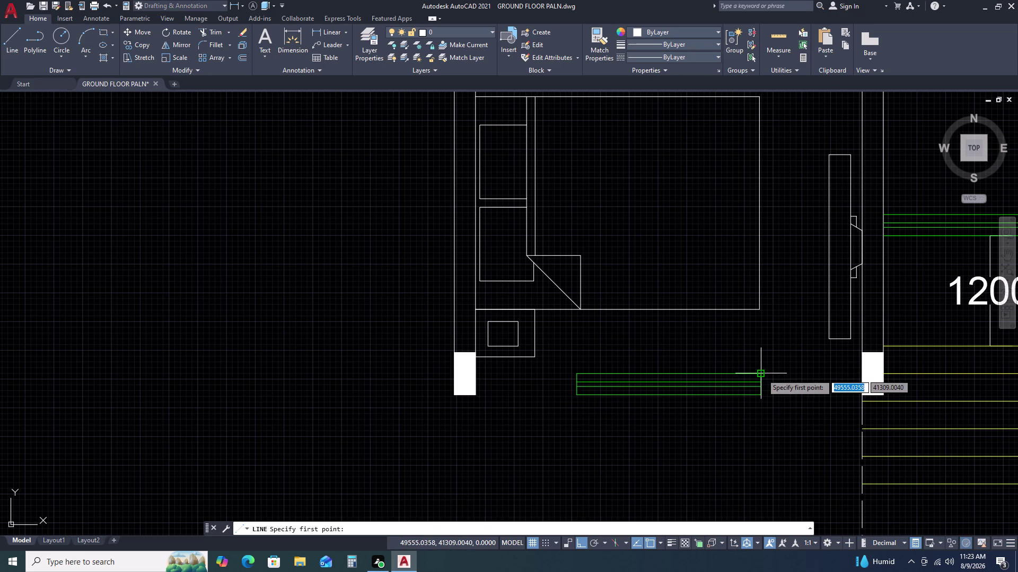
click(761, 374)
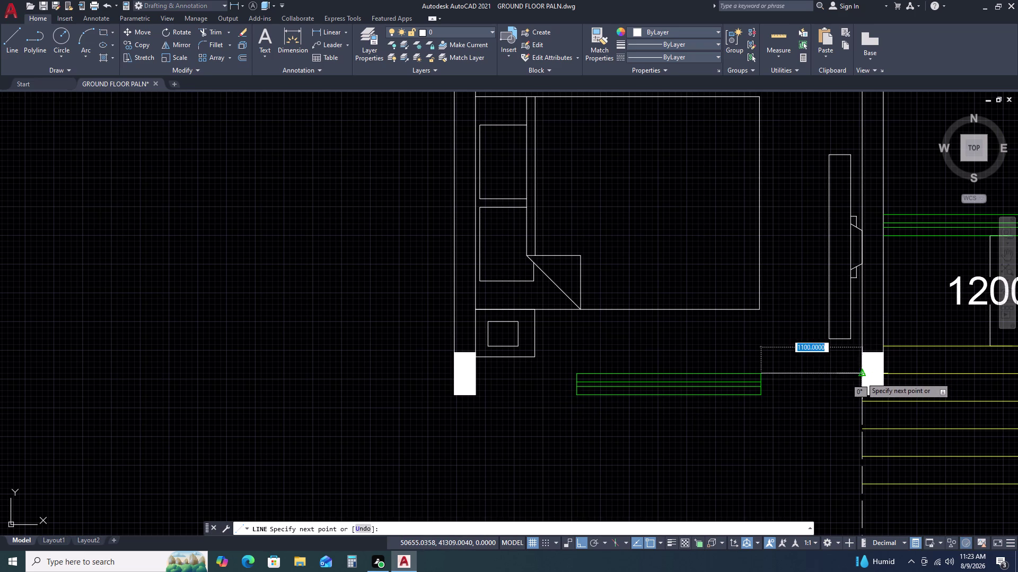
click(861, 377)
key(Escape)
Offset the right 1100 wall line 230 downward.
click(839, 366)
click(815, 389)
text(O)
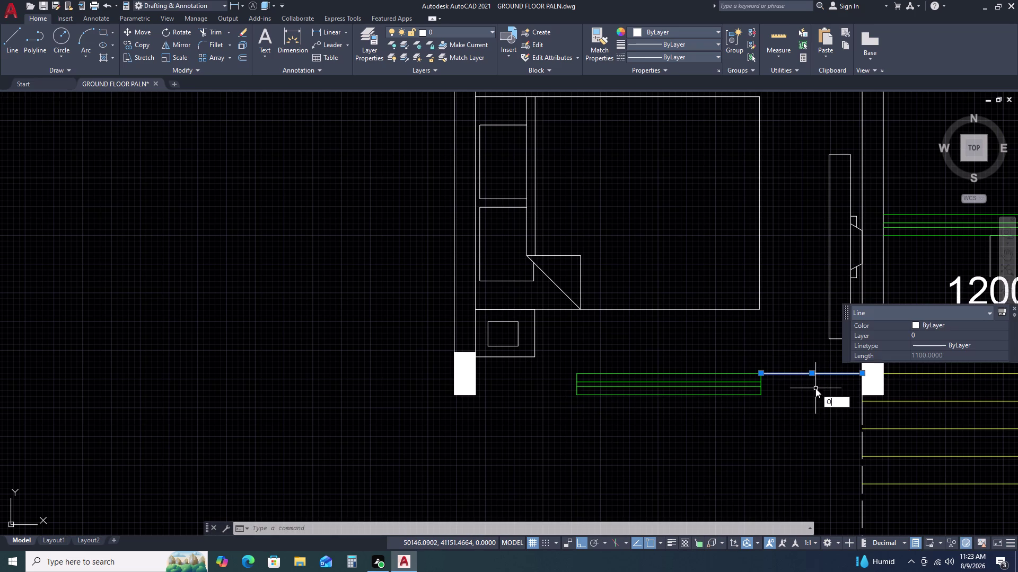
key(space)
text(230)
key(space)
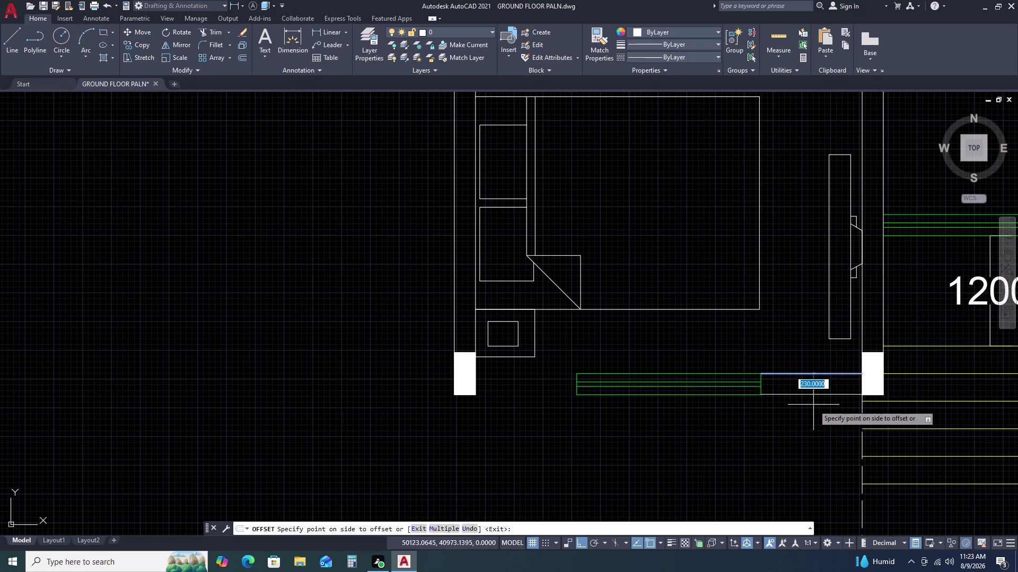
click(813, 405)
key(Escape)
Draw an 1100-long wall line from the window's left end to the left pier.
middle_drag(537, 374, 552, 370)
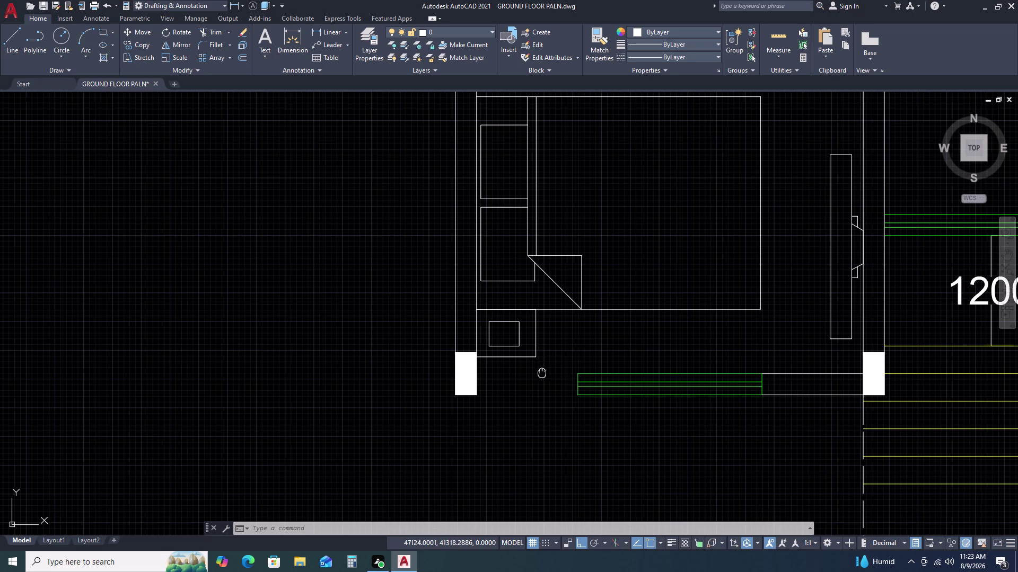
middle_drag(552, 370, 612, 345)
key(l)
key(space)
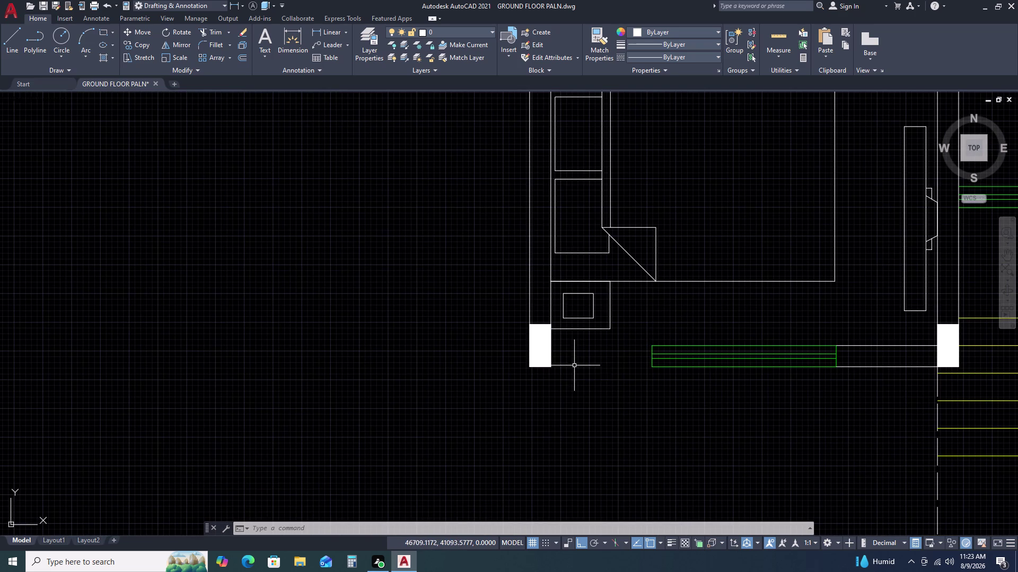
scroll(up, 3)
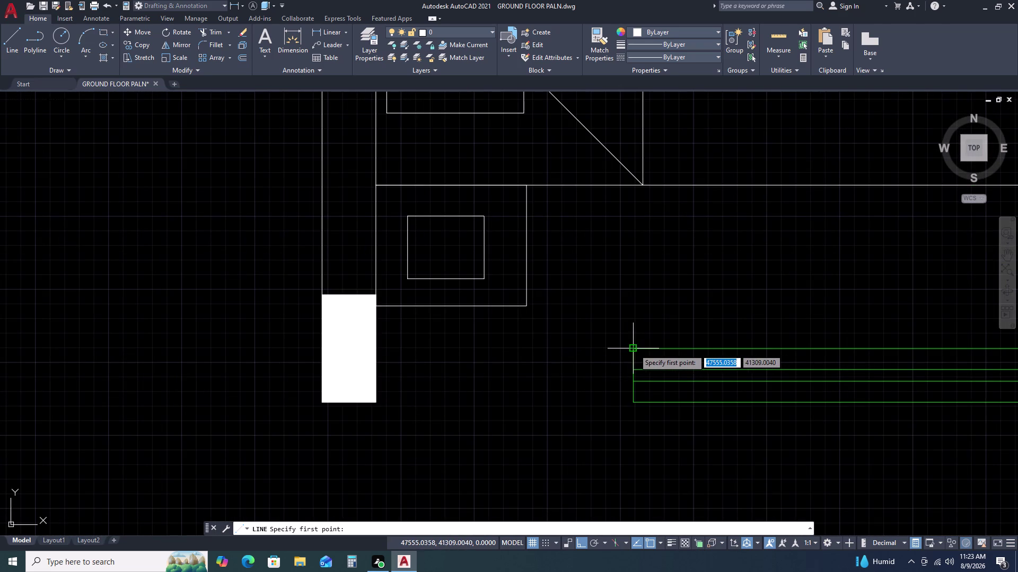
click(634, 349)
click(373, 345)
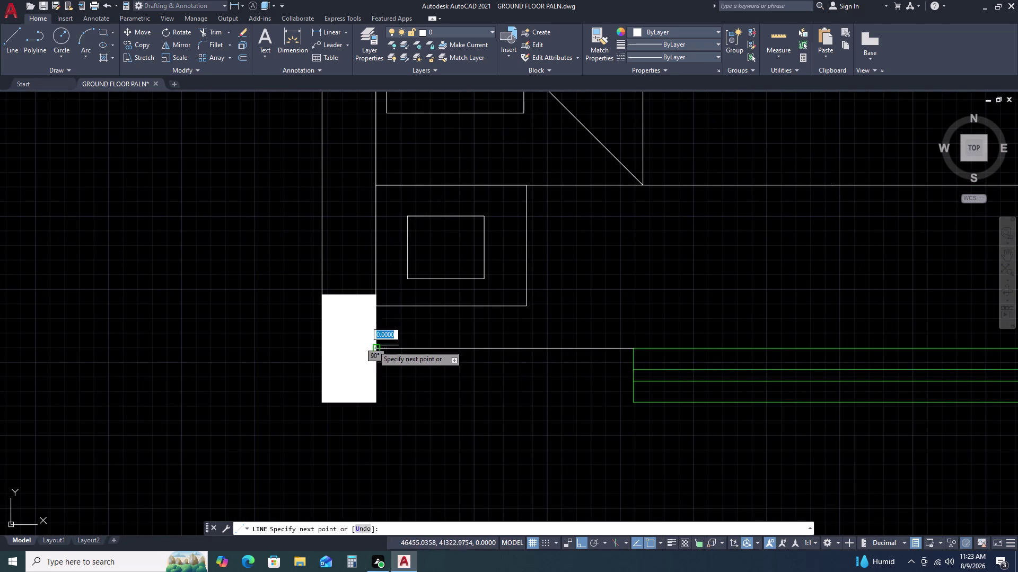
key(Escape)
Offset the left 1100 wall line 230 downward.
drag(516, 331, 505, 340)
click(486, 364)
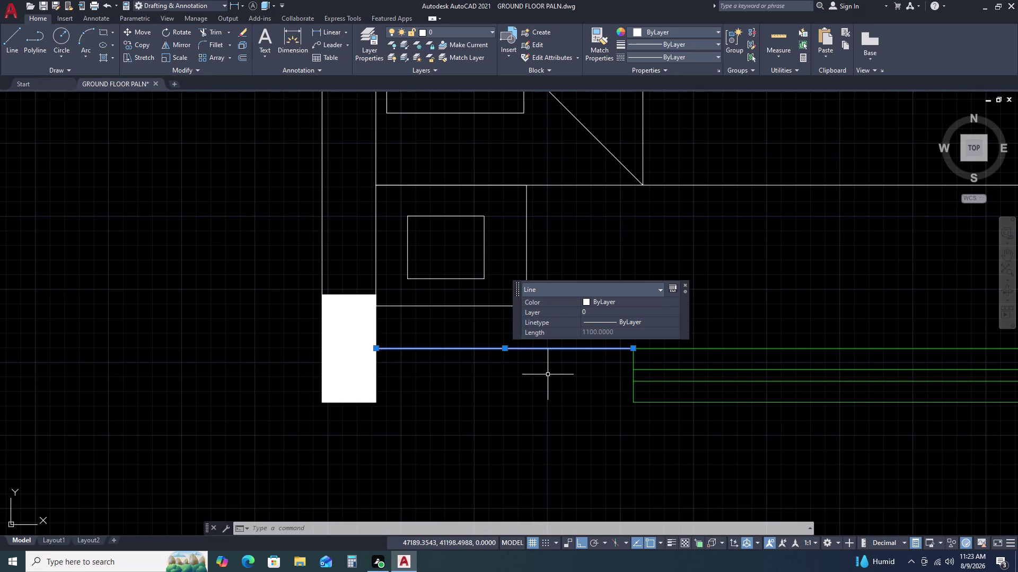
text(O)
key(space)
key(2)
text(30)
key(space)
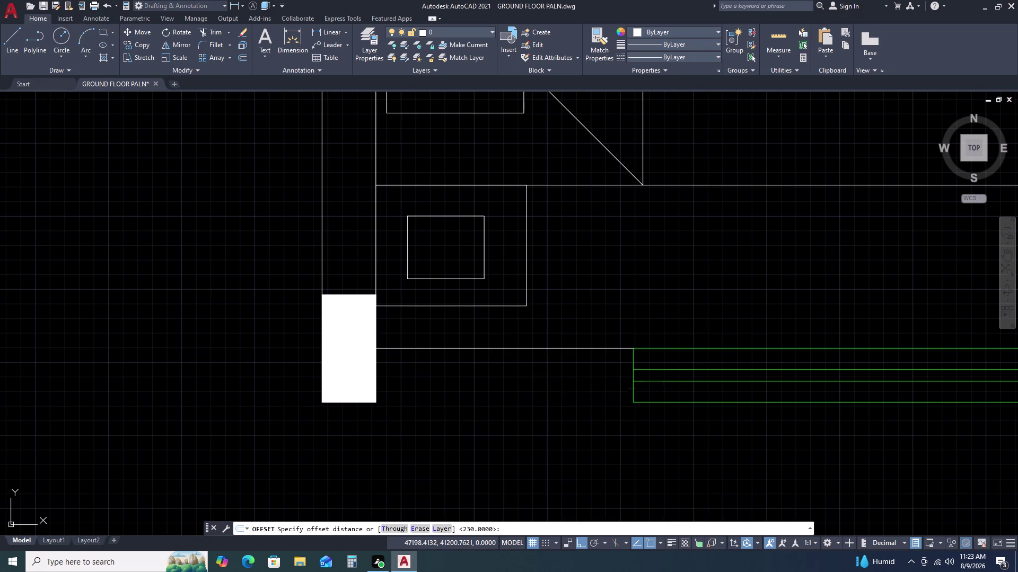
click(558, 402)
key(Escape)
Pan across the bedroom and front of the plan up to the living area furniture.
scroll(down, 3)
middle_drag(759, 343, 650, 330)
scroll(down, 3)
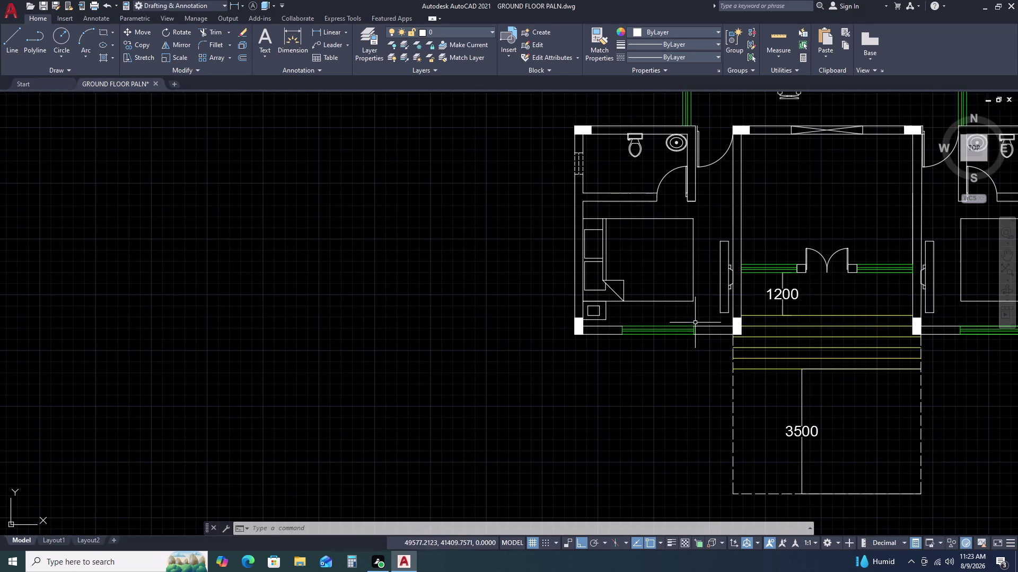
scroll(up, 3)
middle_drag(843, 281, 655, 300)
scroll(down, 3)
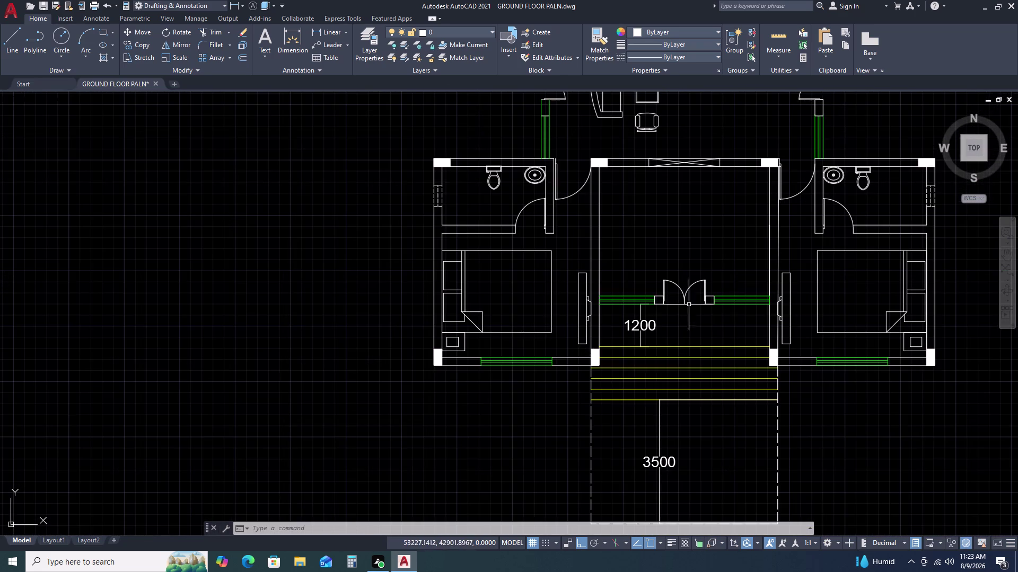
middle_drag(811, 315, 731, 345)
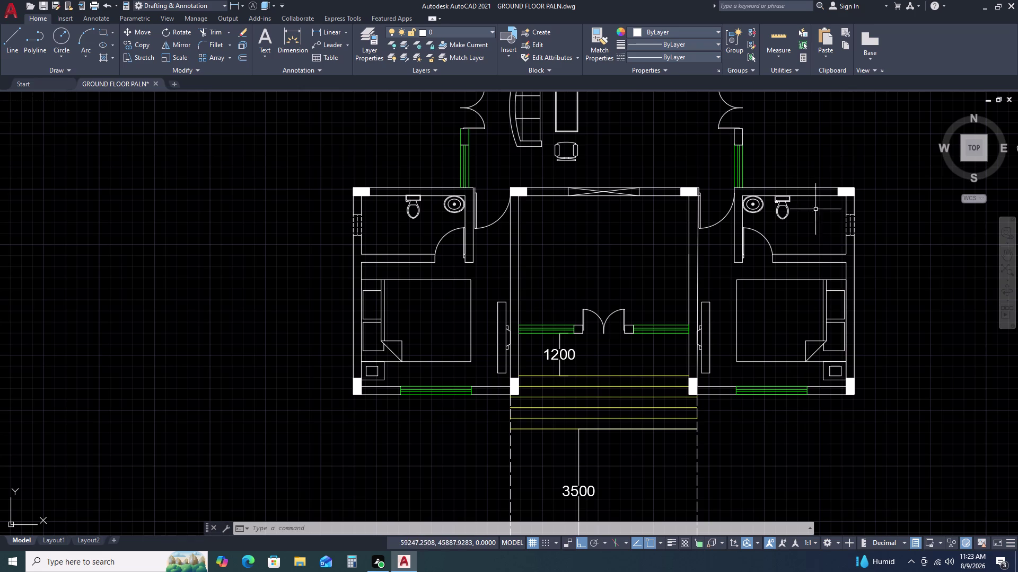
middle_drag(770, 131, 761, 245)
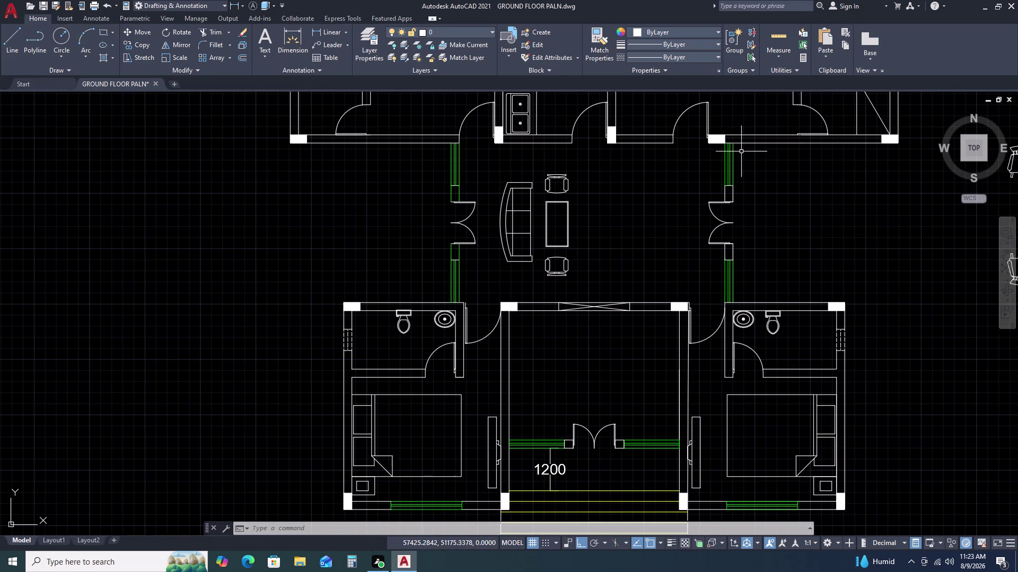
scroll(up, 3)
Draw a rectangle across the door opening from its top-left to bottom corner, abandoning a move.
scroll(up, 3)
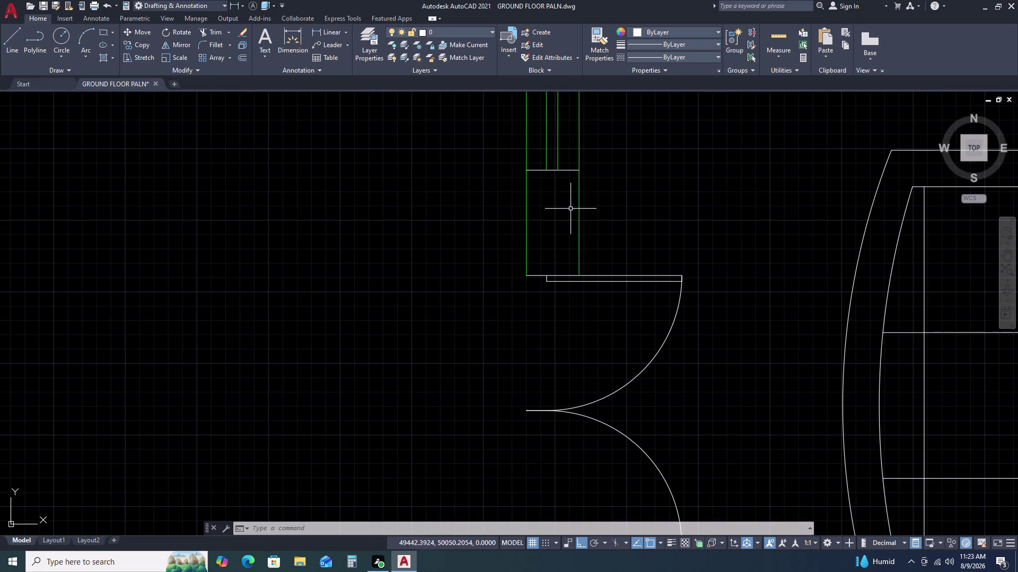
click(565, 170)
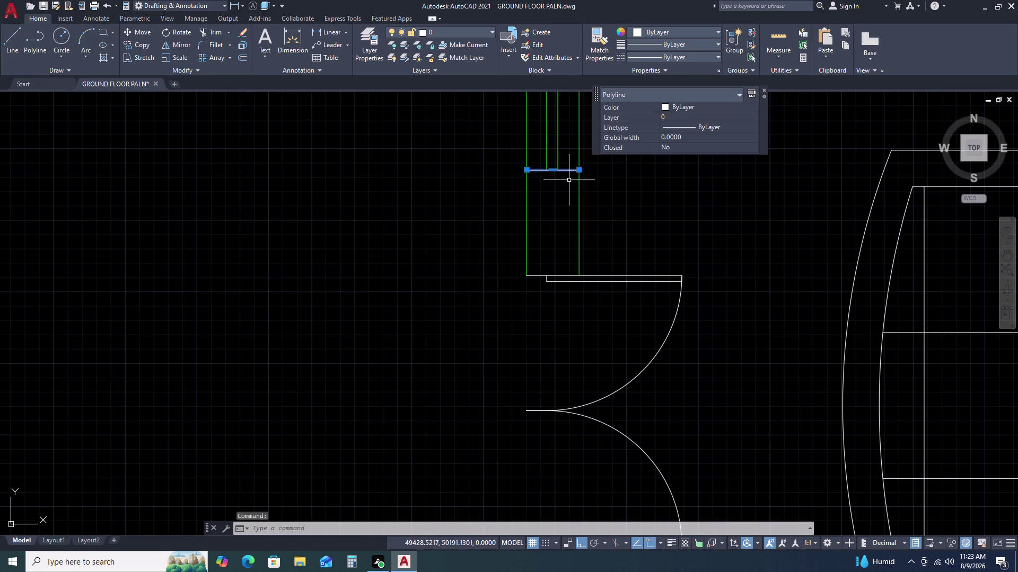
text(RE)
key(c)
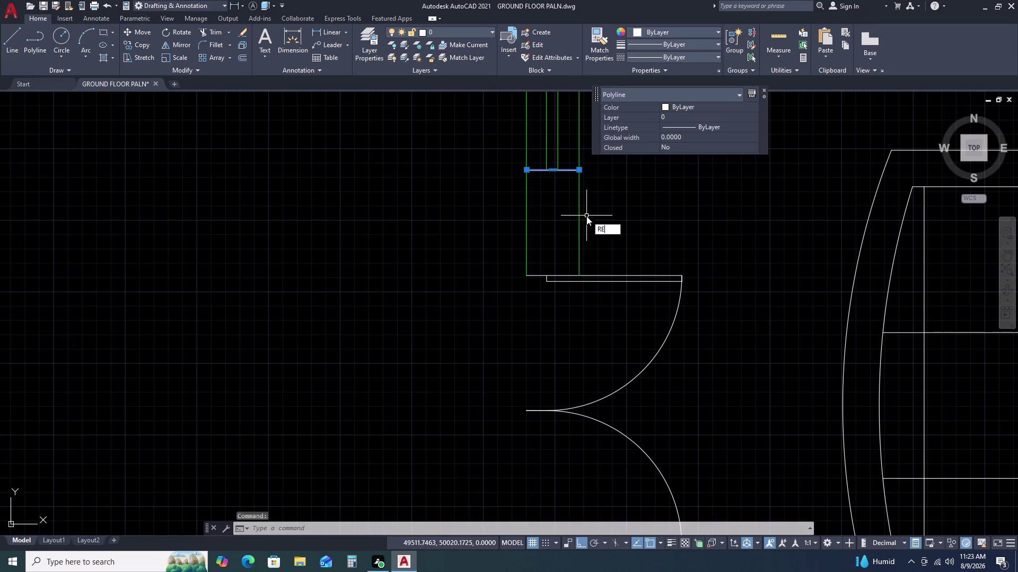
key(space)
click(527, 170)
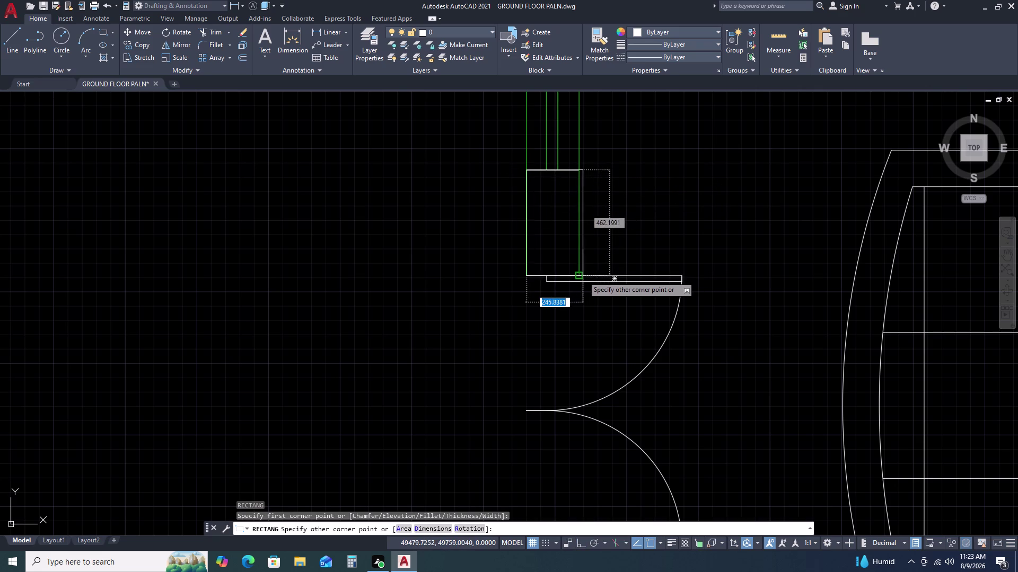
click(580, 275)
key(Escape)
click(562, 170)
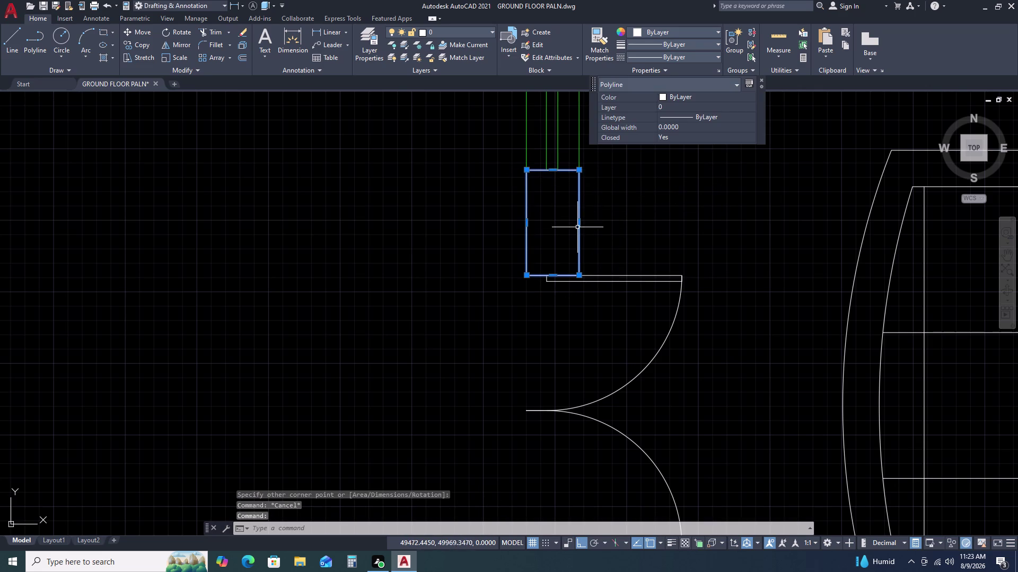
text(M)
key(space)
drag(578, 228, 601, 228)
click(689, 222)
key(Escape)
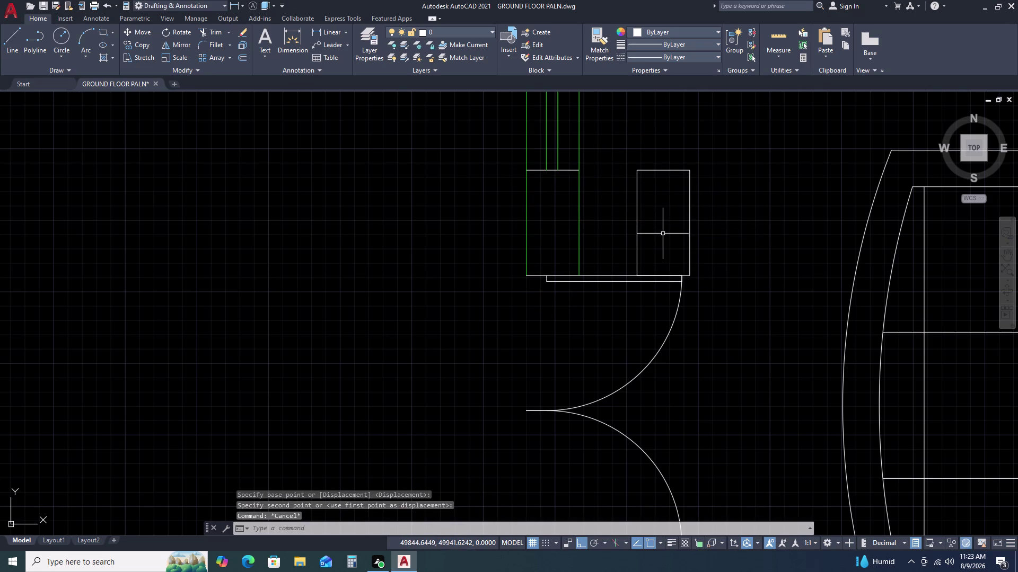
Trim away all edges of the left rectangle beside the door.
text(TR)
key(space)
drag(600, 214, 586, 215)
click(470, 219)
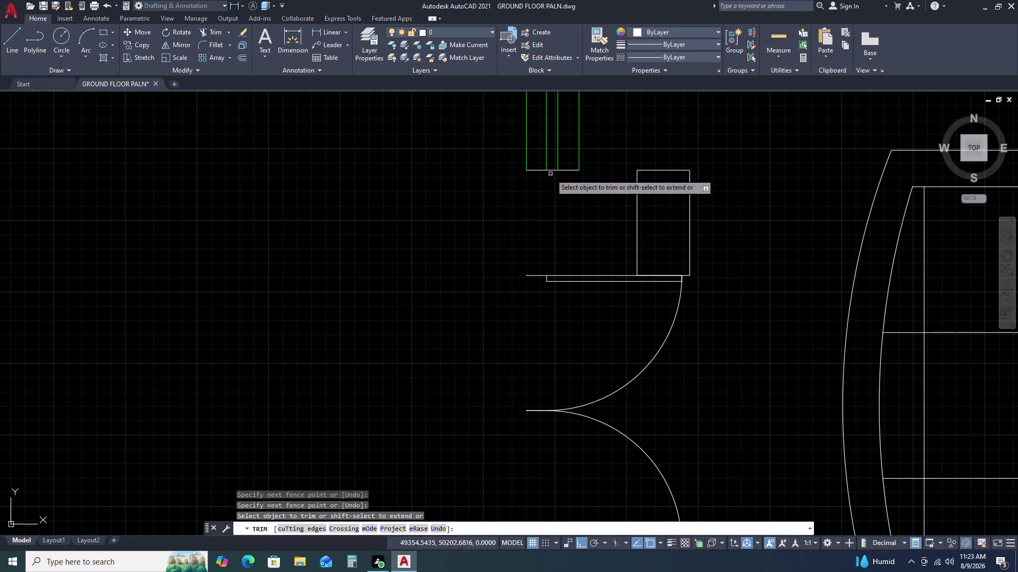
click(553, 169)
click(566, 170)
click(539, 169)
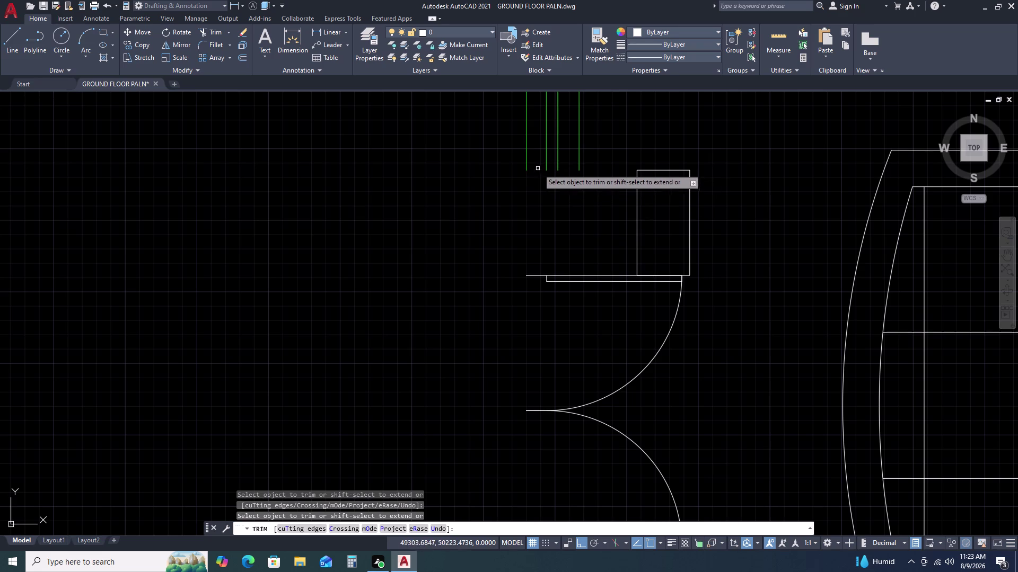
key(Escape)
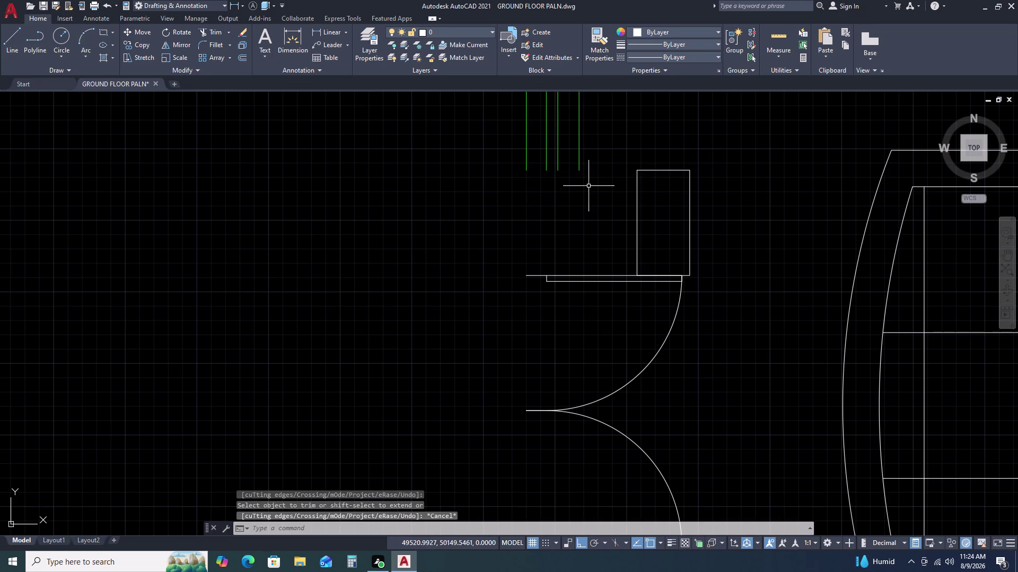
Move the right-hand rectangle beside the green wall lines.
click(728, 173)
click(658, 190)
text(M)
key(space)
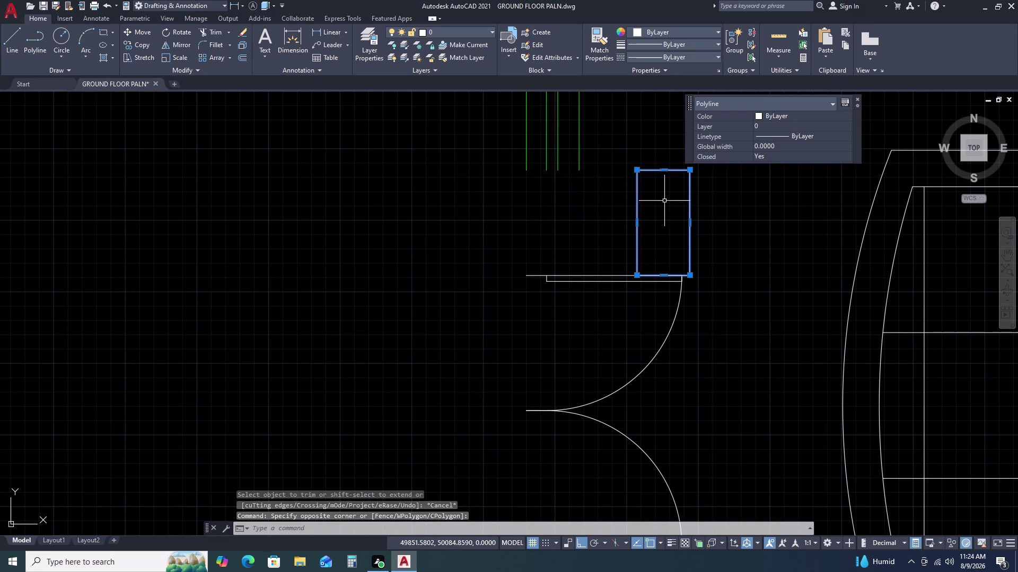
click(686, 277)
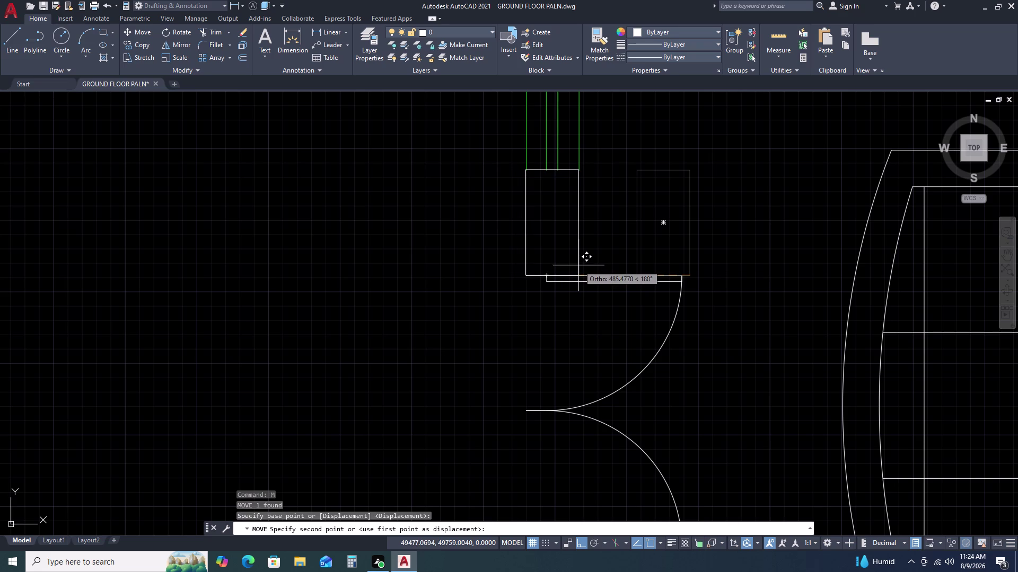
click(577, 266)
Try moving the rectangle again from its top corner, then cancel.
scroll(up, 3)
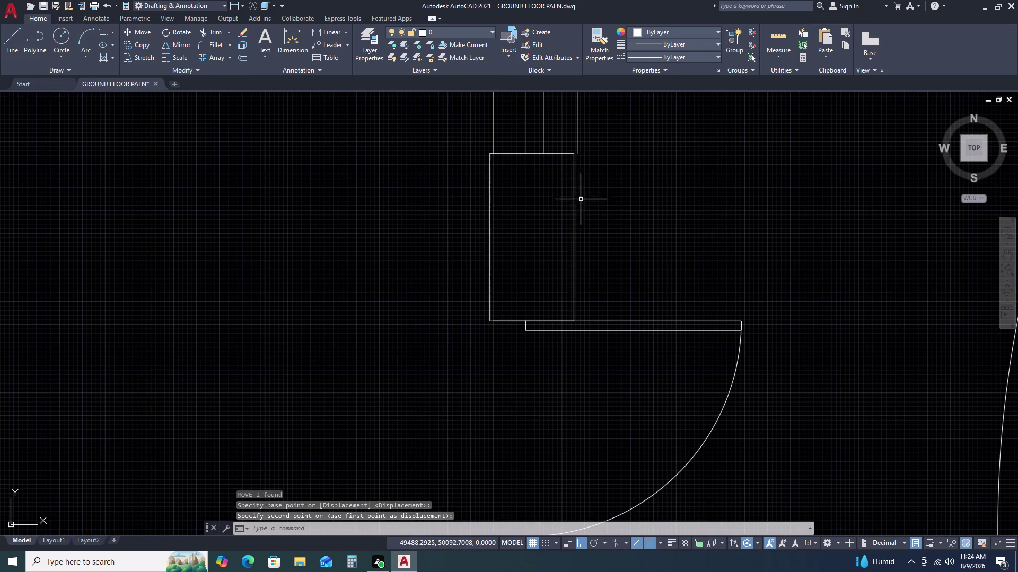
drag(602, 205, 554, 218)
click(549, 220)
key(m)
key(space)
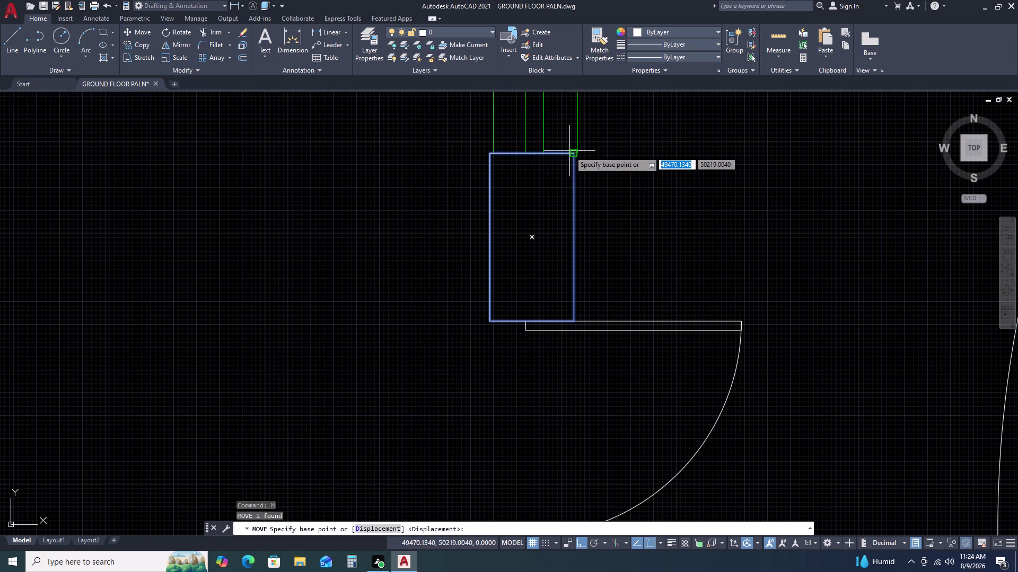
click(570, 151)
click(573, 151)
key(Escape)
scroll(down, 3)
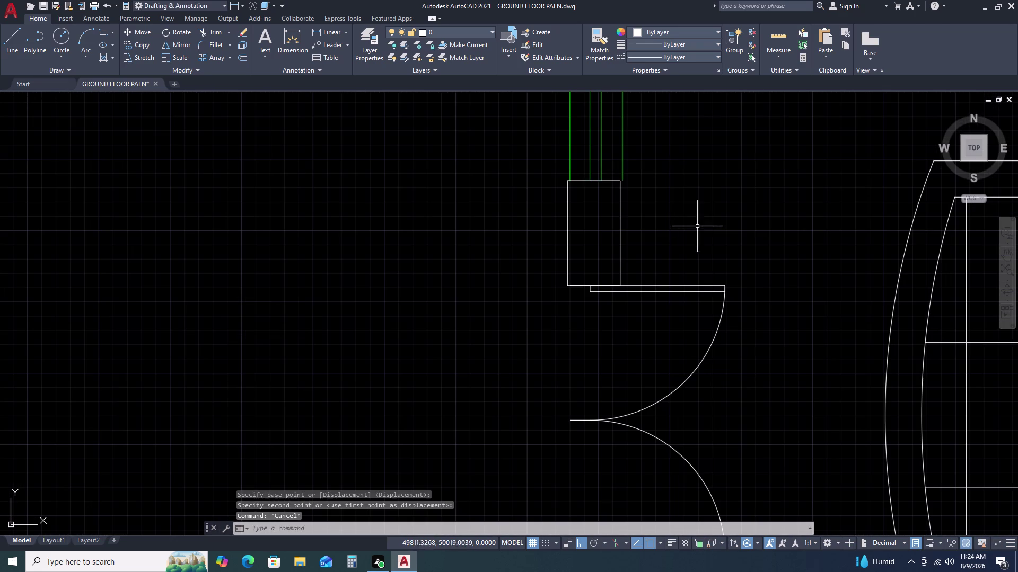
Move the rectangle by its top corner so it sits against the thin wall strip.
drag(645, 216, 619, 216)
click(598, 217)
text(M)
key(space)
scroll(up, 3)
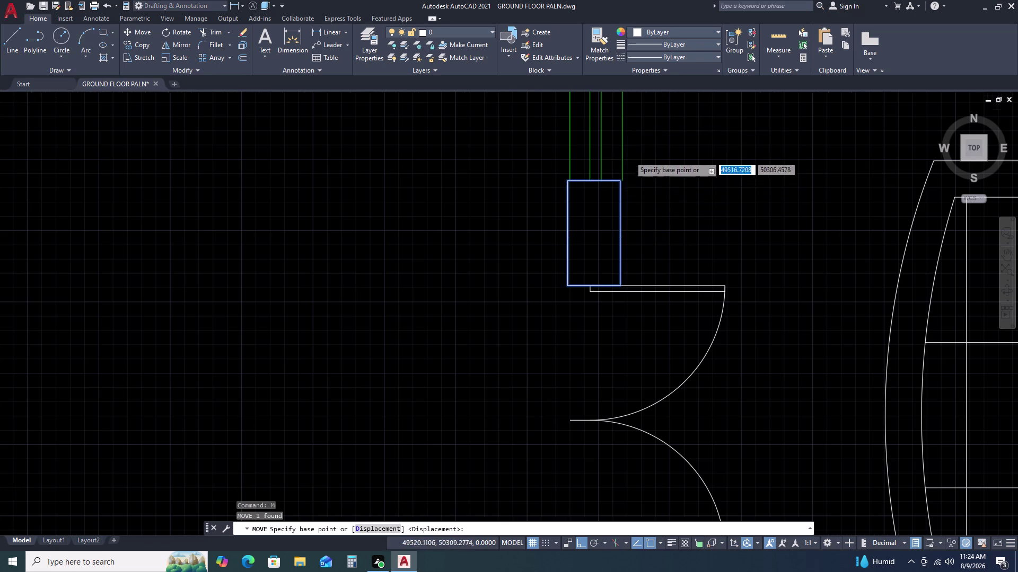
scroll(up, 3)
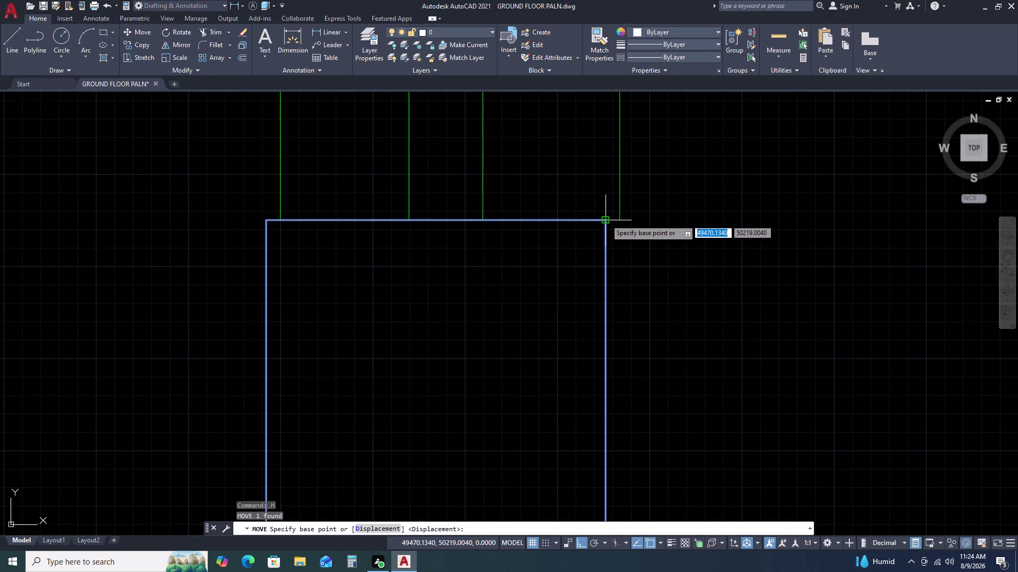
click(606, 219)
click(620, 219)
scroll(down, 3)
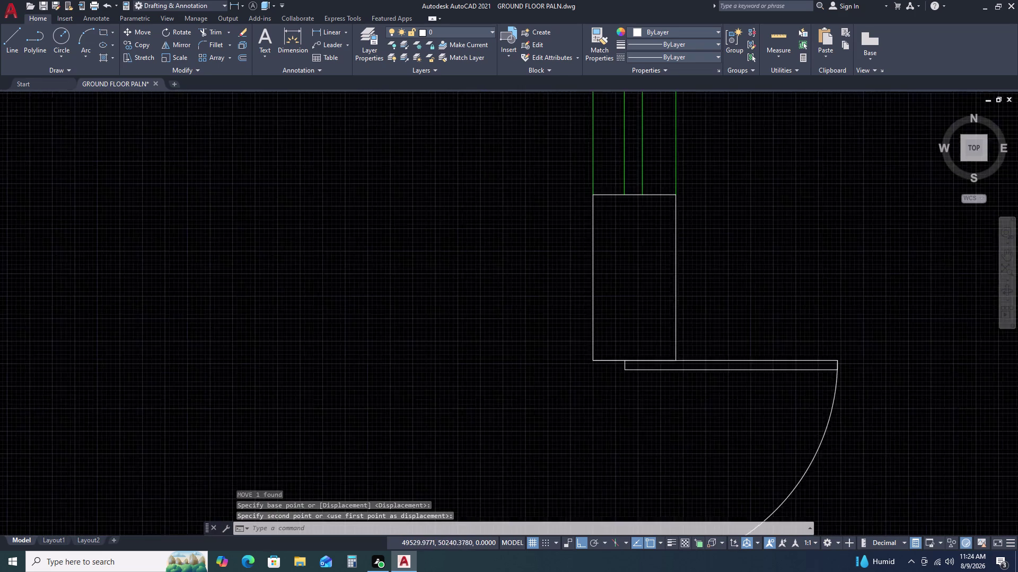
scroll(down, 3)
scroll(down, 3)
middle_drag(693, 367, 664, 293)
scroll(up, 3)
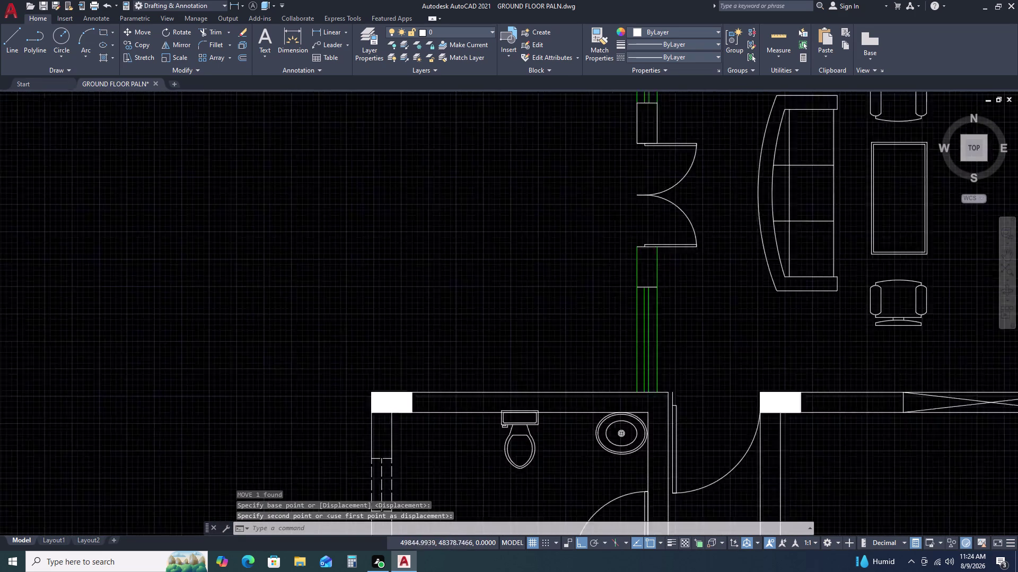
Trim the extra lines crossing the wall end below the door.
scroll(up, 3)
text(TR)
key(space)
drag(691, 224, 630, 235)
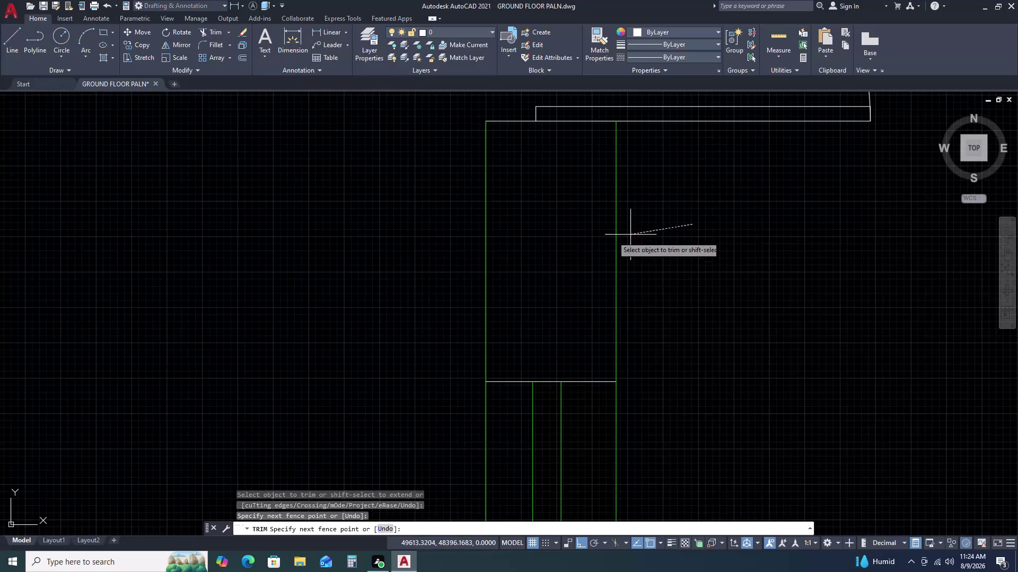
click(403, 269)
scroll(down, 3)
key(Escape)
Begin a line near the wall's top corner, then cancel it.
key(l)
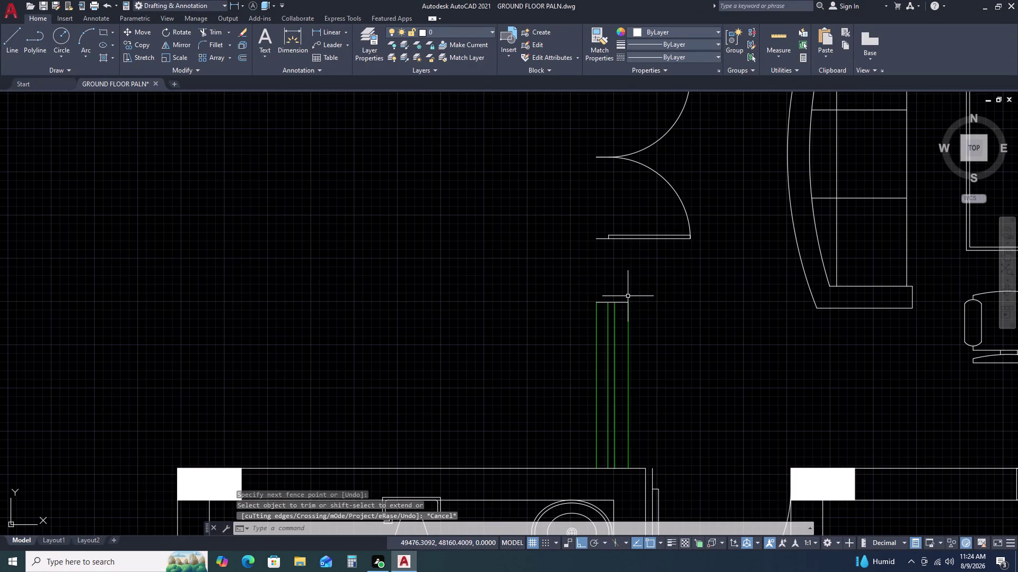
key(space)
scroll(up, 3)
drag(582, 316, 582, 307)
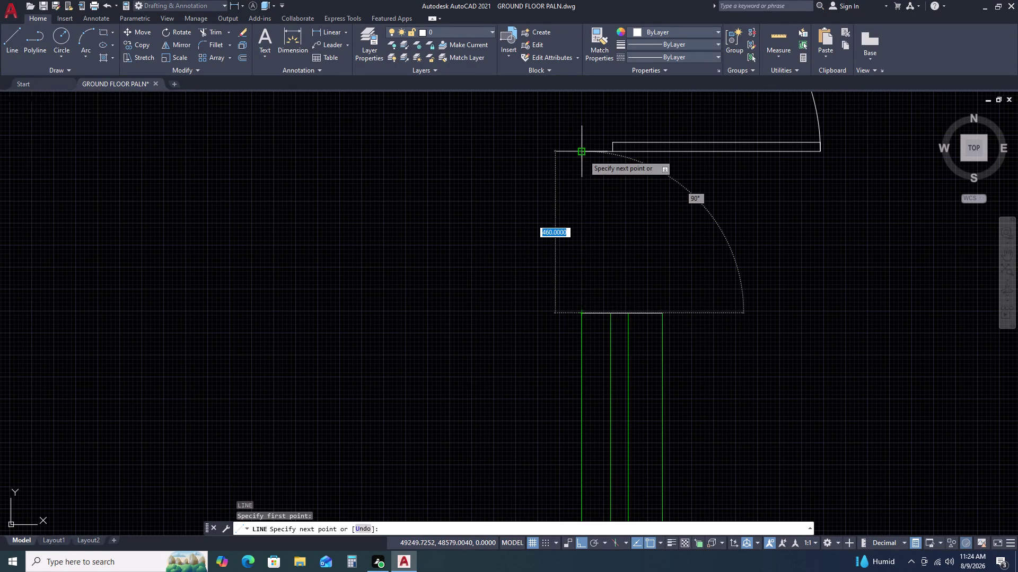
key(Escape)
click(583, 155)
key(Escape)
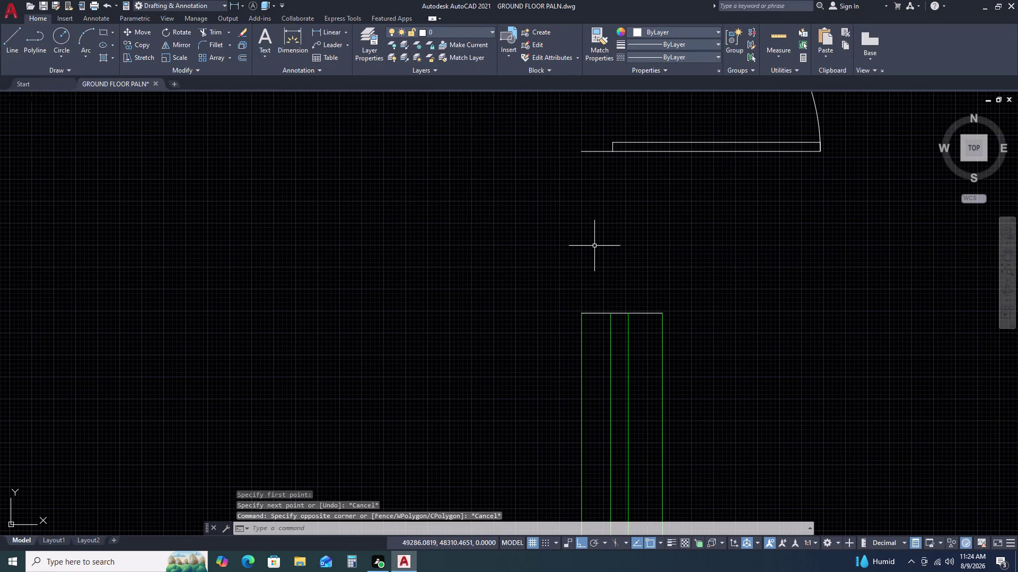
Draw 460-long lines between the lower and top corners to close the wall end.
text(L)
key(space)
drag(582, 315, 588, 287)
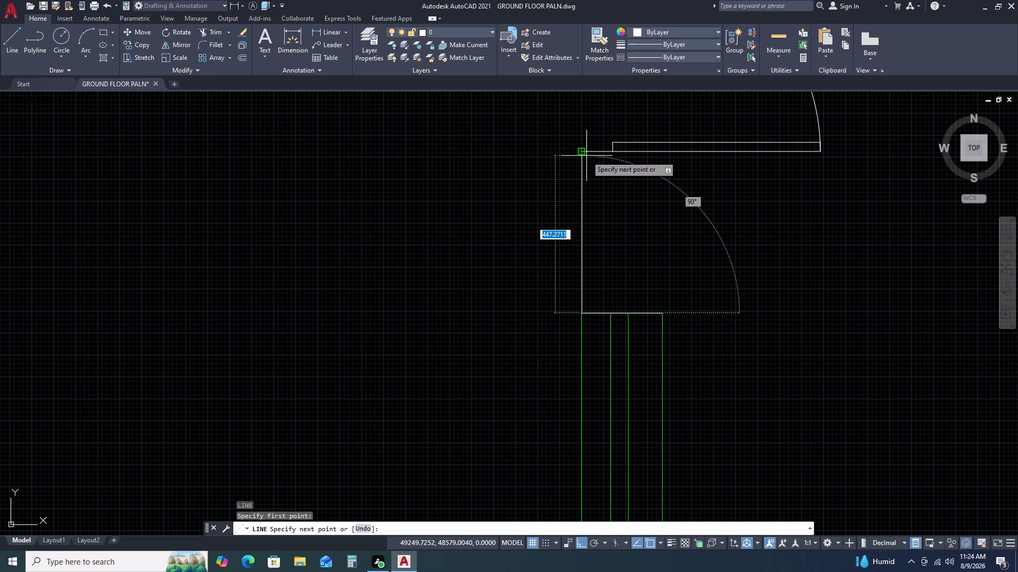
click(586, 152)
key(Escape)
key(space)
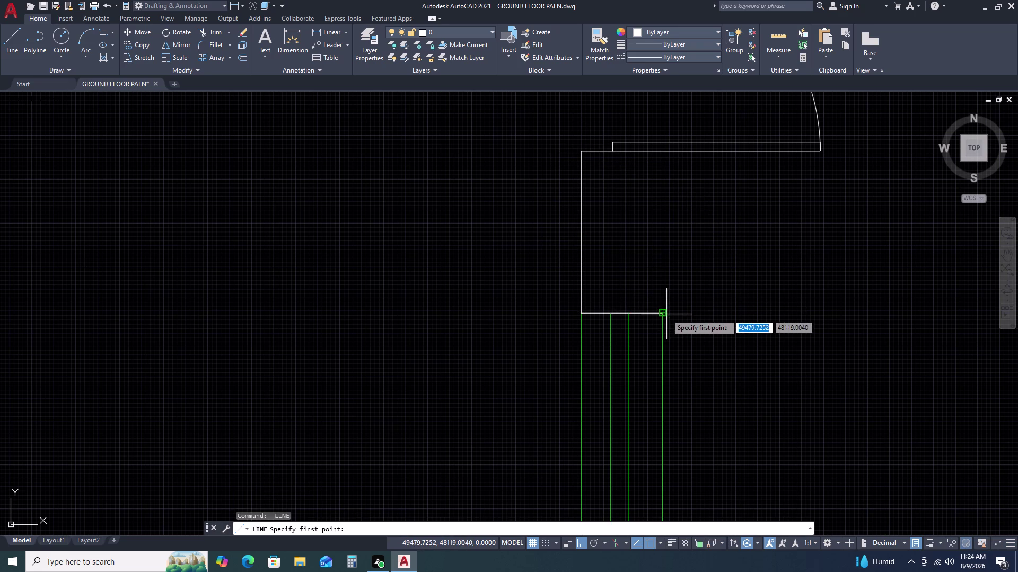
click(666, 314)
click(658, 151)
key(Escape)
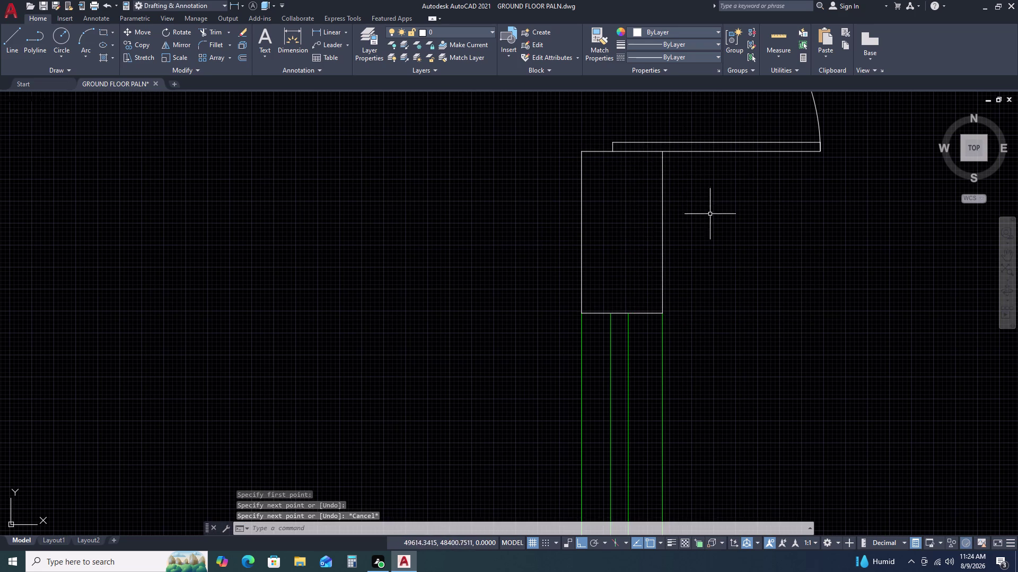
Erase the extra right vertical line.
scroll(down, 3)
scroll(up, 3)
click(693, 218)
click(652, 228)
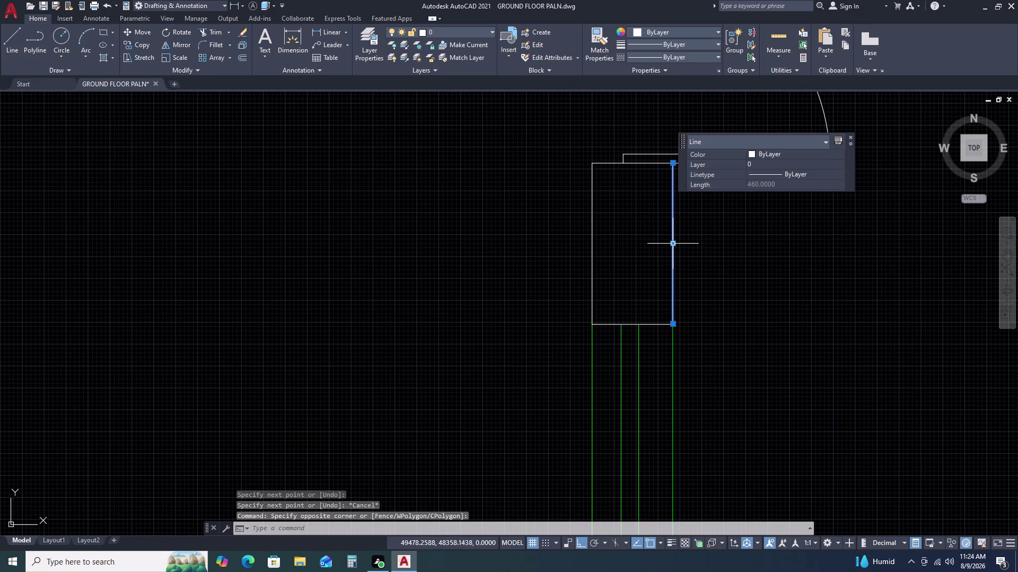
key(Delete)
Offset the left vertical line by 230, then cancel.
drag(624, 238, 601, 241)
click(586, 239)
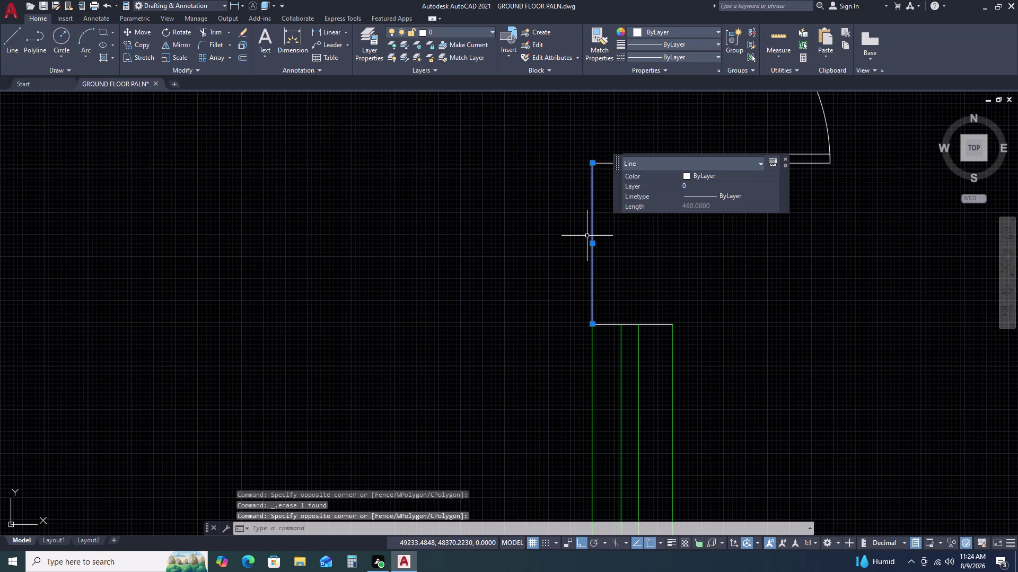
text(O 2)
text(30)
key(space)
click(624, 234)
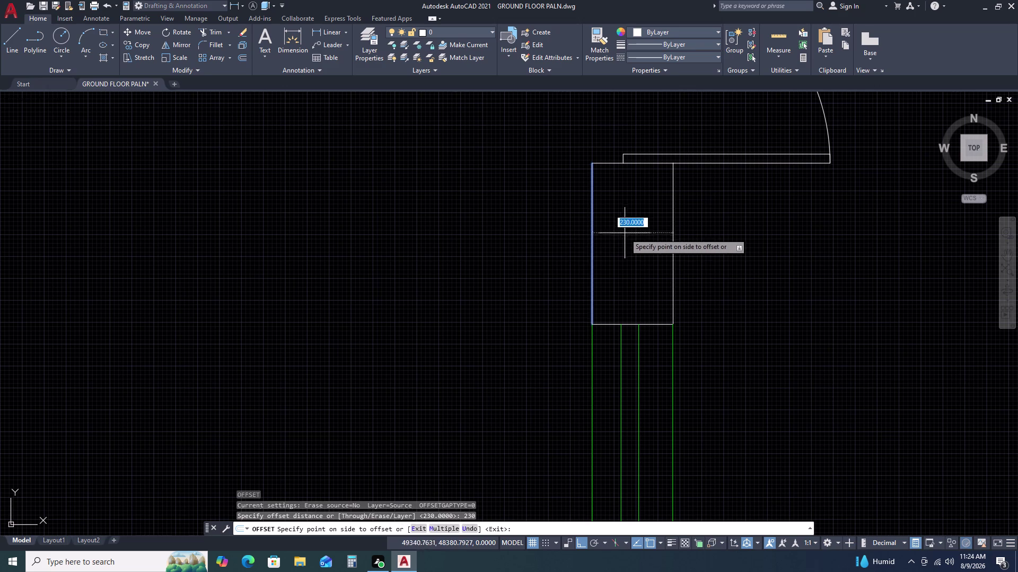
key(Escape)
scroll(down, 3)
scroll(down, 3)
middle_drag(867, 338, 688, 310)
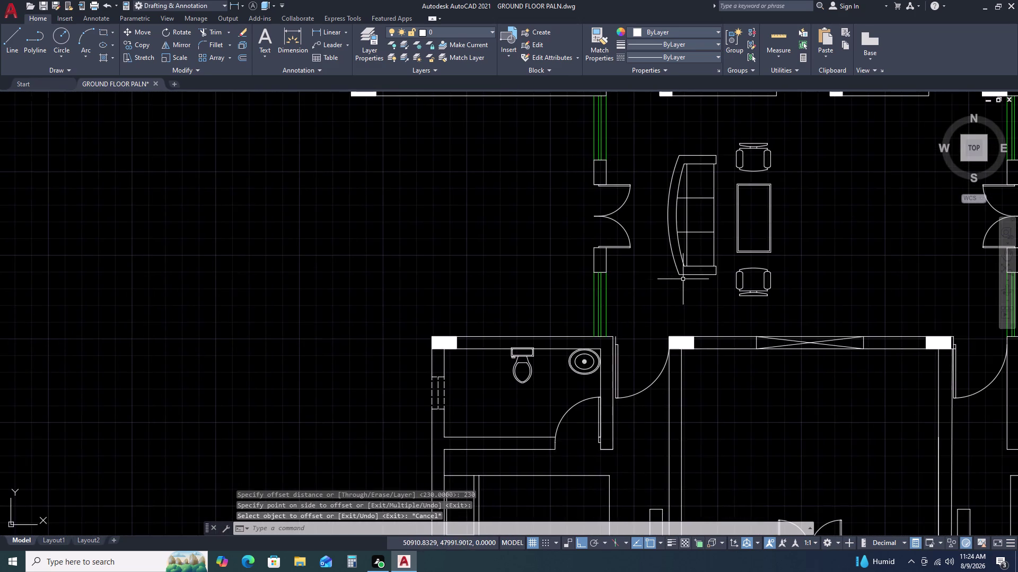
Delete the stray line beside the kitchen in the top rooms.
scroll(down, 3)
scroll(down, 3)
middle_drag(846, 233, 802, 313)
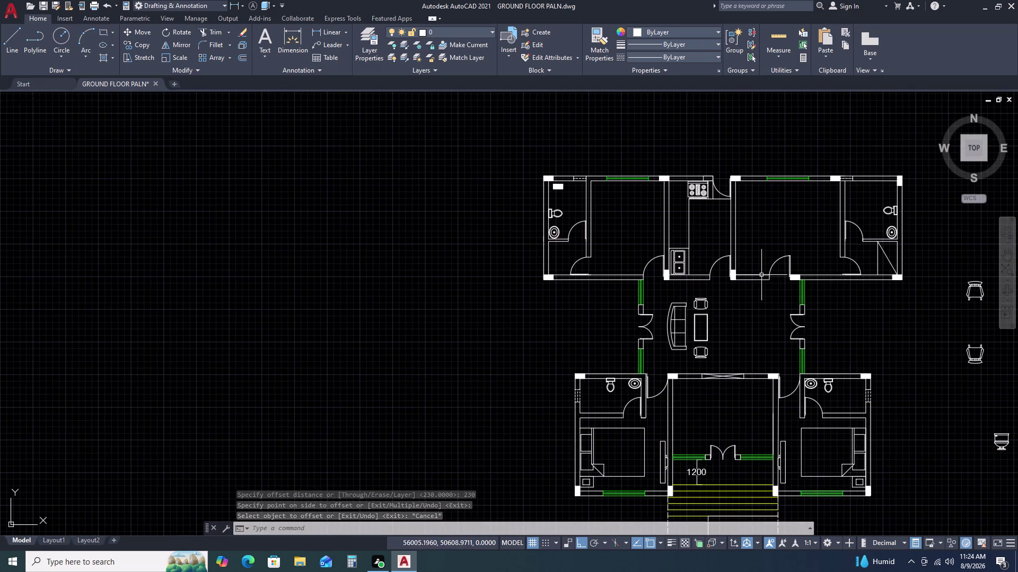
scroll(up, 3)
scroll(up, 3)
middle_drag(706, 200, 608, 233)
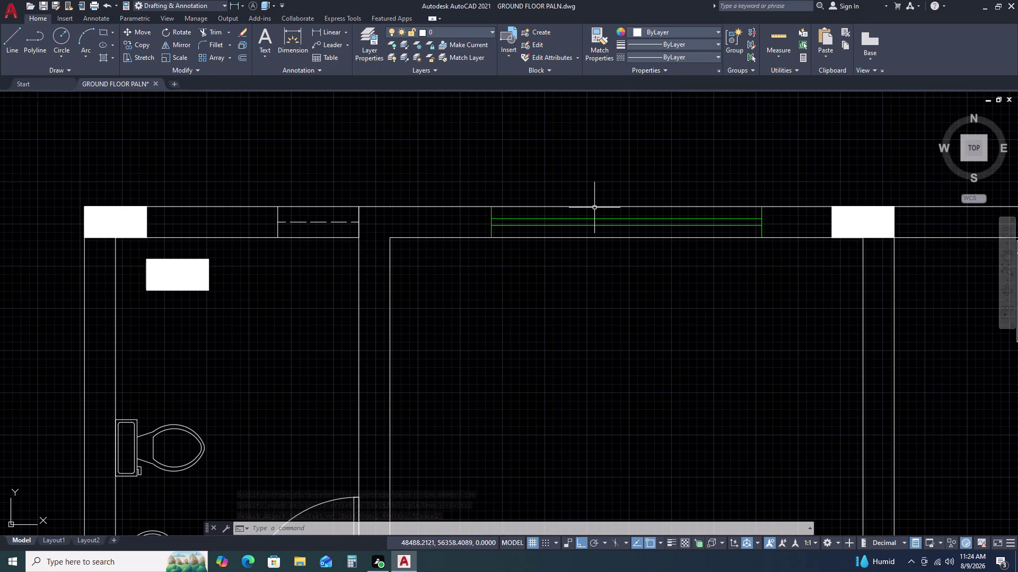
click(595, 207)
scroll(down, 3)
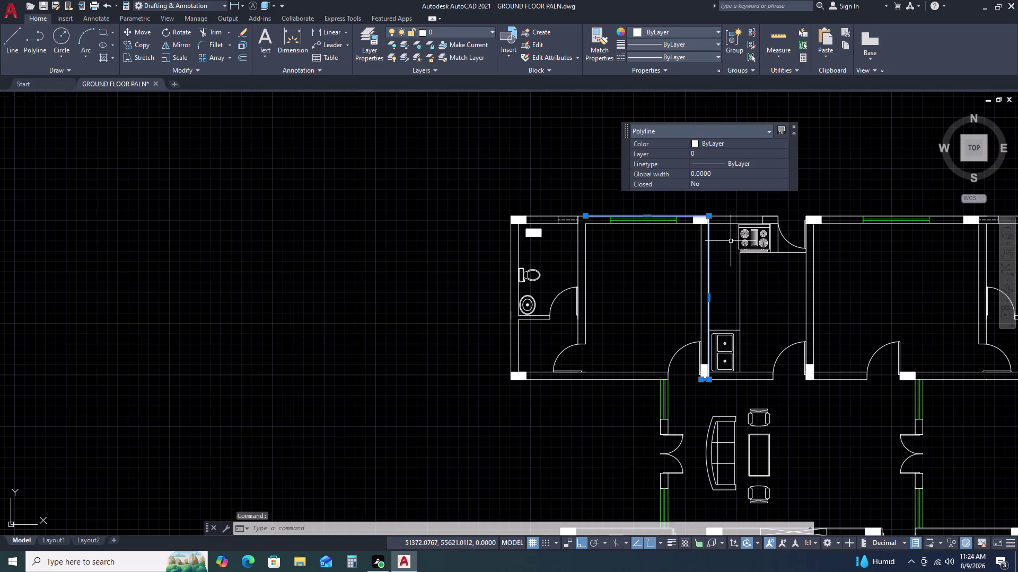
key(Delete)
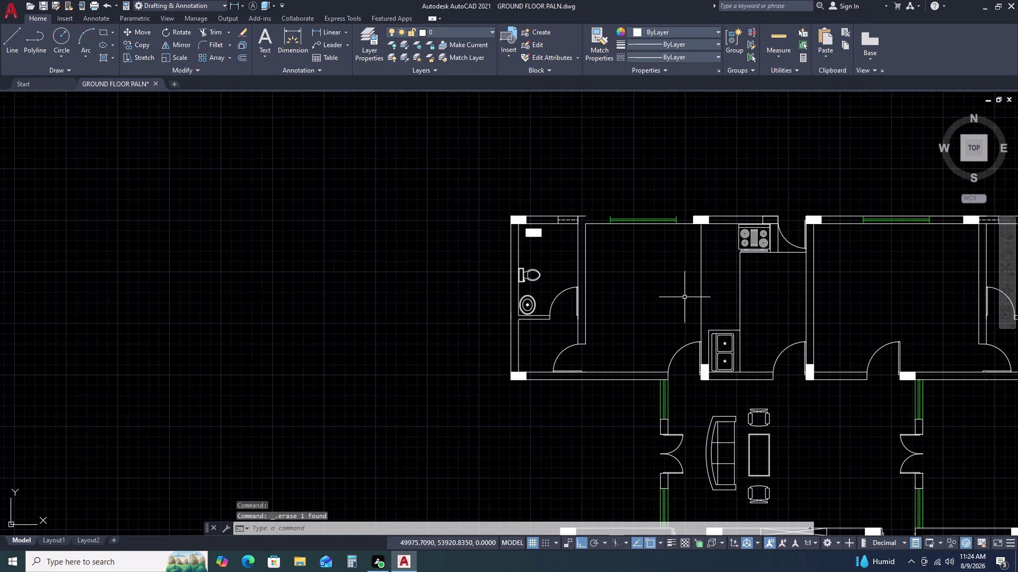
scroll(up, 3)
Try extending the green wall line and other top wall lines with EXTEND.
text(L)
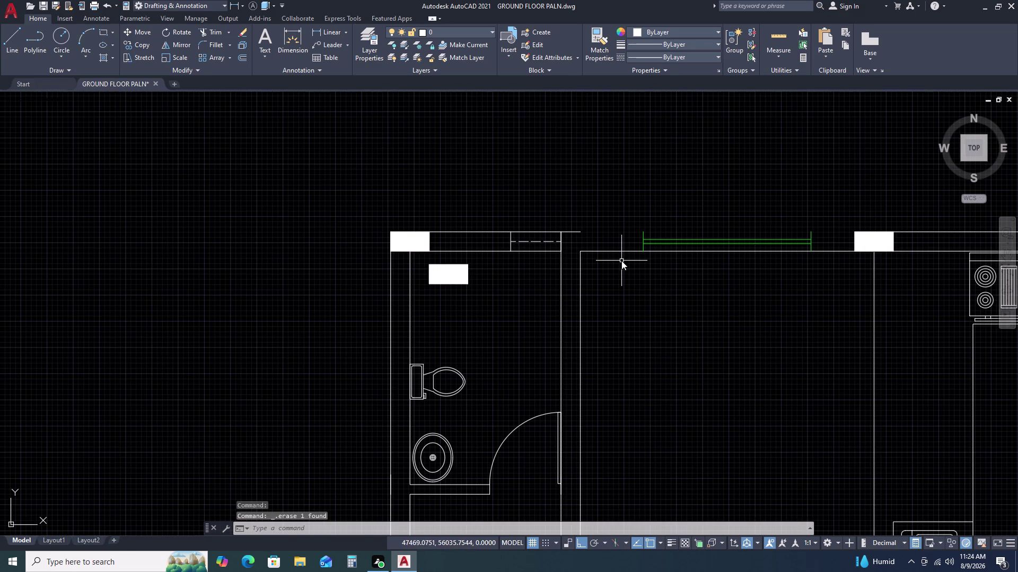
key(space)
key(Escape)
text(E)
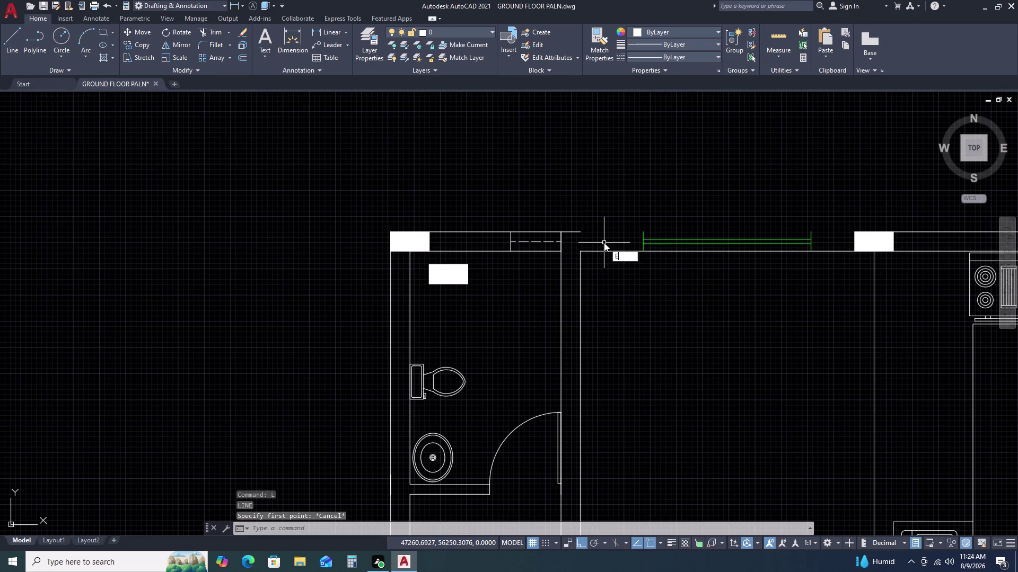
text(X)
key(space)
click(577, 232)
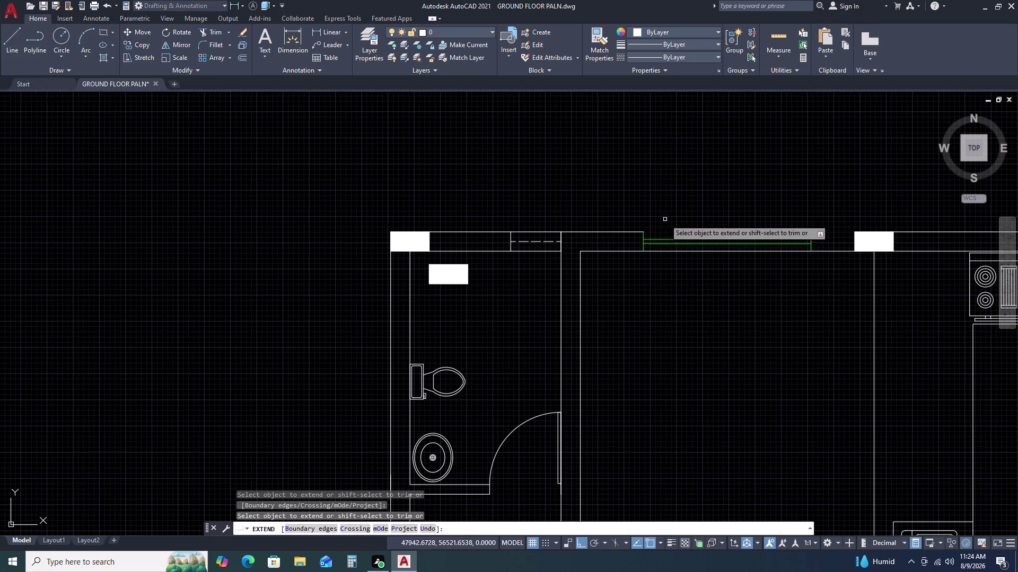
click(905, 231)
middle_drag(893, 234, 711, 228)
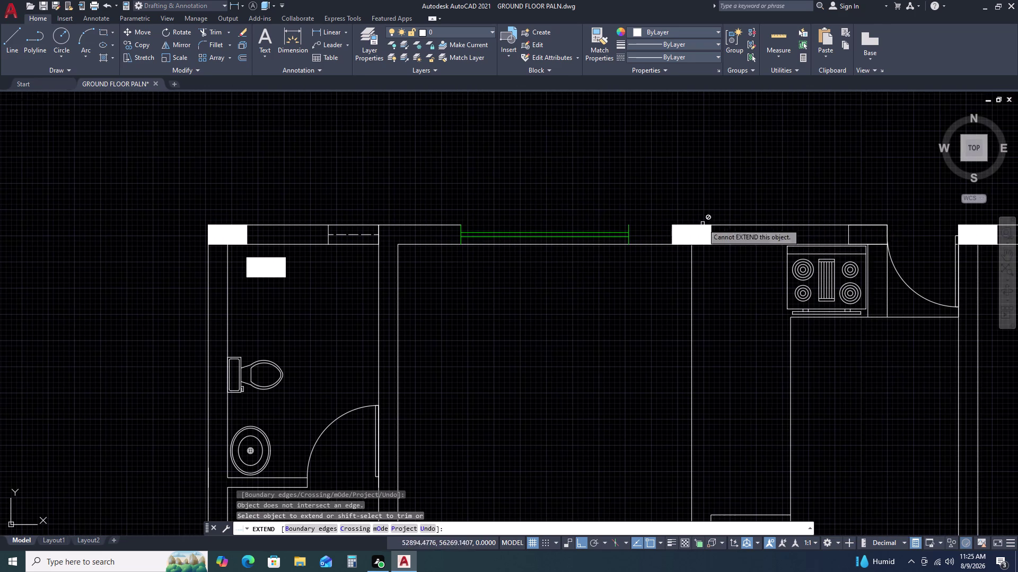
click(747, 226)
key(Escape)
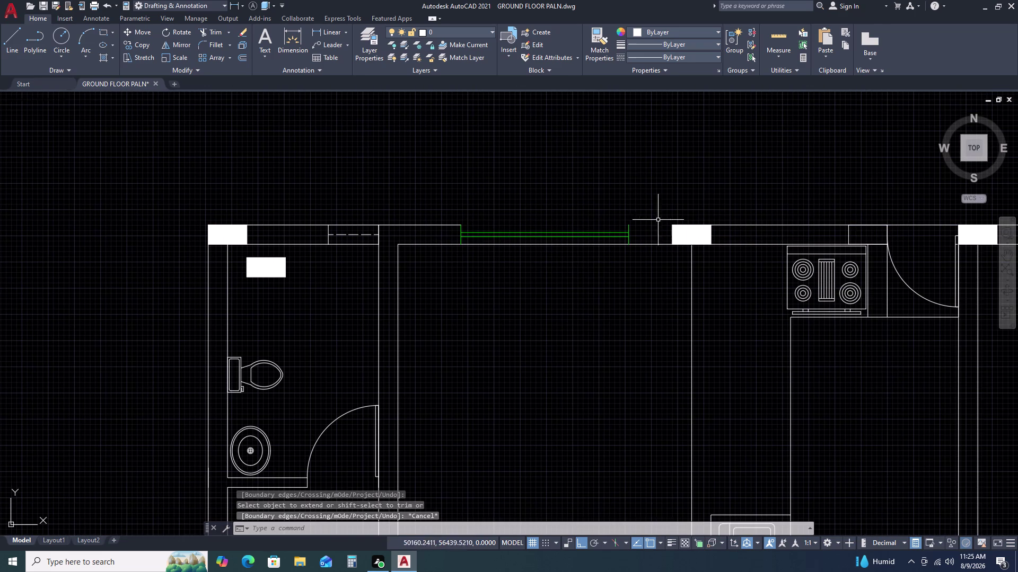
Draw two lines across the window opening from its right corner.
key(l)
key(space)
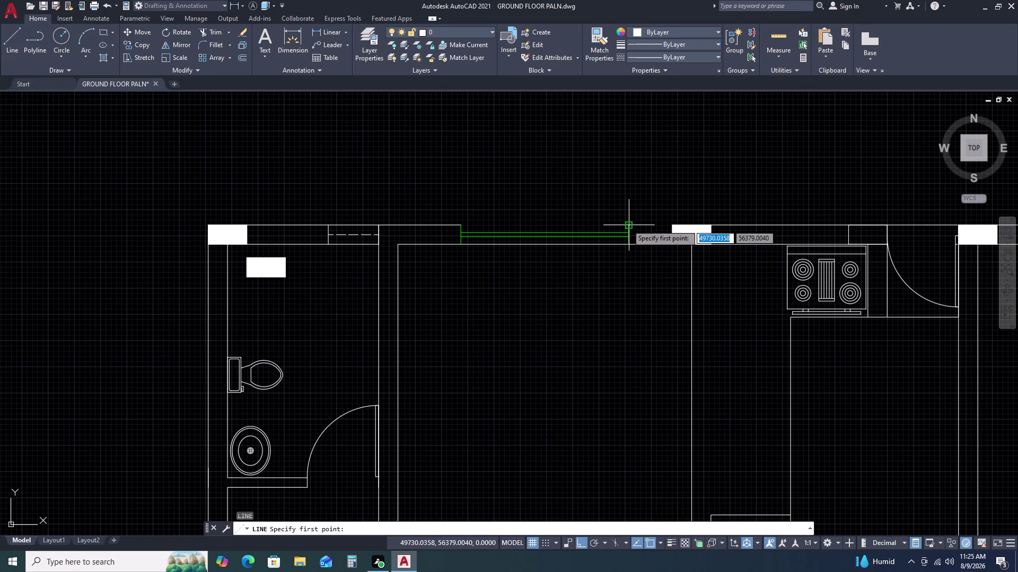
click(627, 225)
click(671, 222)
key(Escape)
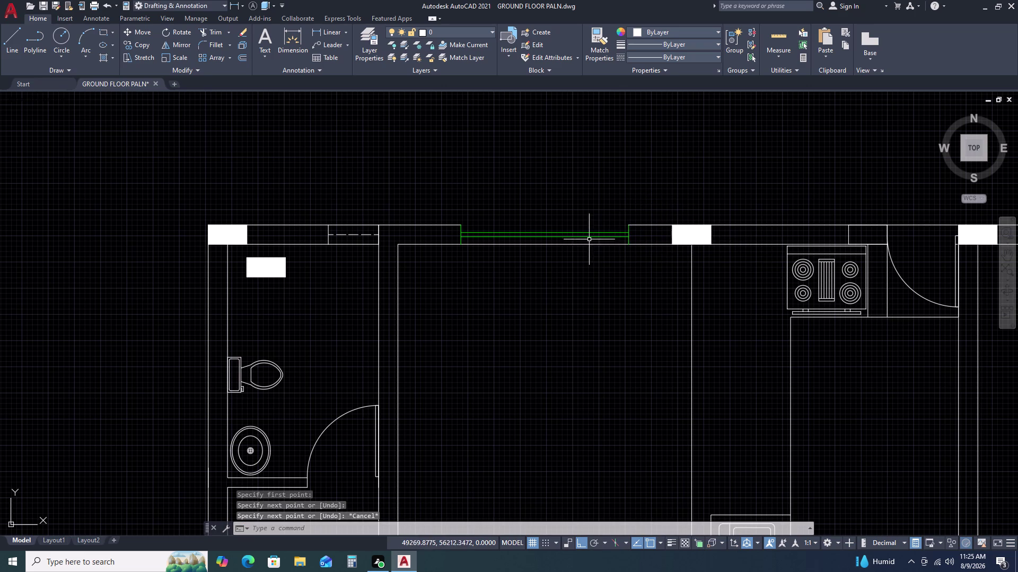
key(l)
key(space)
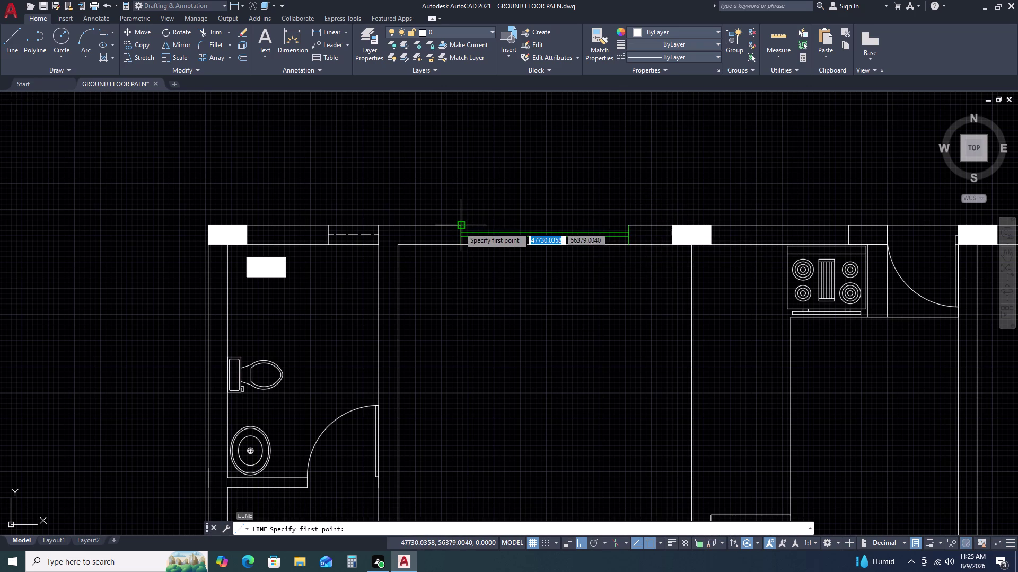
drag(459, 227, 467, 228)
click(627, 227)
key(Escape)
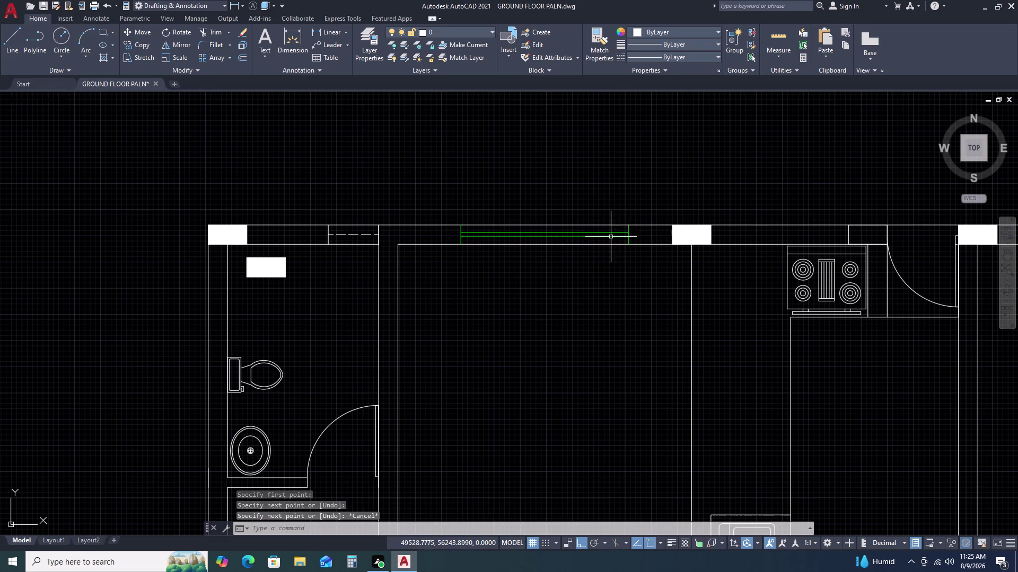
Trim the two wall lines inside the window opening.
text(TR)
key(space)
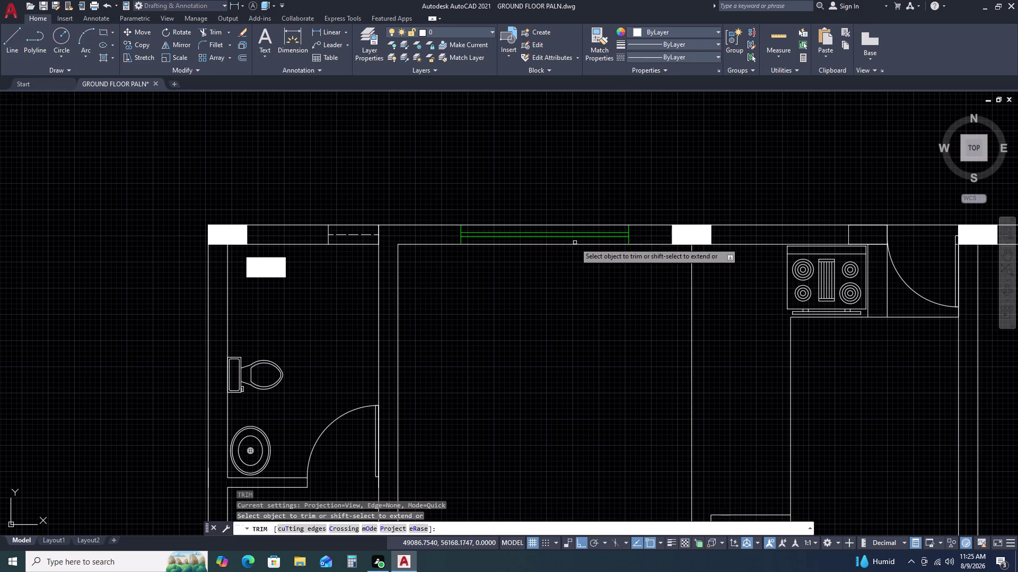
click(570, 242)
click(565, 250)
key(Escape)
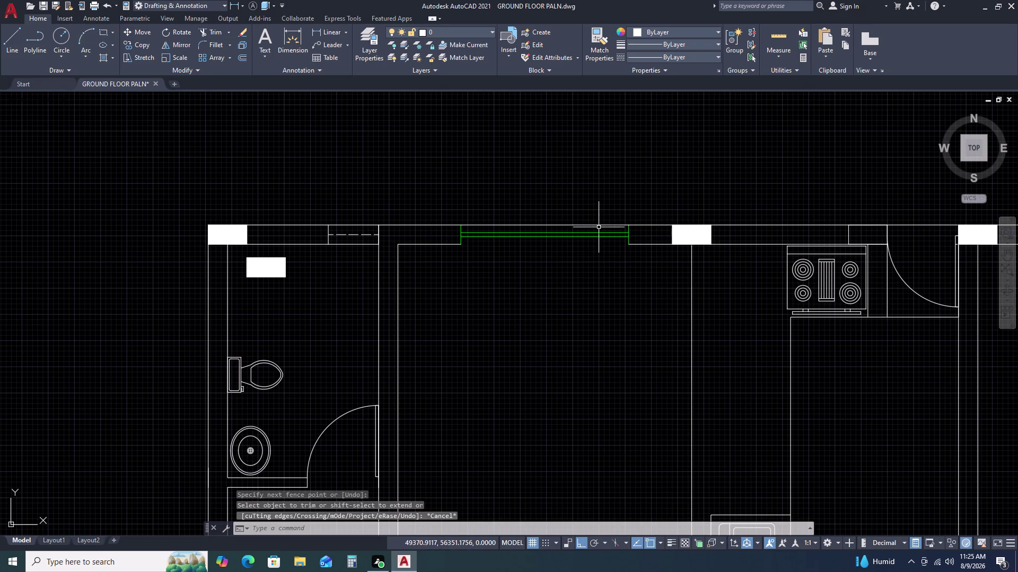
Offset the new top window line 230 down into the wall.
click(598, 226)
key(o)
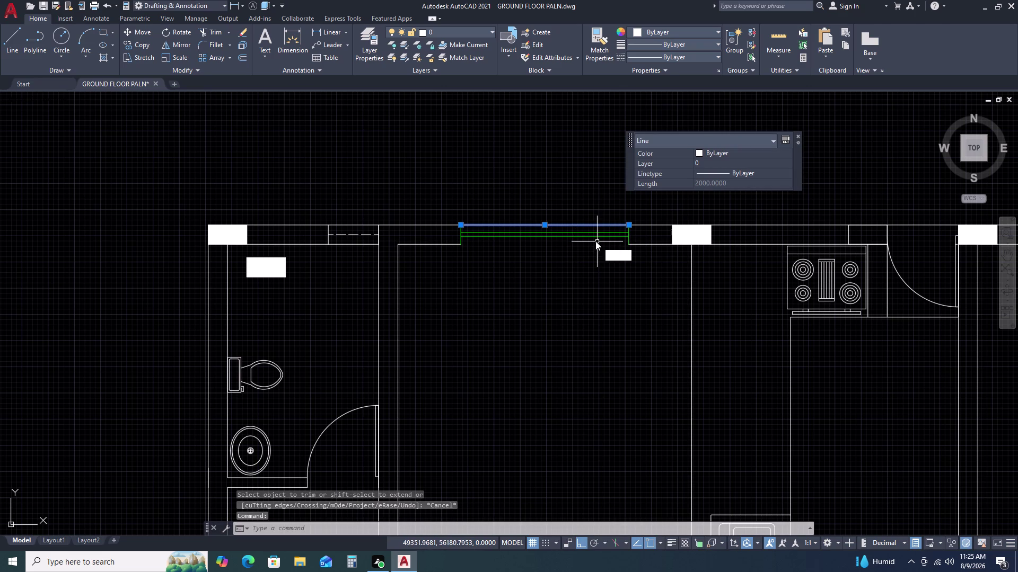
key(space)
key(2)
key(3)
text(0)
key(space)
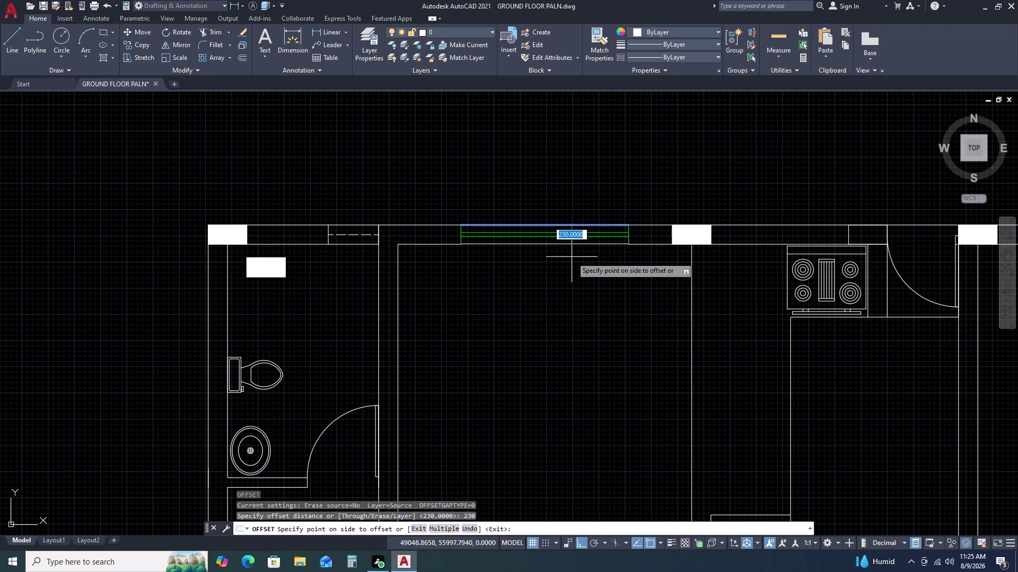
click(572, 257)
key(Escape)
Match the two new lines to the green window line's properties.
key(m)
key(s)
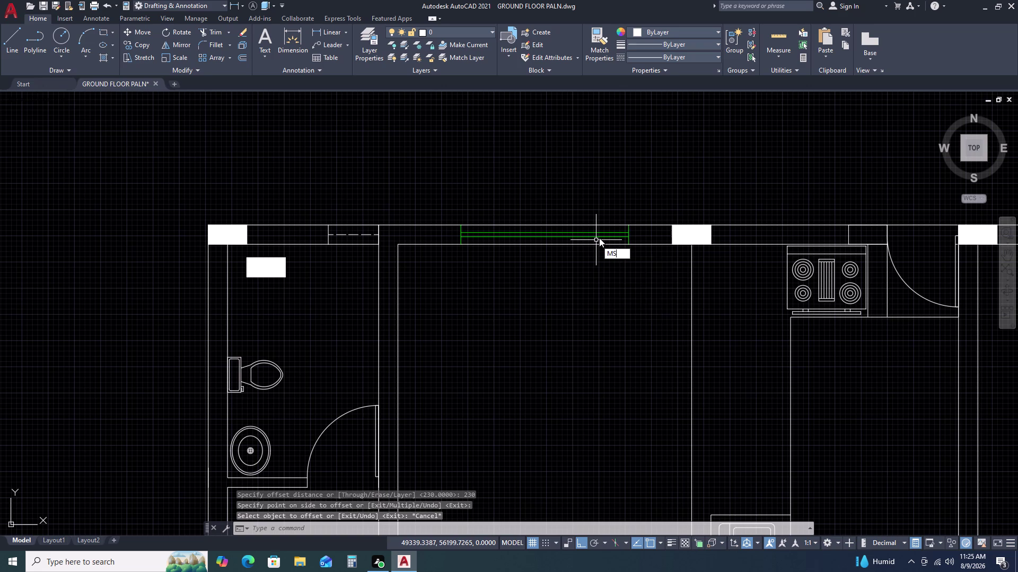
key(BackSpace)
text(A)
key(space)
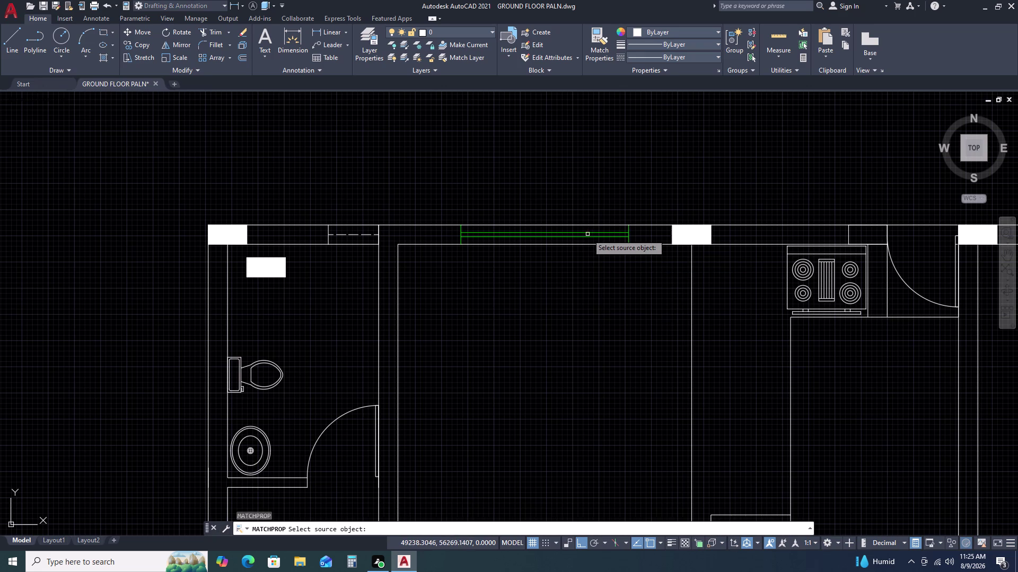
click(587, 232)
double_click(590, 223)
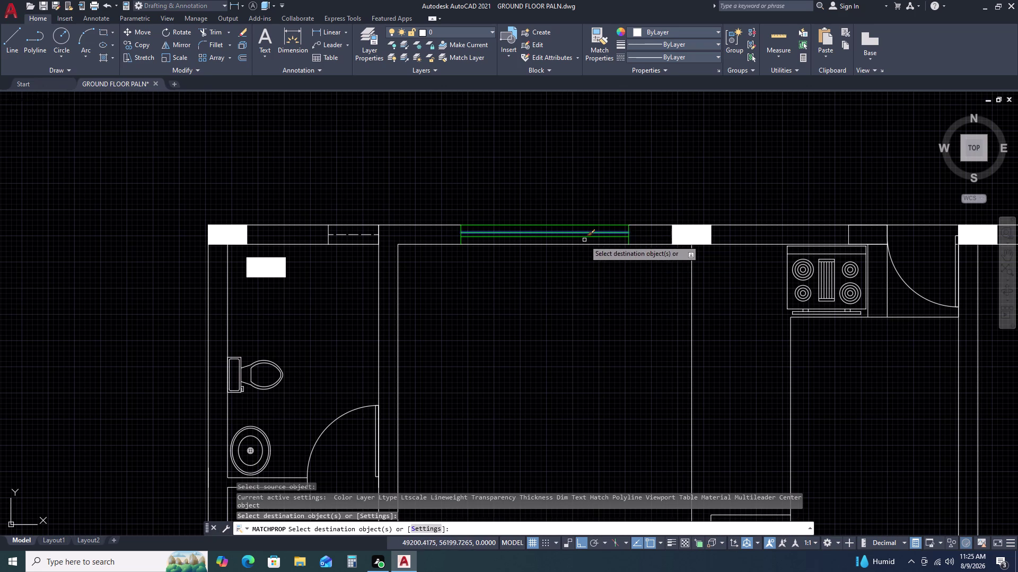
click(582, 244)
key(Escape)
scroll(down, 3)
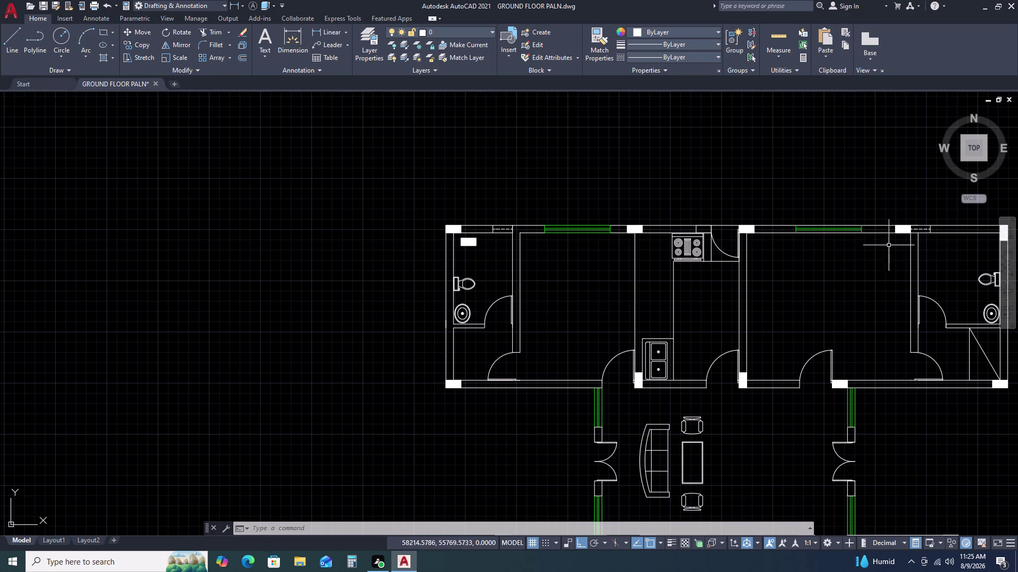
Trim the three wall lines inside the right room's top window opening.
middle_drag(870, 217, 803, 214)
scroll(up, 3)
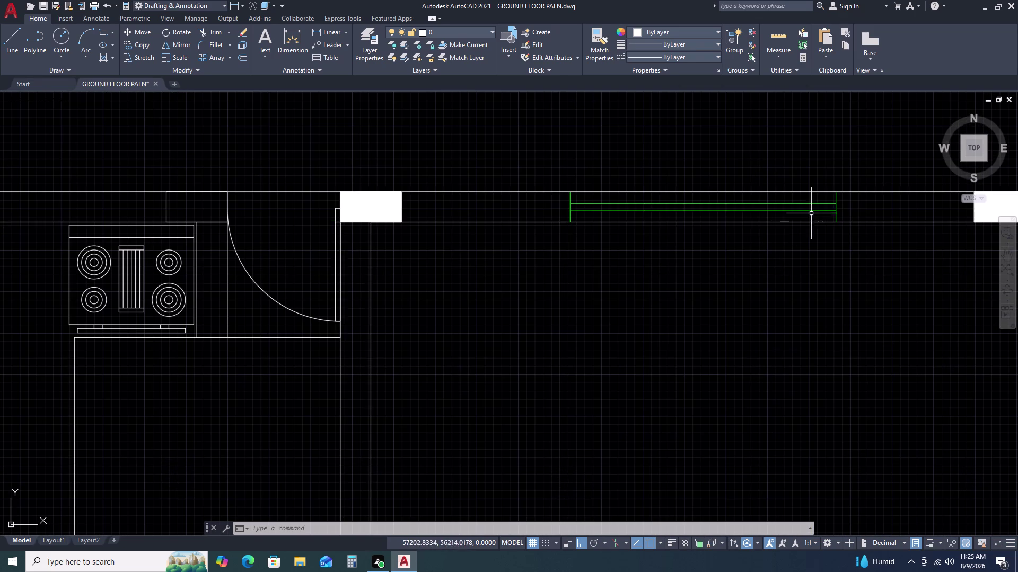
text(TR)
key(space)
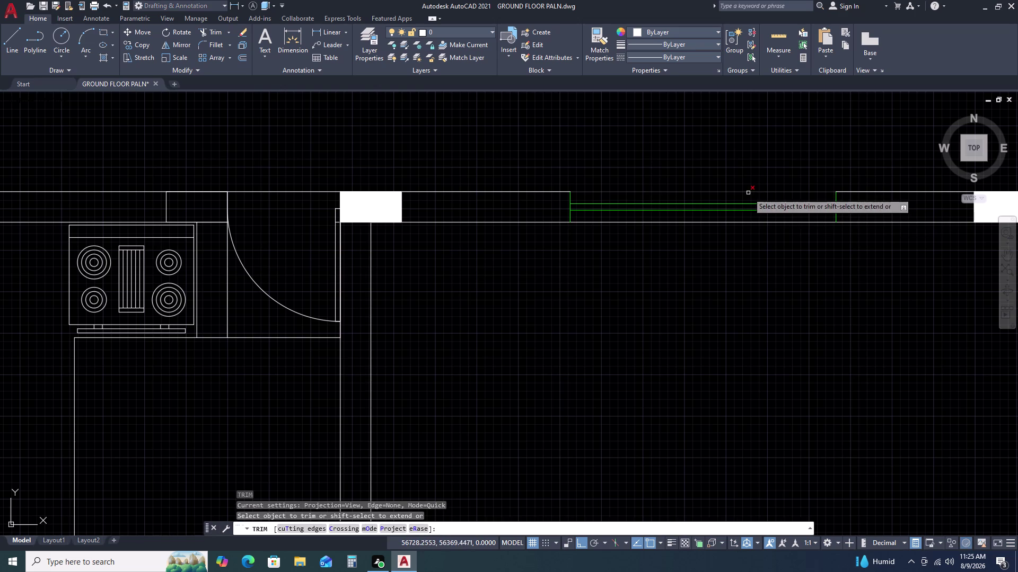
click(747, 192)
click(743, 225)
click(742, 220)
key(Escape)
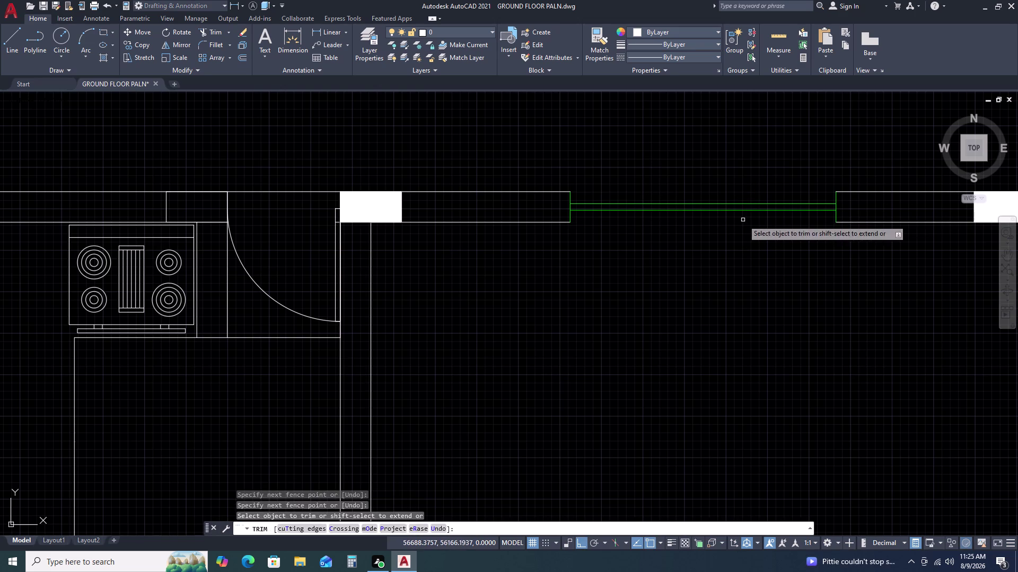
Draw a line across the window opening.
key(l)
key(space)
drag(567, 224, 606, 226)
click(840, 224)
key(Escape)
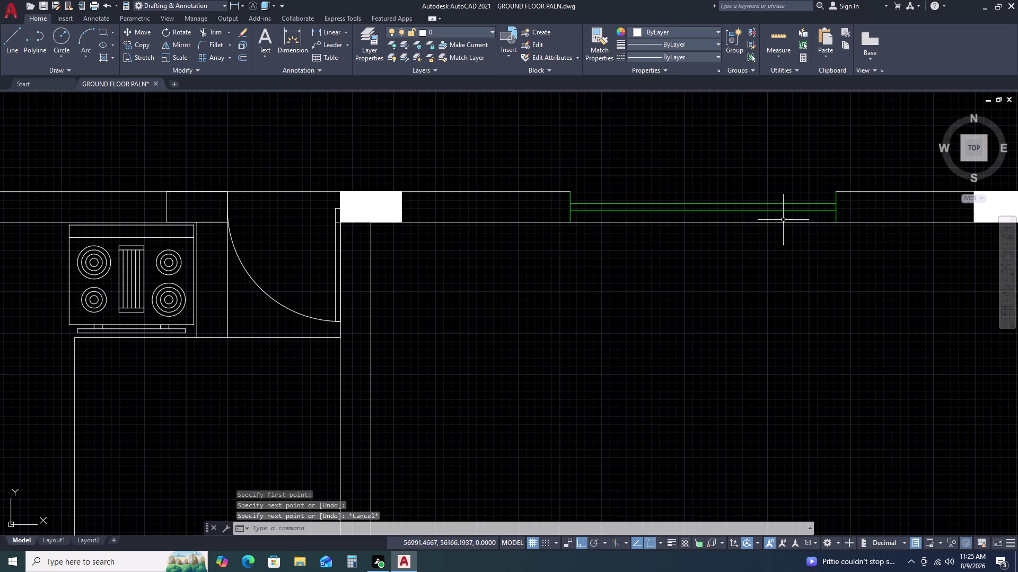
click(778, 220)
key(Escape)
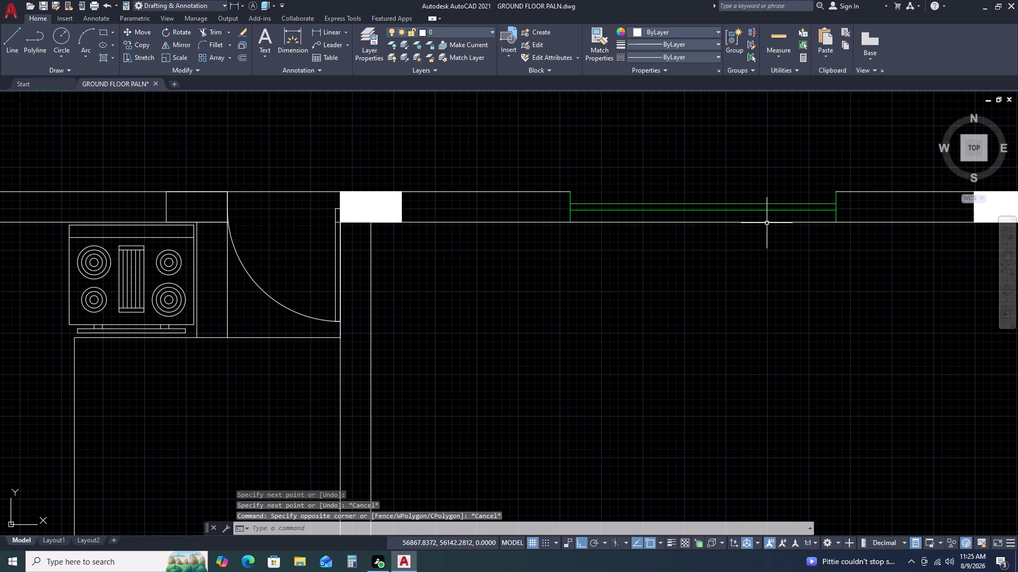
Offset the window line 230 into the wall.
click(767, 223)
text(O)
key(space)
key(2)
key(3)
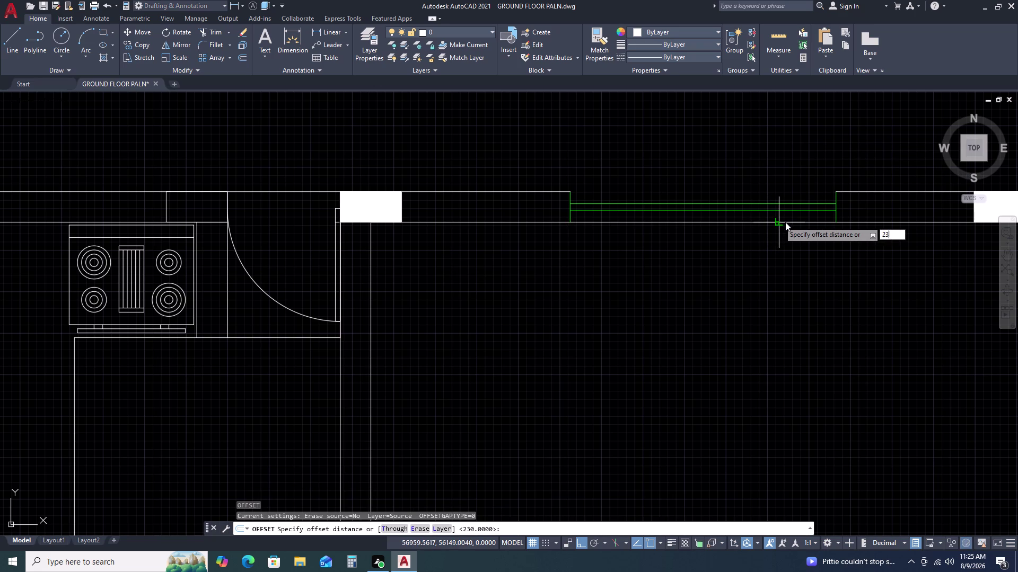
key(0)
key(space)
click(791, 185)
key(Escape)
Match the two new lines to the green window line, then show the whole plan.
text(M)
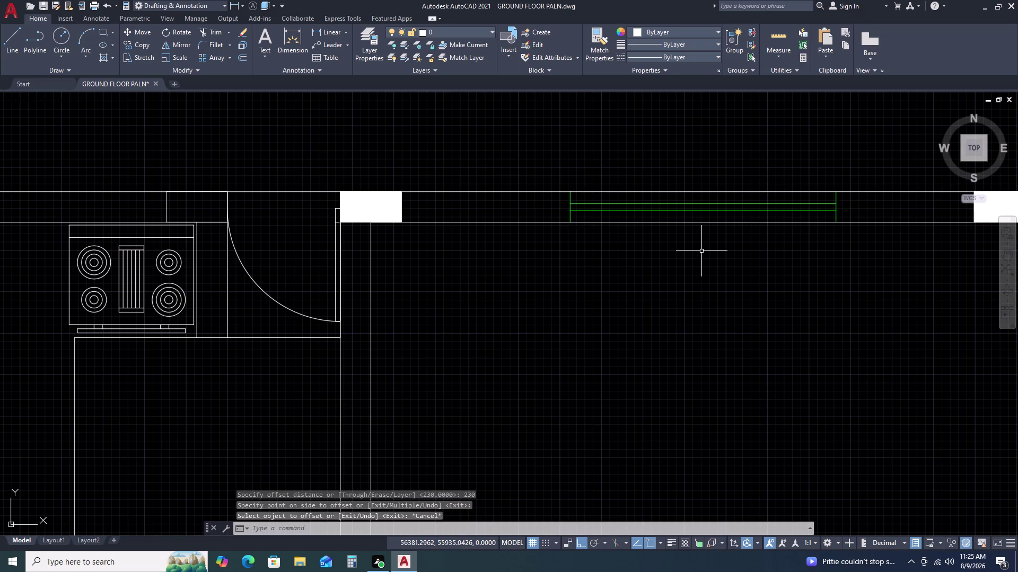
text(A)
key(space)
click(714, 209)
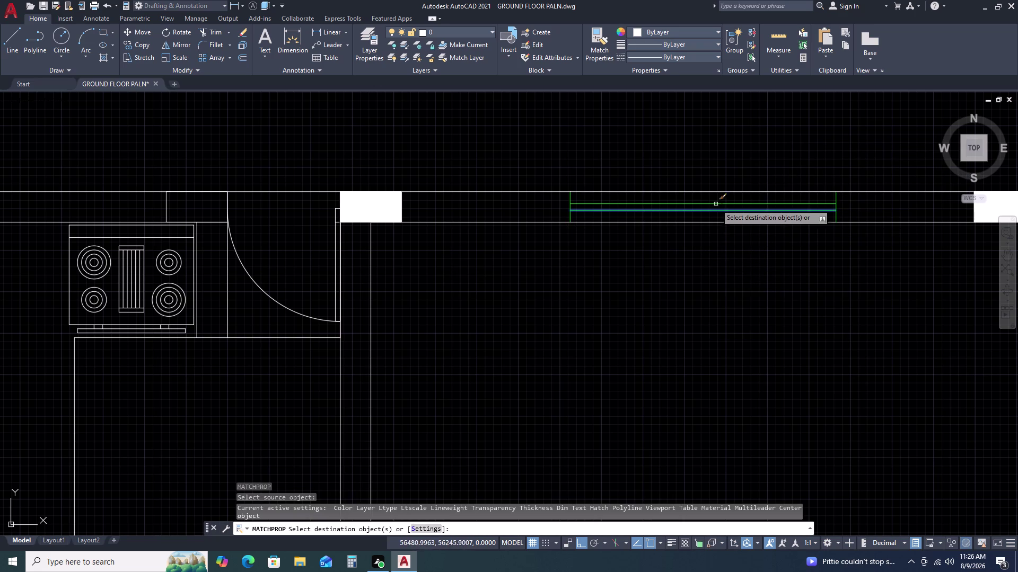
click(721, 192)
click(708, 222)
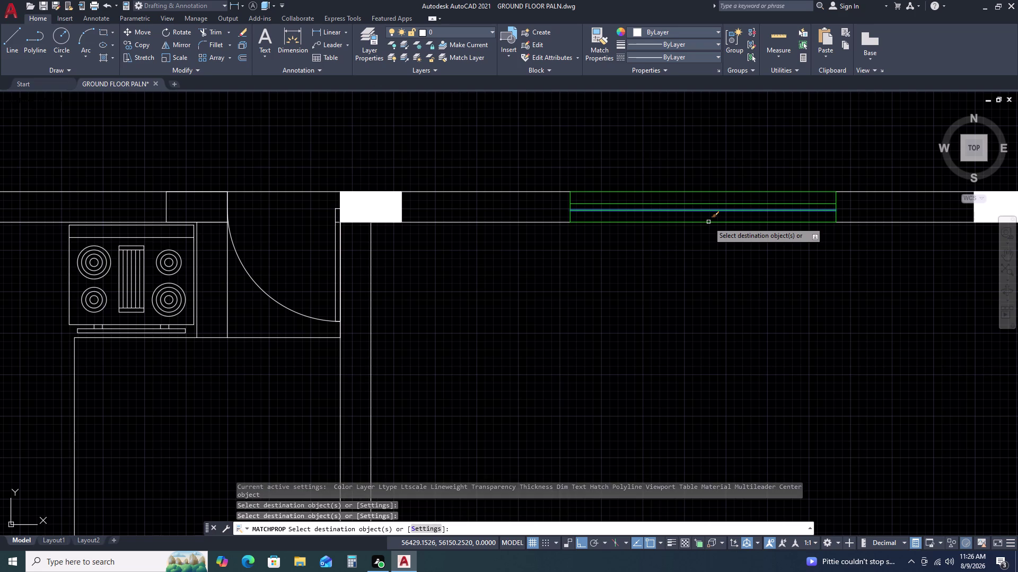
key(Escape)
scroll(down, 3)
middle_drag(731, 272, 699, 225)
scroll(down, 3)
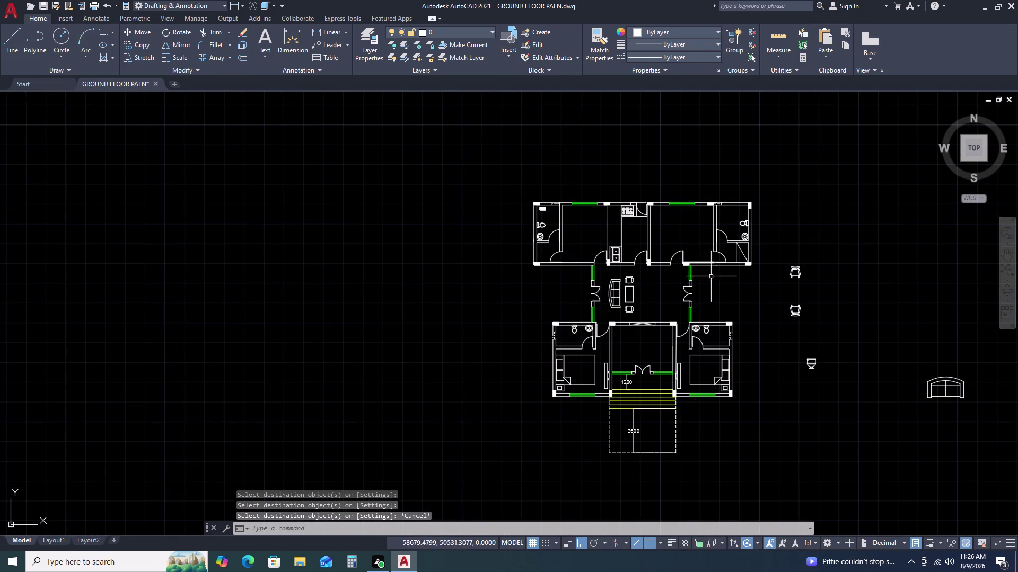
Show the lower bedroom wing and pick FURNITURE as current from the Layer dropdown.
middle_drag(716, 381, 704, 281)
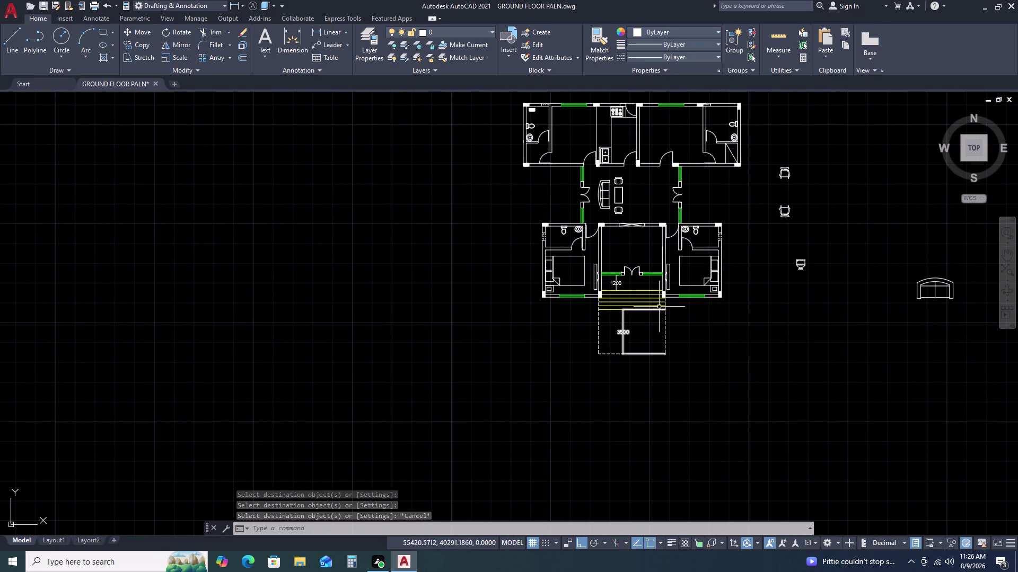
scroll(up, 3)
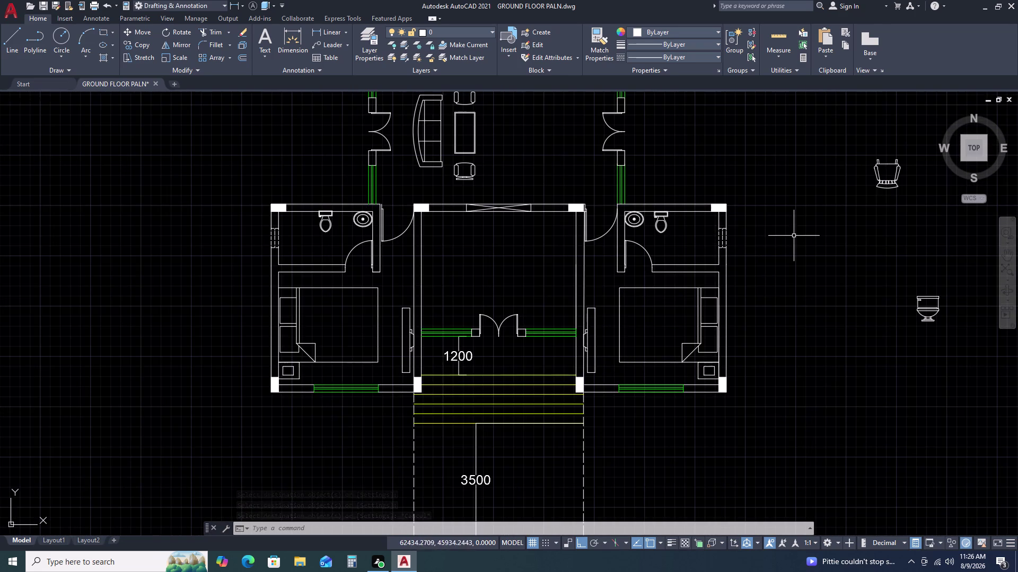
scroll(down, 3)
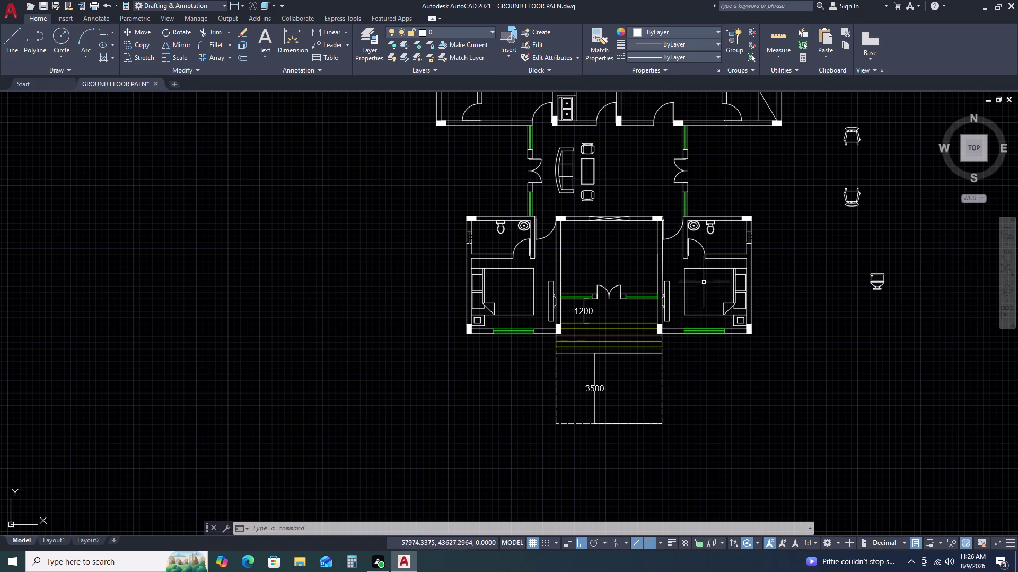
click(479, 29)
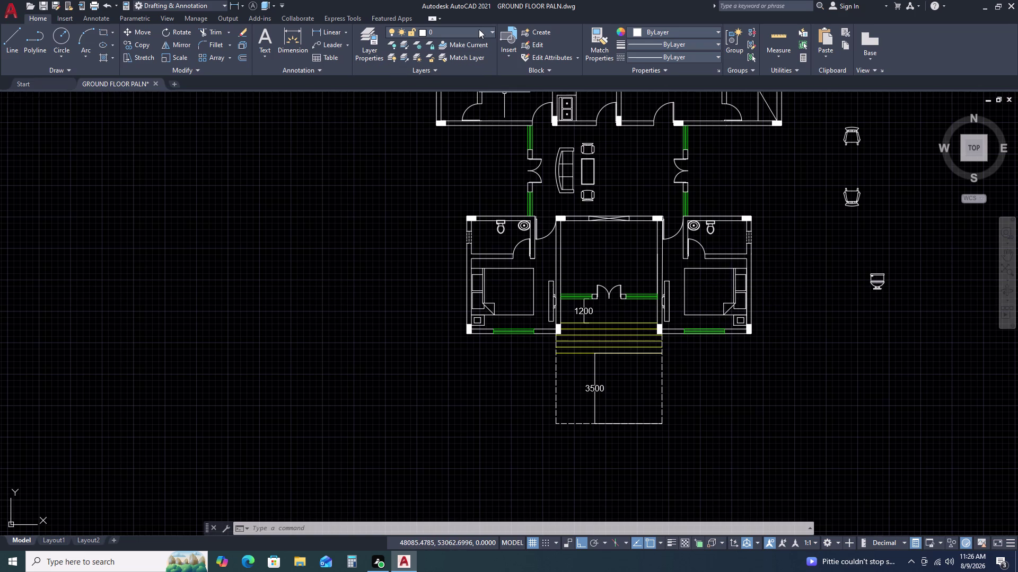
click(455, 83)
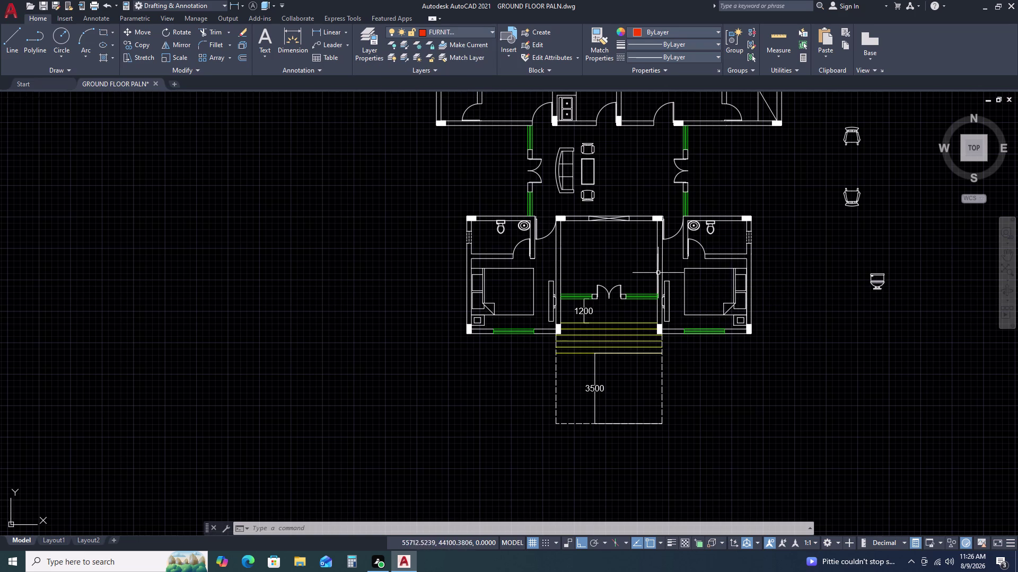
click(708, 270)
click(690, 279)
click(683, 274)
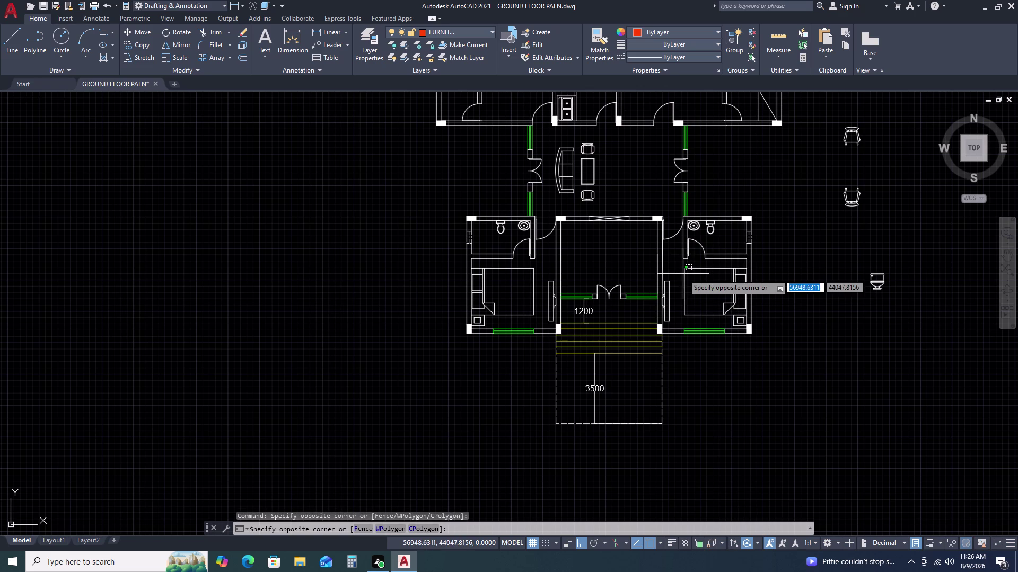
Select the right bedroom's bed, side cabinet, wardrobe and the central double doors.
scroll(up, 3)
scroll(up, 3)
middle_drag(690, 294, 680, 226)
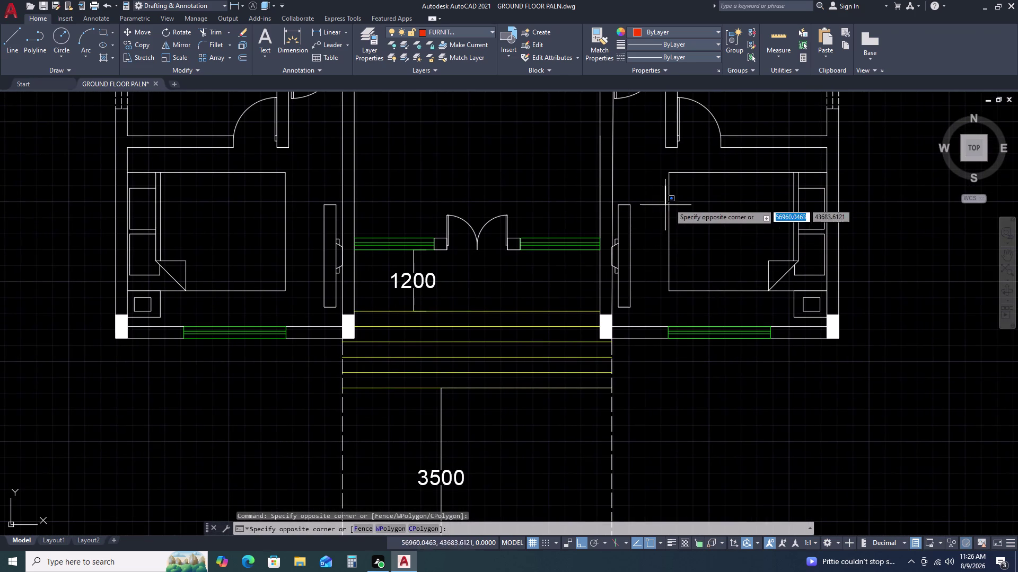
click(687, 198)
click(685, 172)
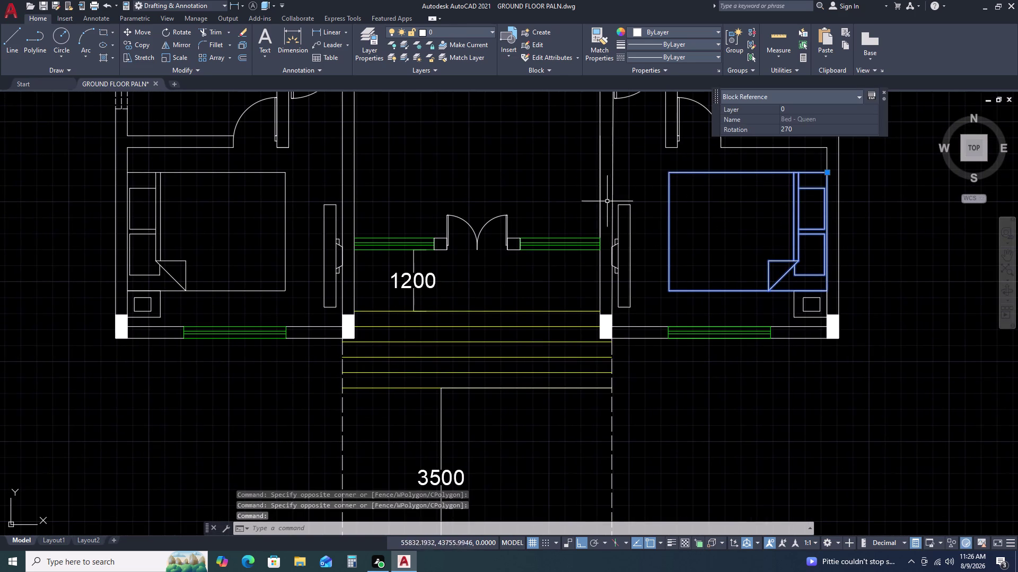
click(606, 196)
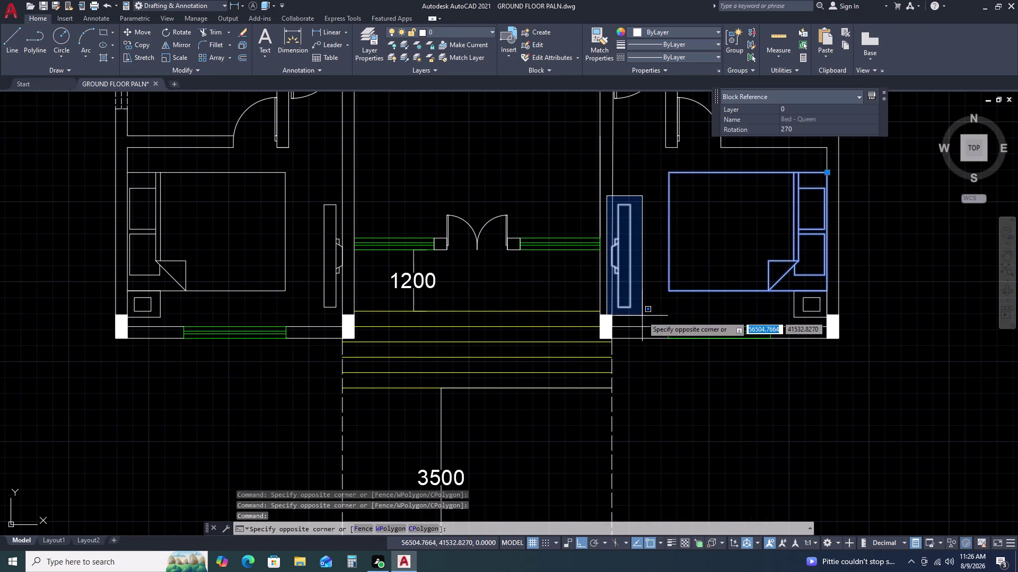
click(642, 315)
click(513, 217)
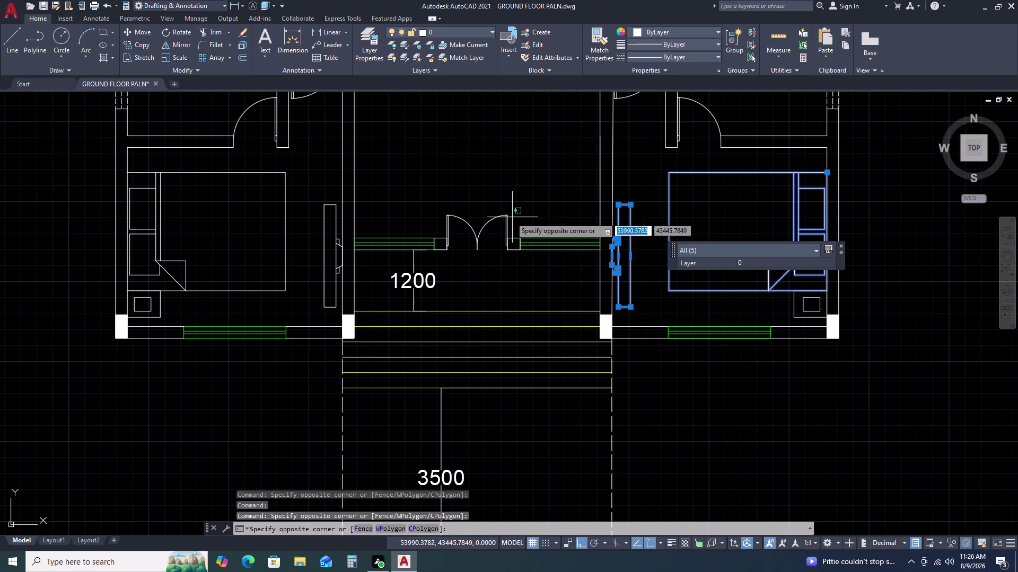
click(432, 214)
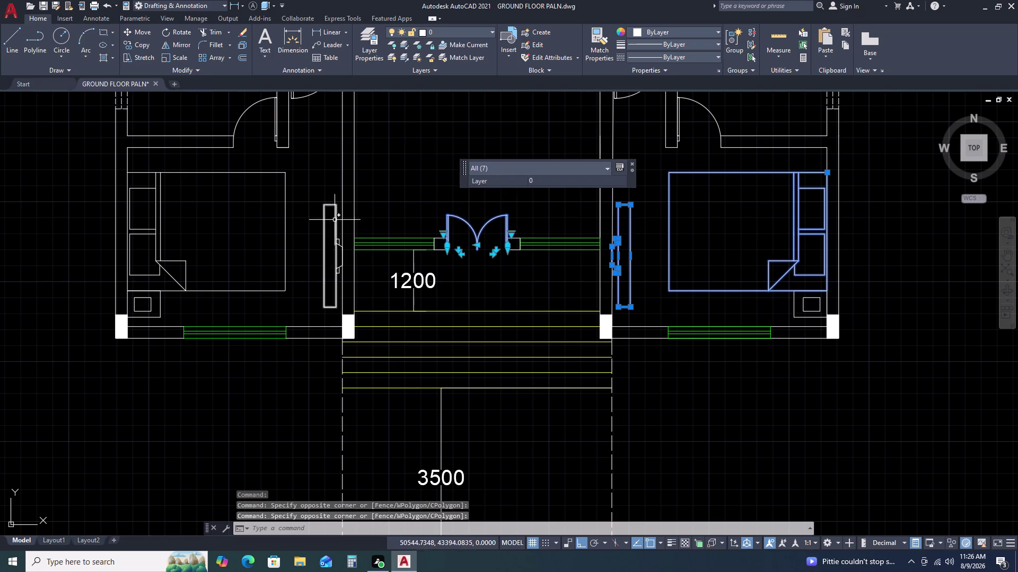
Add the left bedroom's wardrobe, bed and bedside table to the selection.
middle_drag(335, 220, 556, 202)
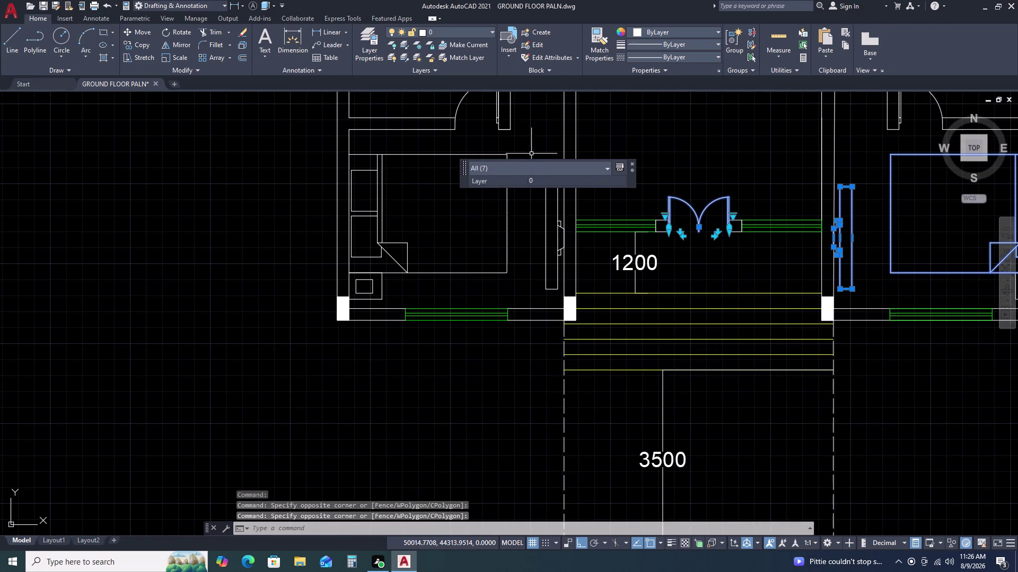
click(528, 150)
click(567, 295)
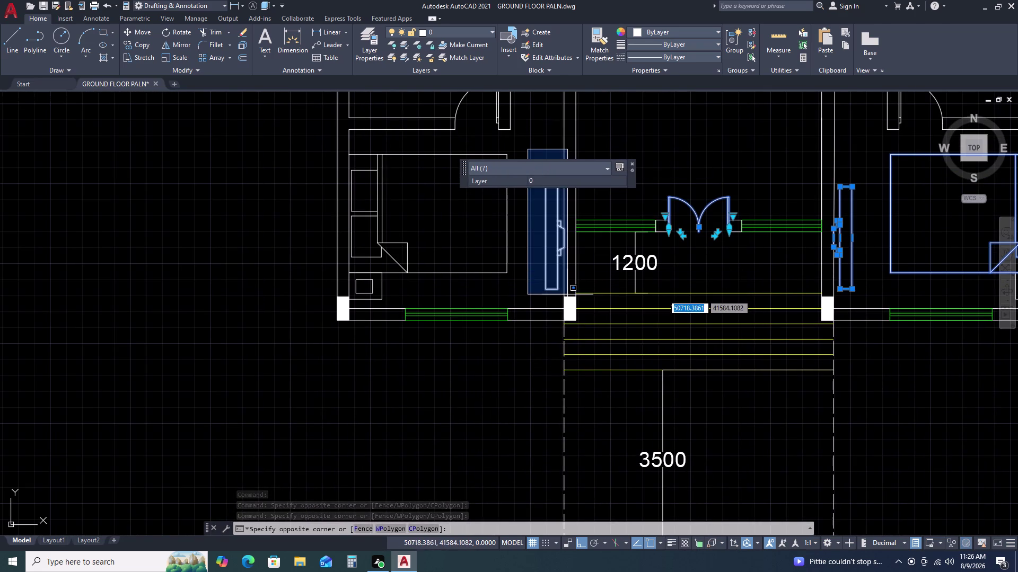
drag(516, 145, 509, 152)
drag(481, 176, 481, 182)
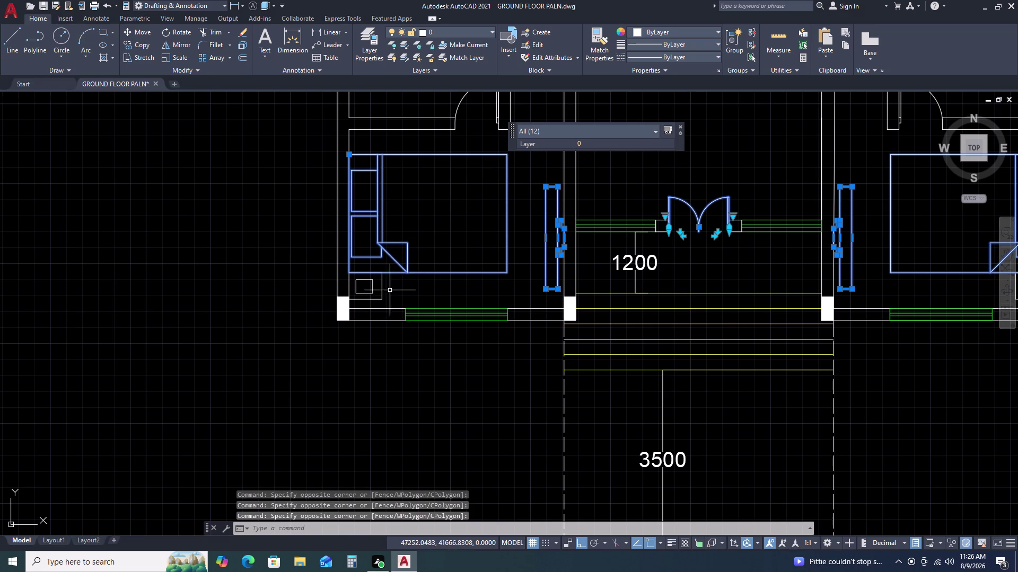
click(389, 290)
click(369, 283)
Add the left bathroom's door, toilet and washbasin to the selection.
middle_drag(467, 188, 469, 199)
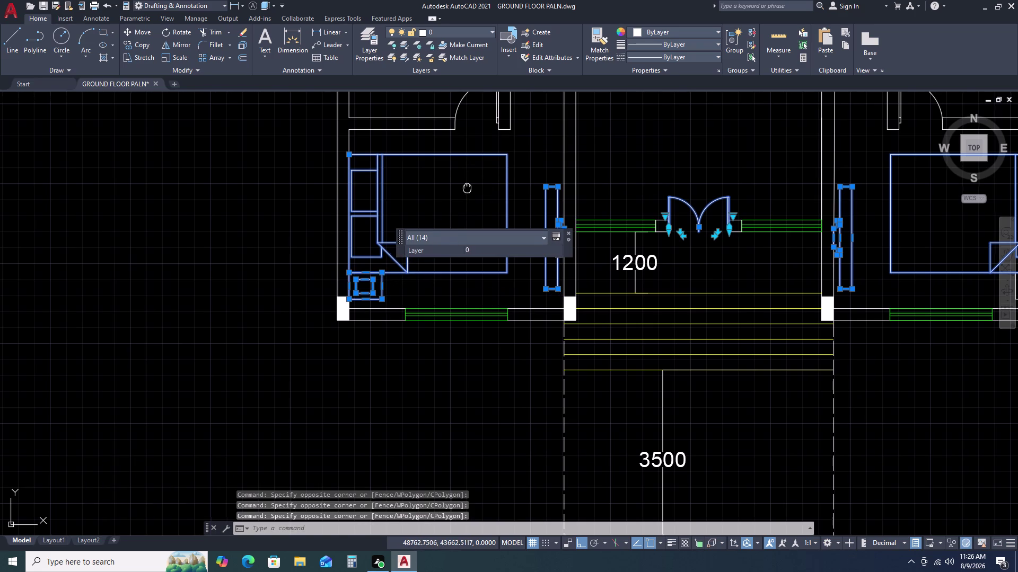
middle_drag(469, 199, 482, 299)
click(495, 195)
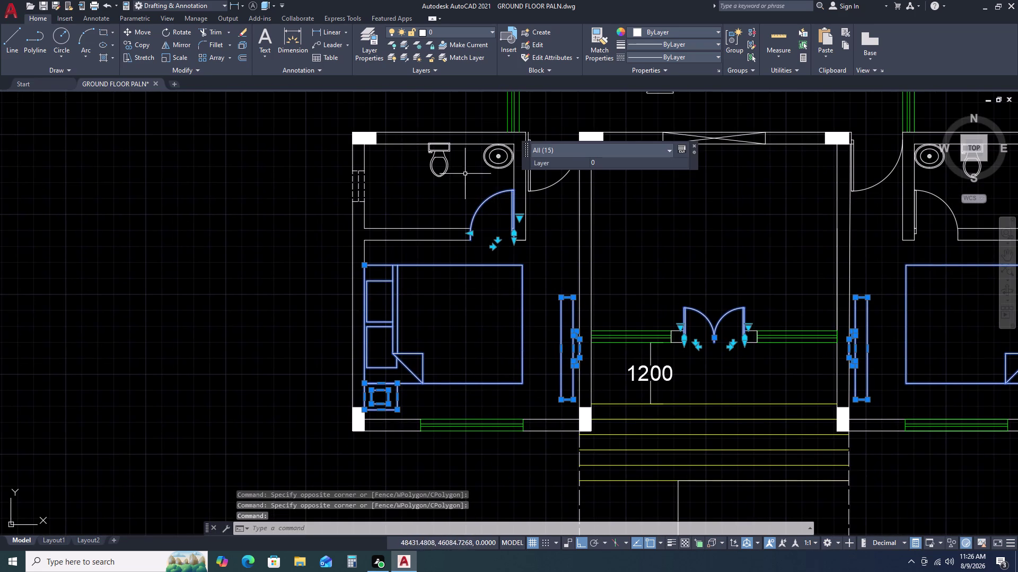
click(450, 164)
click(433, 172)
click(490, 162)
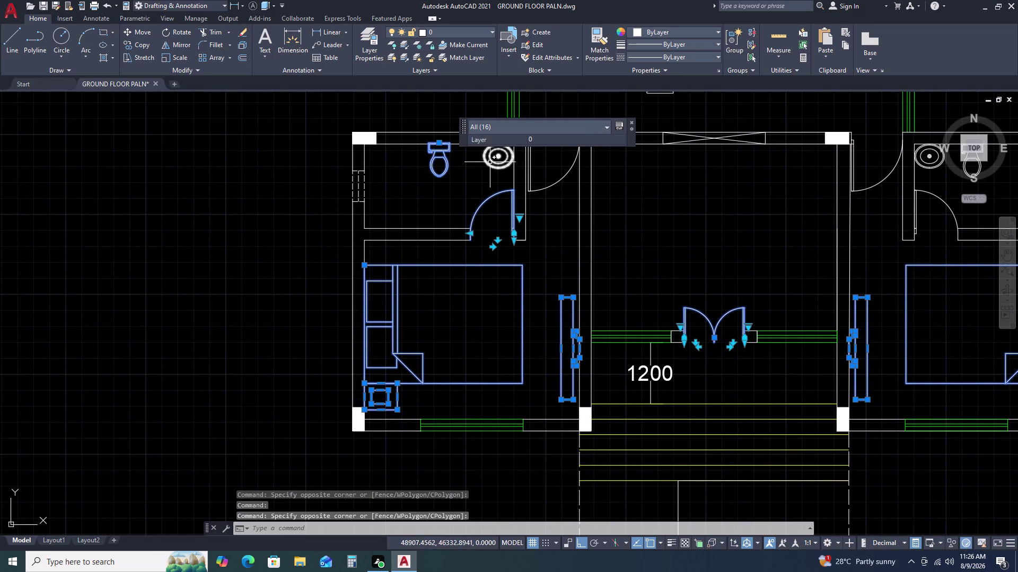
double_click(551, 186)
Add the bedroom entrance door and right bathroom's basin, toilet and door.
middle_drag(669, 239, 594, 307)
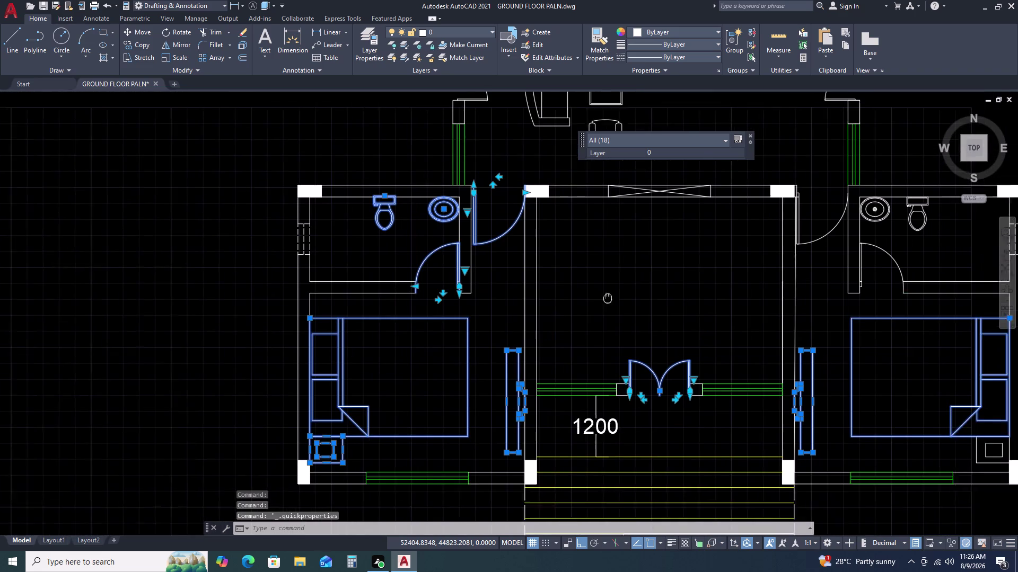
middle_drag(594, 308, 590, 310)
drag(797, 263, 796, 254)
click(792, 245)
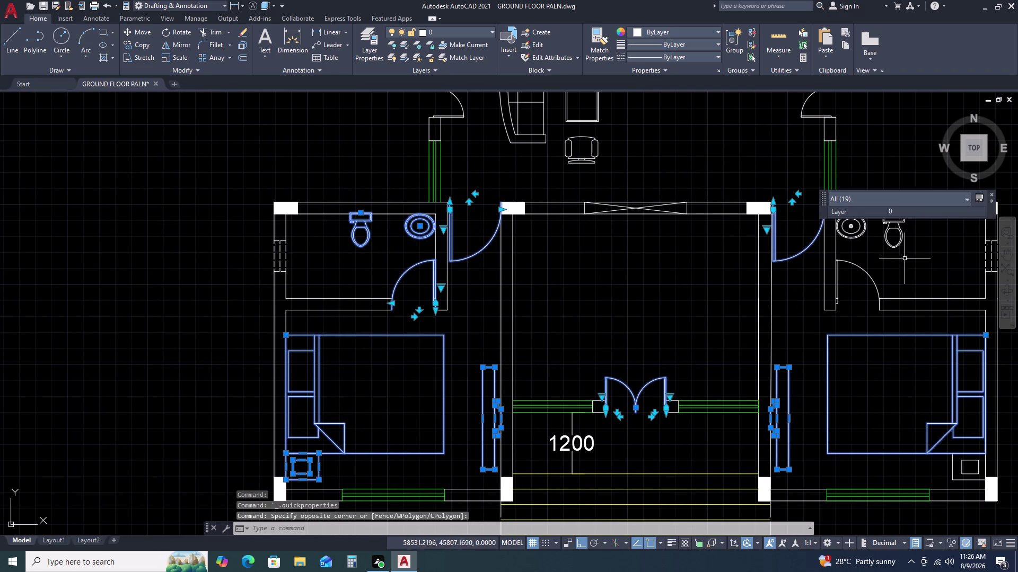
click(912, 250)
click(852, 234)
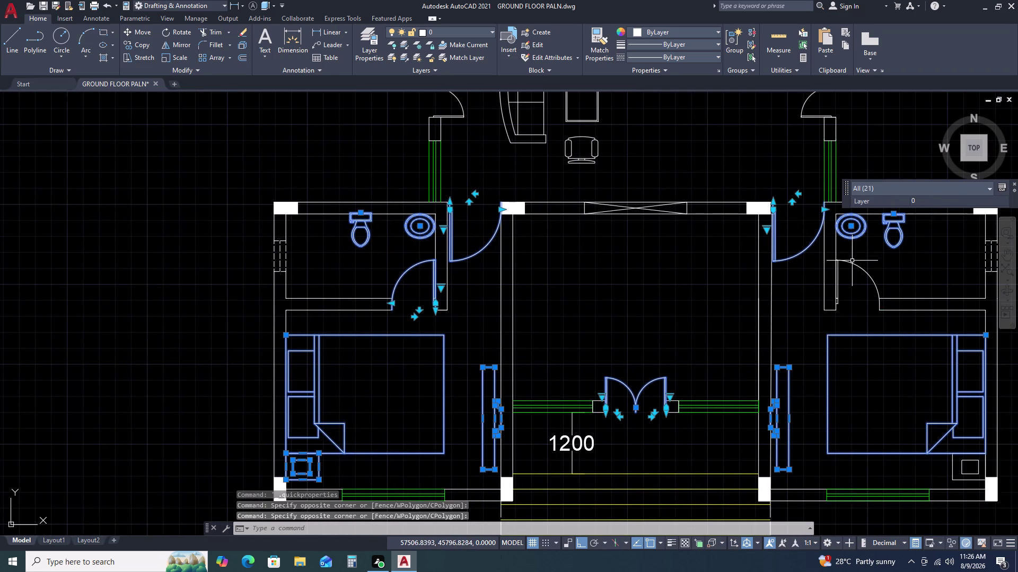
click(850, 265)
middle_click(874, 270)
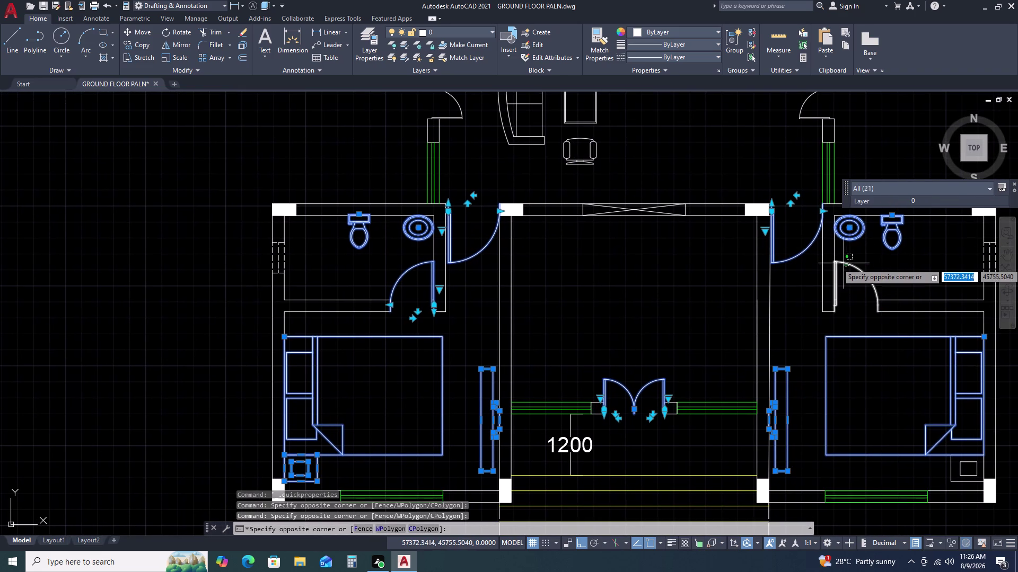
click(843, 263)
middle_drag(903, 267, 707, 299)
scroll(down, 3)
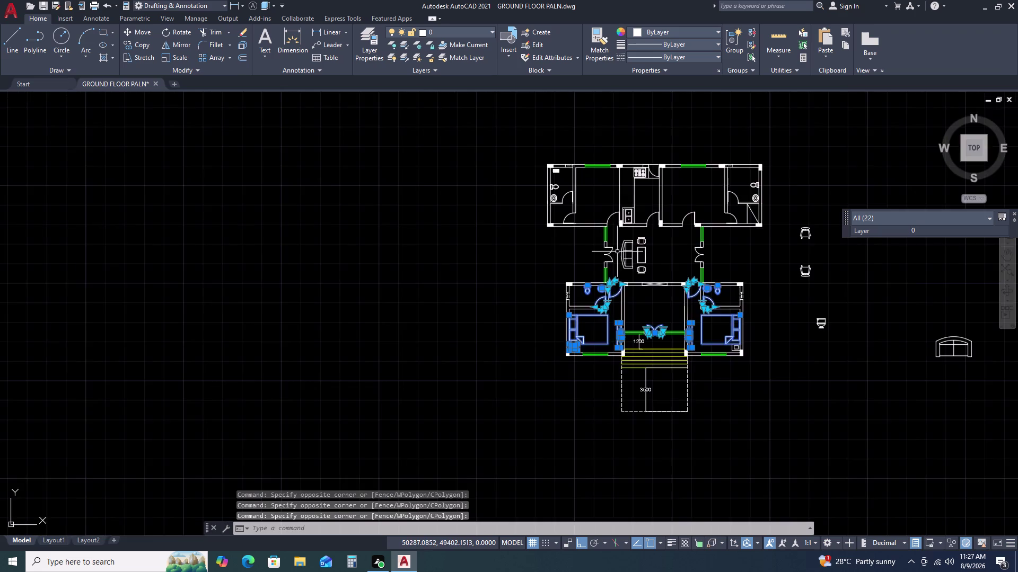
Add the lounge sofa, table, chairs and both lounge double doors to the selection.
scroll(up, 3)
click(729, 210)
click(642, 334)
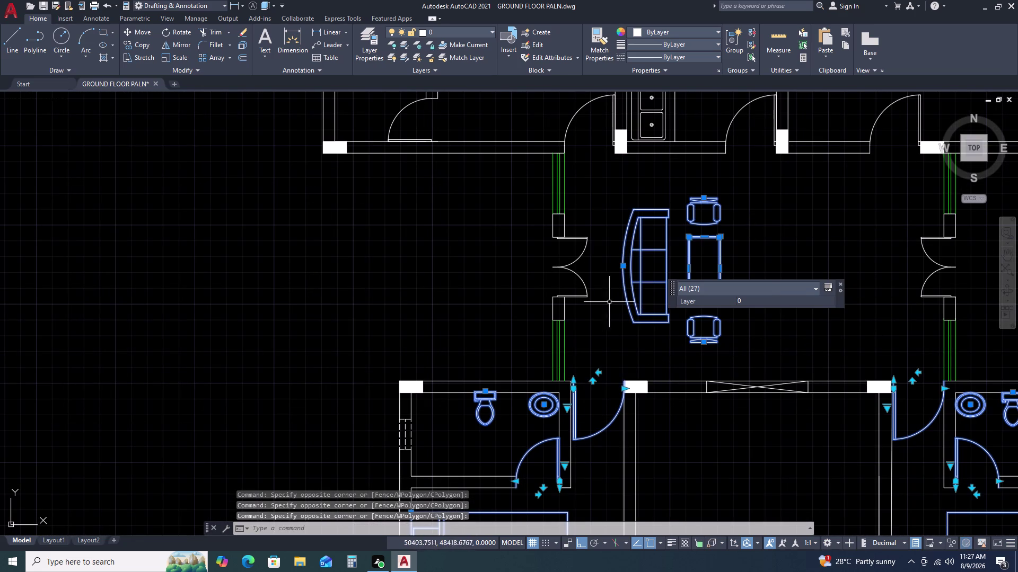
click(594, 288)
double_click(565, 261)
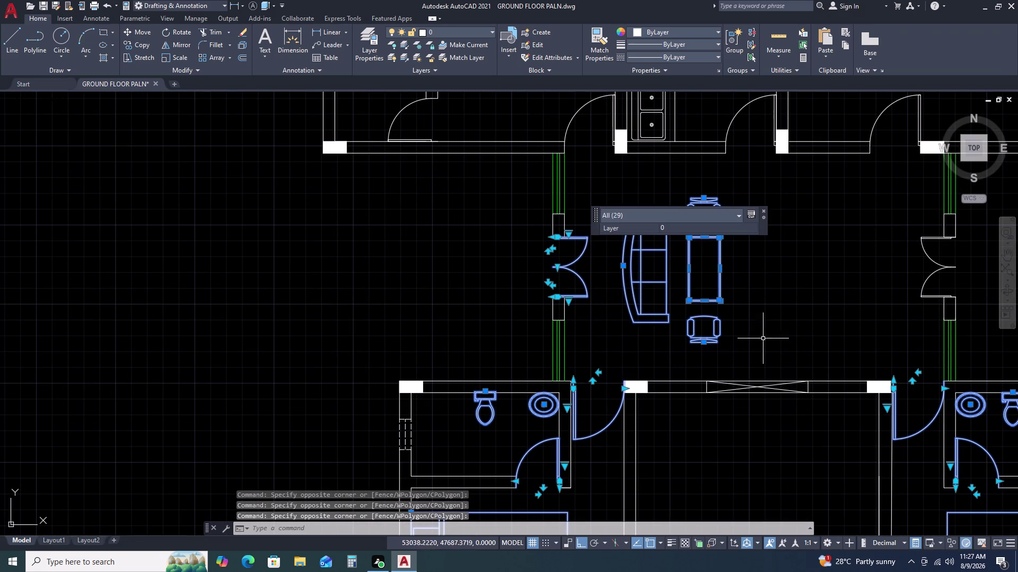
middle_drag(810, 314, 584, 334)
drag(758, 311, 747, 306)
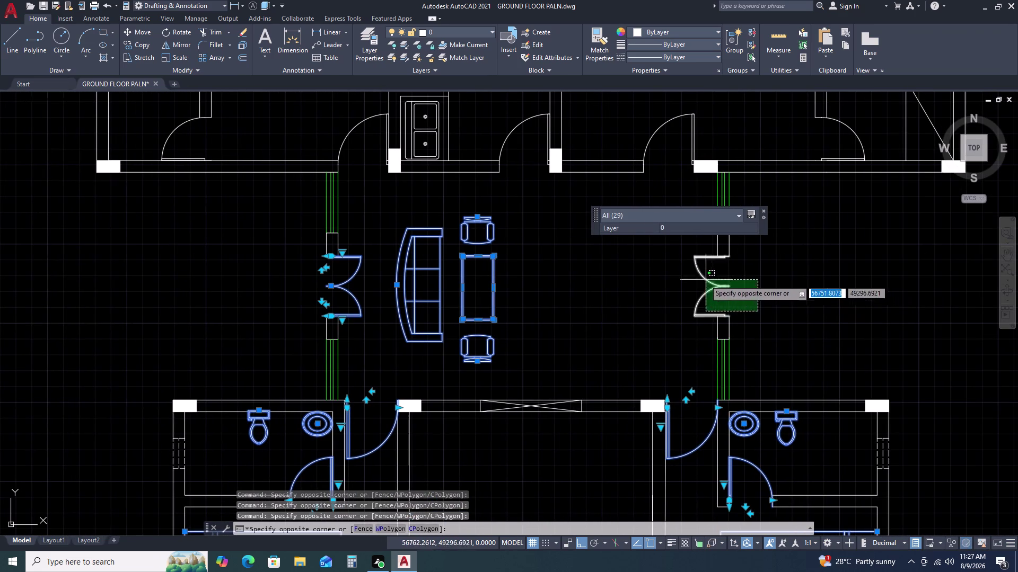
double_click(697, 278)
Add the rear room doors and the rear bathroom doors to the selection.
middle_drag(649, 216, 607, 369)
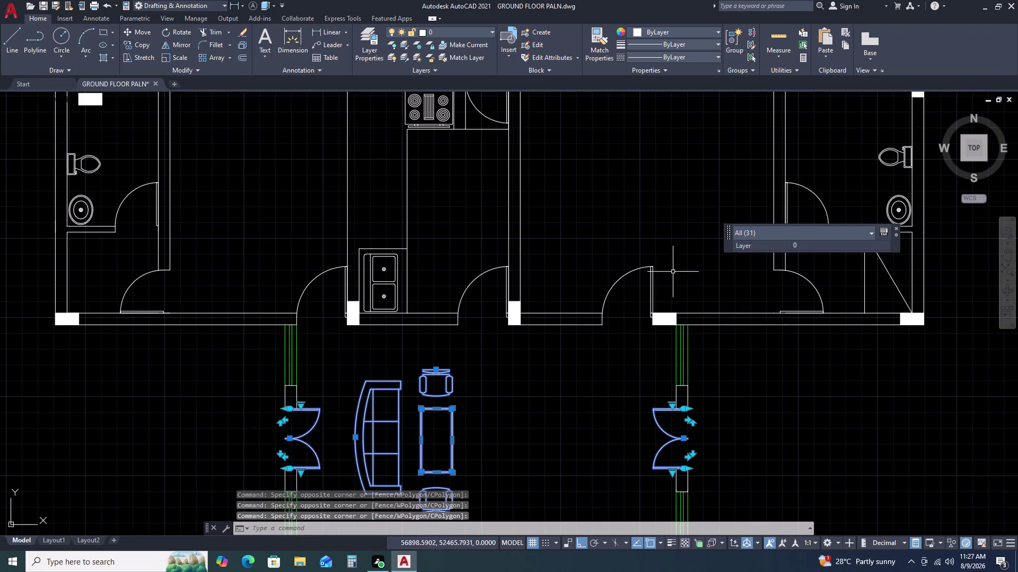
drag(682, 272, 671, 273)
click(632, 263)
click(820, 280)
click(799, 288)
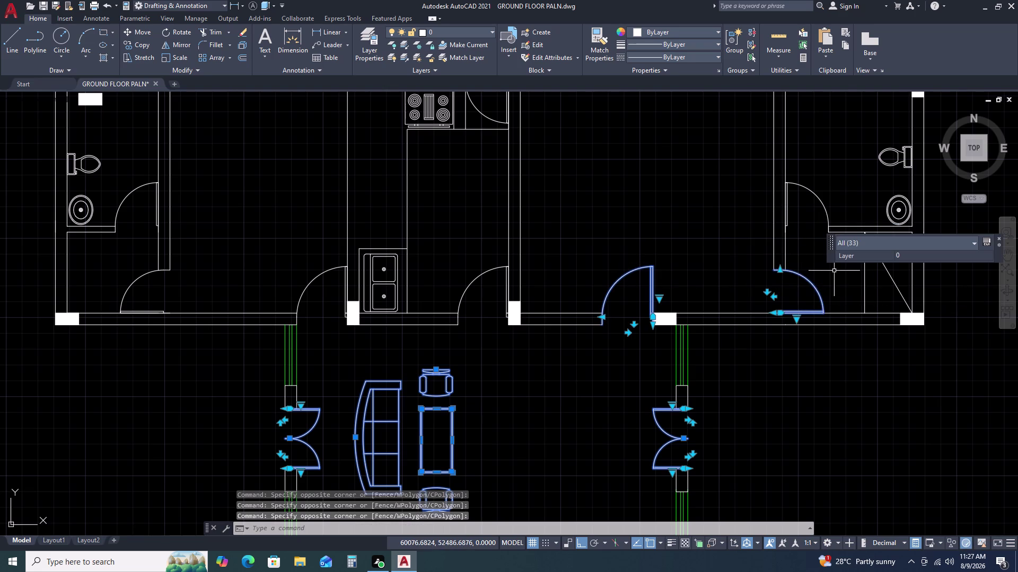
middle_drag(834, 270, 722, 364)
drag(715, 277, 703, 284)
click(691, 294)
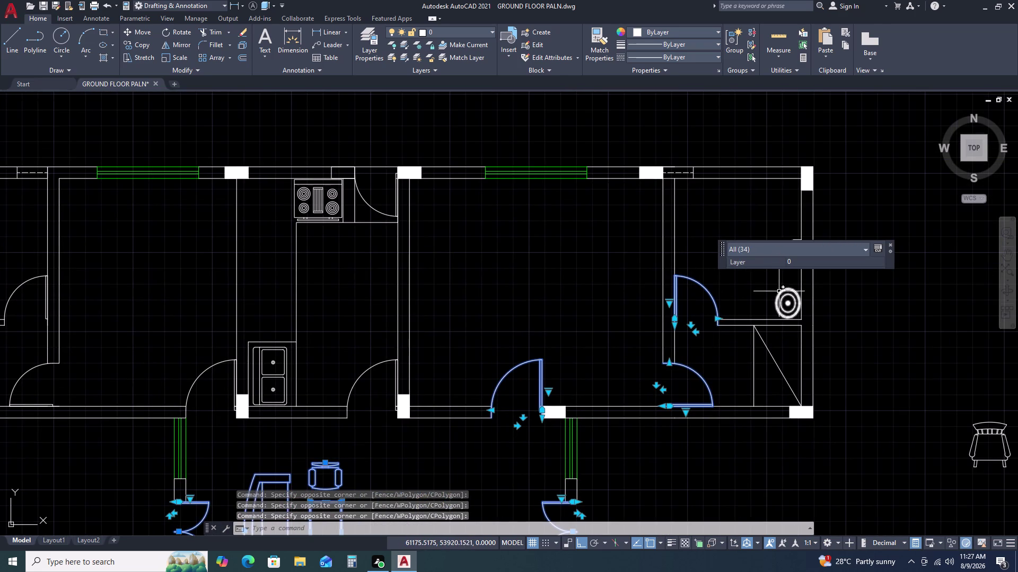
Add the rear toilet and washbasin to the selection.
middle_drag(779, 293, 717, 326)
middle_drag(694, 334, 678, 340)
scroll(down, 3)
double_click(692, 343)
double_click(686, 304)
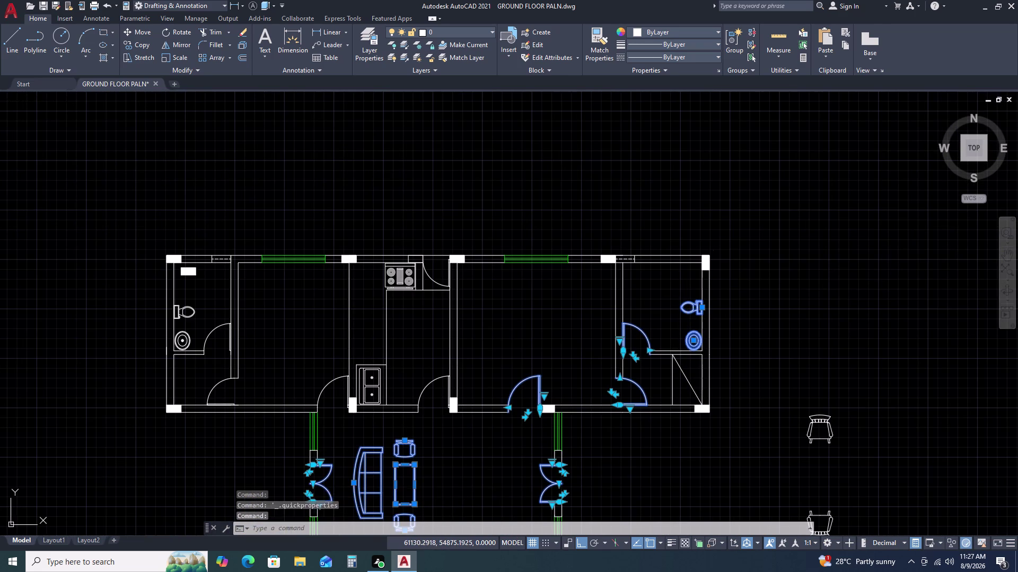
Add the kitchen stove, kitchen sink and the doors beside the kitchen to the selection.
middle_drag(541, 311, 750, 282)
scroll(up, 3)
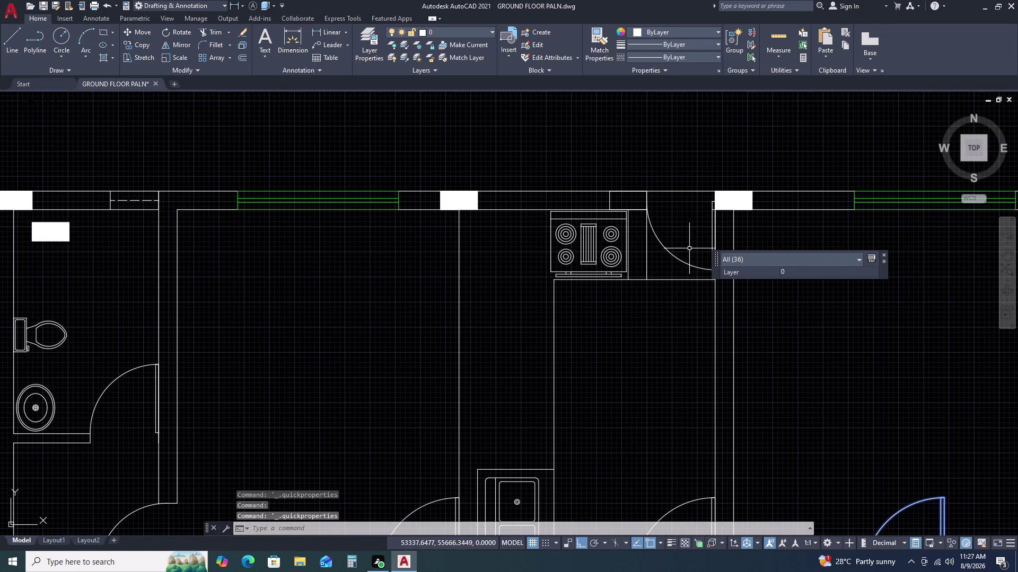
click(690, 249)
click(670, 261)
click(595, 258)
scroll(down, 3)
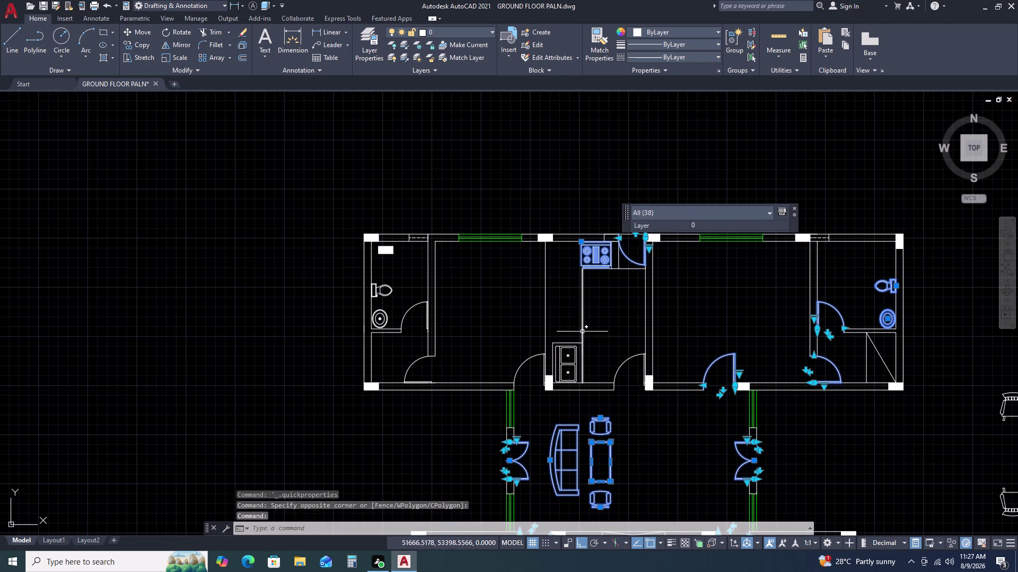
double_click(566, 354)
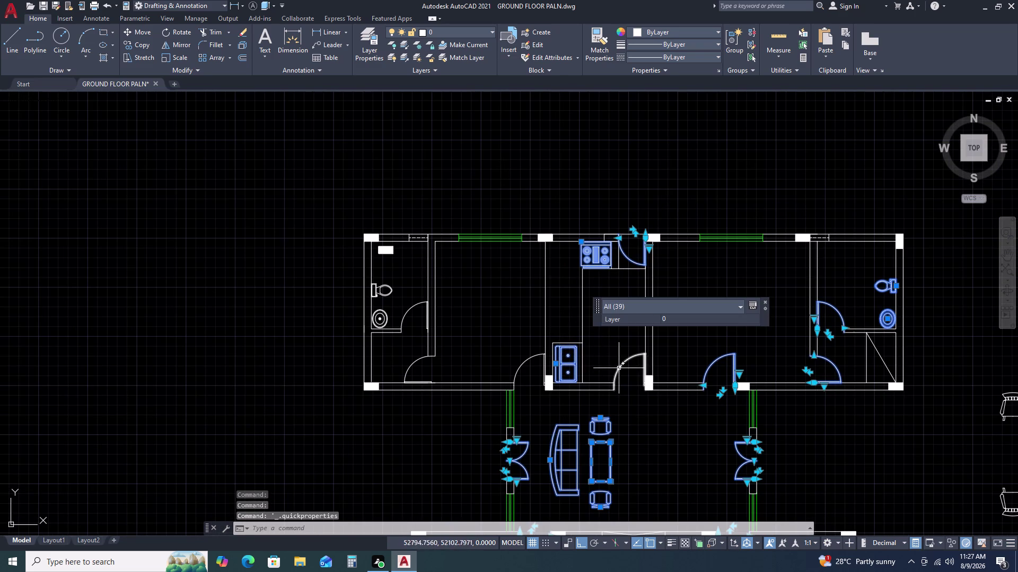
double_click(618, 369)
double_click(413, 311)
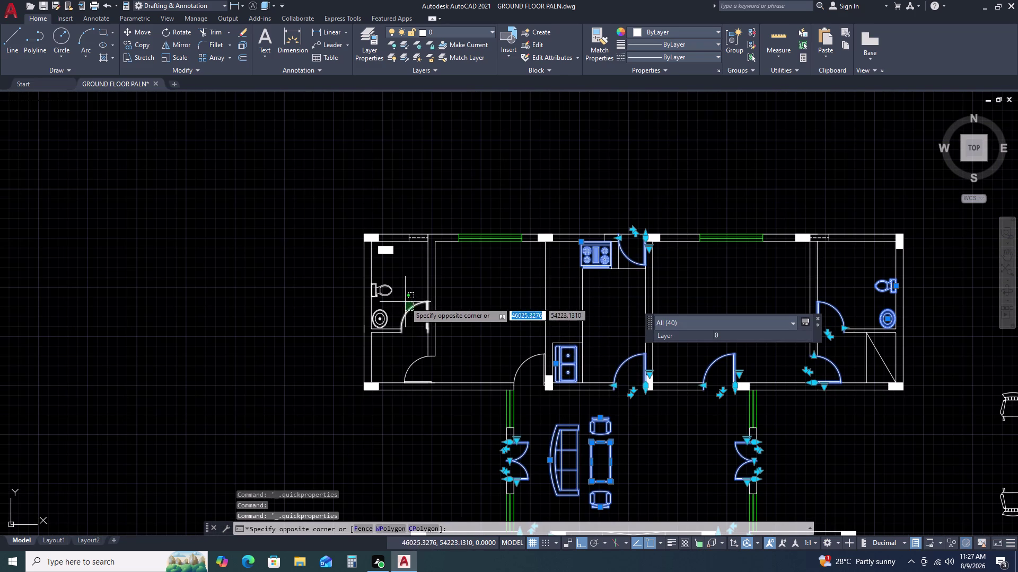
Add the left rear bathroom fixtures and last rear doors, then move everything to FURNITURE.
click(405, 302)
click(390, 289)
click(385, 312)
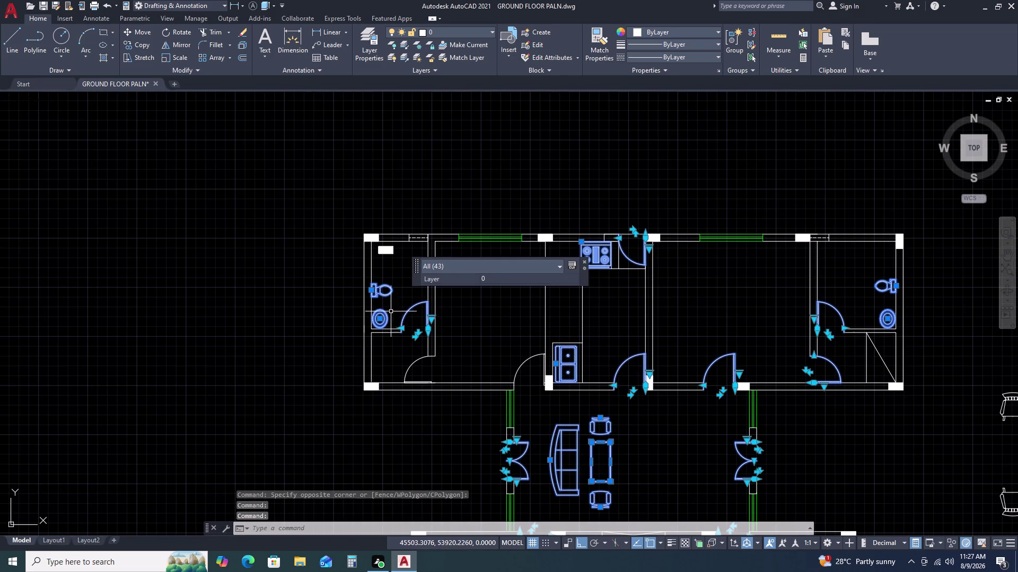
click(415, 362)
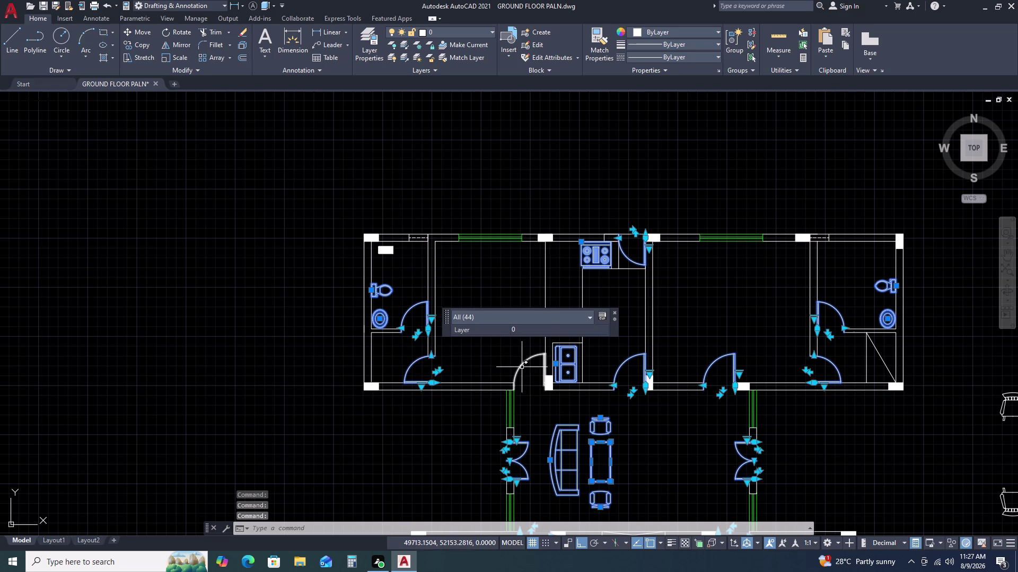
click(521, 367)
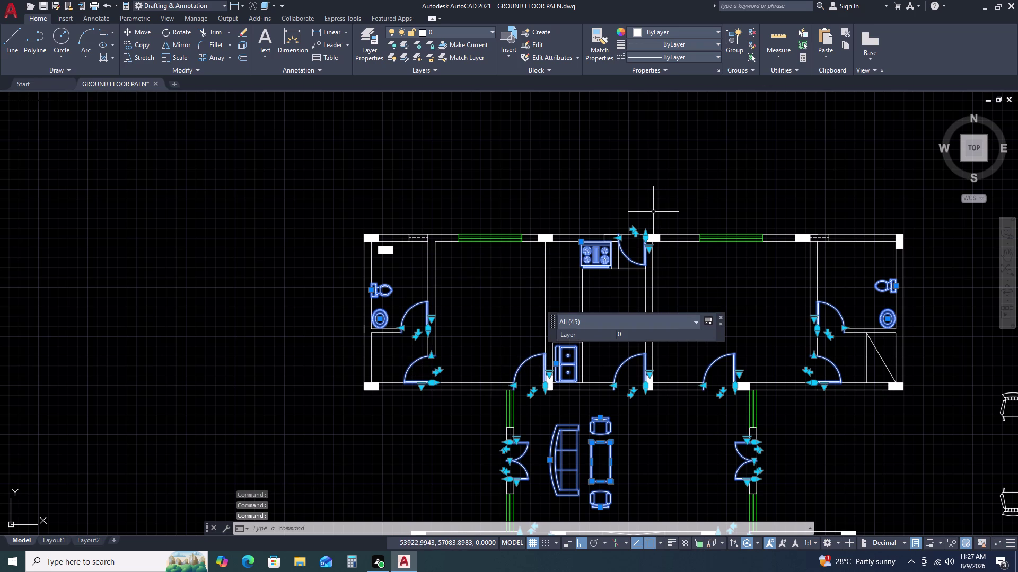
click(467, 34)
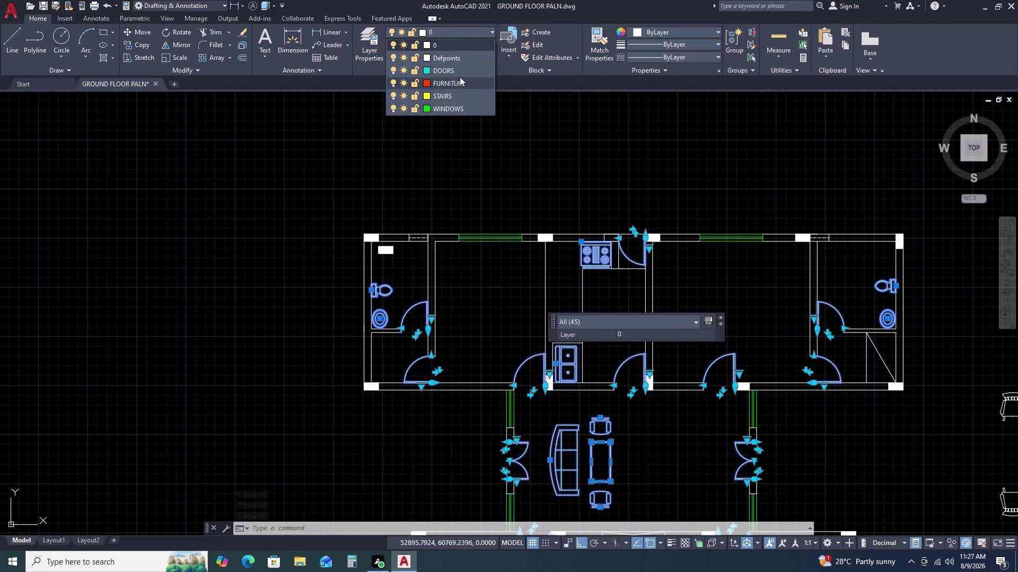
click(459, 81)
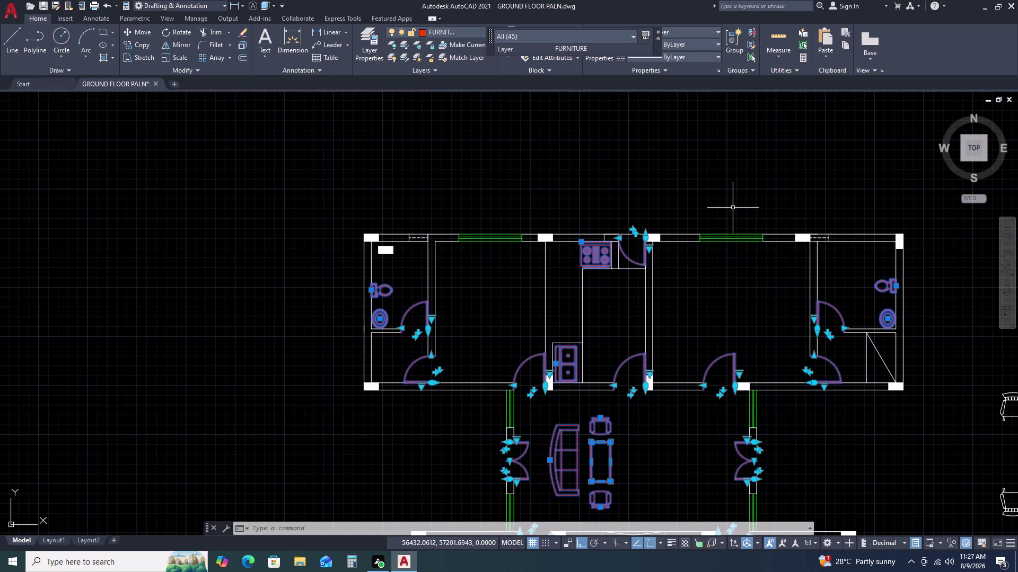
Clear the selection and pan to view the now-red furniture, fixtures and doors.
key(Escape)
middle_drag(823, 349, 734, 206)
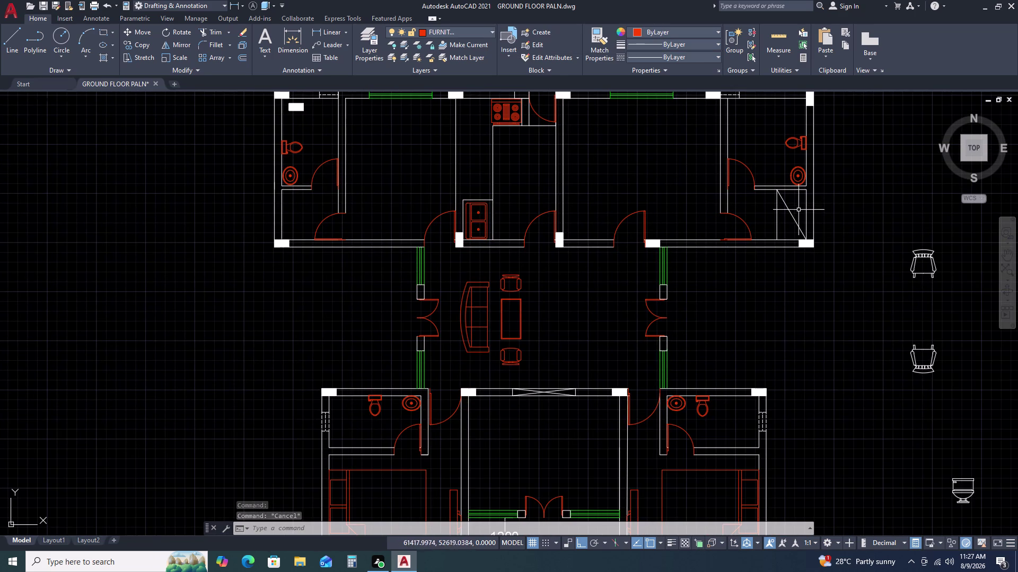
scroll(up, 3)
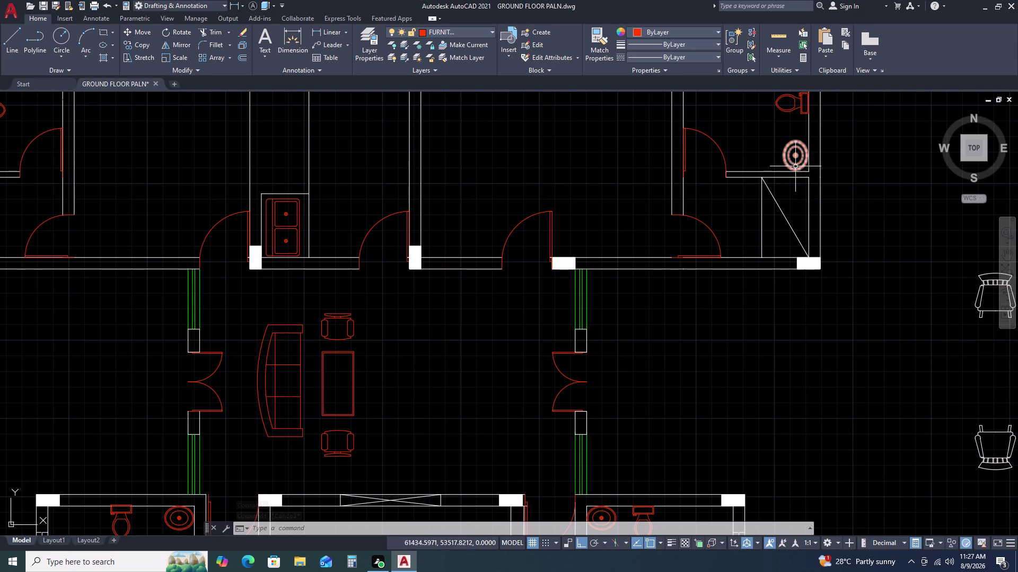
Begin a shower rectangle in the right bathroom, then cancel it.
text(REC)
key(space)
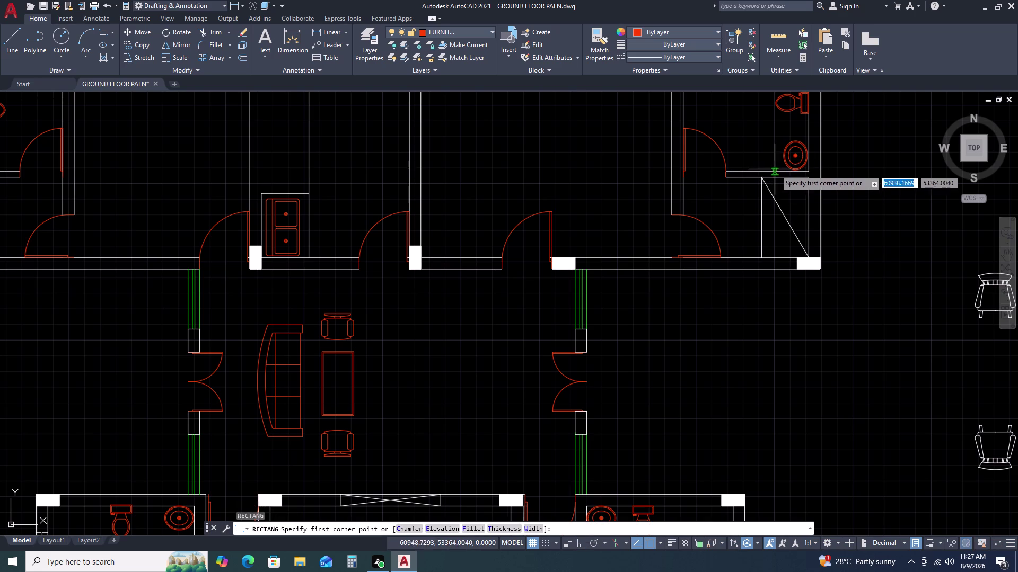
click(763, 180)
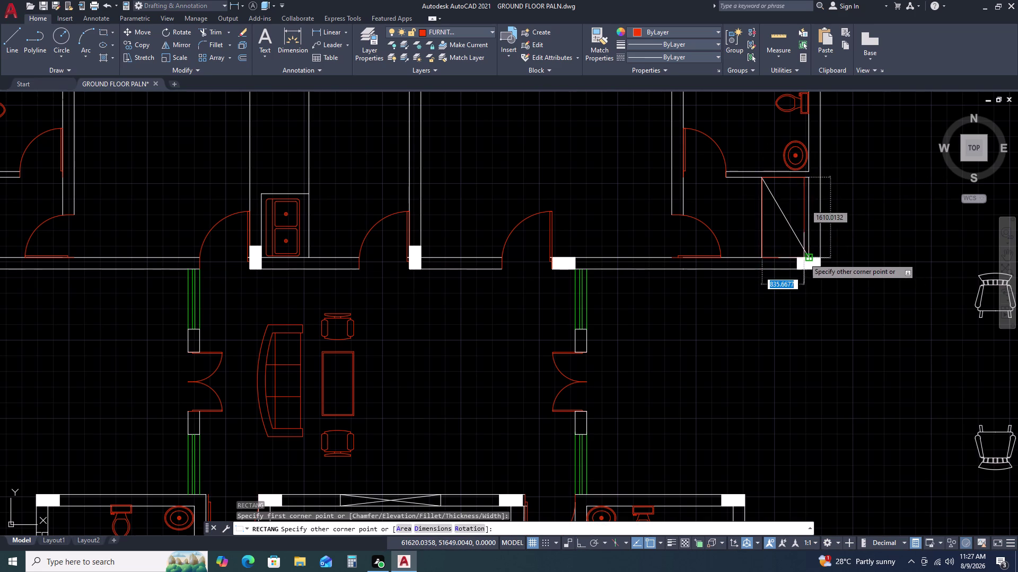
click(811, 260)
key(Escape)
Delete the first white vertical line in the shower.
scroll(up, 3)
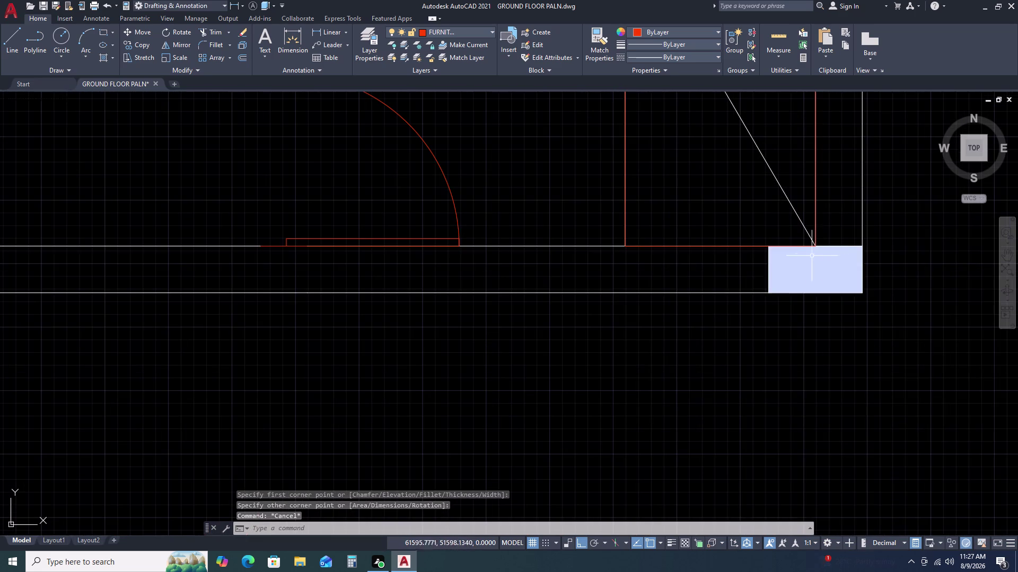
scroll(down, 3)
scroll(down, 3)
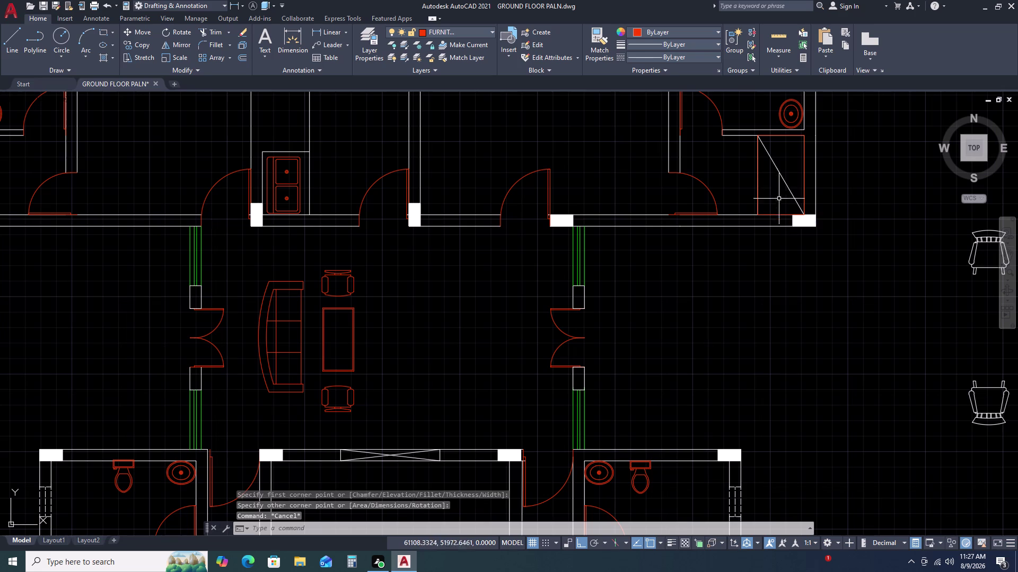
click(758, 177)
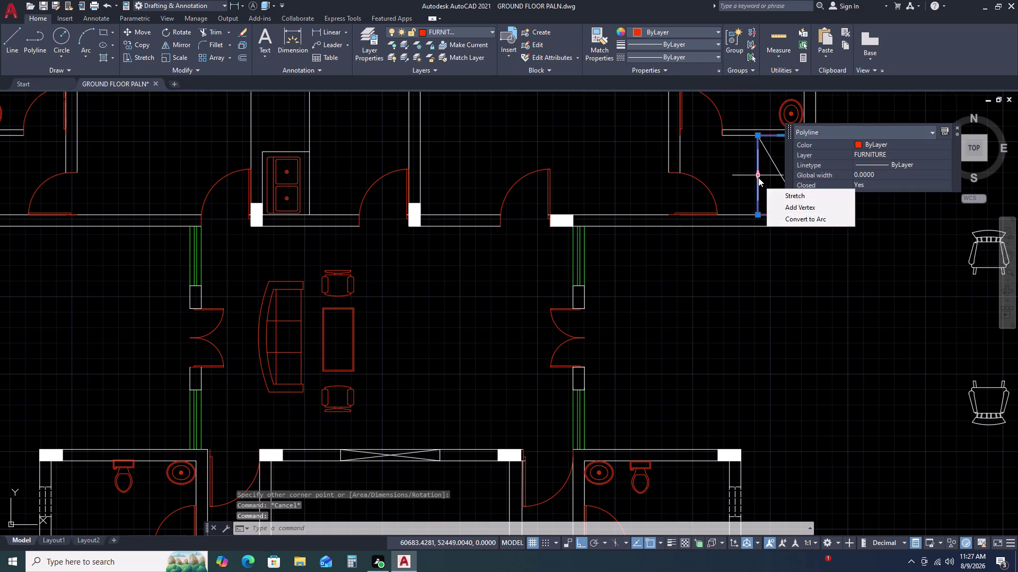
key(Escape)
click(744, 124)
click(770, 227)
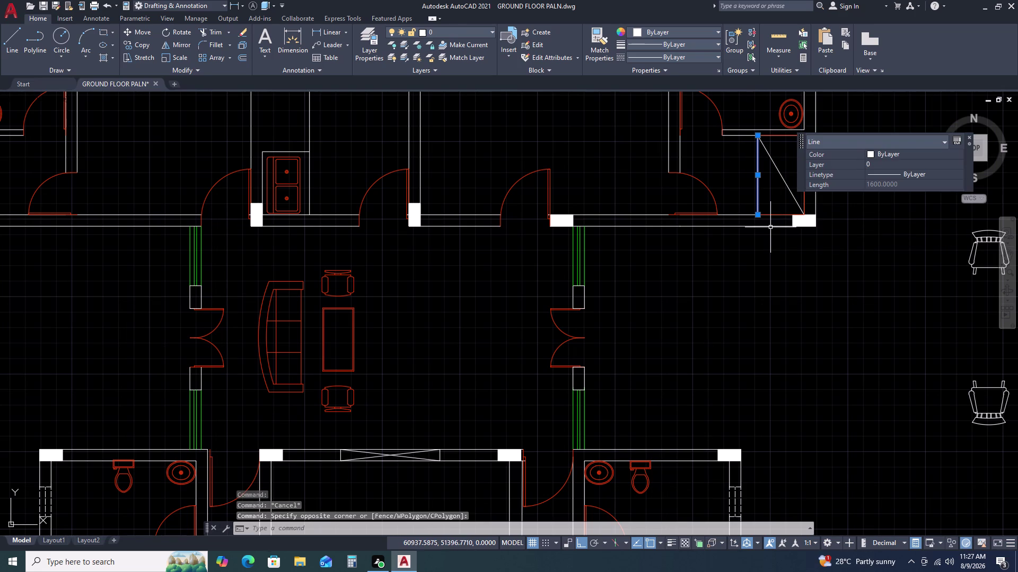
key(Delete)
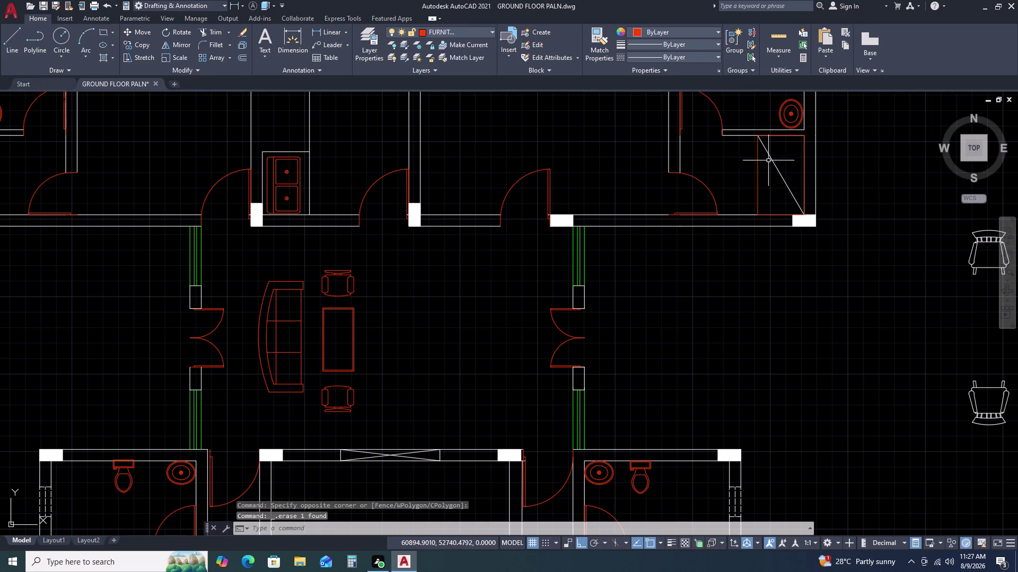
Delete the remaining white vertical line in the shower corner.
click(757, 125)
click(817, 223)
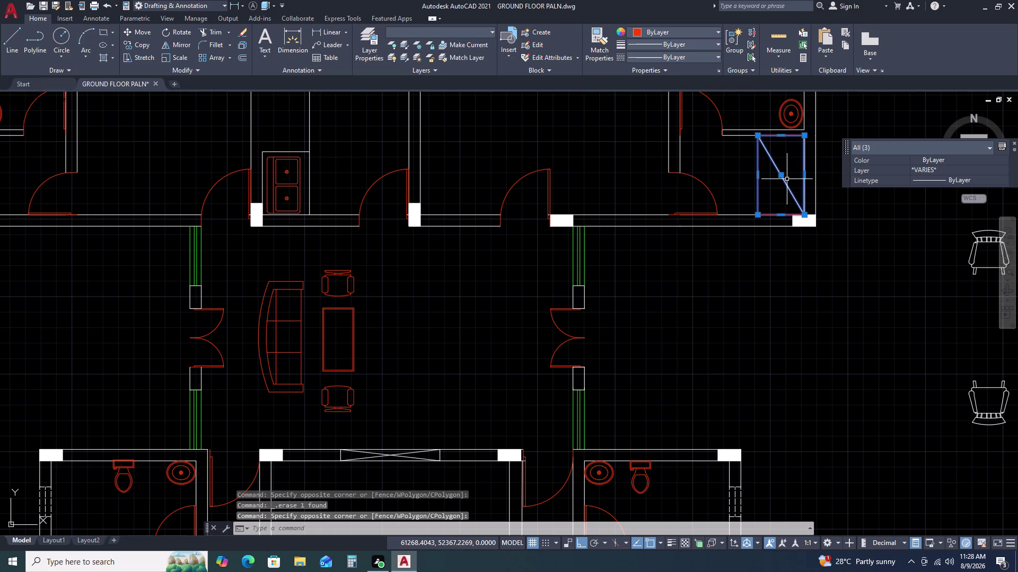
scroll(up, 3)
click(817, 165)
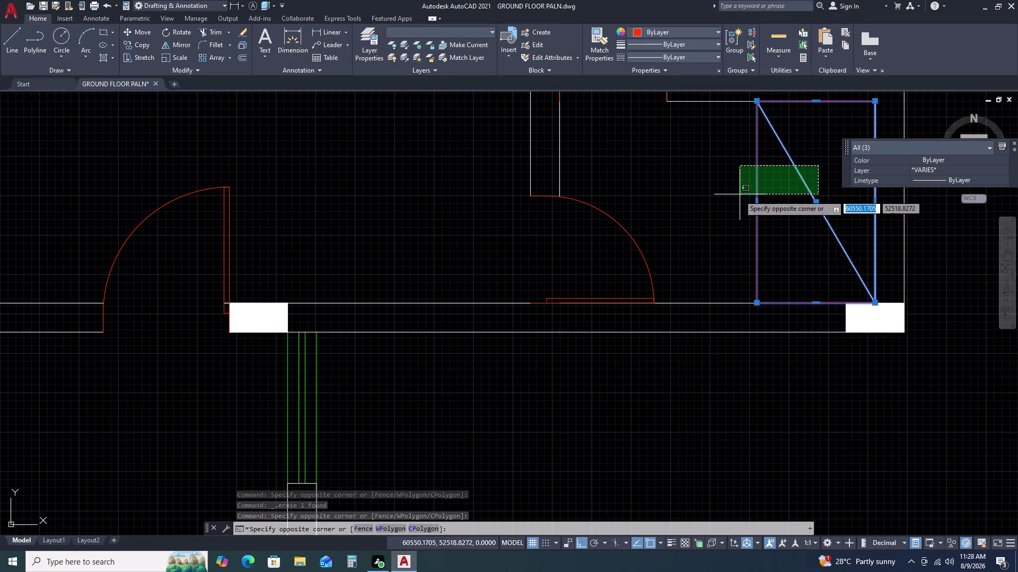
click(738, 196)
scroll(down, 3)
middle_drag(789, 225, 686, 274)
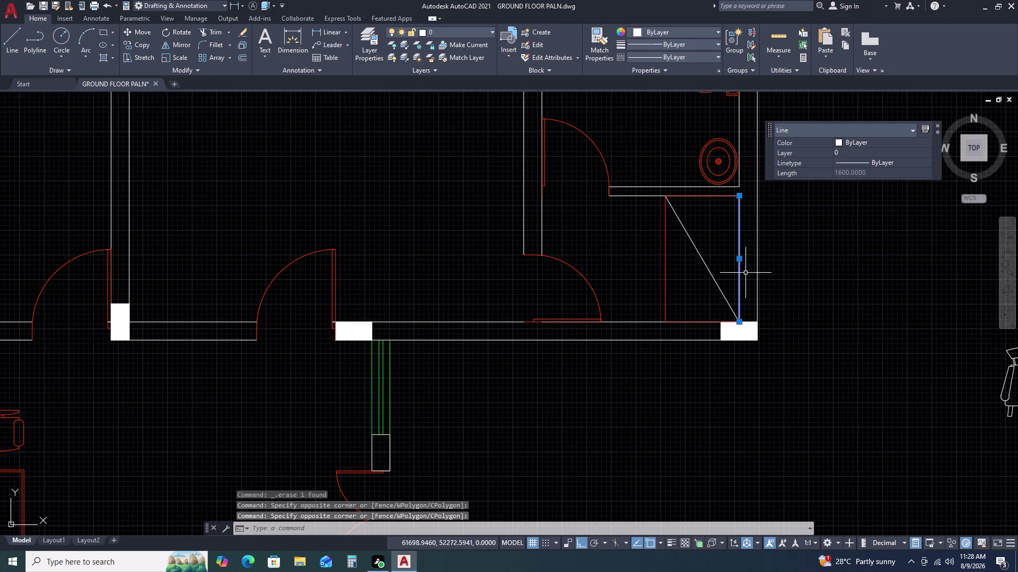
key(Delete)
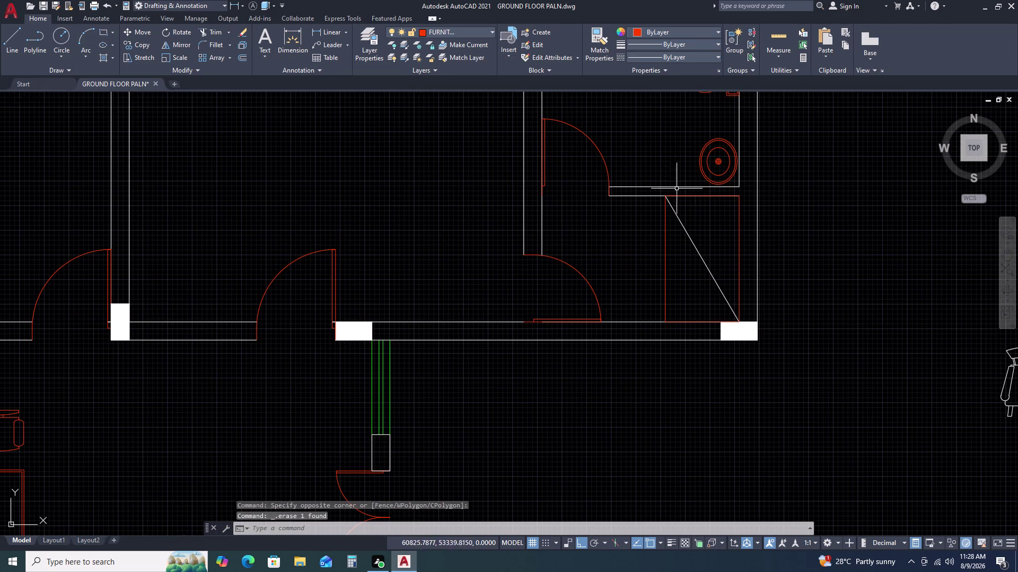
Try trimming a shower line segment, then cancel and clear the selection.
click(657, 183)
key(Escape)
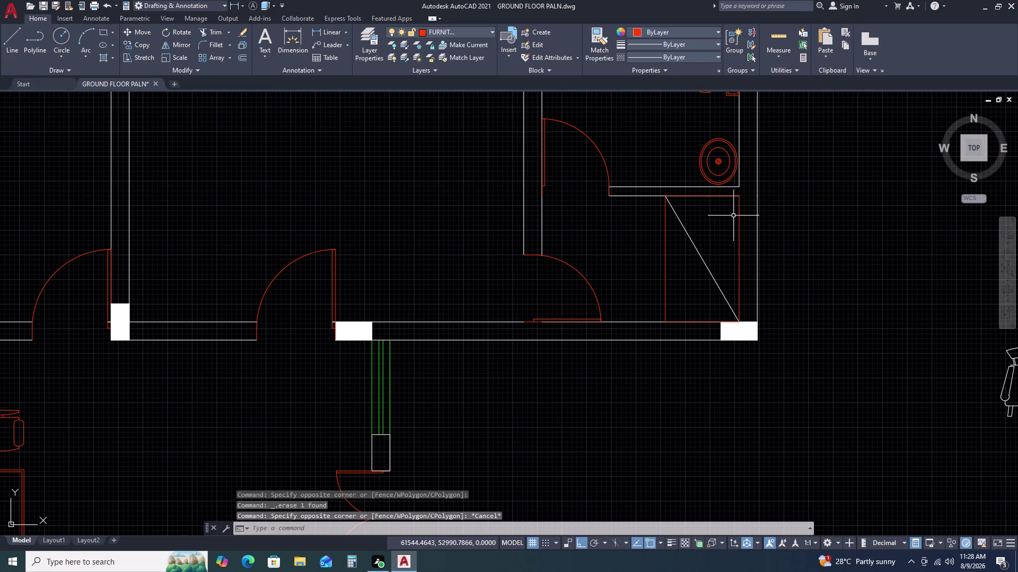
key(t)
key(r)
key(space)
click(701, 194)
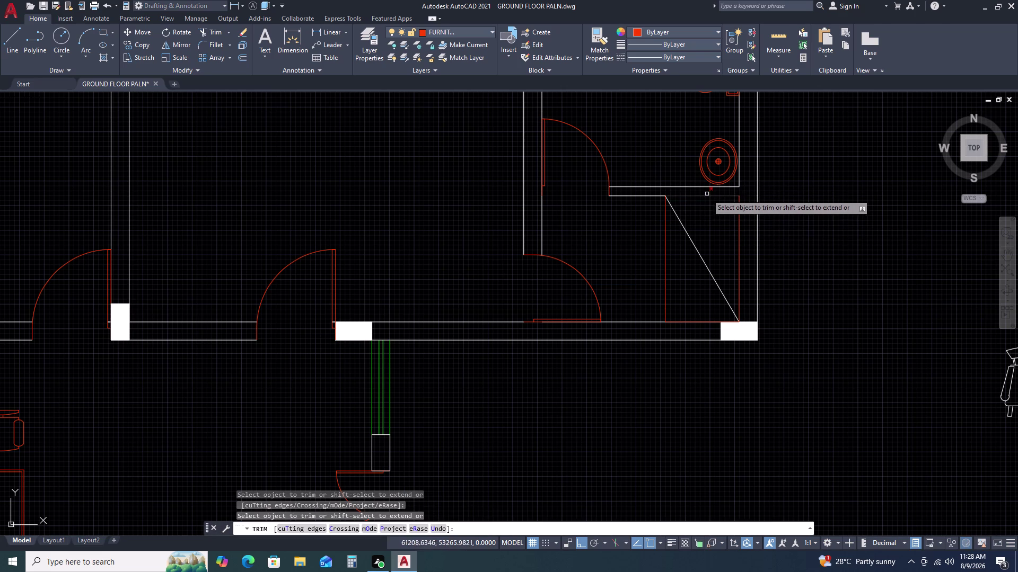
click(705, 193)
click(699, 199)
key(Escape)
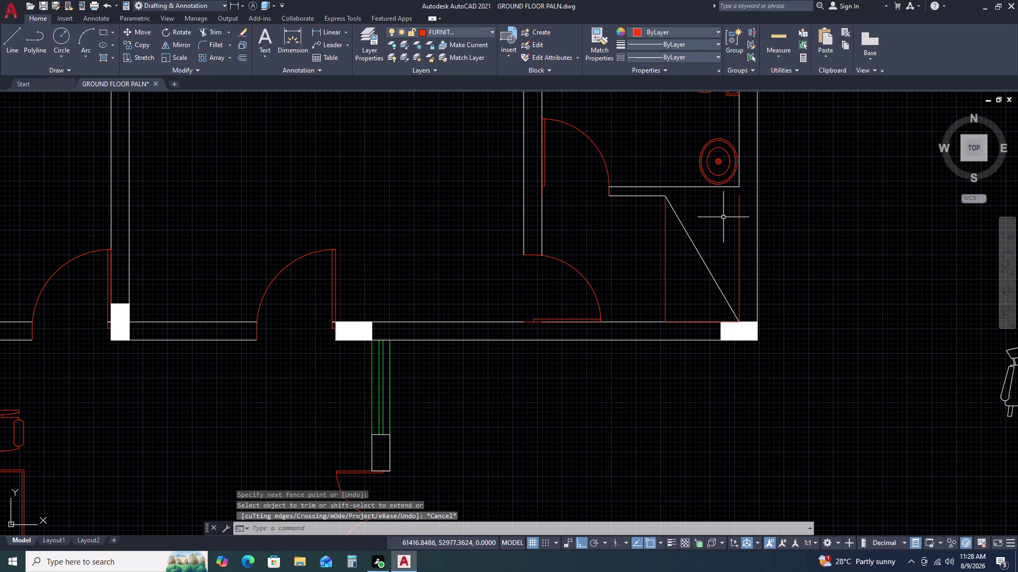
click(685, 321)
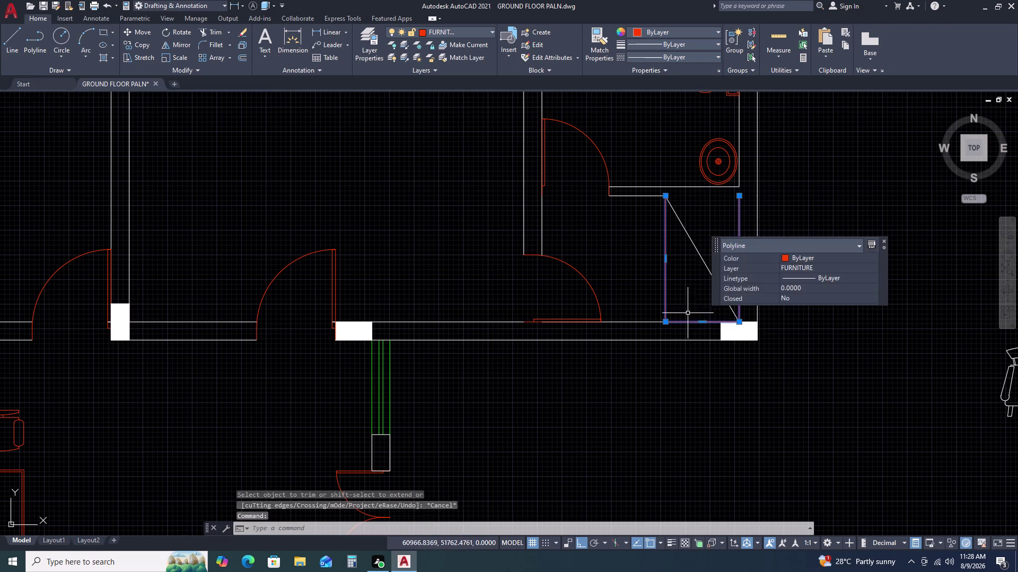
key(Escape)
Start a line at the shower corner, then cancel it.
text(L)
key(space)
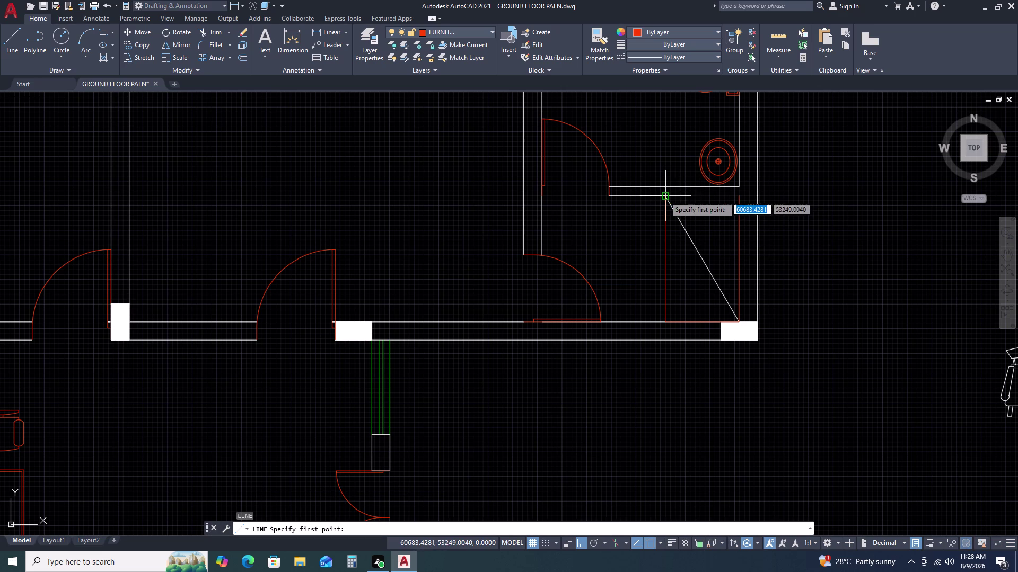
click(669, 198)
click(736, 200)
key(Escape)
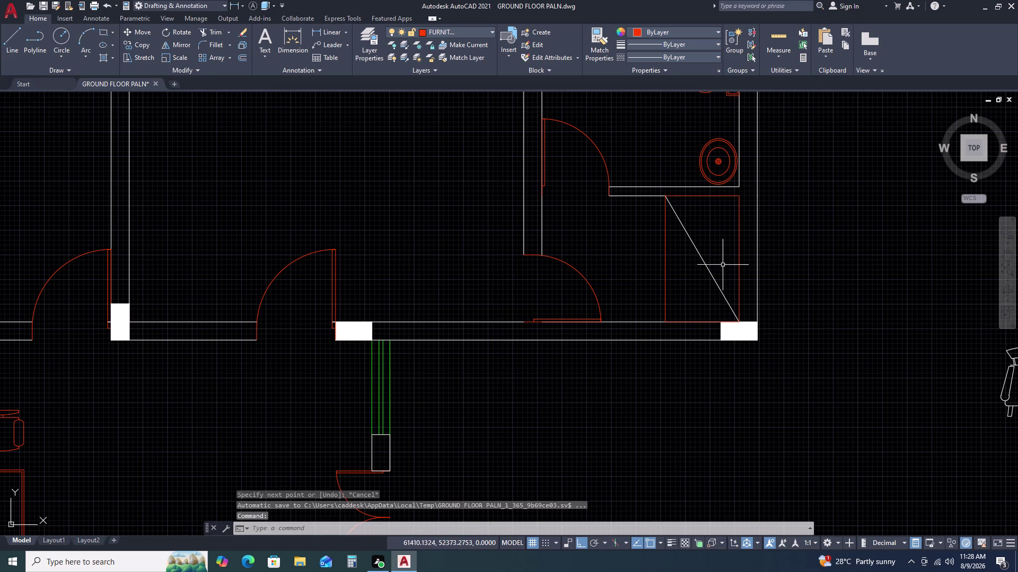
Replace the white shower diagonal with a new red diagonal line.
click(710, 261)
click(700, 265)
key(Delete)
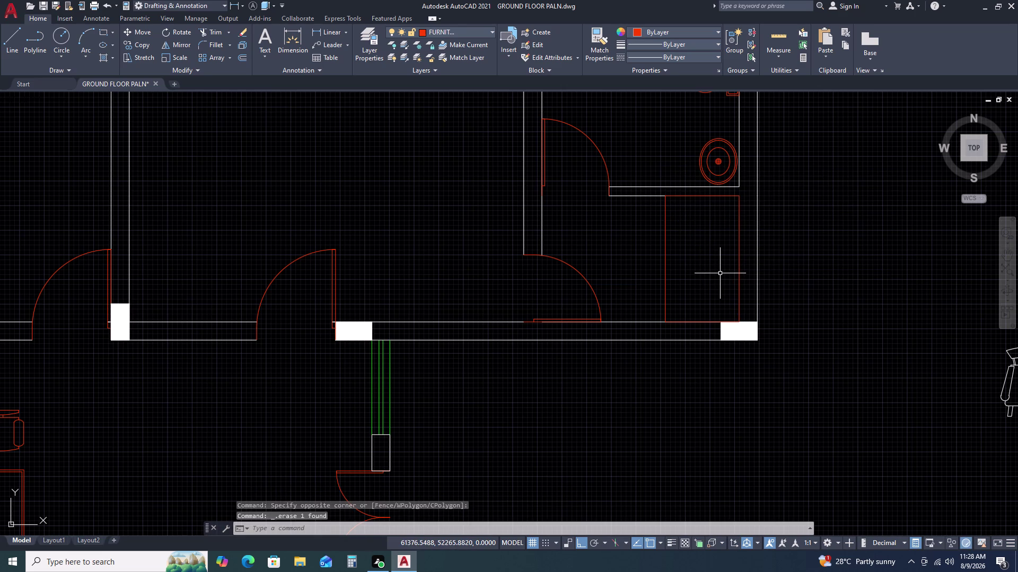
key(l)
key(space)
drag(665, 195, 668, 200)
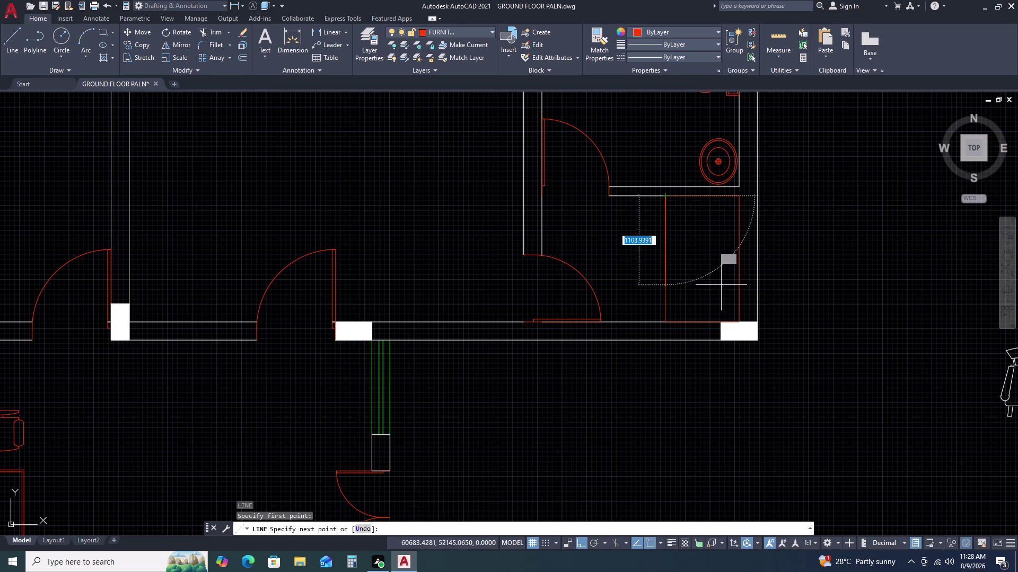
click(736, 320)
key(Escape)
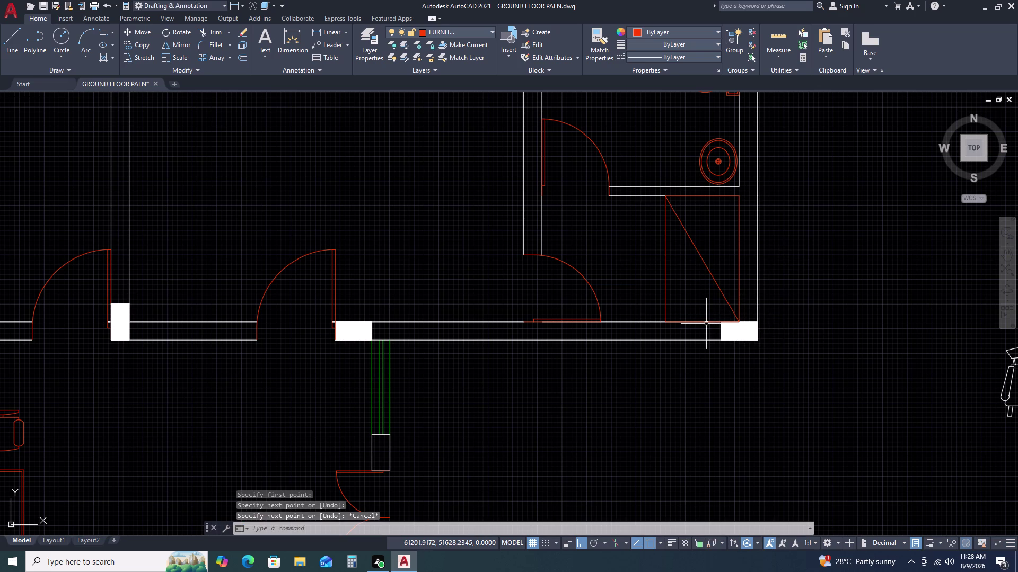
Erase the stray short line along the wall below the shower.
click(706, 324)
key(Escape)
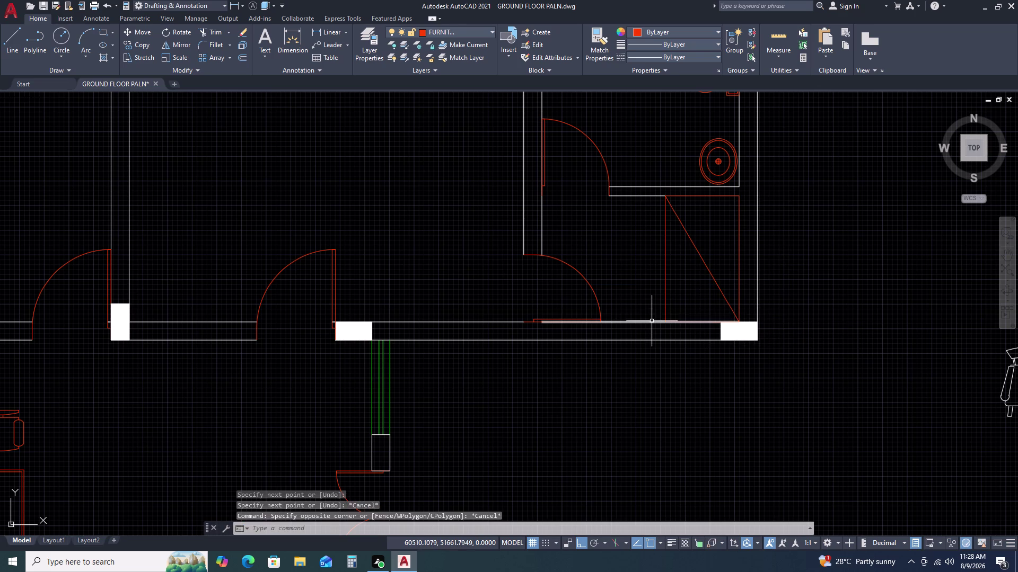
click(650, 322)
middle_drag(650, 322, 668, 259)
key(Delete)
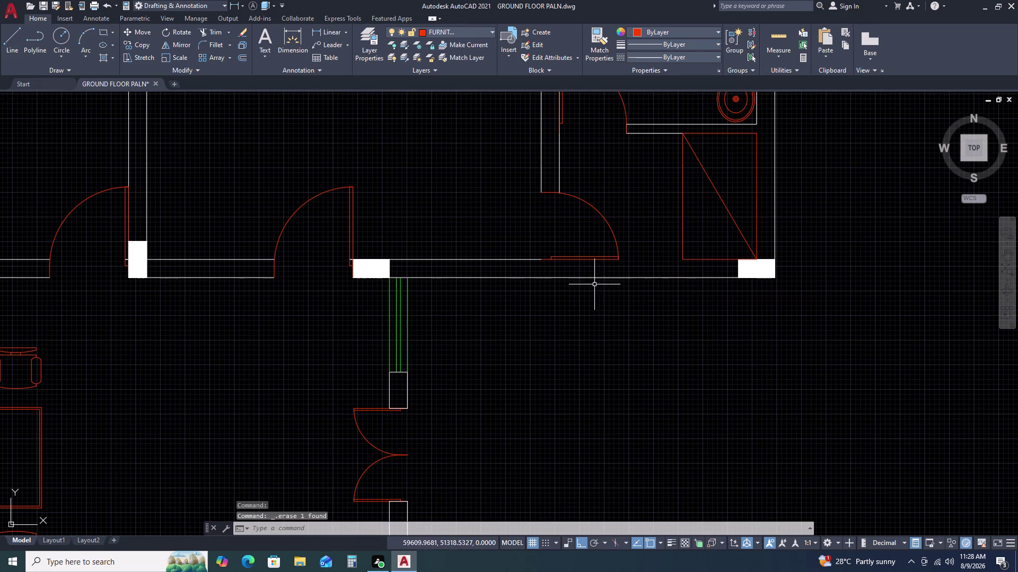
Attempt a line along the wall starting from the door base.
key(l)
key(space)
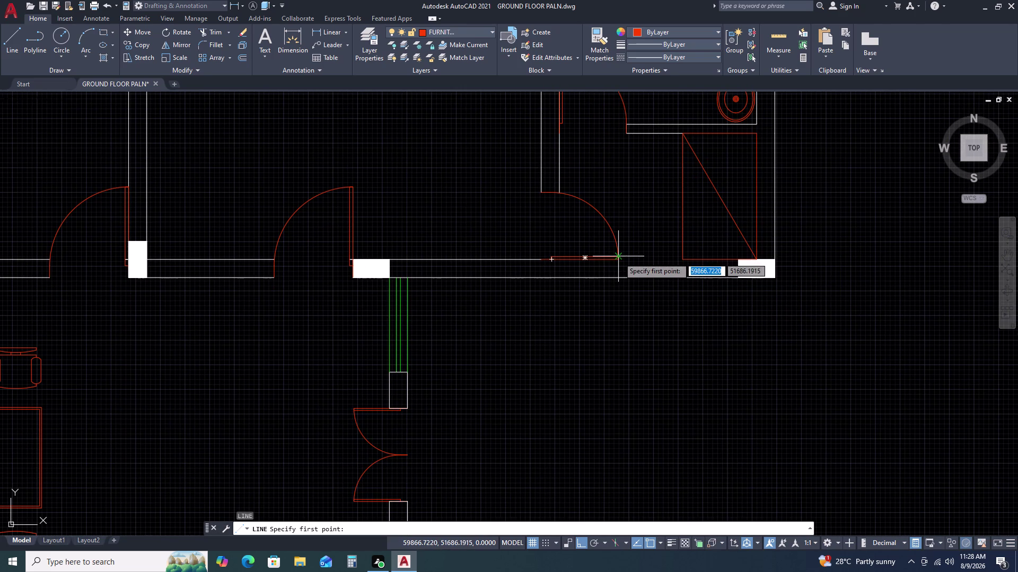
click(618, 262)
key(Escape)
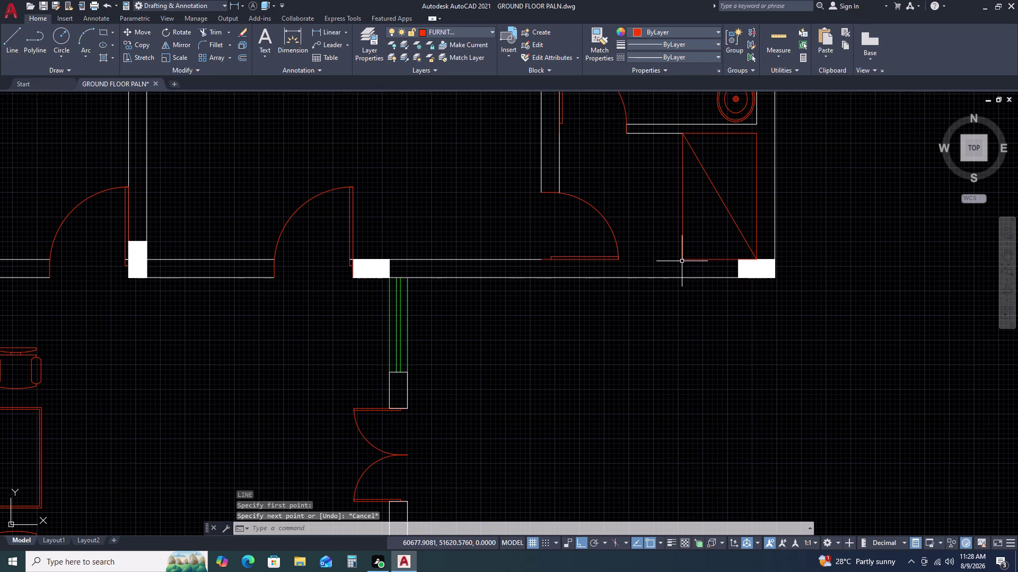
key(space)
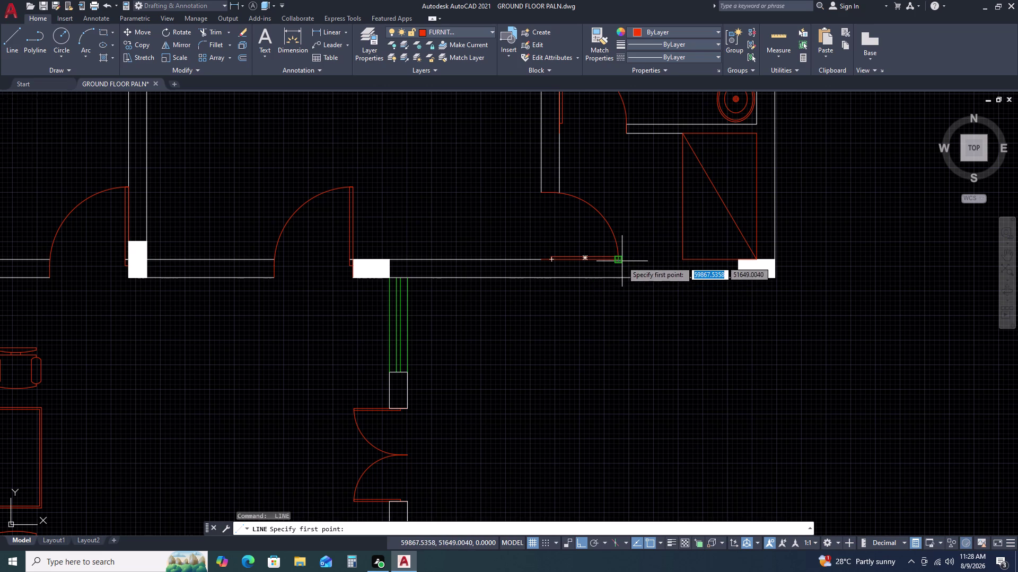
click(622, 261)
click(681, 259)
key(Escape)
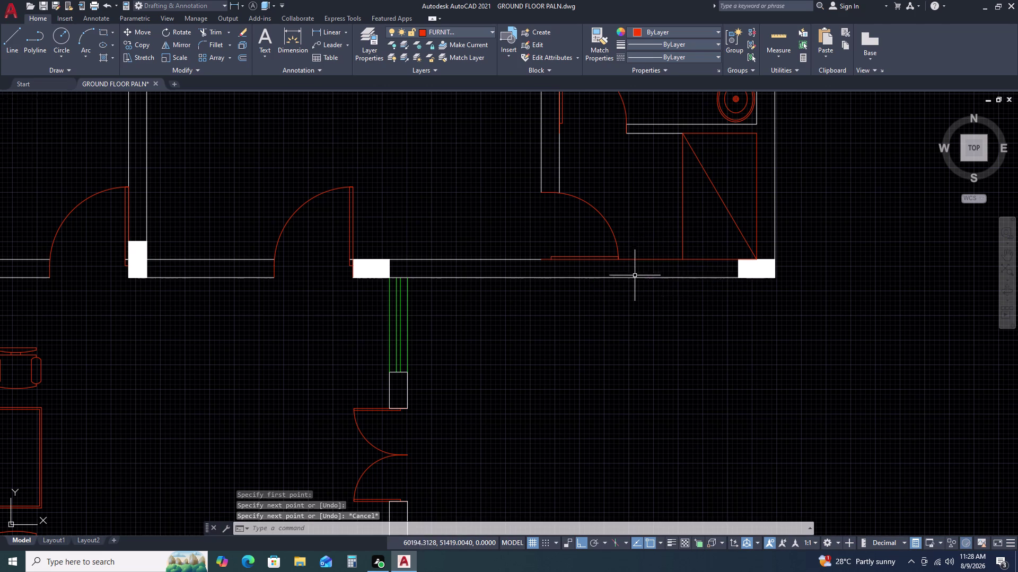
Try matching a nearby object's properties onto the wall line with MATCHPROP, then cancel.
key(m)
text(A)
key(space)
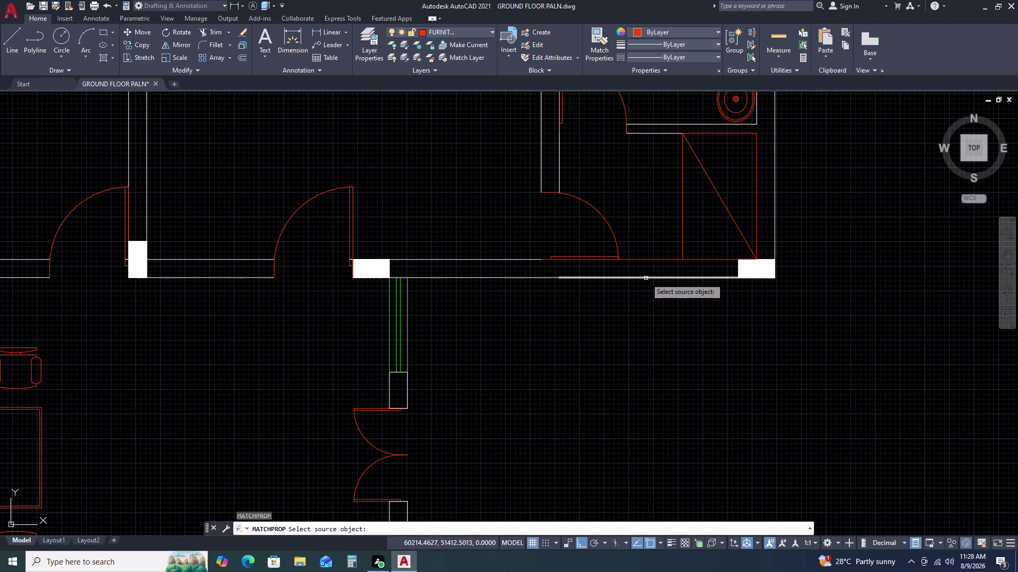
double_click(646, 278)
click(656, 260)
key(Escape)
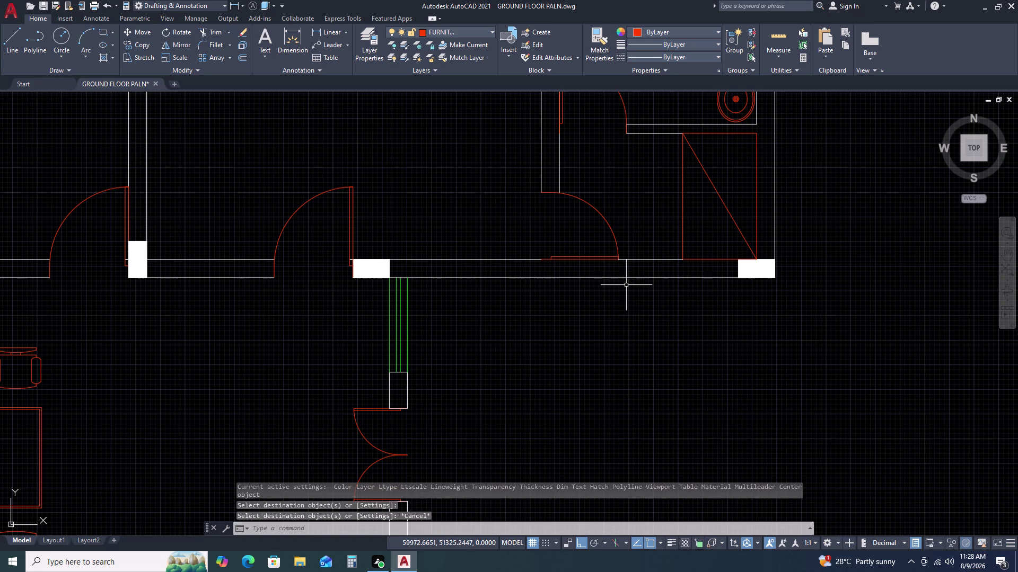
scroll(down, 3)
Window-select the three spare furniture blocks beside the plan and erase them.
middle_drag(596, 294, 698, 273)
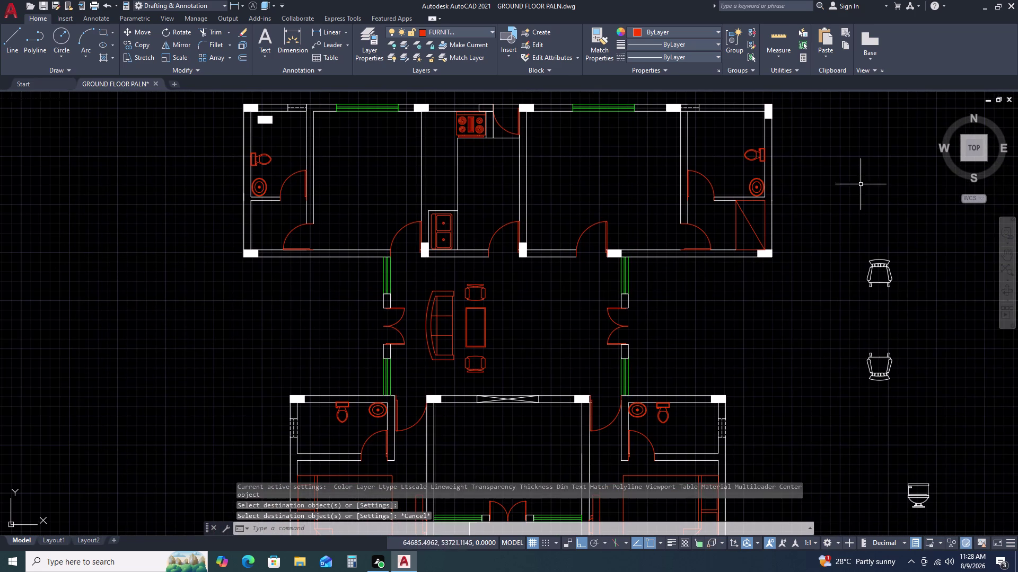
scroll(down, 3)
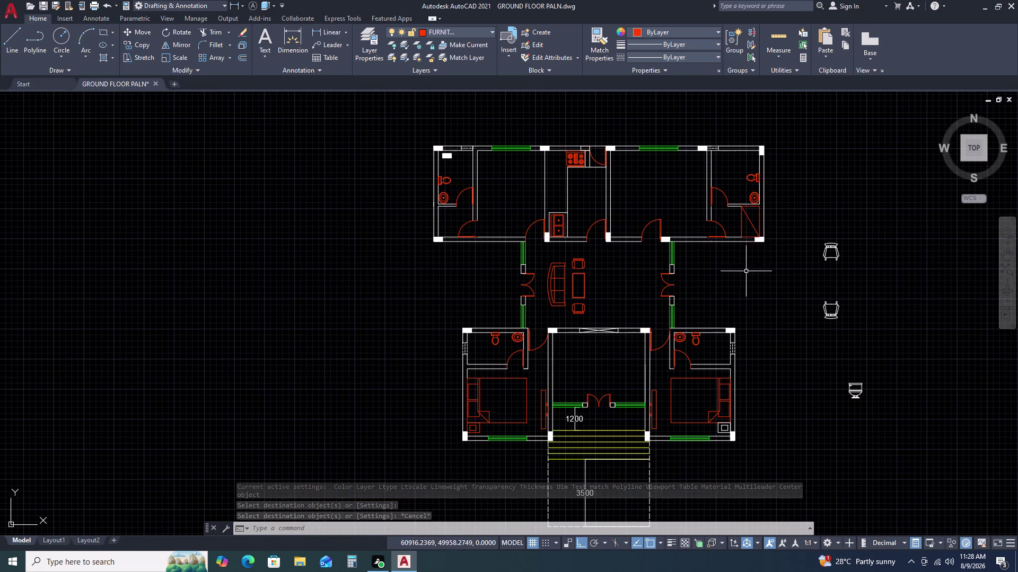
middle_drag(746, 272, 750, 205)
scroll(down, 3)
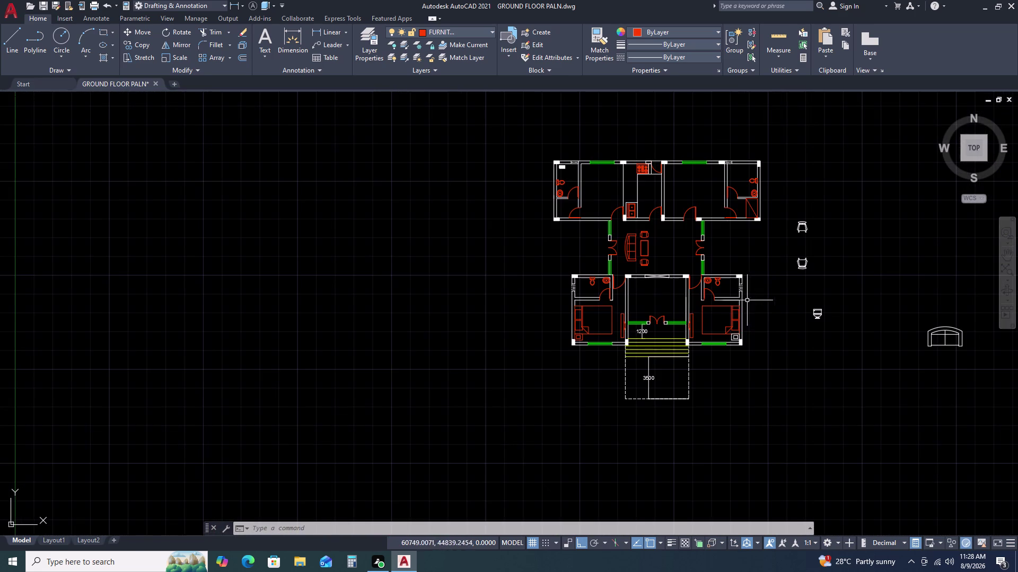
double_click(791, 212)
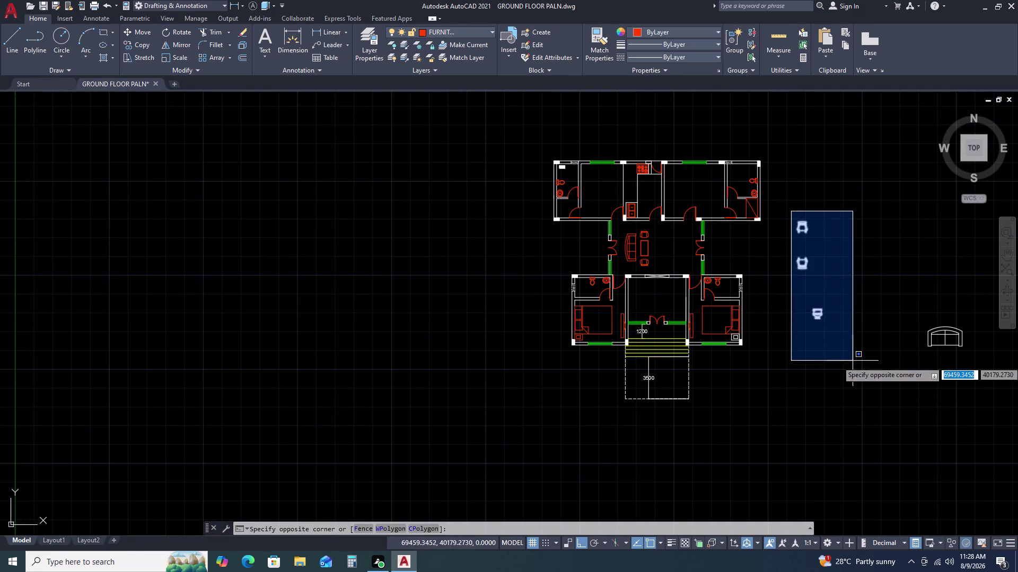
click(842, 370)
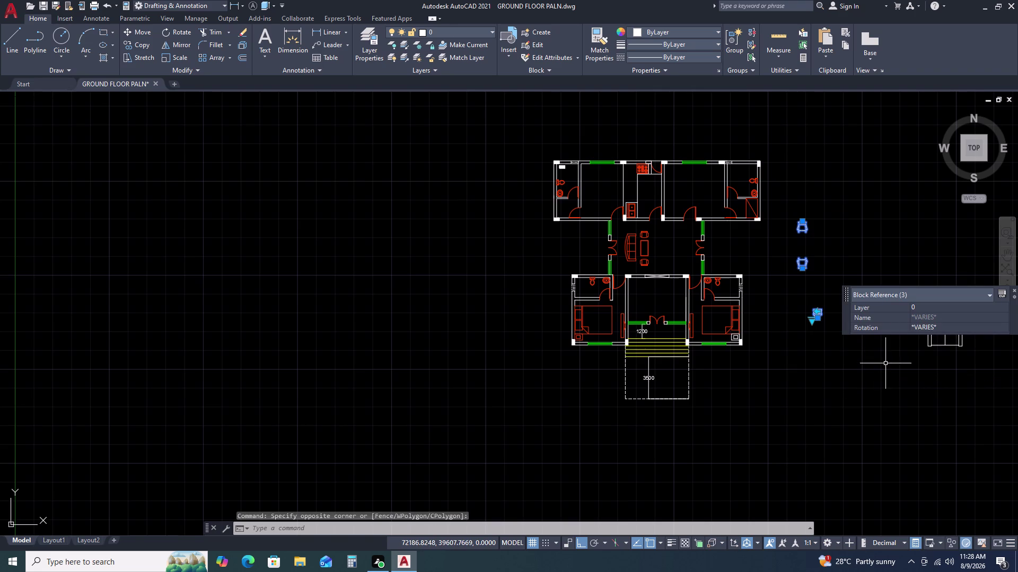
key(Delete)
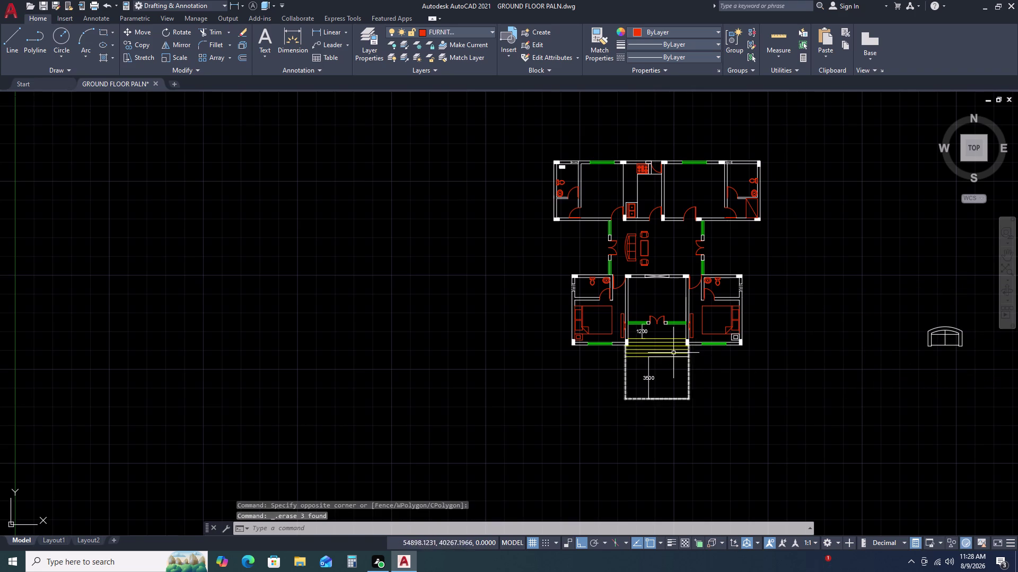
scroll(up, 3)
middle_drag(611, 275, 620, 275)
middle_drag(640, 268, 703, 208)
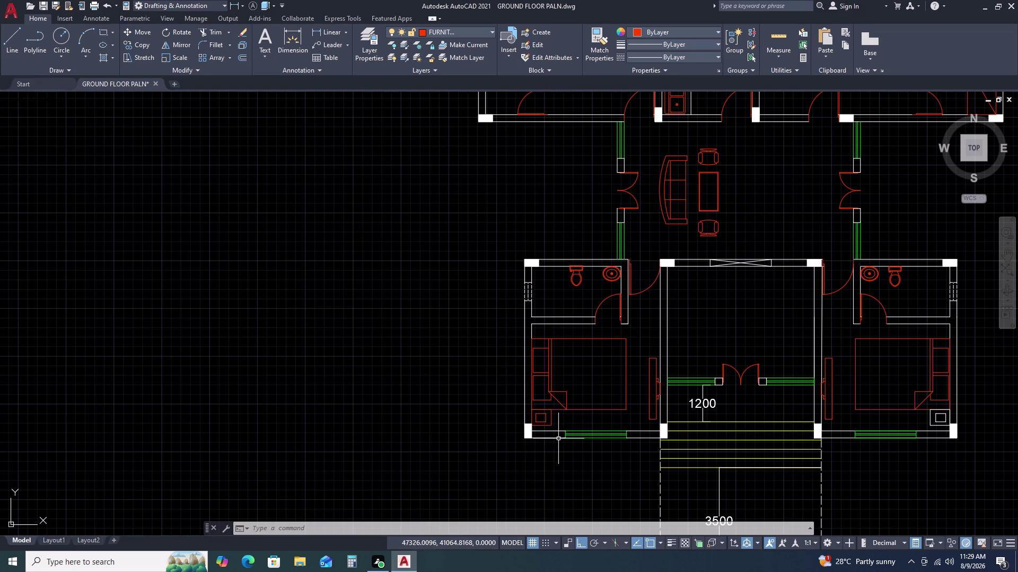
scroll(up, 3)
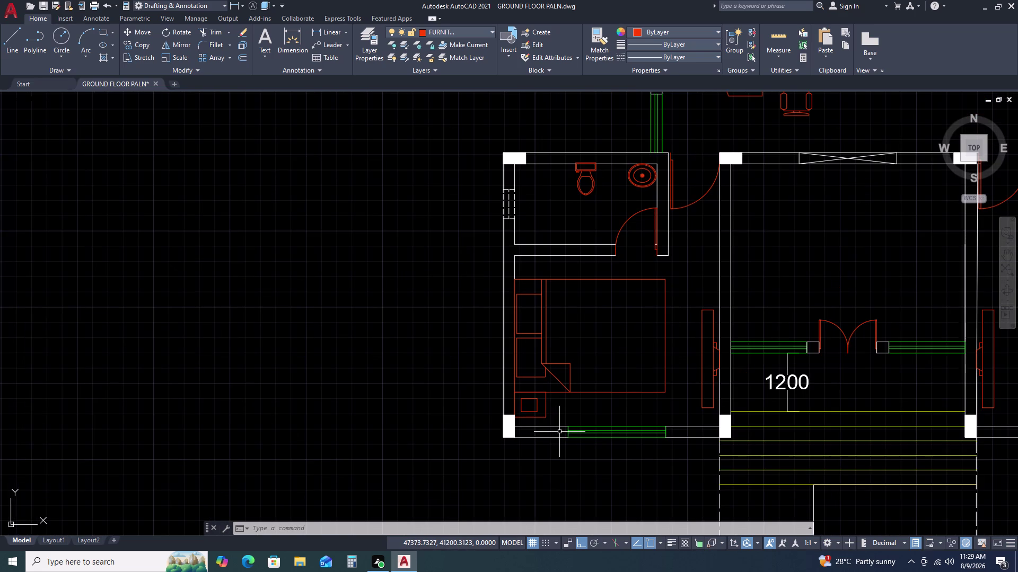
scroll(up, 3)
Copy the red bedside table into the upper-left bedroom with Ortho turned off.
drag(569, 419, 552, 398)
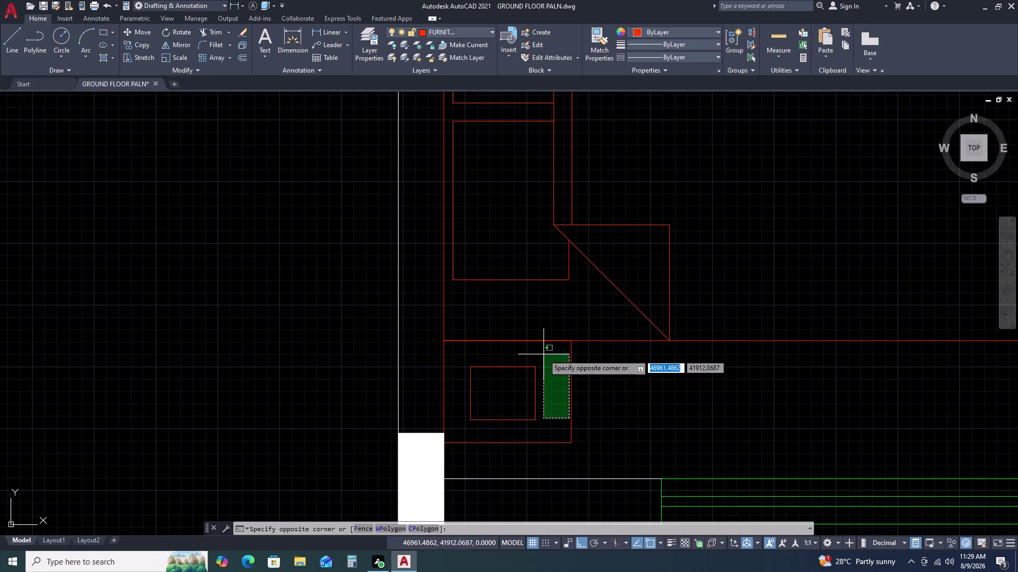
click(526, 279)
scroll(down, 3)
middle_drag(689, 302, 691, 351)
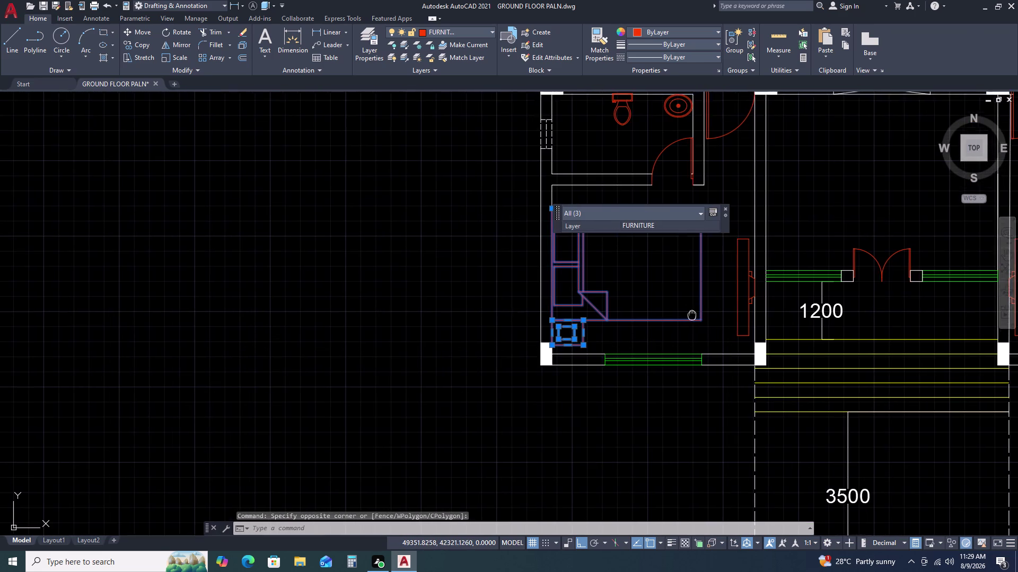
middle_drag(691, 351, 691, 401)
text(CO)
key(space)
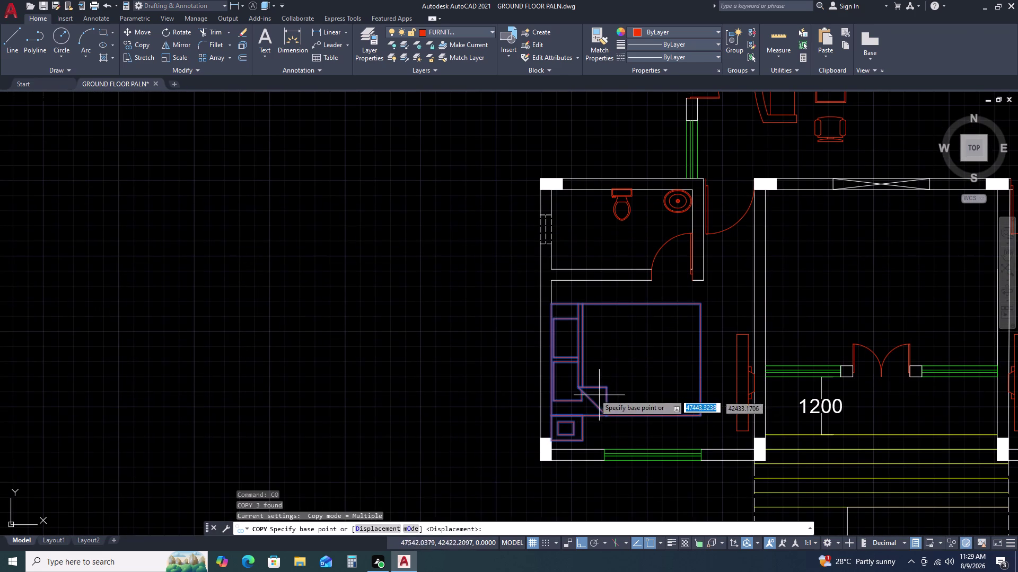
drag(590, 393, 591, 386)
scroll(down, 3)
scroll(up, 3)
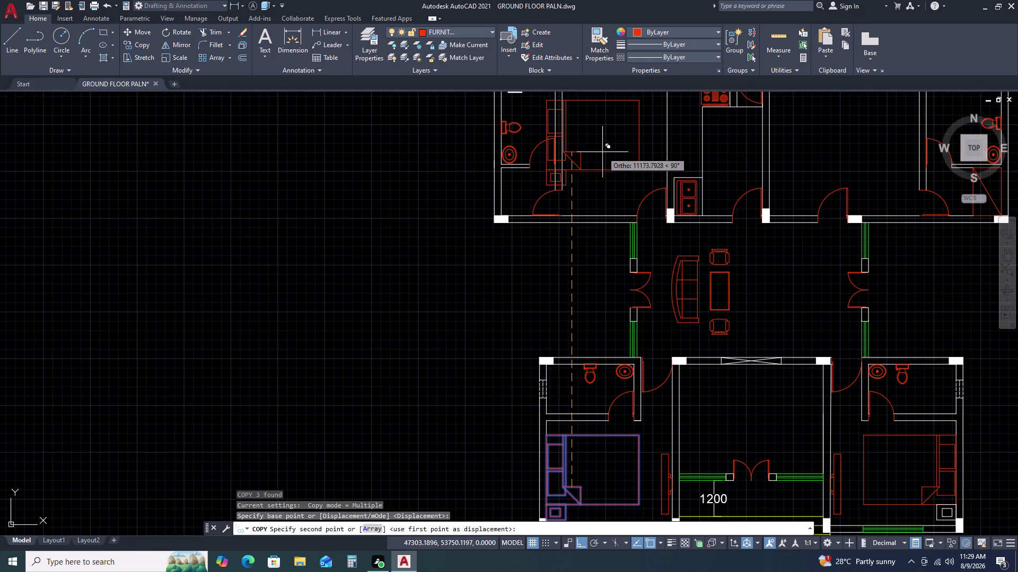
key(F8)
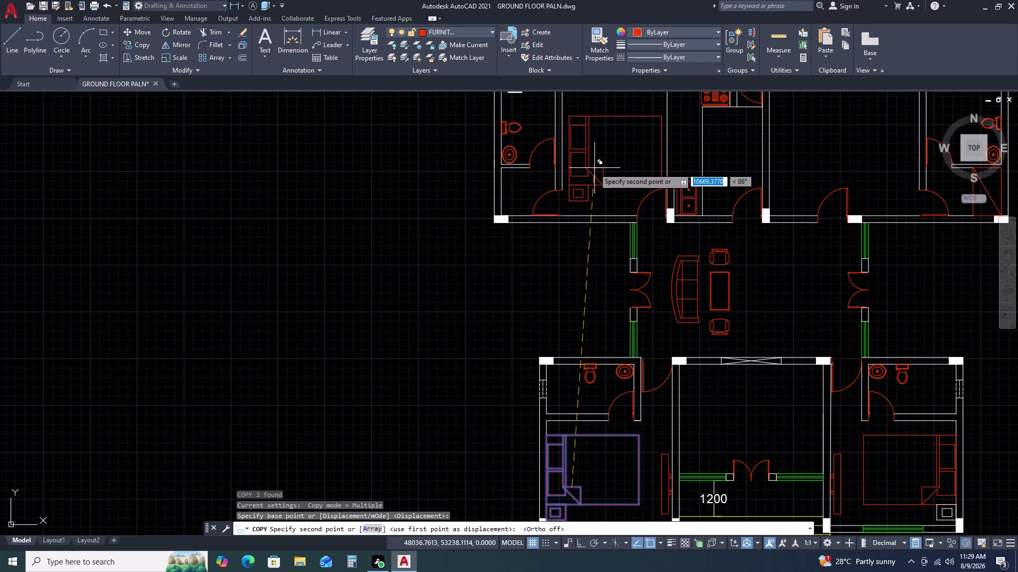
scroll(up, 3)
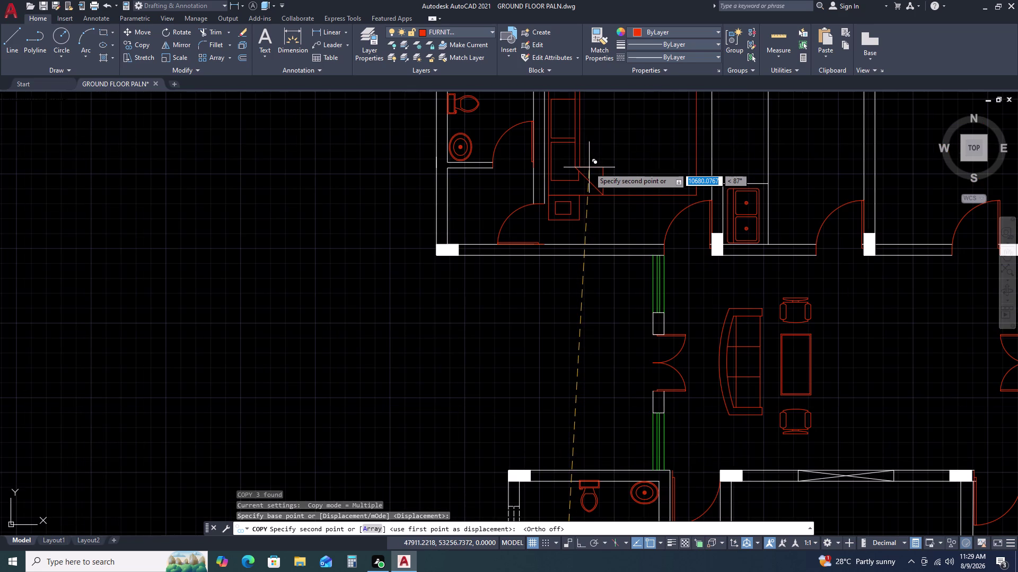
click(589, 168)
key(Escape)
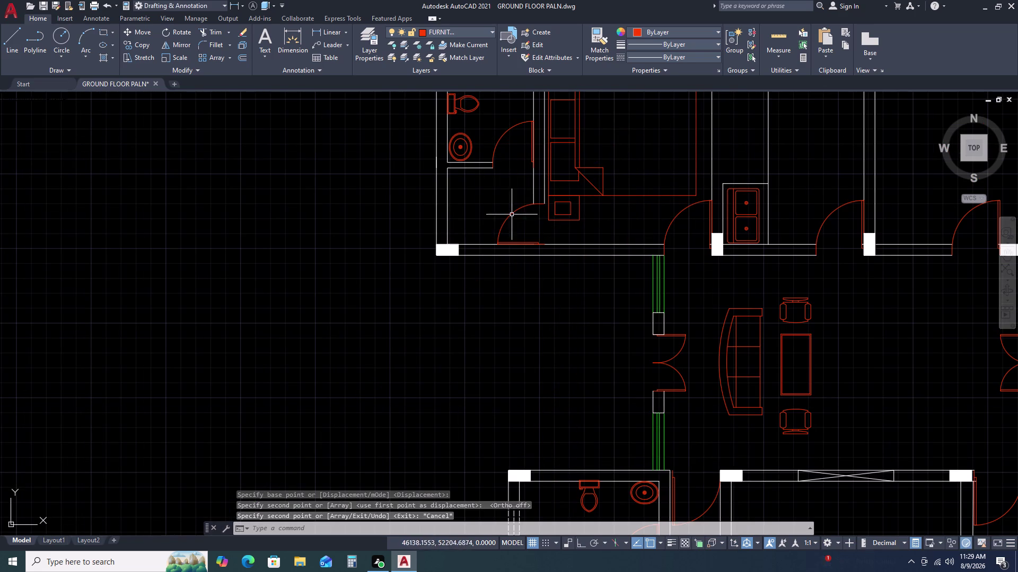
Move the copied bedside table up into place beside the bed.
scroll(down, 3)
middle_drag(615, 181, 600, 217)
scroll(up, 3)
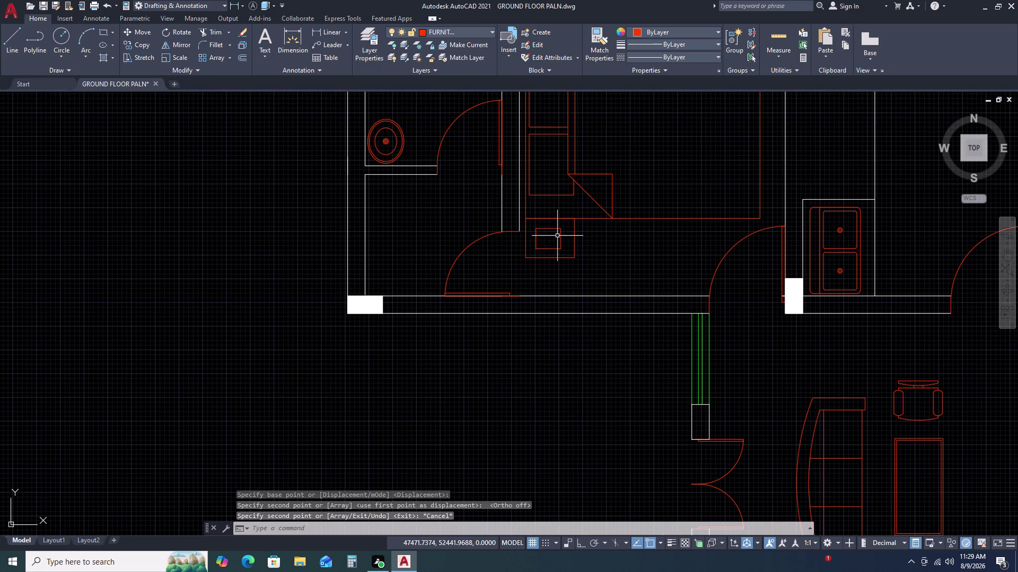
click(620, 167)
click(550, 261)
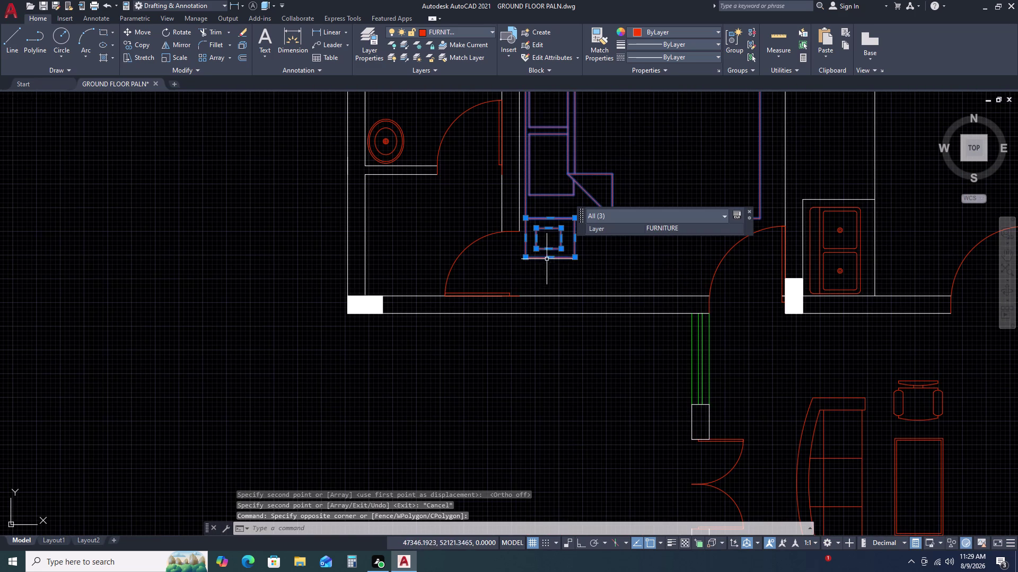
key(m)
key(space)
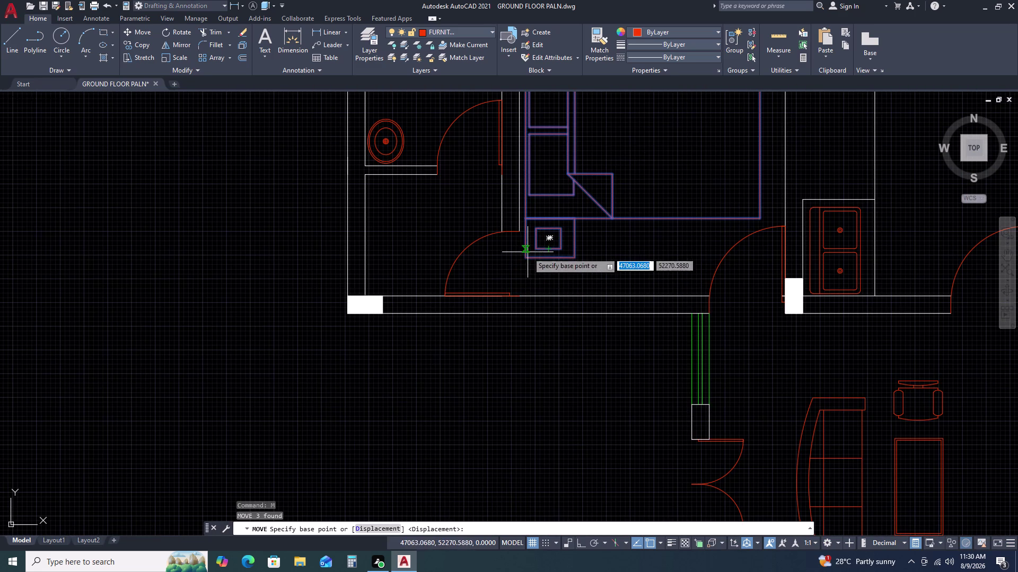
click(526, 257)
drag(527, 258, 528, 246)
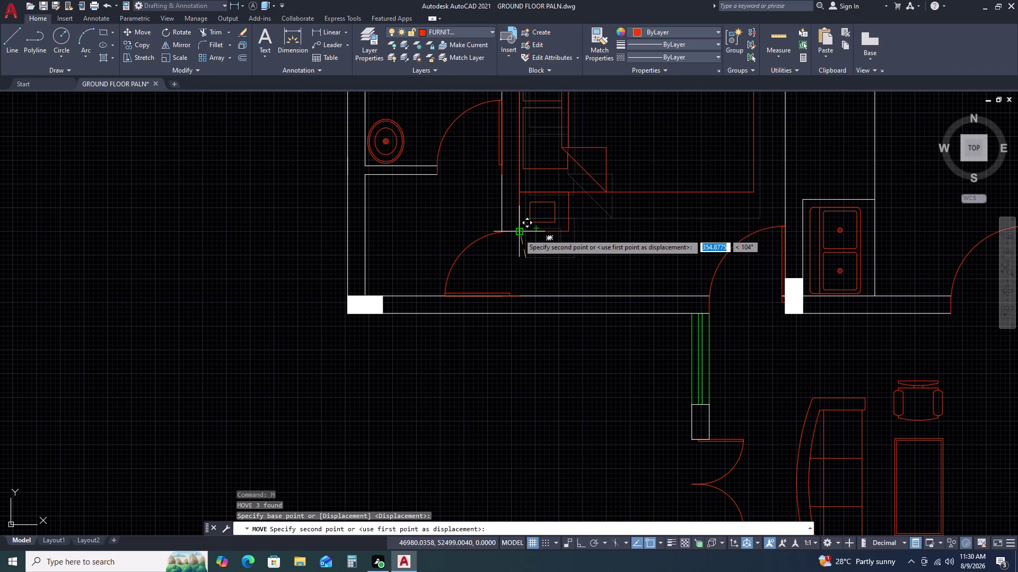
click(519, 234)
key(Escape)
scroll(down, 3)
middle_drag(635, 207, 636, 208)
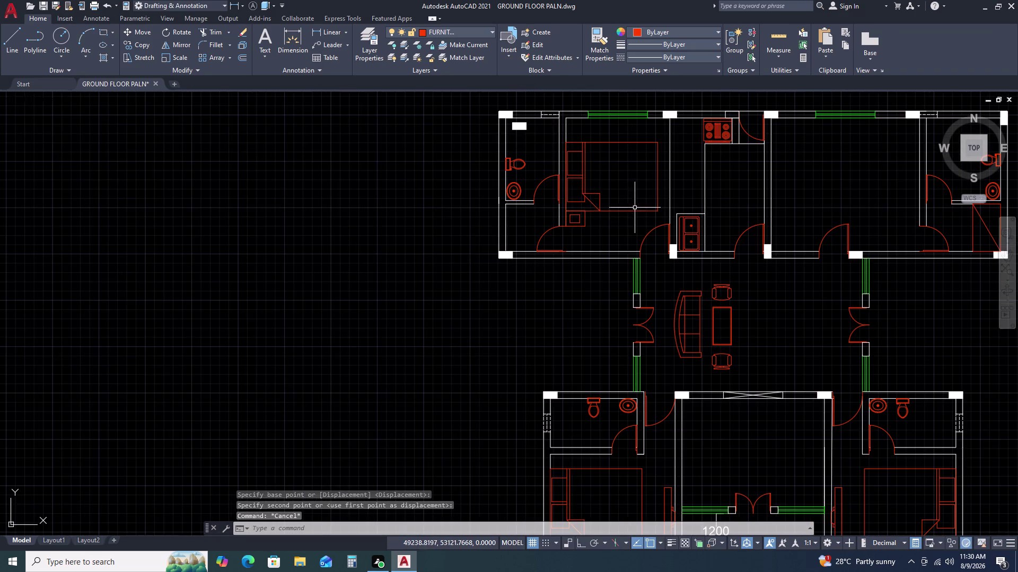
middle_drag(637, 208, 557, 246)
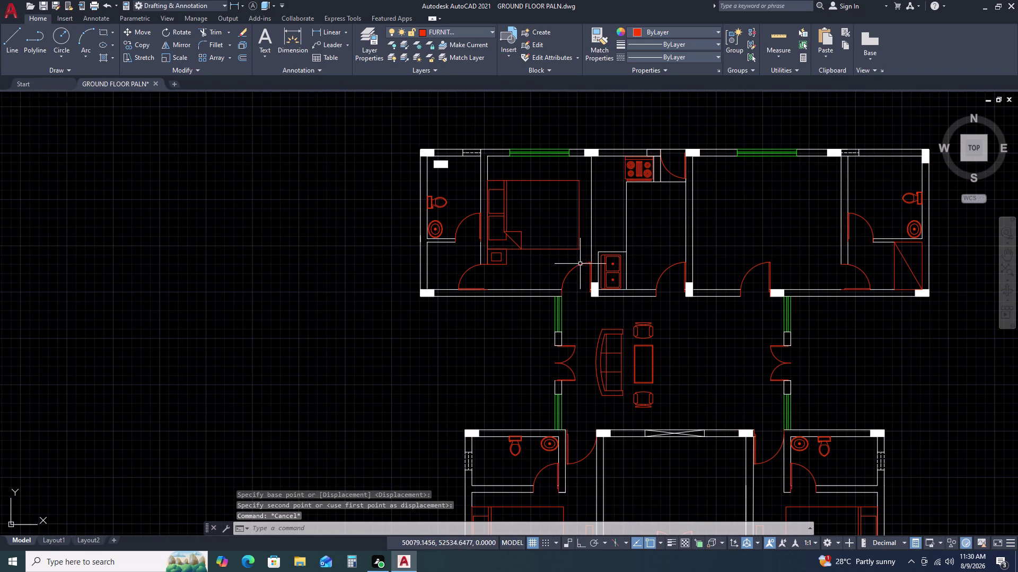
Select the Bed - Queen block together with its bedside table.
scroll(up, 3)
double_click(479, 170)
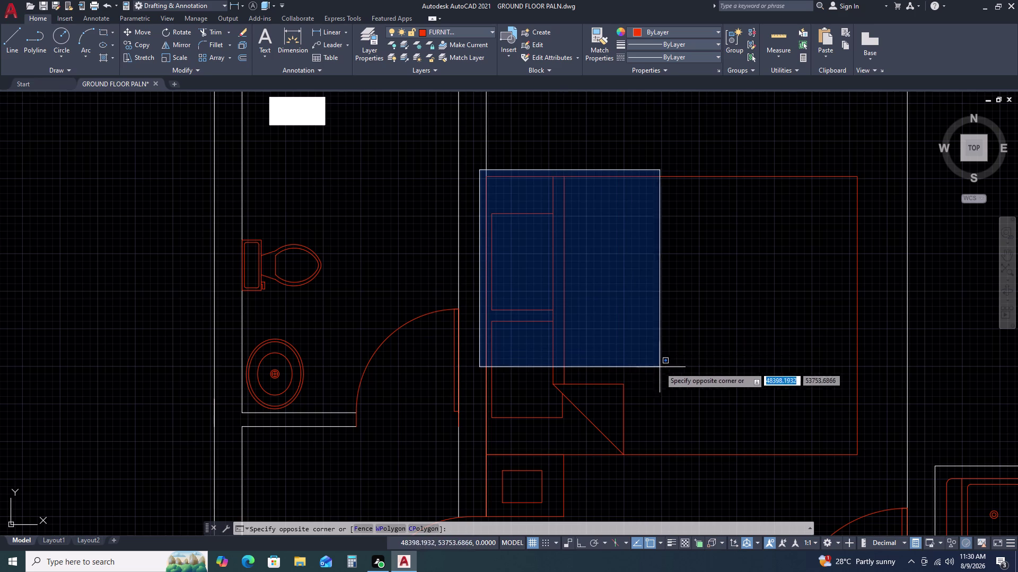
scroll(down, 3)
scroll(up, 3)
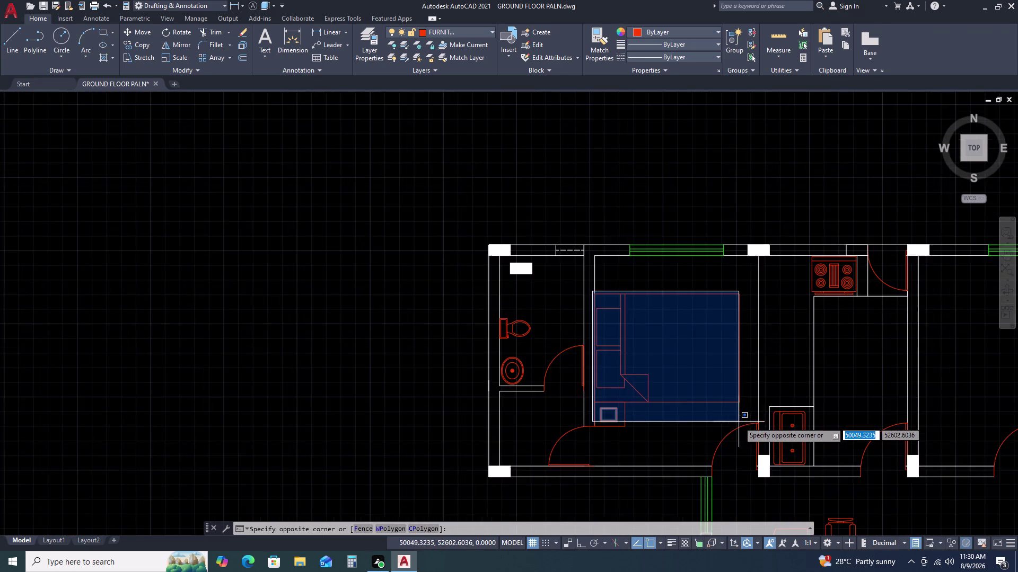
scroll(up, 3)
click(744, 418)
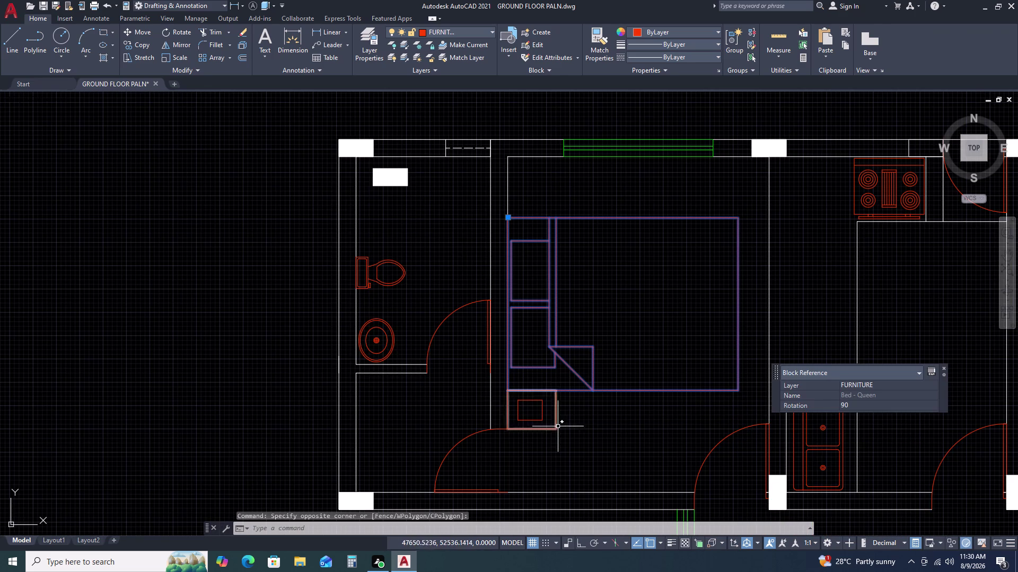
click(560, 426)
click(540, 396)
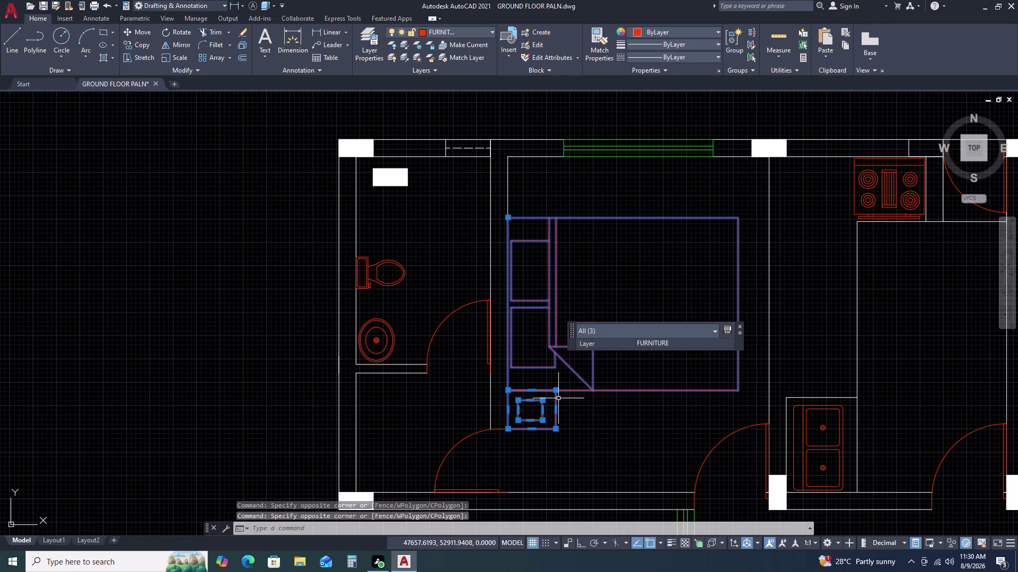
Copy them with Ortho on into the right bedroom, 5910 units across.
text(CO)
key(space)
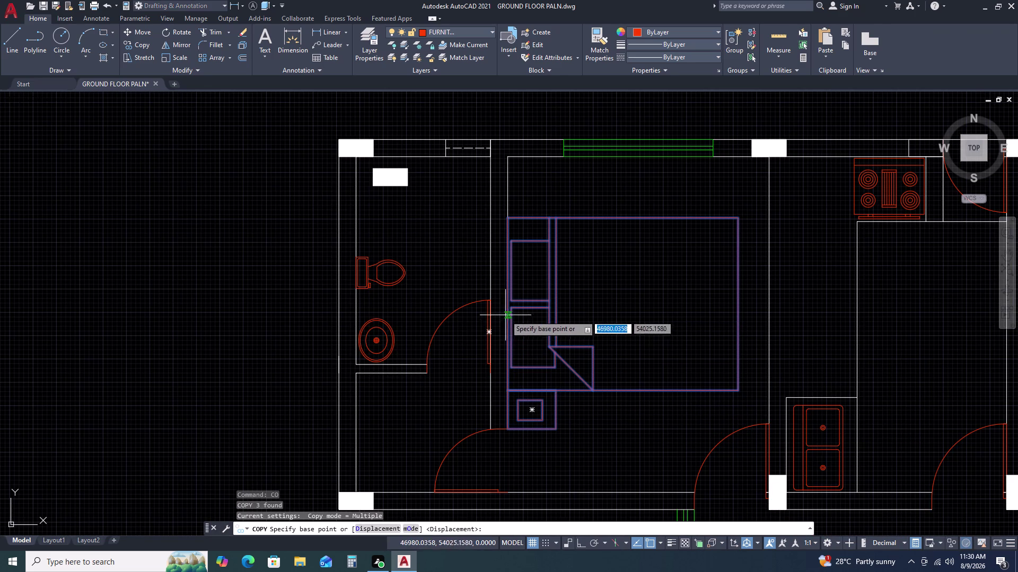
scroll(up, 3)
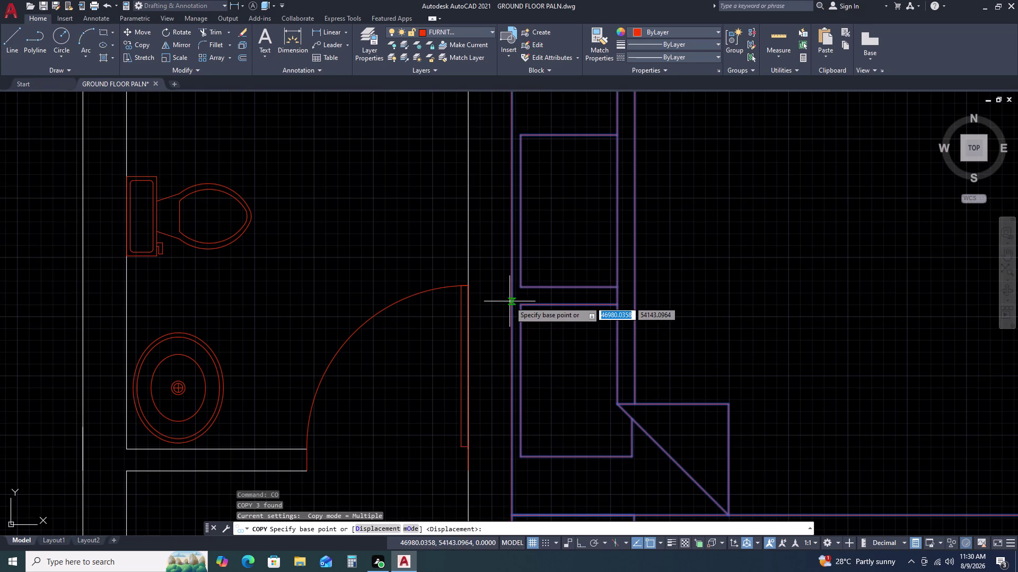
double_click(511, 298)
scroll(down, 3)
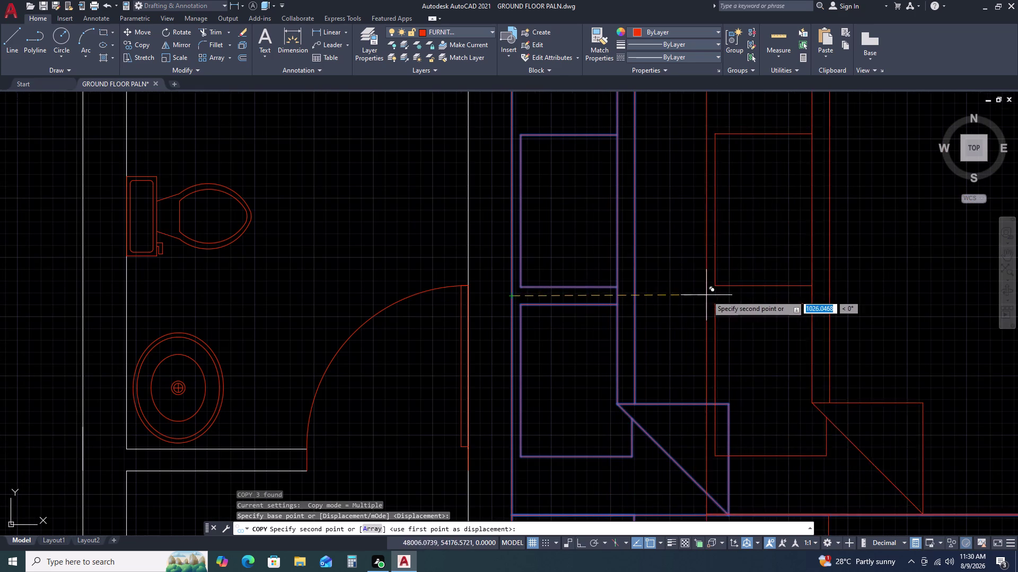
scroll(down, 3)
middle_drag(727, 291, 485, 291)
key(F8)
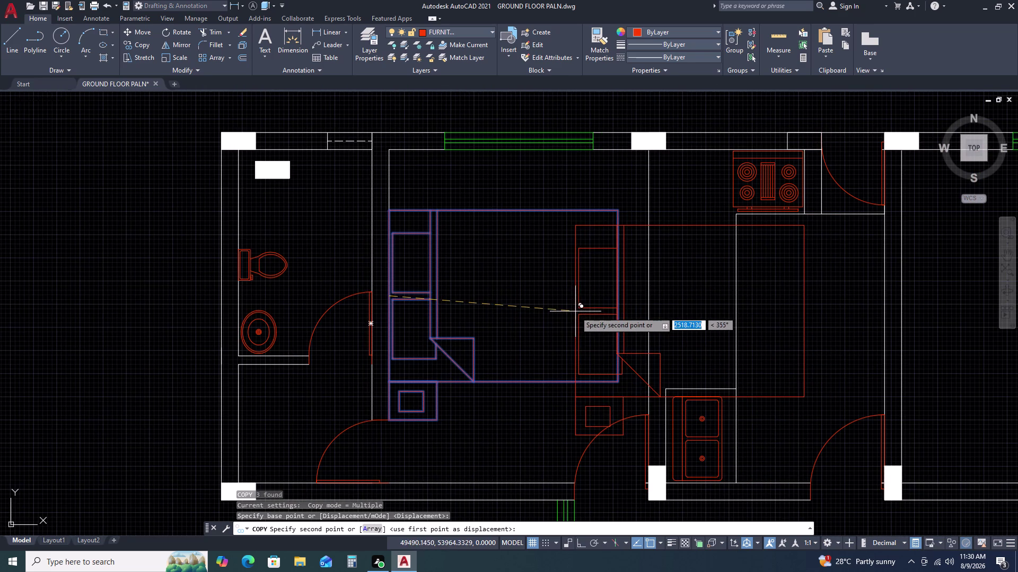
scroll(down, 3)
scroll(up, 3)
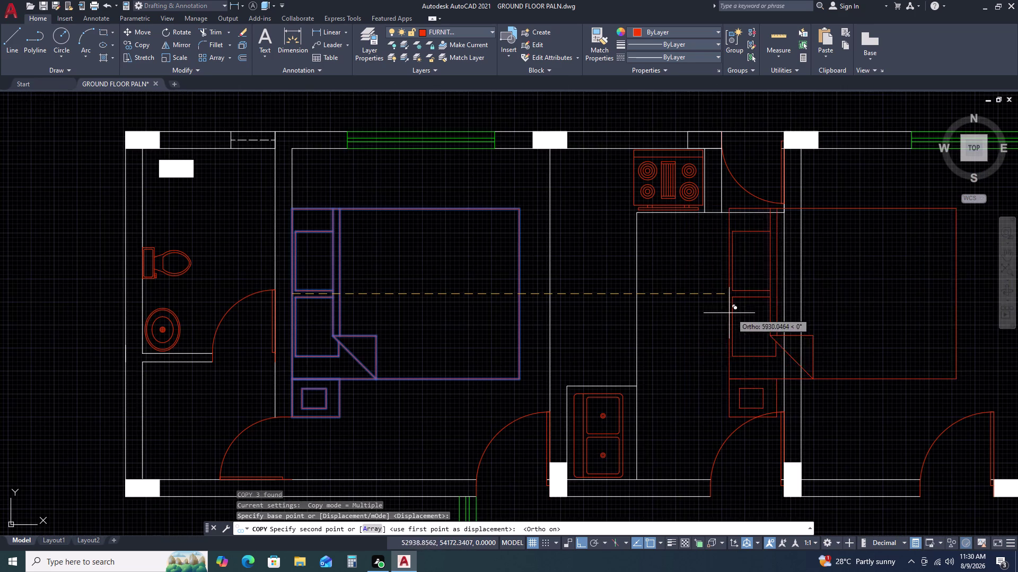
scroll(up, 3)
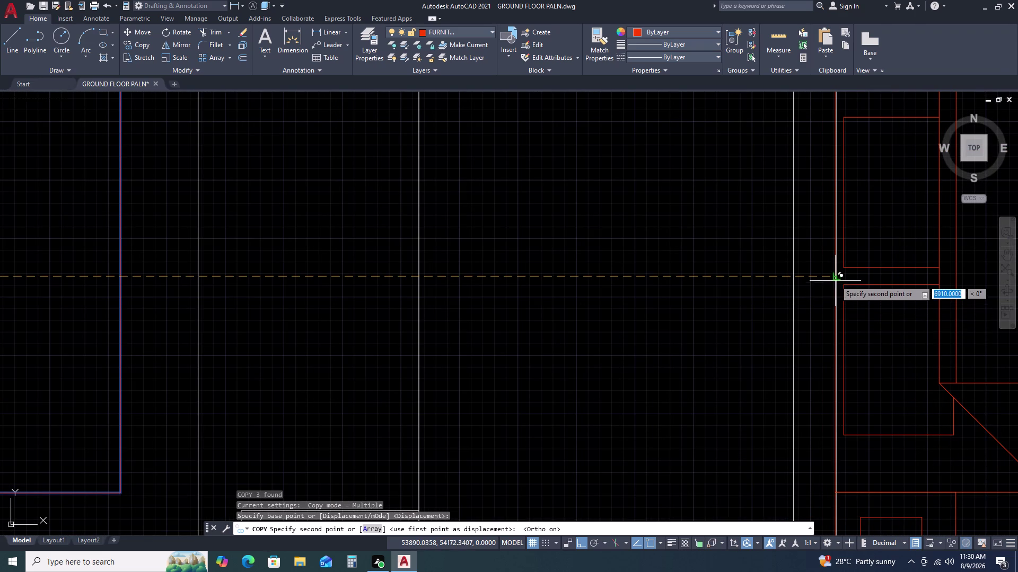
click(834, 278)
key(Escape)
scroll(down, 3)
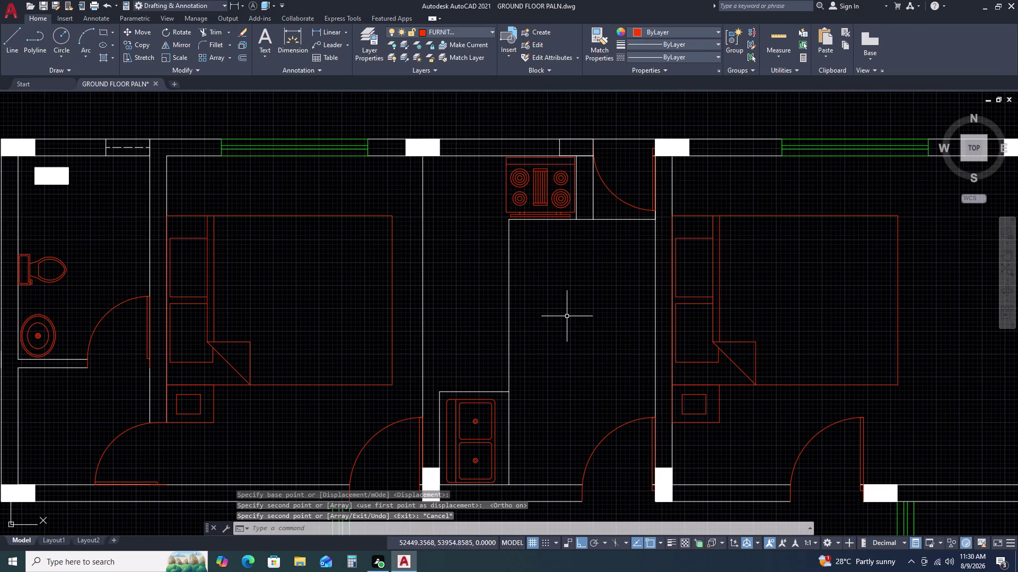
scroll(down, 3)
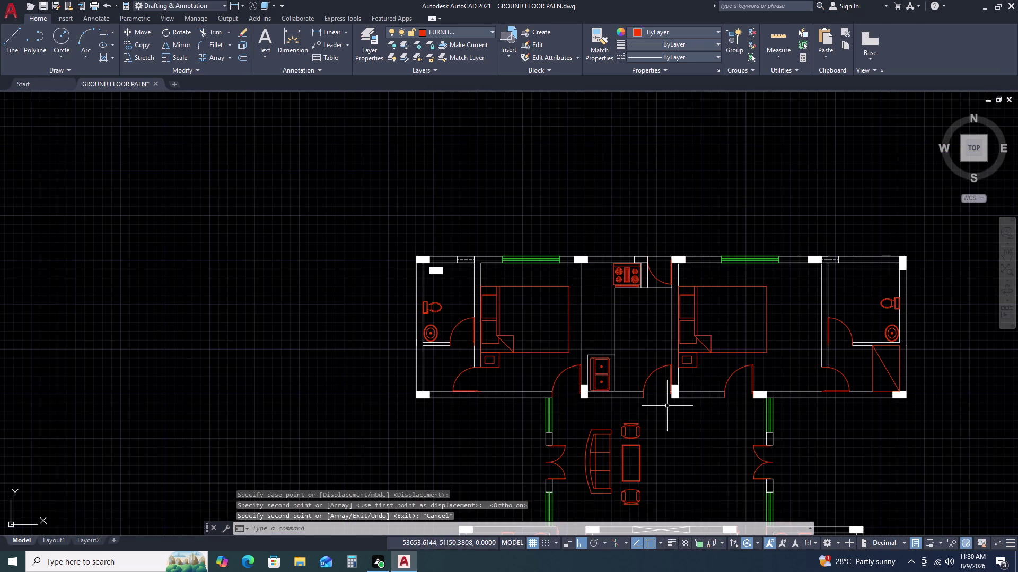
middle_drag(652, 432, 628, 321)
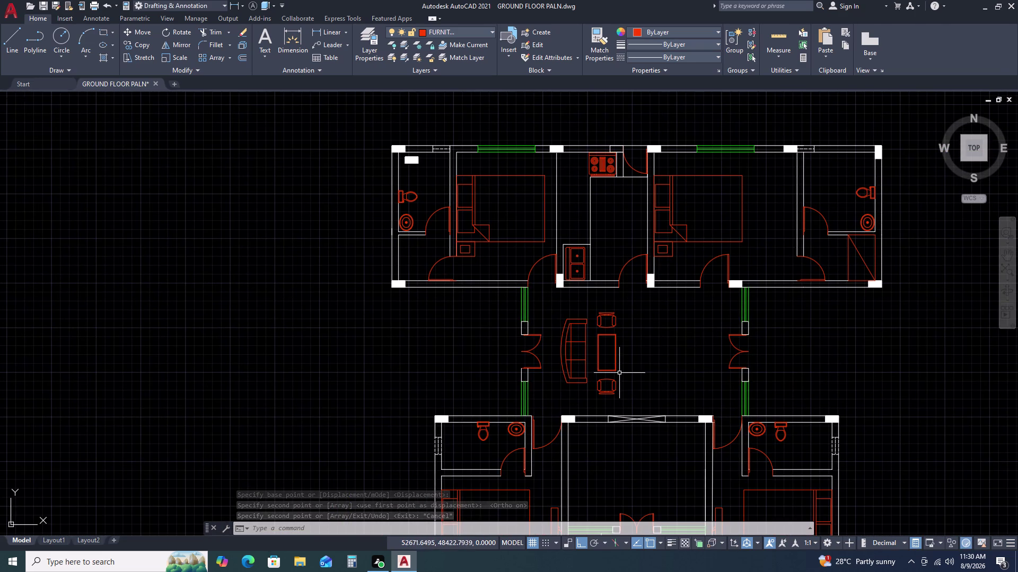
scroll(down, 3)
scroll(up, 3)
middle_drag(782, 438, 709, 369)
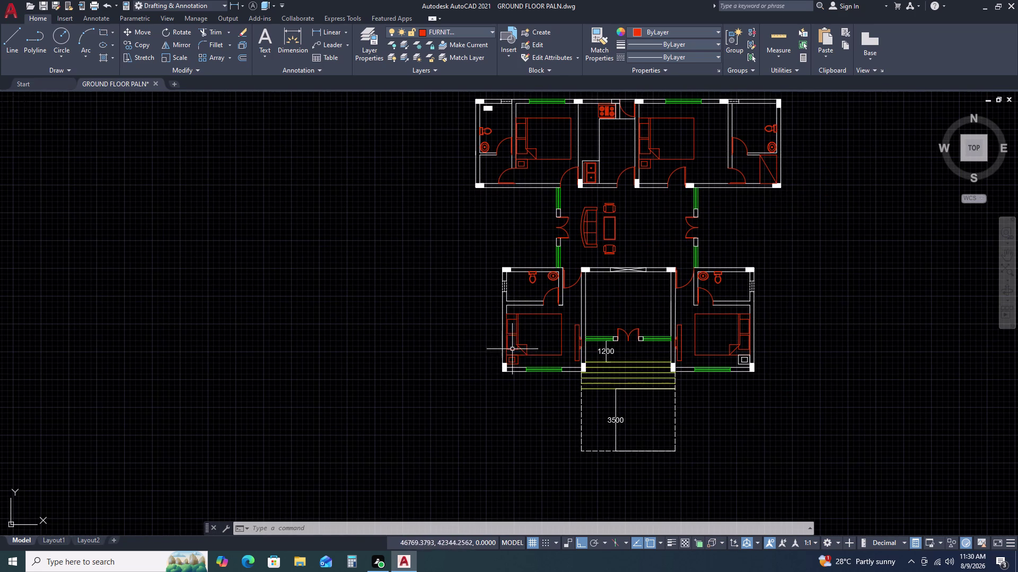
scroll(up, 3)
scroll(up, 3)
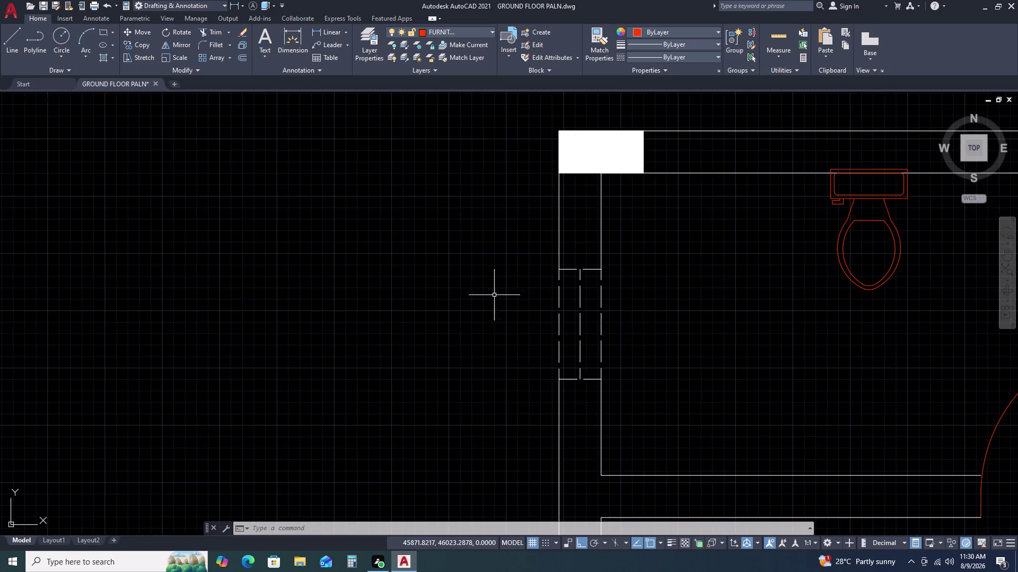
middle_drag(641, 318, 569, 296)
scroll(down, 3)
middle_drag(654, 312, 551, 296)
scroll(down, 3)
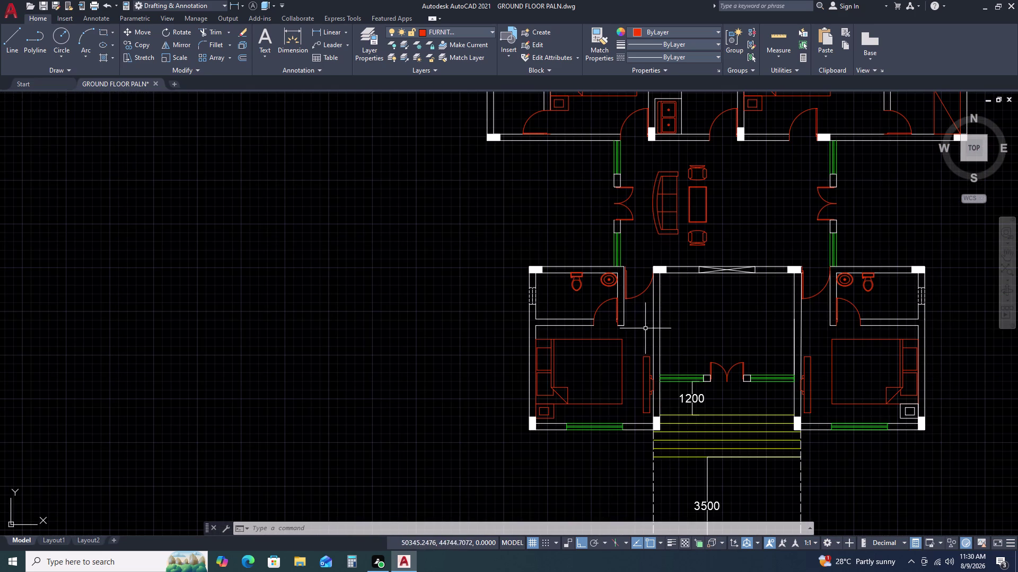
scroll(up, 3)
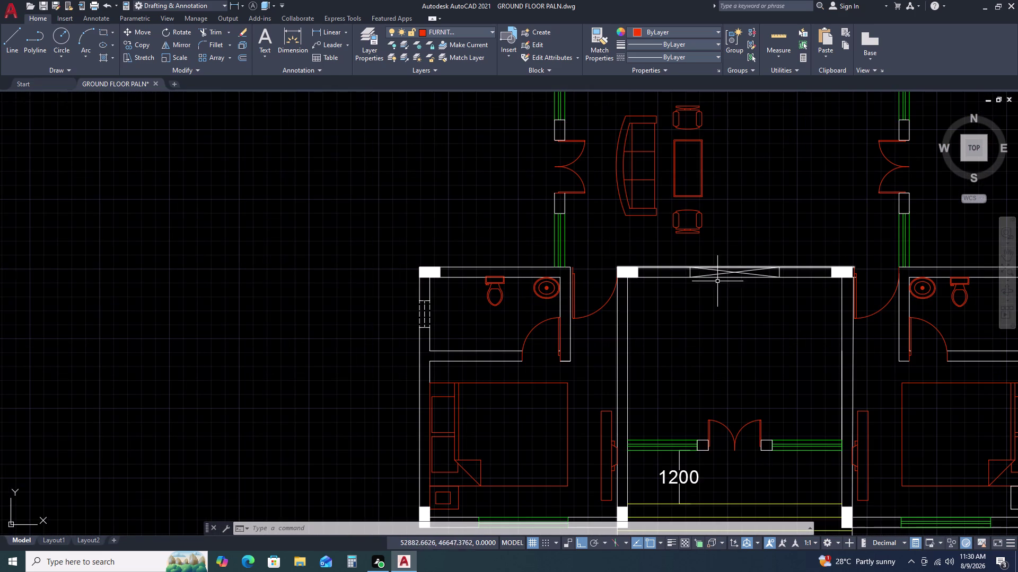
scroll(up, 3)
scroll(down, 3)
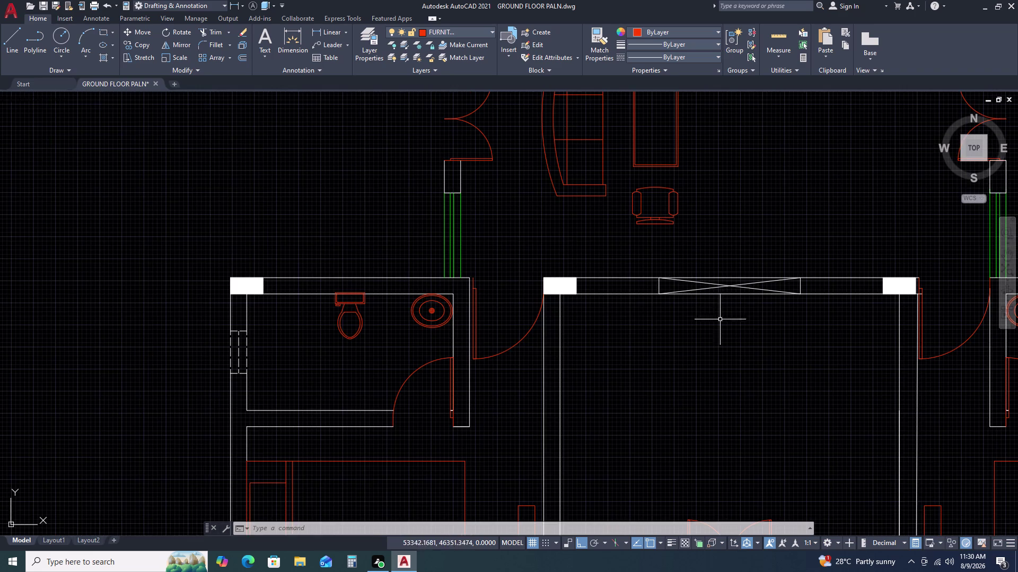
middle_drag(623, 311, 616, 308)
key(m)
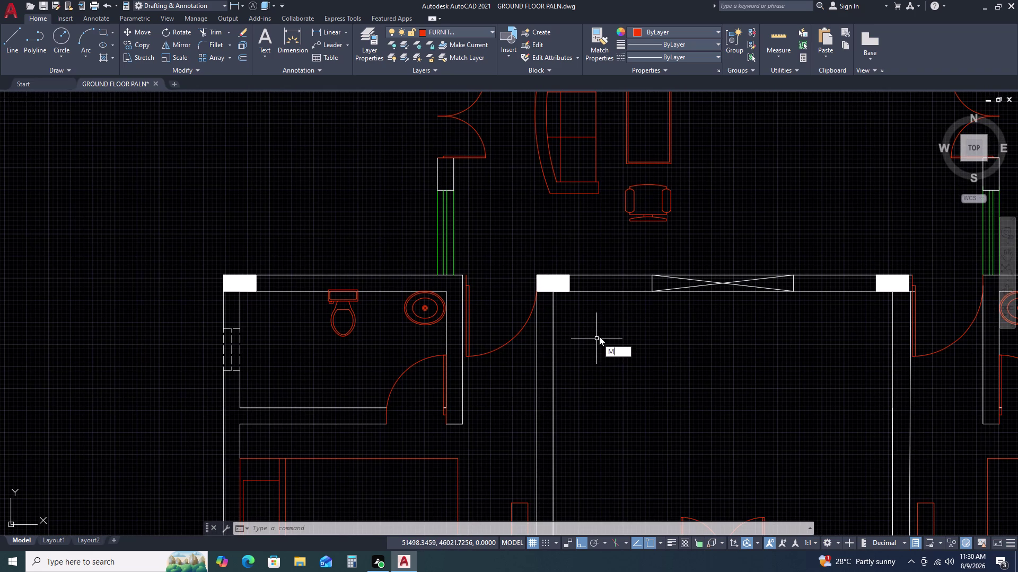
key(a)
key(space)
double_click(231, 341)
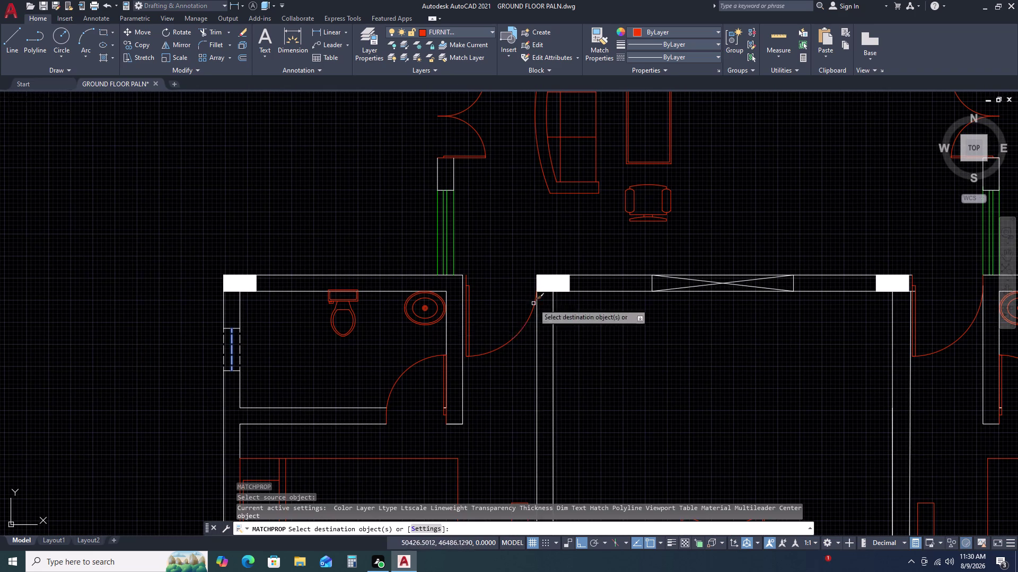
click(697, 279)
click(697, 286)
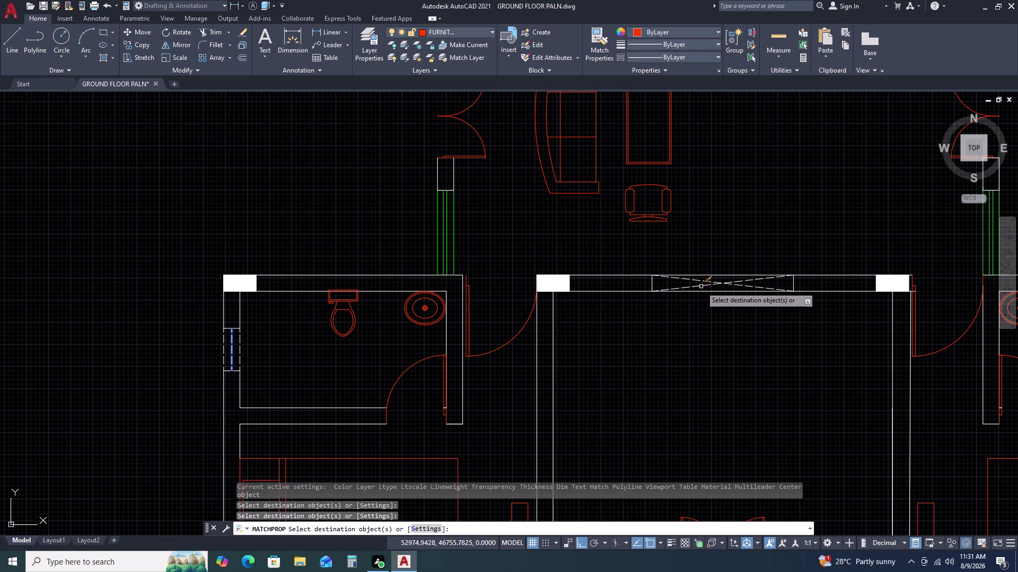
key(Escape)
scroll(up, 3)
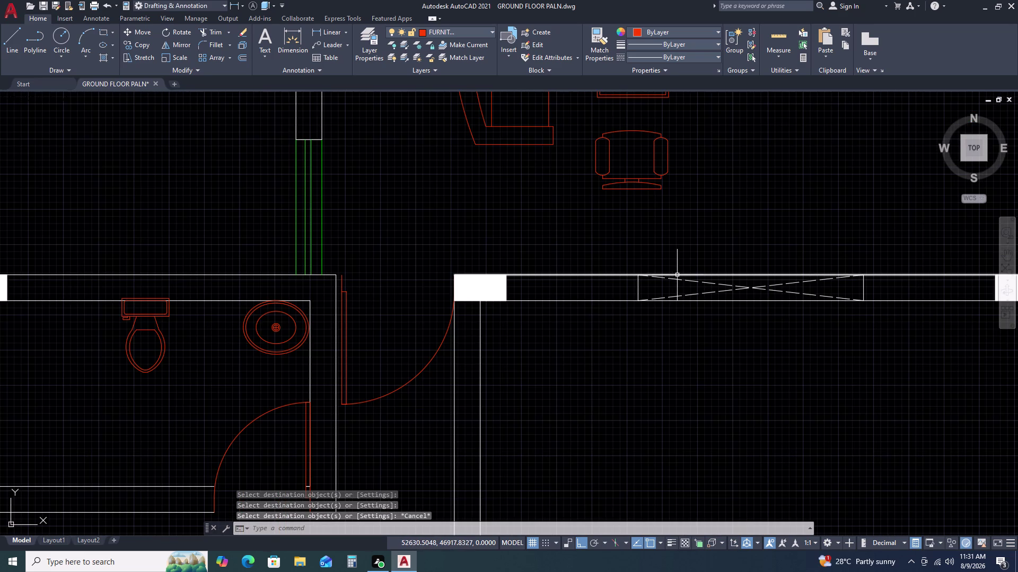
text(TR)
key(space)
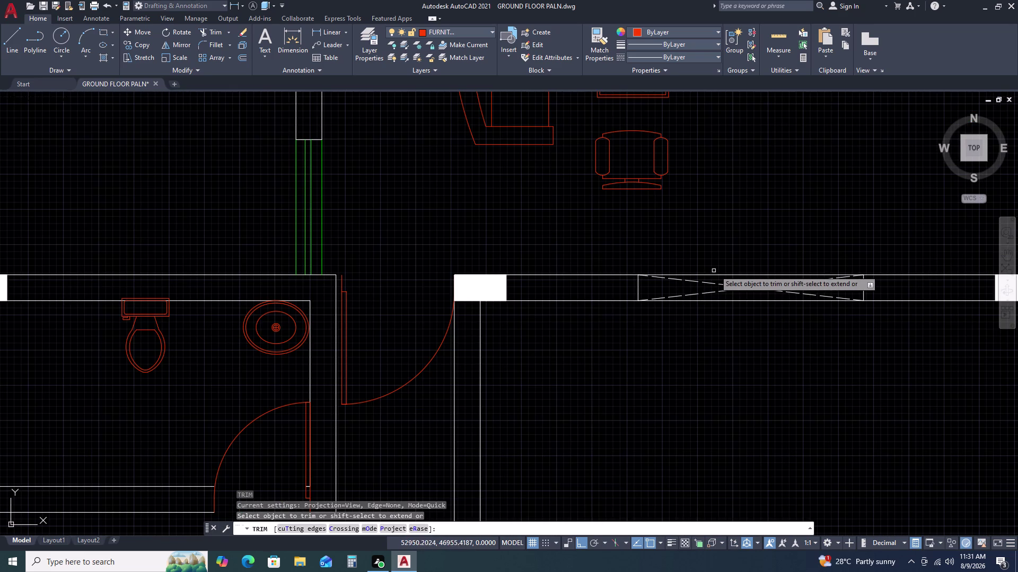
click(714, 275)
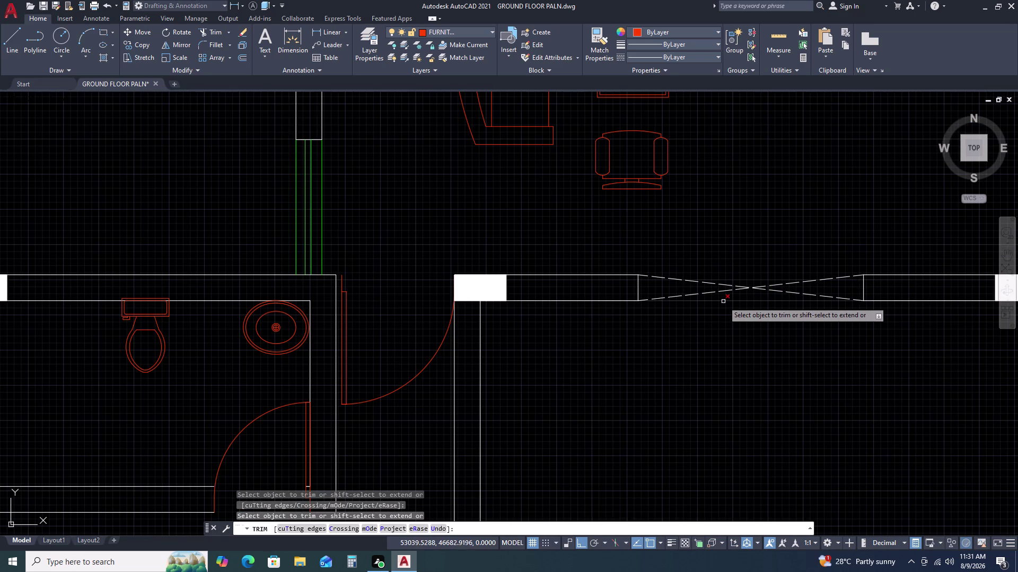
click(723, 300)
key(Escape)
text(L)
key(space)
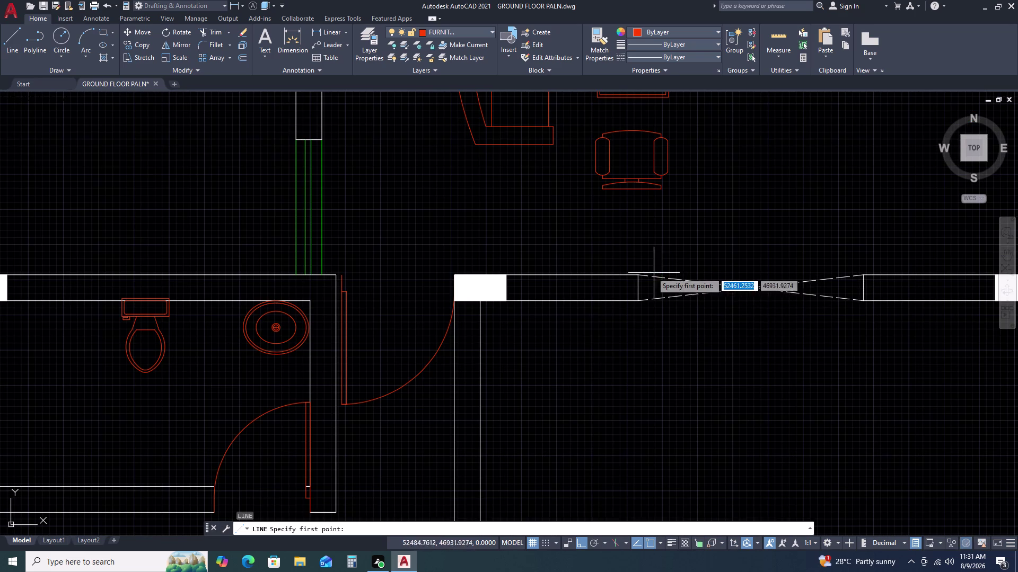
click(638, 273)
key(Escape)
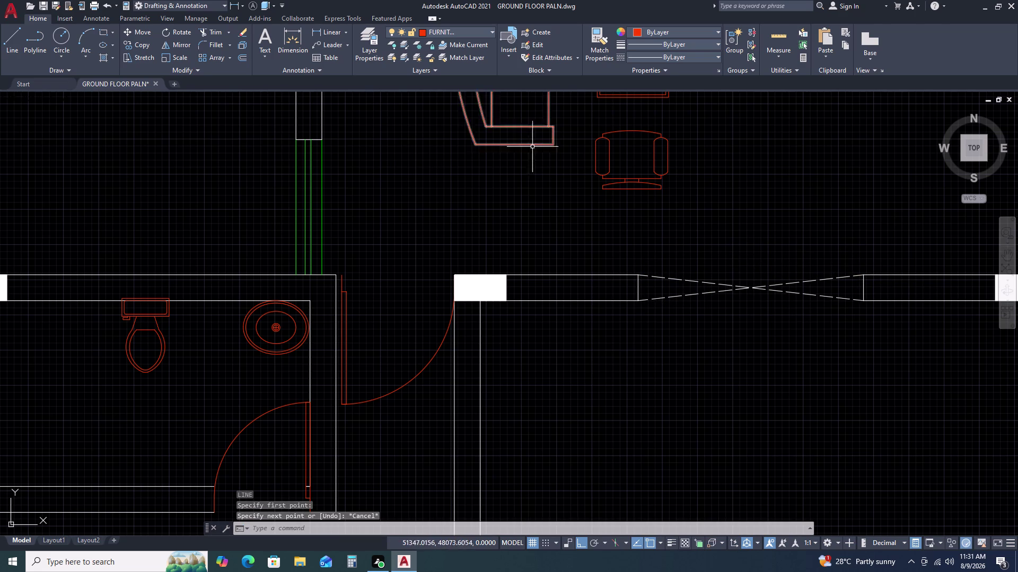
key(m)
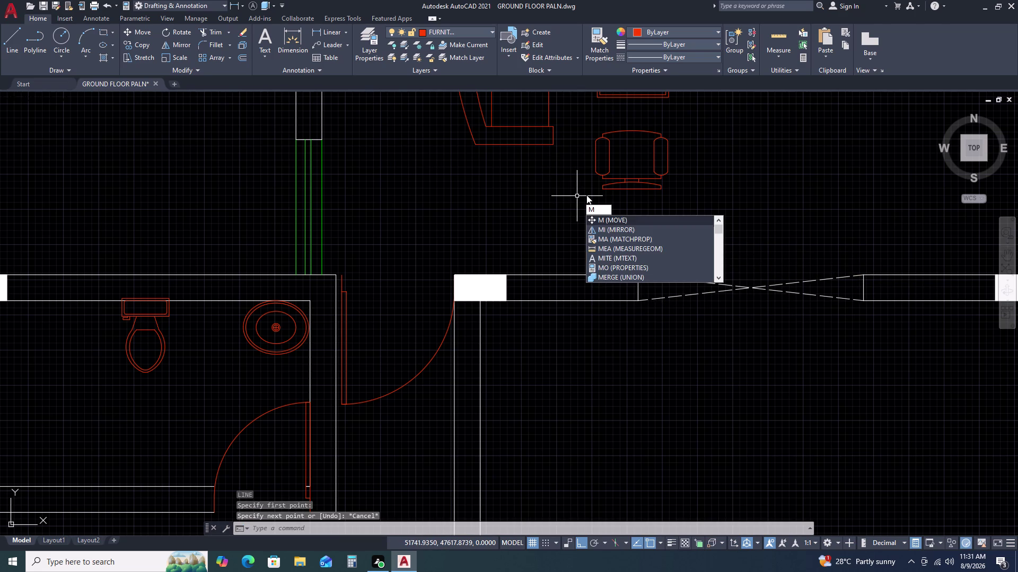
key(a)
key(space)
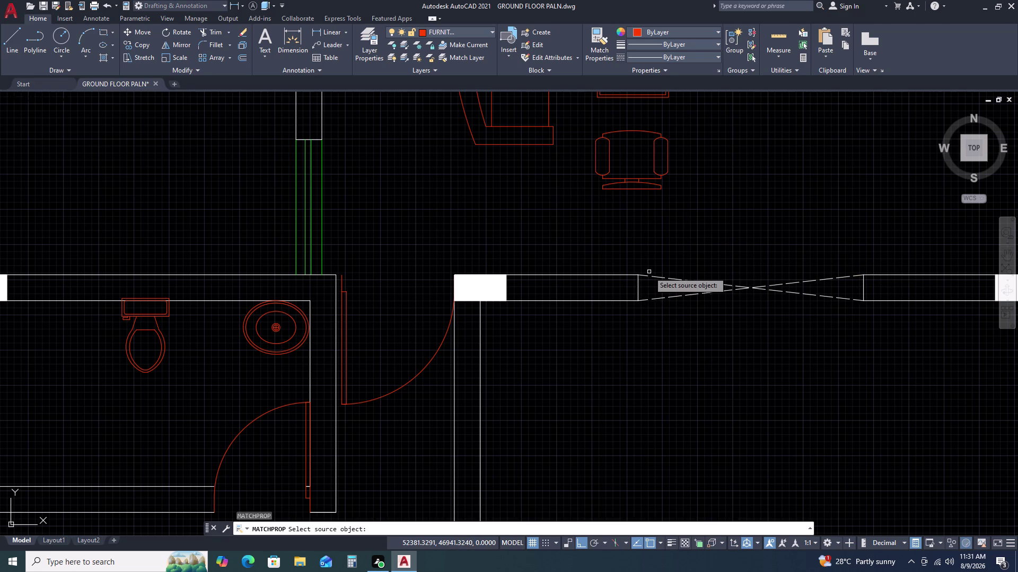
key(Escape)
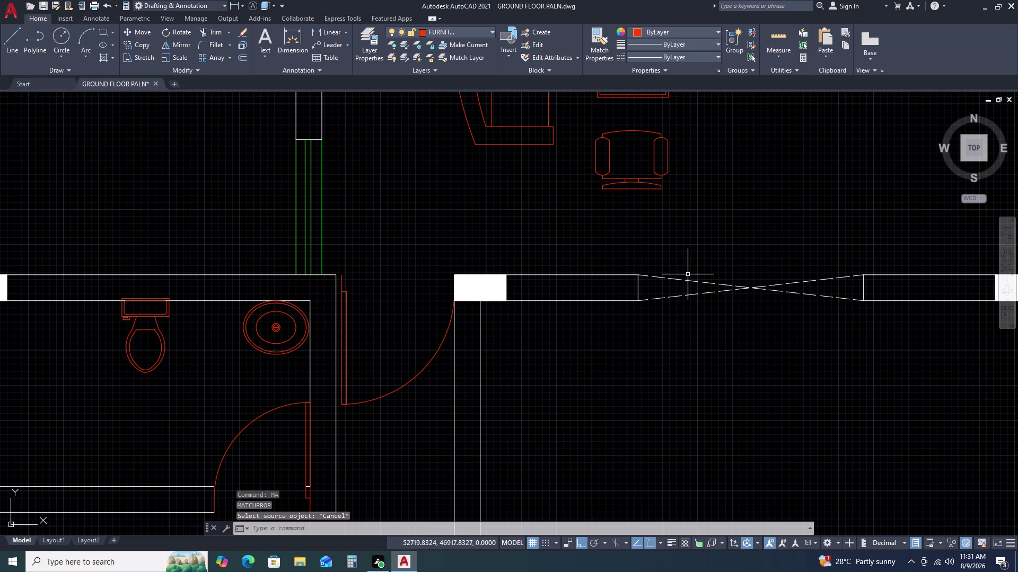
key(l)
key(space)
click(636, 273)
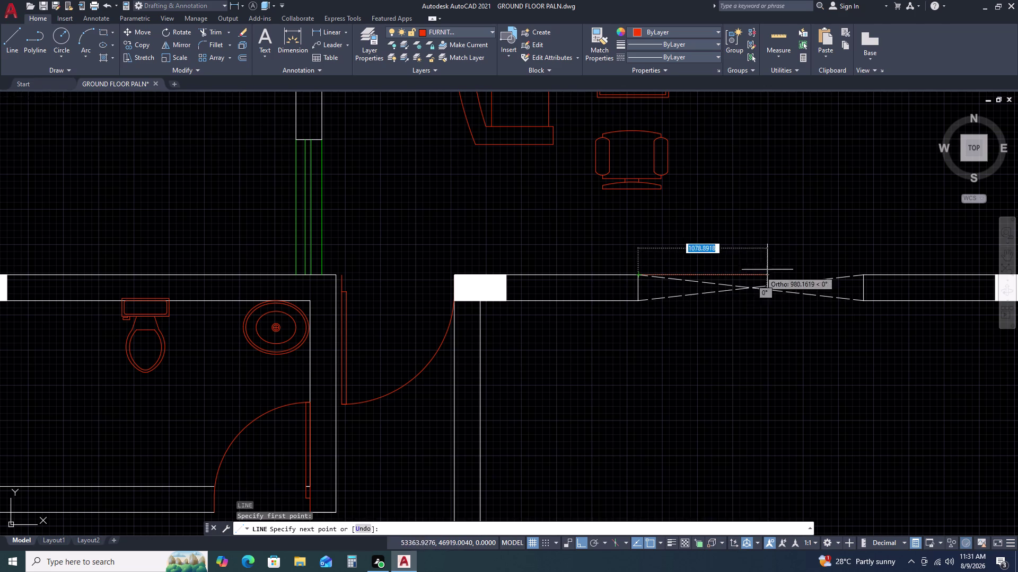
click(863, 274)
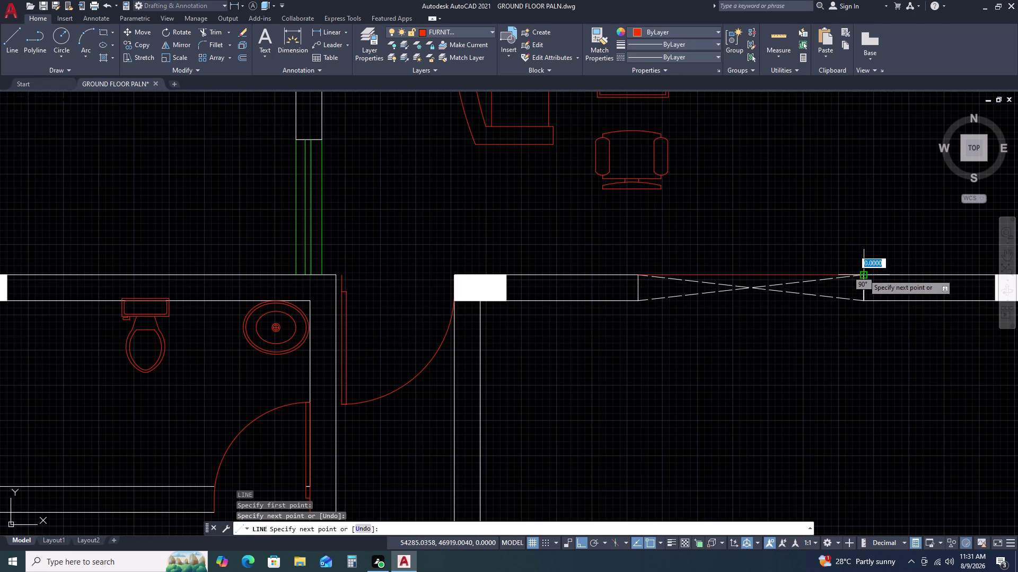
key(Escape)
click(775, 274)
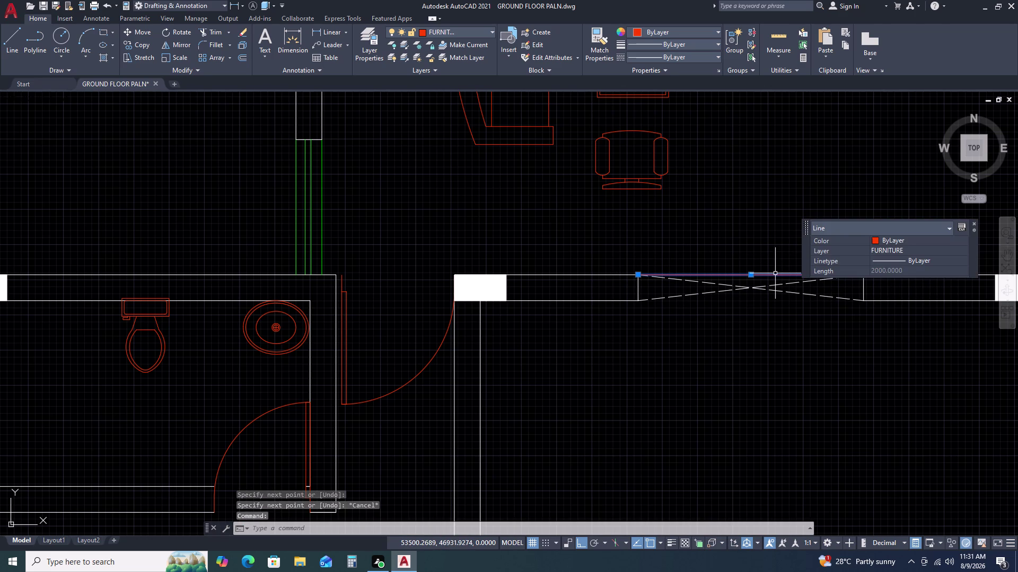
key(o)
key(space)
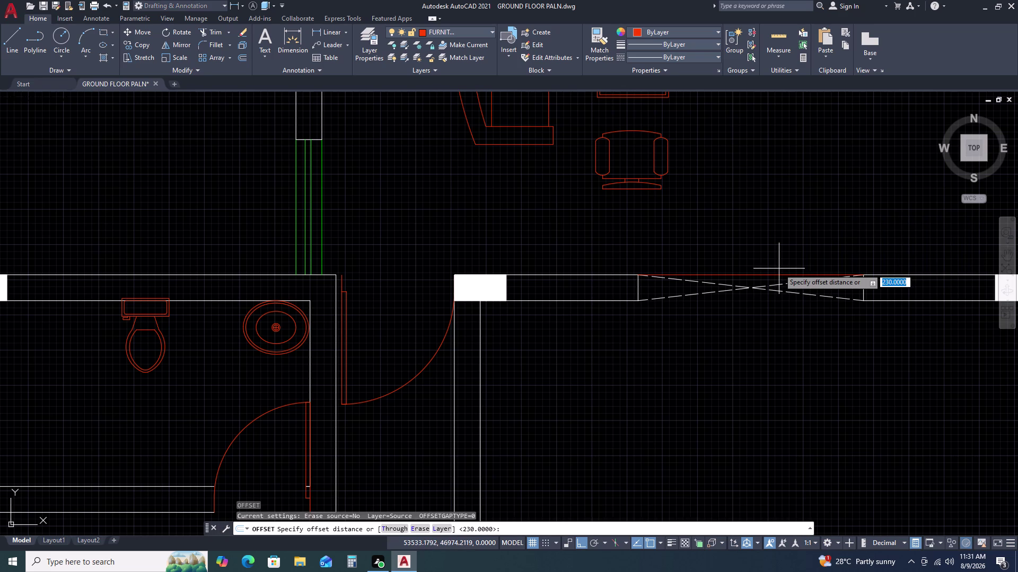
text(230)
key(space)
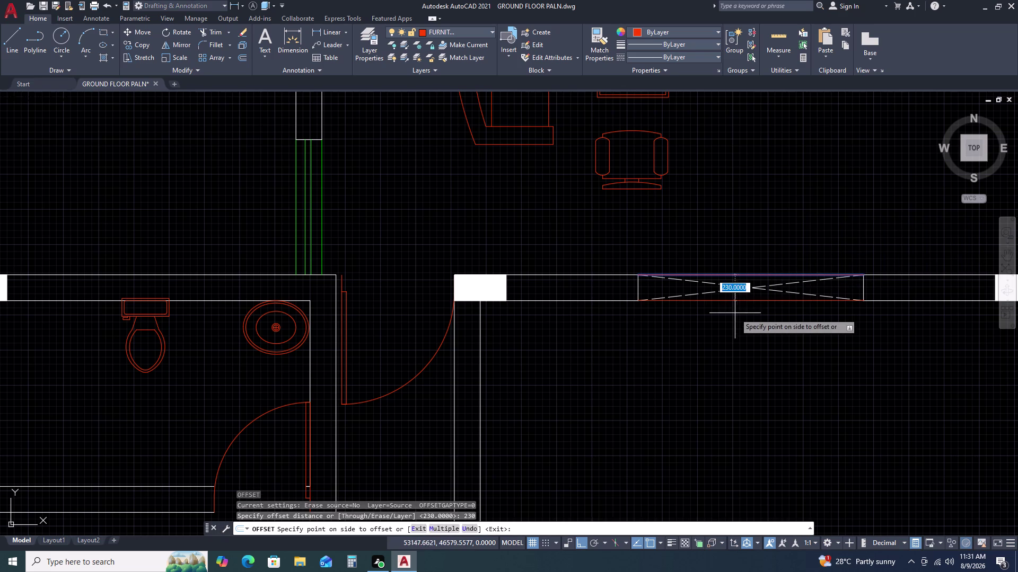
double_click(735, 313)
key(Escape)
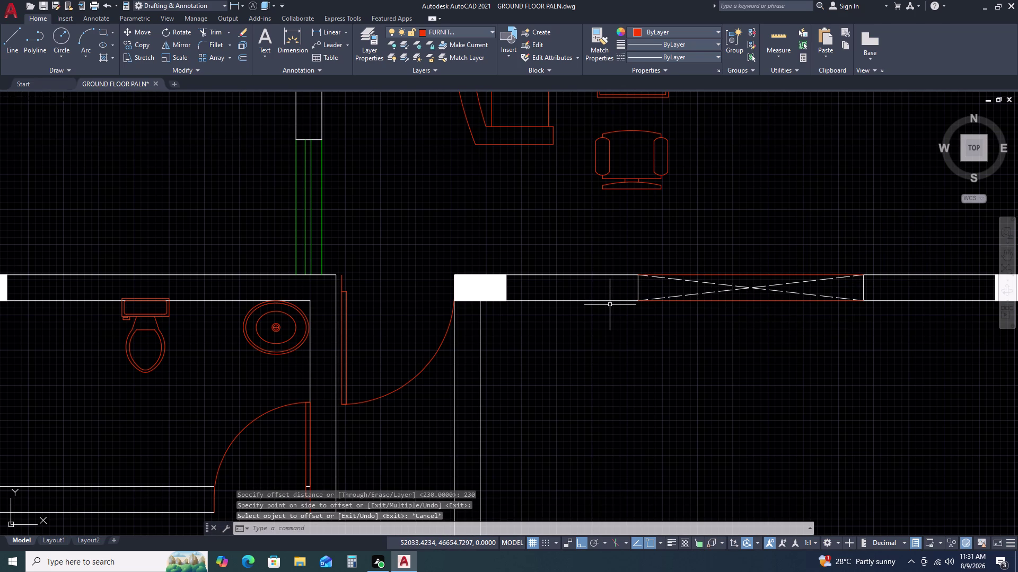
key(m)
text(A)
key(space)
scroll(down, 3)
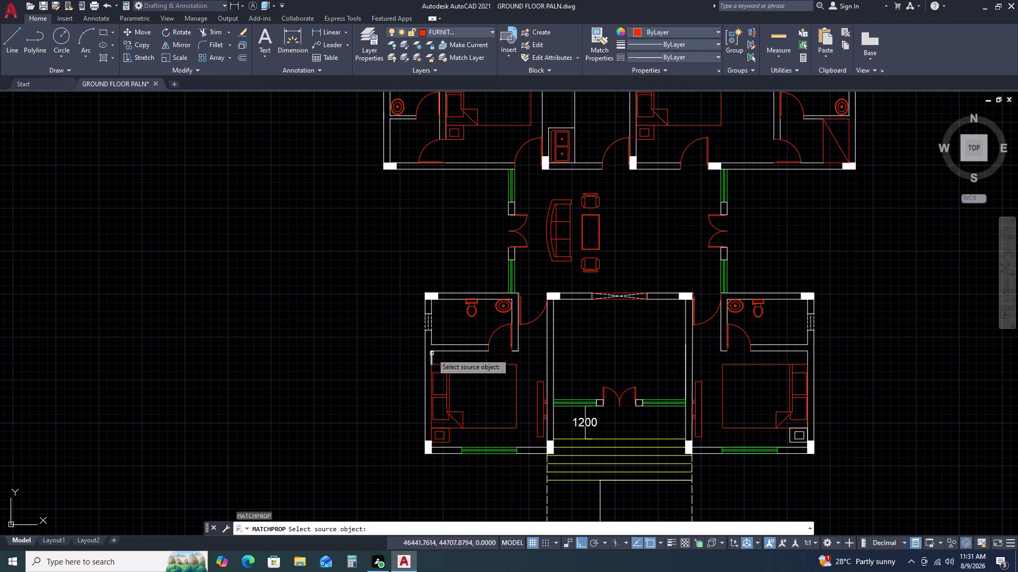
scroll(up, 3)
middle_drag(761, 284, 653, 287)
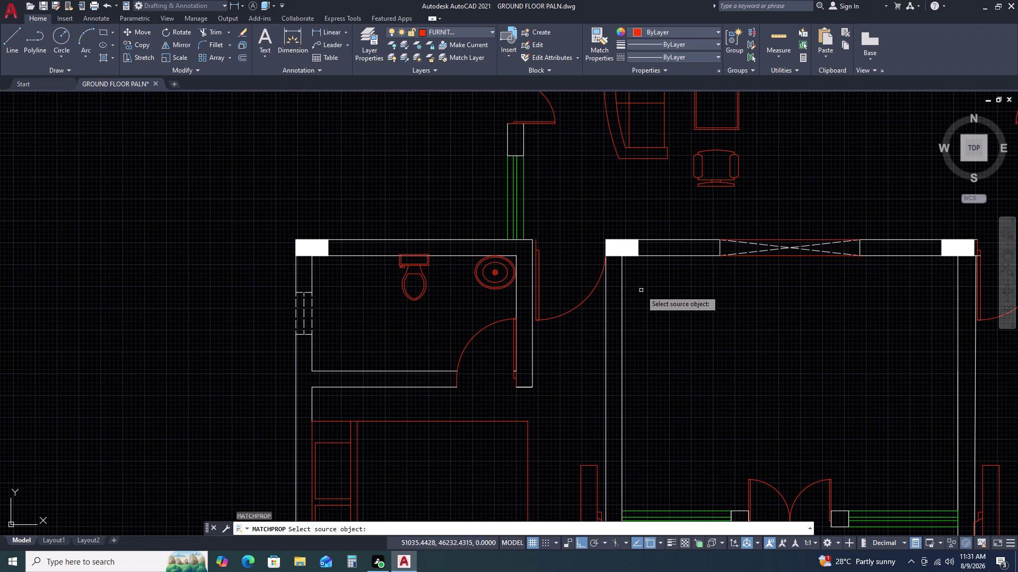
scroll(up, 3)
double_click(786, 257)
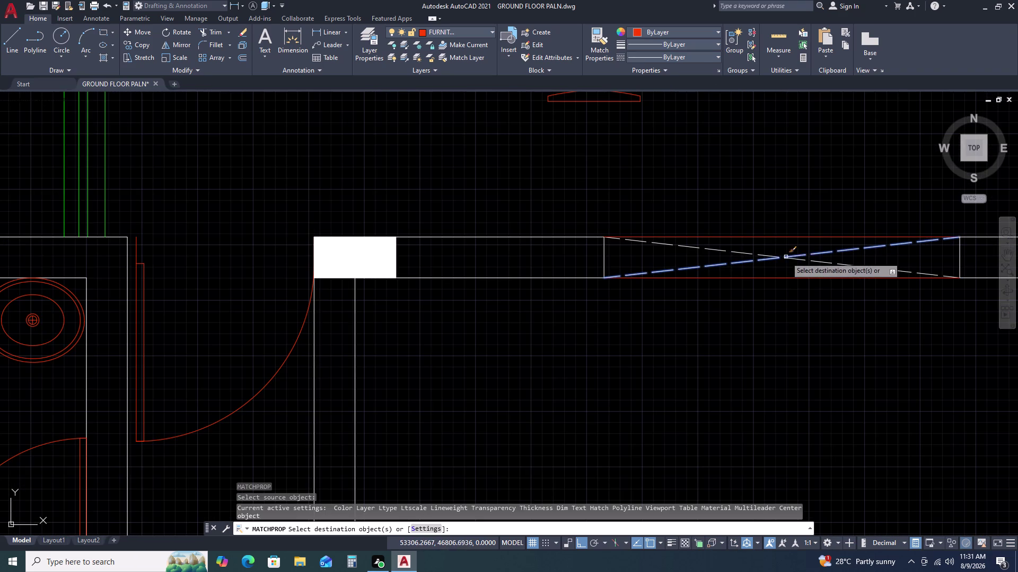
click(790, 237)
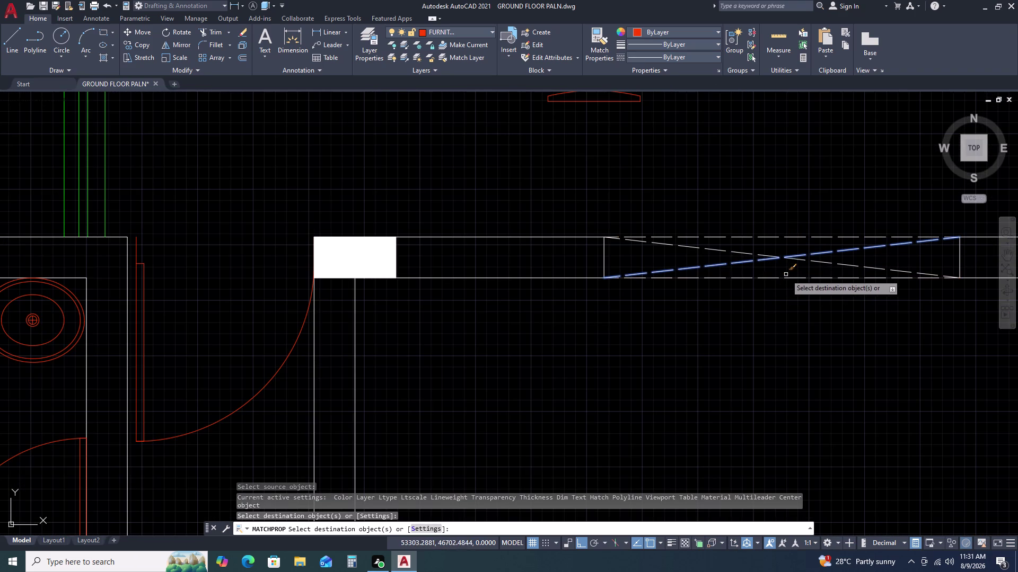
click(786, 275)
double_click(777, 285)
scroll(down, 3)
middle_drag(759, 292, 673, 258)
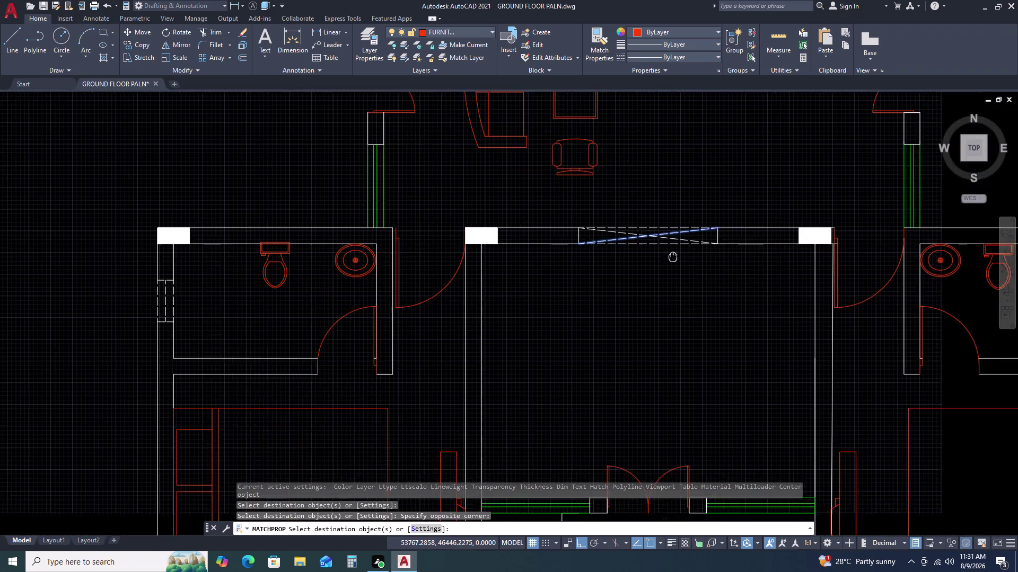
scroll(down, 3)
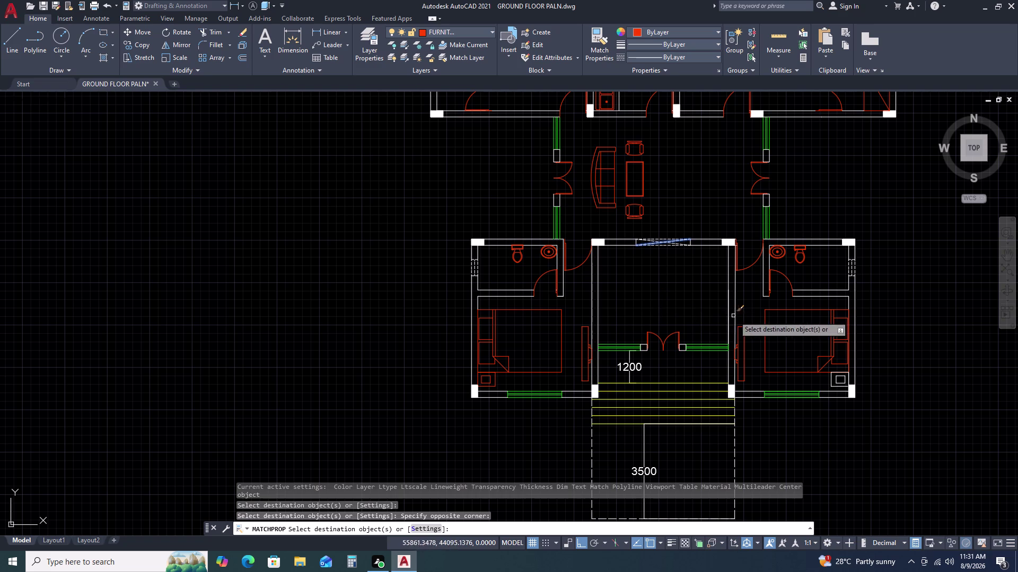
key(Escape)
key(Escape)
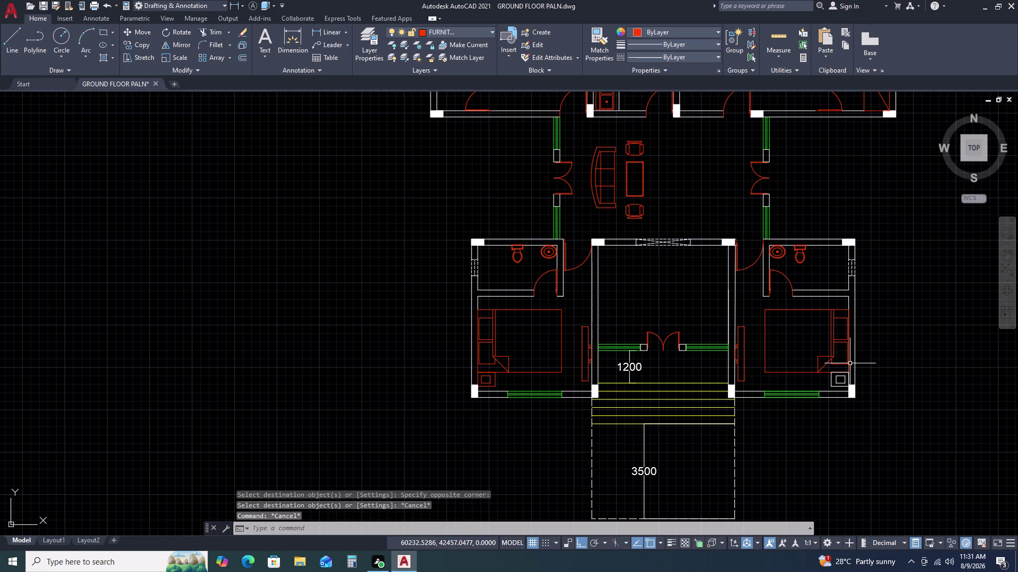
scroll(up, 3)
middle_drag(847, 387, 794, 310)
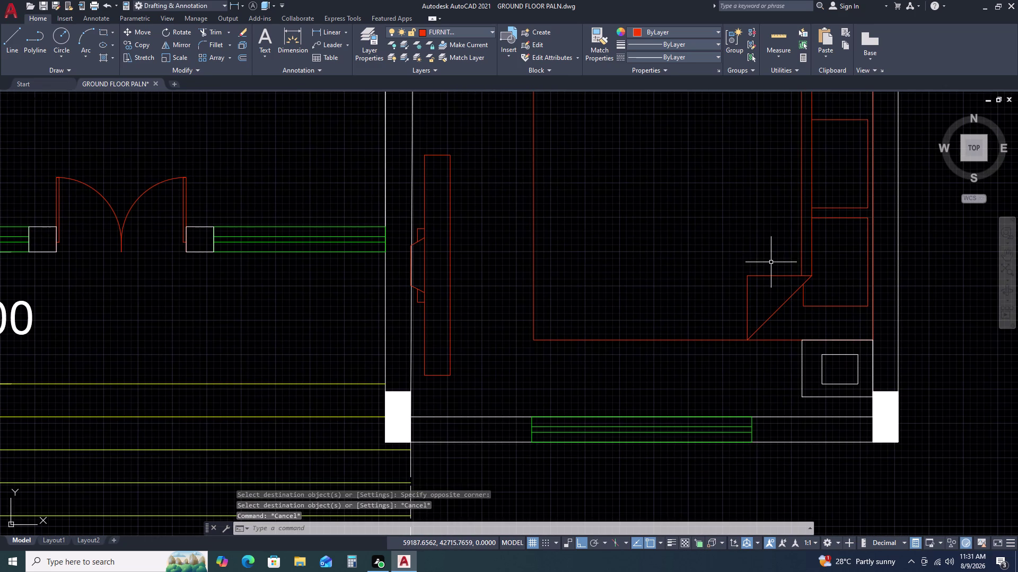
text(MA)
key(space)
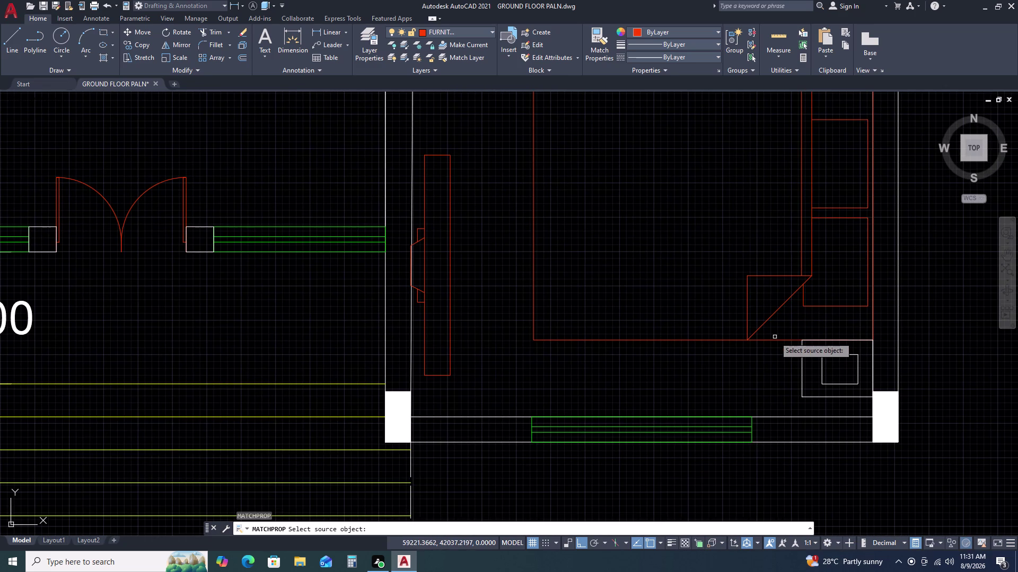
click(774, 337)
double_click(771, 341)
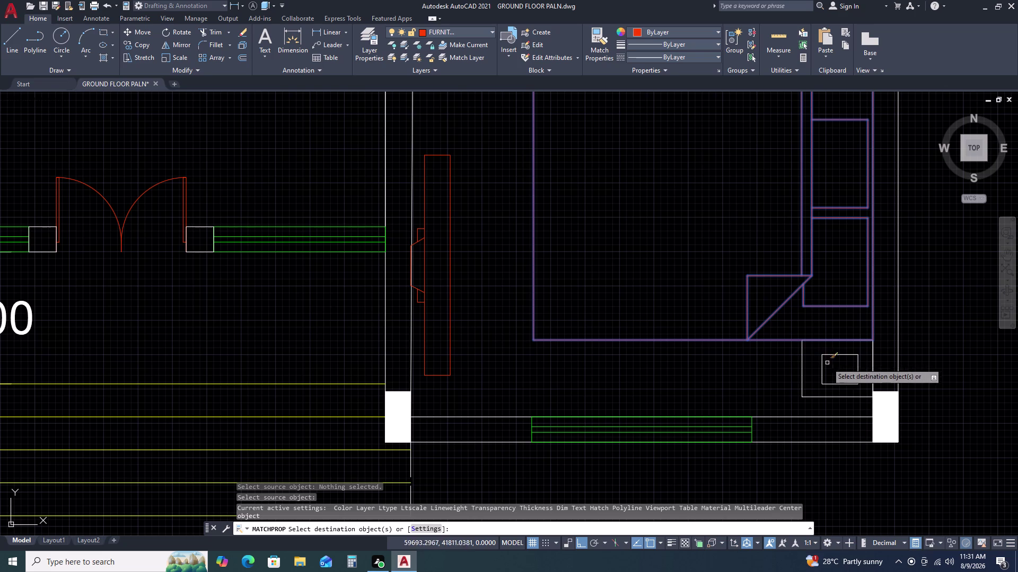
click(828, 365)
double_click(795, 354)
key(Escape)
scroll(down, 3)
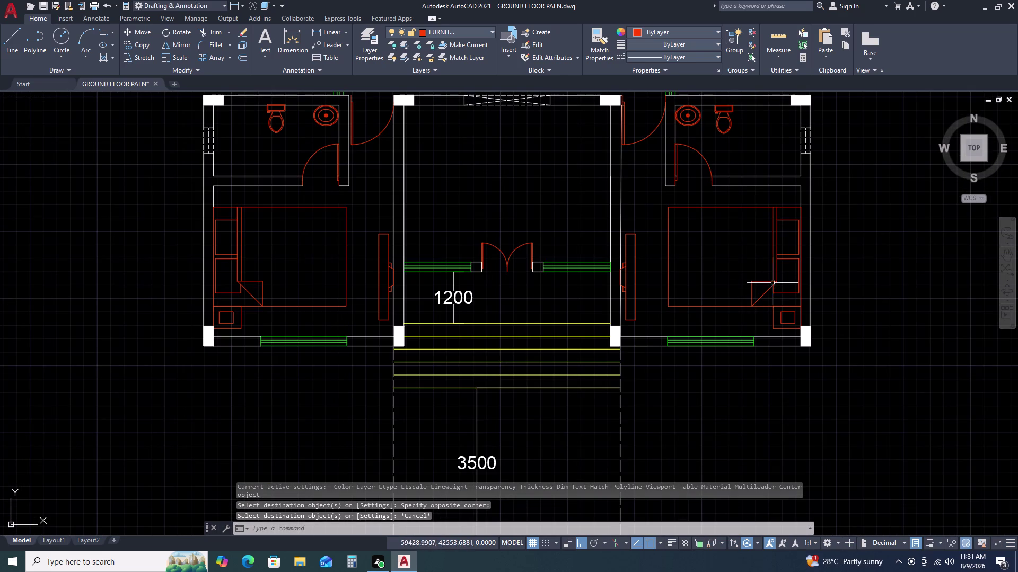
middle_drag(704, 184, 729, 225)
scroll(down, 3)
scroll(up, 3)
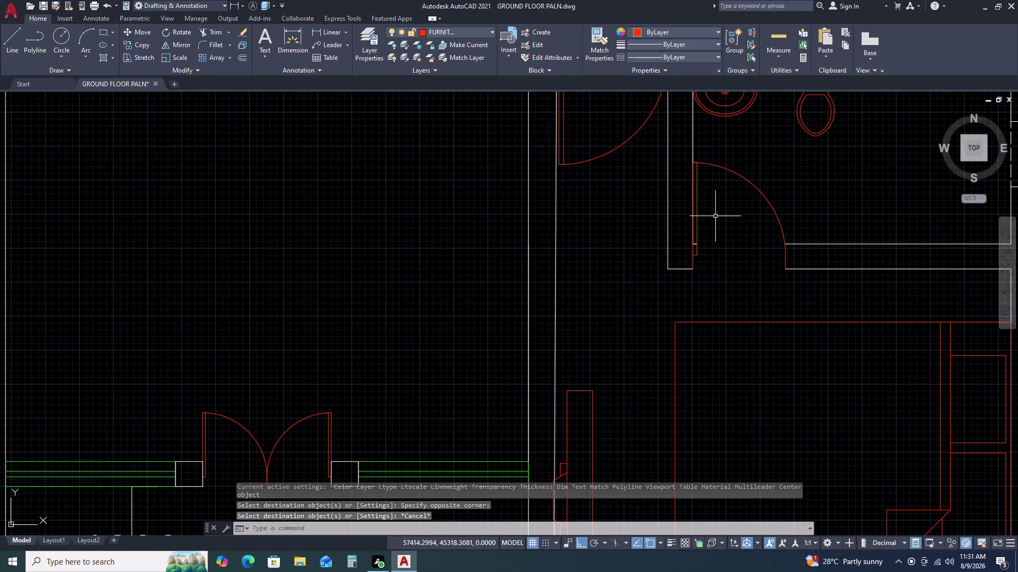
scroll(up, 3)
scroll(up, 3)
click(724, 192)
click(726, 226)
click(725, 229)
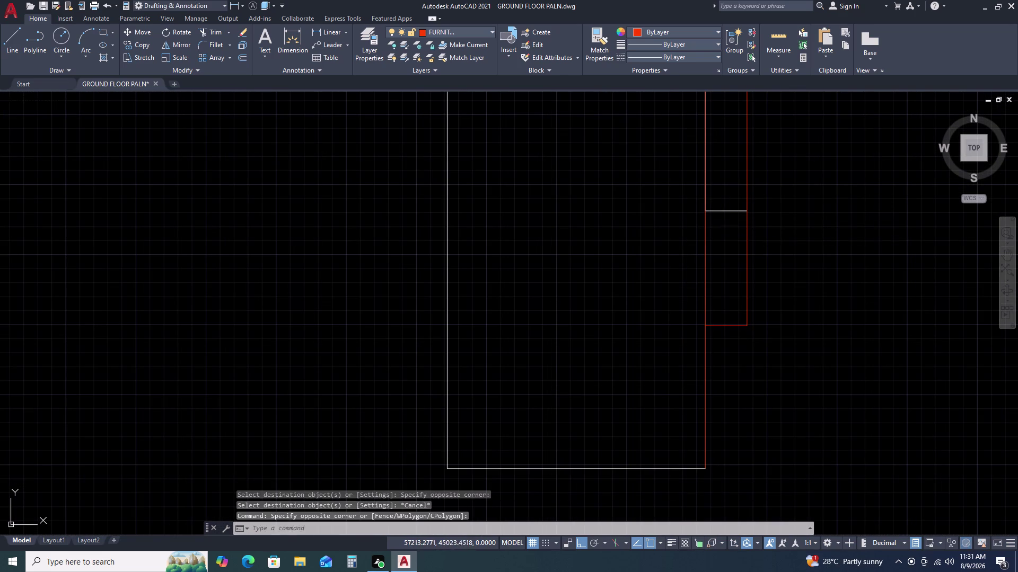
click(725, 215)
click(723, 209)
double_click(723, 211)
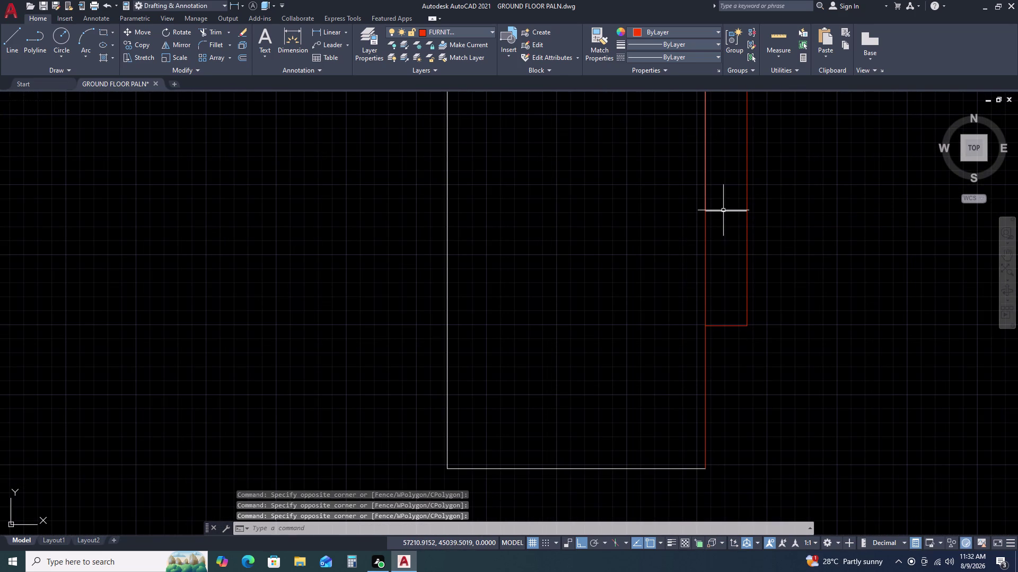
Erase the stray polylines beside the right-hand bathroom door frame.
click(723, 212)
scroll(down, 3)
middle_drag(726, 343, 725, 351)
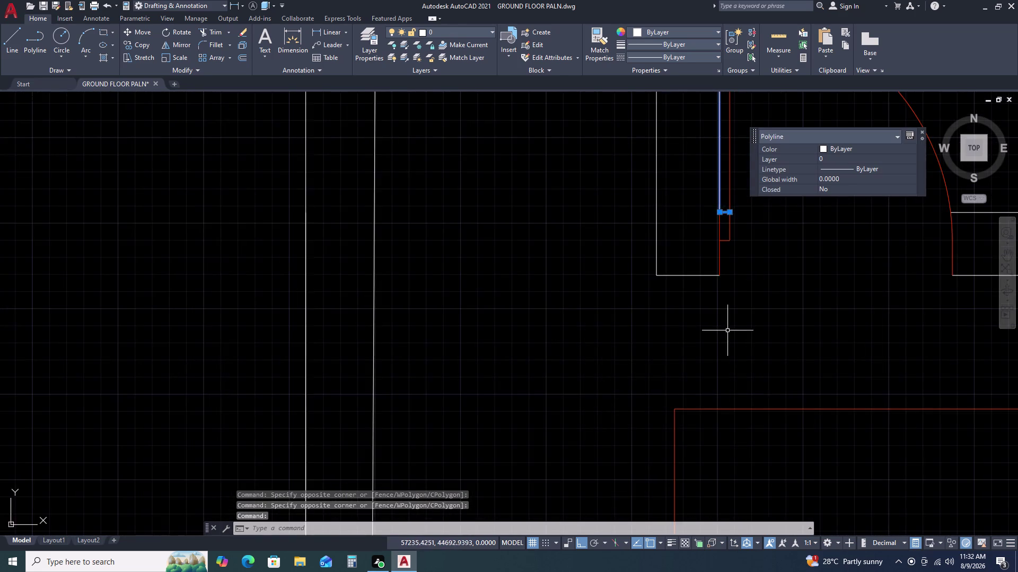
middle_drag(726, 351, 723, 374)
scroll(down, 3)
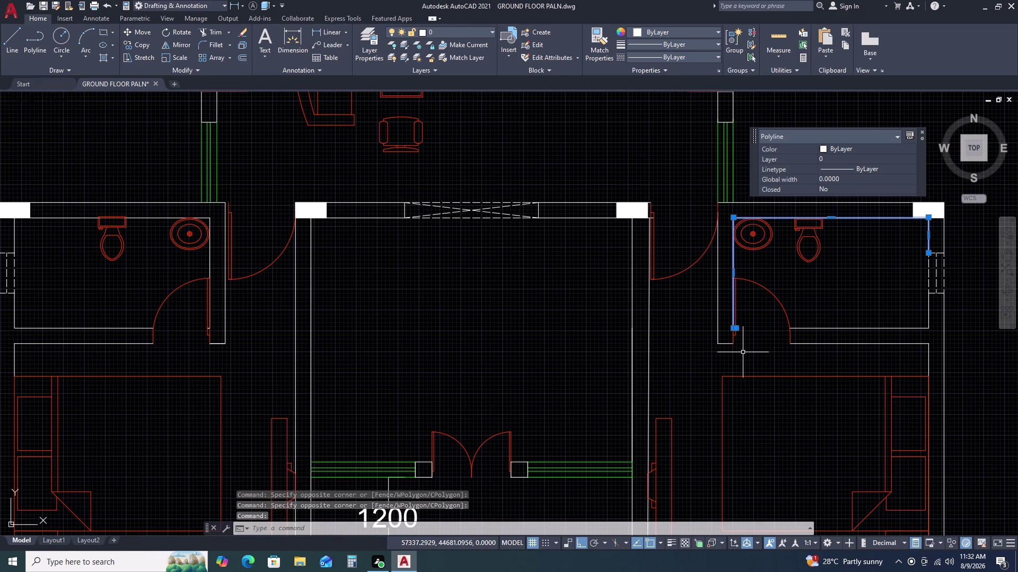
key(Delete)
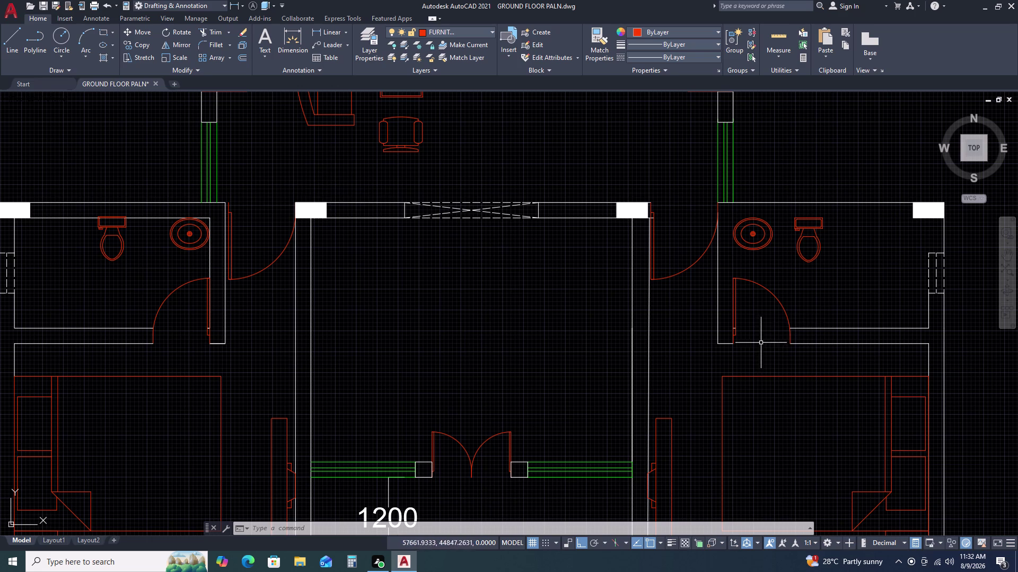
scroll(up, 3)
scroll(up, 3)
click(636, 290)
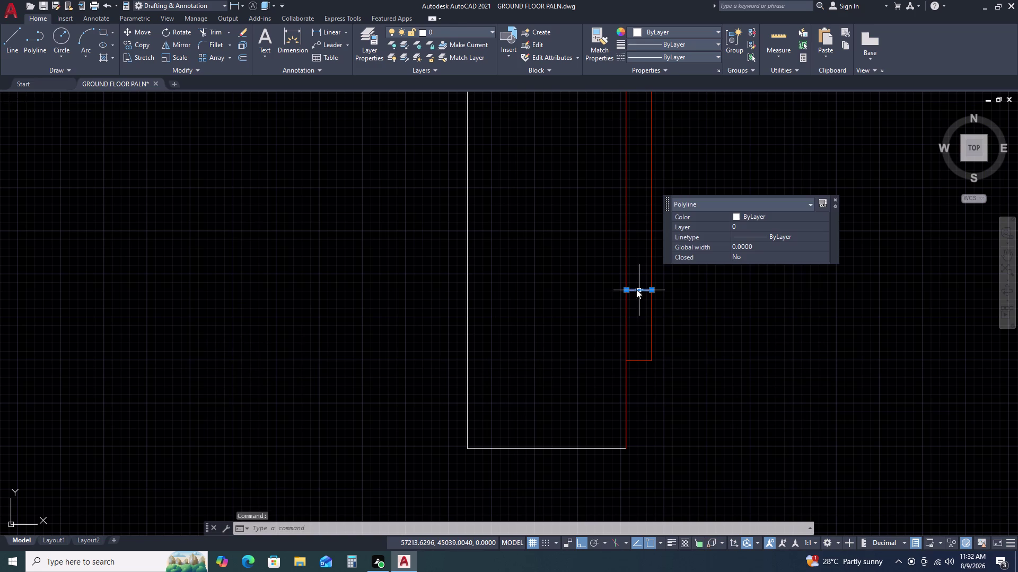
key(Delete)
scroll(down, 3)
scroll(down, 3)
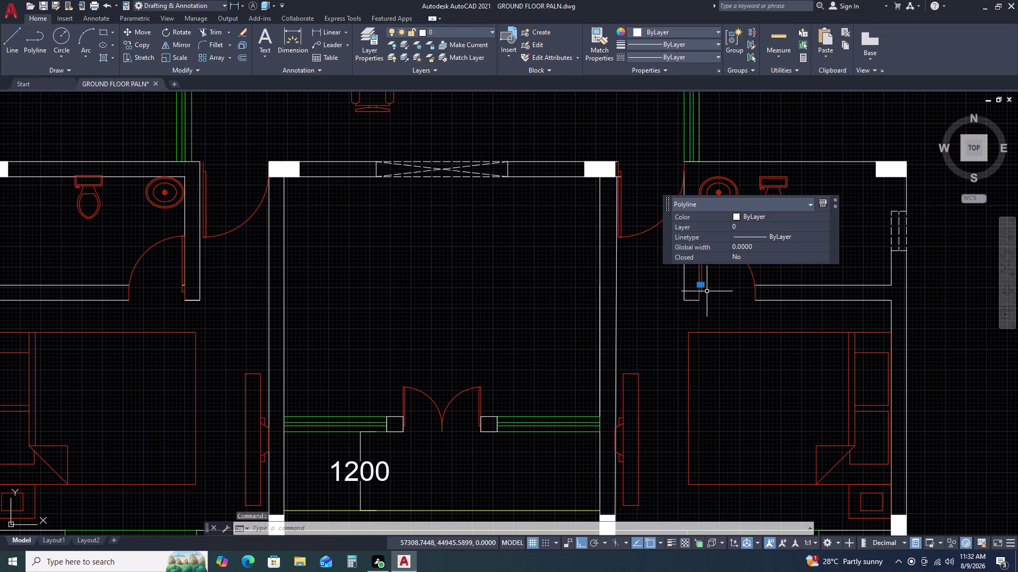
key(Delete)
middle_drag(762, 272, 749, 276)
middle_drag(736, 281, 686, 292)
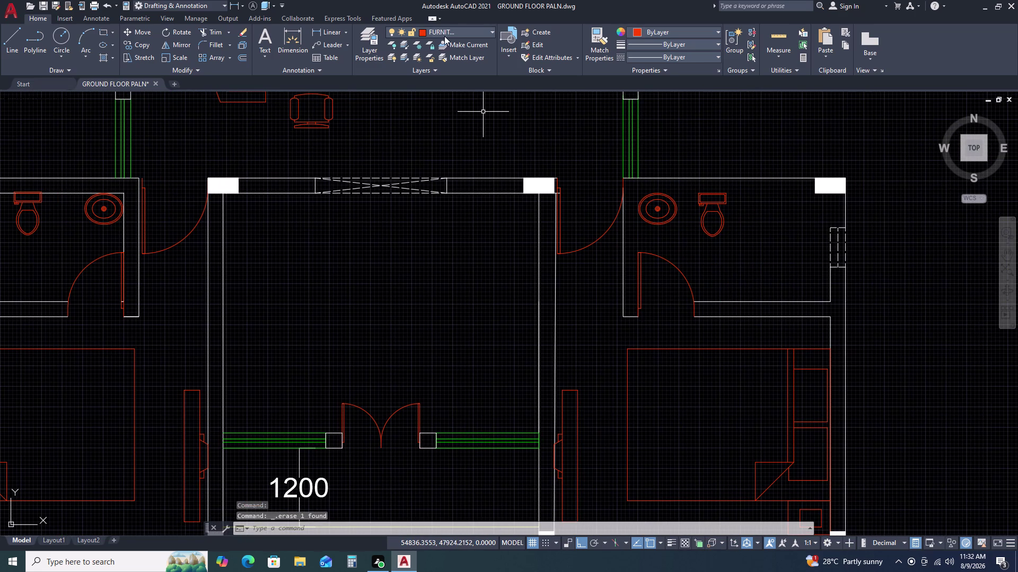
Make layer 0 current from the Layers dropdown, leaving colours unchanged.
double_click(451, 33)
double_click(452, 33)
click(456, 31)
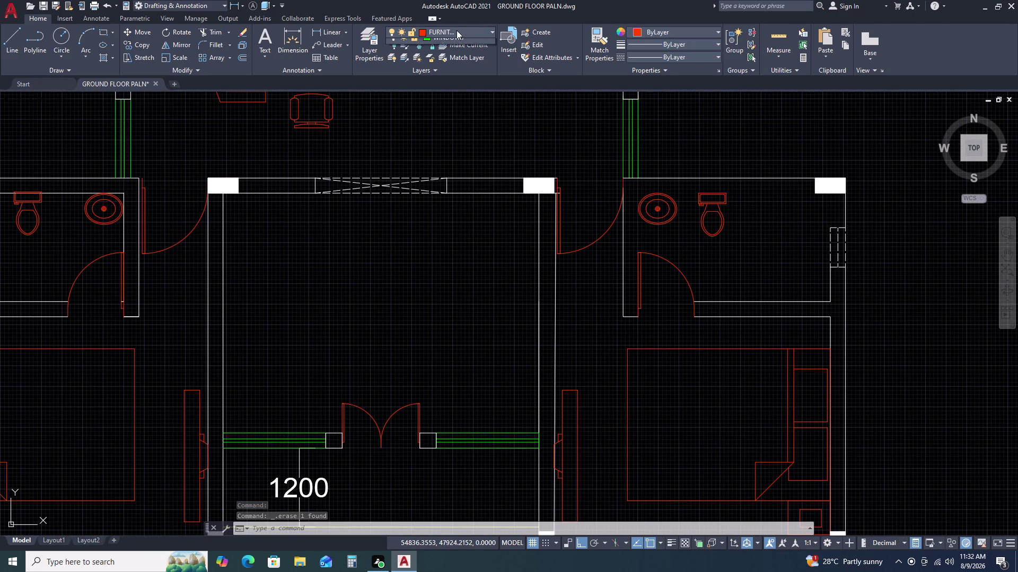
click(431, 45)
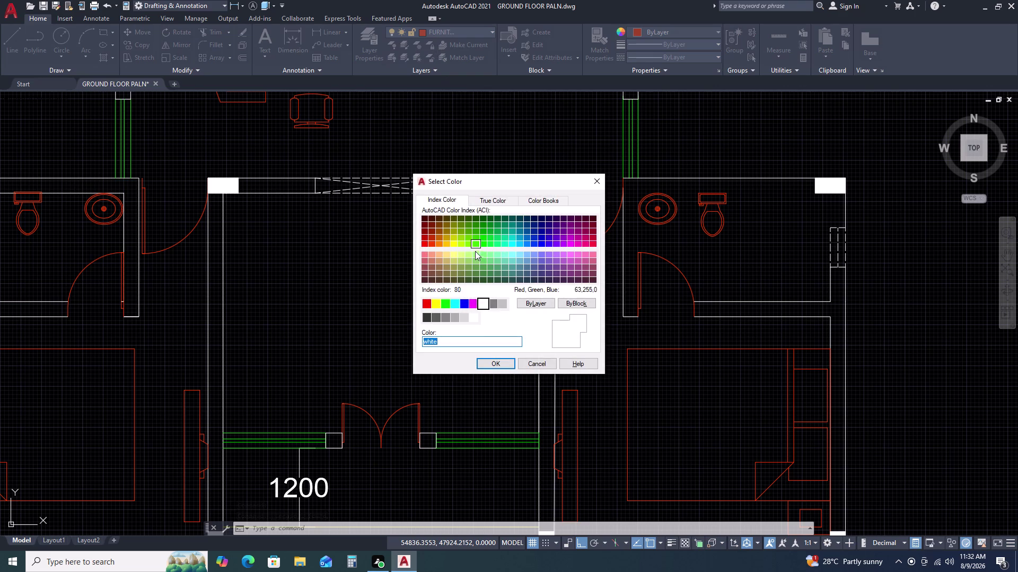
key(Escape)
click(465, 34)
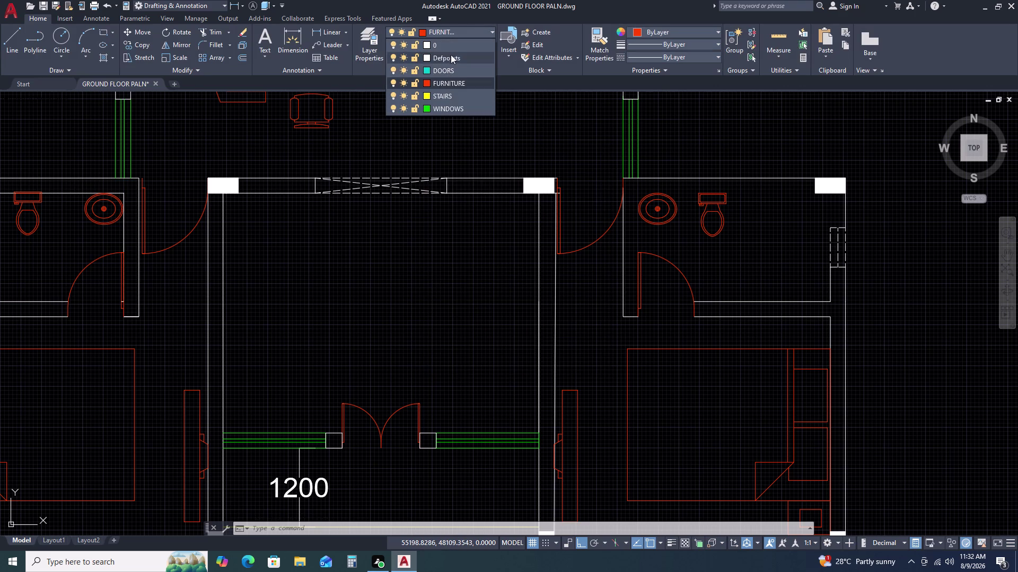
click(456, 48)
key(Escape)
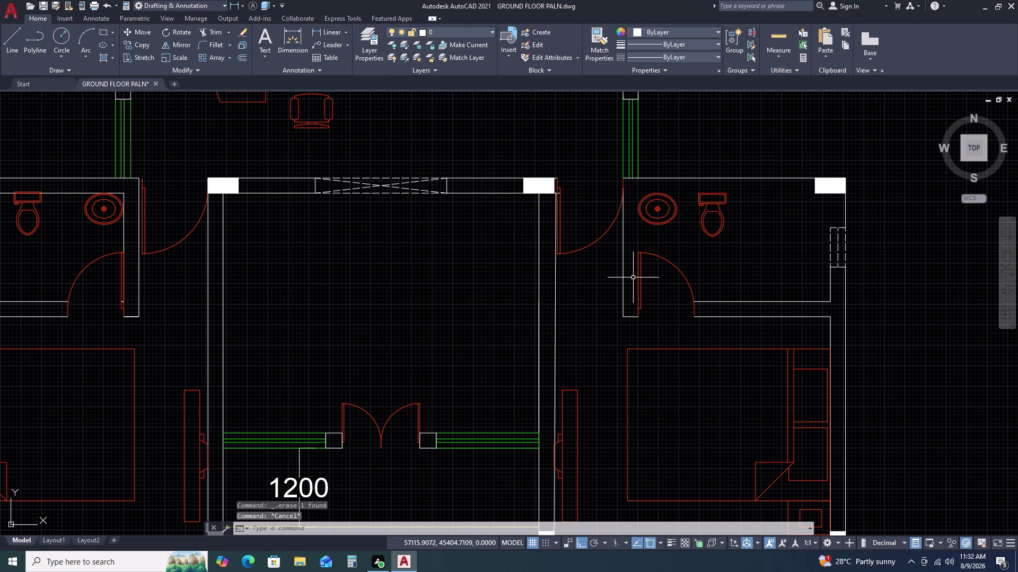
text(L)
key(space)
Draw a line from the top-right corner along the bathroom's top wall, then down the left wall.
scroll(up, 3)
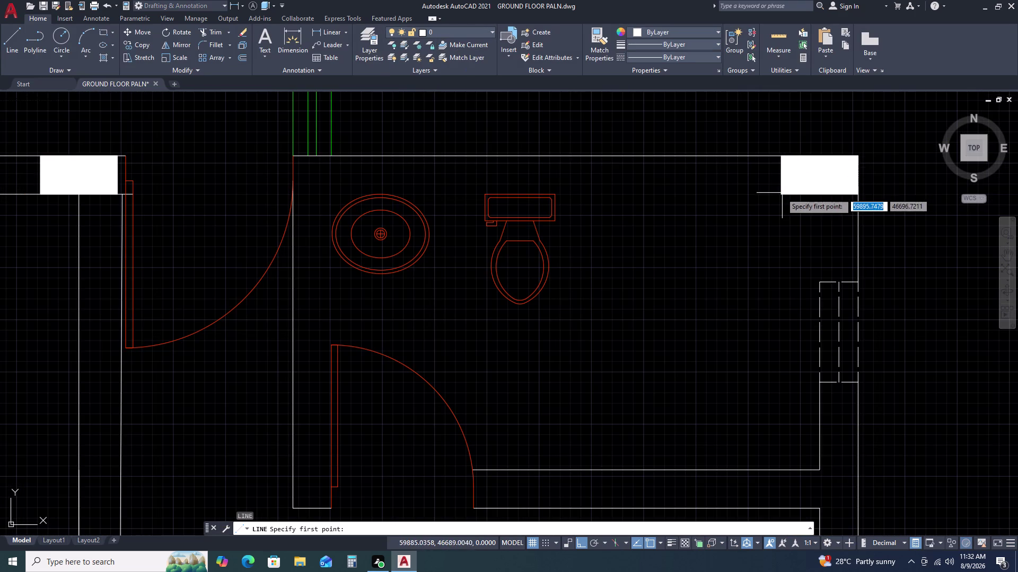
click(780, 197)
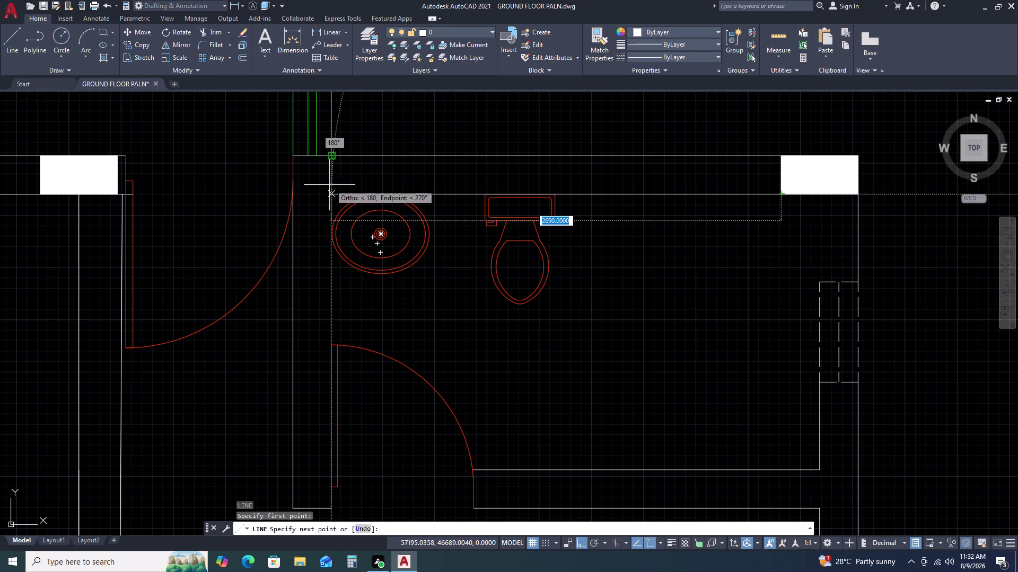
click(331, 192)
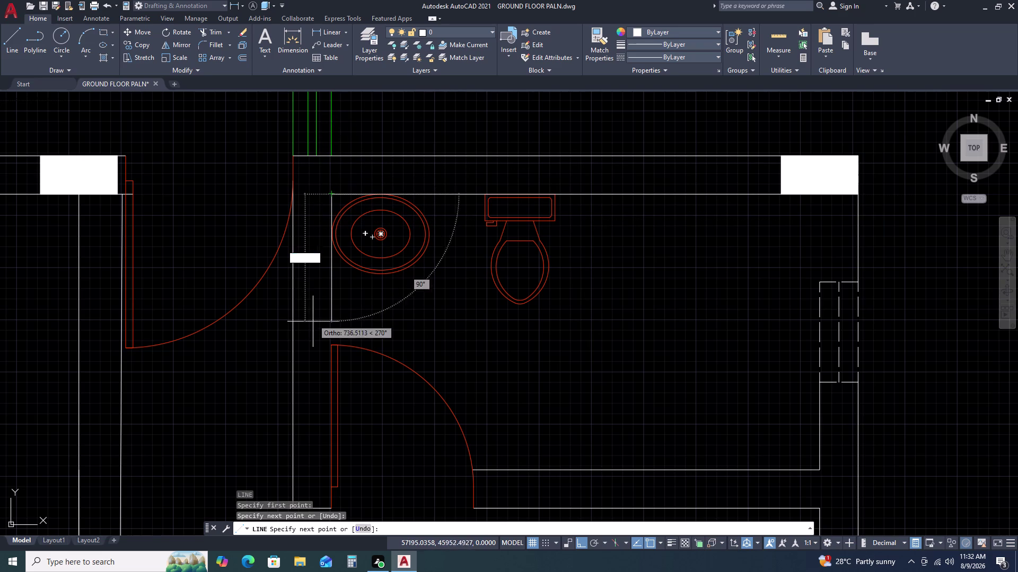
click(326, 344)
key(Escape)
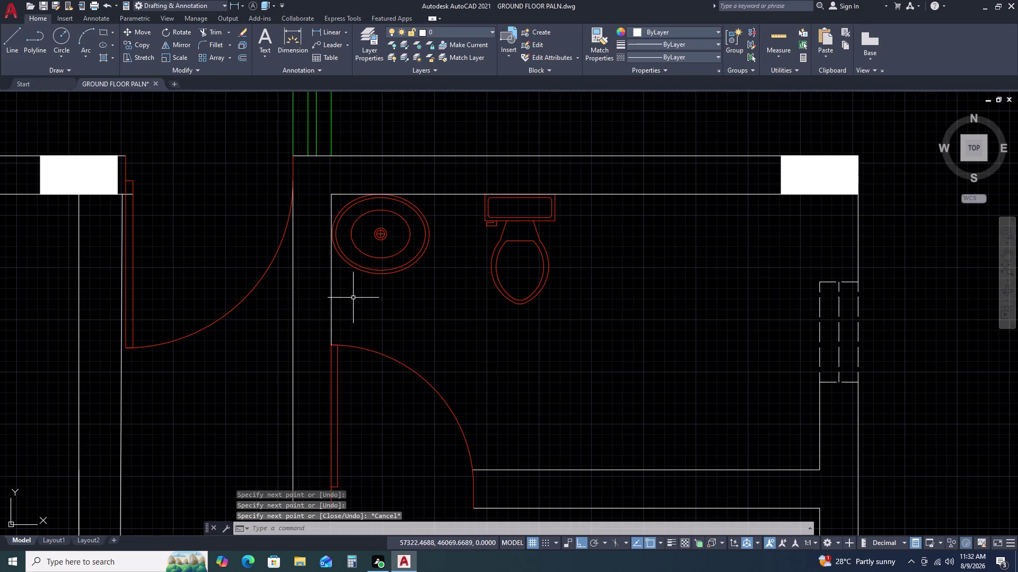
scroll(down, 3)
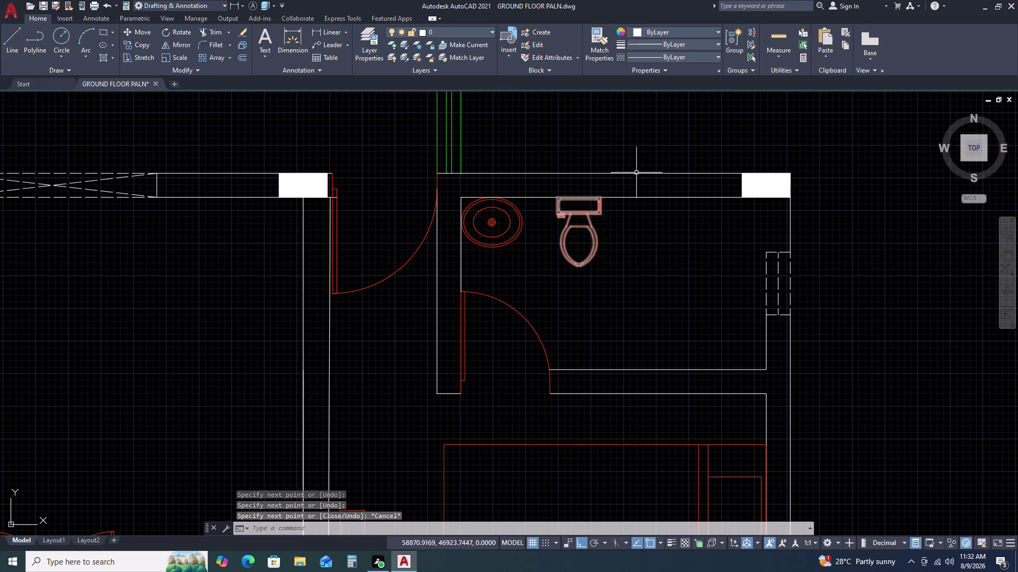
scroll(up, 3)
scroll(up, 3)
scroll(down, 3)
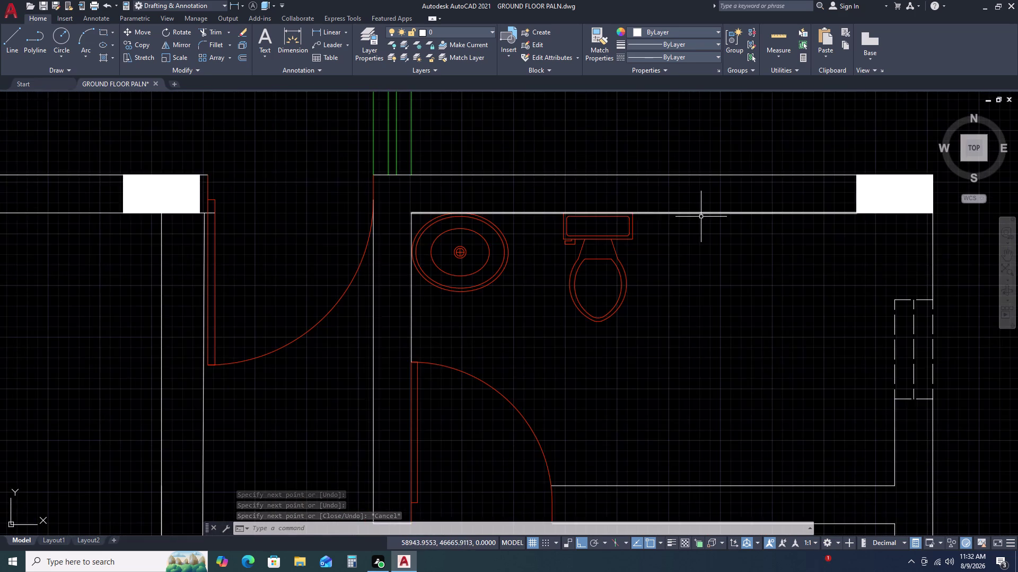
scroll(down, 3)
middle_drag(712, 265, 673, 212)
scroll(down, 3)
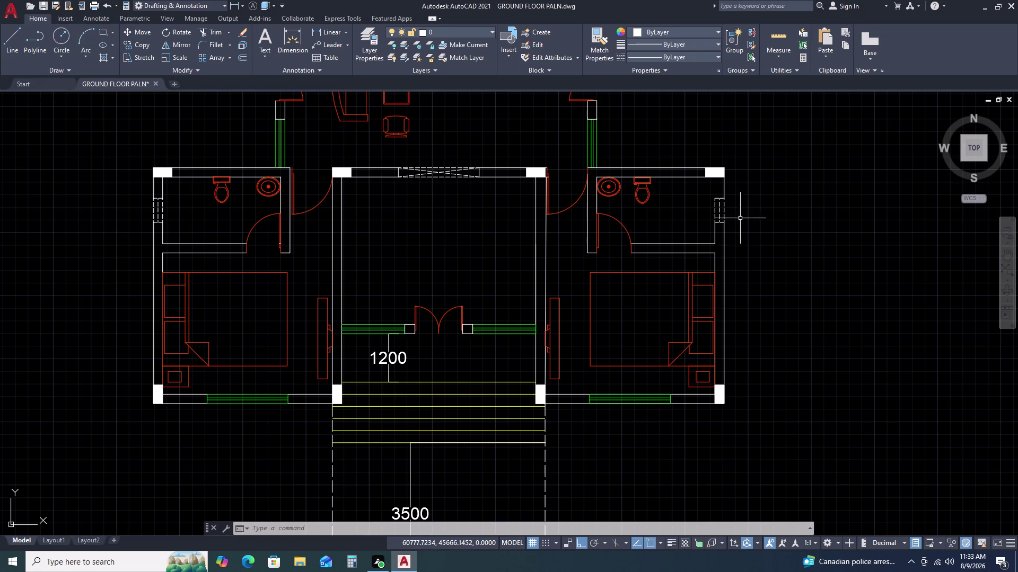
scroll(down, 3)
middle_drag(647, 247, 721, 214)
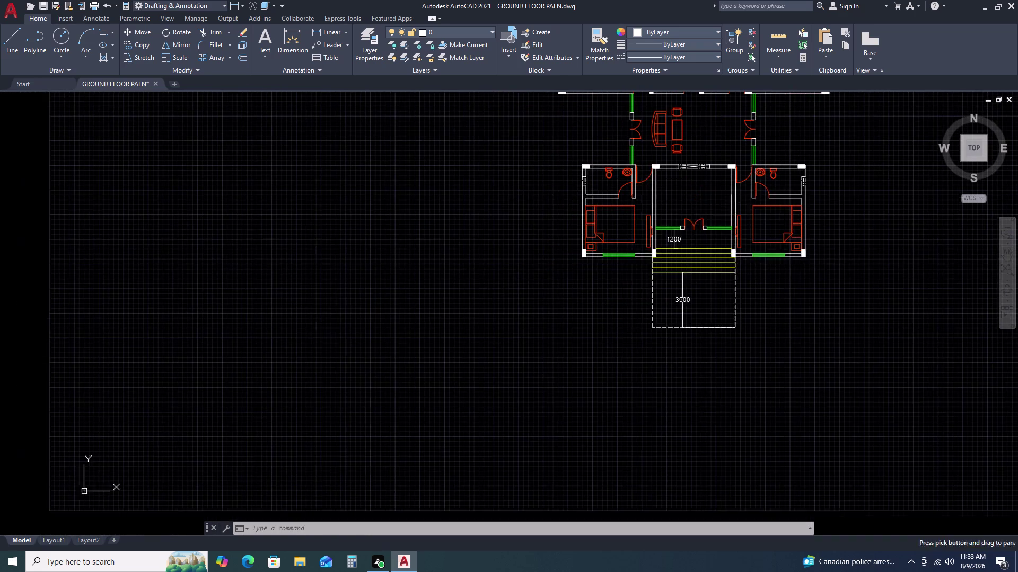
Delete the stray polylines in the left bathroom.
scroll(up, 3)
scroll(up, 3)
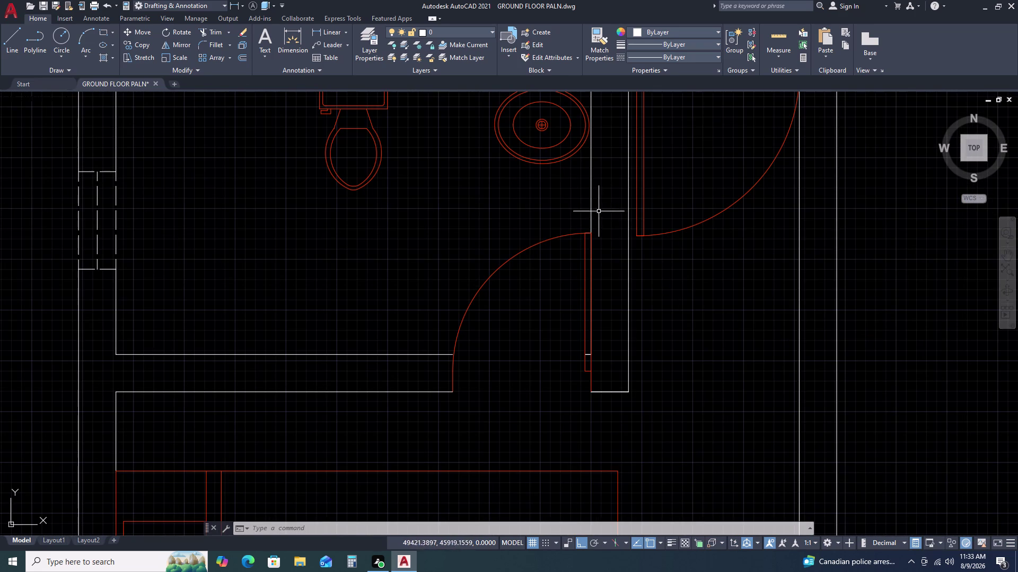
click(591, 199)
scroll(down, 3)
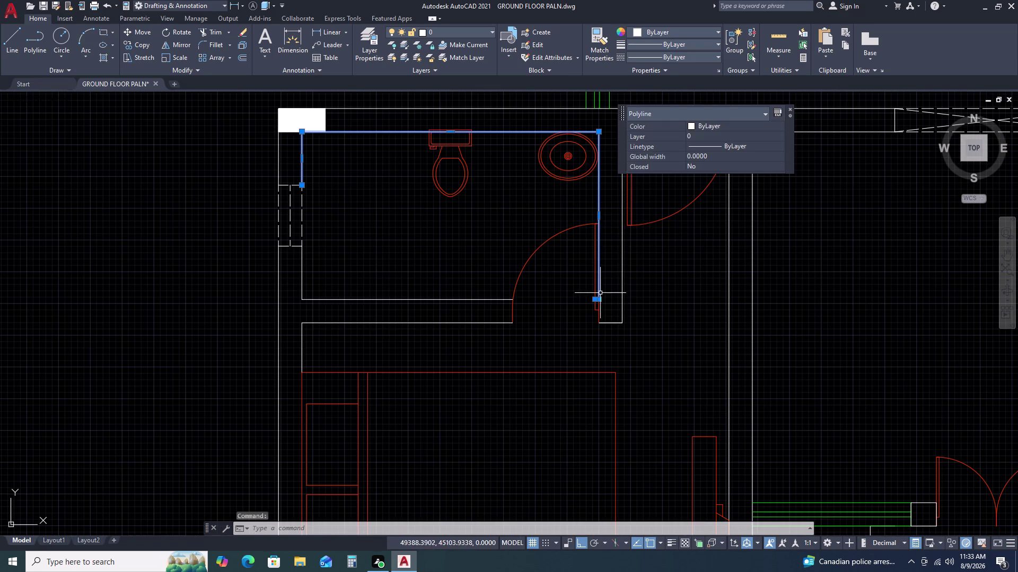
scroll(up, 3)
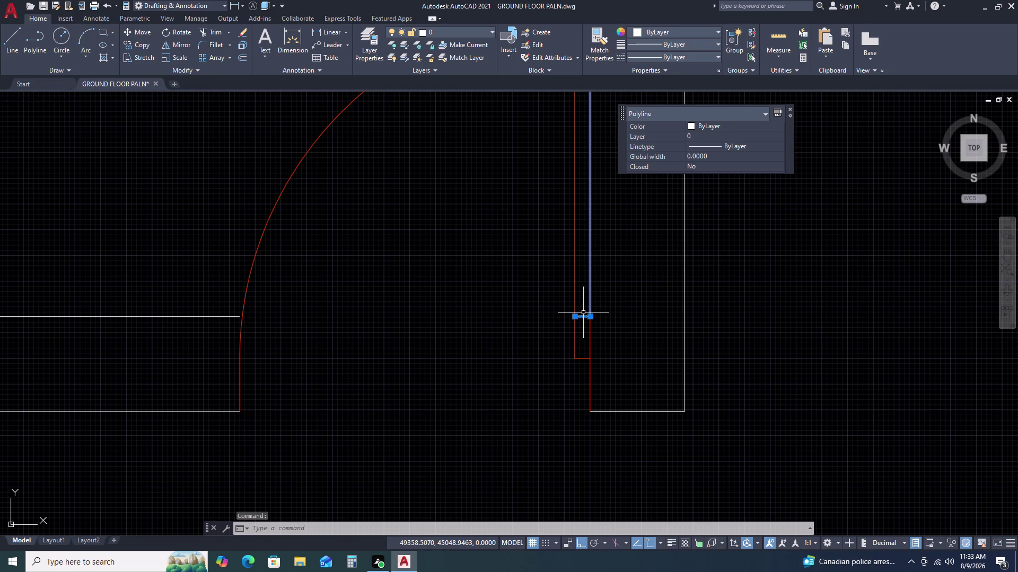
key(Delete)
scroll(down, 3)
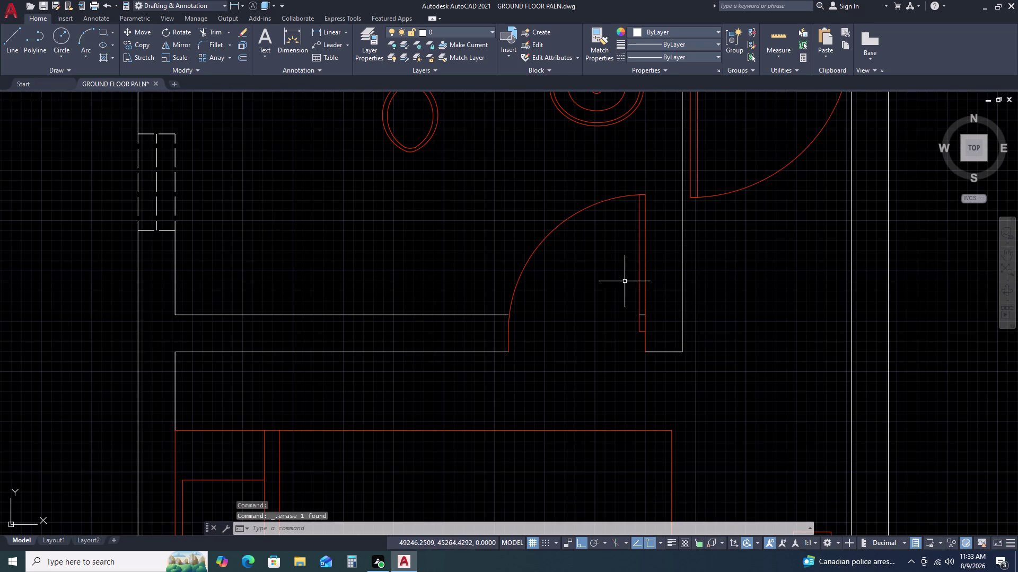
scroll(up, 3)
click(626, 289)
double_click(743, 440)
key(Delete)
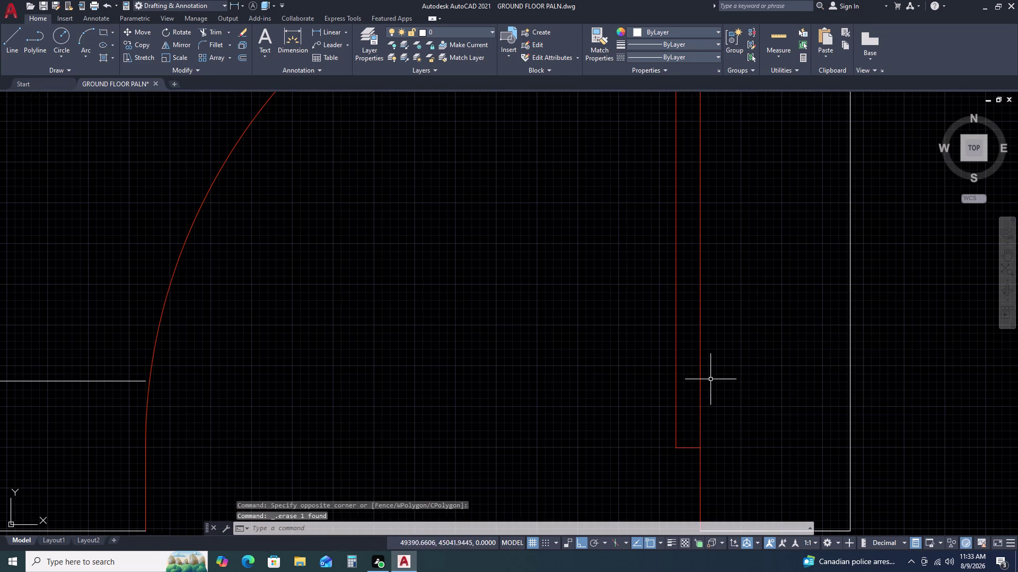
scroll(down, 3)
scroll(down, 3)
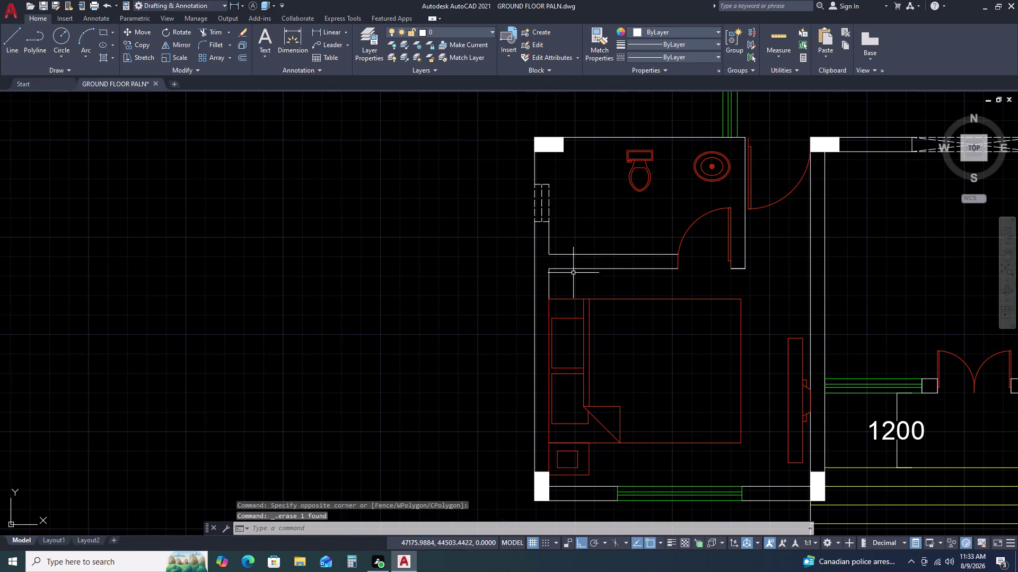
Draw a line from the pillar corner along the top wall to the right wall corner.
key(l)
key(space)
scroll(up, 3)
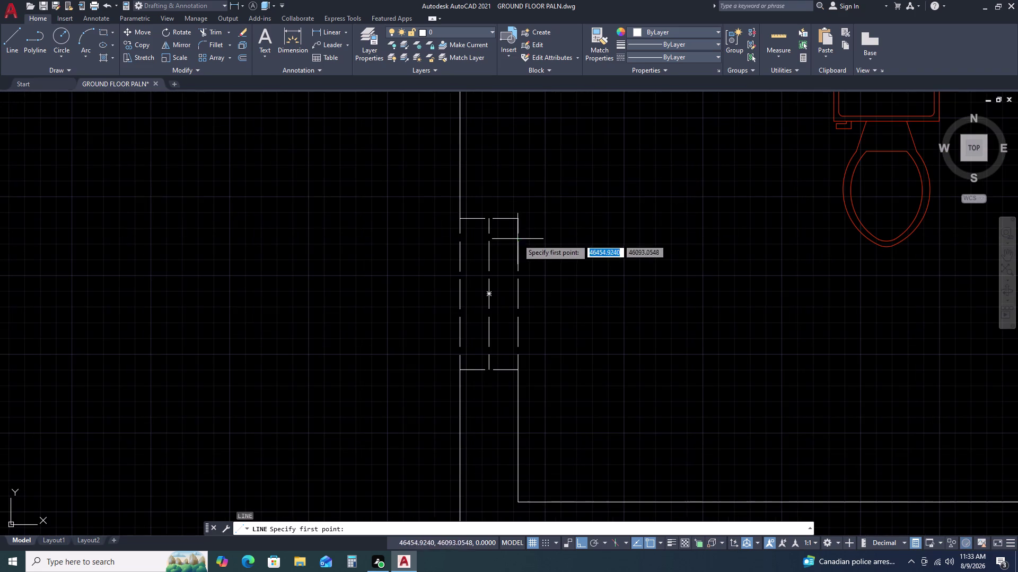
click(516, 217)
scroll(down, 3)
middle_drag(595, 165, 567, 314)
scroll(down, 3)
scroll(up, 3)
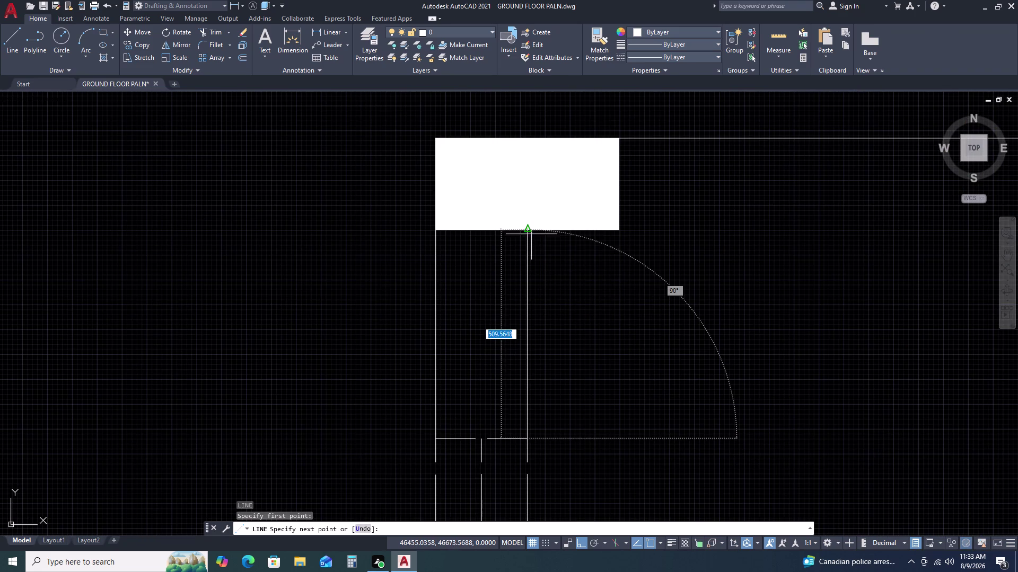
double_click(528, 228)
key(Escape)
key(space)
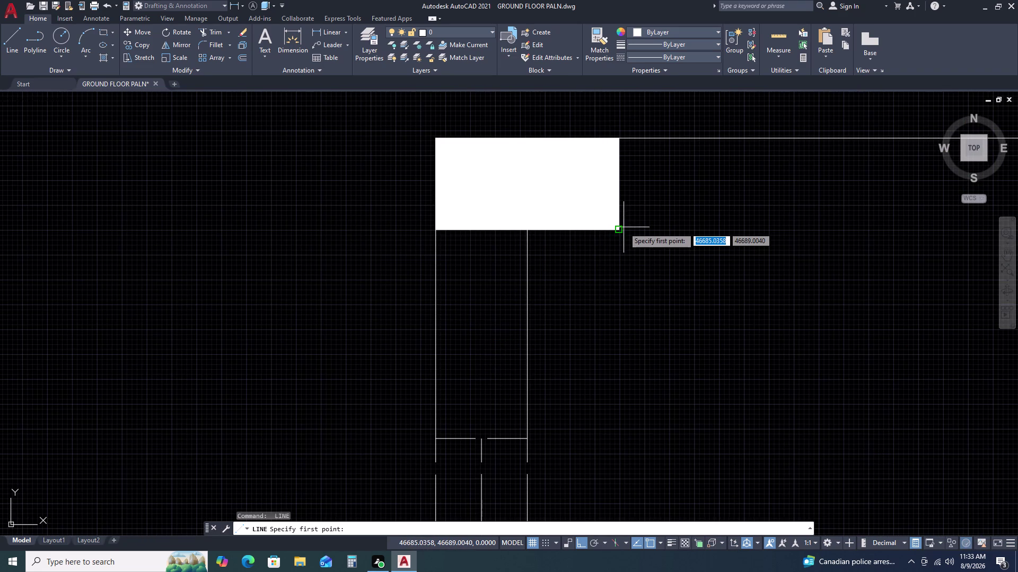
double_click(620, 228)
scroll(down, 3)
middle_drag(875, 226, 406, 254)
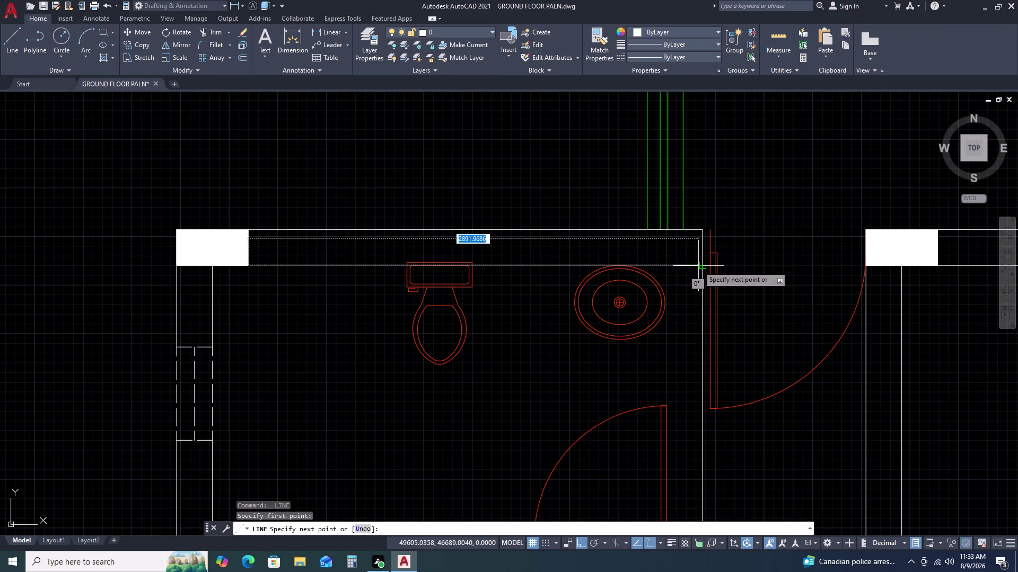
click(701, 266)
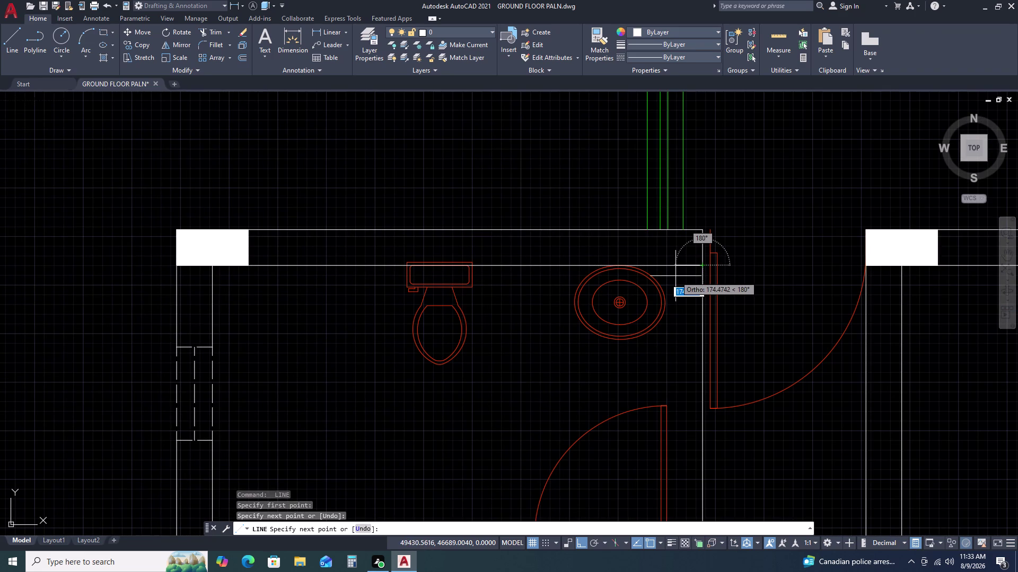
key(Escape)
middle_drag(672, 386, 664, 300)
middle_drag(660, 265, 659, 261)
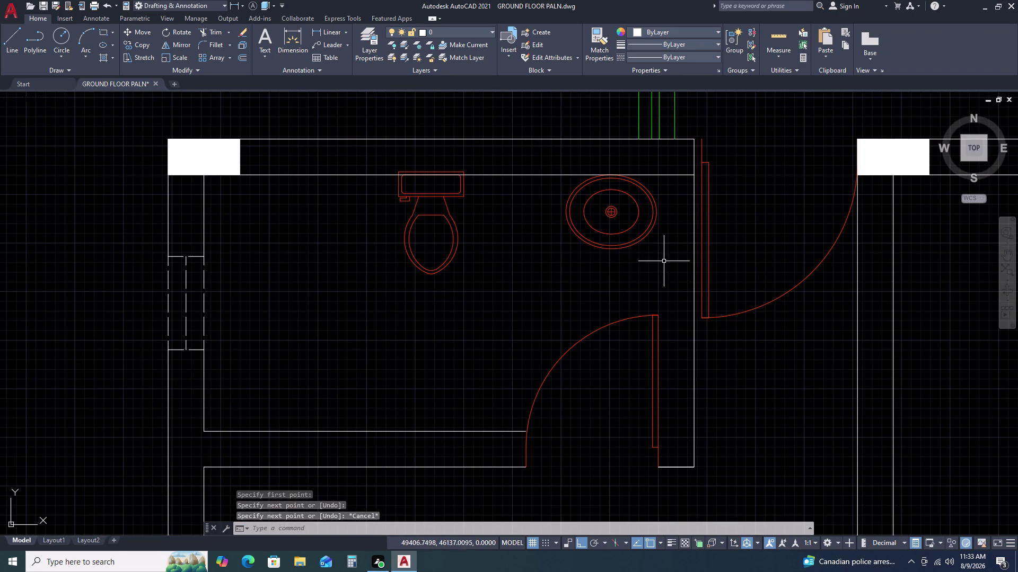
Draw a vertical line straight down from the wall beside the washbasin.
key(space)
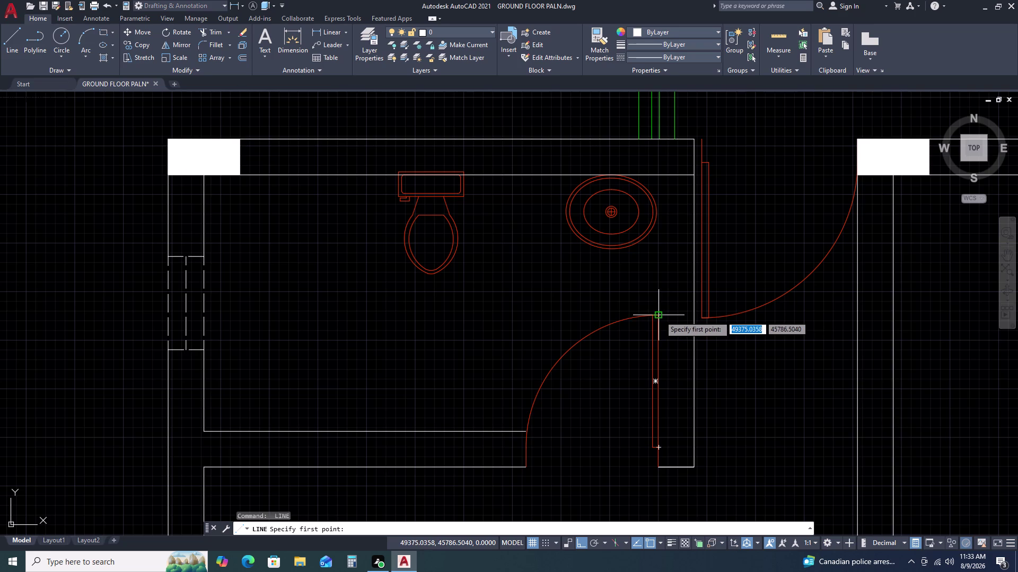
scroll(up, 3)
click(658, 315)
drag(659, 315, 658, 310)
middle_drag(652, 193, 643, 385)
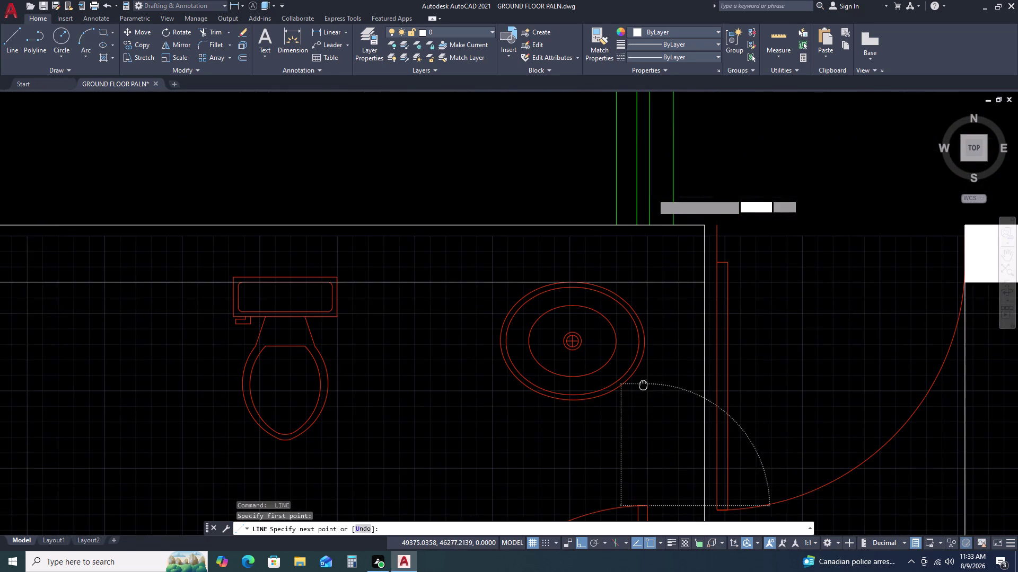
click(649, 282)
Trim the bathroom's top inner wall line back to the new vertical line.
key(Escape)
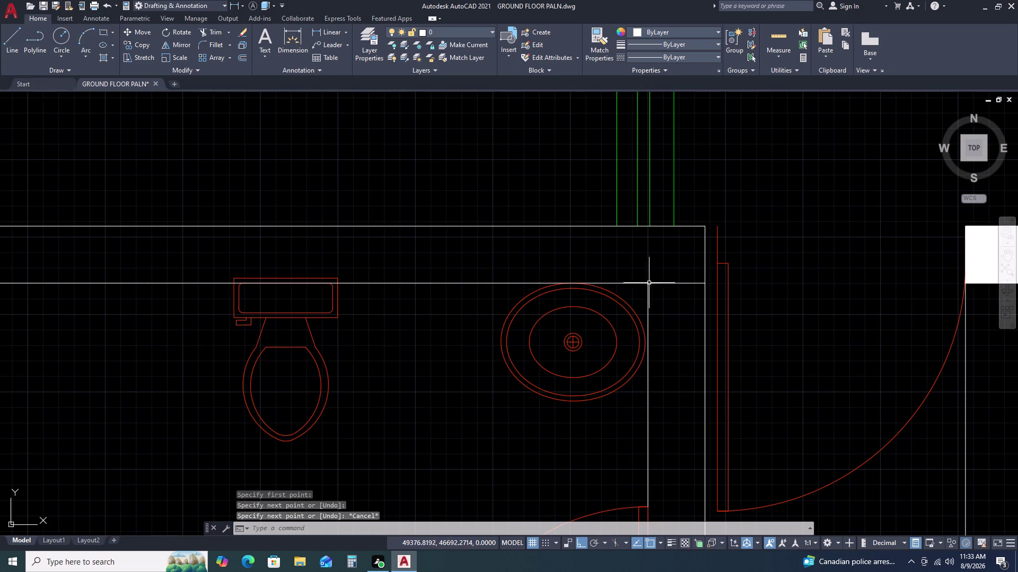
text(TR)
key(space)
click(669, 269)
click(685, 315)
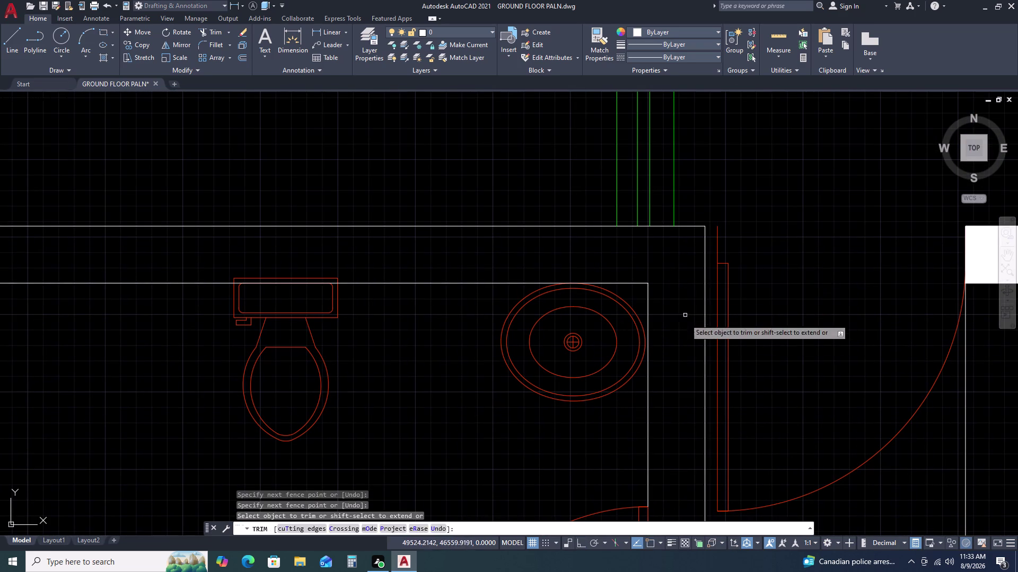
key(Escape)
Zoom and pan out until the whole ground floor plan is centred in view.
scroll(down, 3)
middle_drag(613, 422, 621, 337)
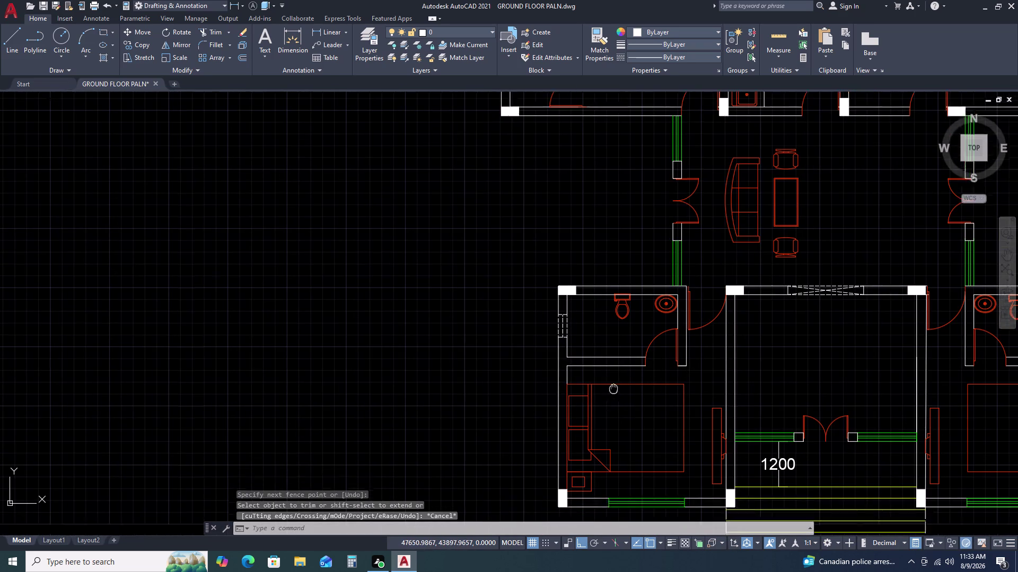
middle_drag(620, 338, 623, 318)
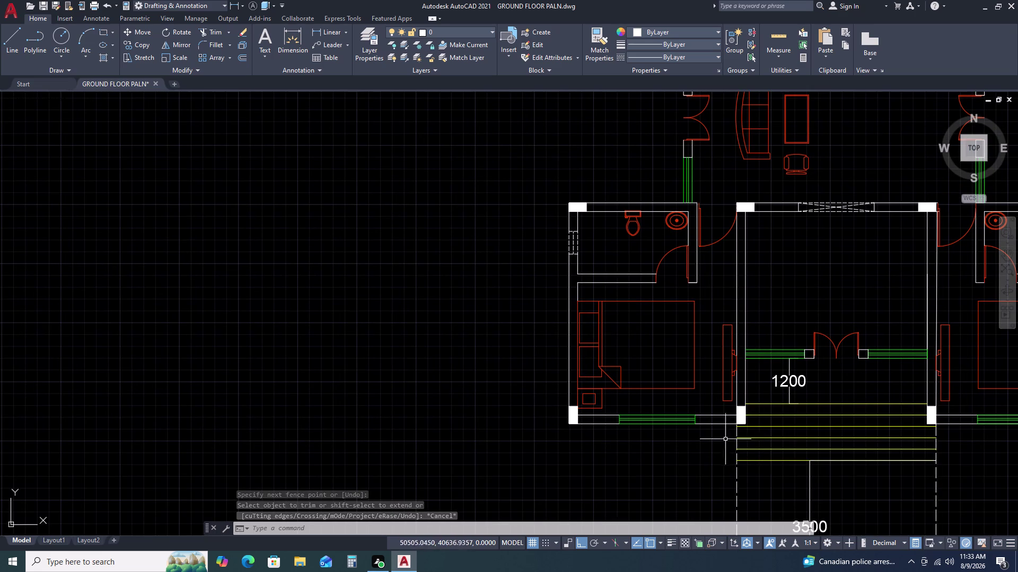
scroll(down, 3)
middle_drag(853, 335, 710, 353)
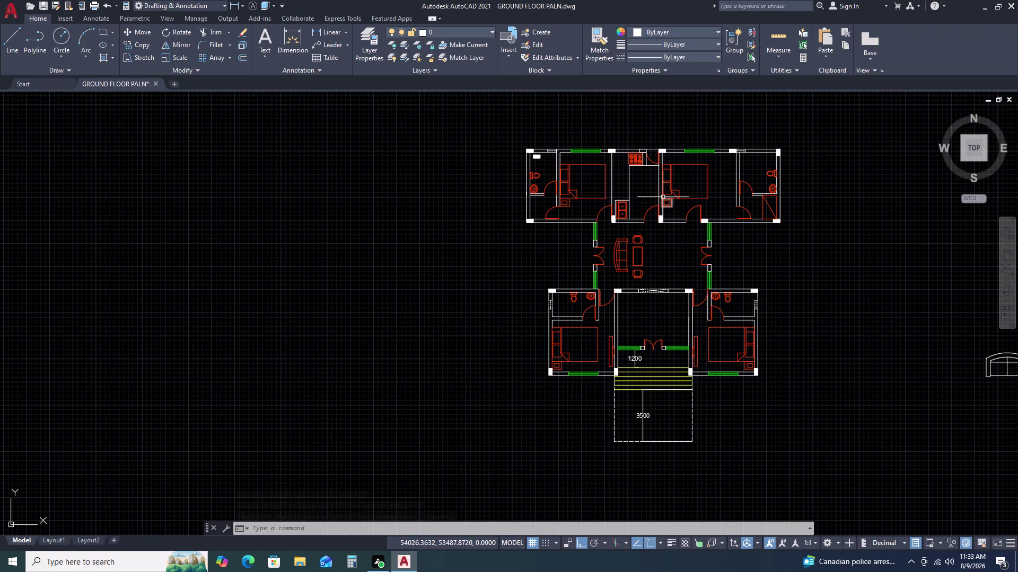
scroll(up, 3)
scroll(down, 3)
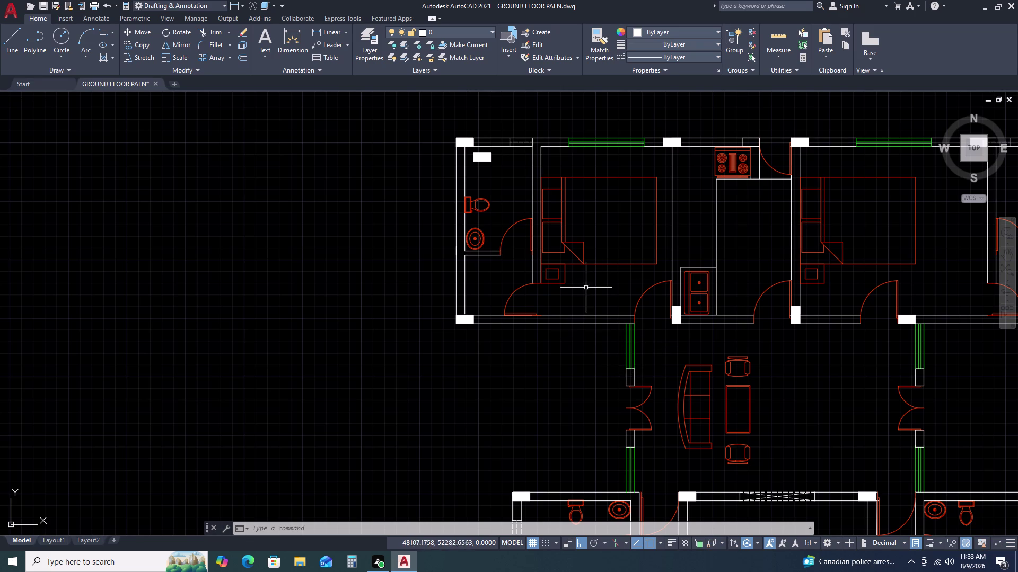
scroll(down, 3)
middle_drag(795, 318, 628, 275)
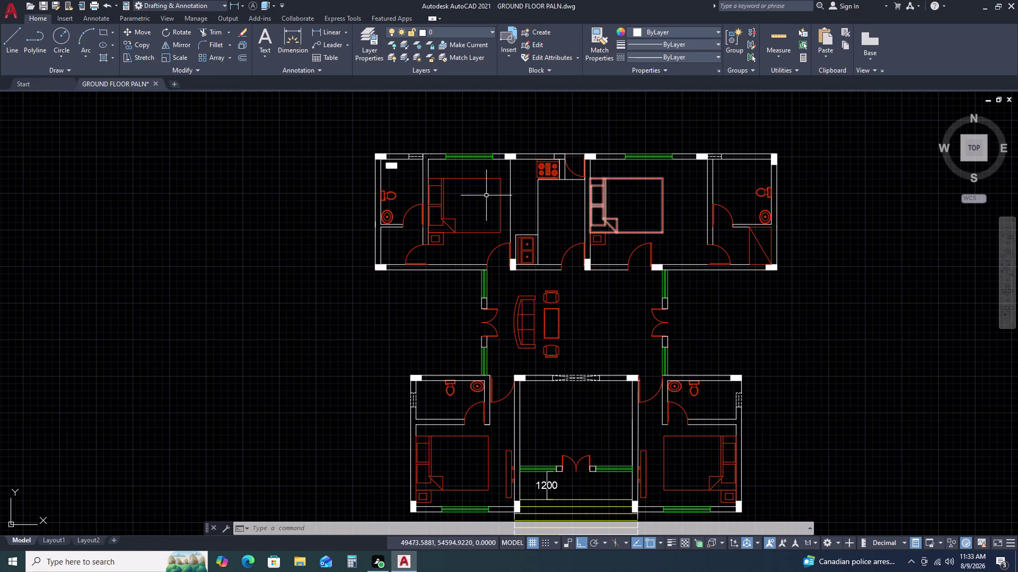
Start single-line text right of the plan, picking its height and 0 rotation.
key(d)
key(t)
key(space)
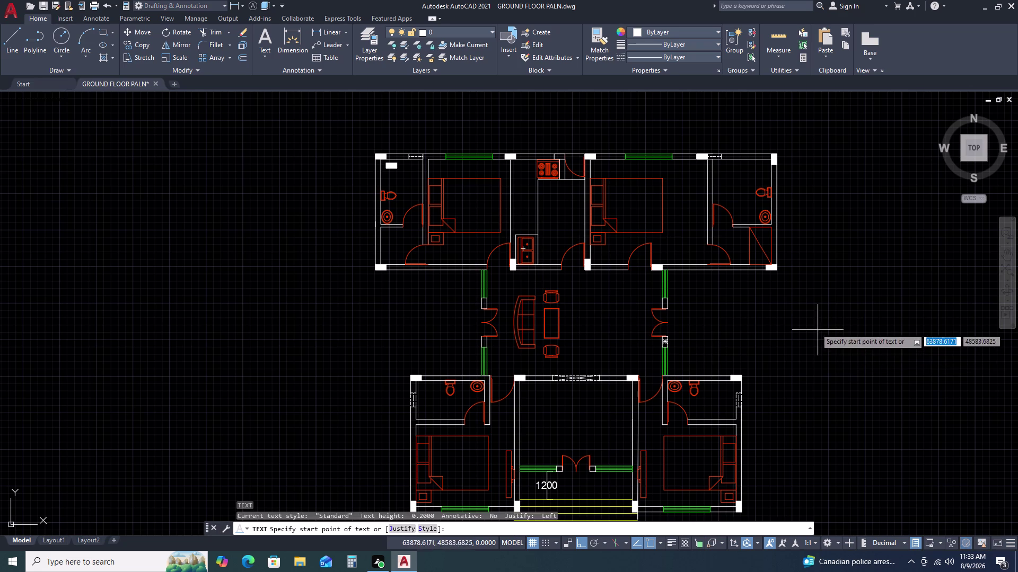
click(787, 308)
click(791, 334)
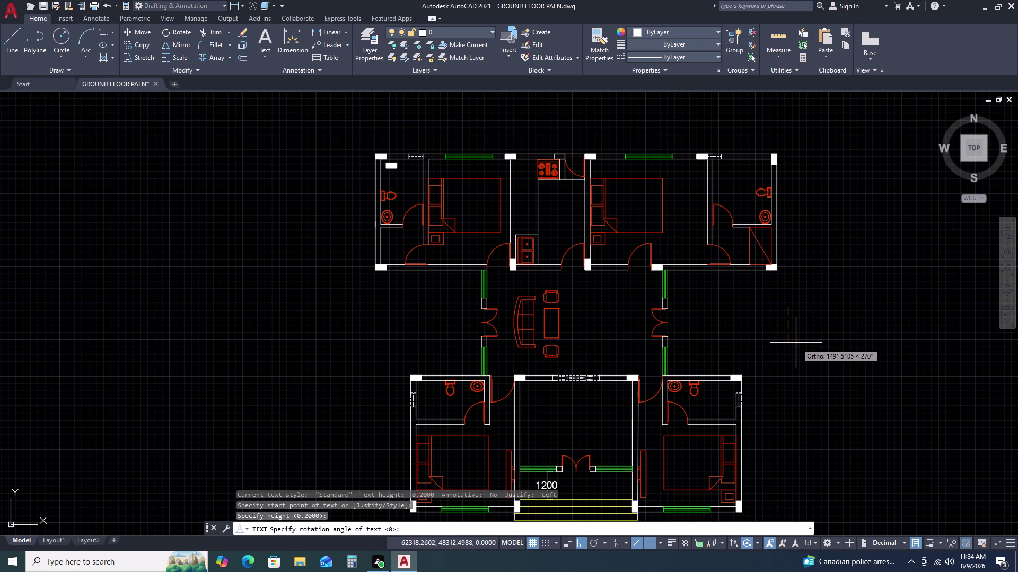
text(0)
key(space)
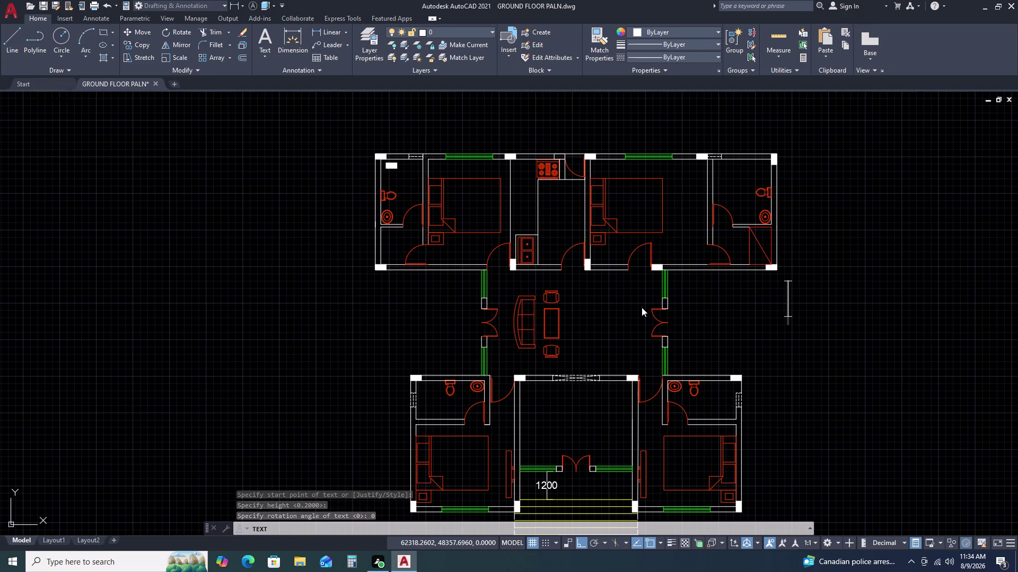
Enter the label text KITCHEN and exit text entry.
key(k)
text(IT)
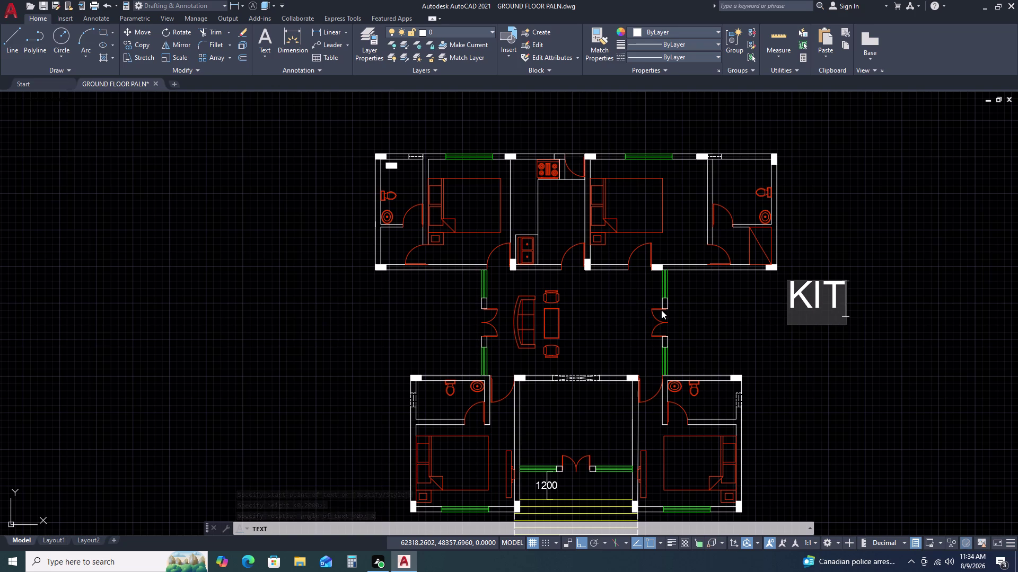
text(CJ)
key(BackSpace)
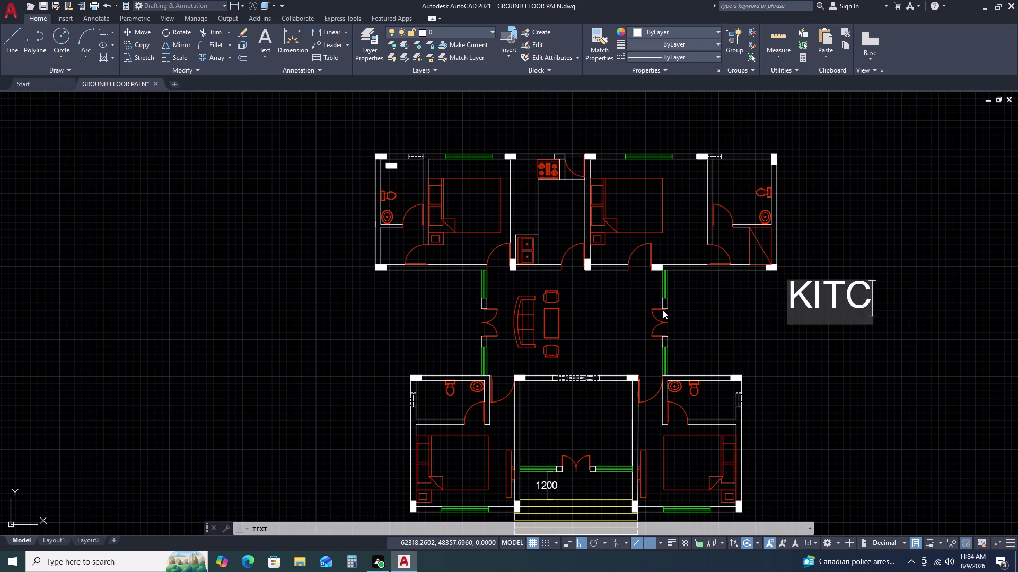
key(h)
text(EN)
key(space)
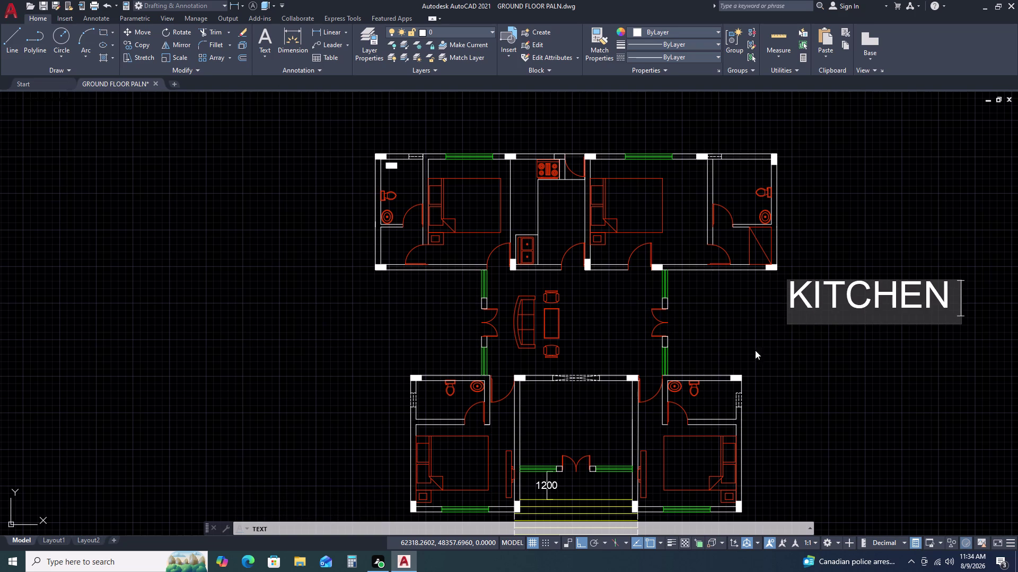
click(798, 350)
key(Escape)
Change the KITCHEN label's height to 1000 in Quick Properties.
click(846, 293)
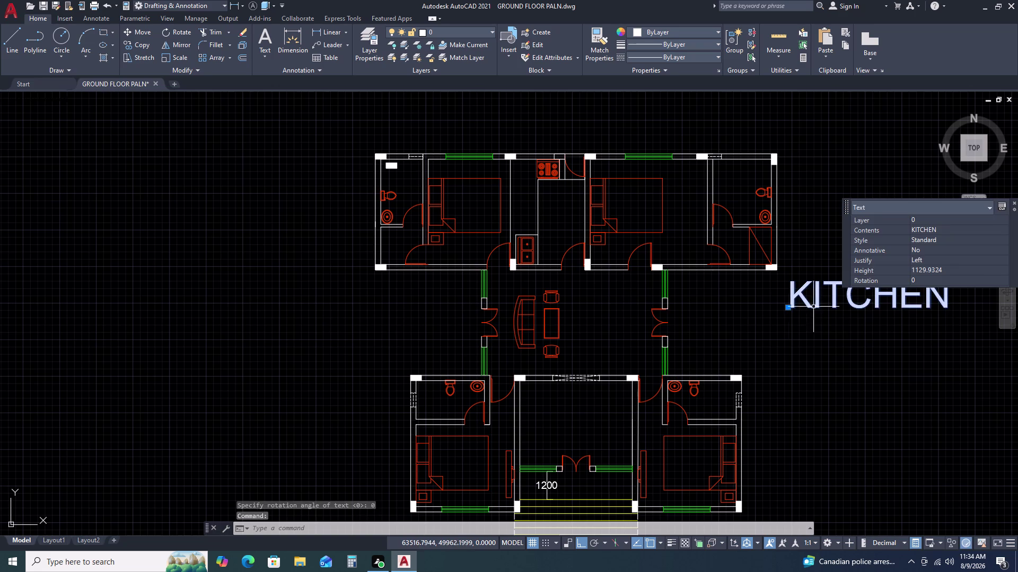
click(953, 268)
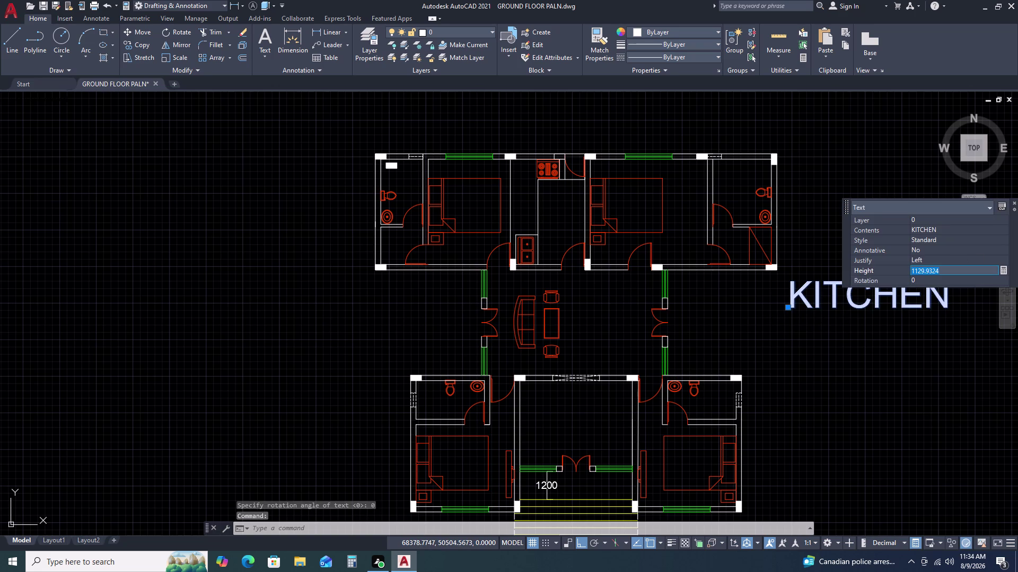
key(1)
key(0)
text(00)
key(space)
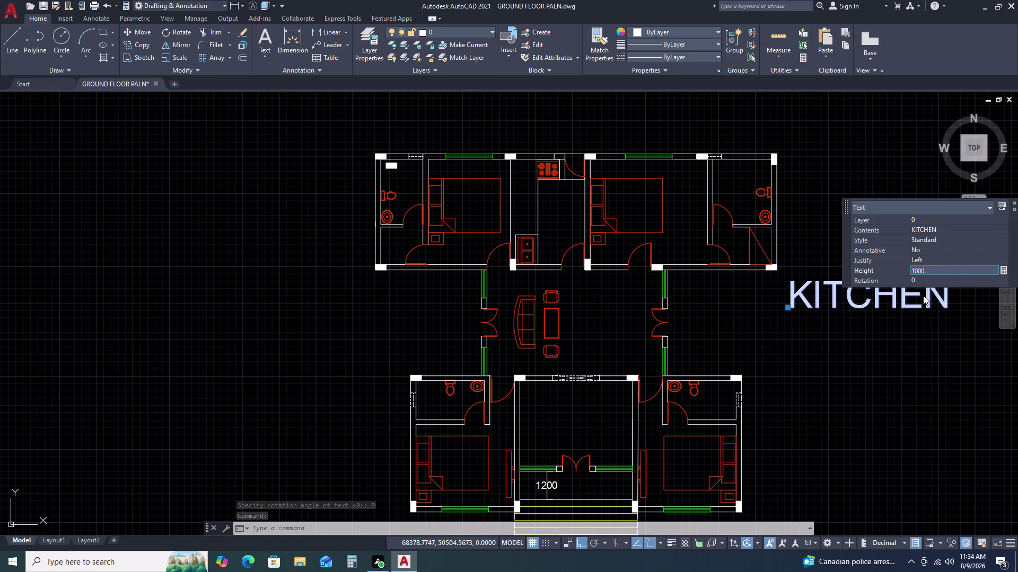
key(Return)
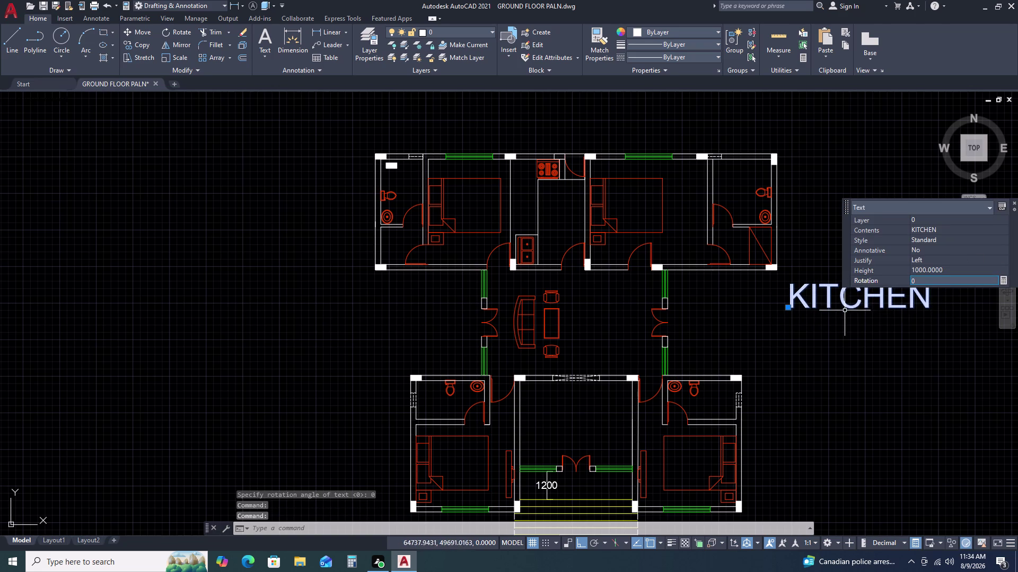
Reduce the KITCHEN label's height to 500.
click(946, 262)
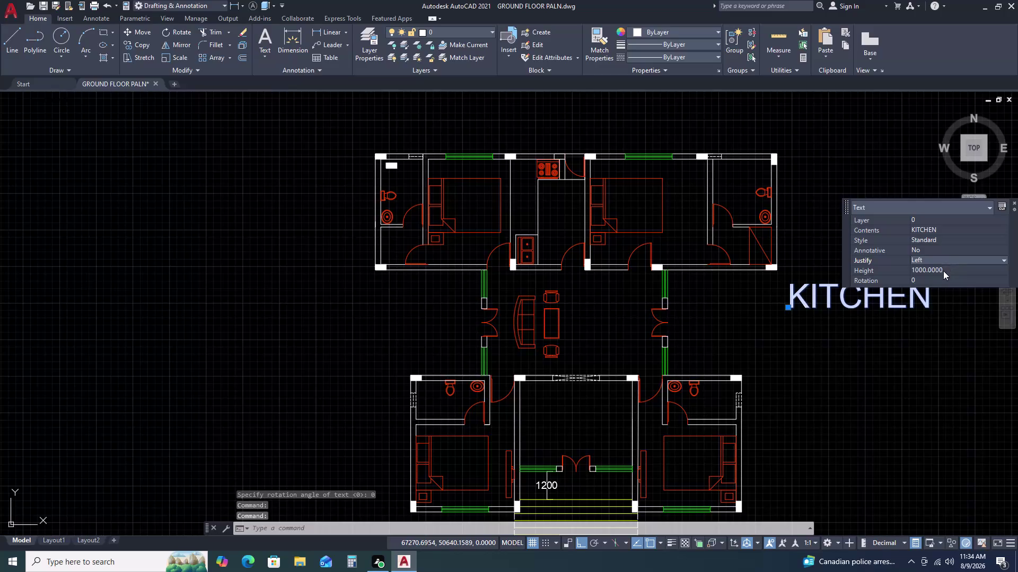
click(942, 271)
key(5)
text(0)
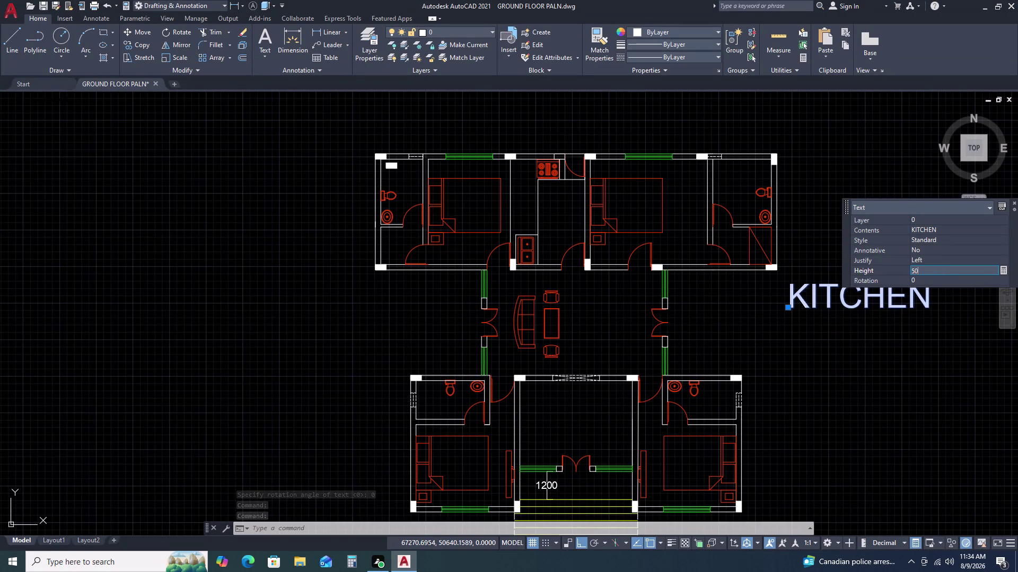
text(0)
key(Return)
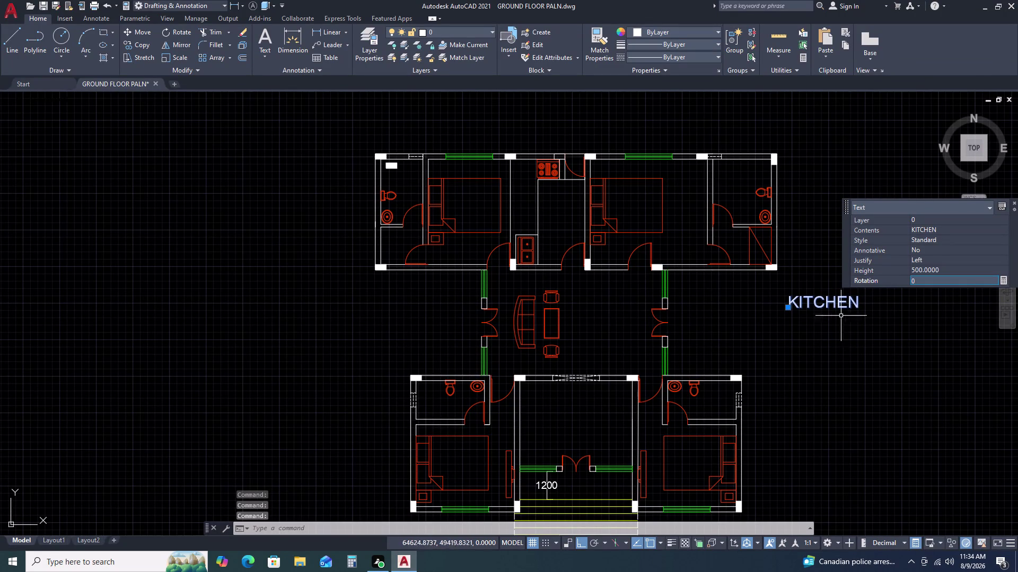
key(Escape)
middle_drag(855, 333, 833, 250)
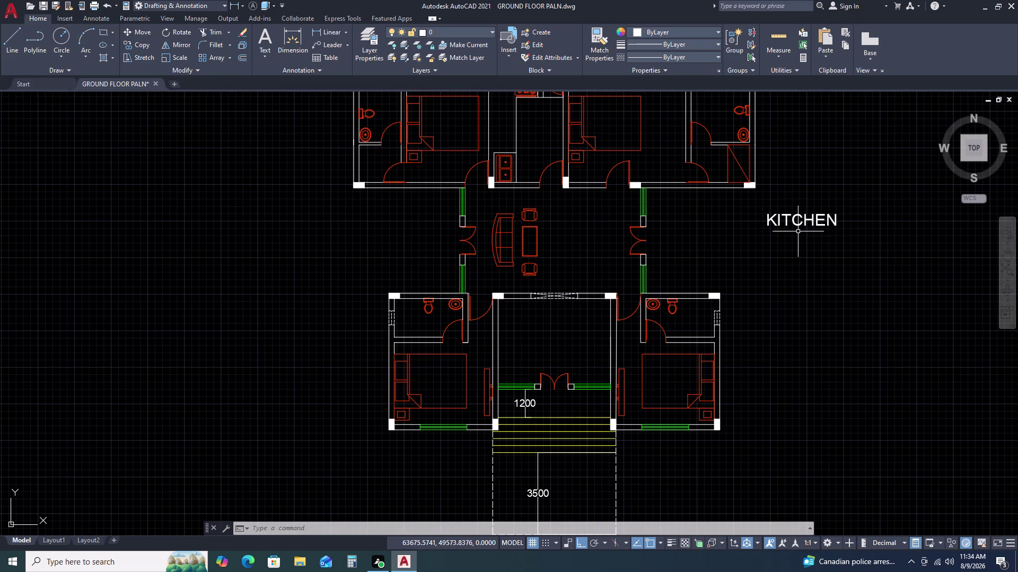
Select the KITCHEN label for copying and set the base point on it.
key(c)
key(o)
key(space)
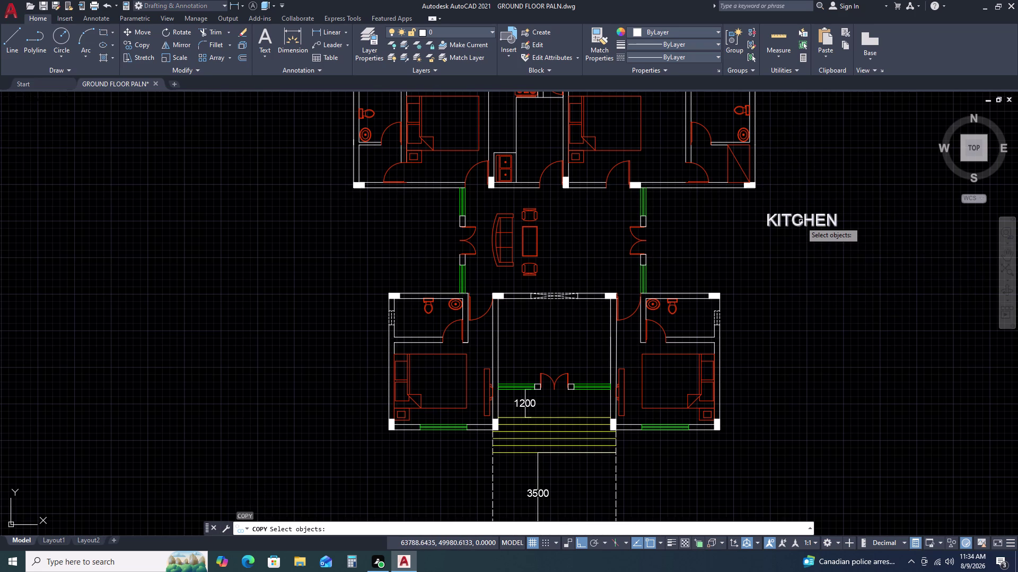
click(800, 221)
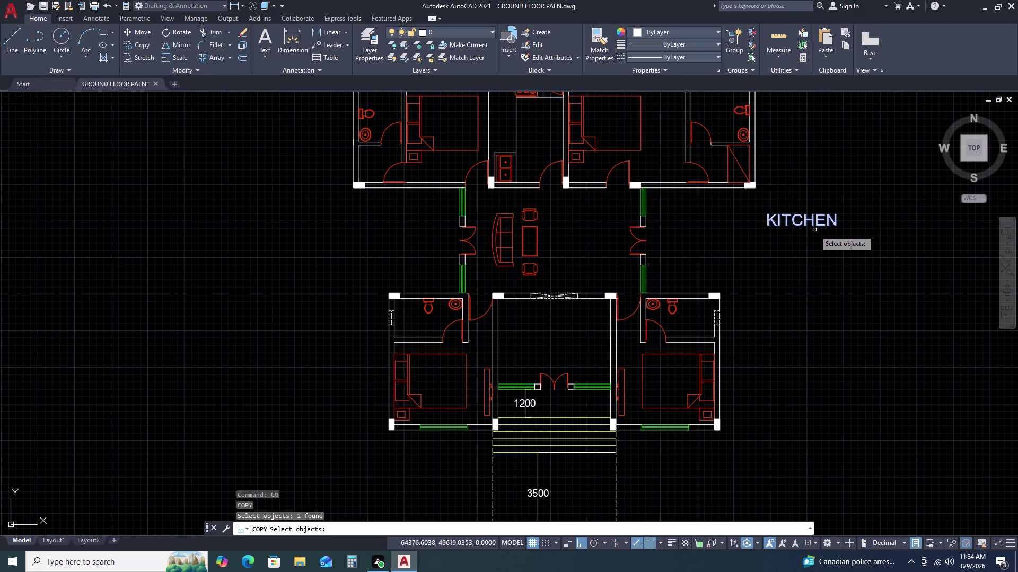
key(space)
double_click(782, 220)
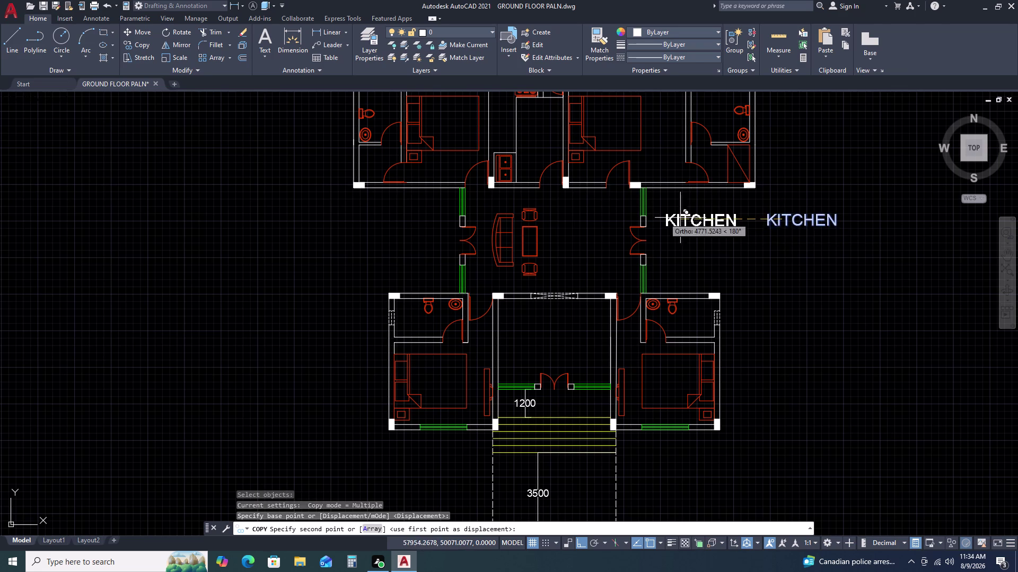
Place two KITCHEN copies in the upper-left room, with ortho turned off.
scroll(down, 3)
key(F8)
scroll(up, 3)
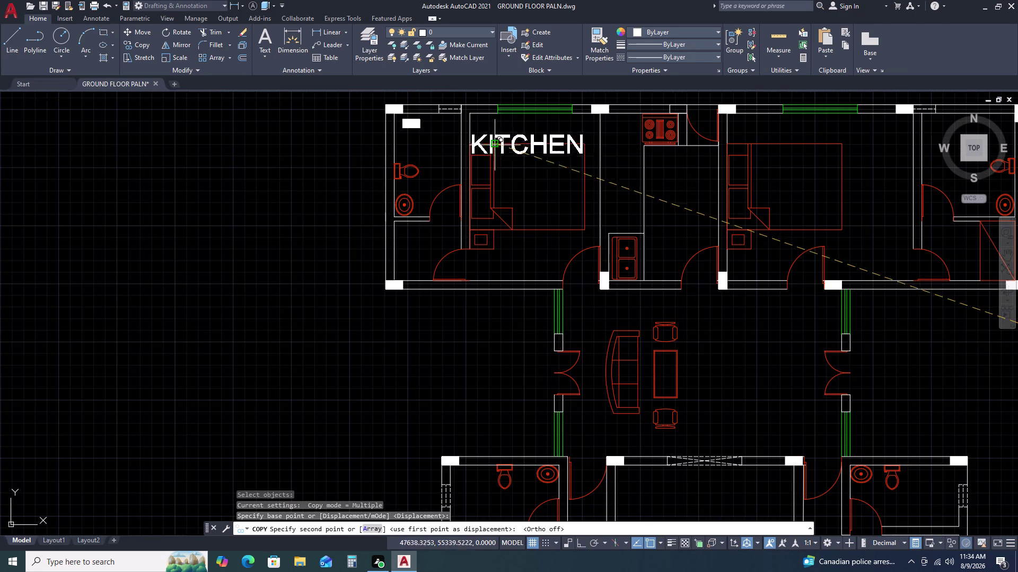
middle_drag(527, 192, 545, 250)
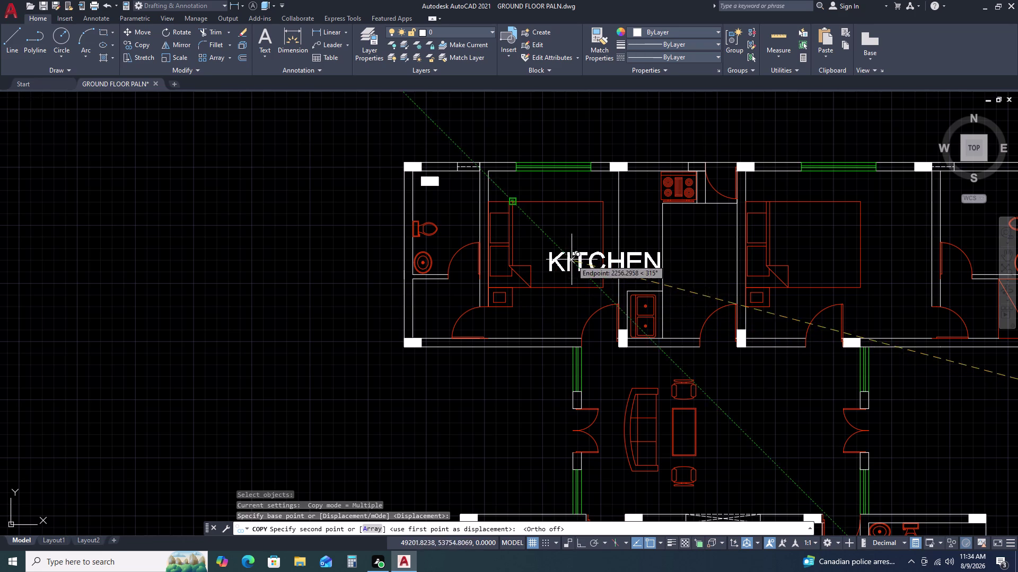
scroll(up, 3)
click(523, 191)
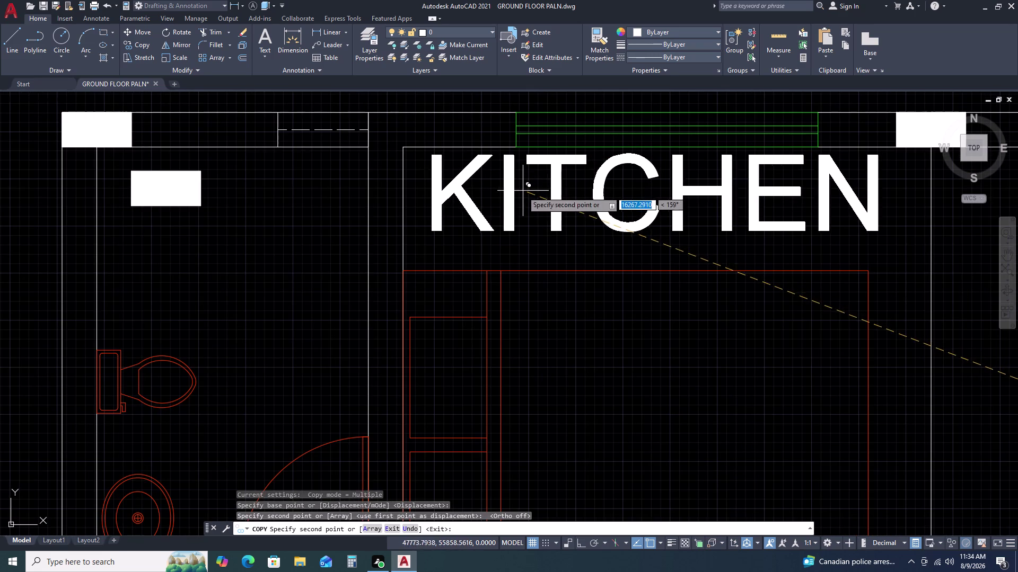
click(584, 286)
key(Escape)
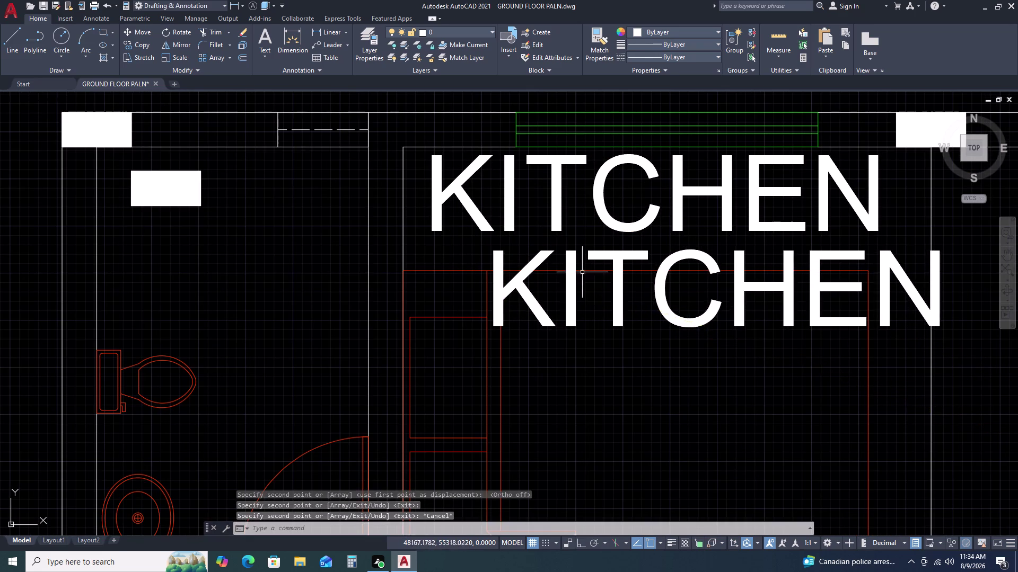
Set the upper KITCHEN copy's text height to 250.
scroll(down, 3)
double_click(608, 245)
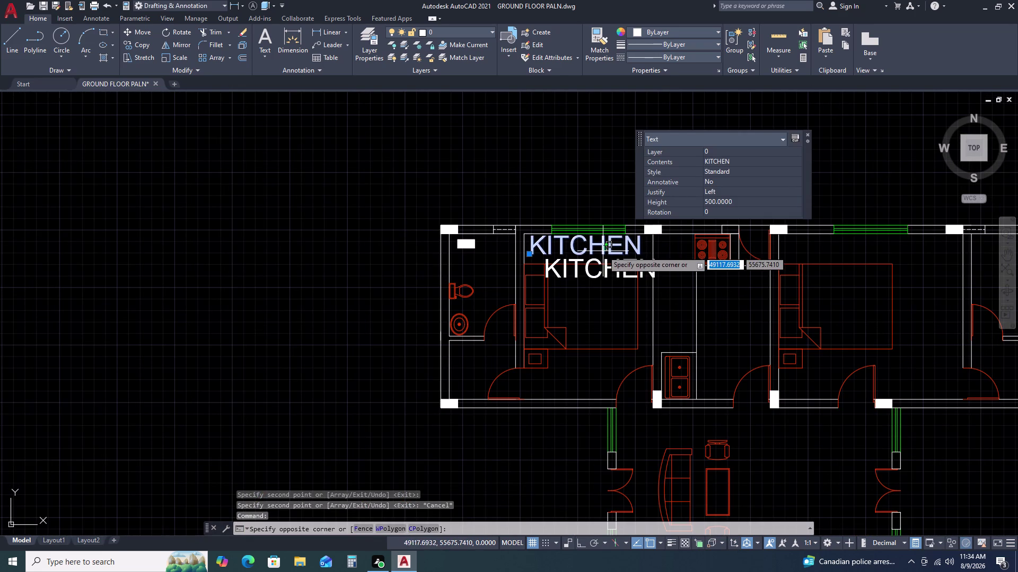
click(602, 251)
click(739, 203)
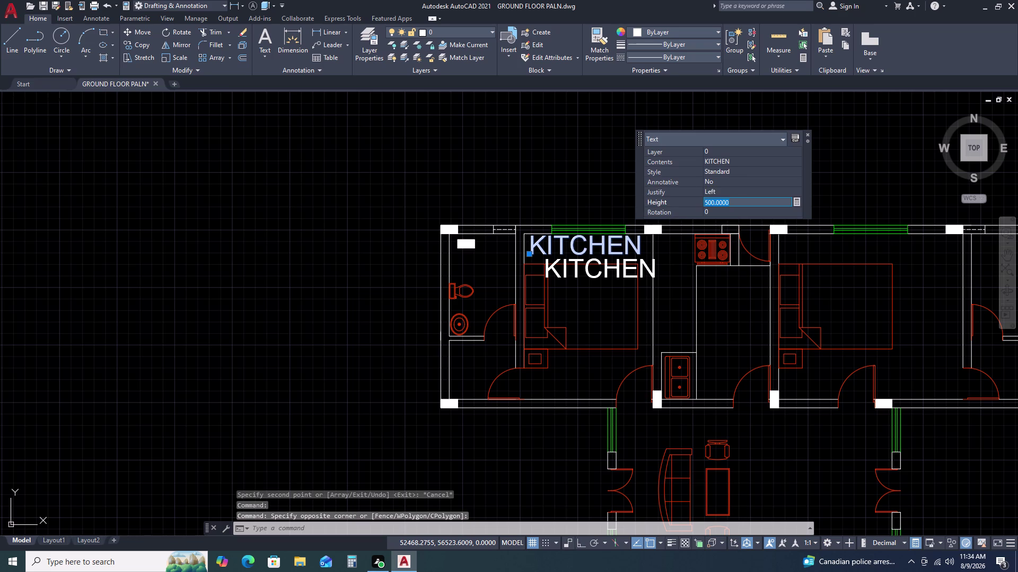
text(250)
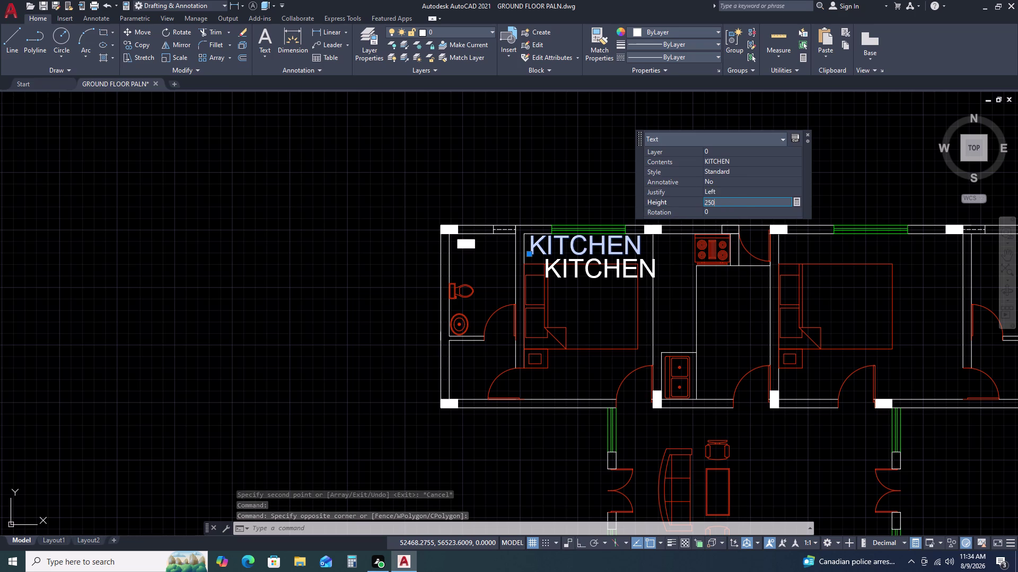
key(Return)
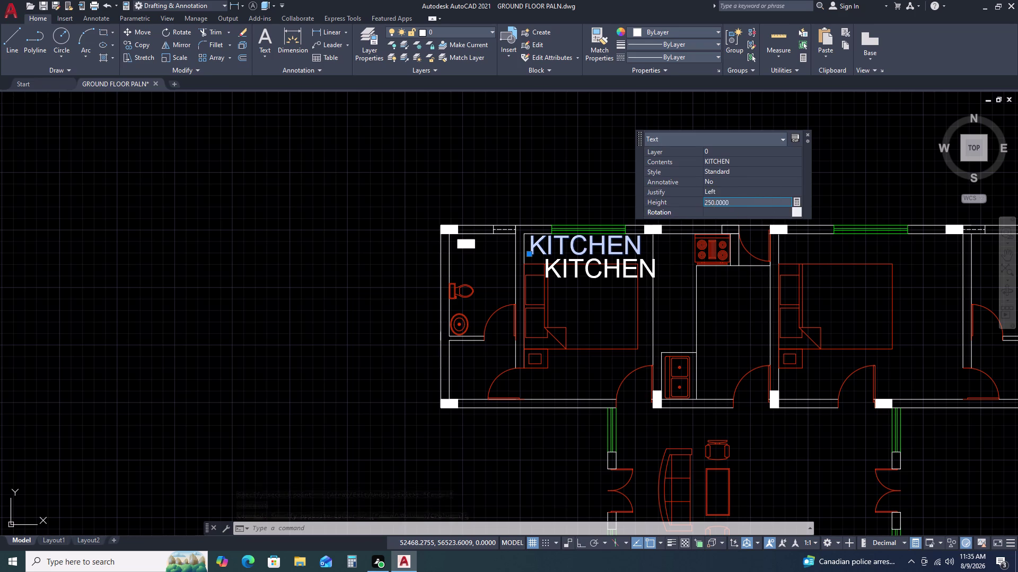
key(Escape)
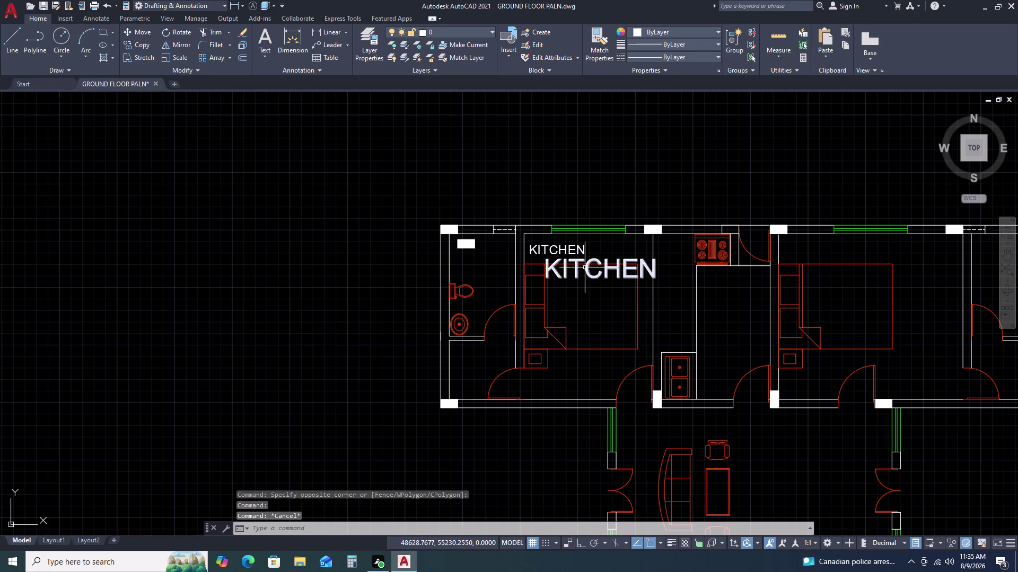
double_click(578, 271)
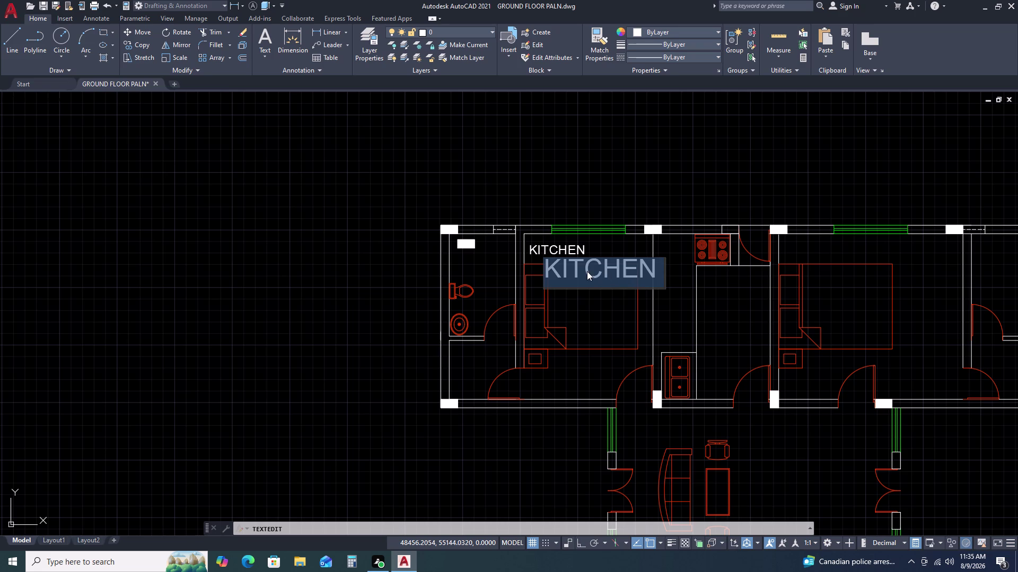
Replace the lower KITCHEN copy's wording with 3500X4500.
text(3)
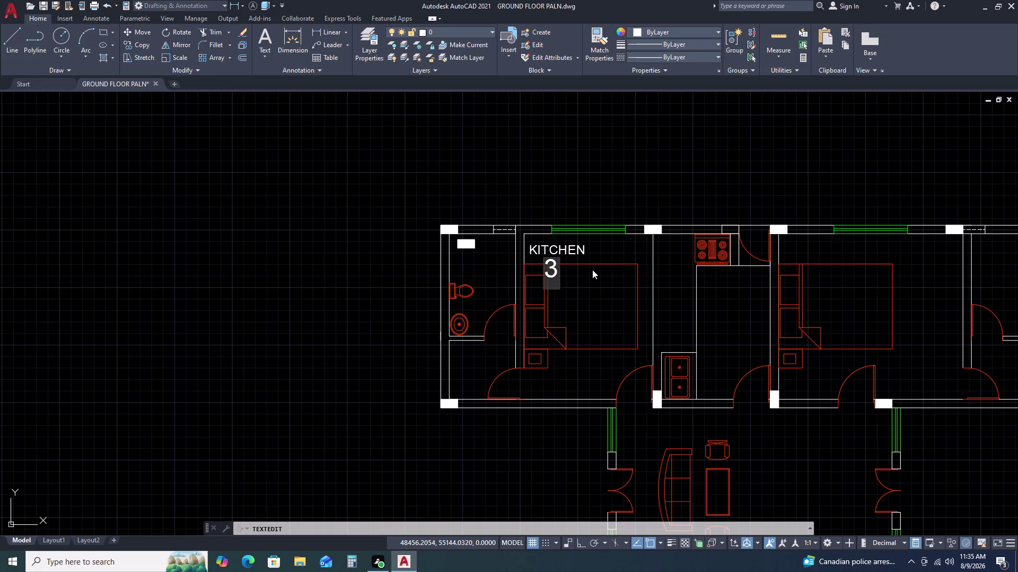
text(5)
key(0)
key(0)
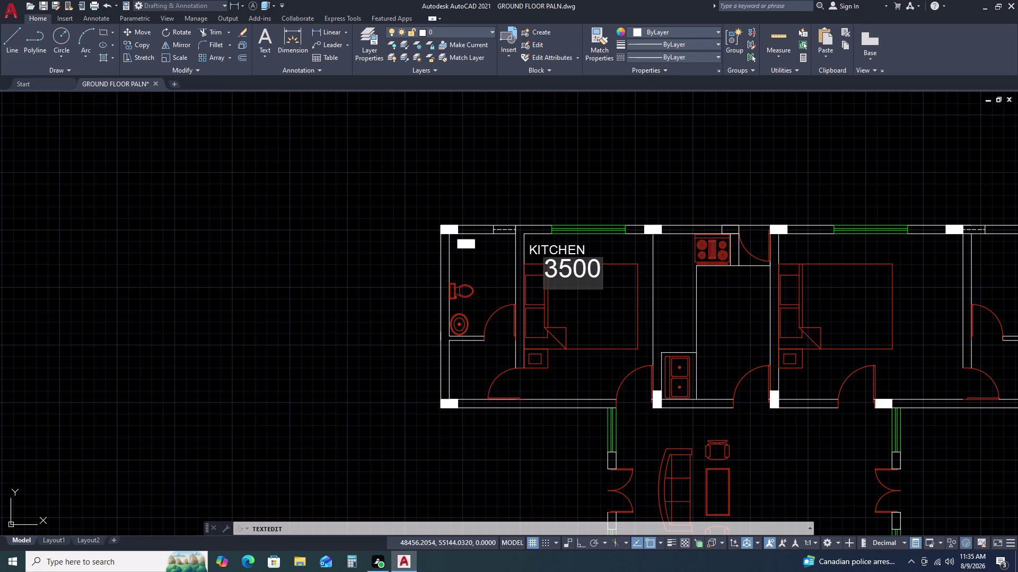
key(x)
text(45)
text(00)
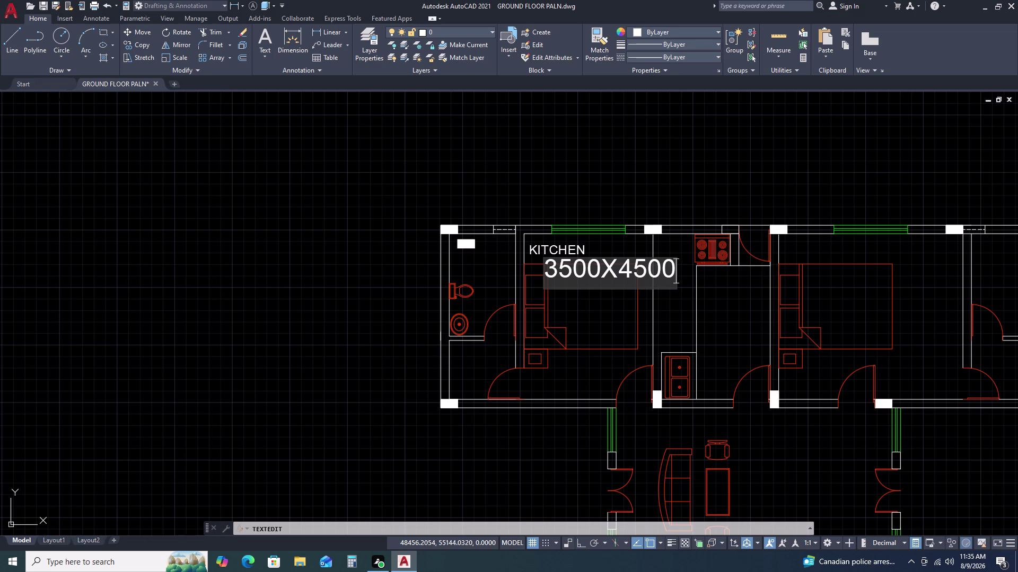
key(Return)
key(Escape)
Select the 3500X4500 text, clear the selection, and launch MATCHPROP (MA).
click(613, 273)
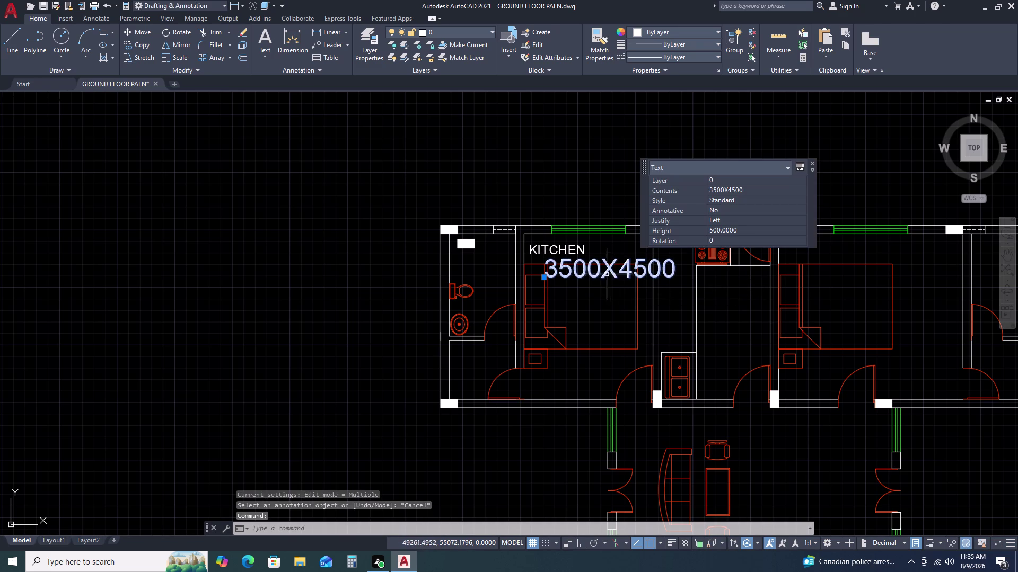
scroll(down, 3)
middle_drag(591, 301, 543, 261)
key(Escape)
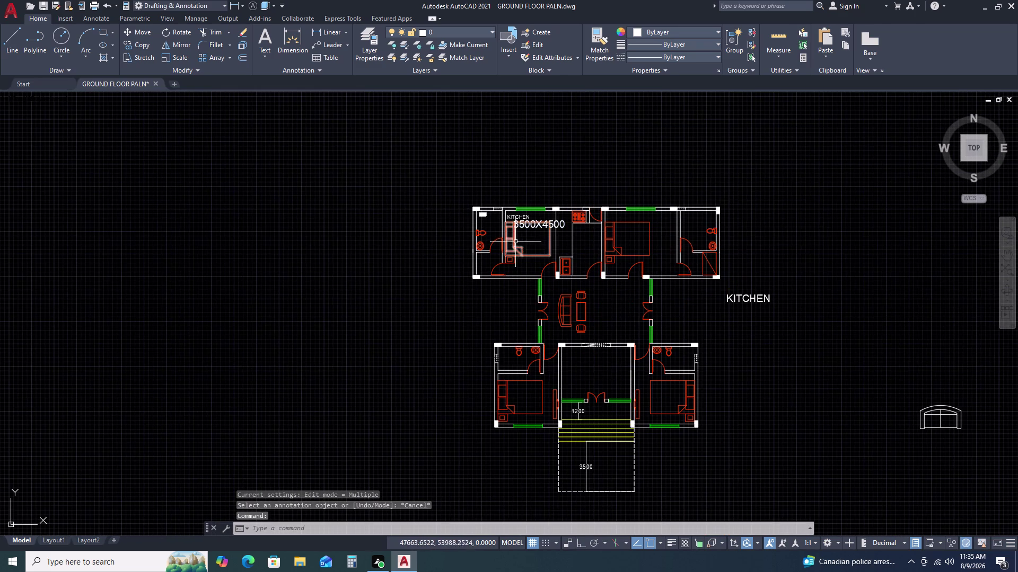
scroll(up, 3)
text(M)
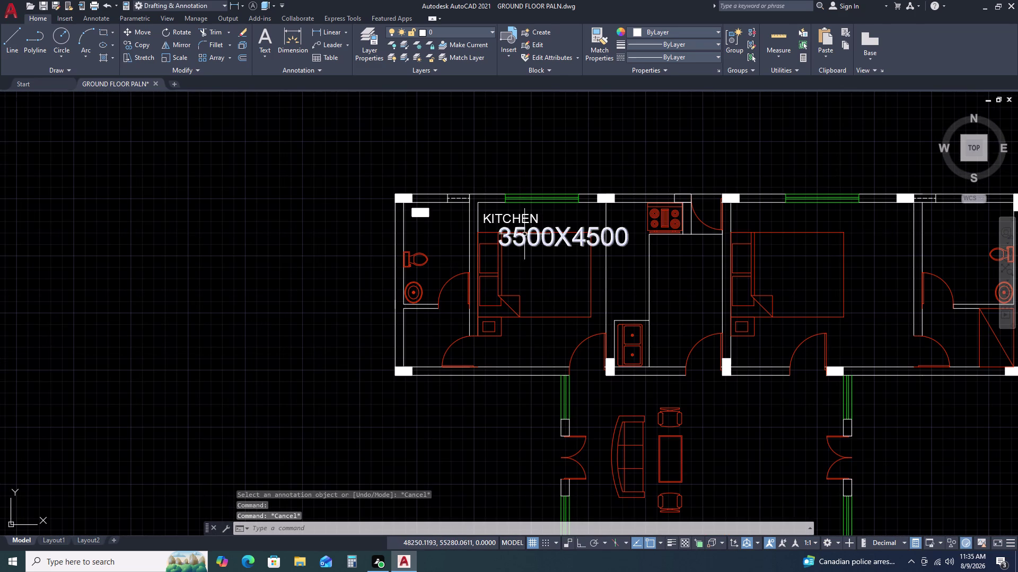
text(A)
key(space)
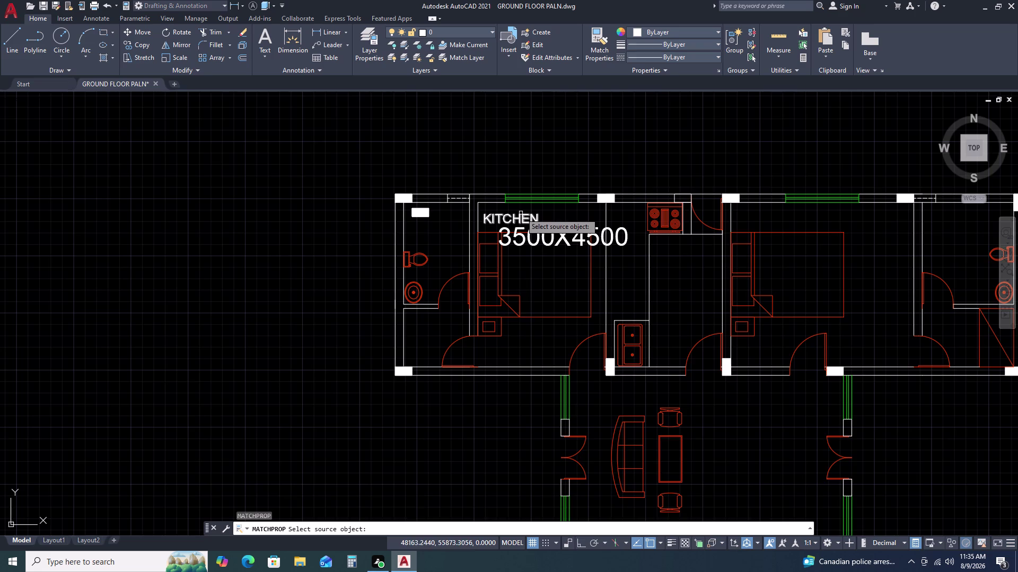
Match the 3500X4500 text's properties to the KITCHEN label.
scroll(up, 3)
double_click(524, 219)
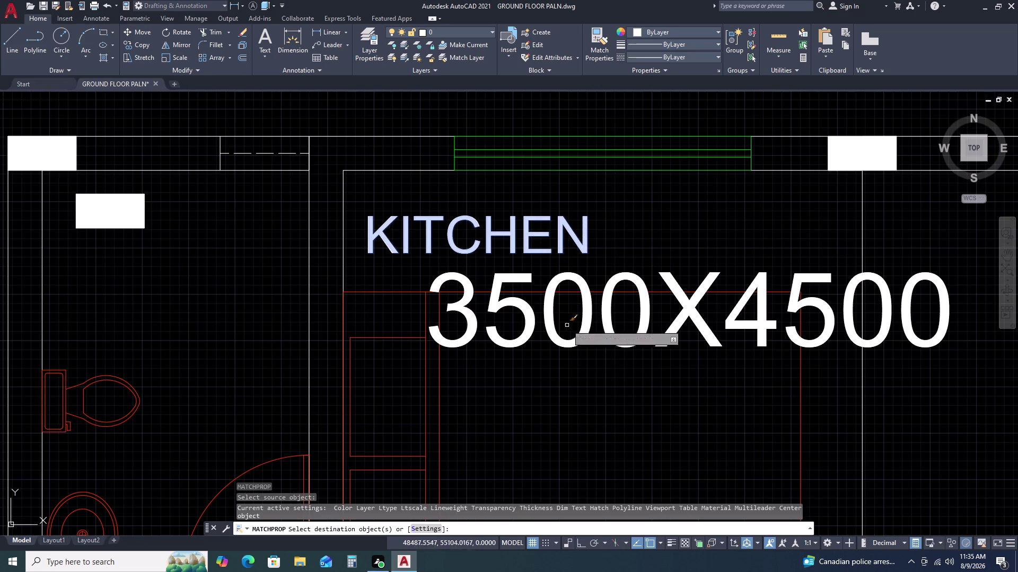
click(550, 313)
click(534, 305)
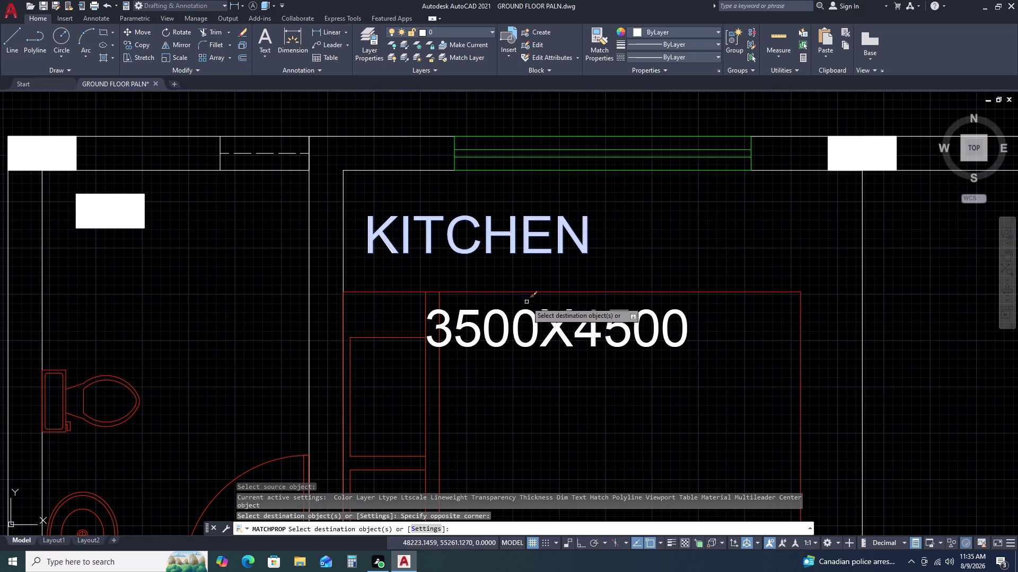
key(Escape)
Zoom back to the kitchen and select the KITCHEN label.
scroll(down, 3)
middle_drag(632, 300, 621, 218)
scroll(down, 3)
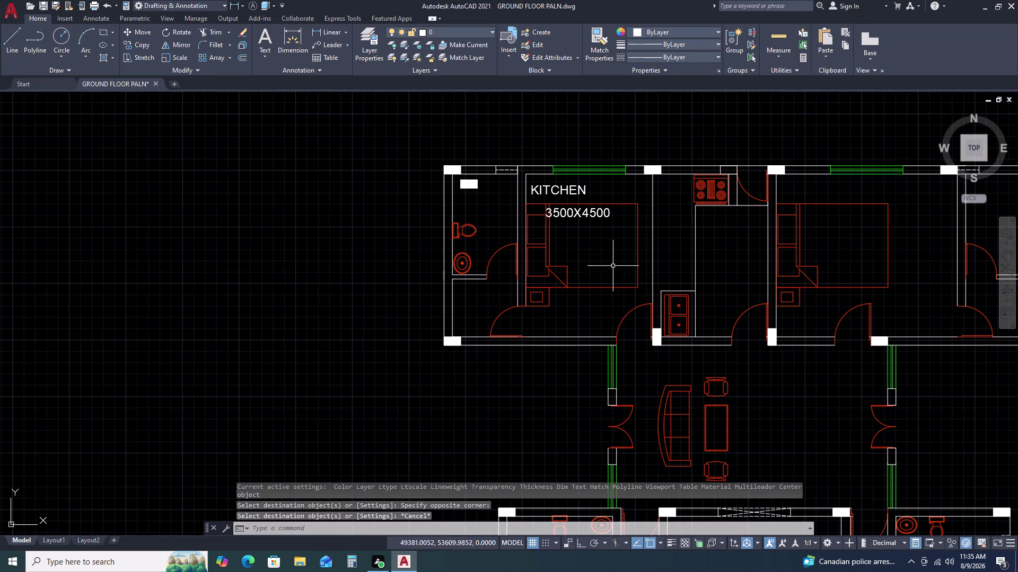
middle_drag(622, 281, 632, 284)
scroll(up, 3)
click(632, 216)
click(586, 194)
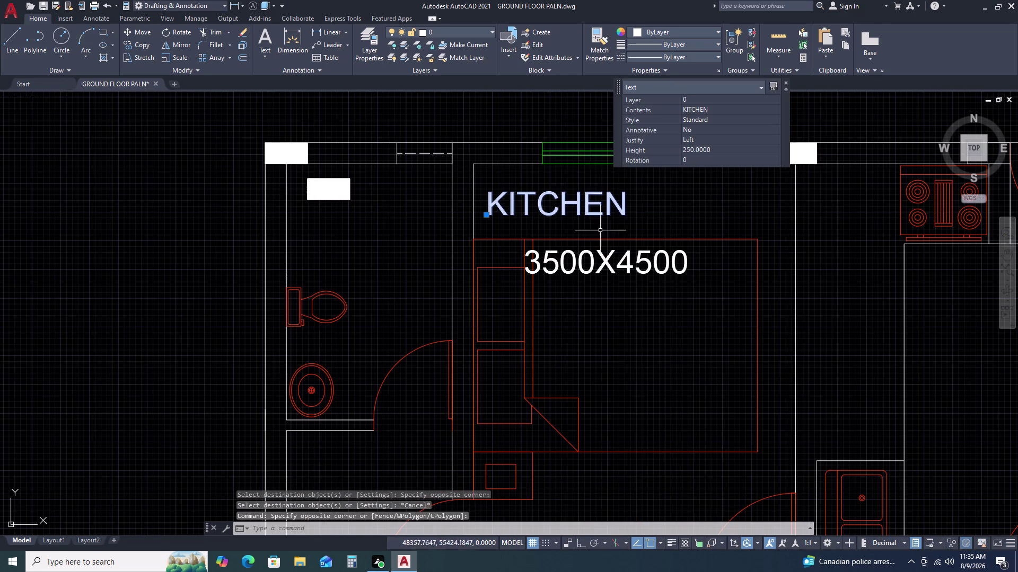
drag(640, 275, 632, 273)
click(607, 259)
Move KITCHEN over the middle of the room.
text(M)
key(space)
drag(630, 275, 635, 282)
click(623, 347)
drag(667, 331, 661, 332)
click(627, 335)
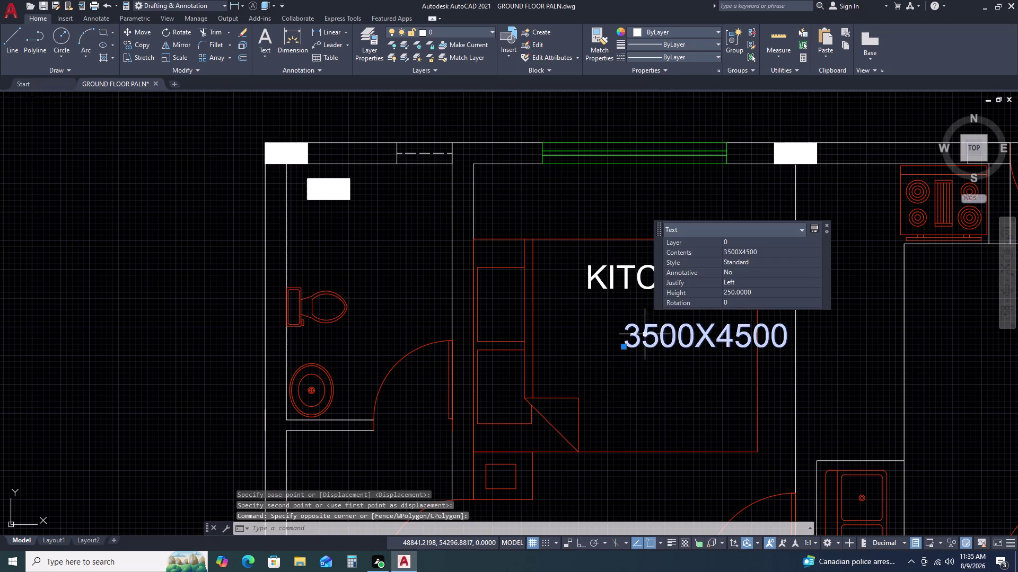
Move the 3500X4500 text directly beneath KITCHEN.
key(m)
key(space)
drag(667, 331, 660, 330)
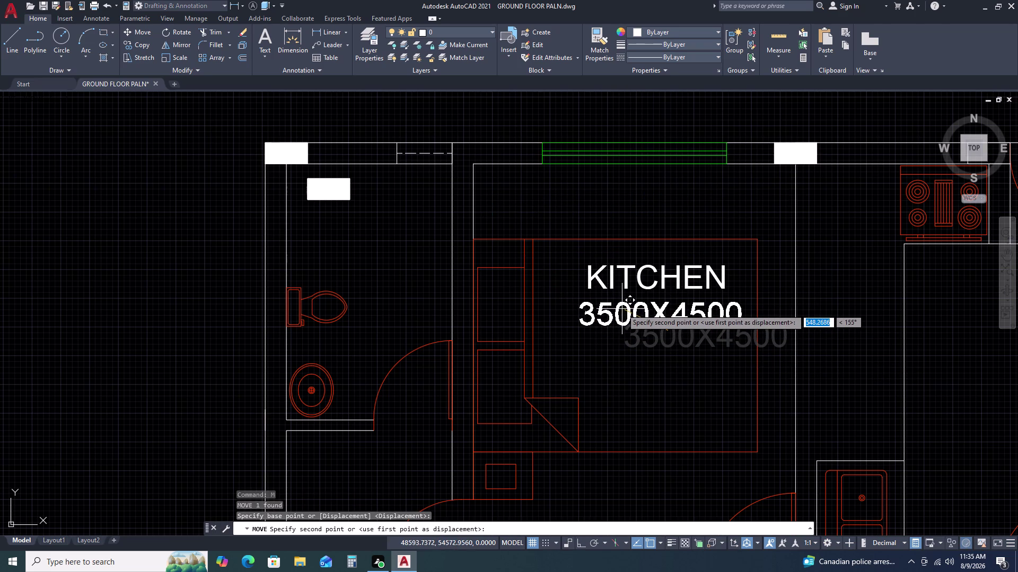
click(622, 309)
Window-select both the KITCHEN and 3500X4500 labels together.
scroll(down, 3)
middle_drag(674, 338, 676, 276)
middle_click(675, 267)
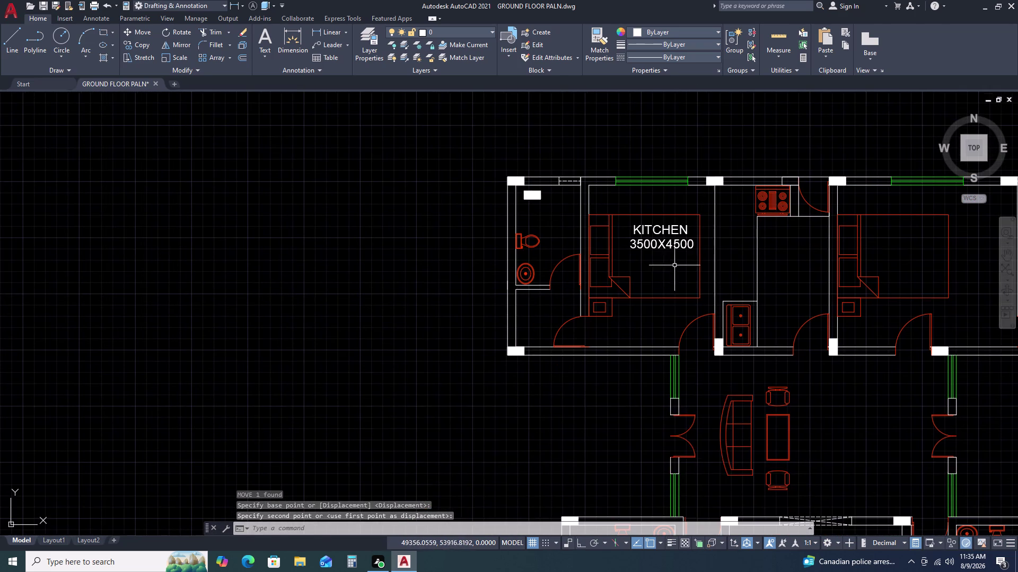
drag(666, 257, 661, 234)
click(653, 214)
key(Escape)
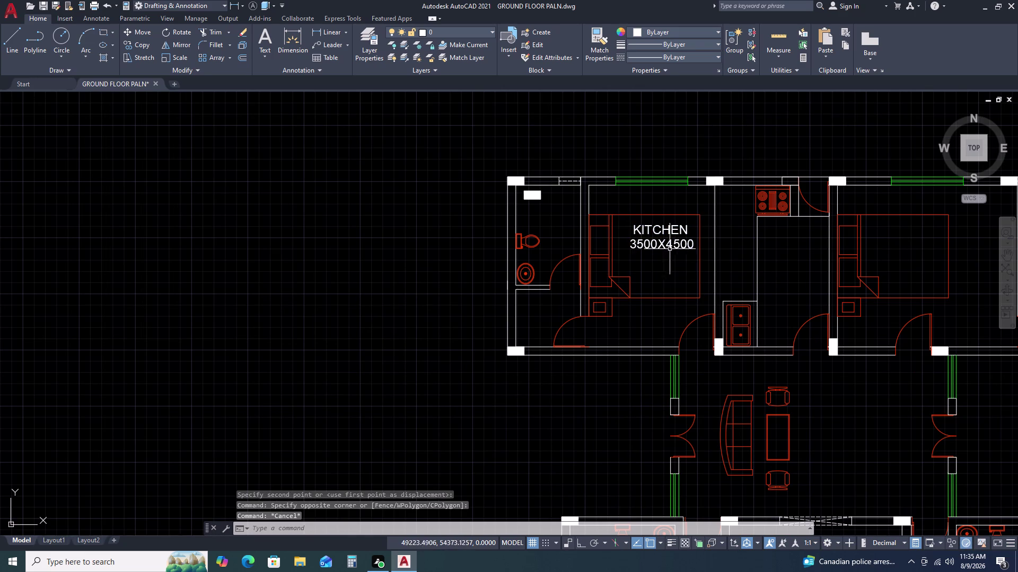
drag(663, 242, 654, 231)
click(651, 226)
Move both labels down near the room's lower wall.
text(M)
key(space)
double_click(664, 255)
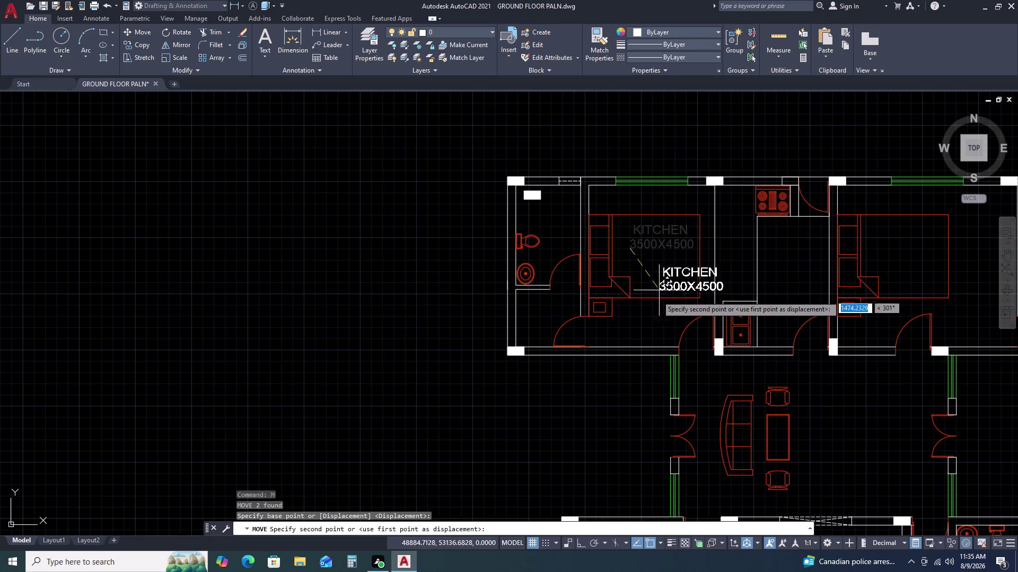
scroll(up, 3)
click(597, 329)
scroll(down, 3)
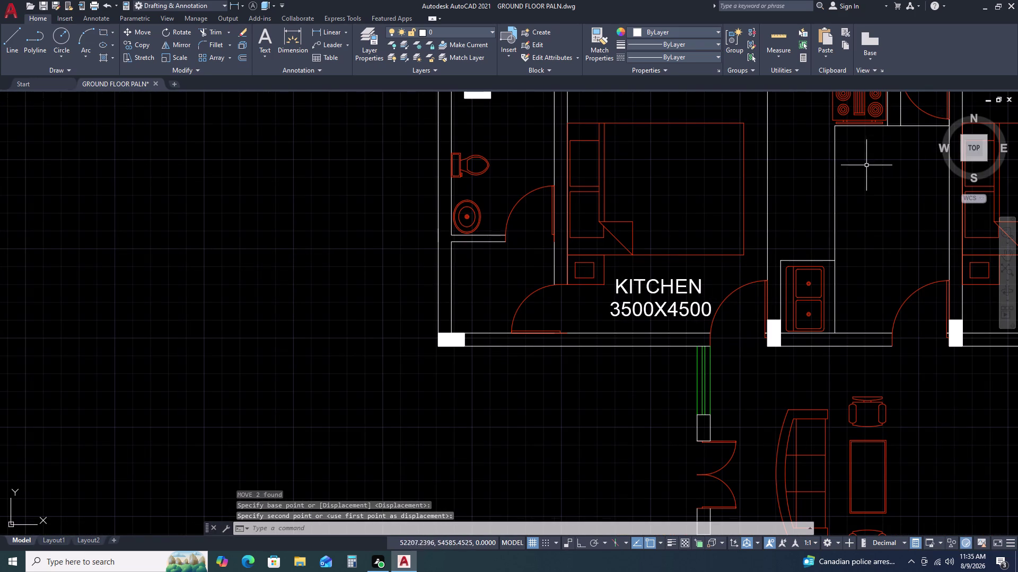
middle_drag(581, 246, 673, 181)
middle_drag(701, 168, 708, 165)
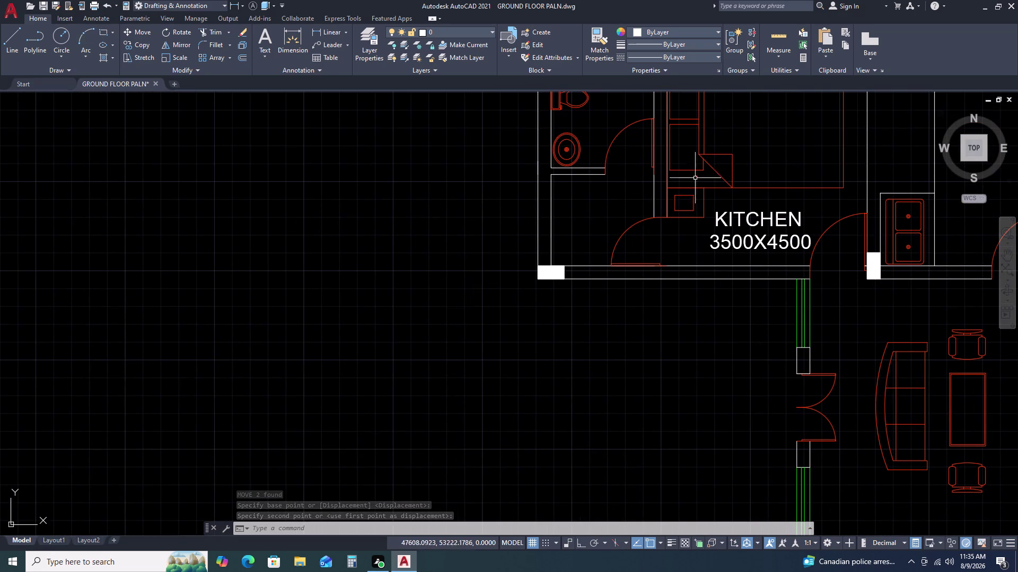
middle_drag(595, 260, 662, 243)
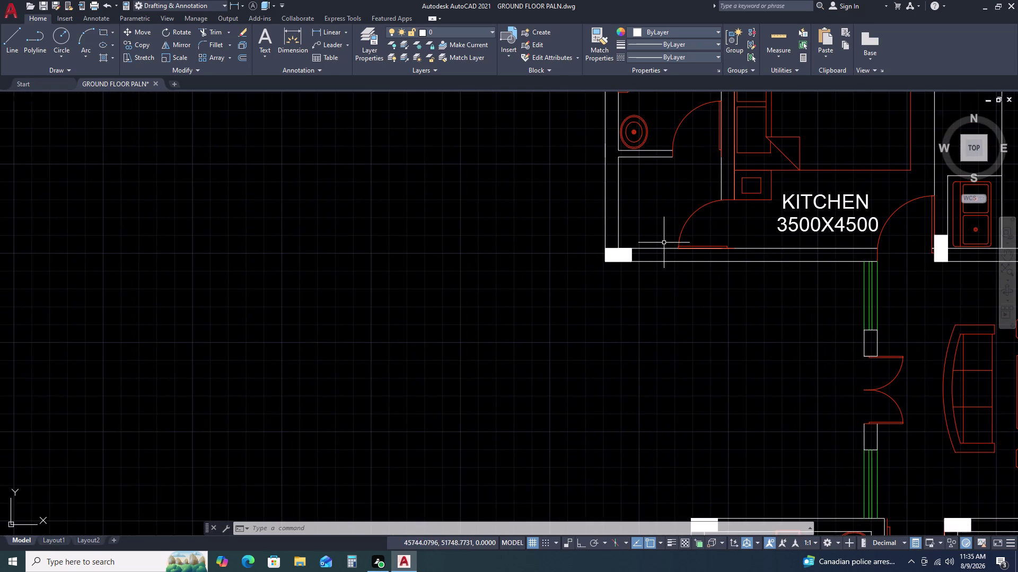
Draw a vertical line and a diagonal from the wall corner across the narrow space.
text(L)
key(space)
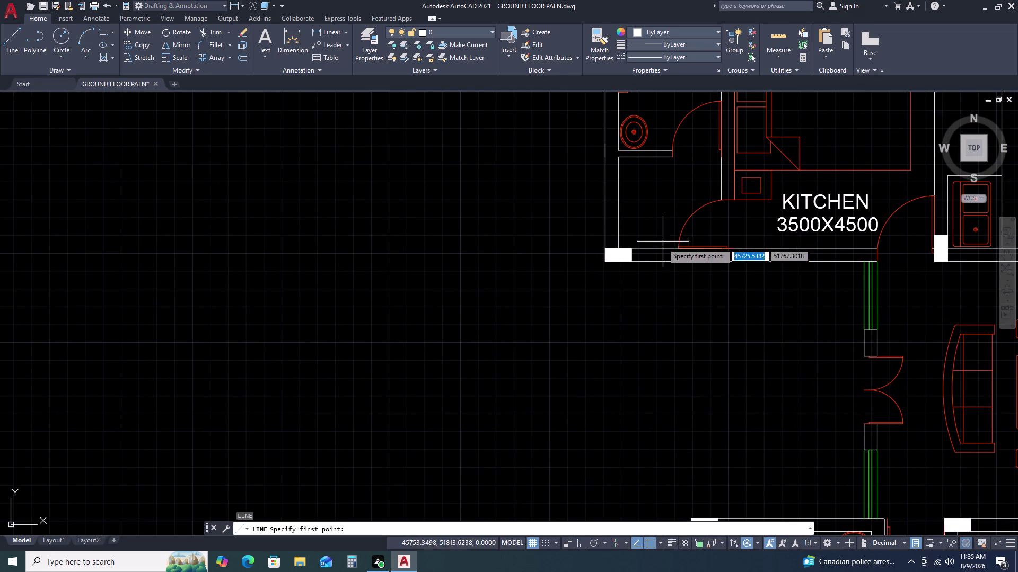
click(651, 159)
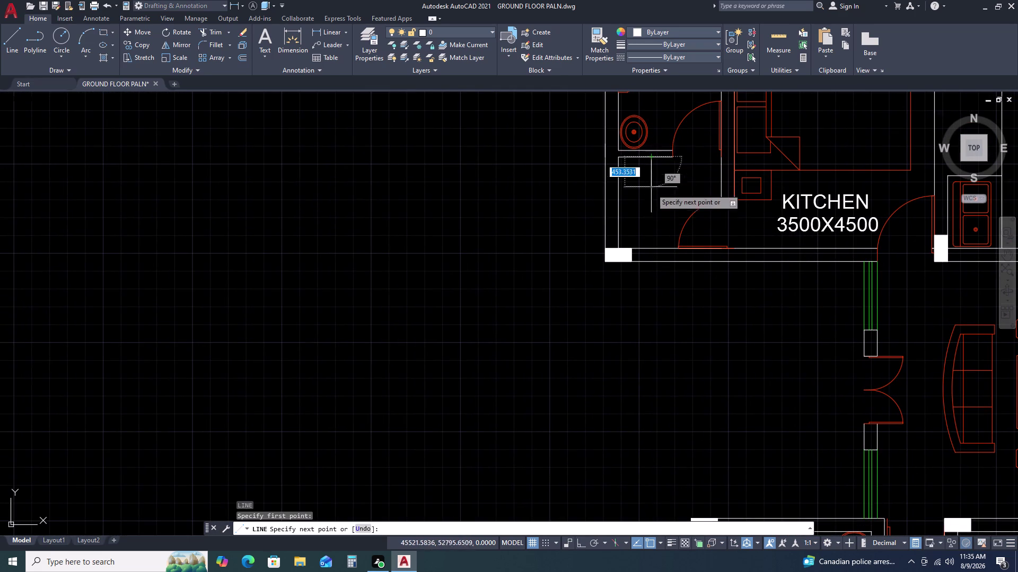
click(650, 248)
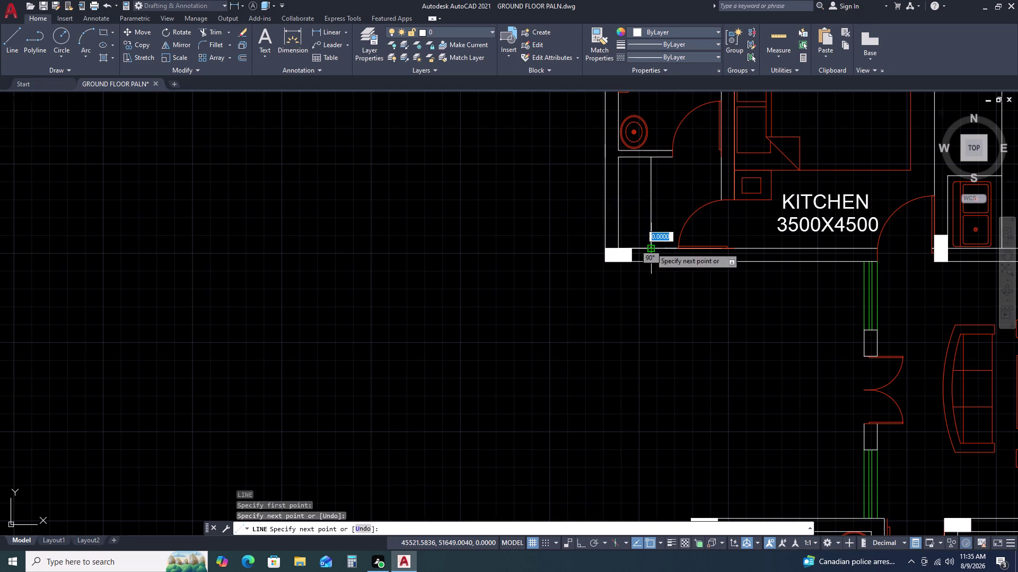
click(619, 156)
key(Escape)
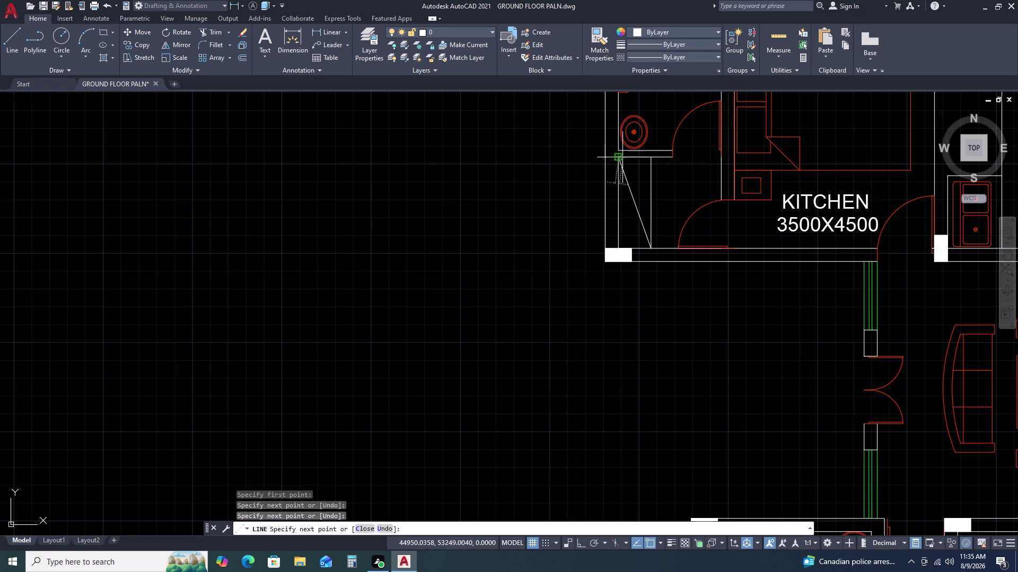
scroll(down, 3)
scroll(down, 3)
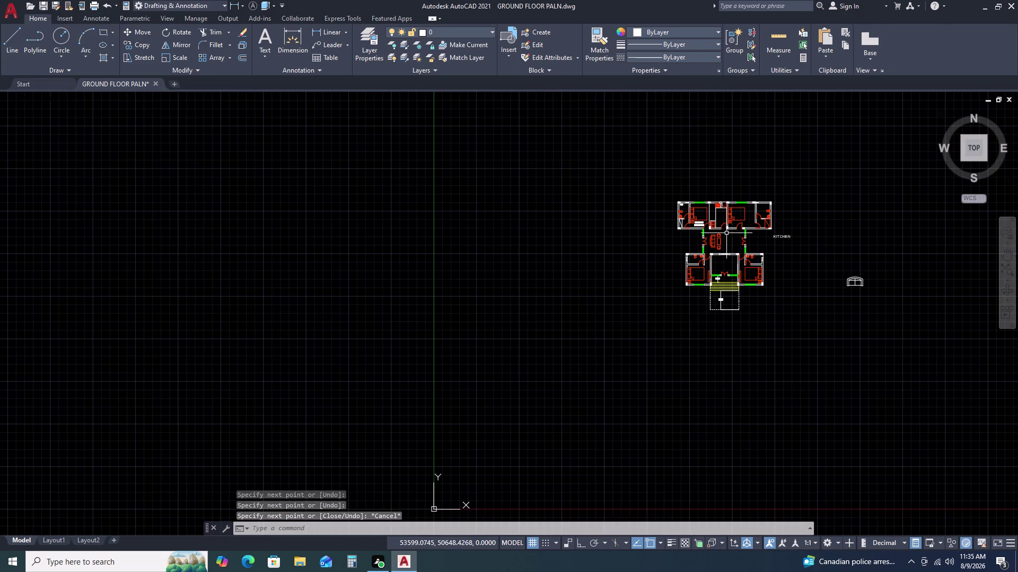
scroll(up, 3)
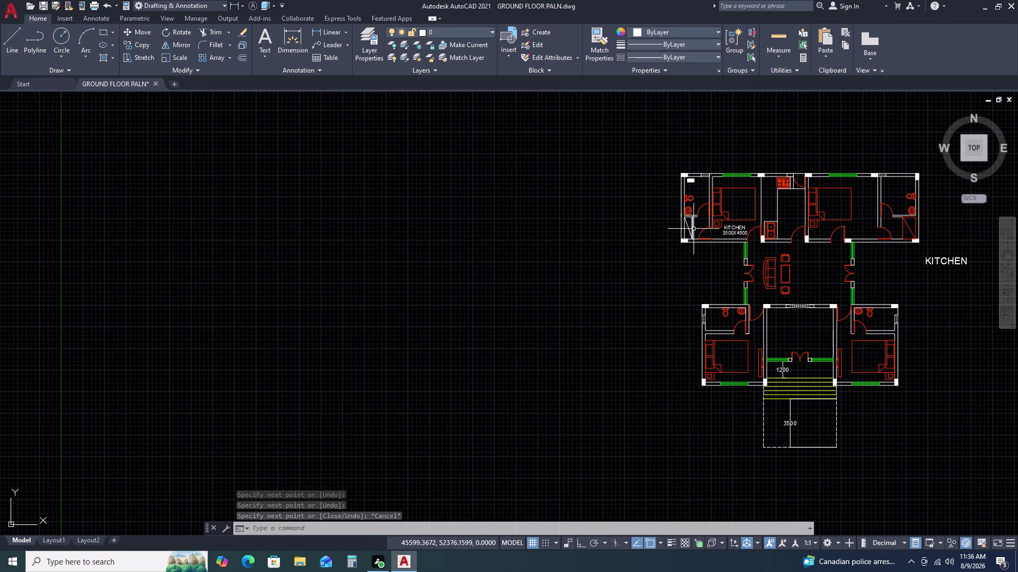
scroll(up, 3)
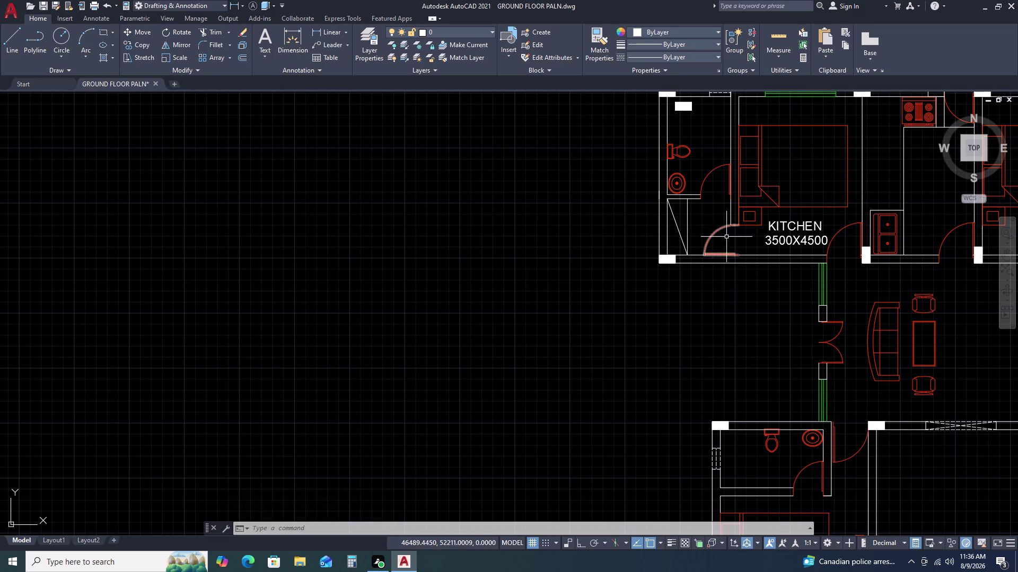
scroll(up, 3)
Copy the KITCHEN label to two spots on the left and two in the toilet.
click(791, 223)
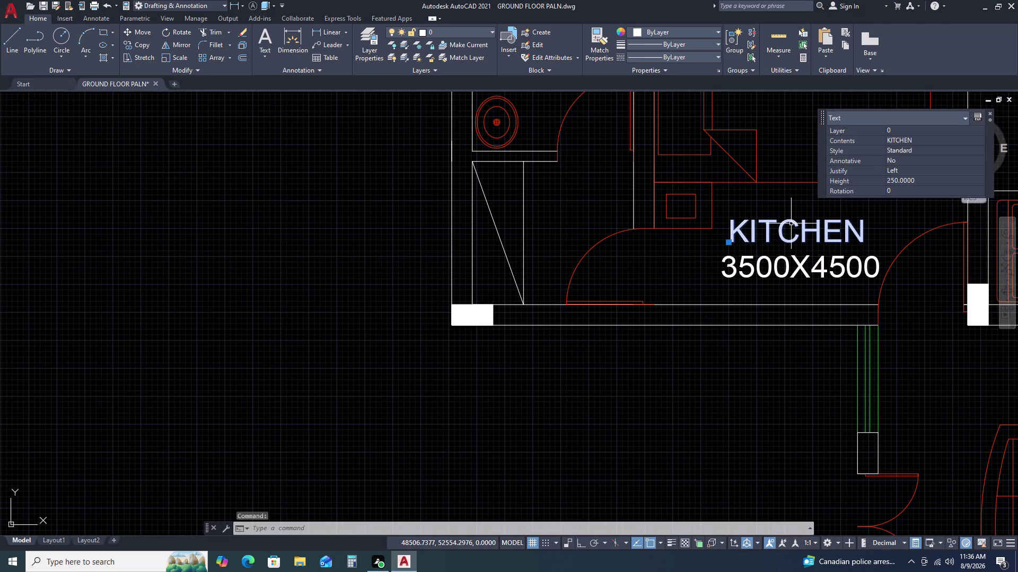
text(CO)
key(space)
double_click(791, 224)
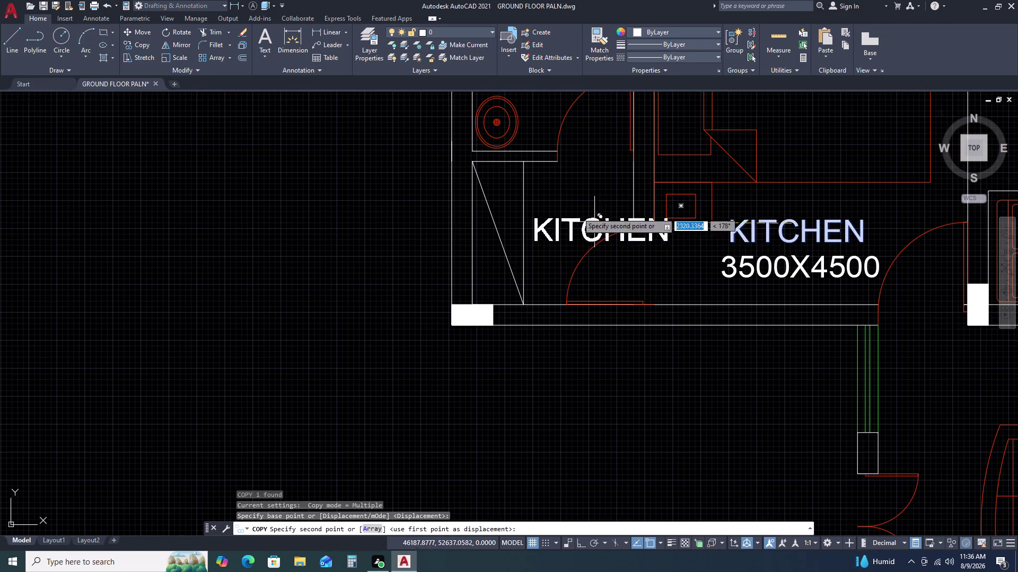
click(542, 187)
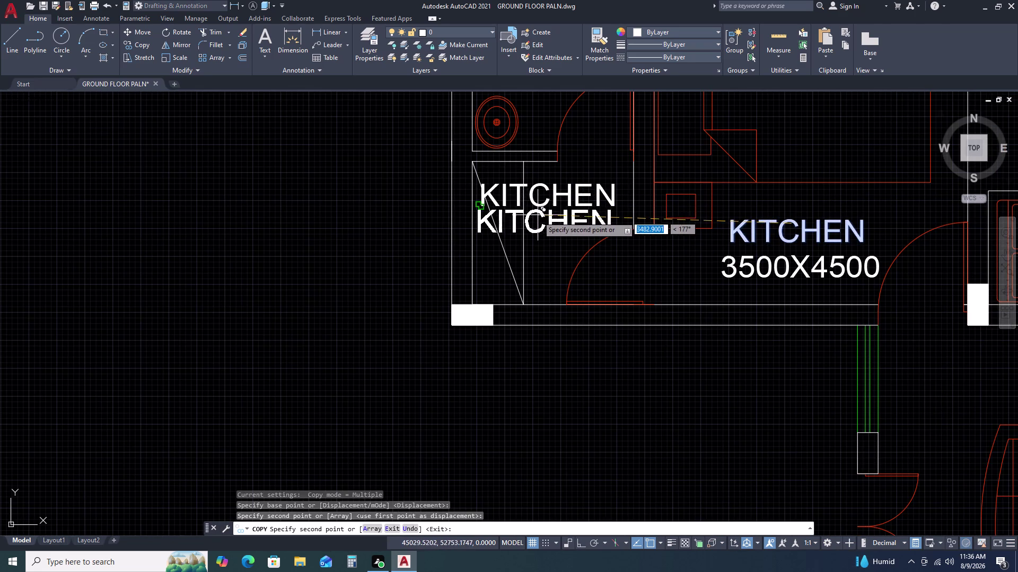
double_click(540, 222)
scroll(down, 3)
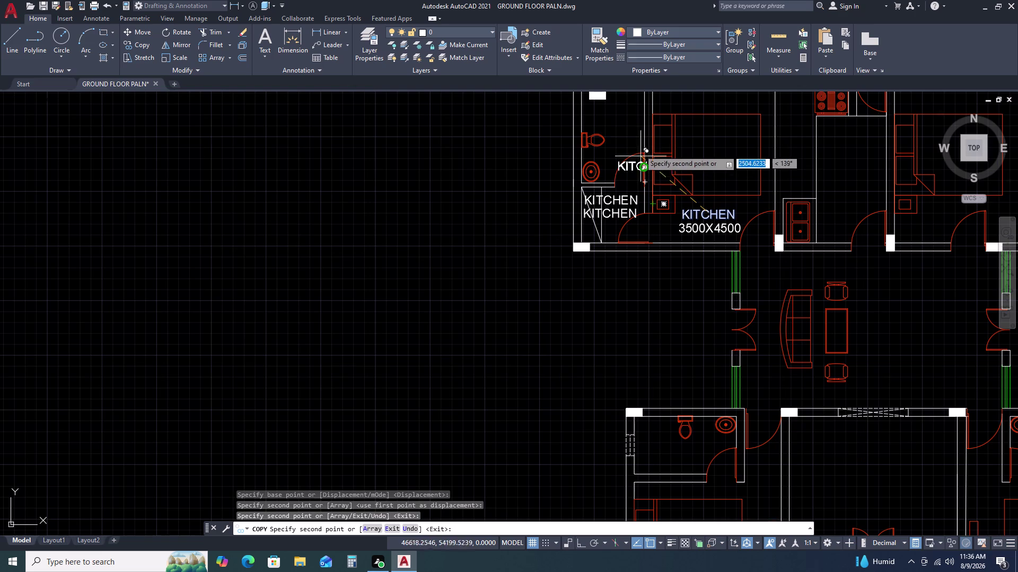
middle_drag(617, 129, 618, 199)
scroll(up, 3)
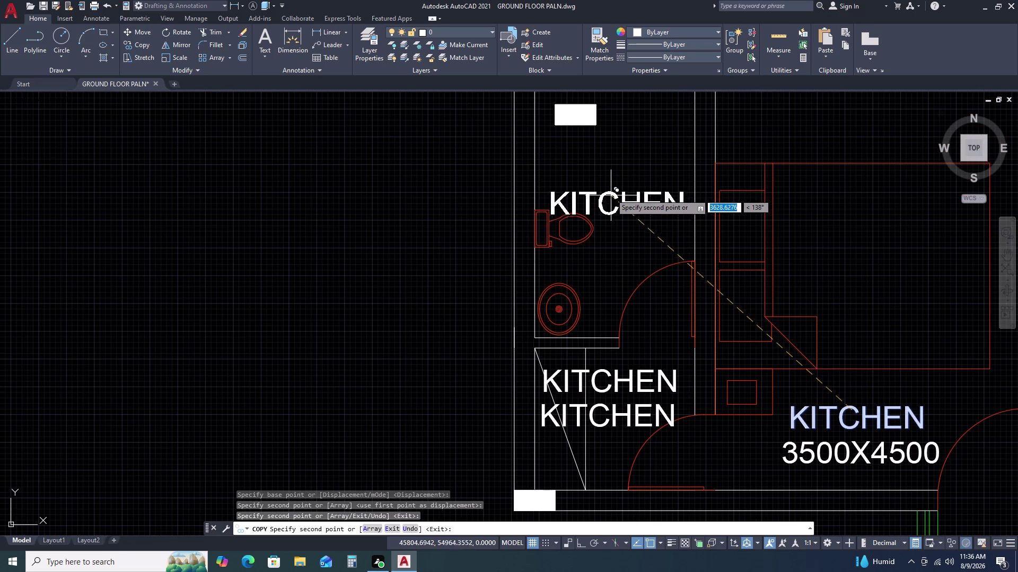
double_click(613, 149)
double_click(615, 180)
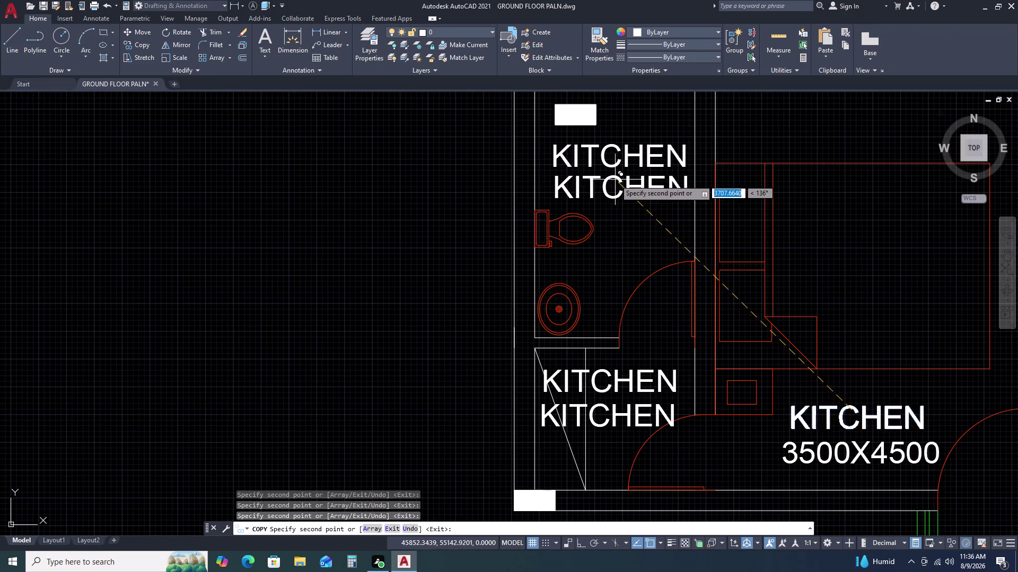
Place two more KITCHEN label copies in the middle room.
scroll(down, 3)
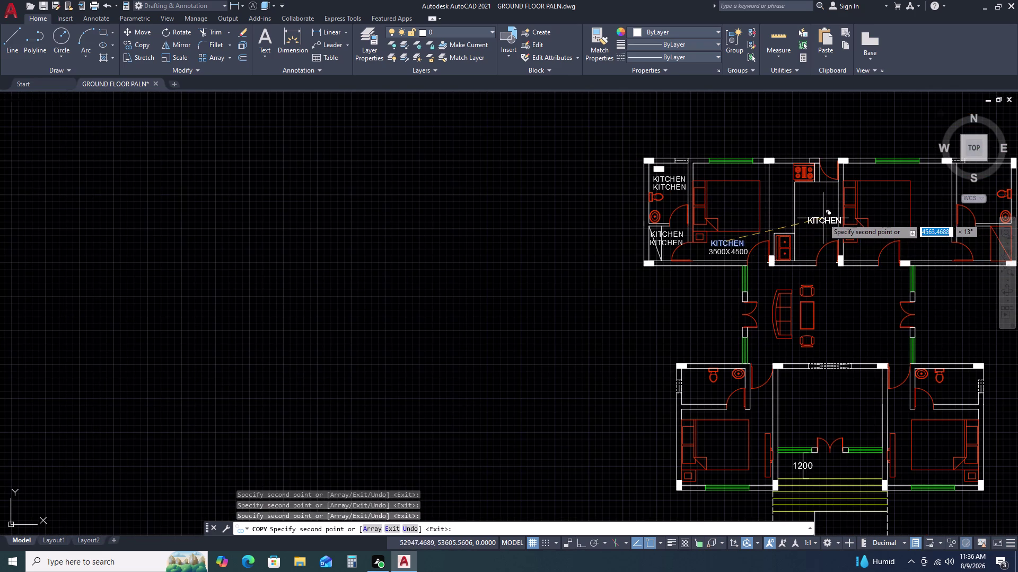
middle_drag(808, 220, 678, 212)
scroll(up, 3)
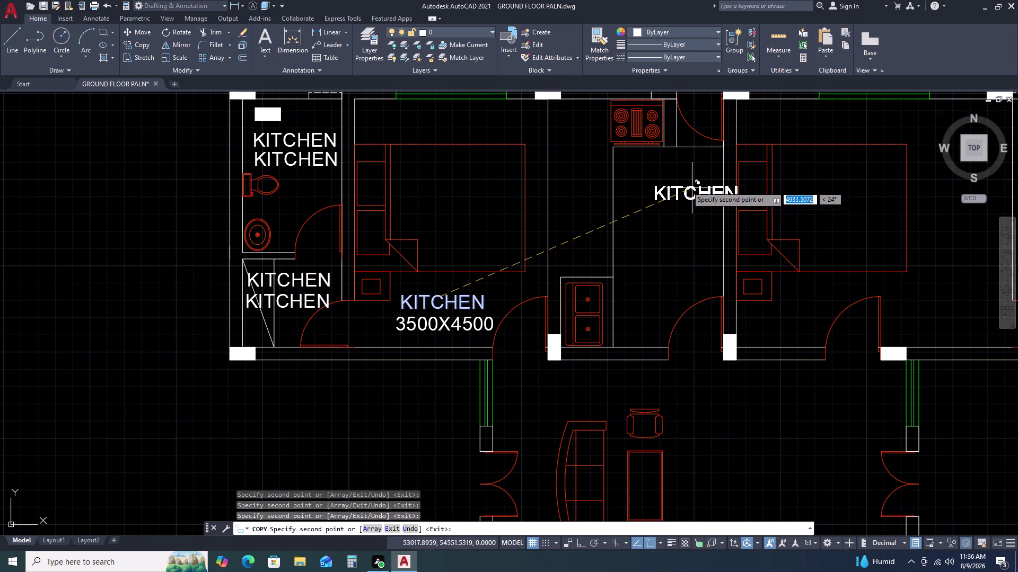
click(669, 176)
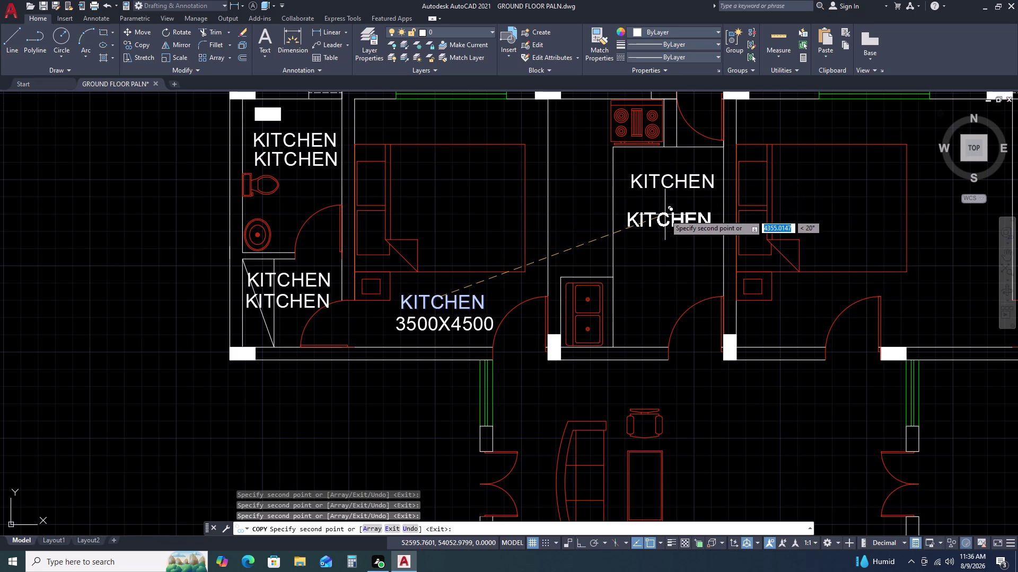
click(664, 214)
Add KITCHEN copies at the right bedroom's top and delete the extra copy.
middle_drag(744, 217, 623, 246)
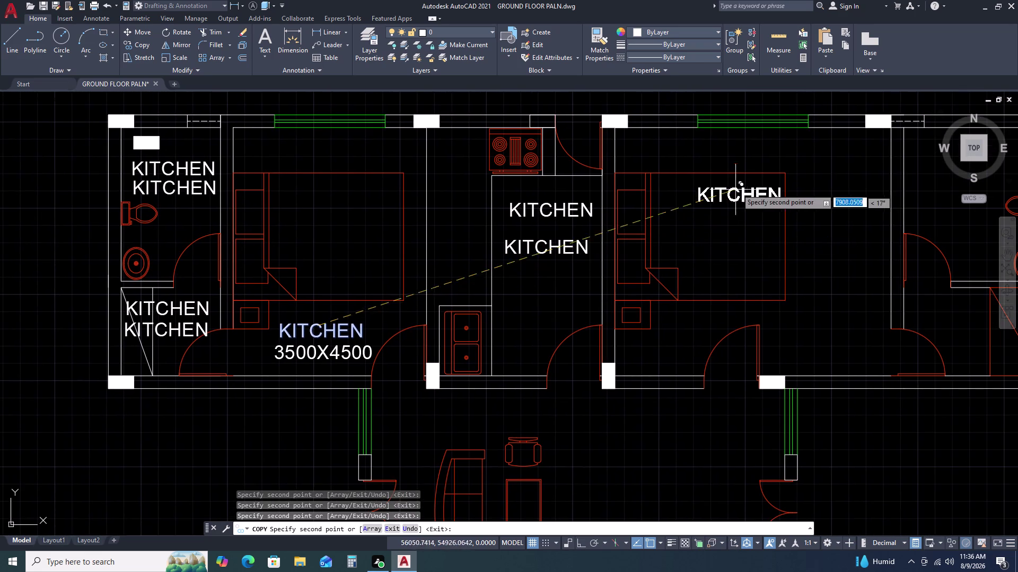
double_click(746, 139)
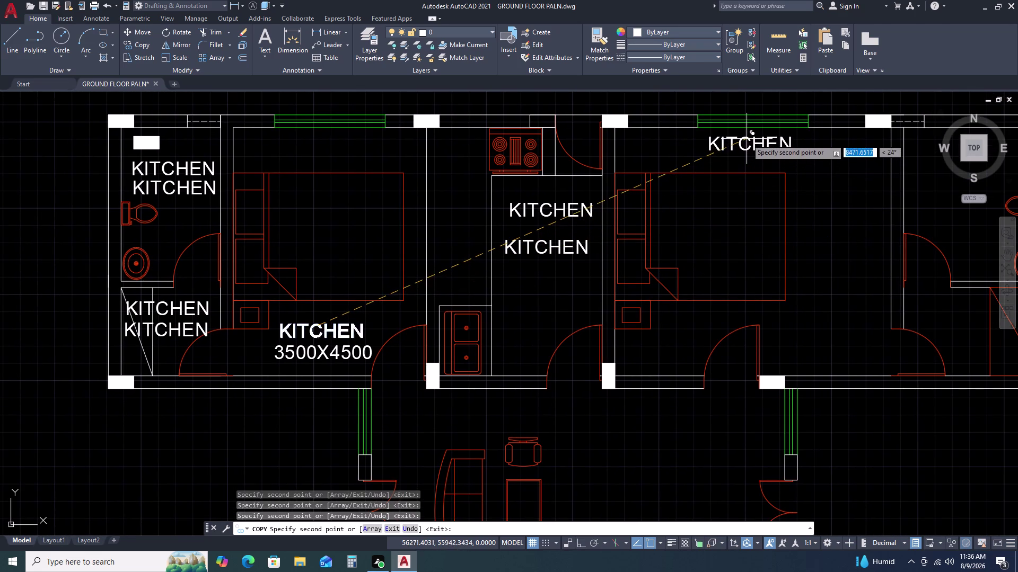
click(743, 158)
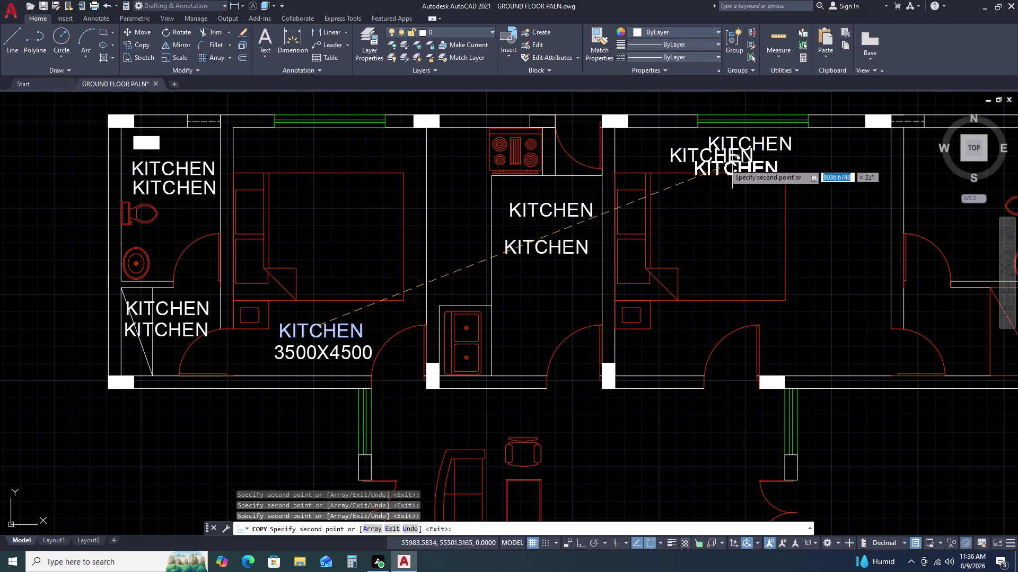
key(Escape)
click(695, 155)
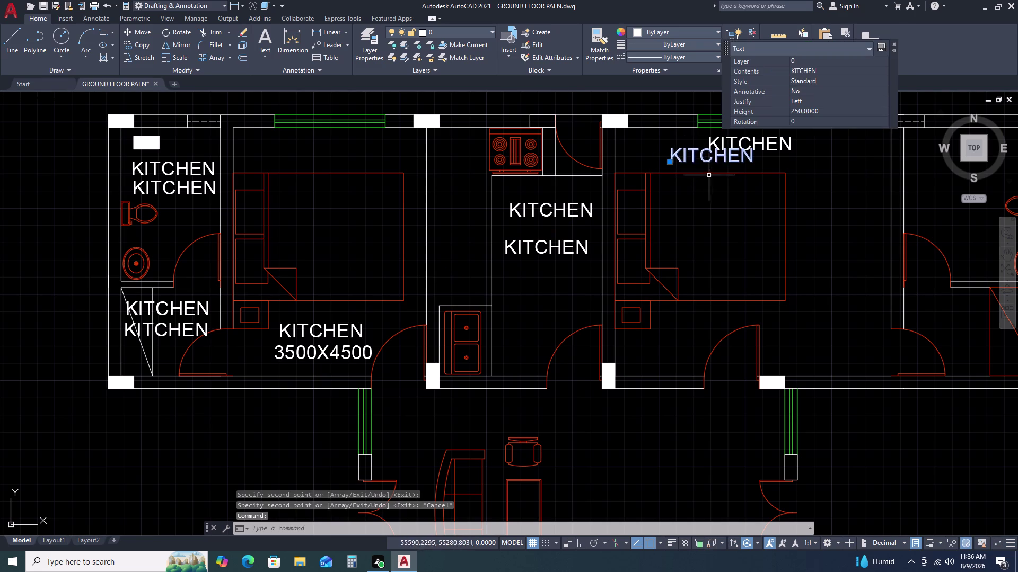
key(Delete)
Retype the right bedroom's KITCHEN copy as 'MASTER BED ROOM', fixing the spacing.
double_click(753, 146)
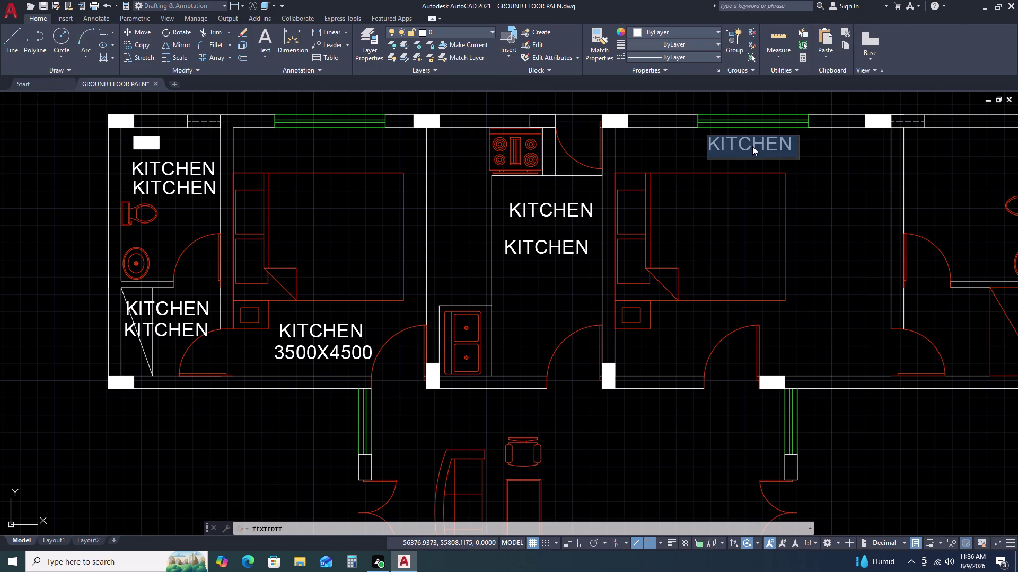
text(M)
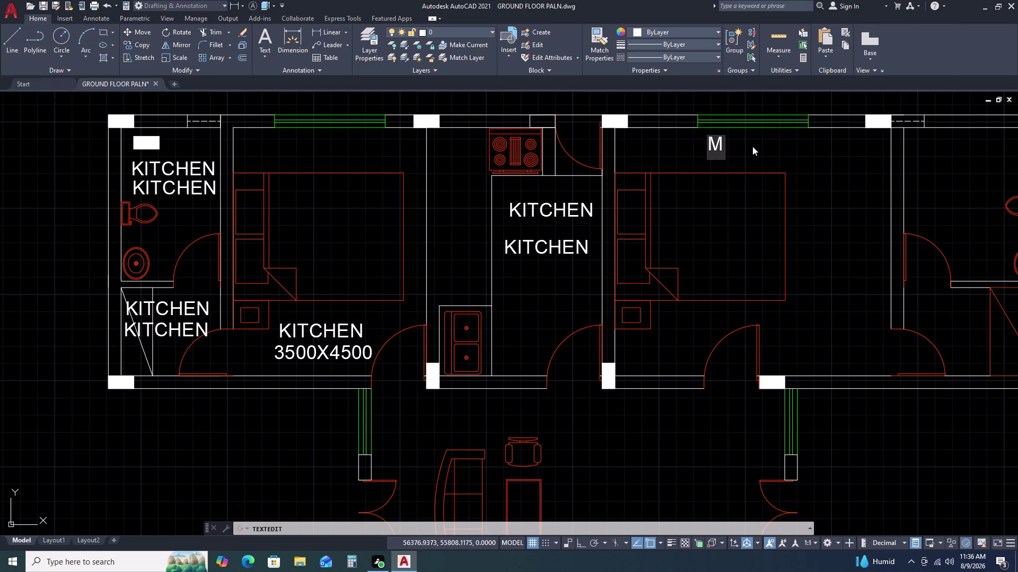
text(ASTER)
key(space)
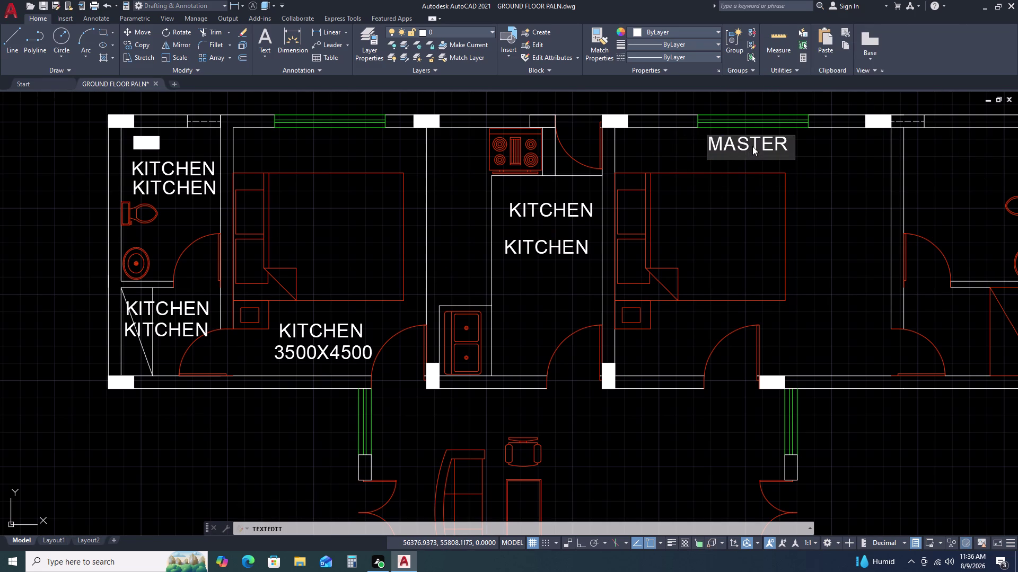
text(BEDR)
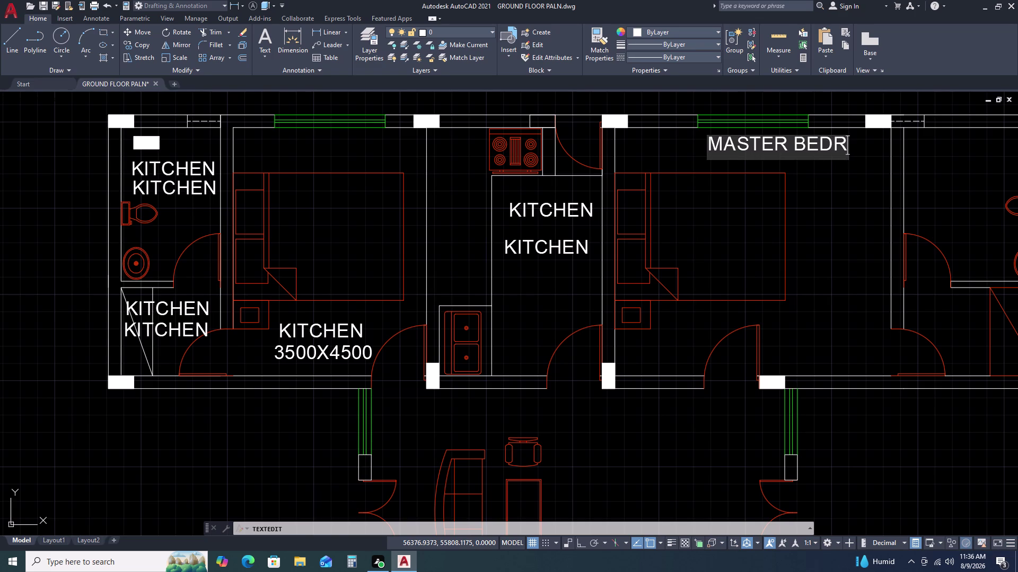
text(OO)
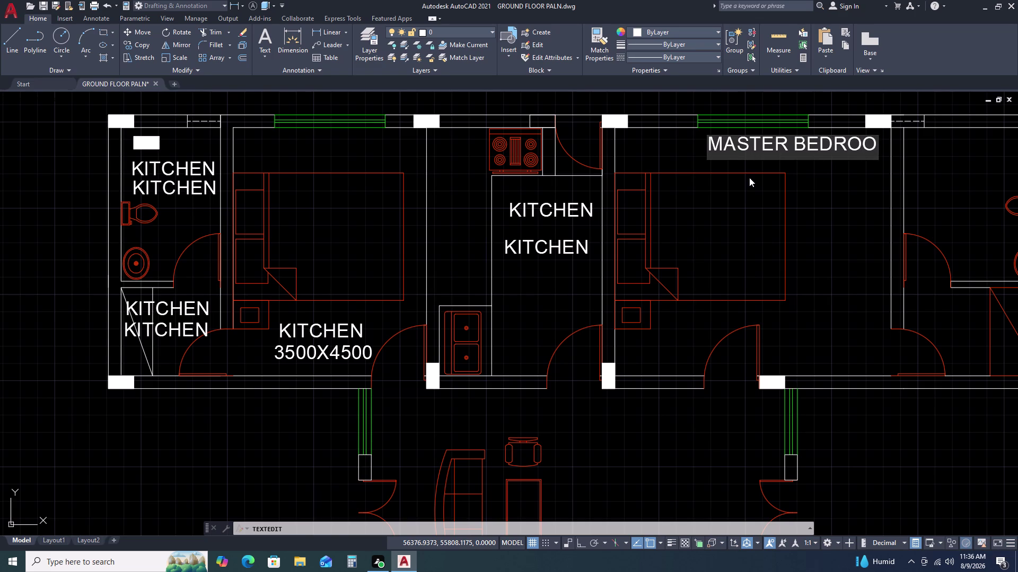
key(m)
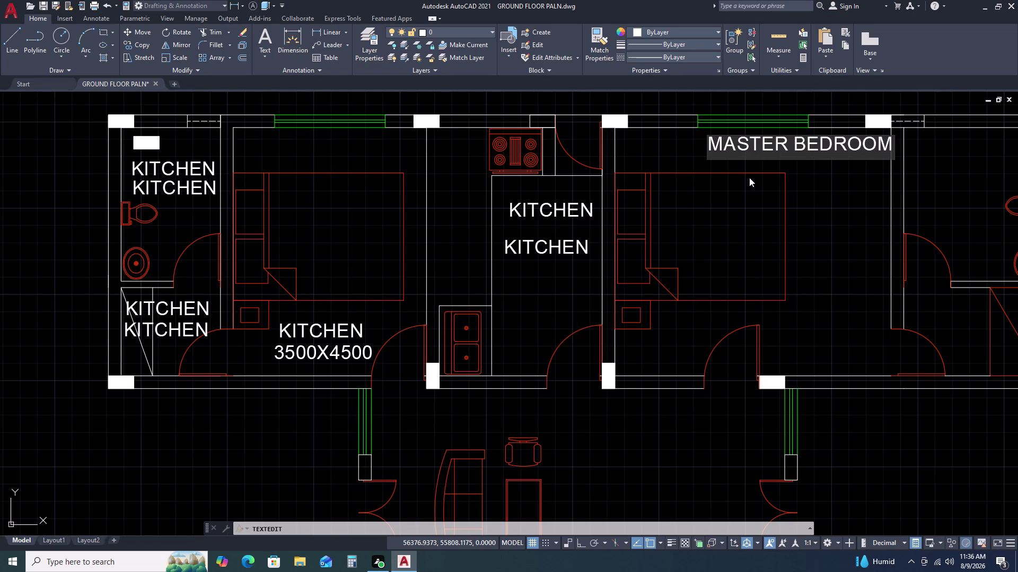
key(BackSpace)
key(BackSpace)
key(BackSpace)
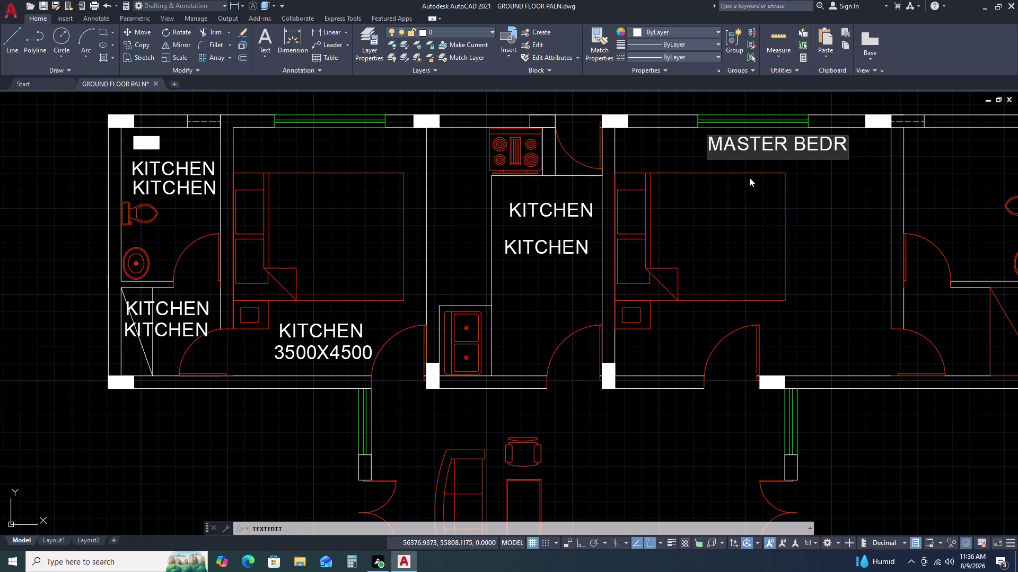
key(BackSpace)
key(space)
text(ROO)
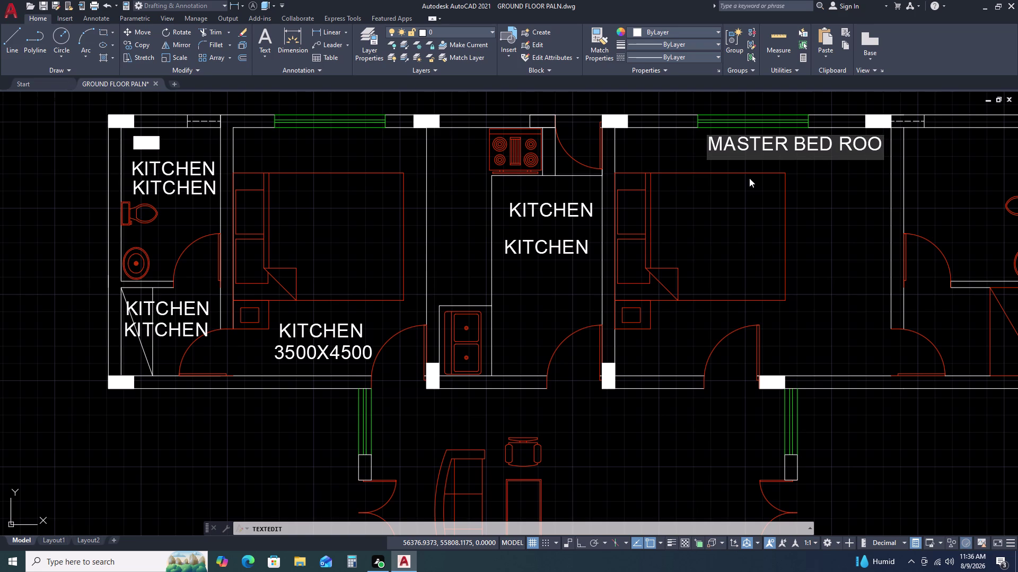
text(M)
key(space)
click(821, 182)
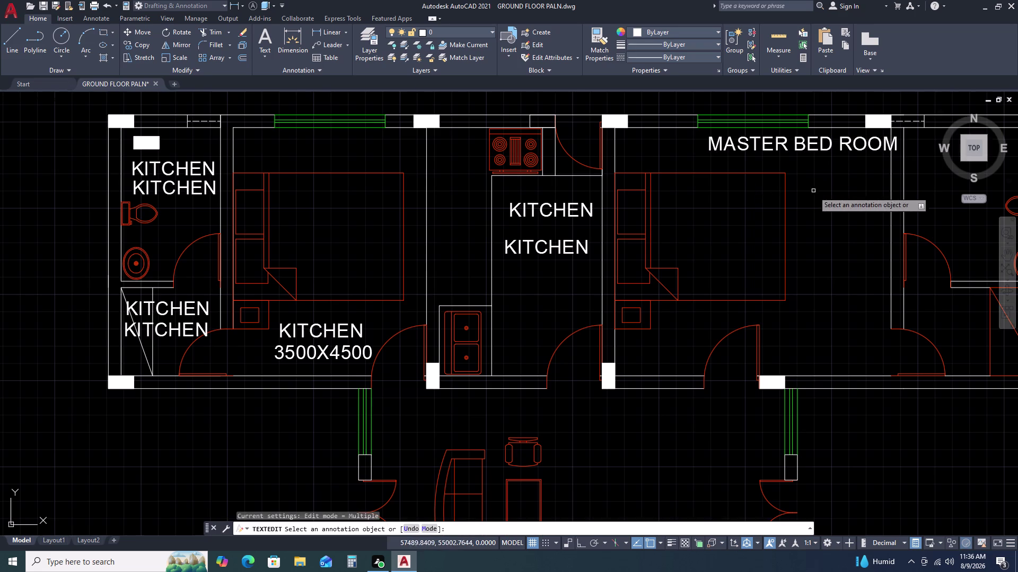
key(Escape)
Change the lower middle-room label to the size 2950X4500.
click(557, 243)
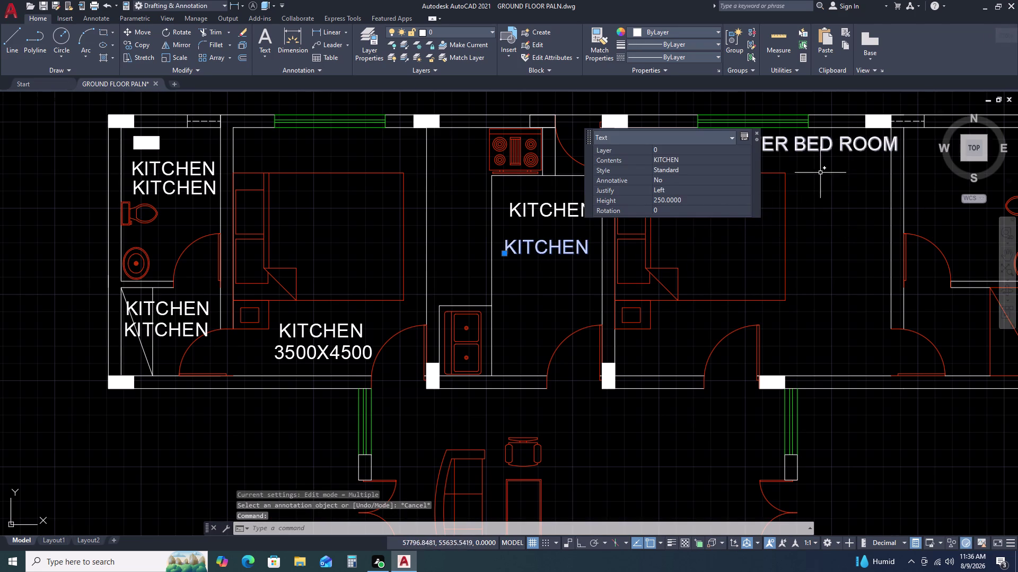
triple_click(540, 251)
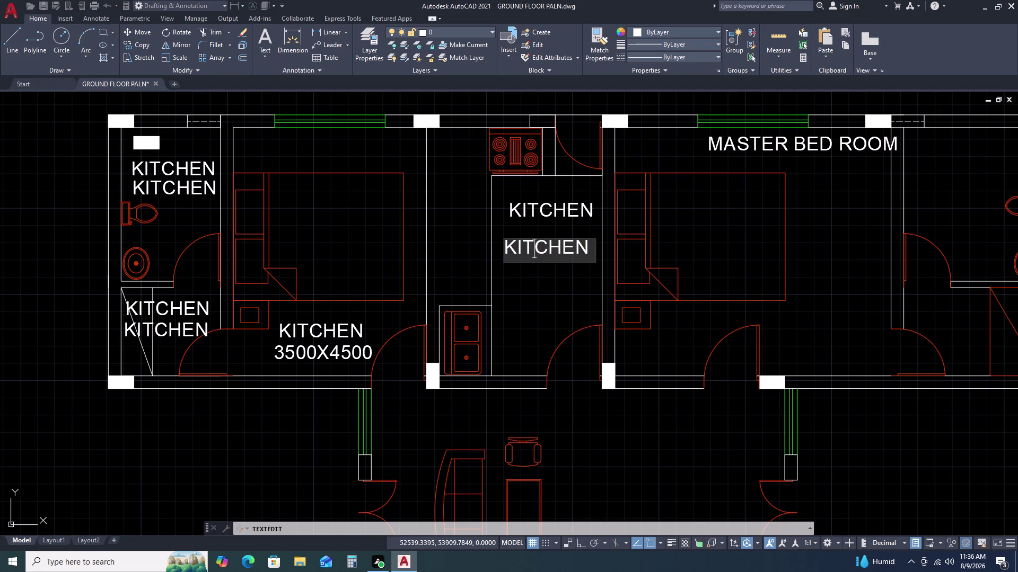
double_click(540, 251)
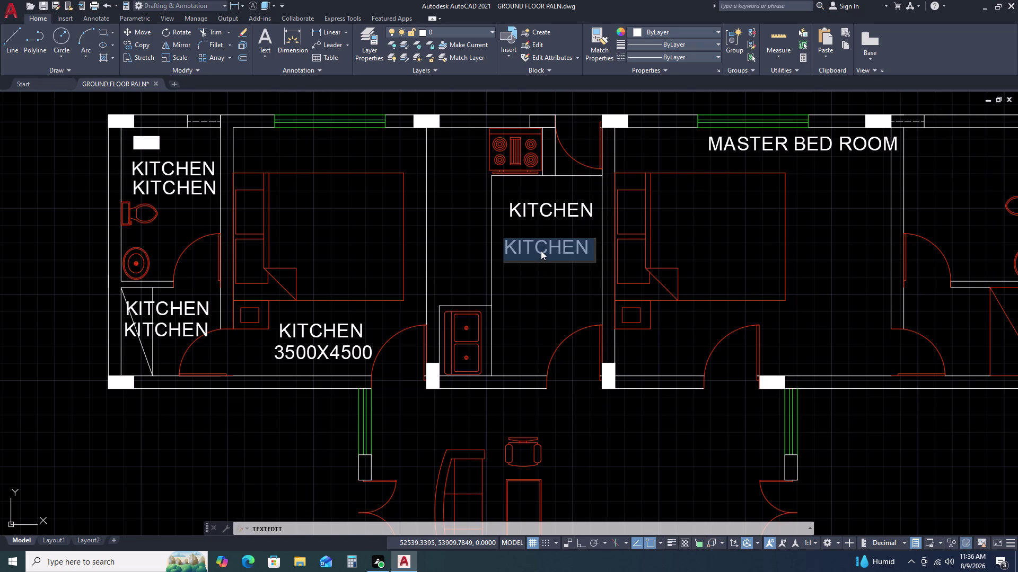
key(2)
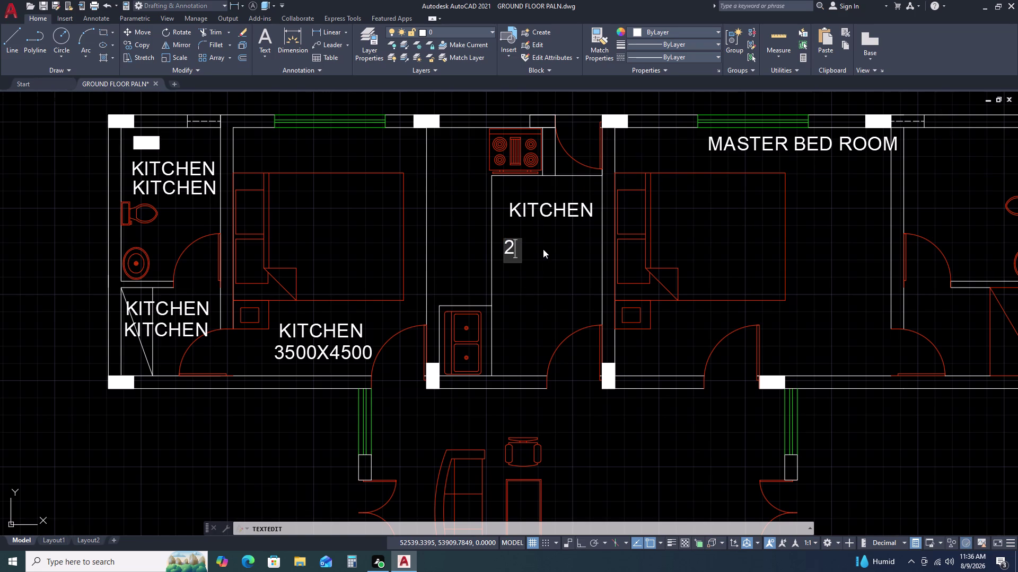
key(9)
key(5)
key(0)
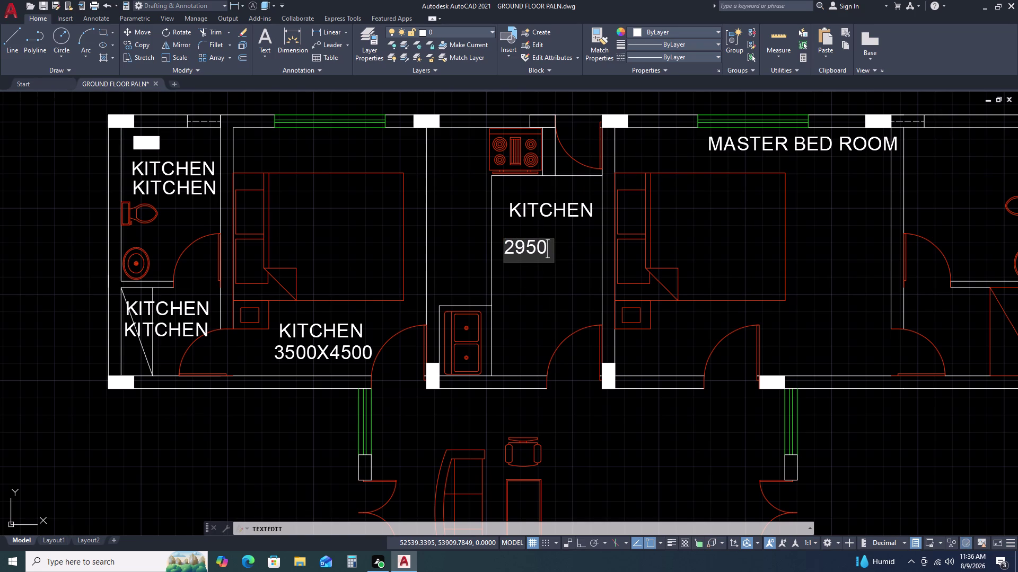
key(x)
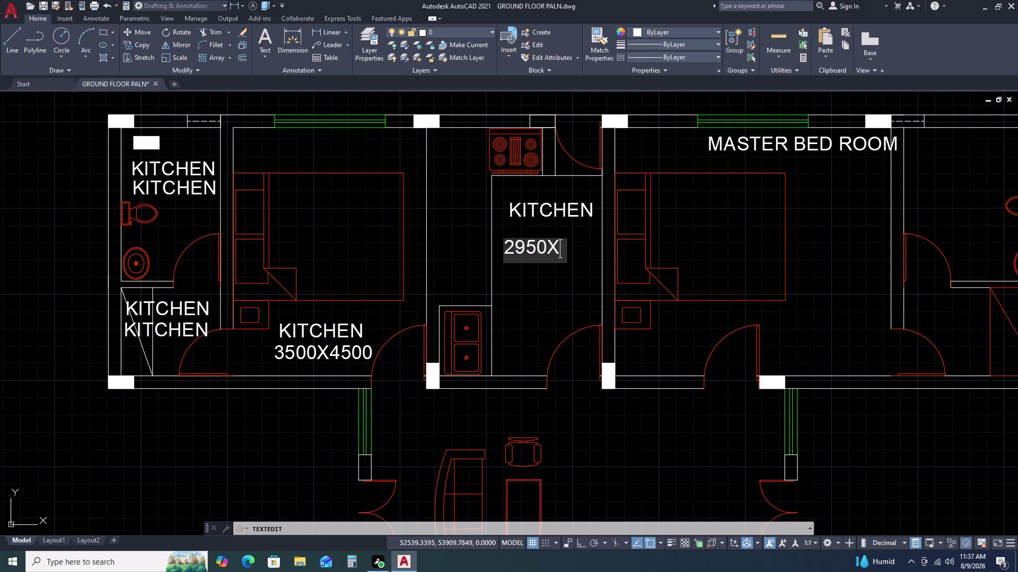
text(45)
text(00)
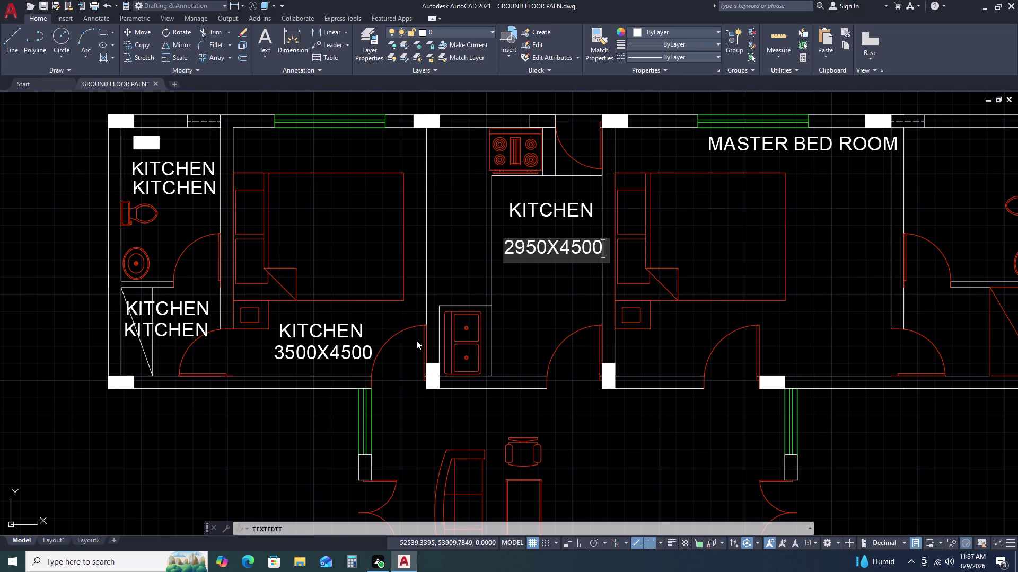
drag(363, 332, 345, 335)
Rename the left room's KITCHEN label to BED ROOM.
click(333, 333)
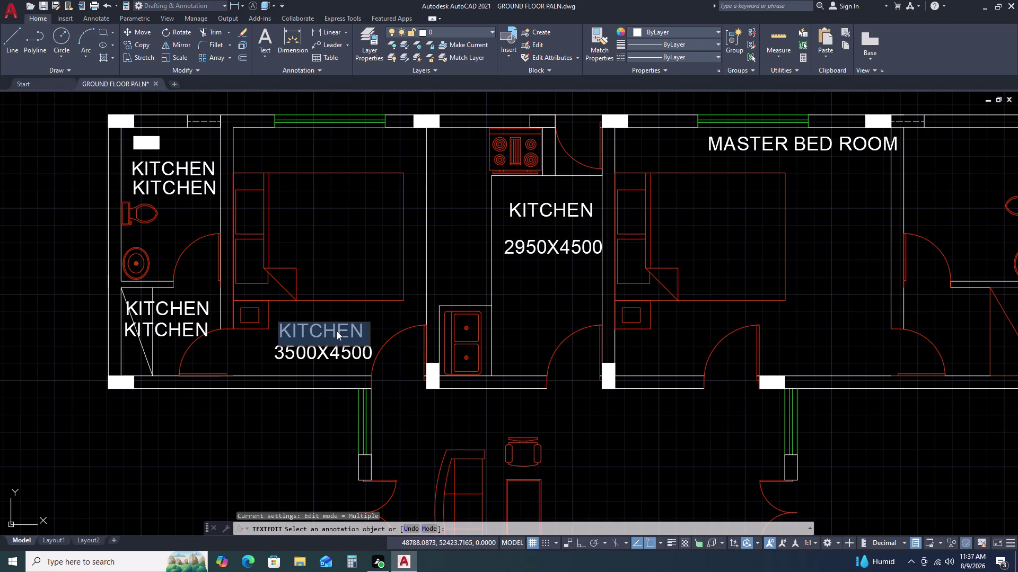
key(b)
text(ED)
key(space)
text(R)
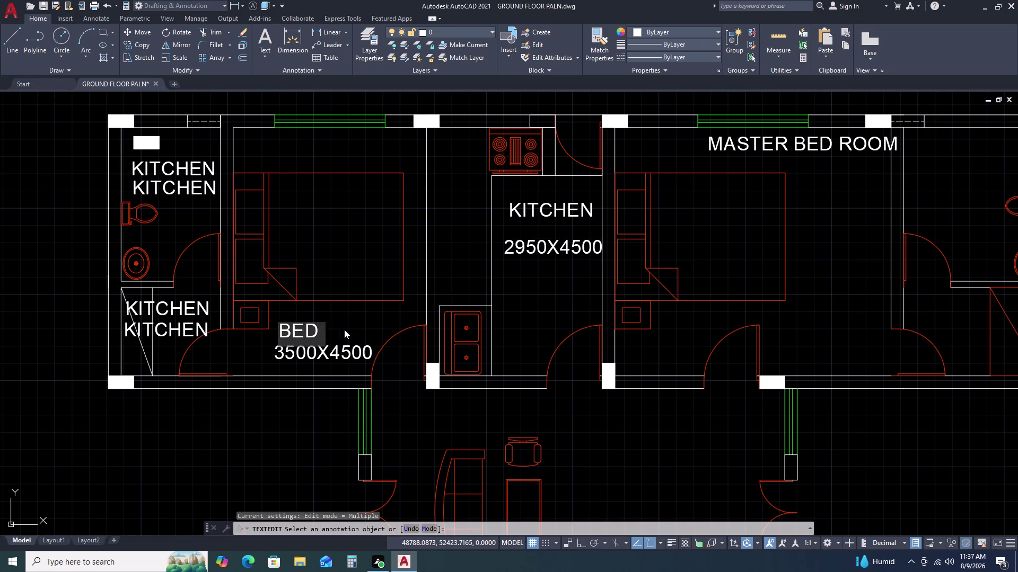
text(OO)
text(M)
key(space)
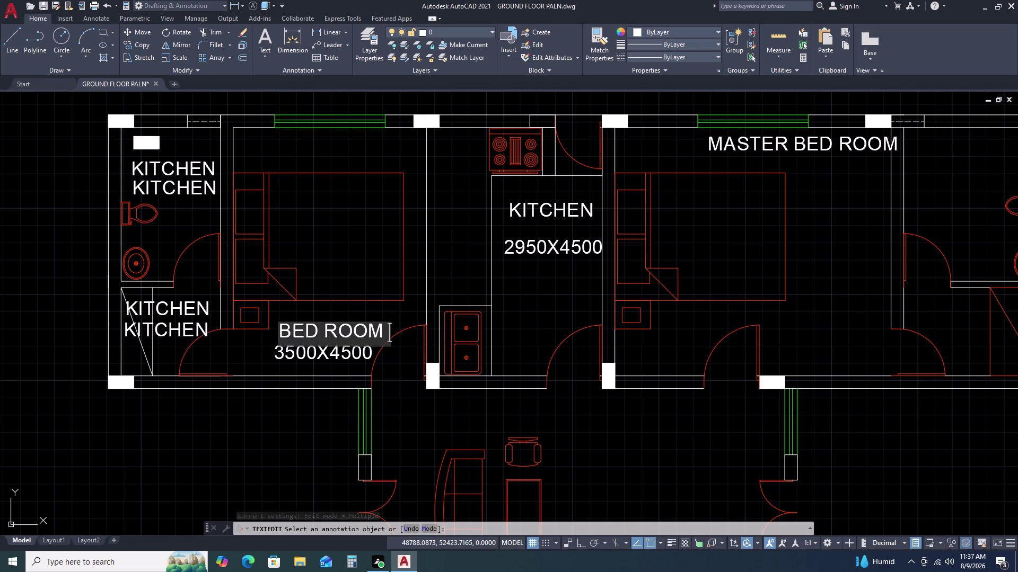
click(390, 329)
click(382, 315)
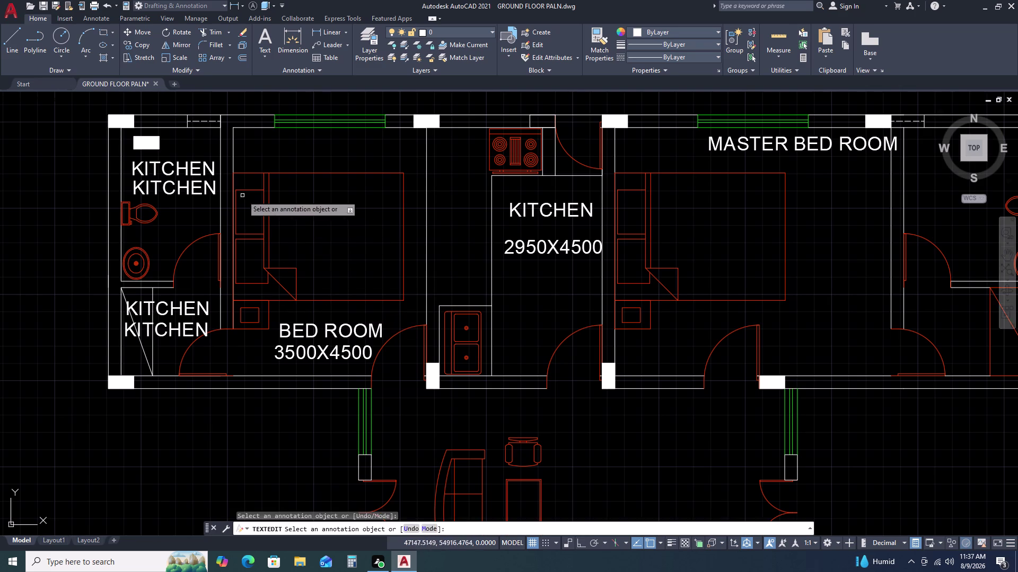
Rename the upper toilet label to TOILET.
click(173, 163)
text(TO)
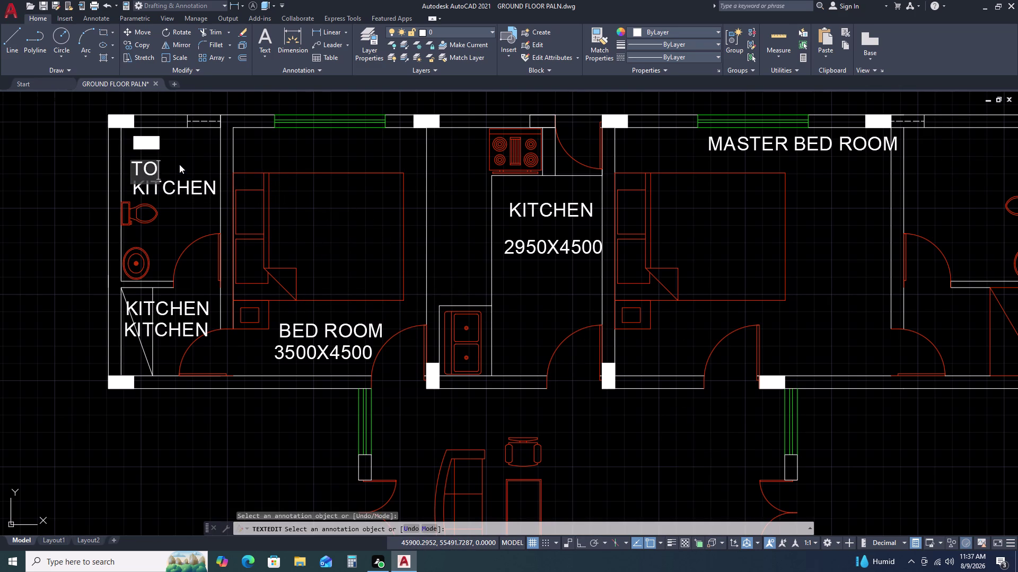
text(I)
key(l)
text(ET)
click(180, 189)
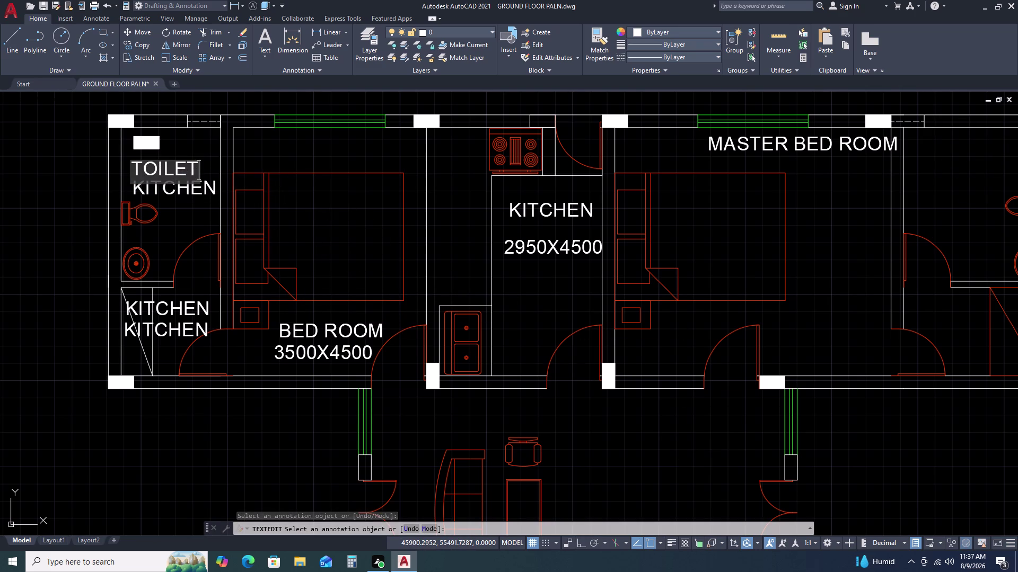
Set the line under TOILET to 1800X2785.
click(180, 189)
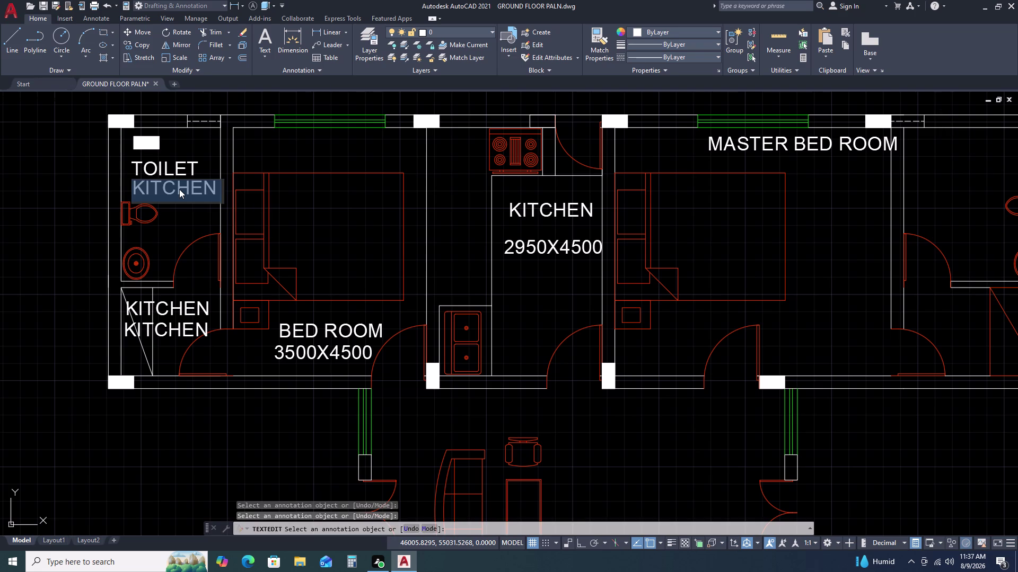
key(1)
text(800)
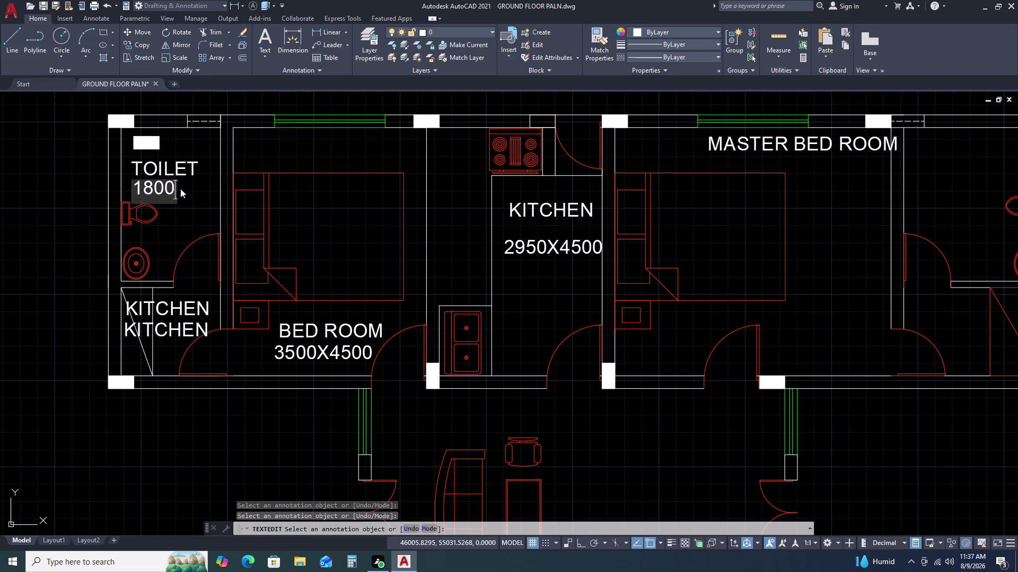
key(x)
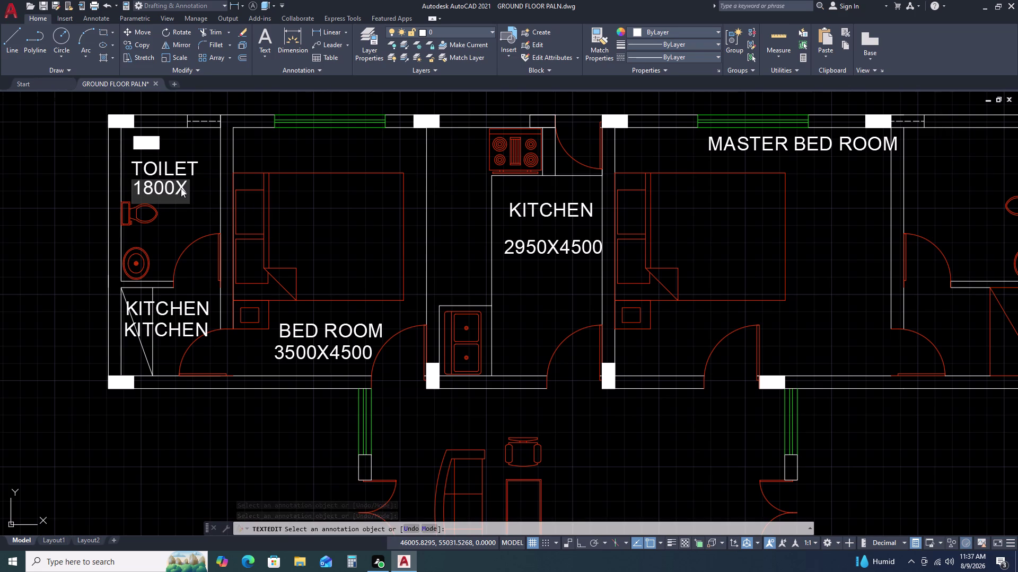
text(27)
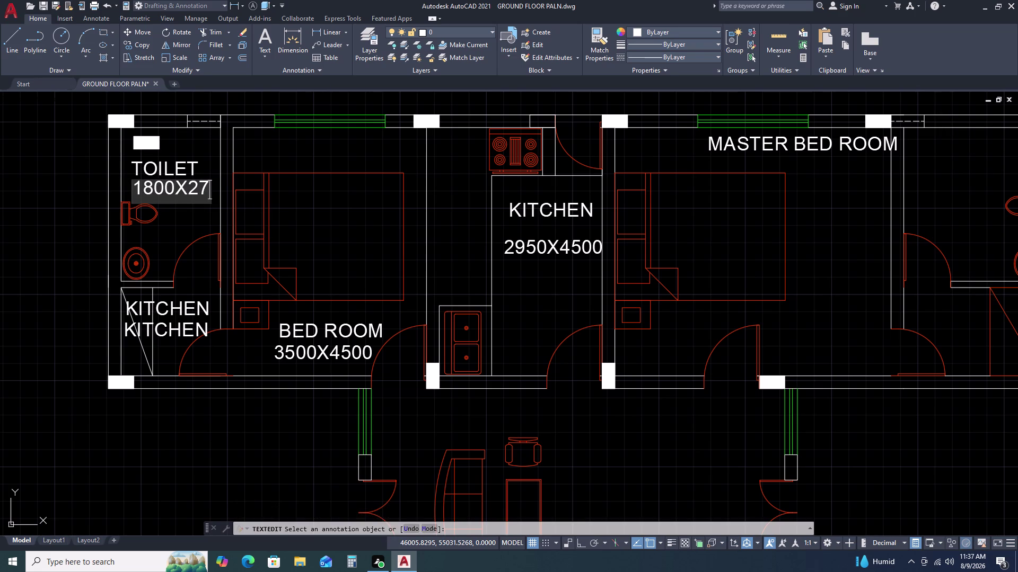
text(8)
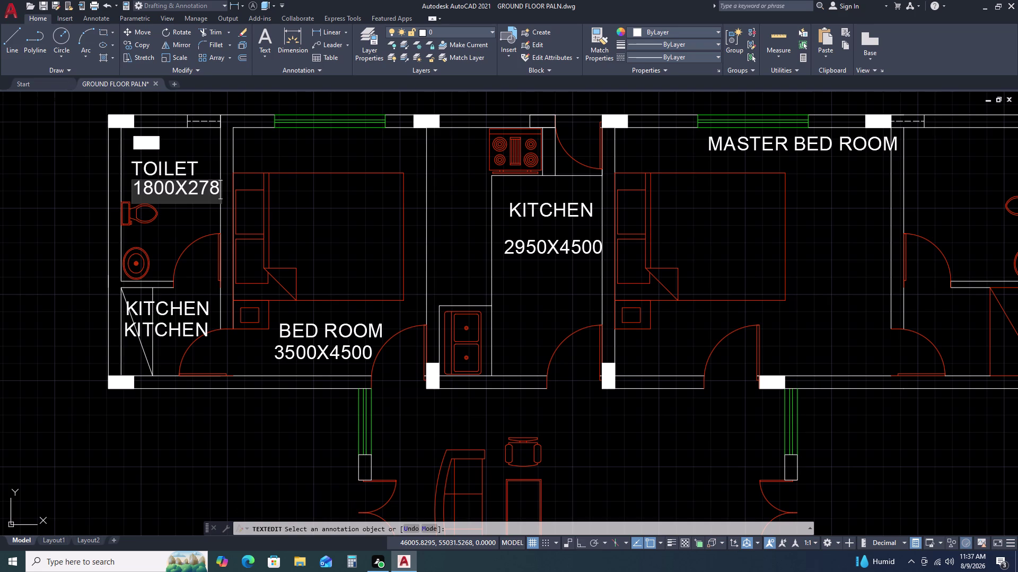
text(5)
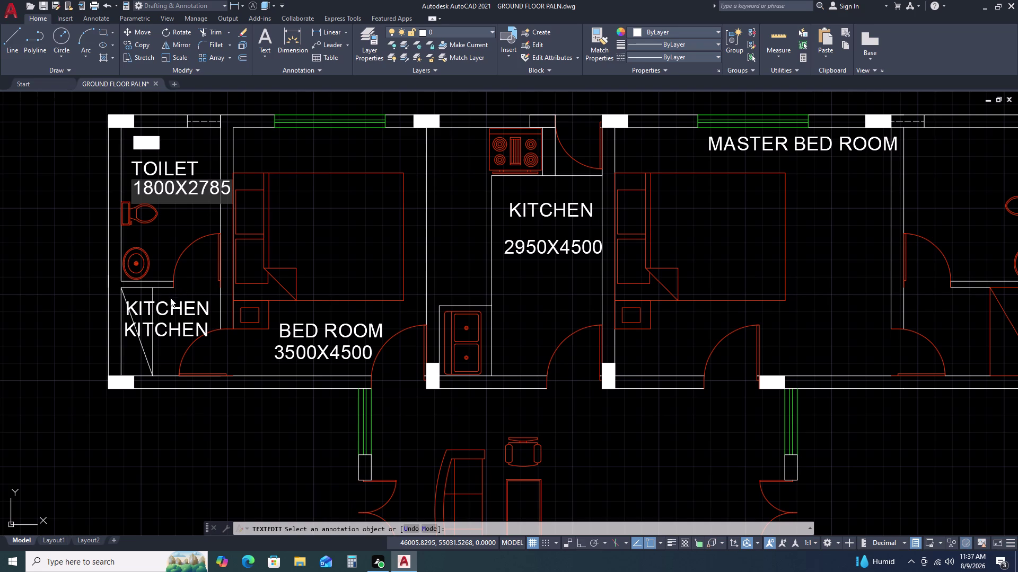
click(170, 298)
Rename the upper KITCHEN label below the toilet to DRESS.
middle_drag(172, 311, 326, 253)
click(330, 251)
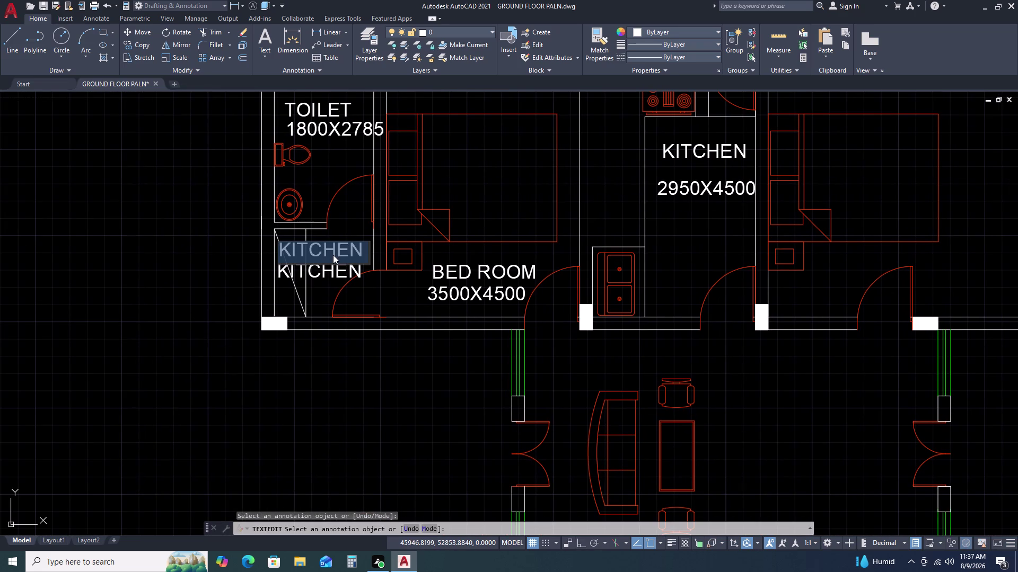
key(d)
text(RES)
key(s)
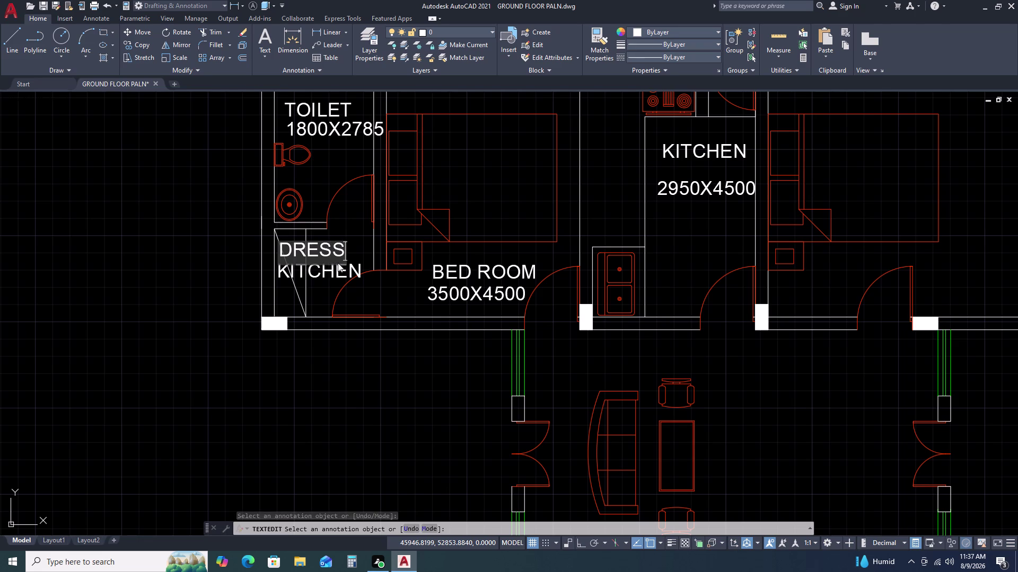
click(331, 280)
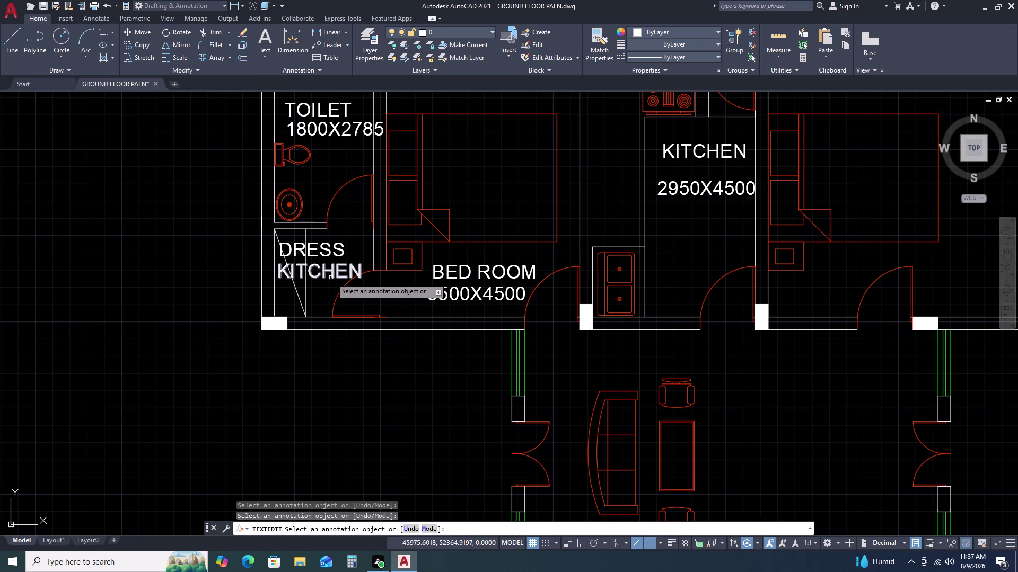
Change the remaining KITCHEN line to the dressing room size 1800X1600.
click(331, 271)
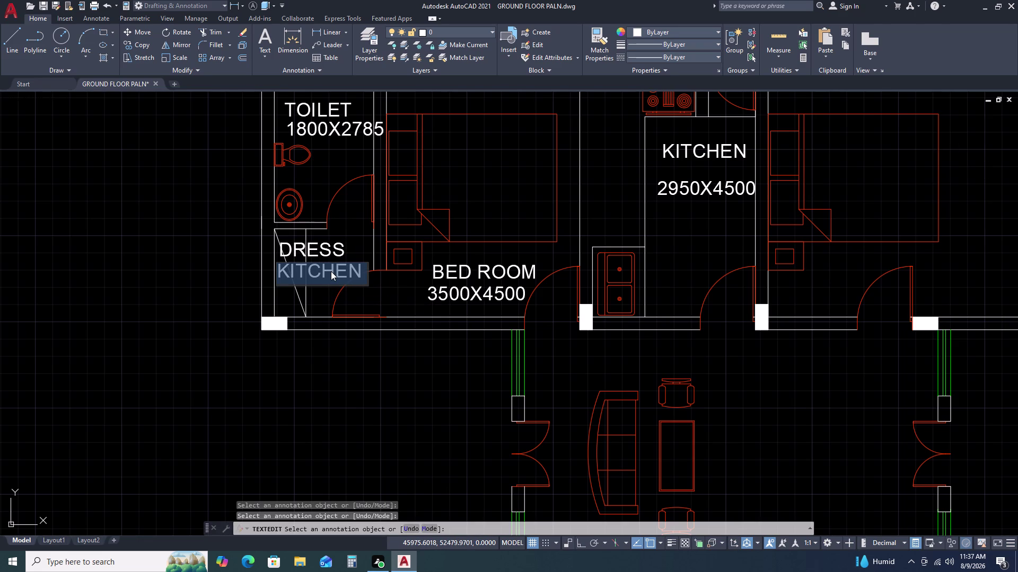
key(1)
text(80)
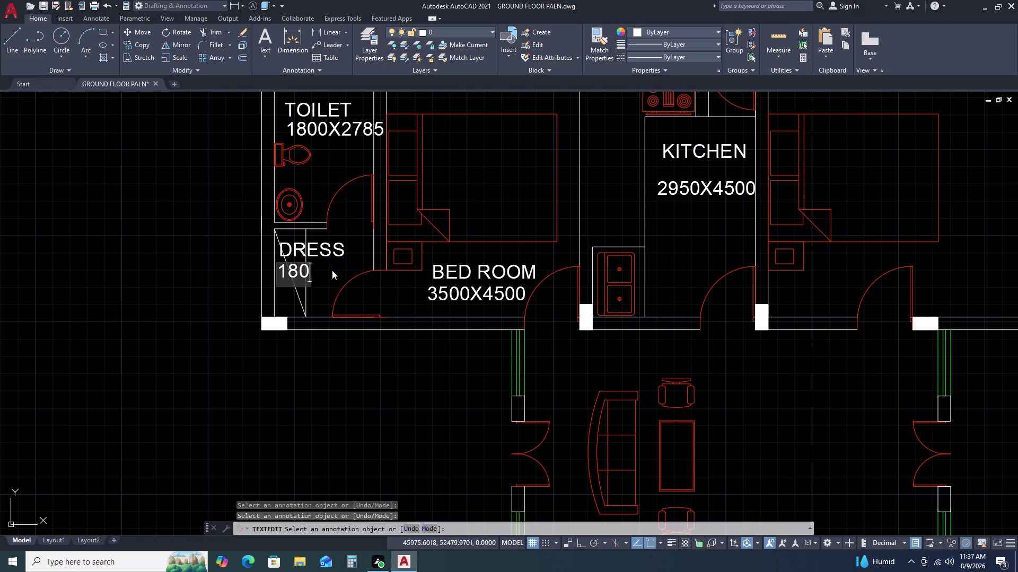
text(0)
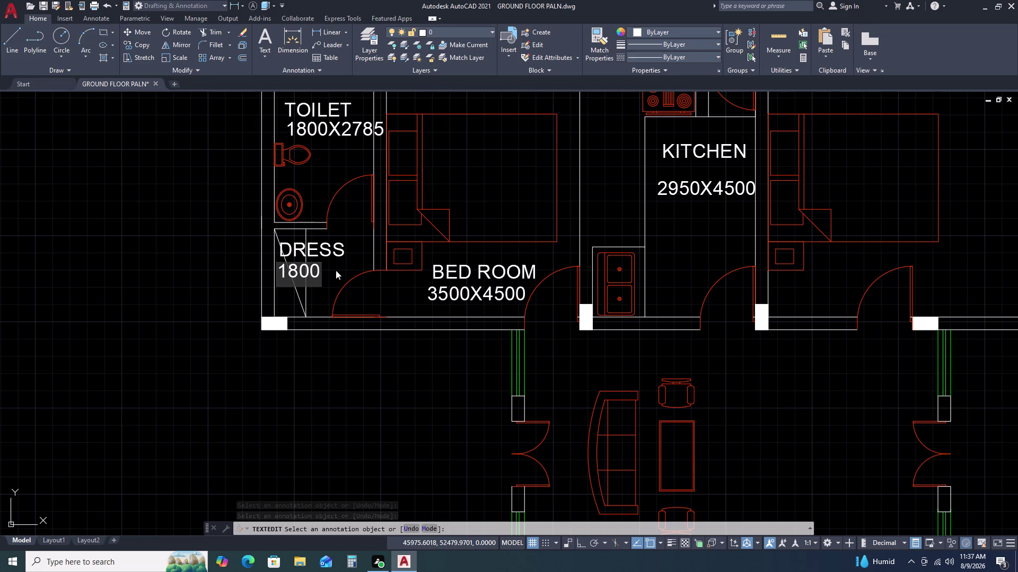
key(x)
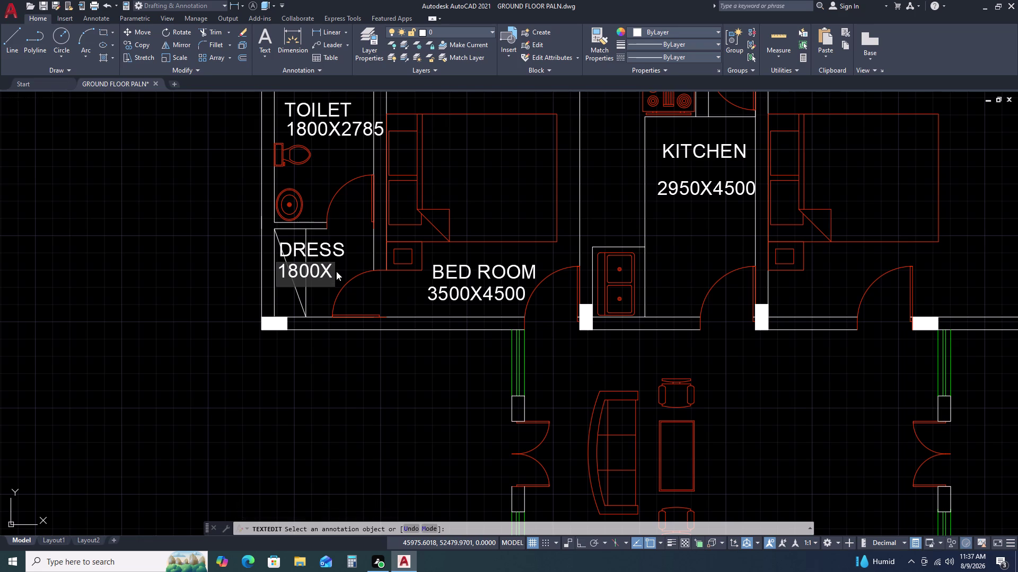
key(1)
key(6)
text(00)
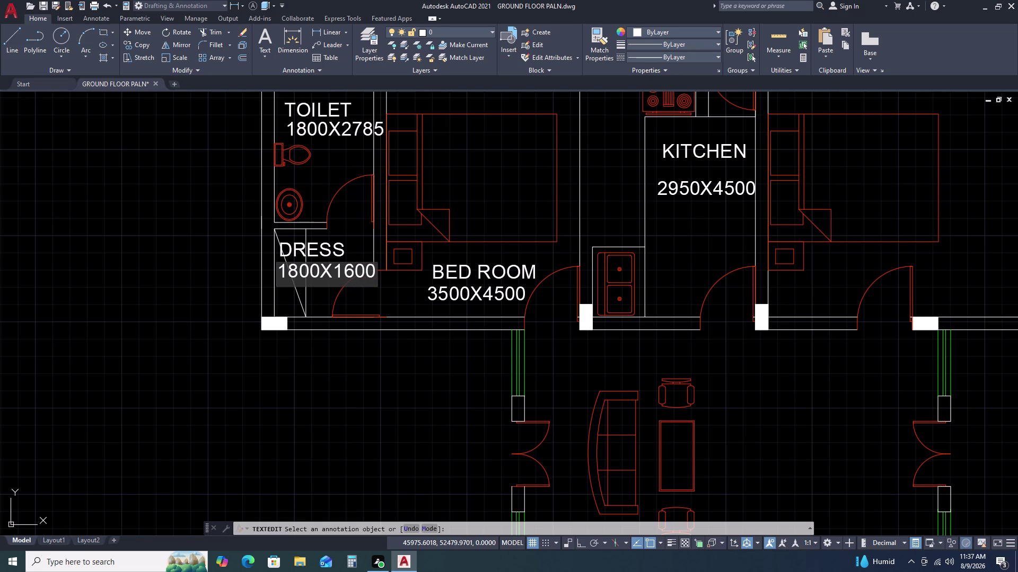
click(376, 296)
key(Escape)
Delete the wall line at the column corner.
scroll(down, 3)
middle_drag(472, 293, 454, 283)
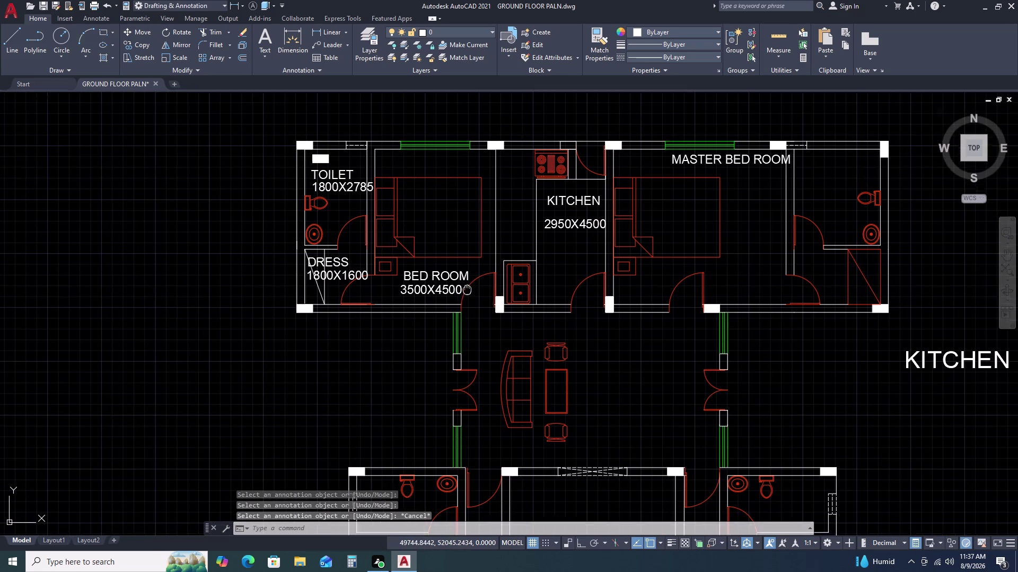
middle_drag(455, 283, 422, 248)
scroll(down, 3)
middle_drag(579, 299, 587, 254)
middle_click(588, 250)
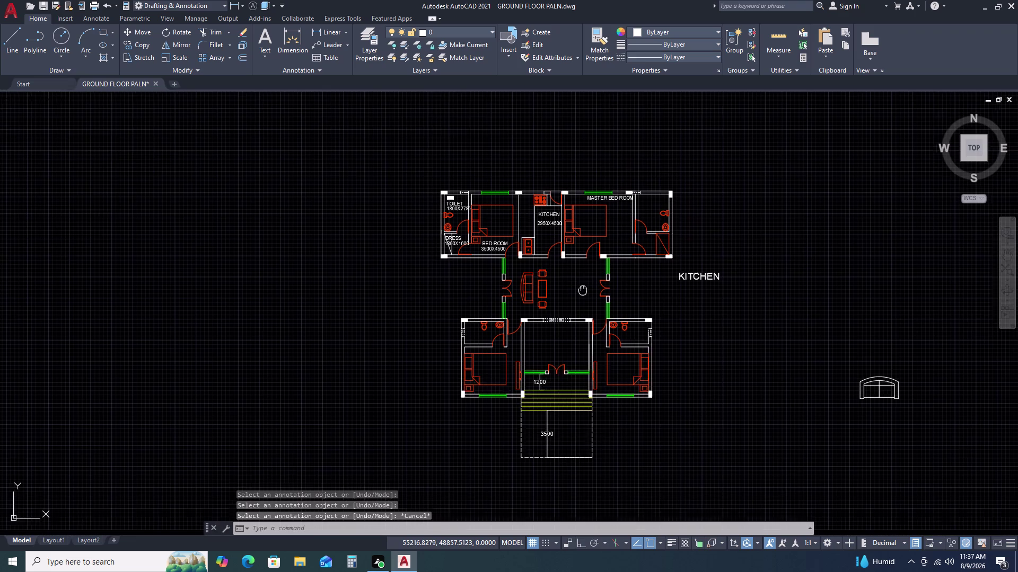
scroll(up, 3)
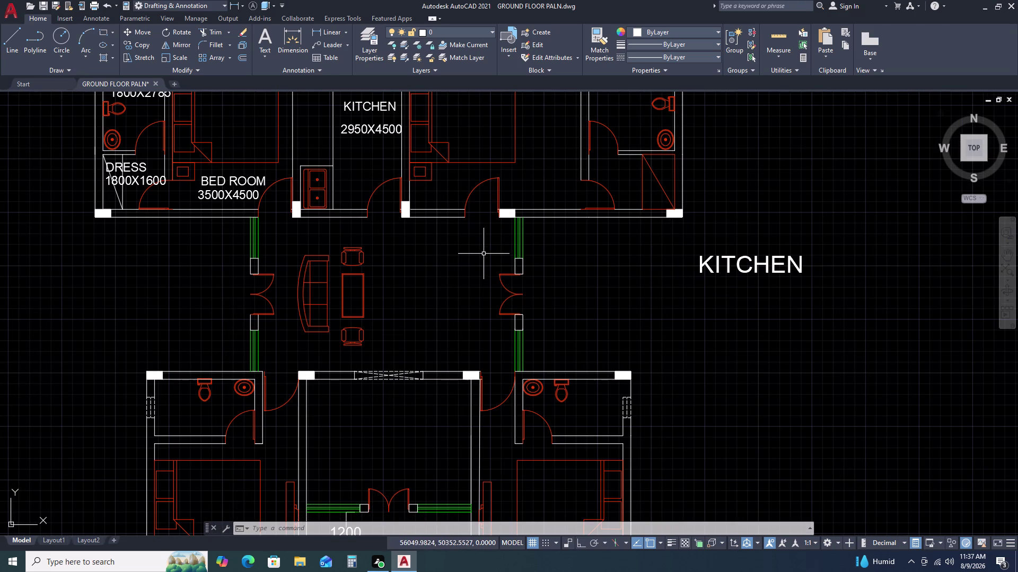
scroll(up, 3)
scroll(up, 3)
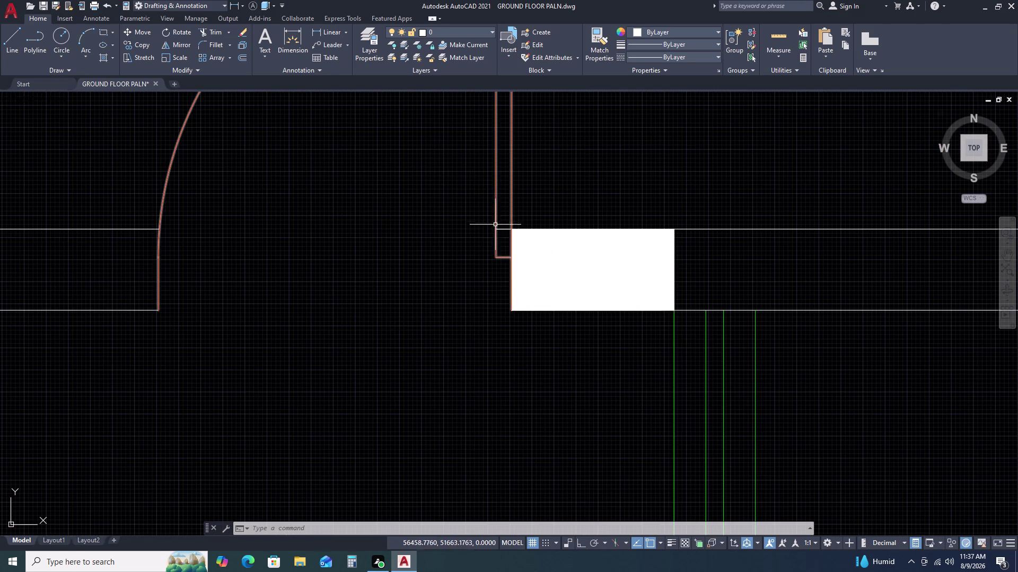
click(503, 229)
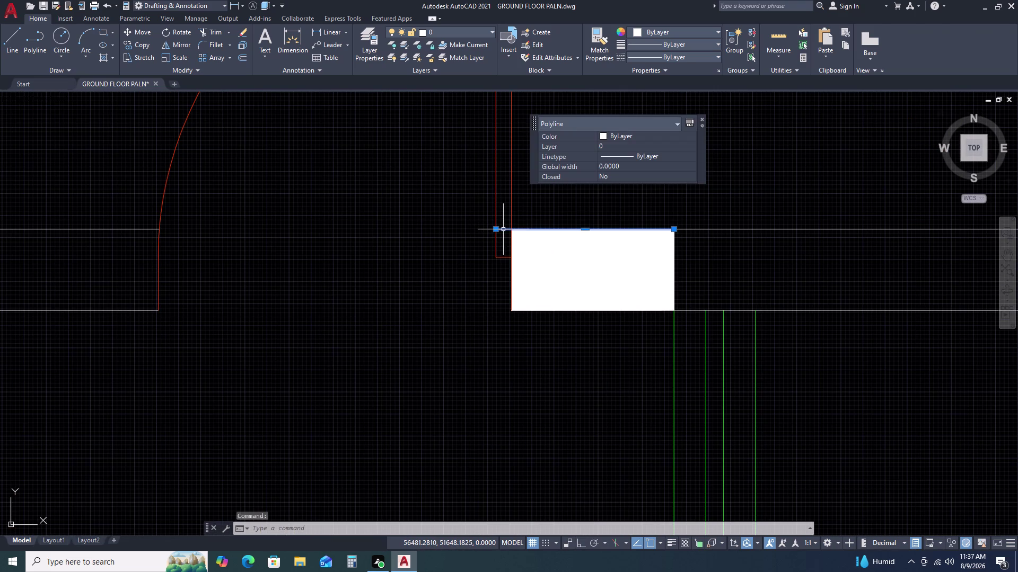
key(Delete)
Pick the wall line at the neighbouring column, then clear the selection.
scroll(down, 3)
middle_drag(345, 288, 618, 254)
middle_drag(625, 250, 643, 241)
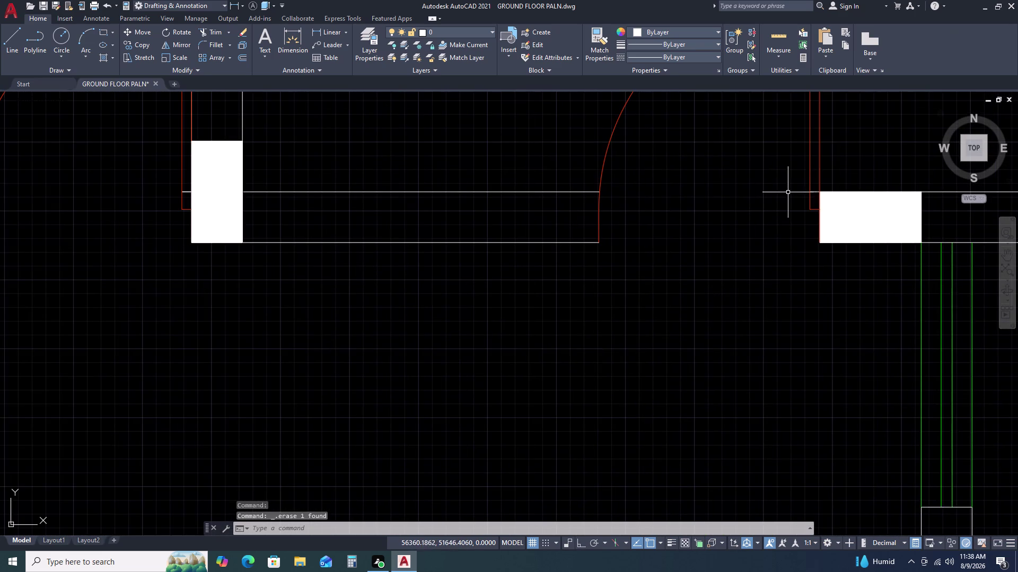
click(816, 192)
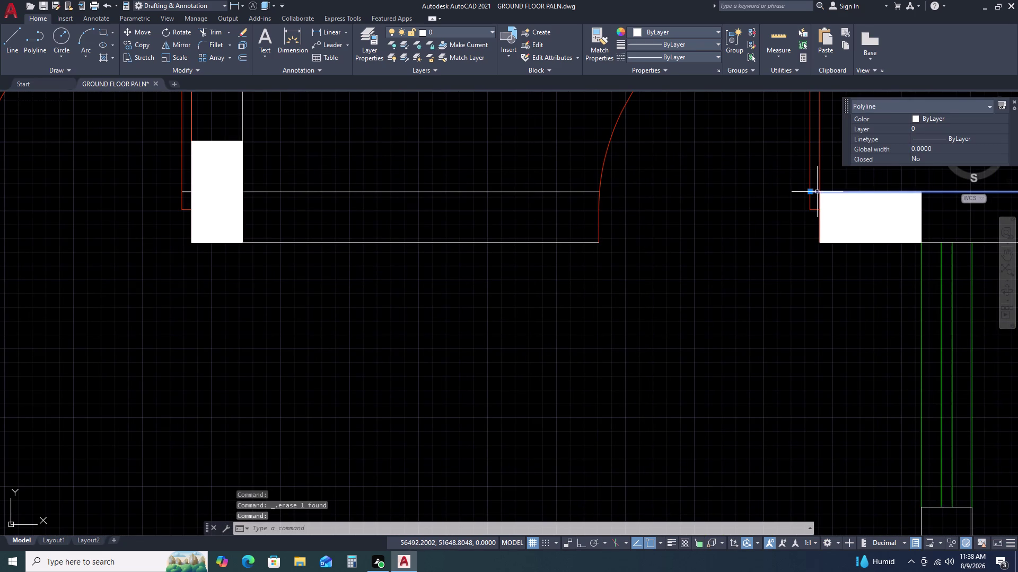
middle_click(806, 201)
key(Escape)
Trim the line stubs crossing the right column.
text(TR)
scroll(up, 3)
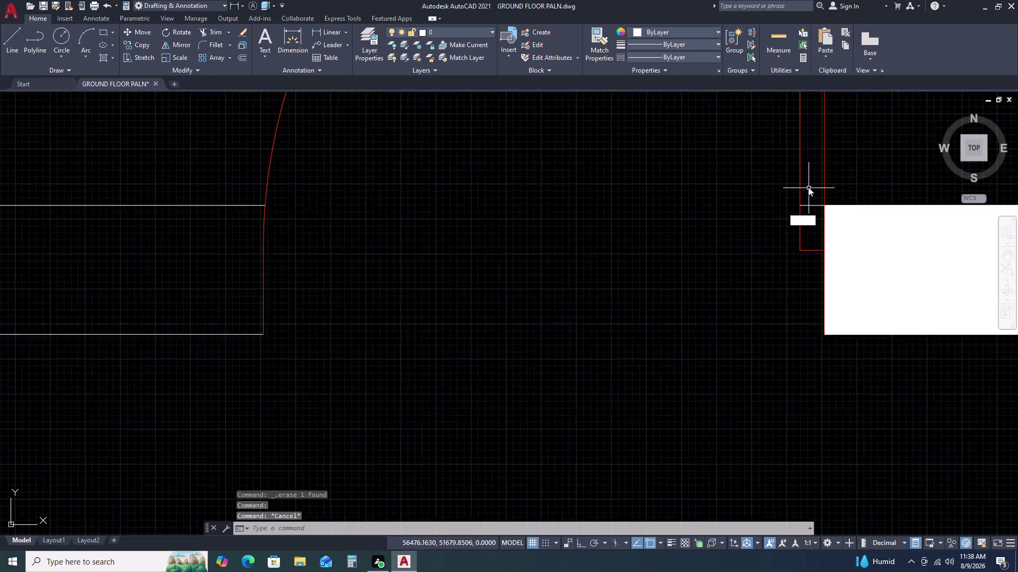
key(space)
drag(810, 207, 810, 217)
double_click(811, 234)
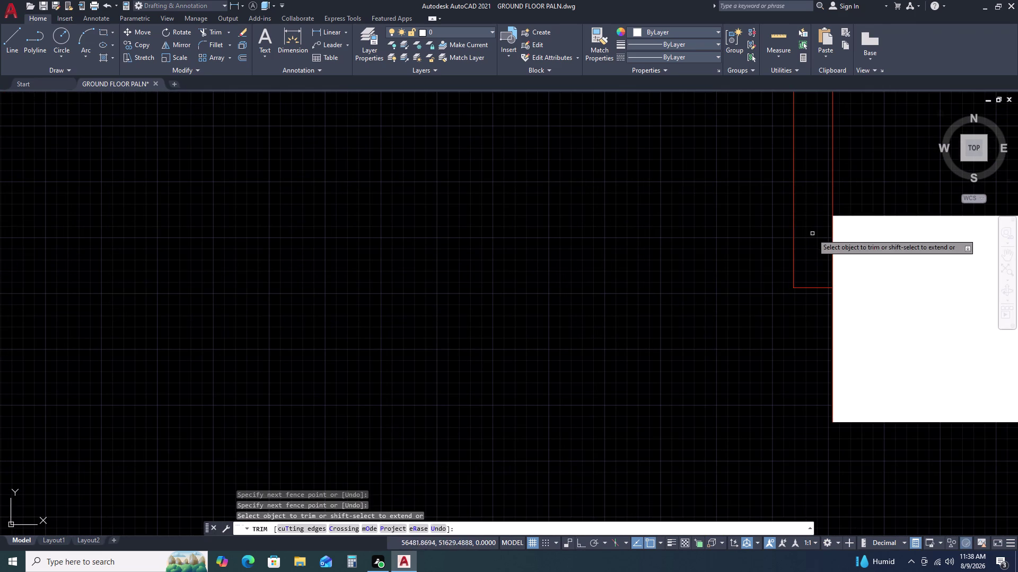
scroll(down, 3)
scroll(up, 3)
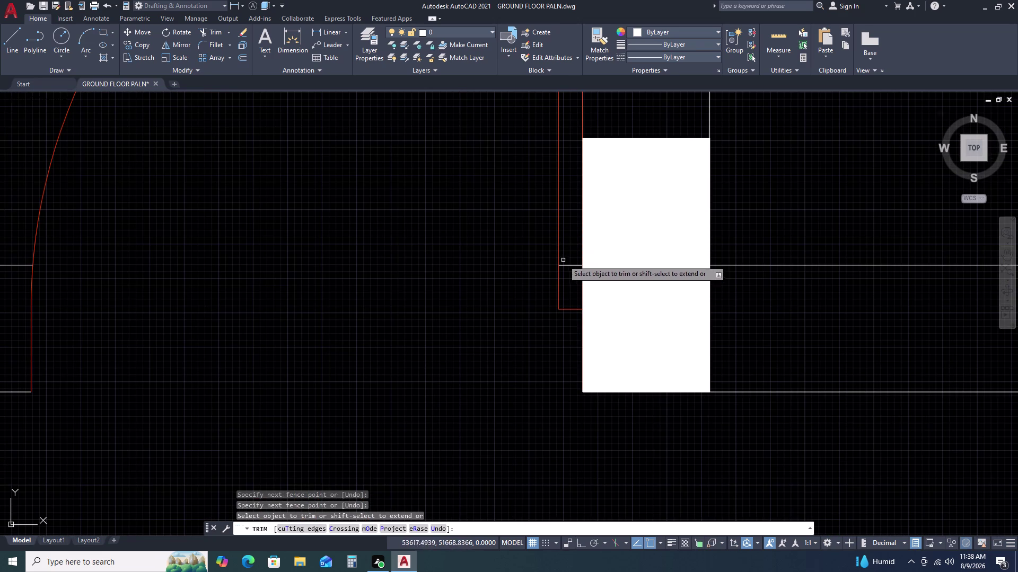
Trim the wall lines inside the central and left columns.
click(564, 254)
click(565, 283)
scroll(down, 3)
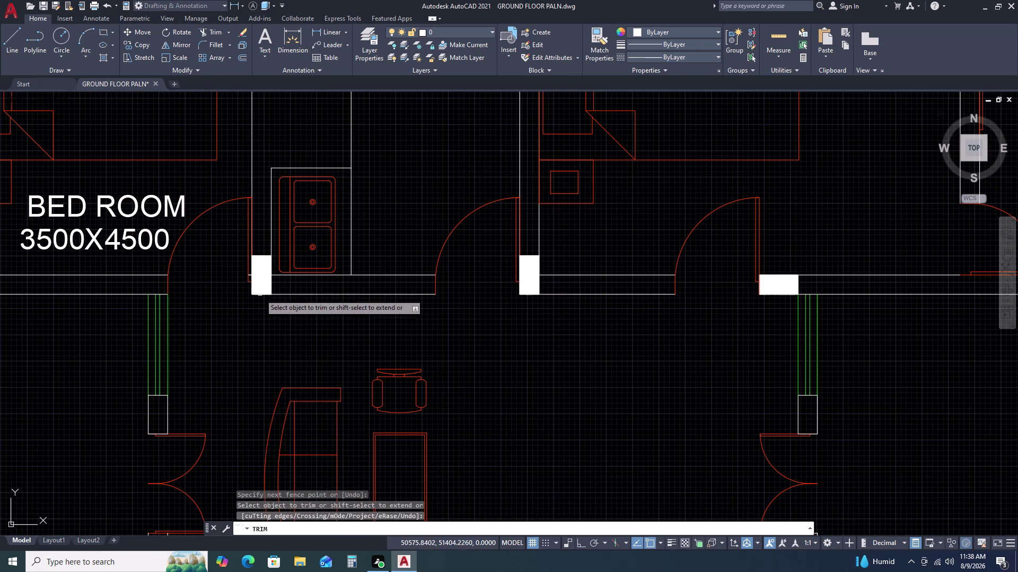
scroll(up, 3)
click(271, 297)
double_click(272, 330)
scroll(down, 3)
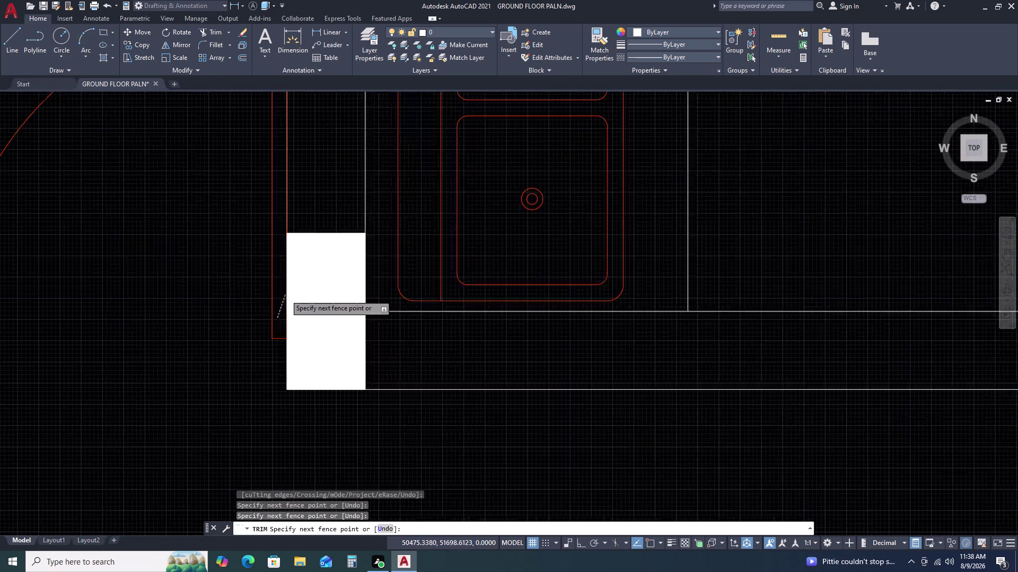
key(Escape)
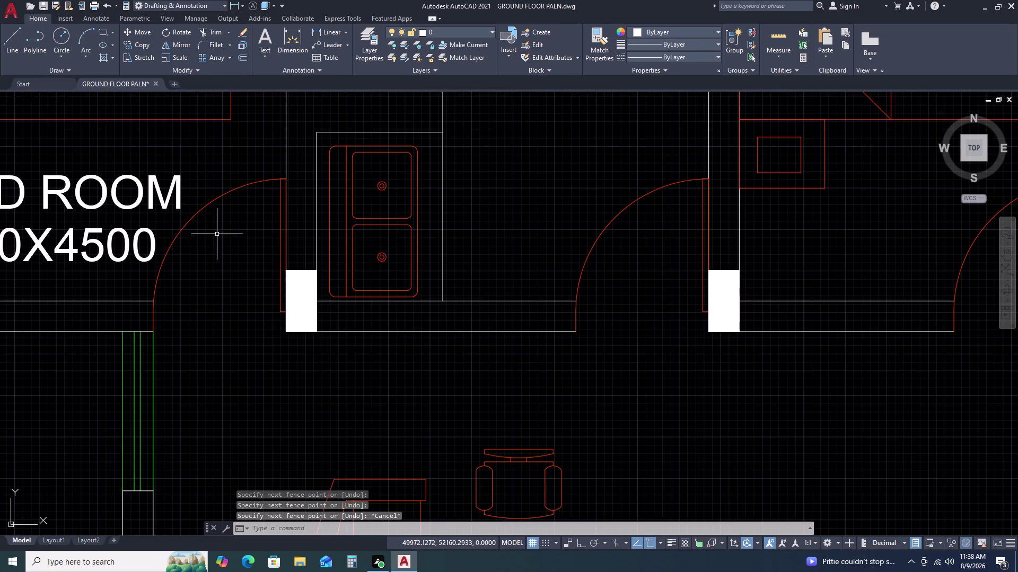
Zoom in on the entrance hall and pick the window in its right wall.
scroll(down, 3)
middle_drag(375, 303, 603, 218)
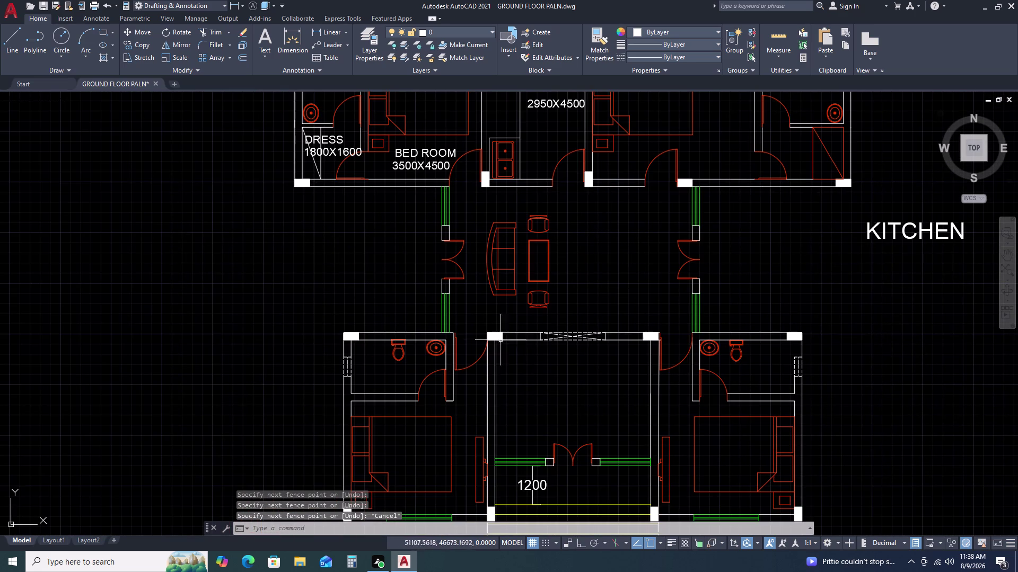
middle_drag(645, 383, 638, 264)
key(Escape)
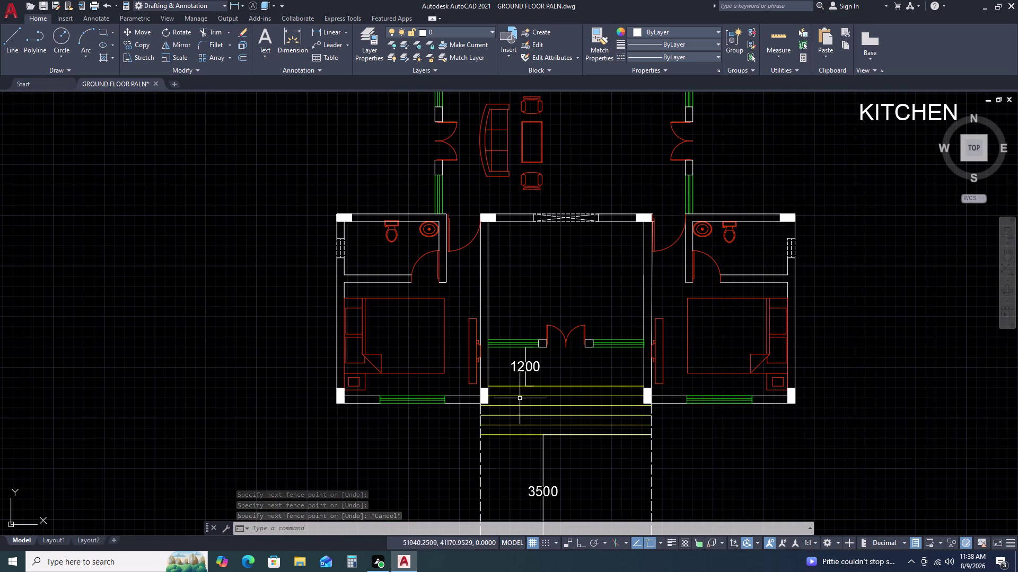
scroll(up, 3)
middle_drag(748, 357, 551, 306)
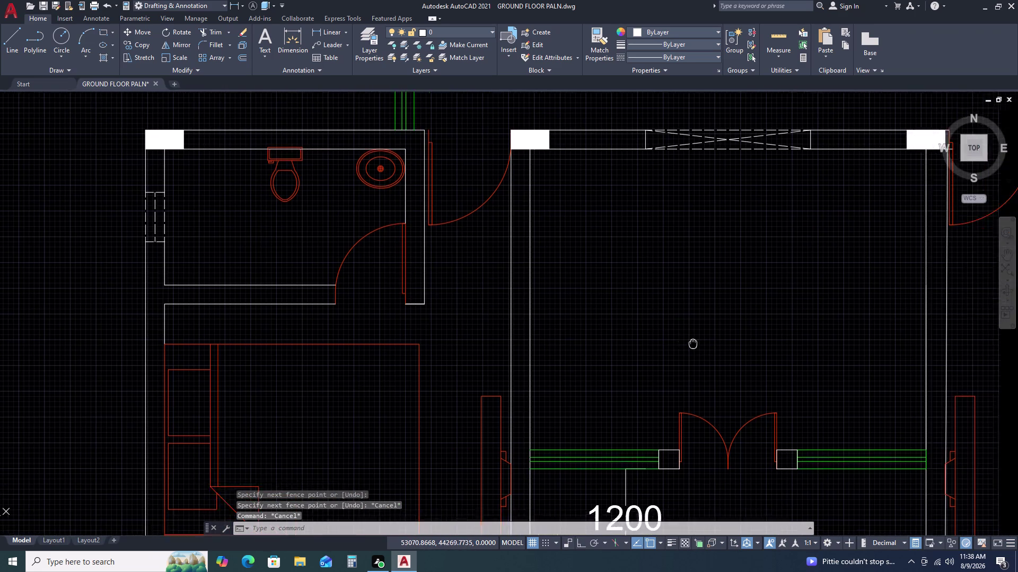
middle_drag(551, 306, 538, 304)
scroll(down, 3)
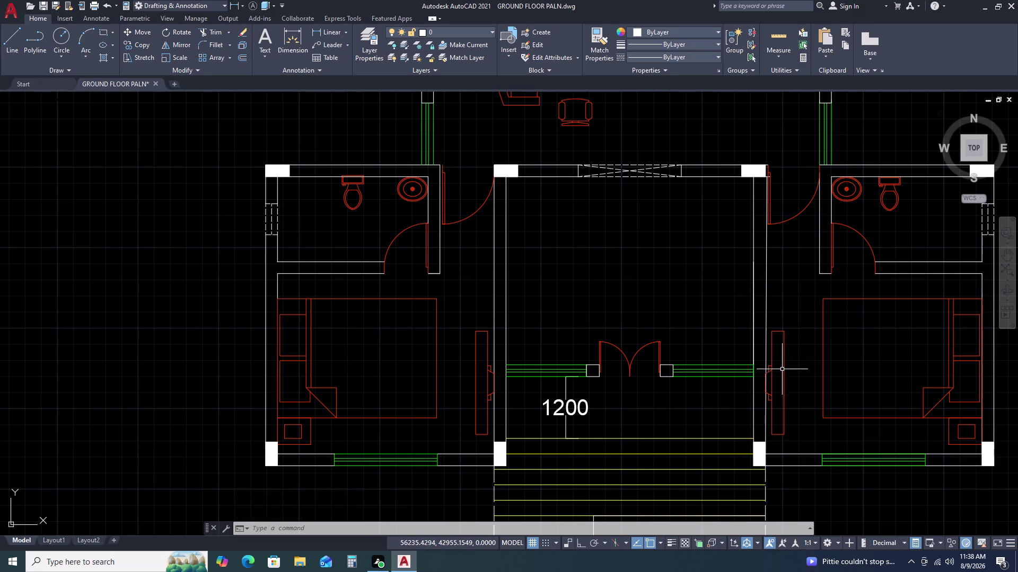
middle_drag(781, 370, 748, 271)
scroll(up, 3)
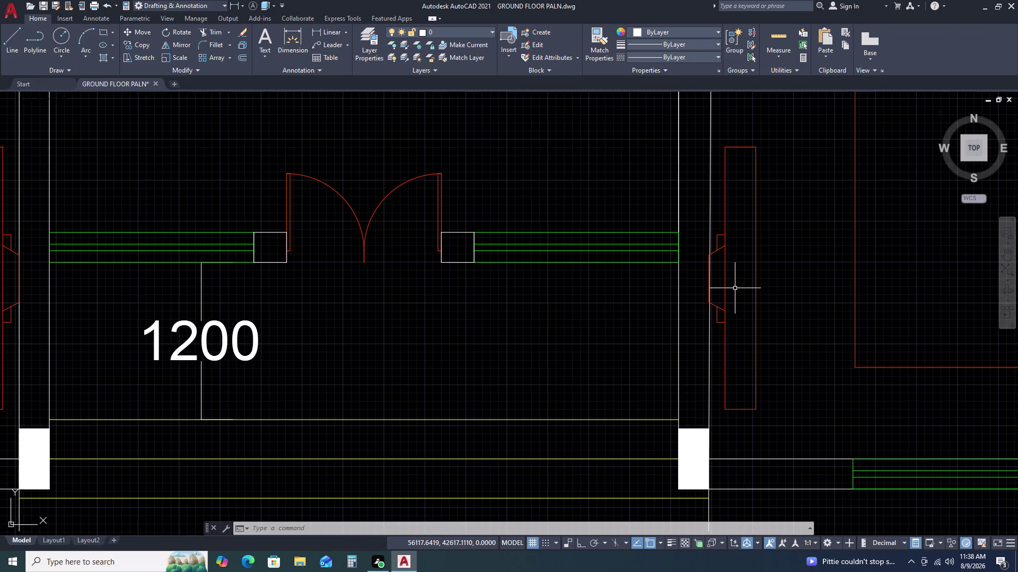
scroll(down, 3)
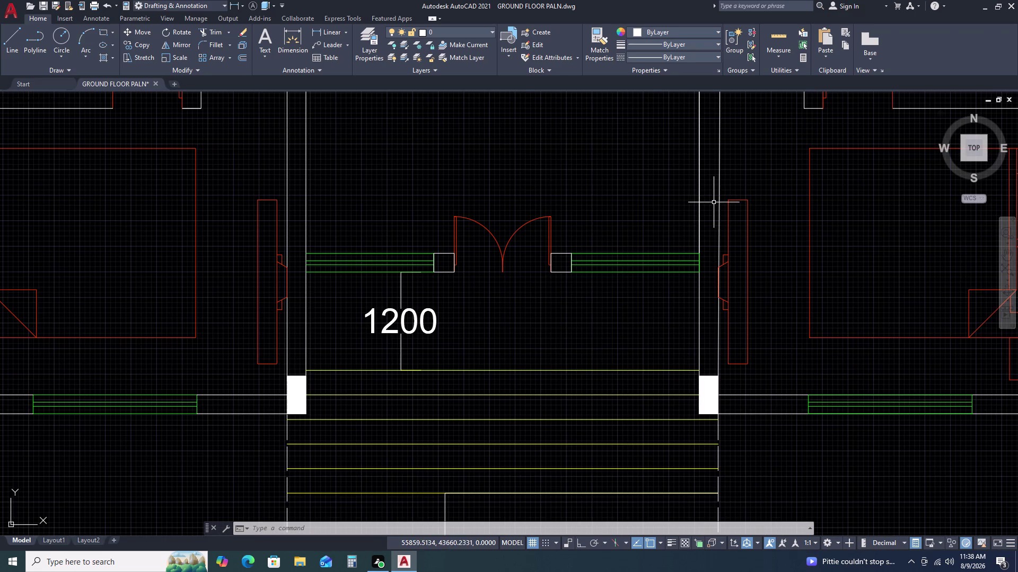
click(714, 198)
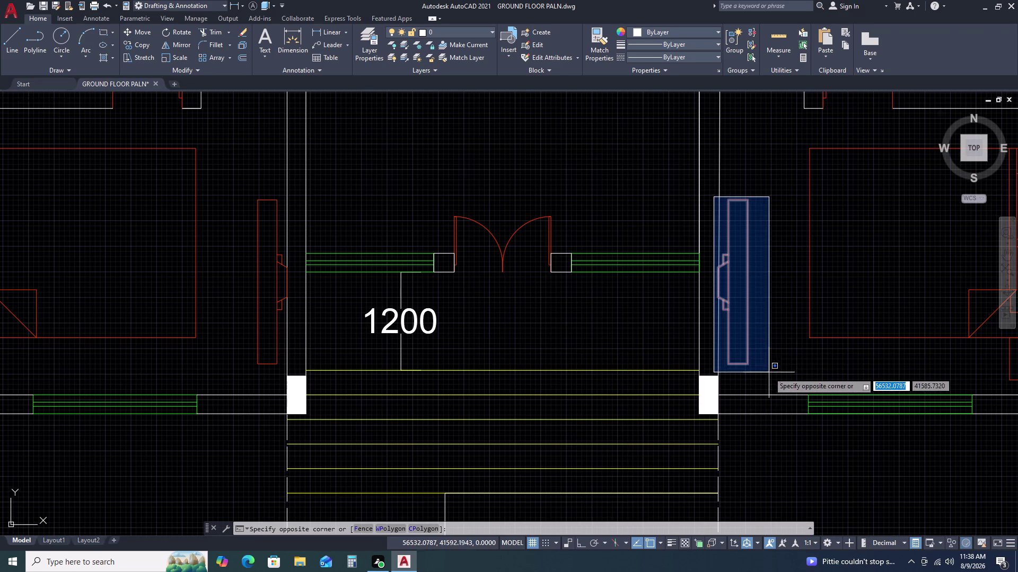
Move the selected window in the entrance hall's right wall to its new position.
click(769, 373)
key(m)
key(space)
scroll(up, 3)
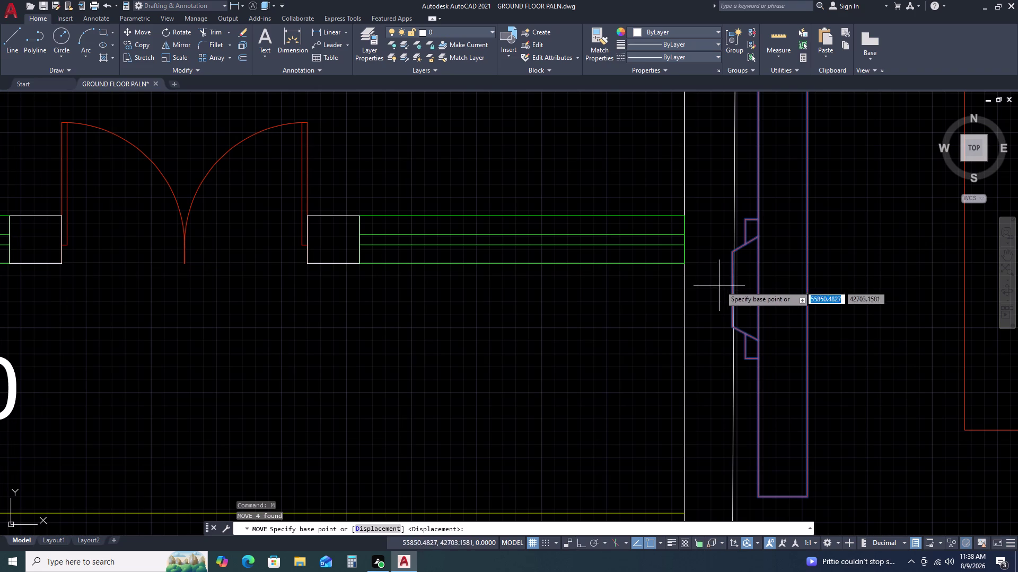
click(731, 288)
double_click(735, 288)
scroll(down, 3)
middle_drag(819, 305, 761, 297)
scroll(down, 3)
middle_drag(694, 163, 687, 204)
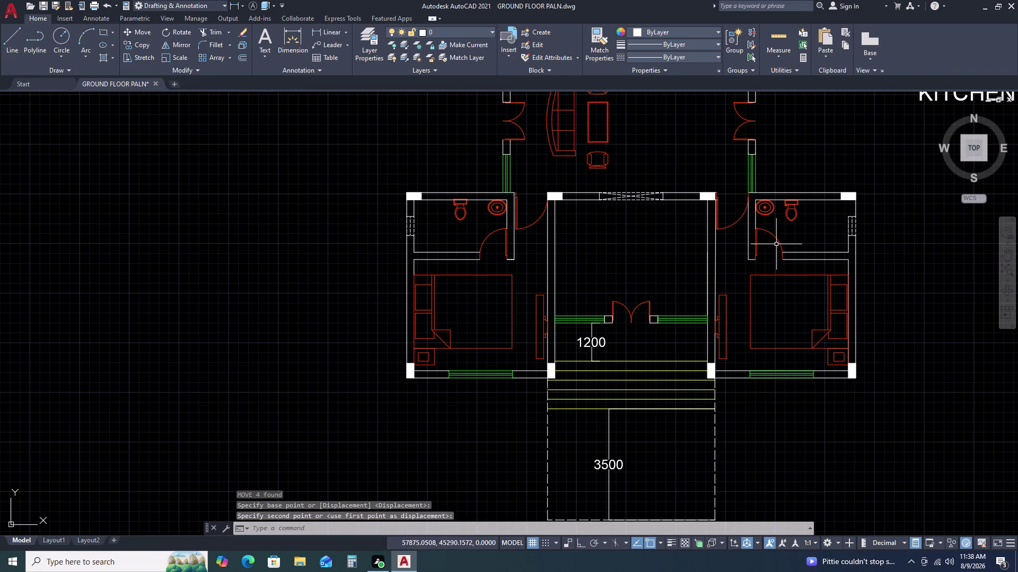
Trim the two excess wall lines at the nearby wall corner.
scroll(up, 3)
scroll(up, 3)
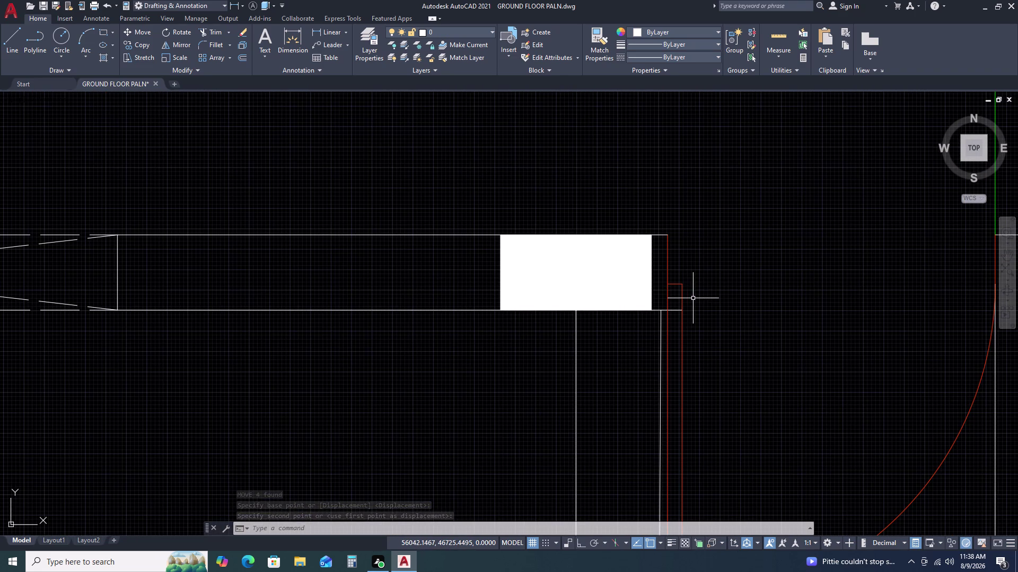
text(TR)
key(space)
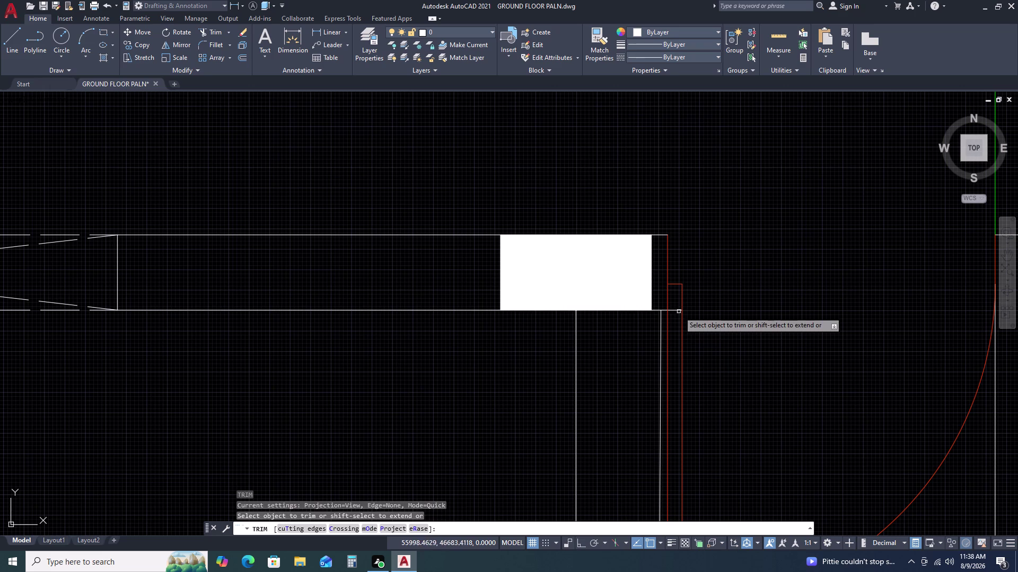
click(676, 308)
click(676, 321)
scroll(down, 3)
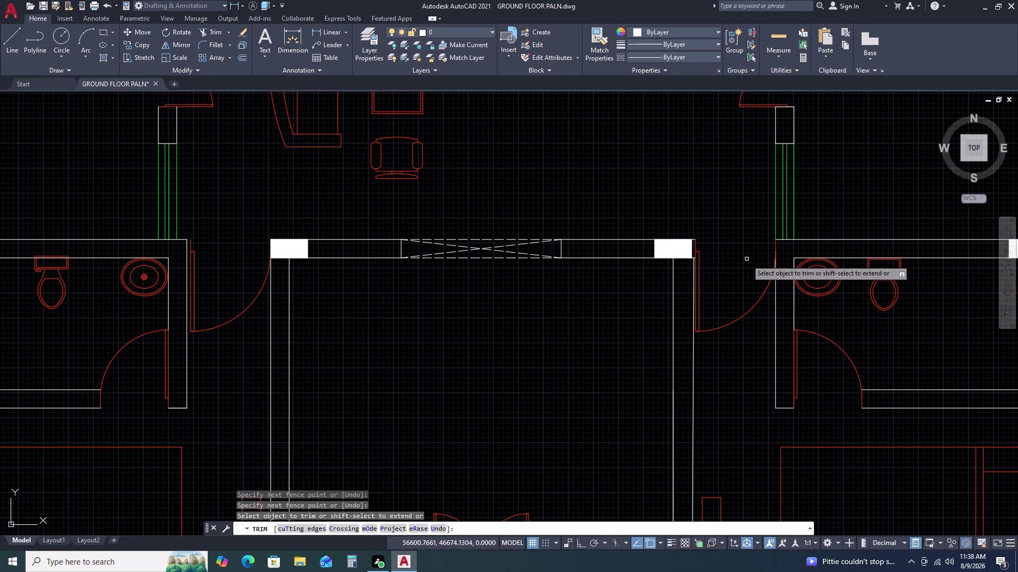
scroll(down, 3)
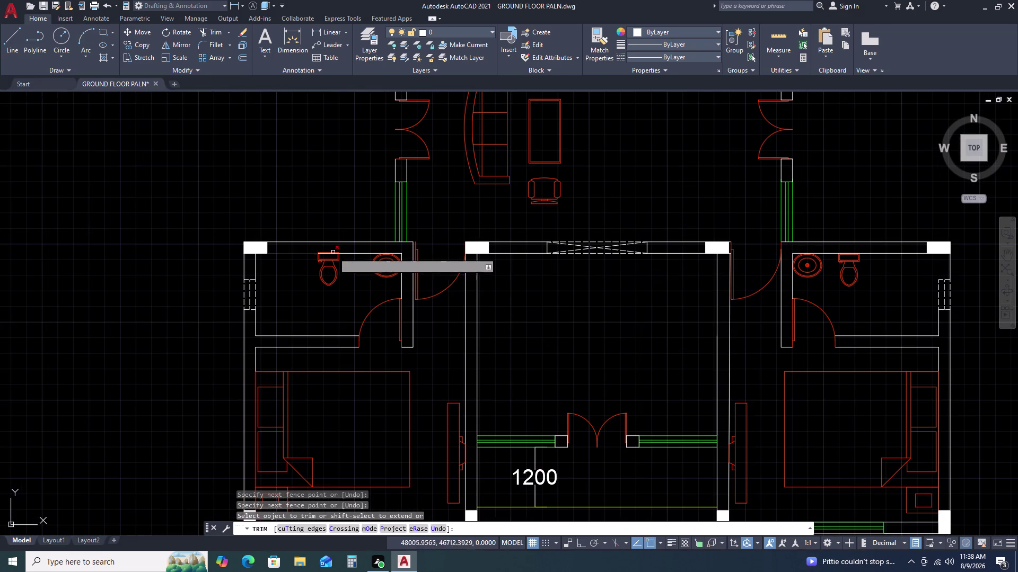
scroll(down, 3)
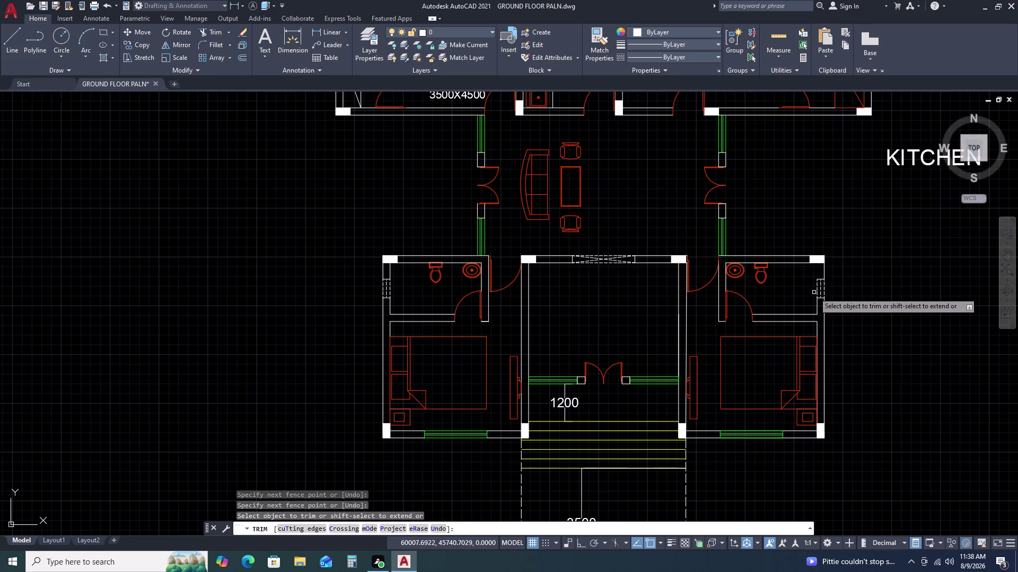
key(Escape)
Draw a vertical line from the bathroom window up toward the wall.
text(L)
key(space)
scroll(up, 3)
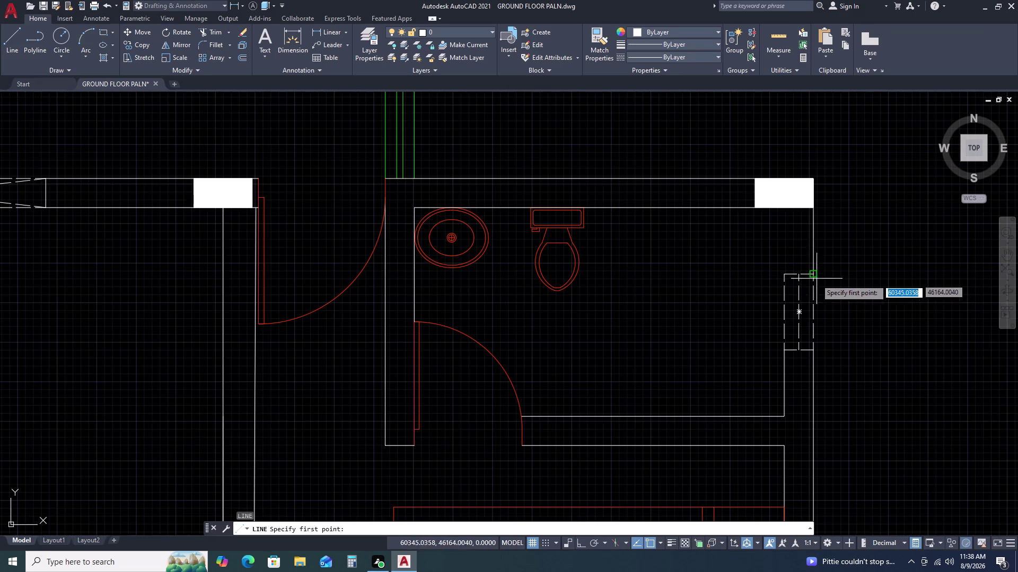
click(786, 276)
double_click(785, 207)
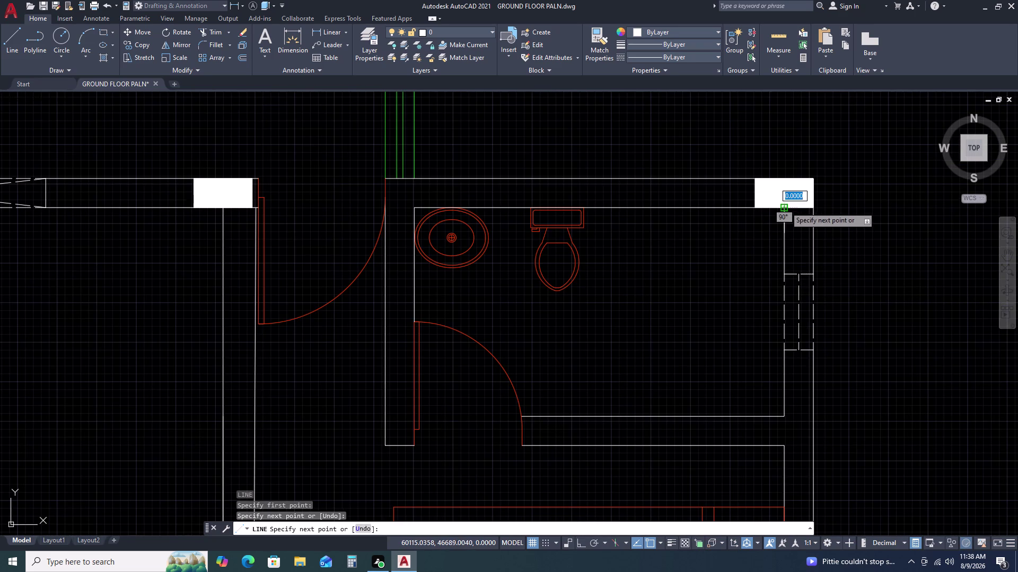
key(Escape)
Select the kitchen's 2950X4500 size label and begin copying it.
scroll(down, 3)
scroll(down, 3)
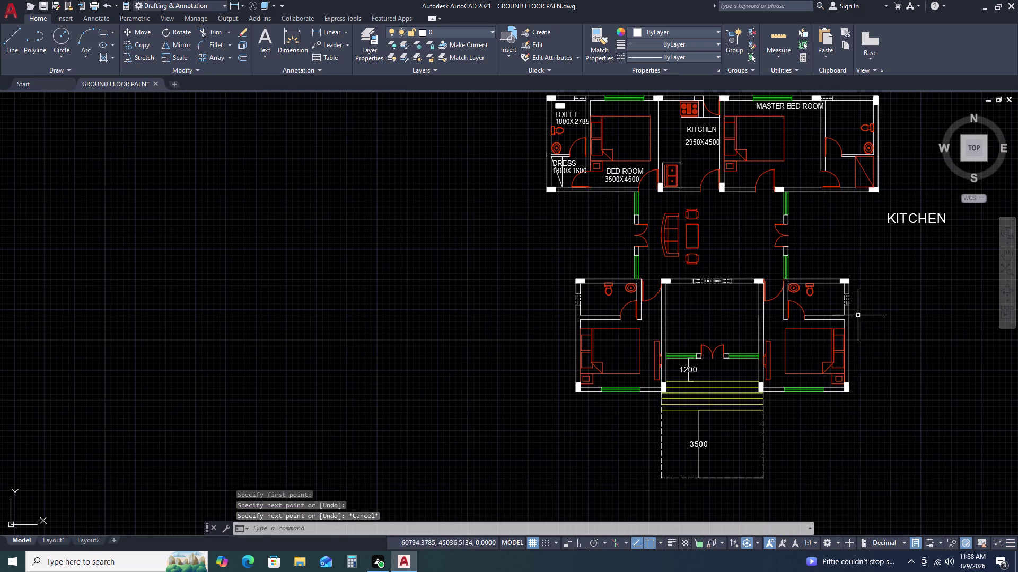
scroll(down, 3)
scroll(up, 3)
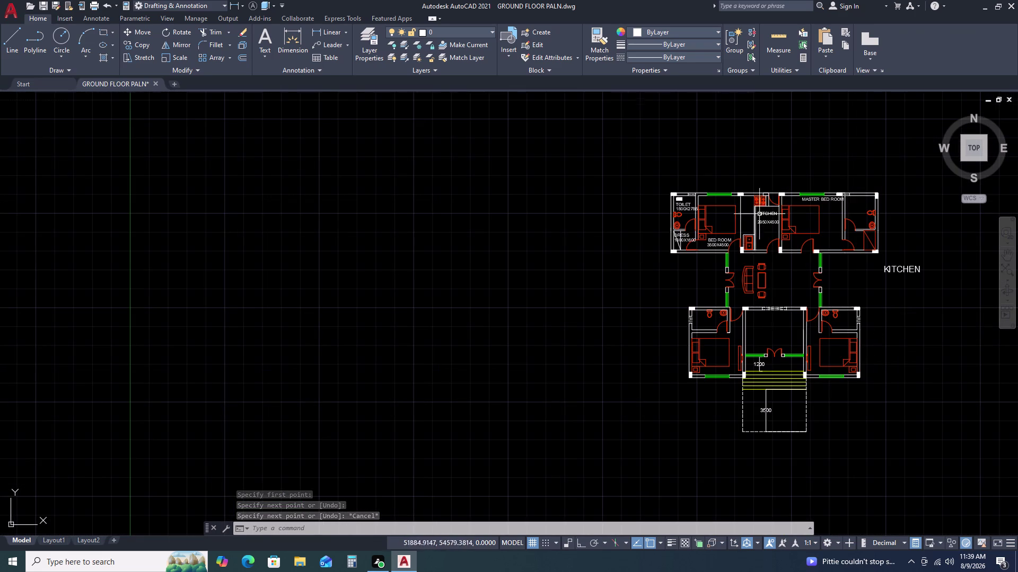
scroll(up, 3)
click(769, 245)
text(C)
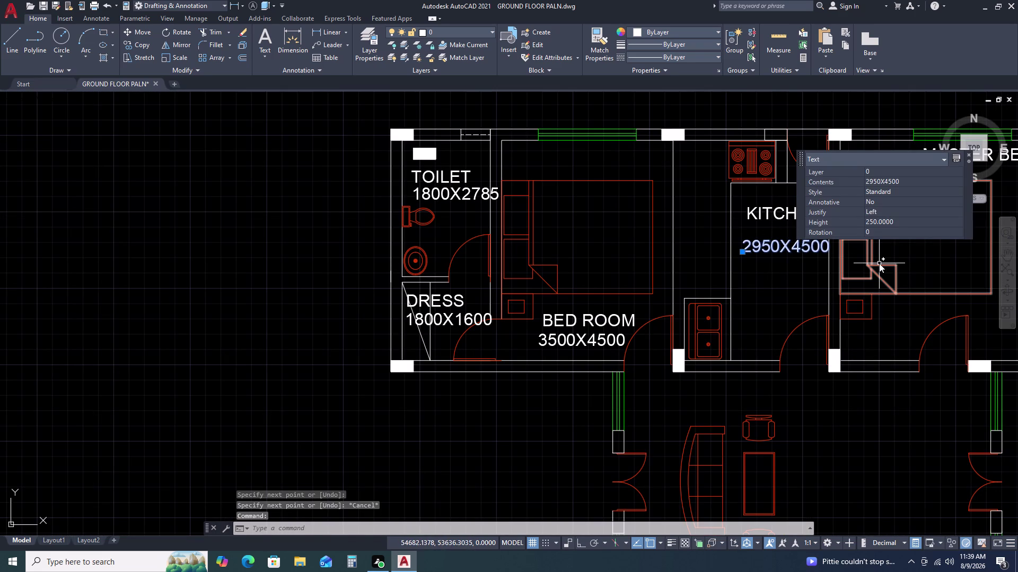
text(O)
key(space)
Copy the 2950X4500 label to three stacked spots below the hall's top wall.
click(782, 264)
scroll(down, 3)
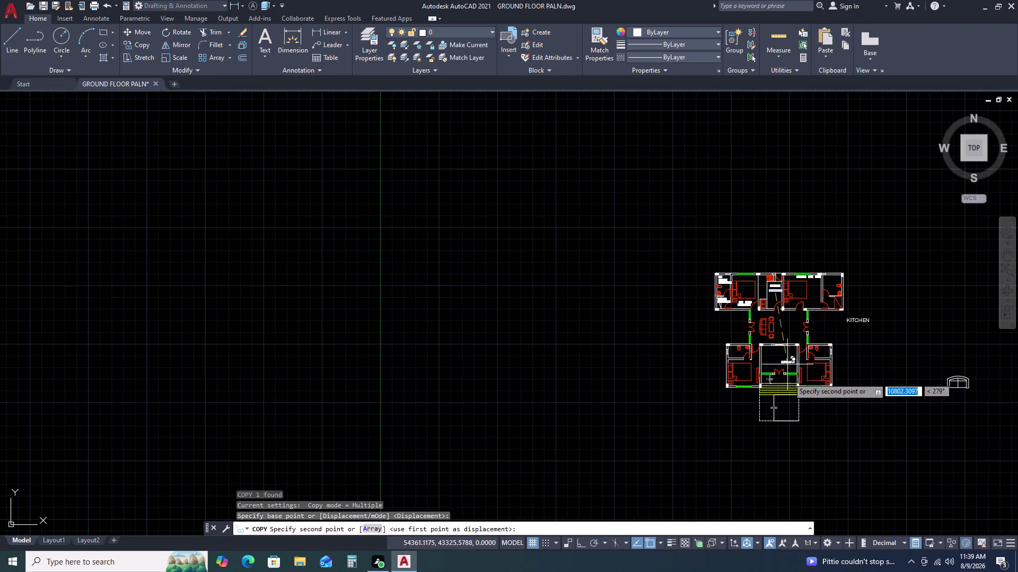
scroll(up, 3)
scroll(up, 3)
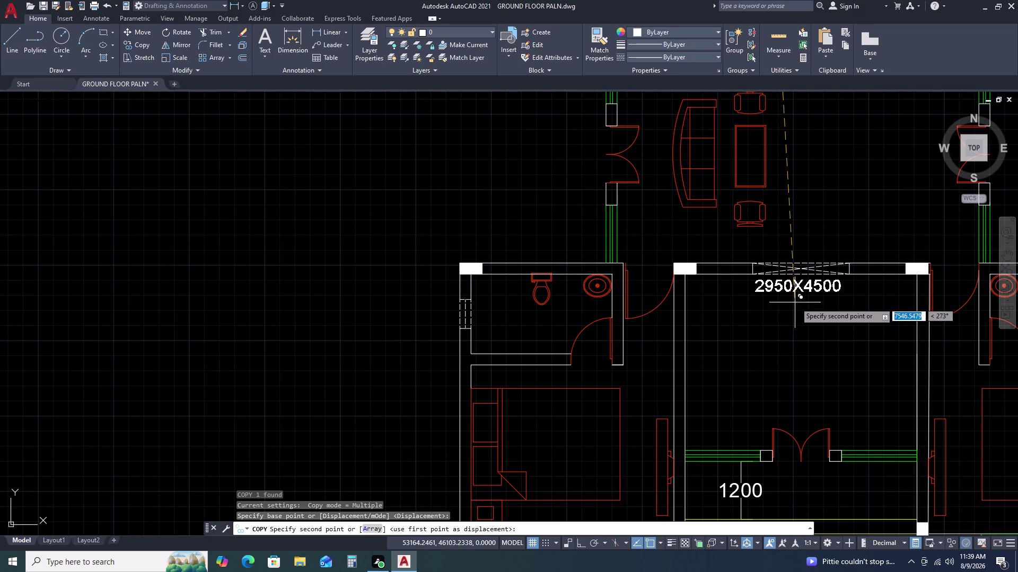
click(795, 303)
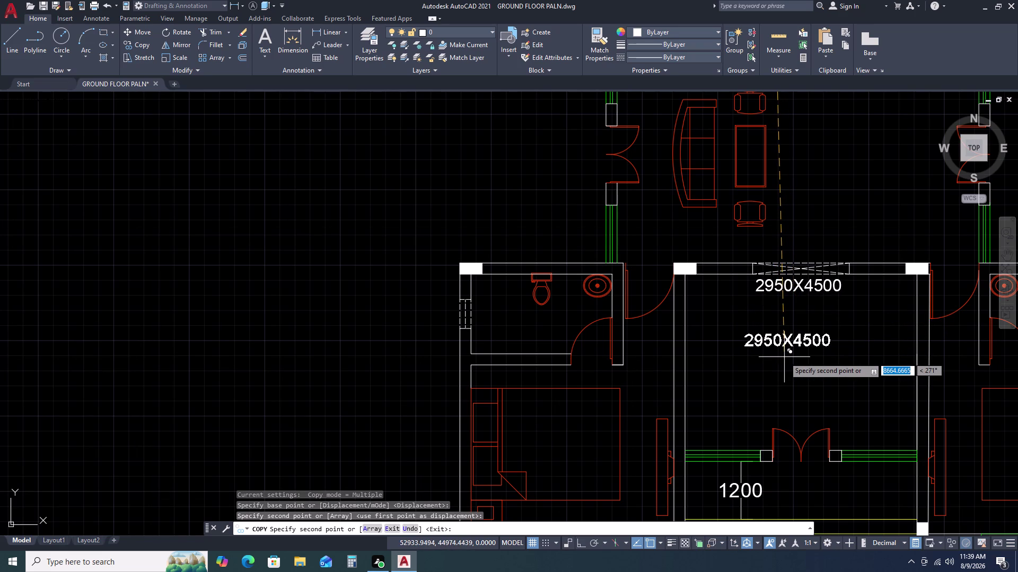
click(784, 357)
click(784, 382)
key(Escape)
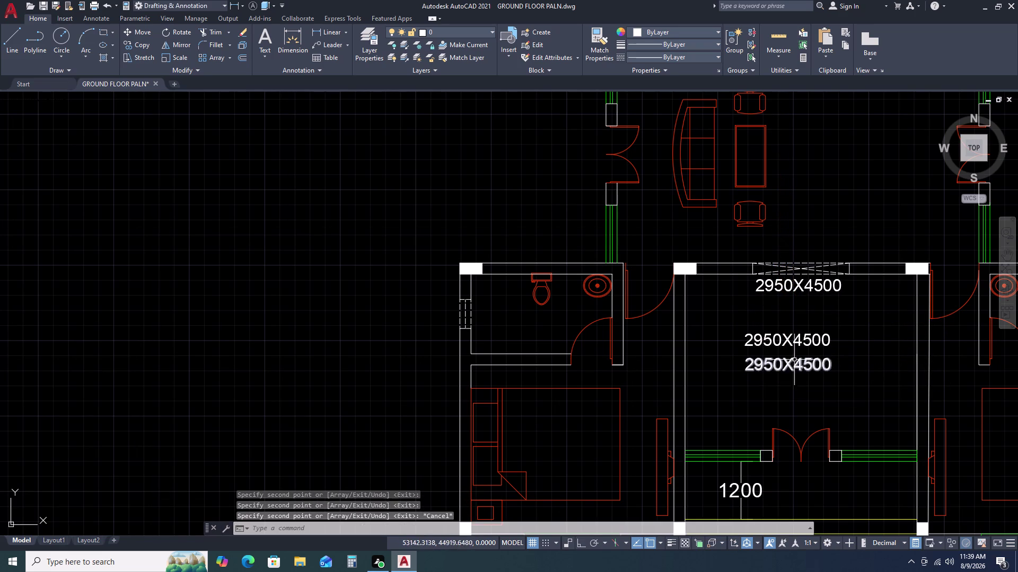
double_click(794, 342)
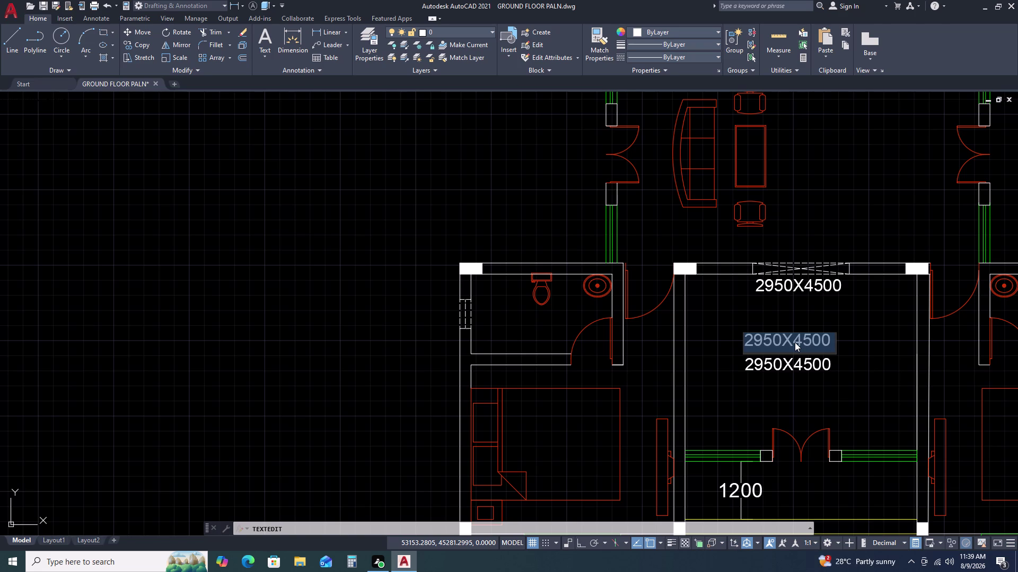
Retype the upper copied label as DRAWING ROOM, fixing typos along the way.
text(DRA)
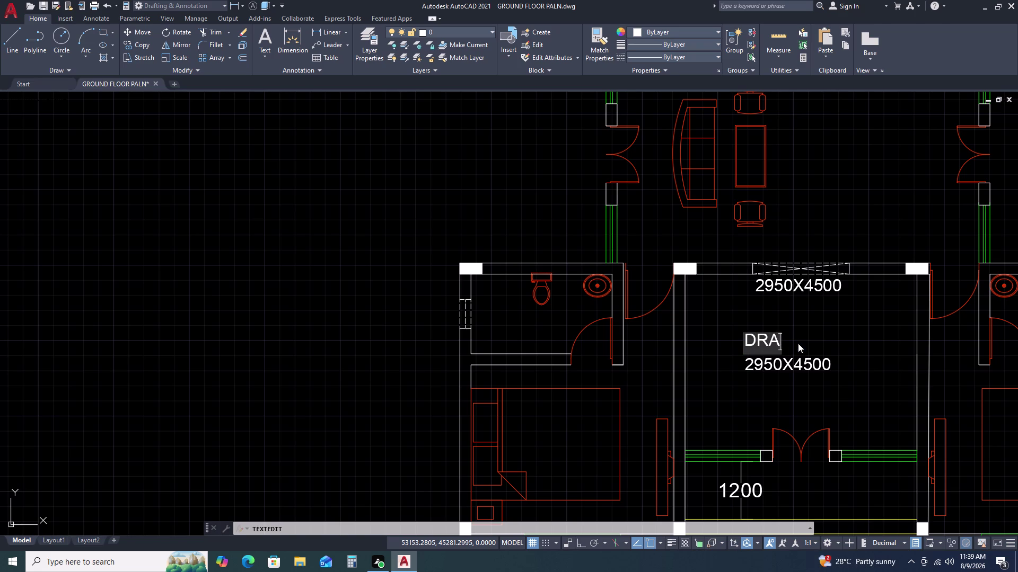
text(W)
text(NG)
key(space)
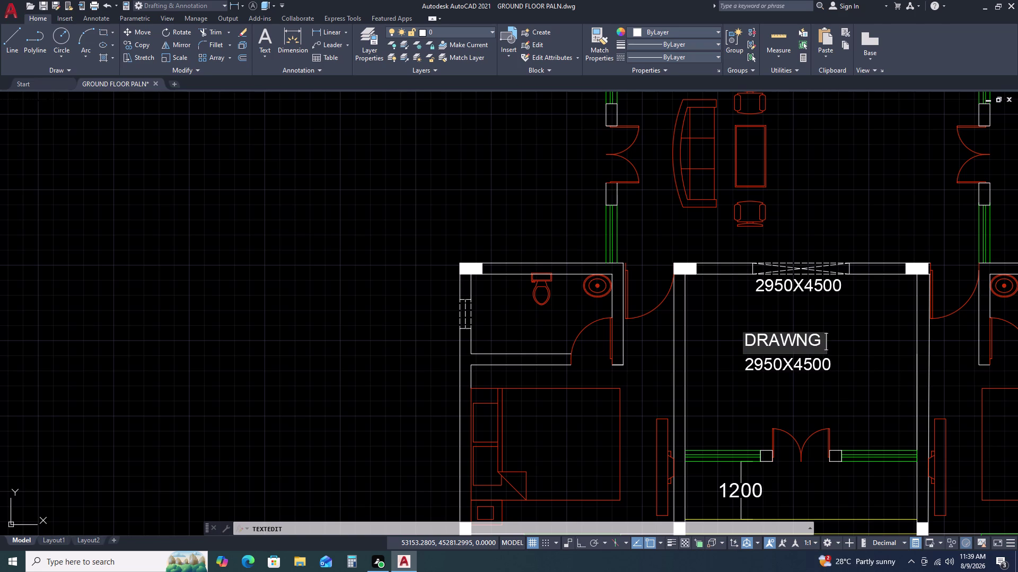
key(BackSpace)
key(BackSpace)
key(BackSpace)
key(BackSpace)
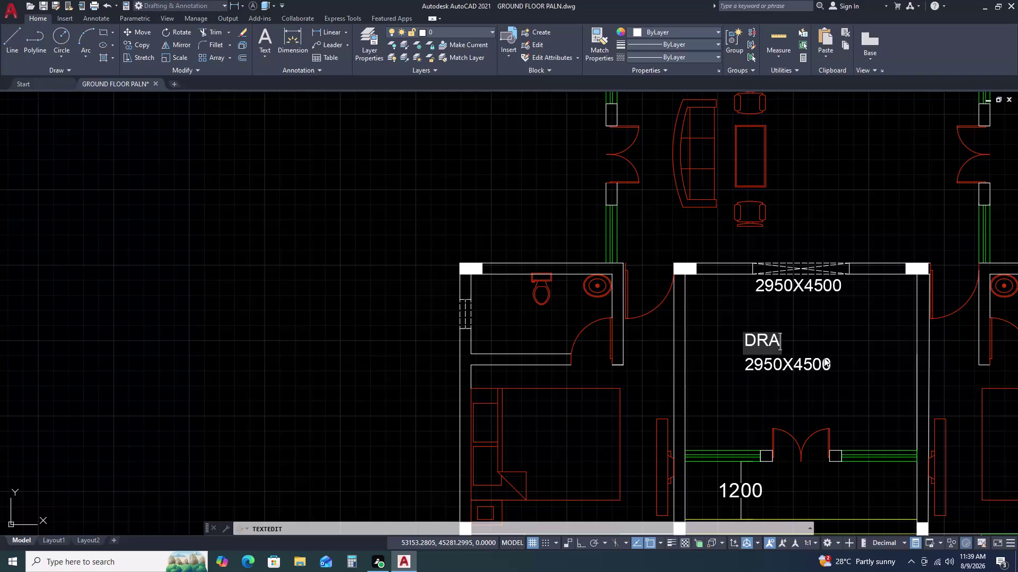
text(WING)
key(space)
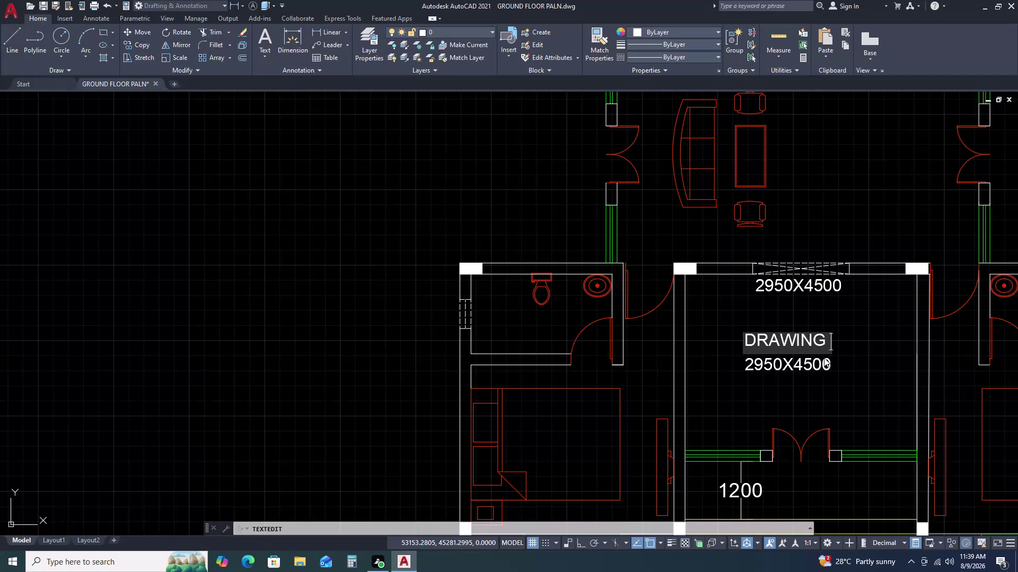
key(x)
key(space)
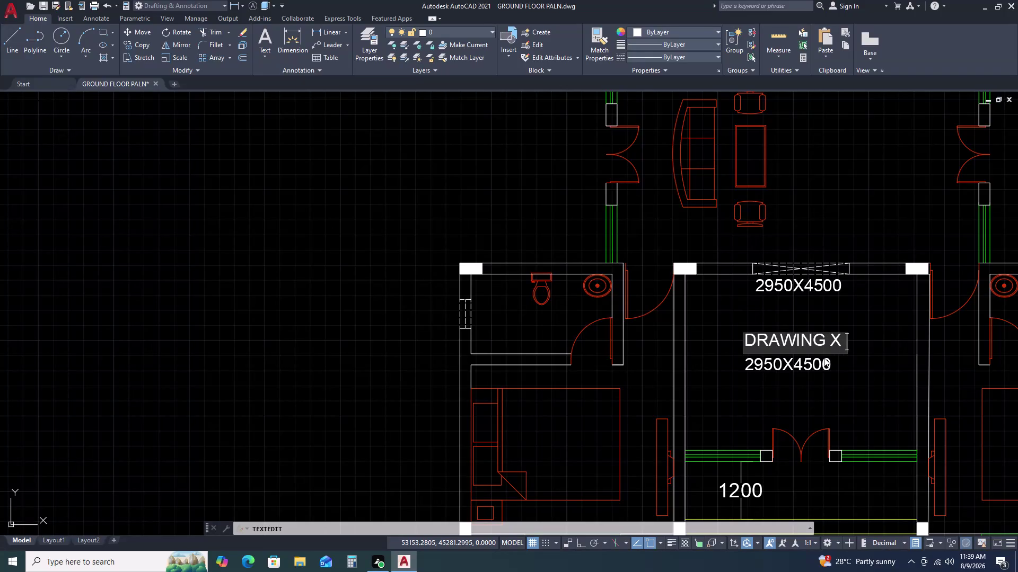
key(BackSpace)
key(BackSpace)
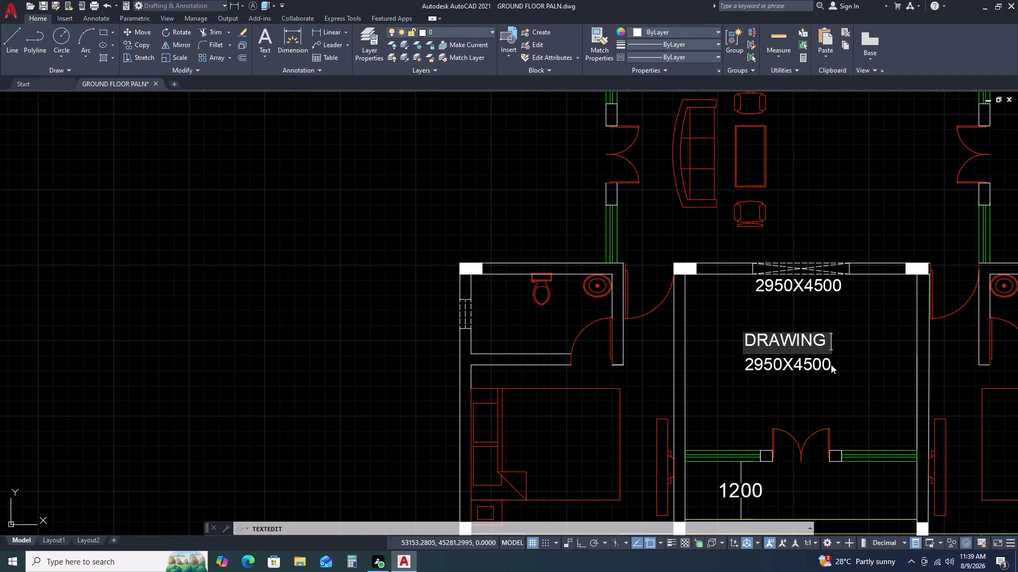
key(BackSpace)
key(x)
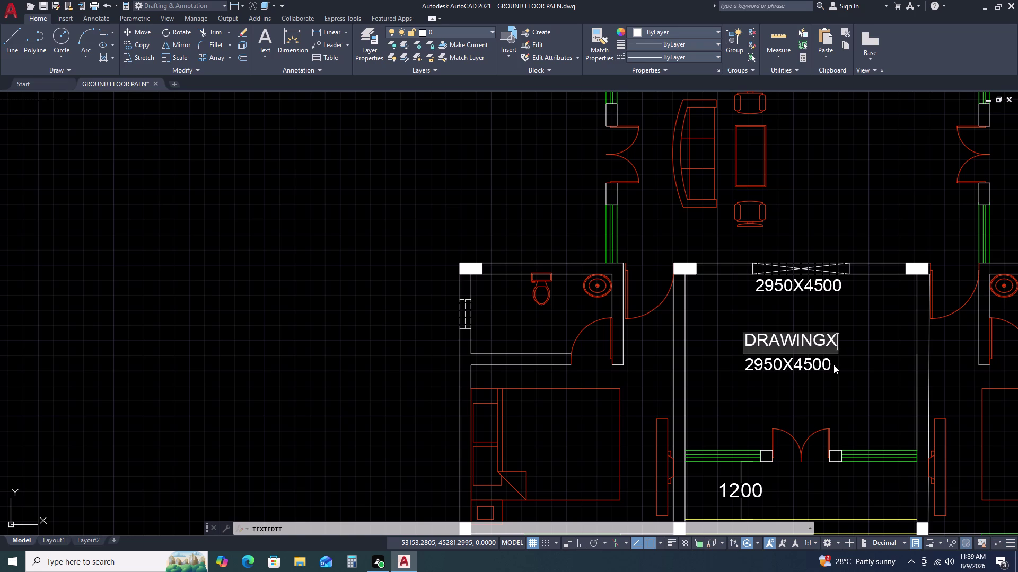
key(BackSpace)
key(space)
text(ROO)
text(M)
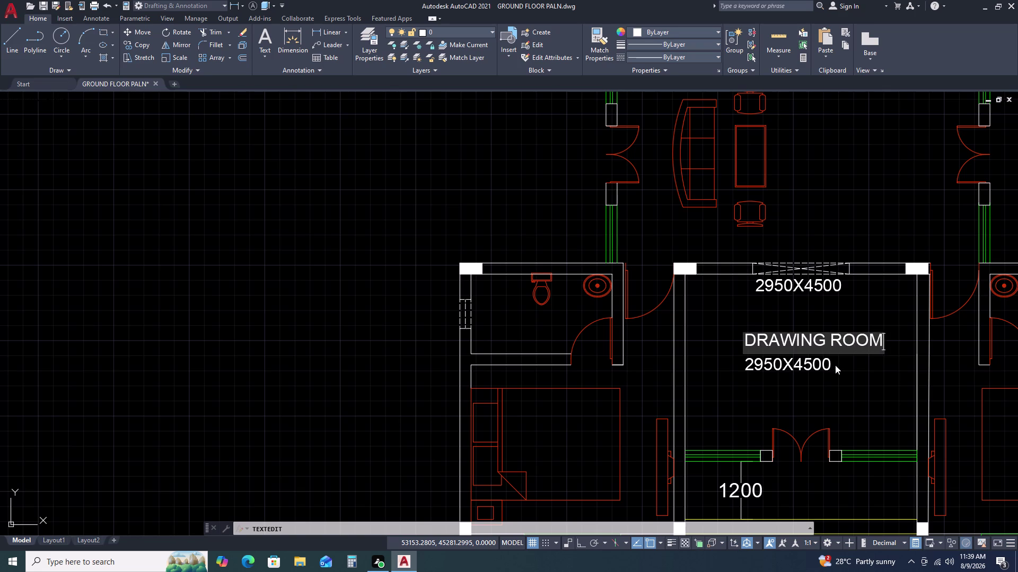
key(space)
Change the lower copied label to read 4800X3650.
click(827, 367)
click(827, 366)
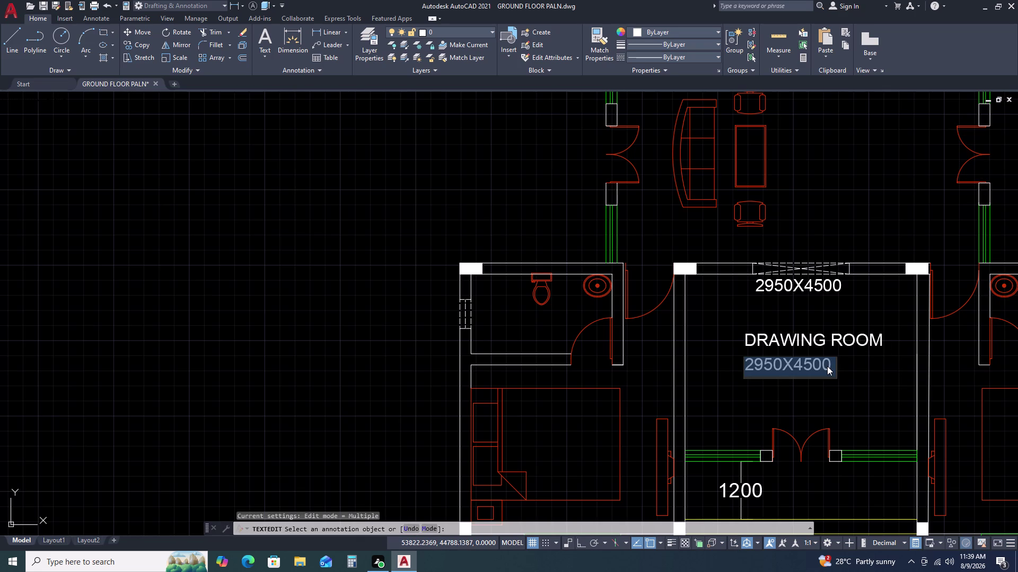
text(4)
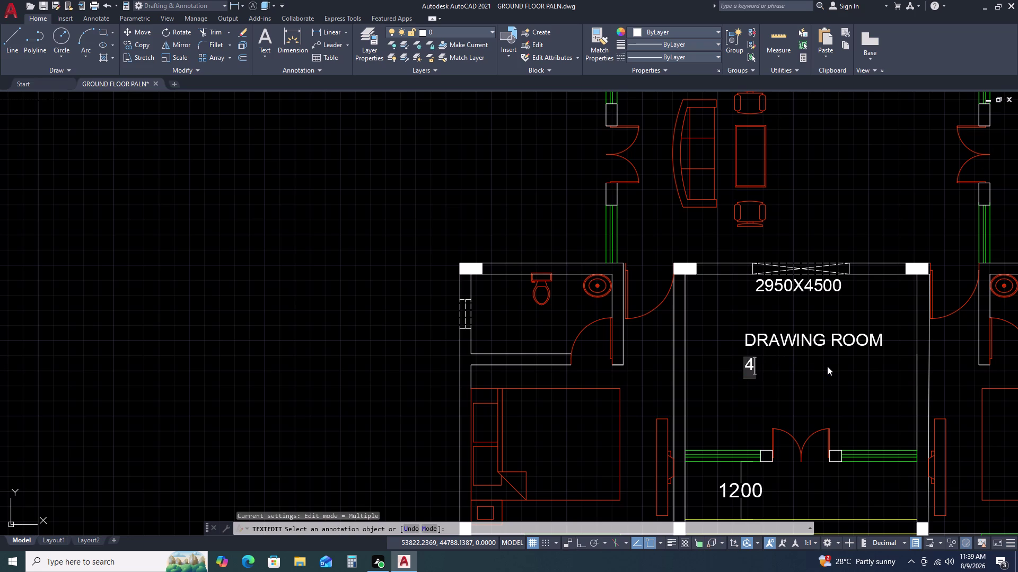
text(800)
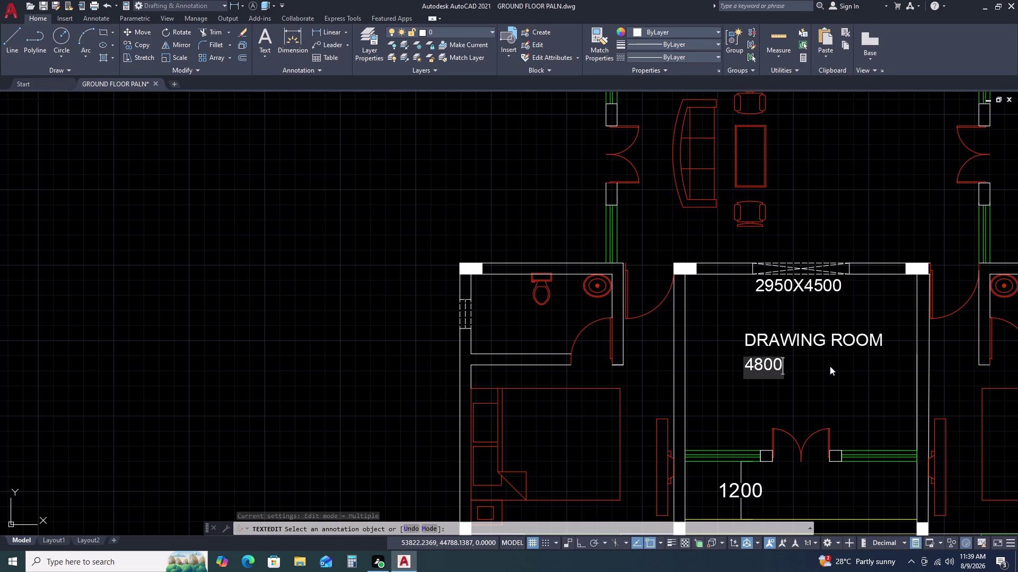
key(x)
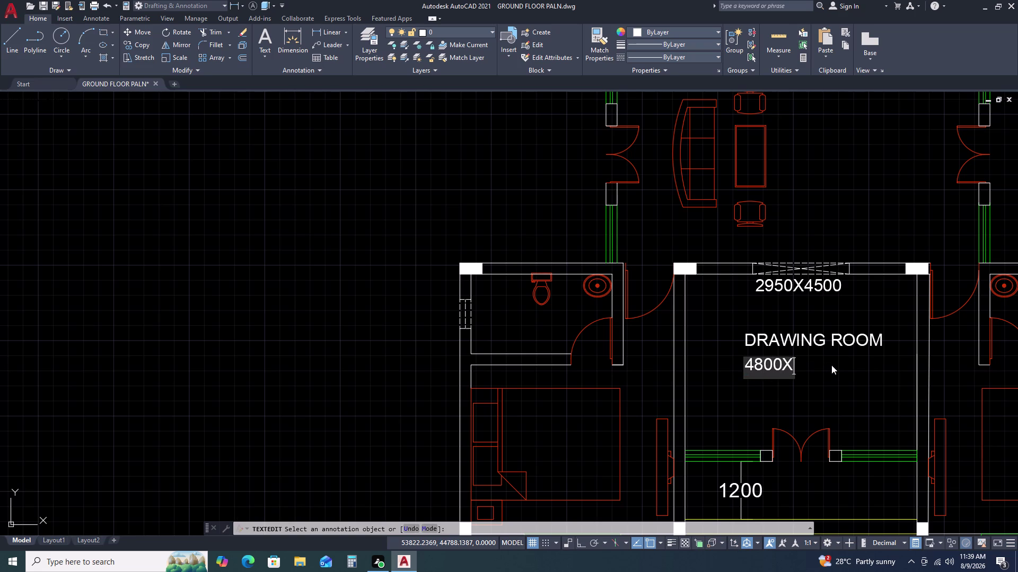
key(3)
key(6)
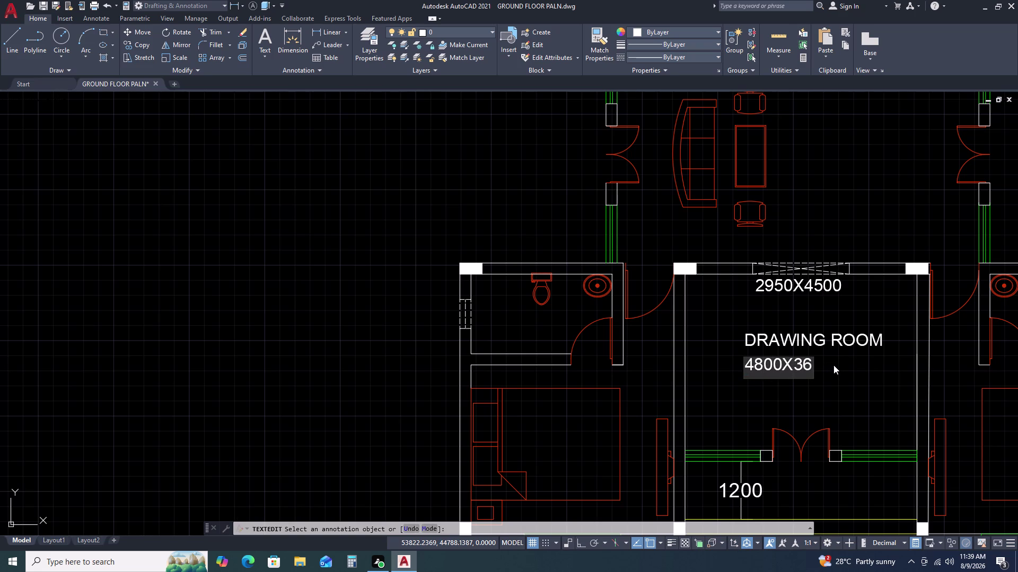
key(5)
key(0)
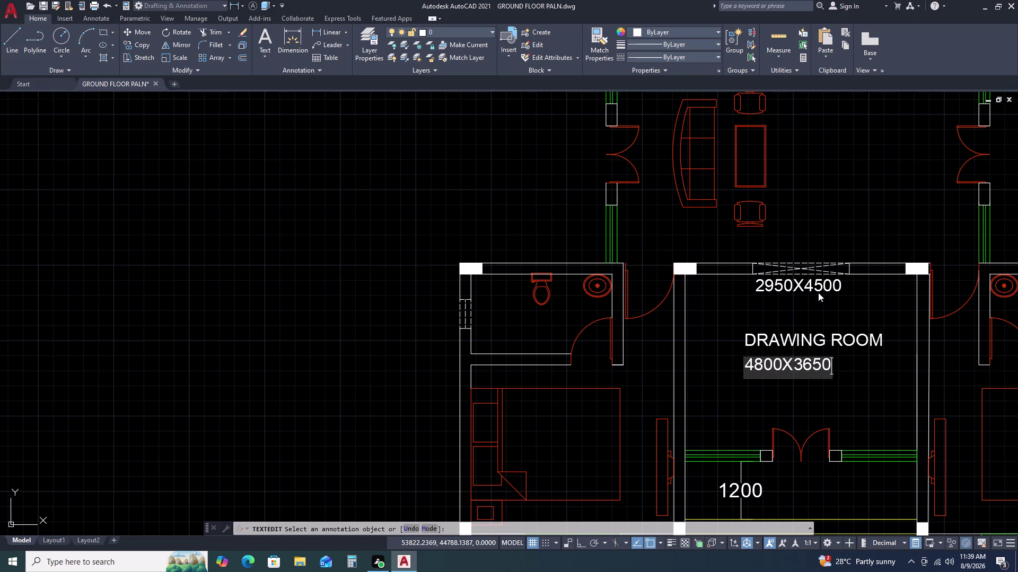
click(818, 293)
click(818, 290)
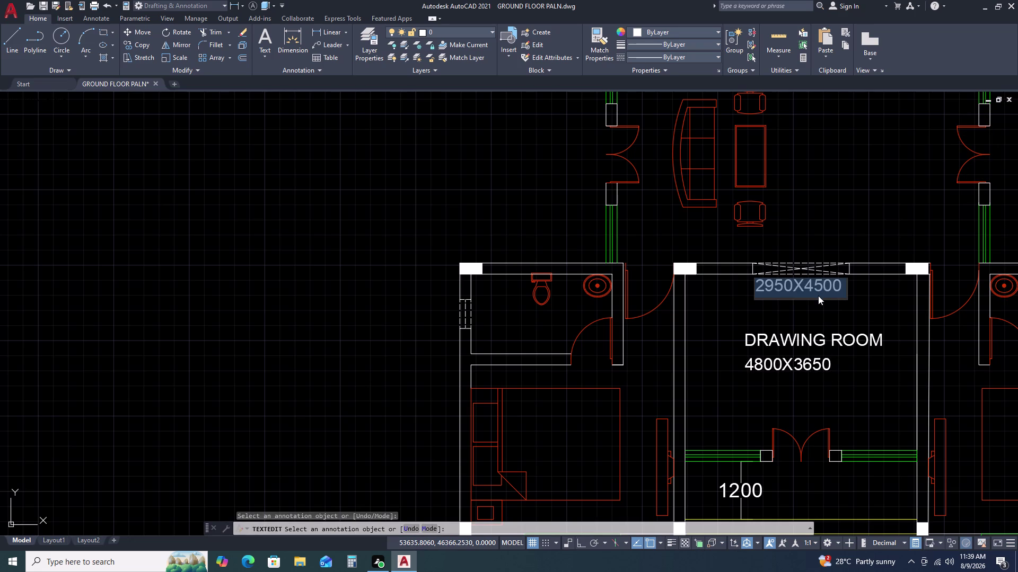
Reword the label at the top-wall opening to 'arch 2000x2400' and view the whole plan.
text(arc)
key(h)
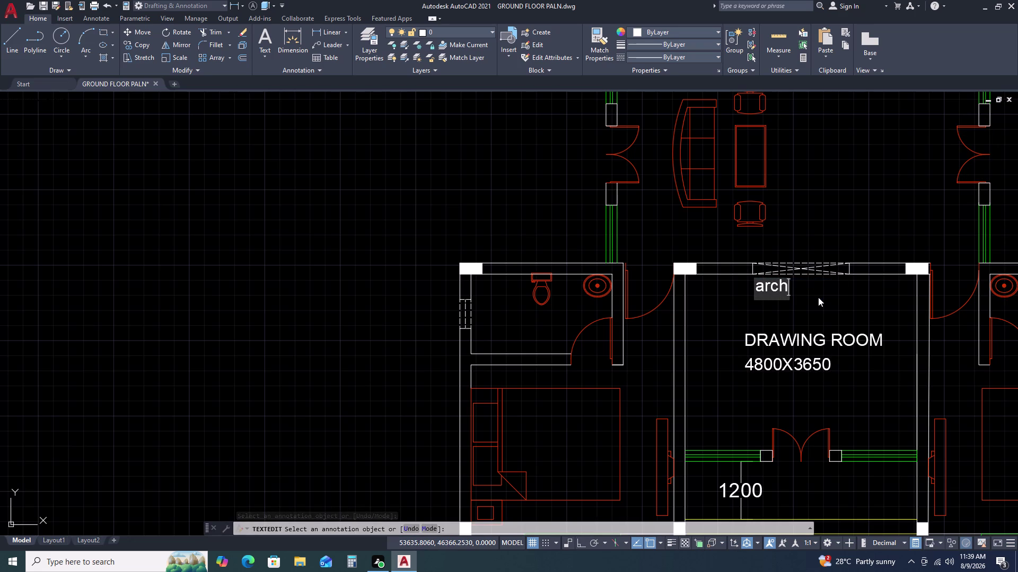
key(space)
text(2)
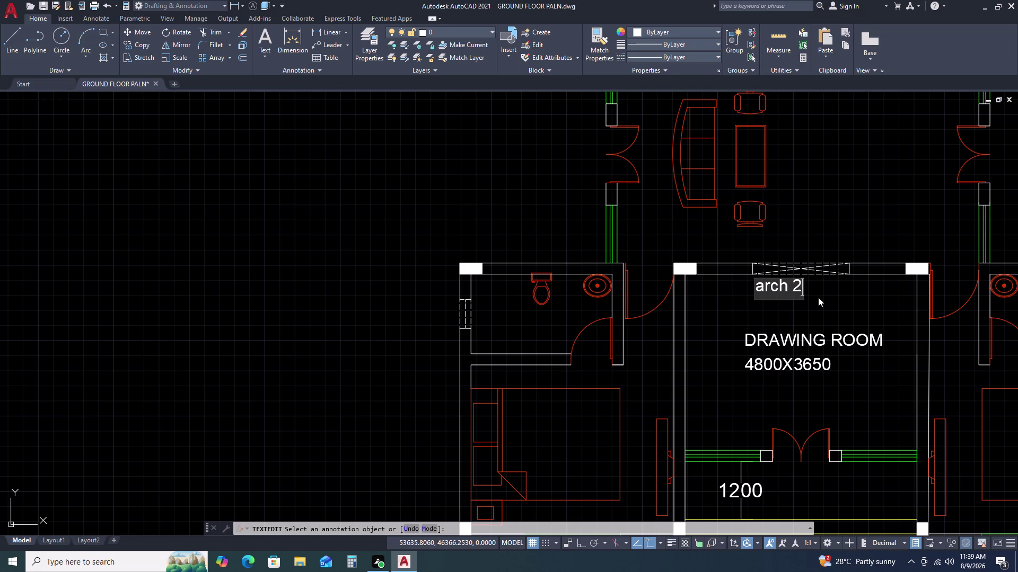
text(00)
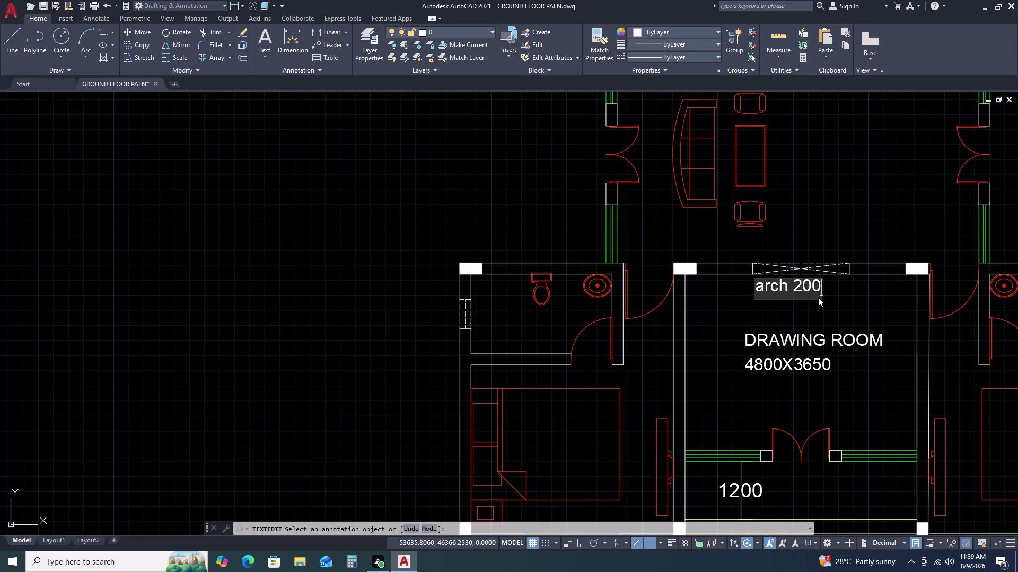
key(0)
key(x)
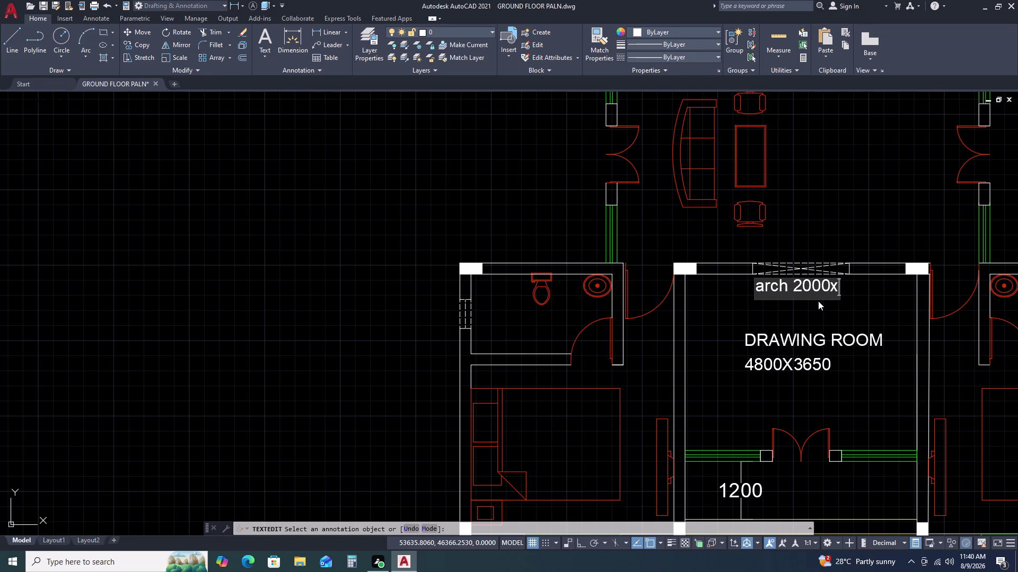
text(24)
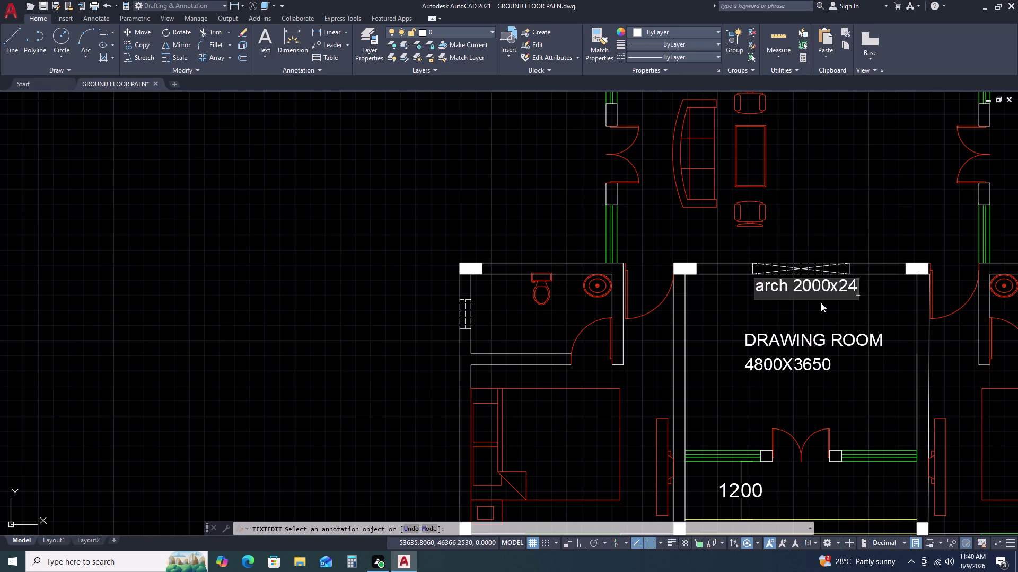
text(00)
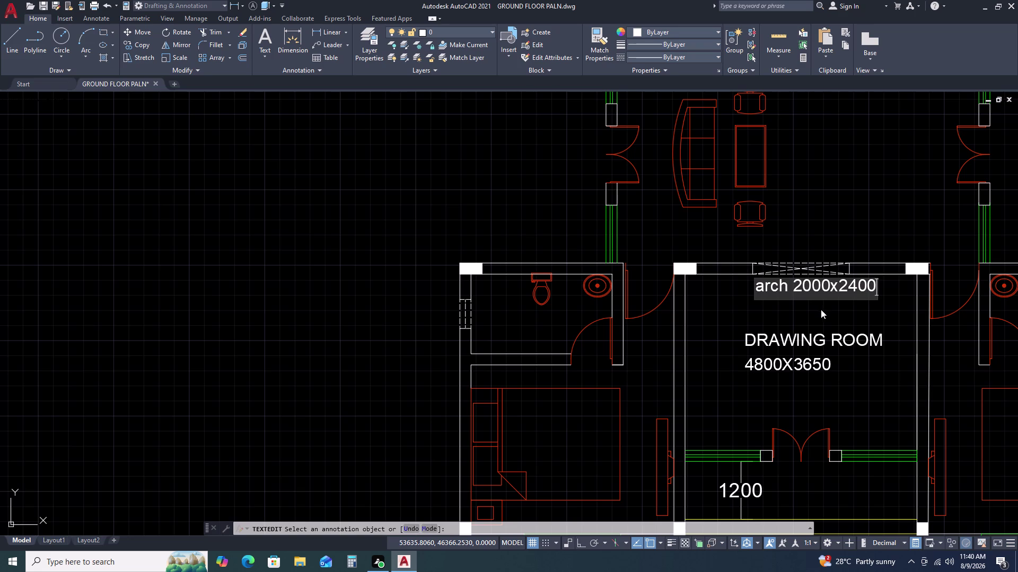
click(833, 320)
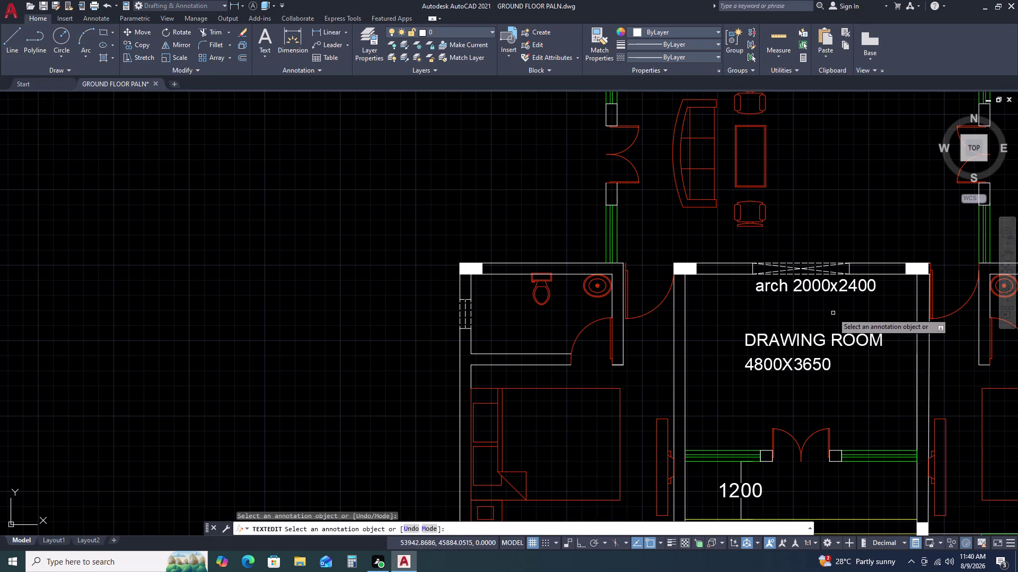
scroll(down, 3)
middle_drag(835, 336, 736, 373)
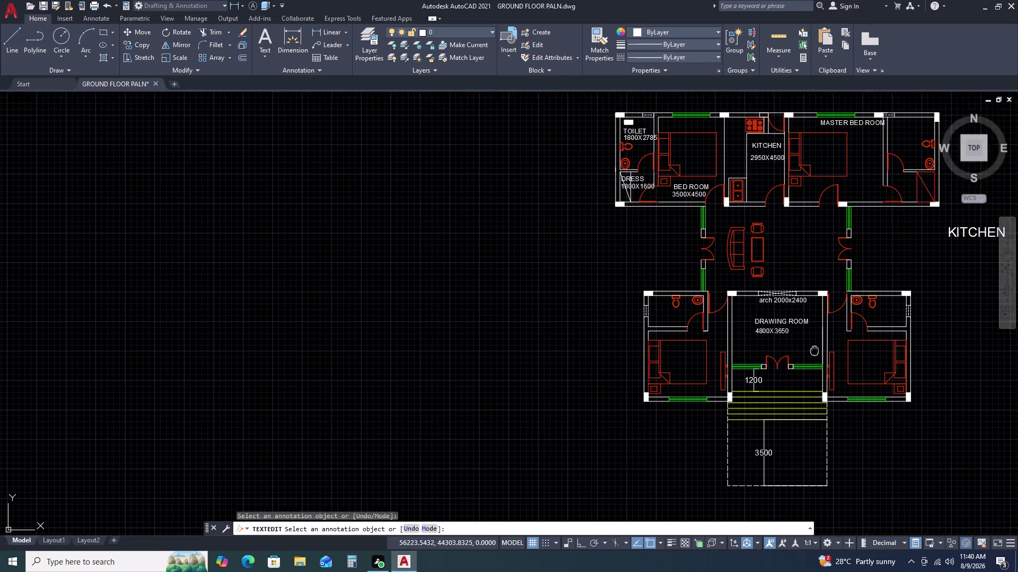
middle_drag(736, 372, 729, 375)
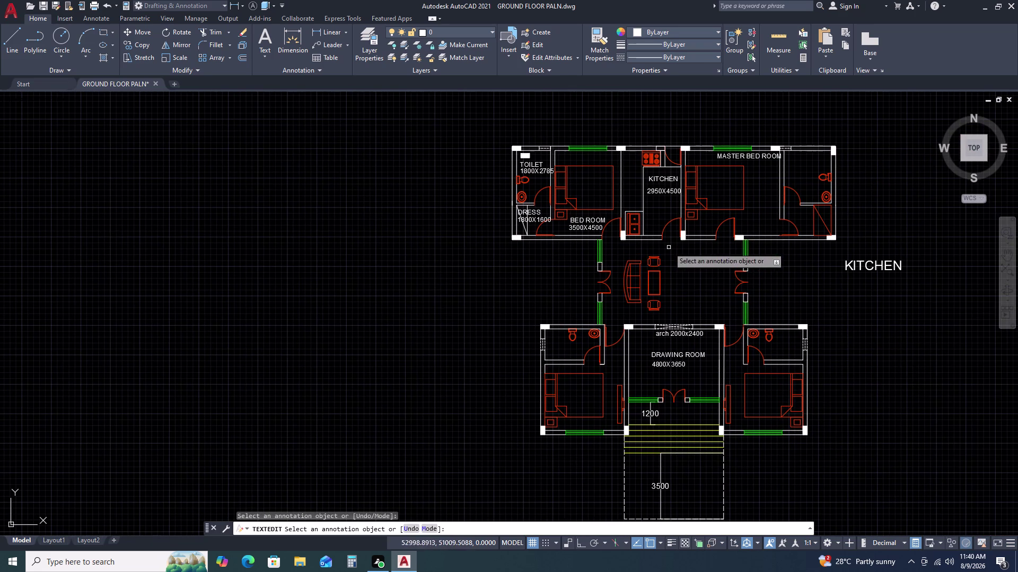